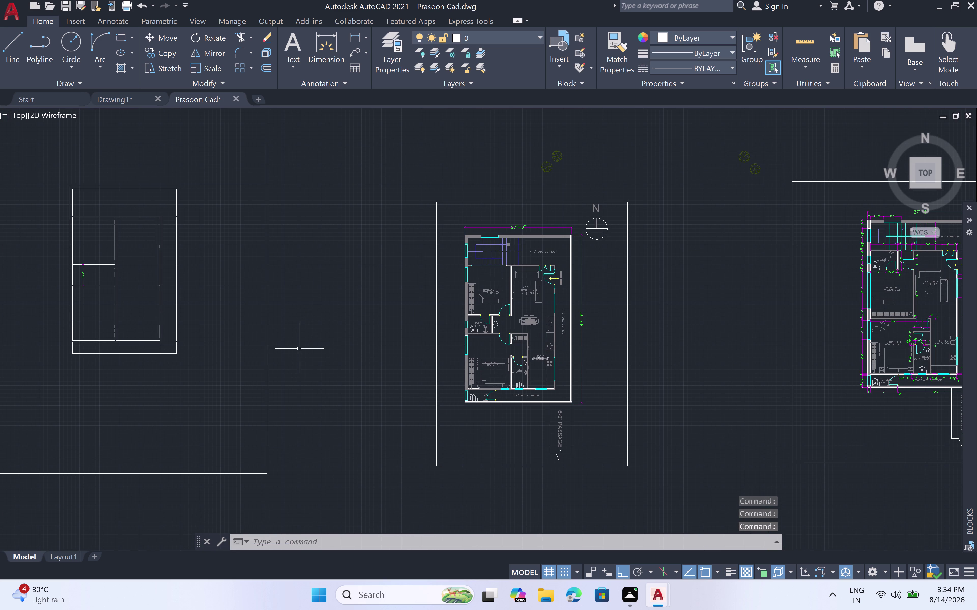
Select the BEDROOM-2 bed, the living-room round table and both sofas.
scroll(up, 3)
scroll(down, 3)
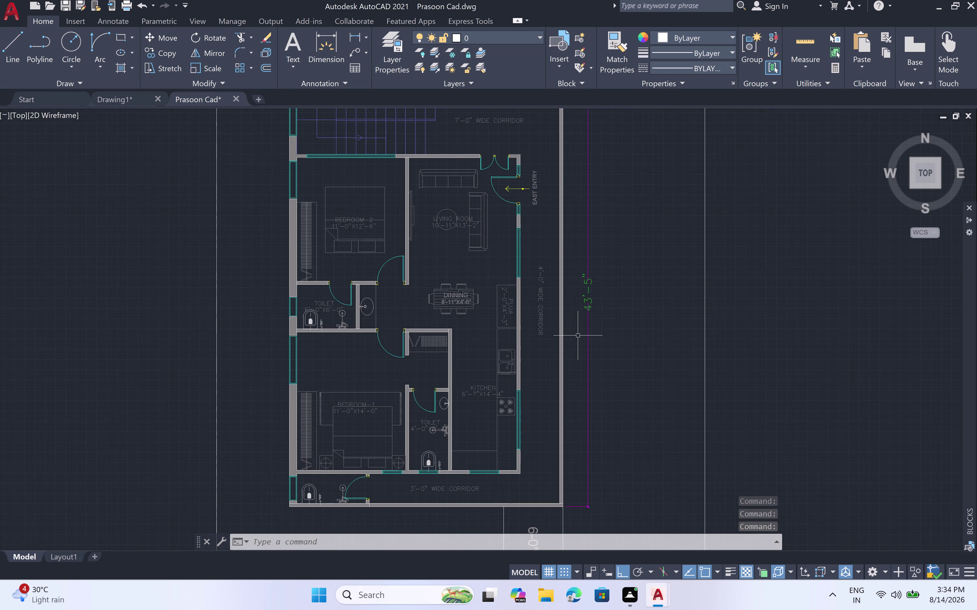
scroll(down, 3)
scroll(down, 3)
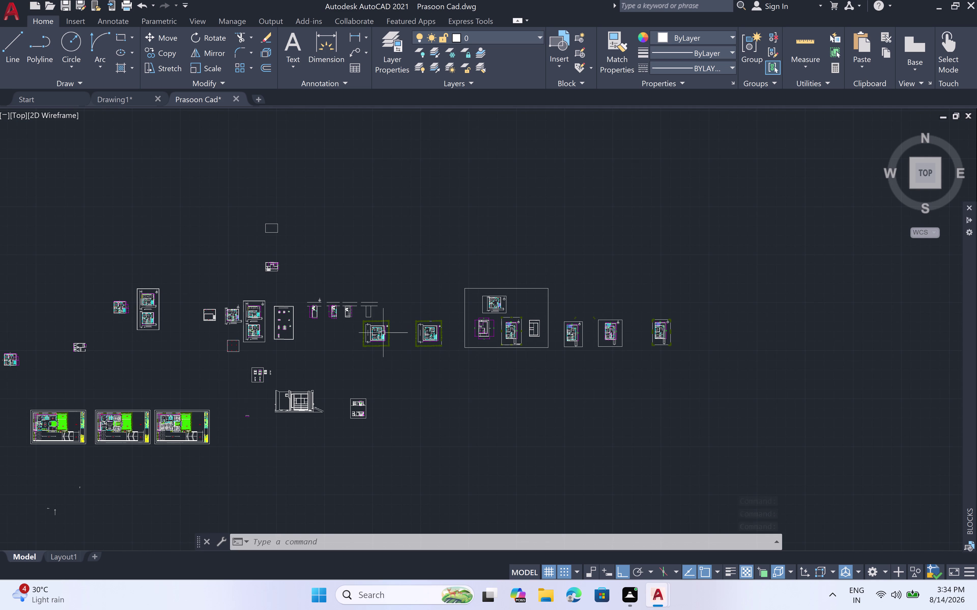
scroll(up, 3)
scroll(up, 3)
scroll(down, 3)
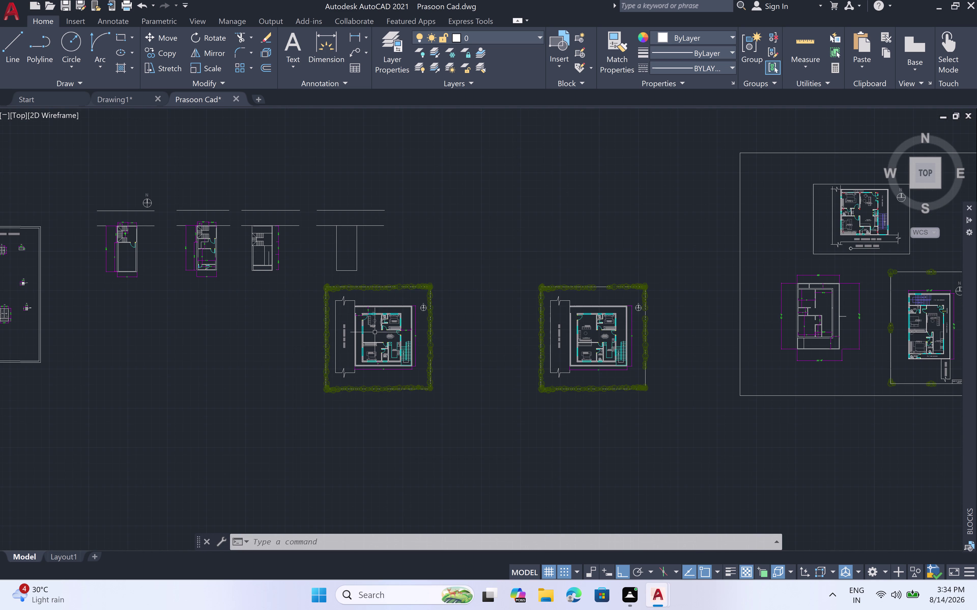
scroll(up, 3)
scroll(down, 3)
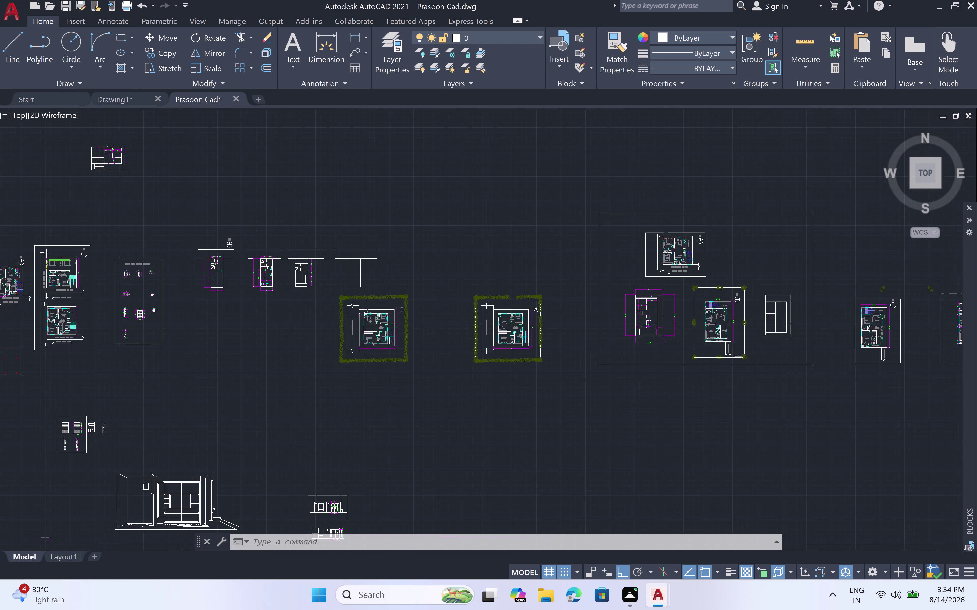
scroll(down, 3)
scroll(up, 3)
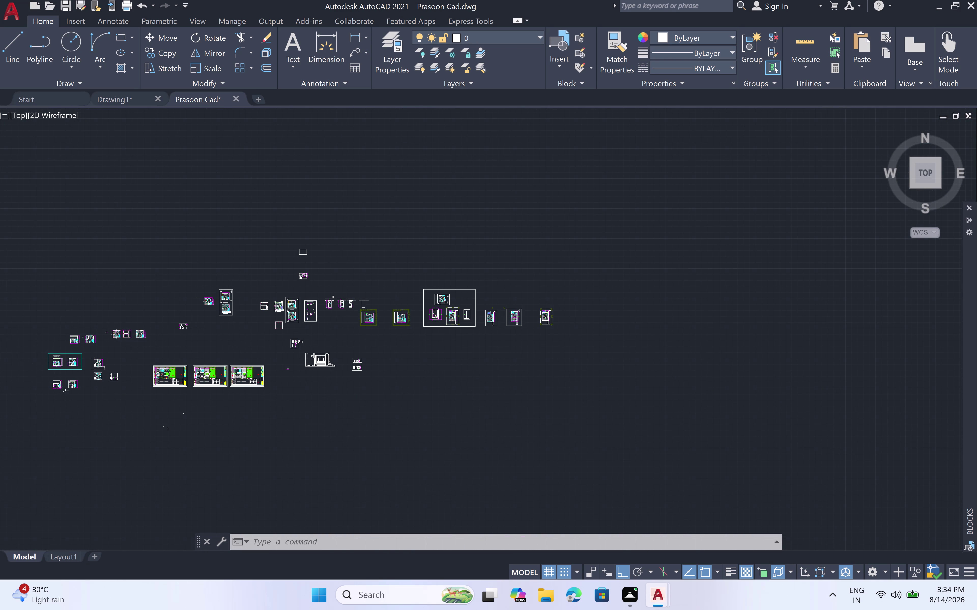
scroll(up, 3)
scroll(up, 3)
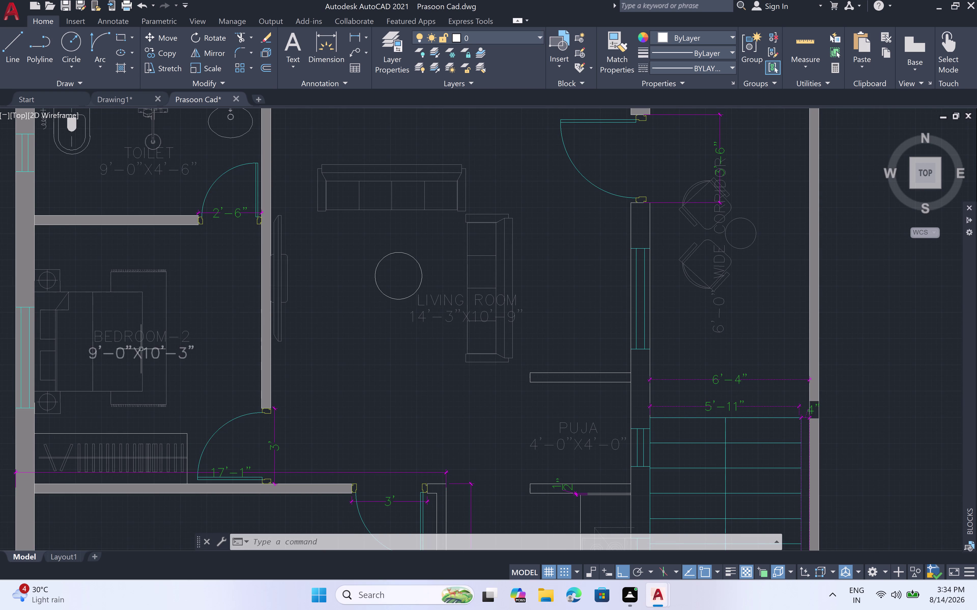
click(141, 349)
key(Escape)
click(141, 368)
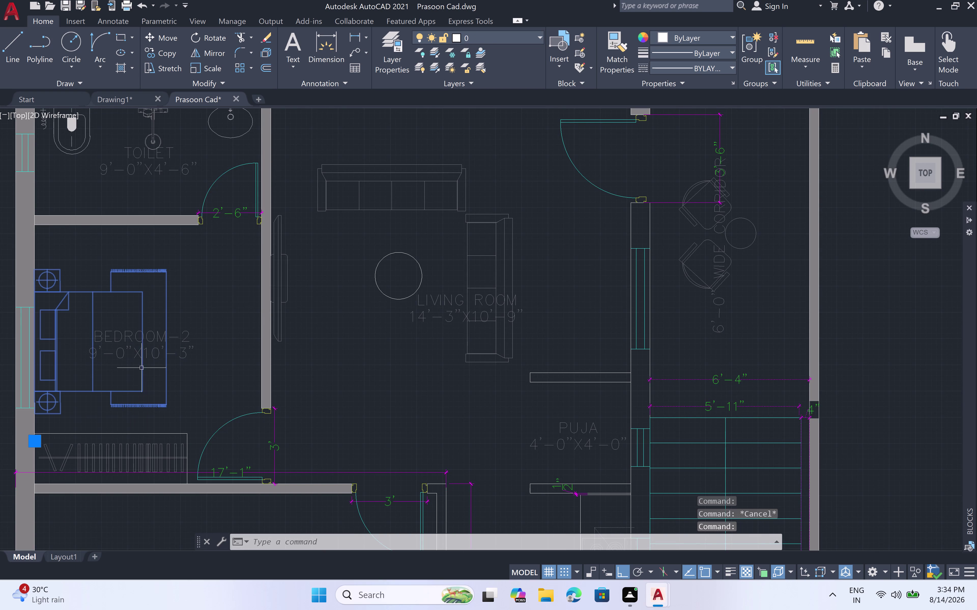
click(420, 269)
click(488, 257)
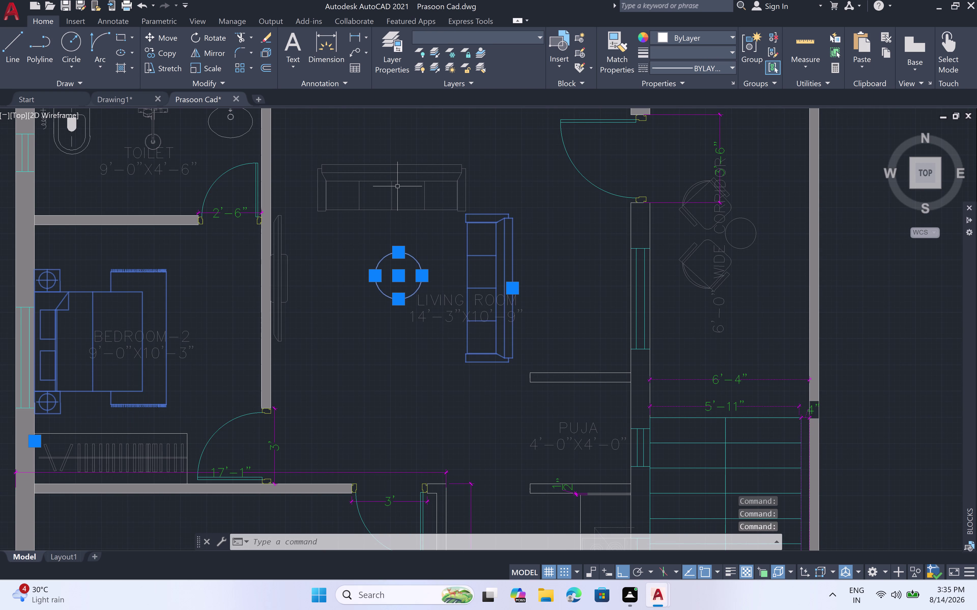
click(392, 186)
Add both corridor armchairs to the furniture selection.
scroll(down, 3)
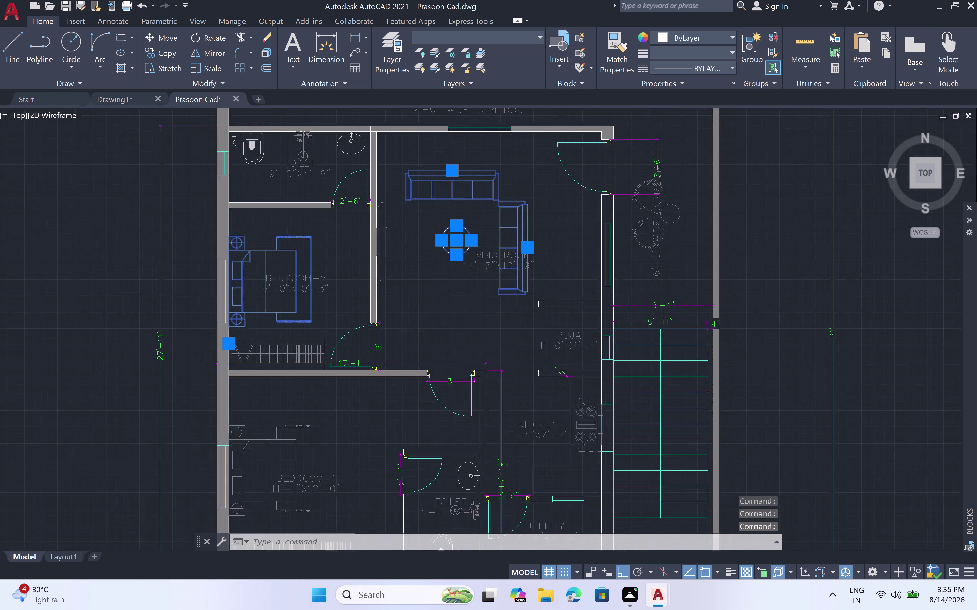
scroll(down, 3)
scroll(up, 3)
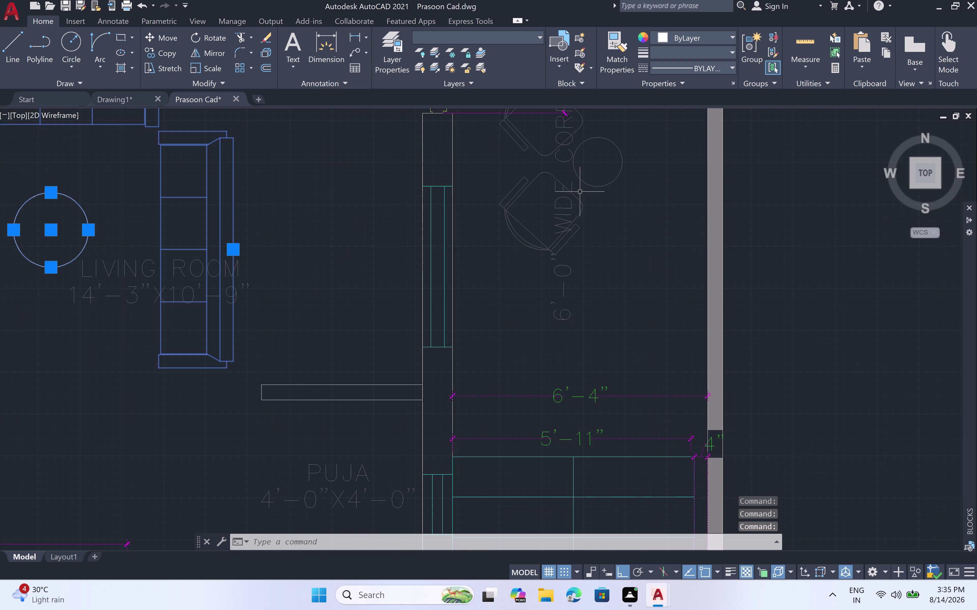
click(530, 181)
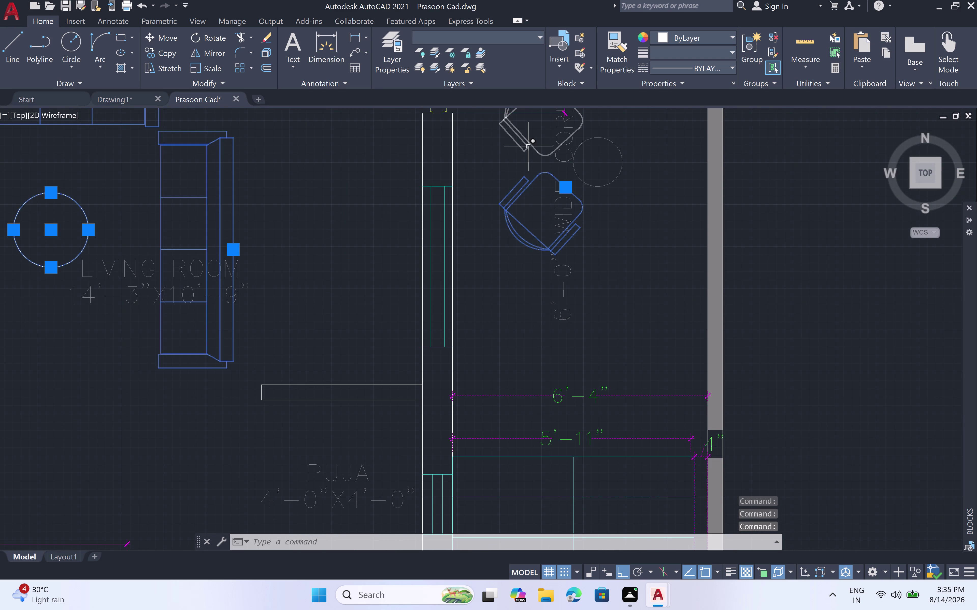
click(527, 142)
click(613, 142)
scroll(down, 3)
scroll(up, 3)
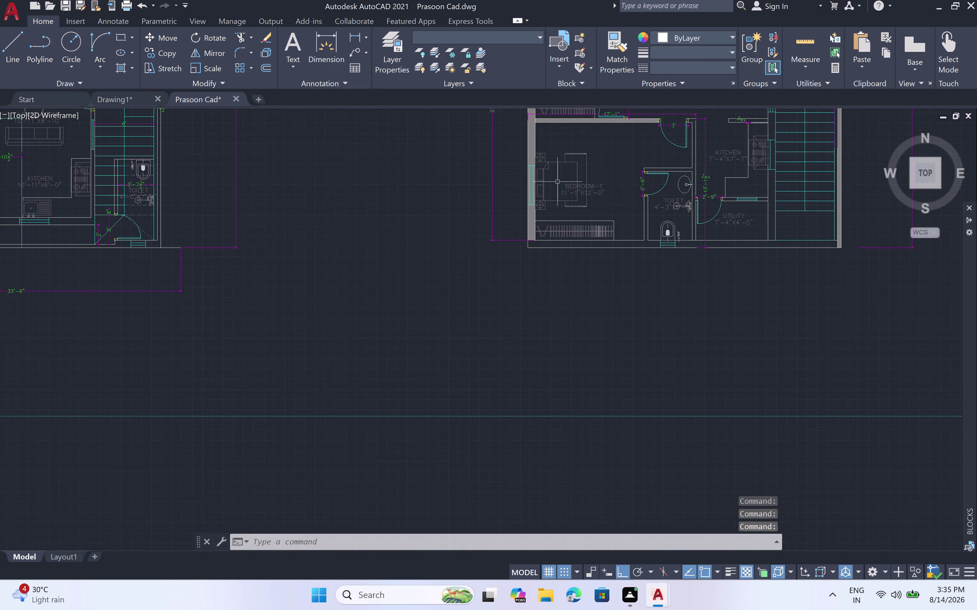
Add the BEDROOM-1 bed and window-select the wardrobe below it.
scroll(up, 3)
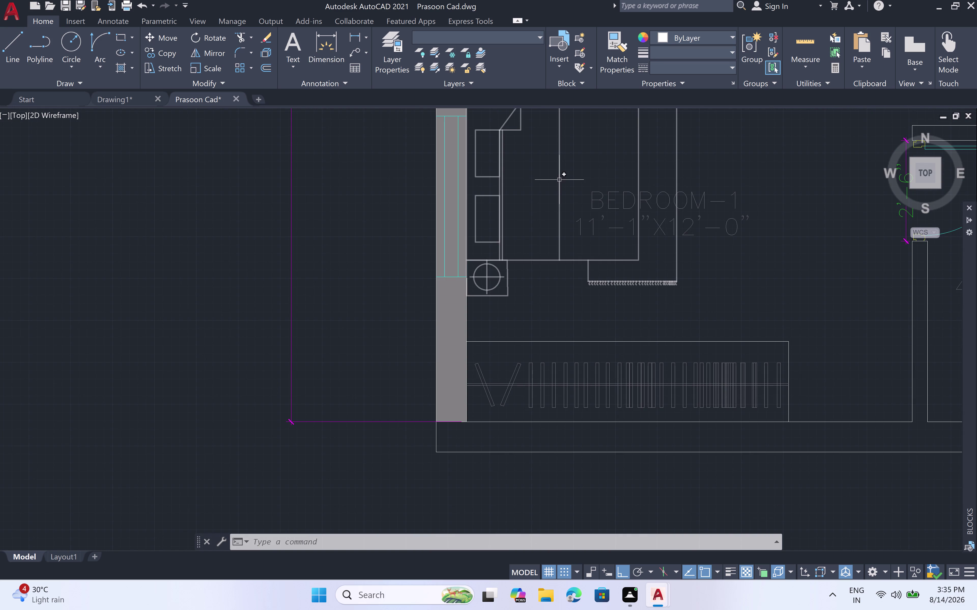
click(559, 180)
scroll(down, 3)
scroll(up, 3)
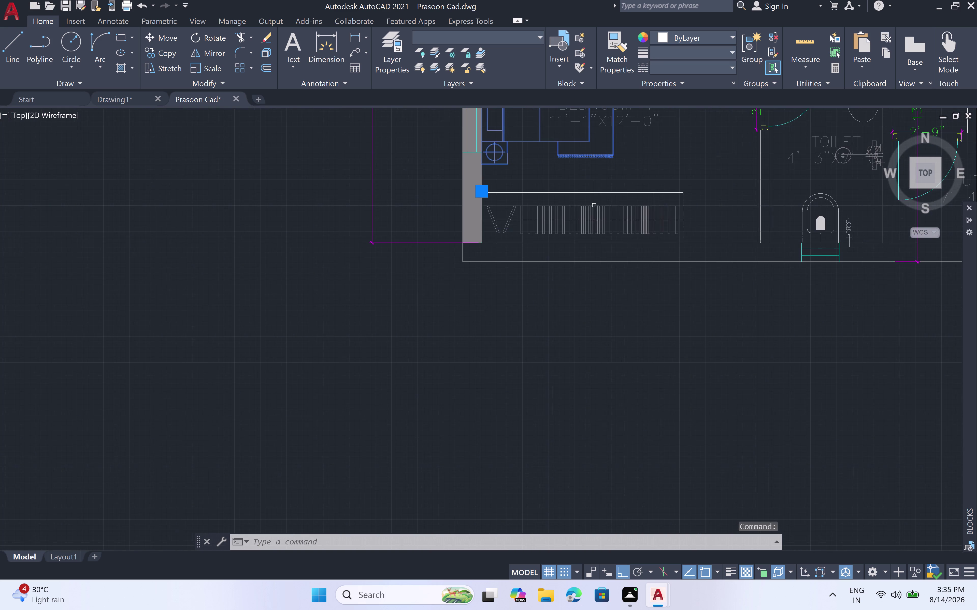
click(689, 189)
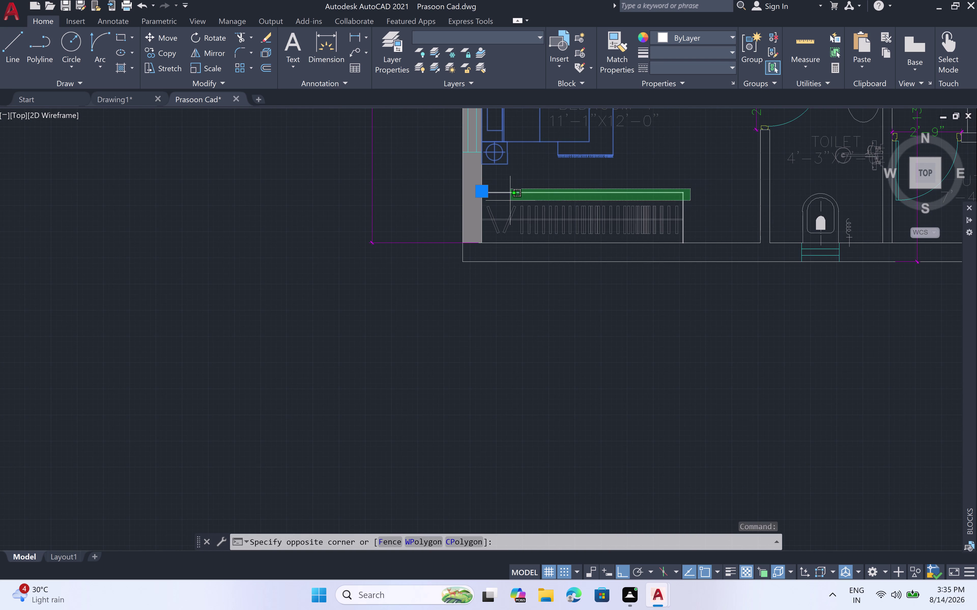
double_click(484, 237)
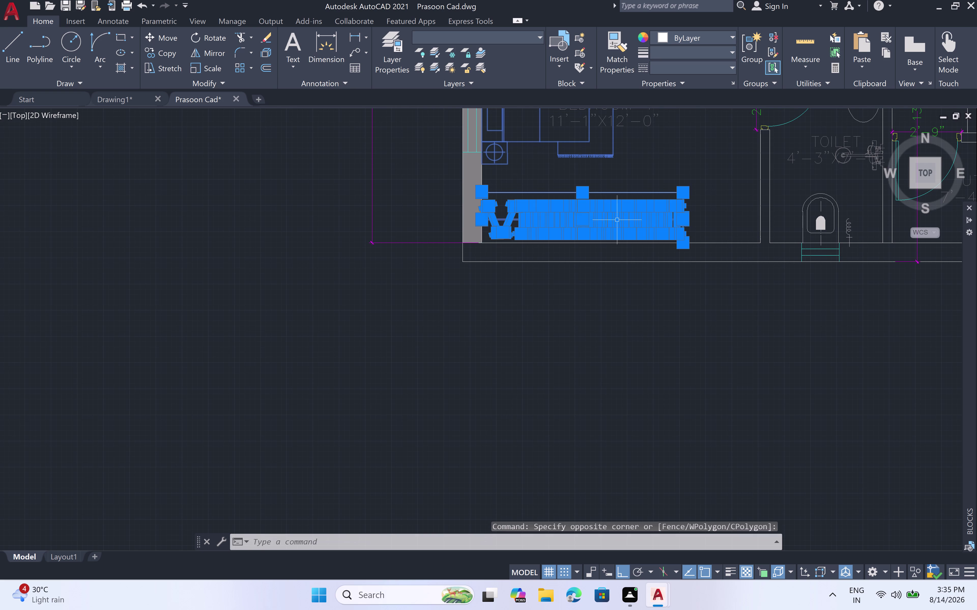
Add the toilet fixture and the fitting above it.
scroll(down, 3)
scroll(up, 3)
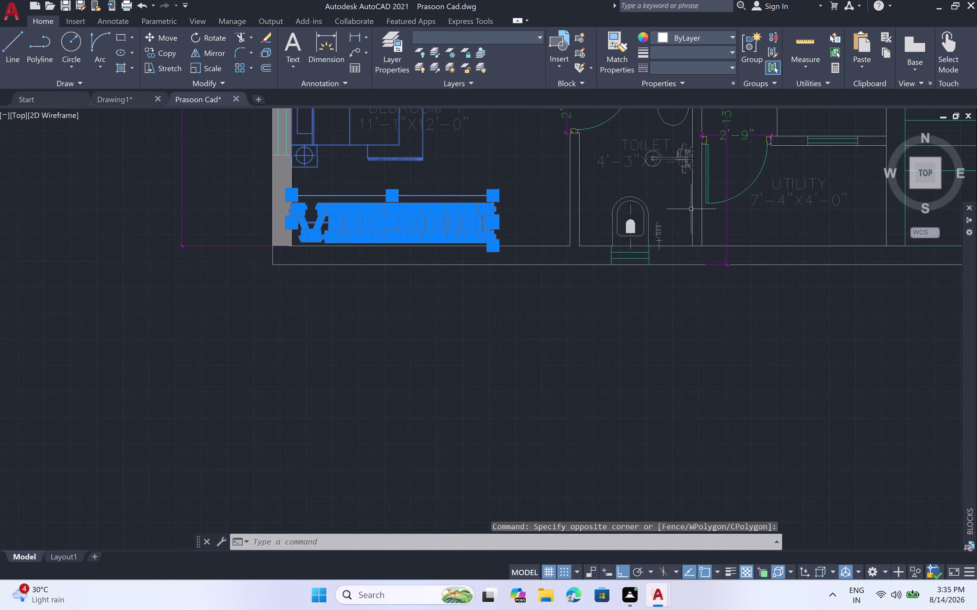
scroll(up, 3)
click(610, 203)
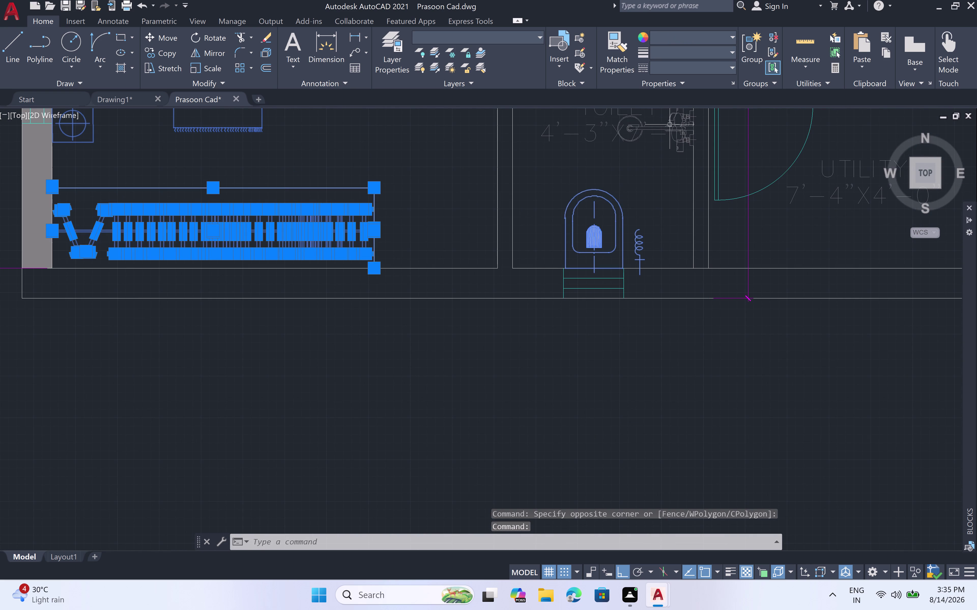
click(677, 123)
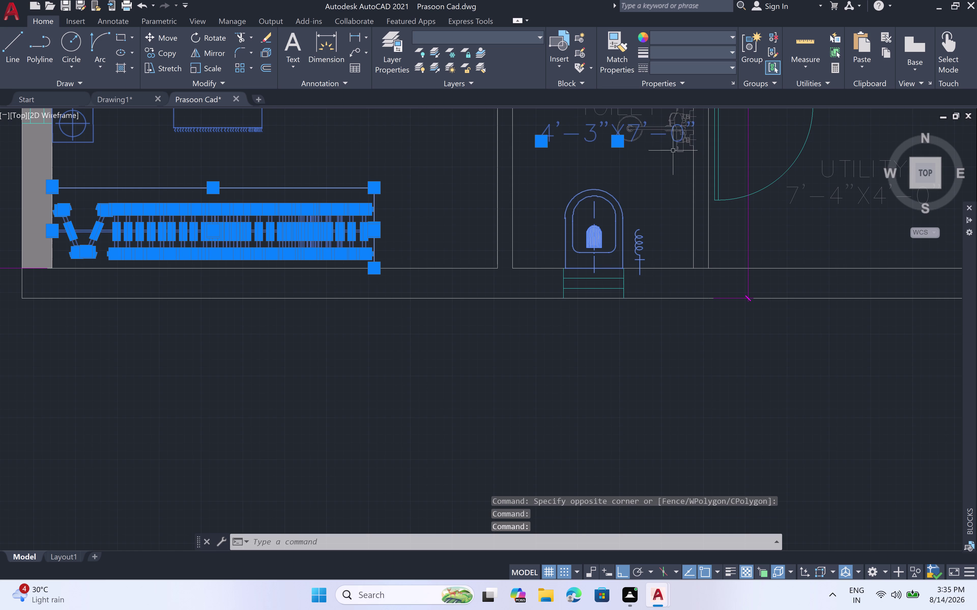
Window-select the basin and tap fitting, then pan out to show both plans.
scroll(down, 3)
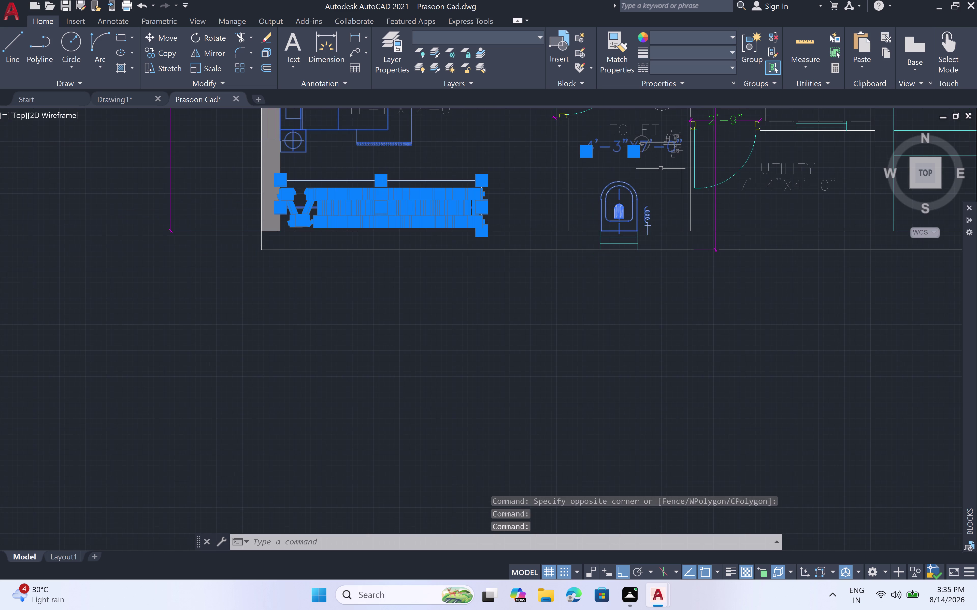
scroll(down, 3)
scroll(down, 3)
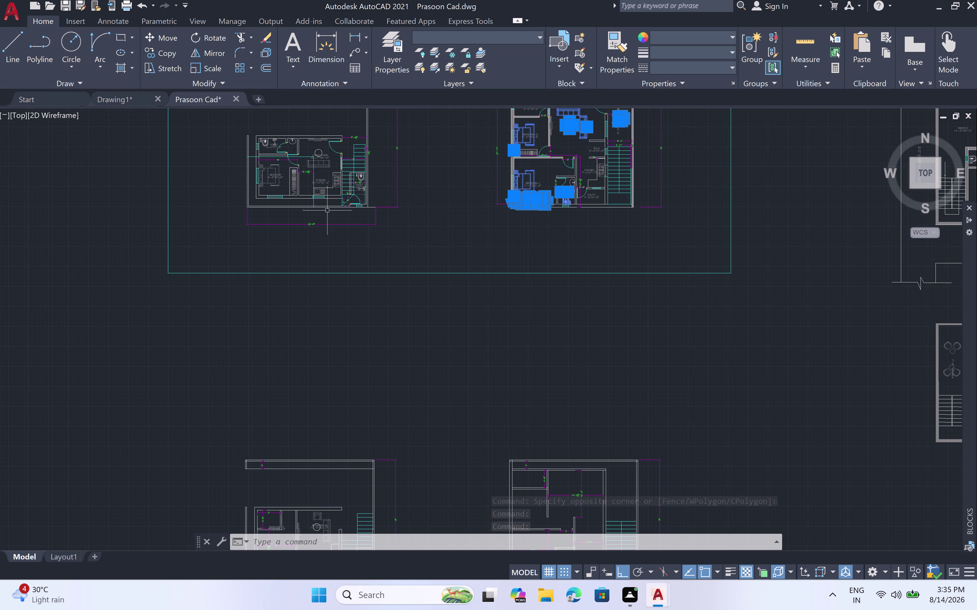
scroll(up, 3)
scroll(down, 3)
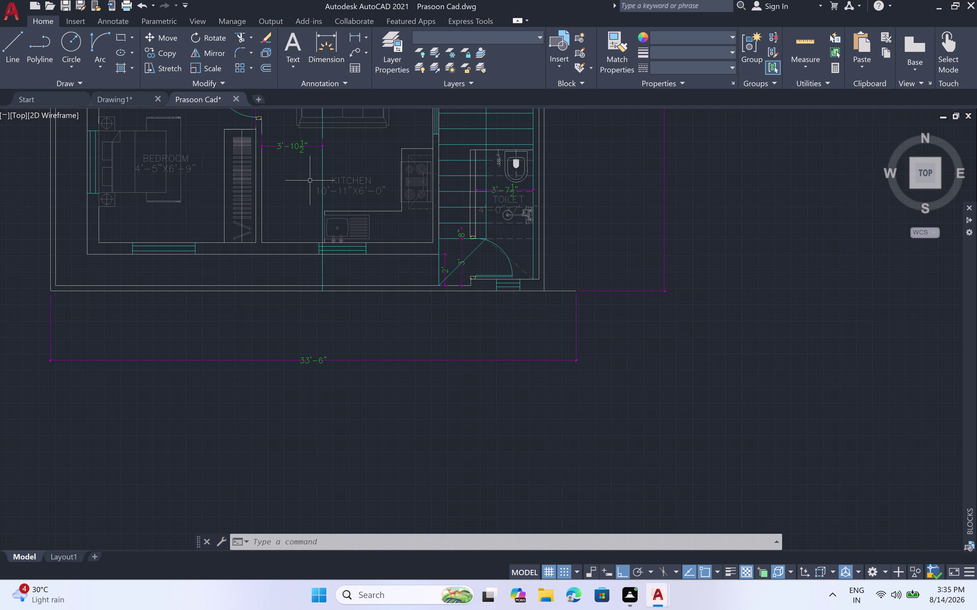
scroll(down, 3)
scroll(up, 3)
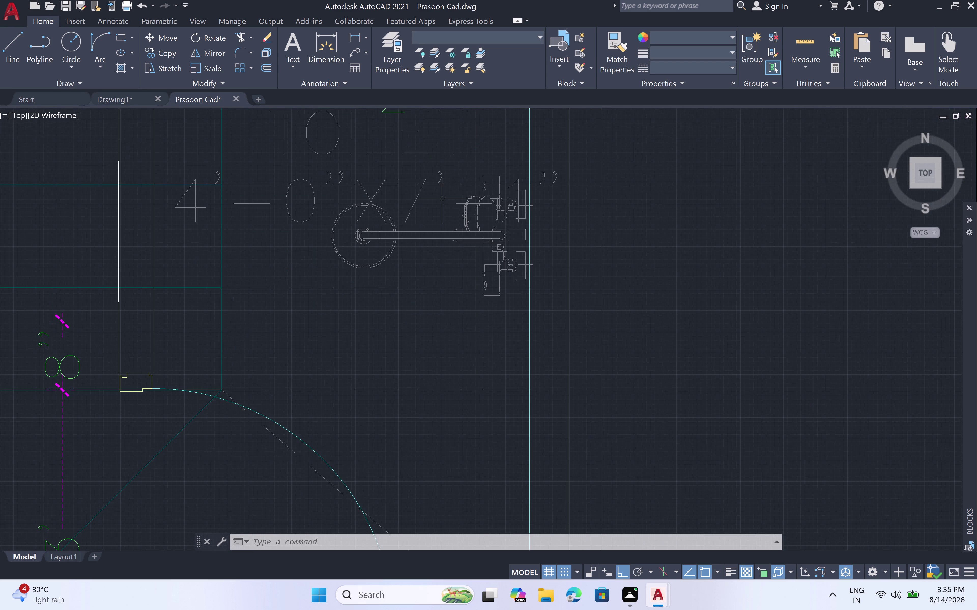
click(495, 235)
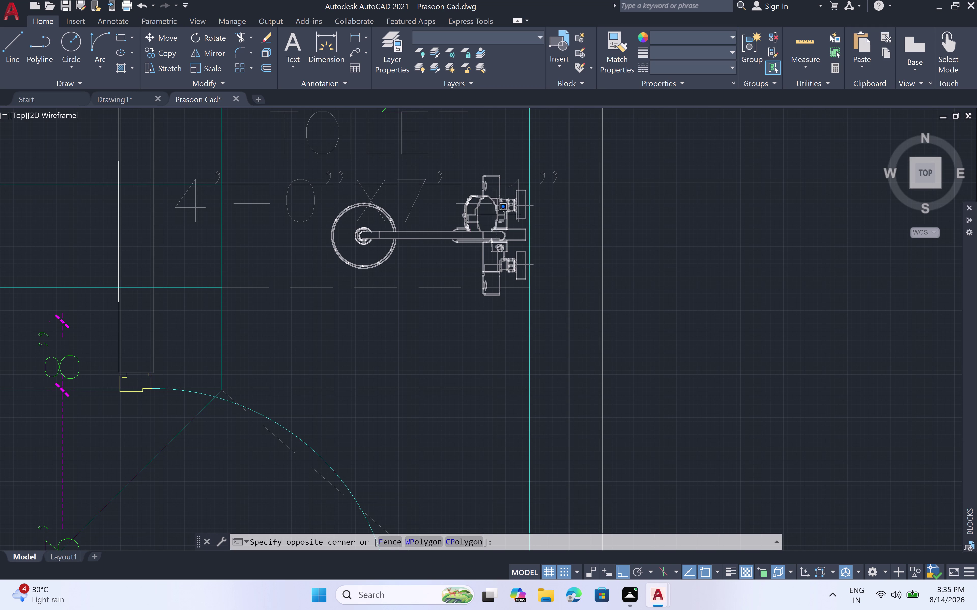
click(475, 234)
scroll(down, 3)
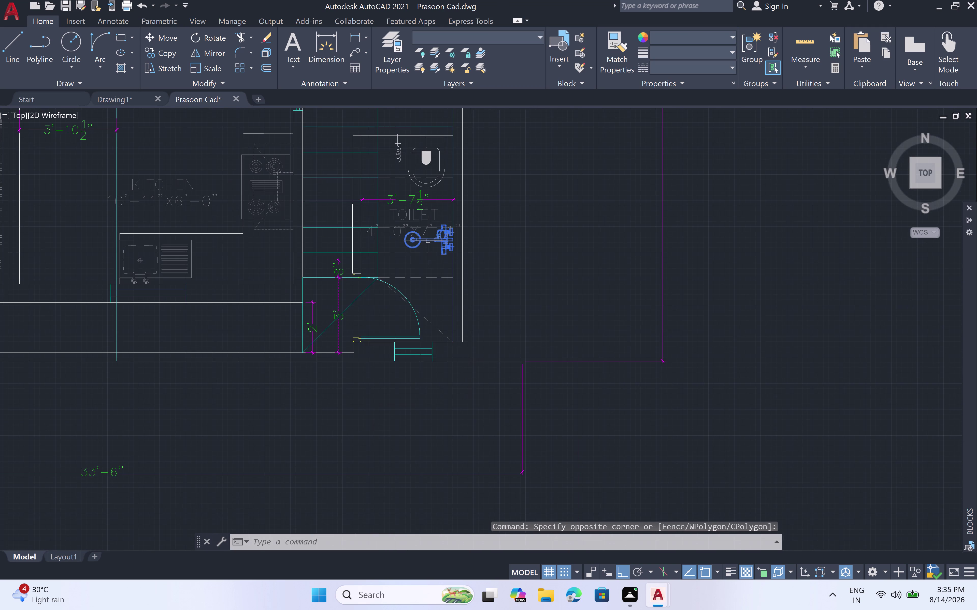
scroll(down, 3)
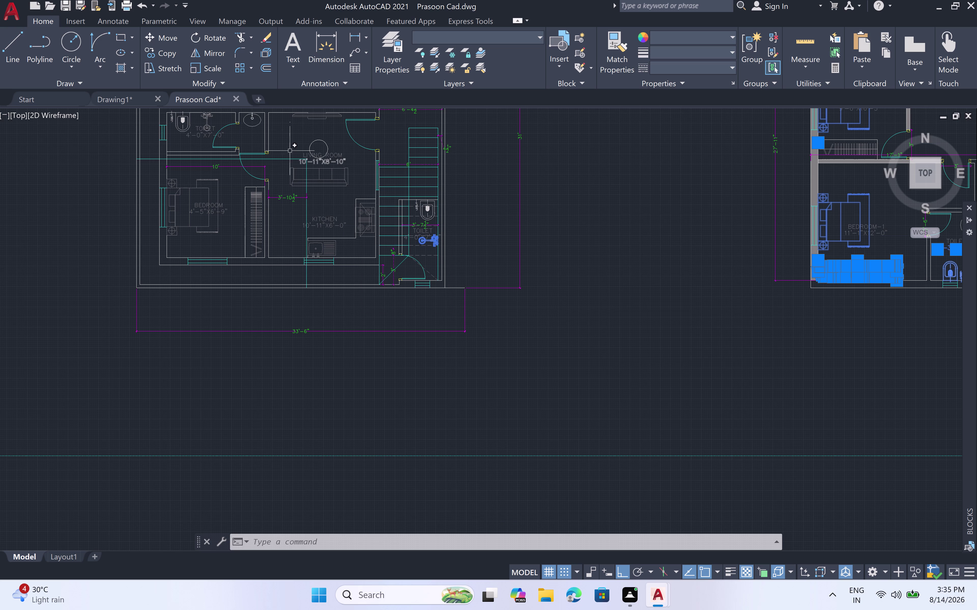
scroll(down, 3)
middle_drag(288, 149, 288, 280)
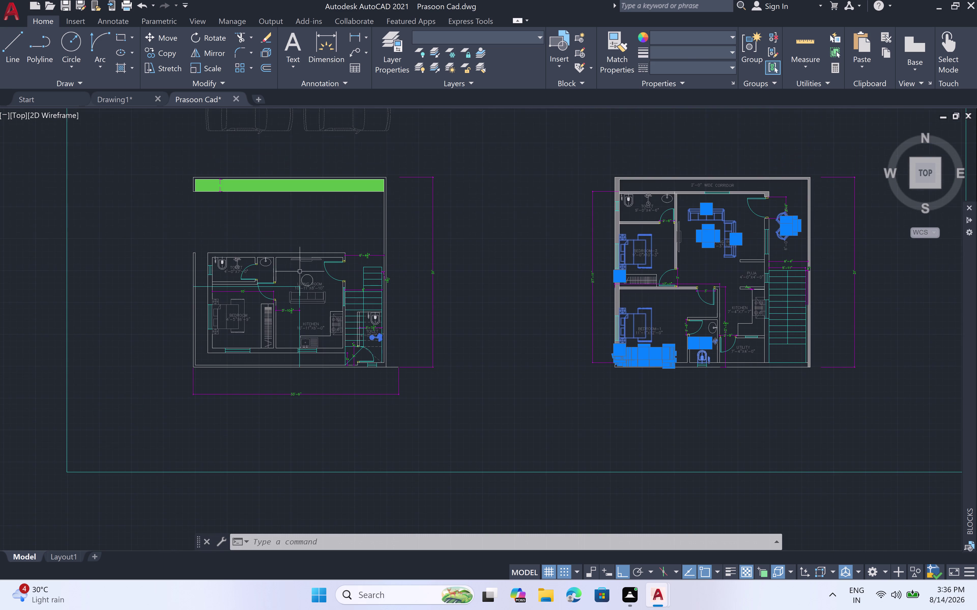
Zoom into the Prasoon Cad plan and select the wall unit, toilet fixture and dining table.
scroll(up, 3)
click(304, 232)
scroll(down, 3)
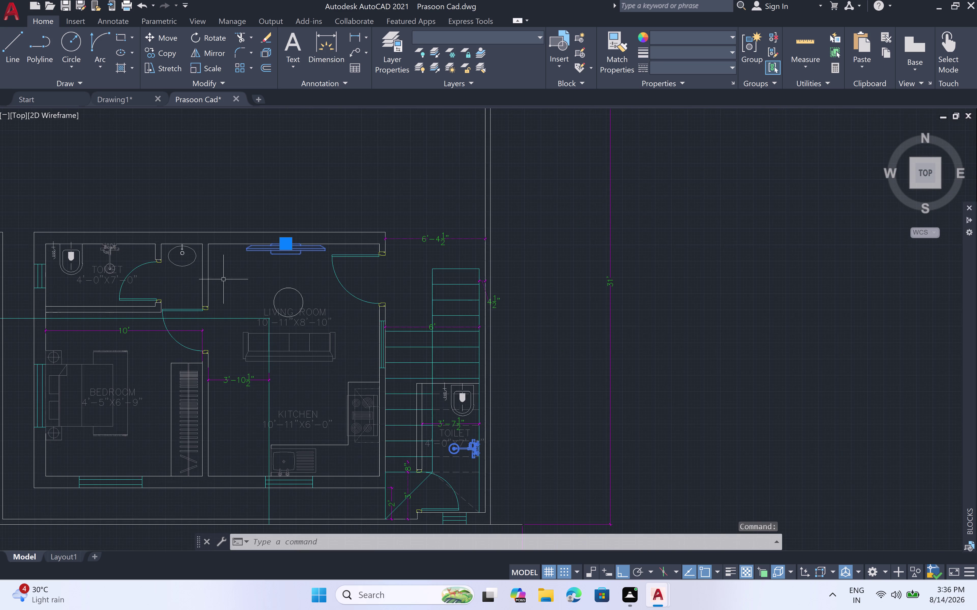
click(65, 274)
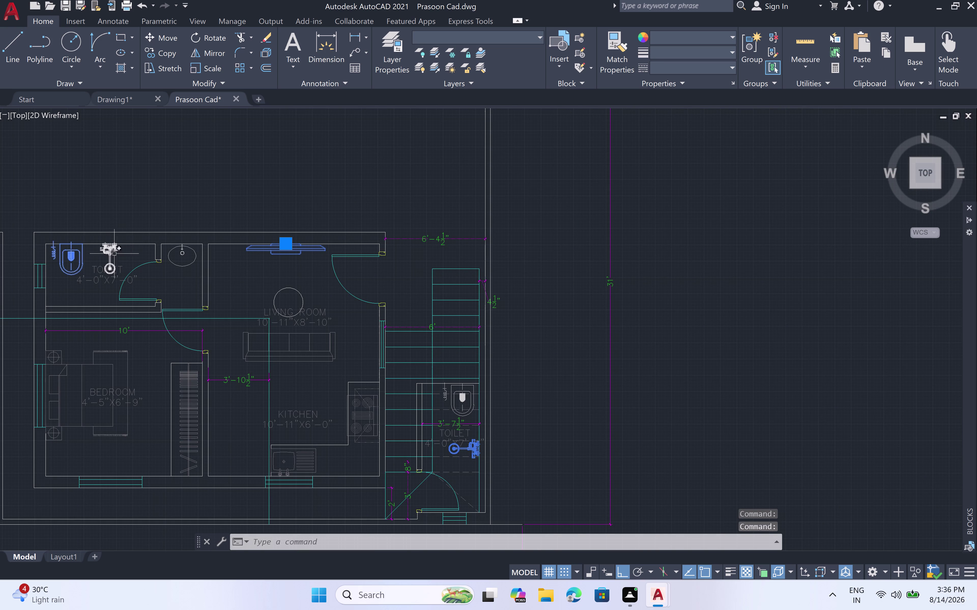
scroll(down, 3)
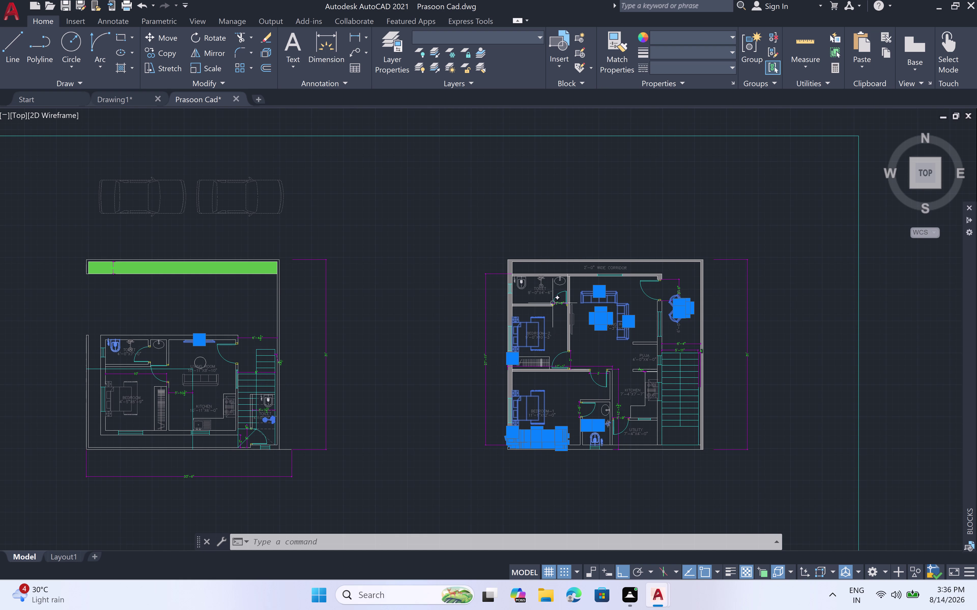
click(521, 278)
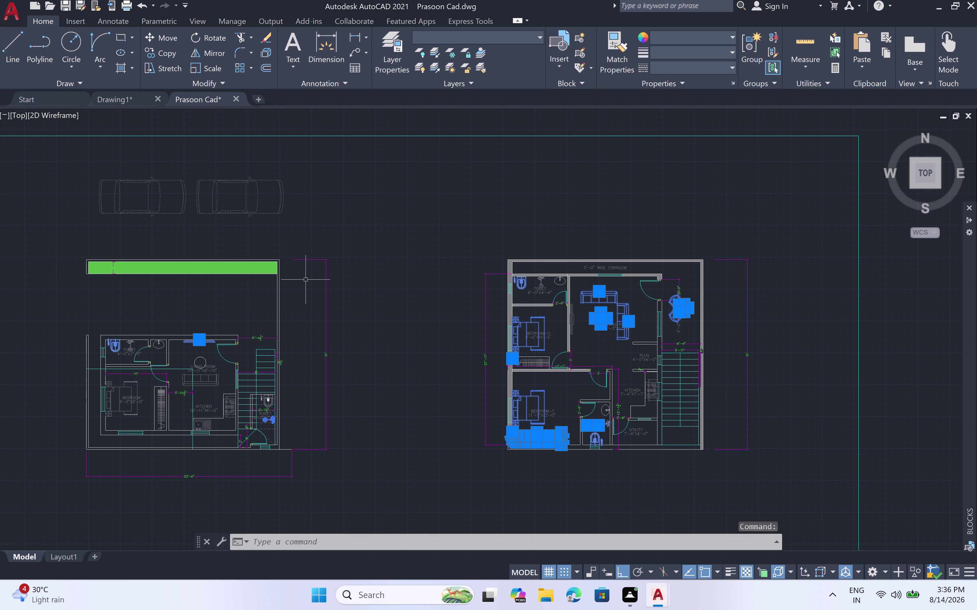
click(252, 214)
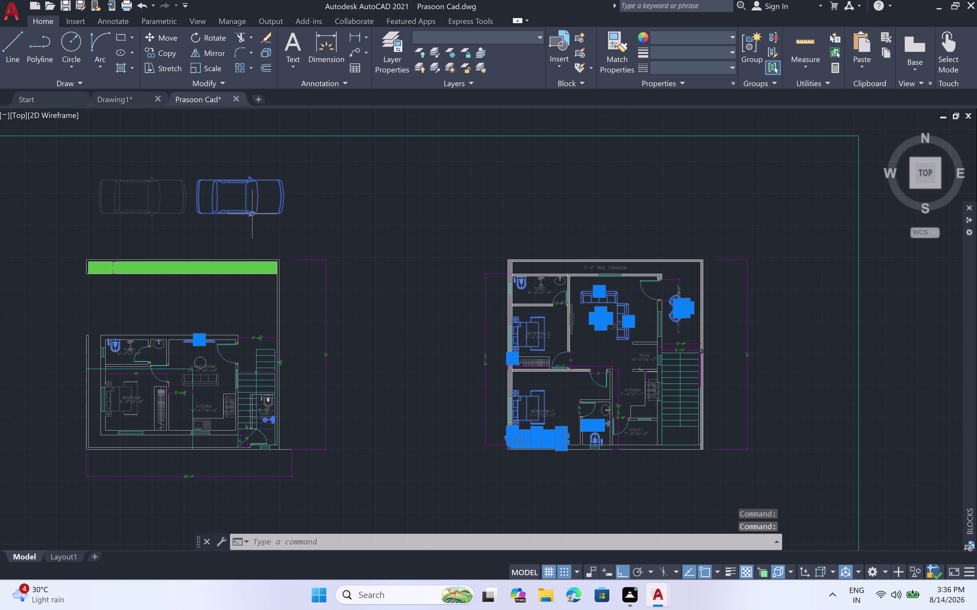
scroll(down, 3)
scroll(up, 3)
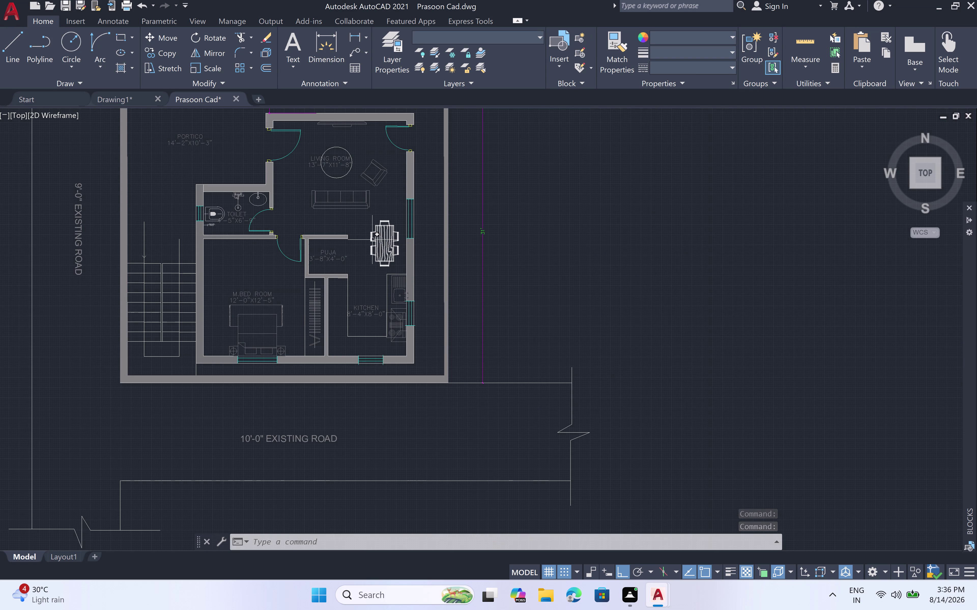
click(383, 239)
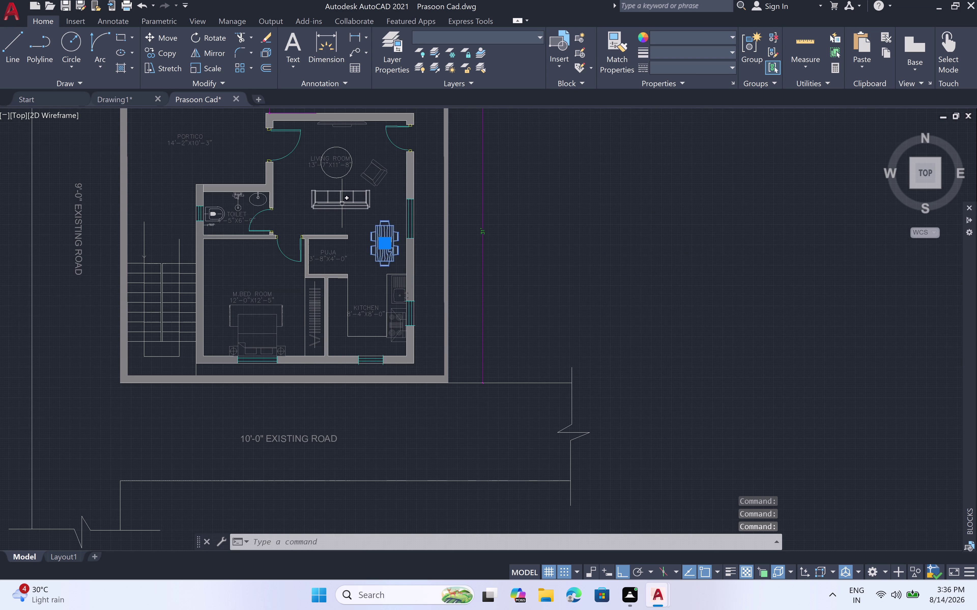
Add the living-room sofa, round table with chairs, lounge chairs and kitchen stove.
double_click(342, 203)
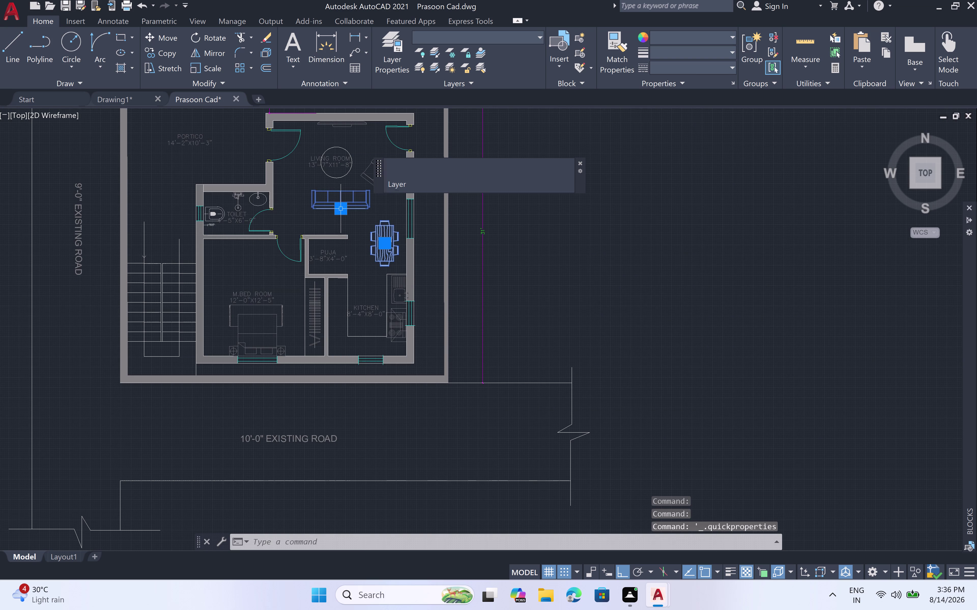
click(320, 165)
click(362, 177)
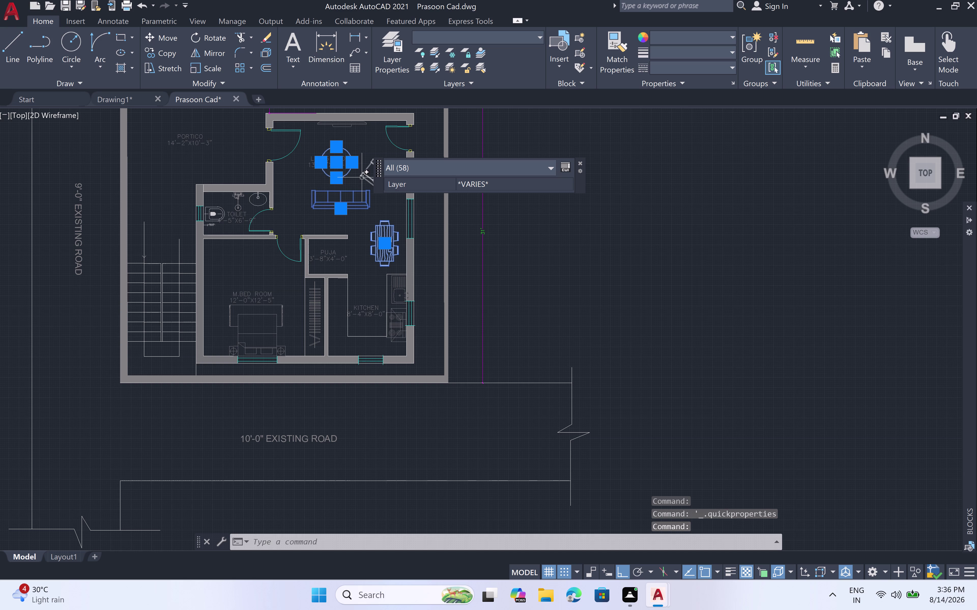
scroll(down, 3)
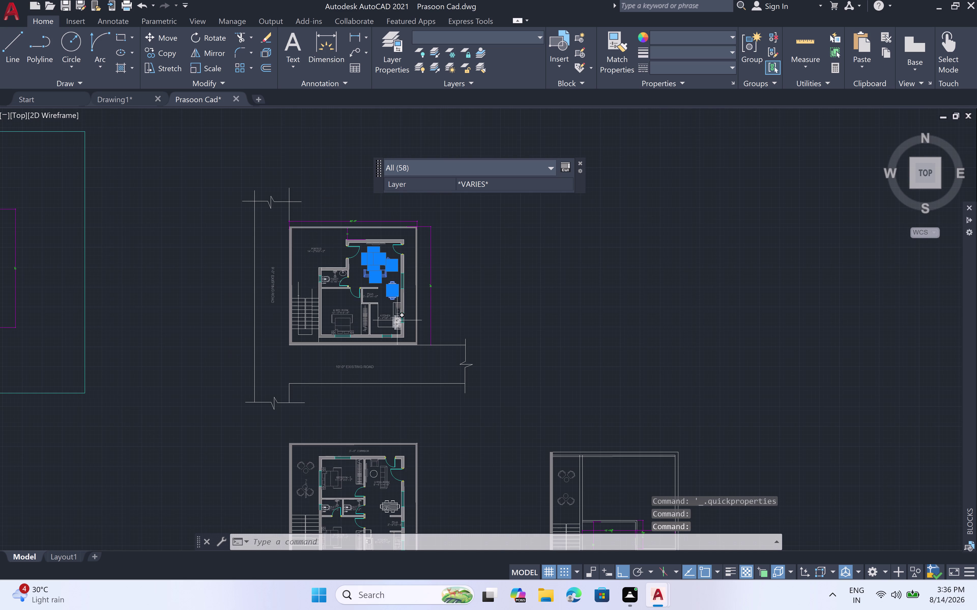
scroll(up, 3)
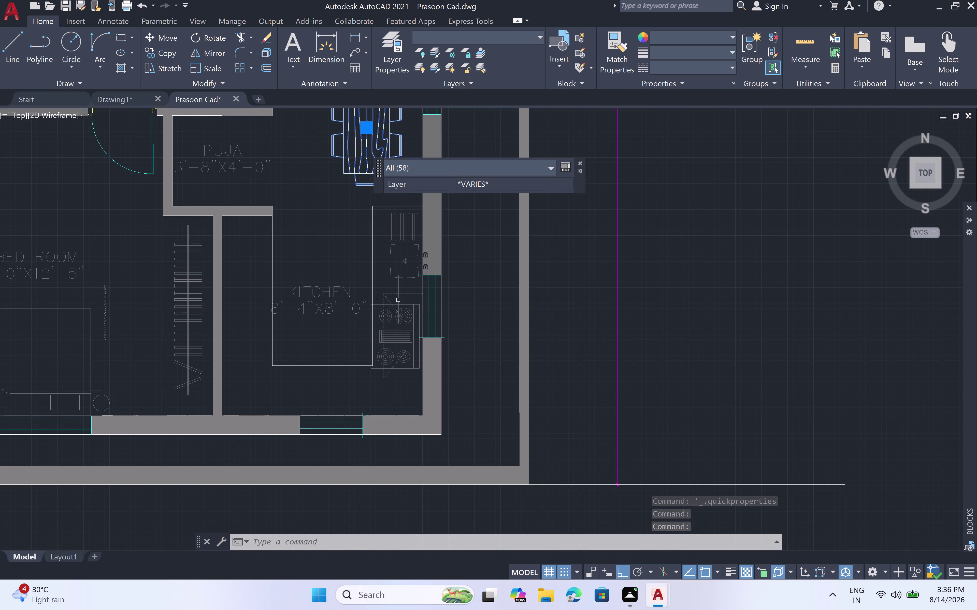
click(399, 303)
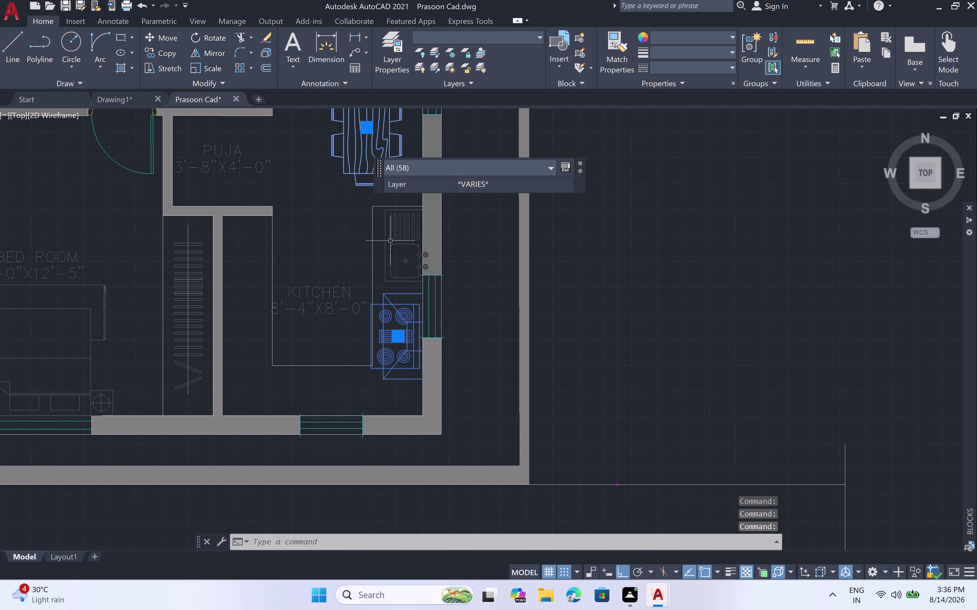
click(390, 240)
Add the two verandah chairs and the verandah table to the selection.
scroll(down, 3)
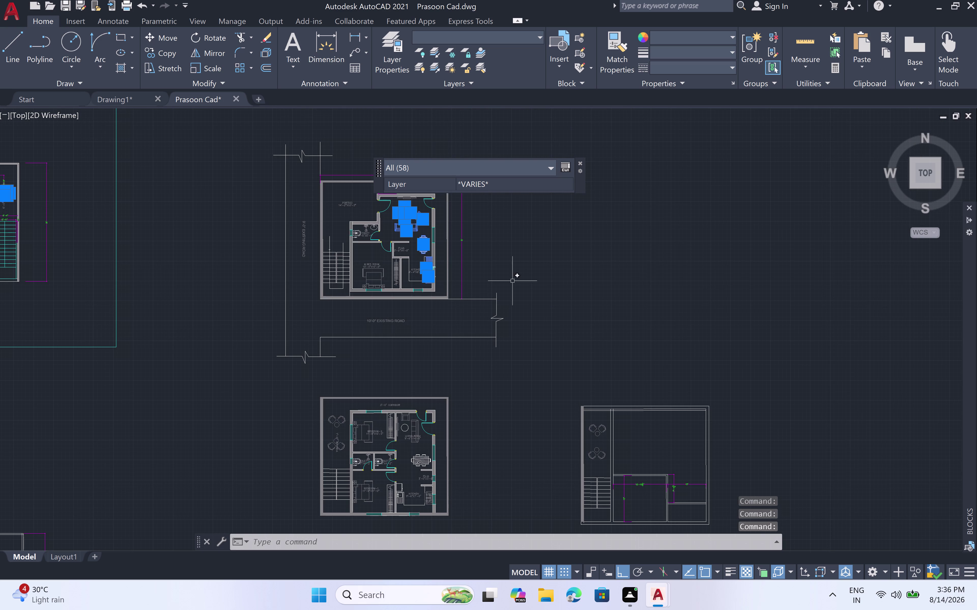
scroll(down, 3)
scroll(up, 3)
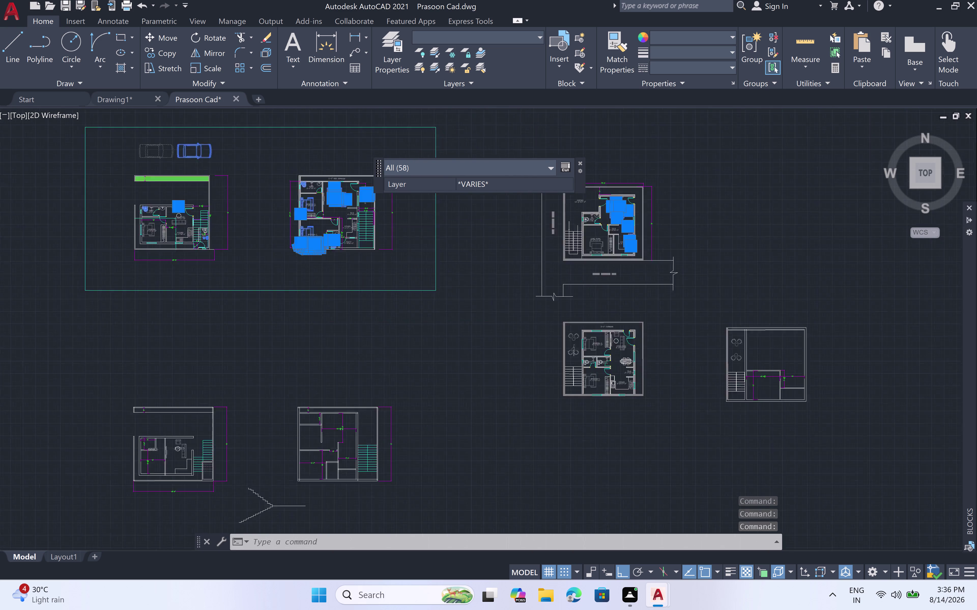
scroll(up, 3)
scroll(up, 3)
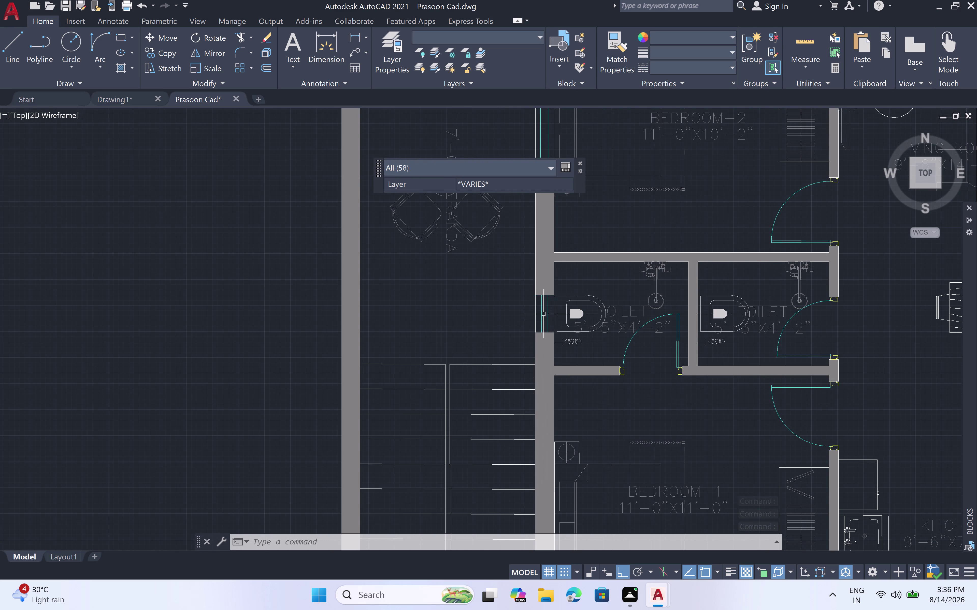
scroll(down, 3)
scroll(up, 3)
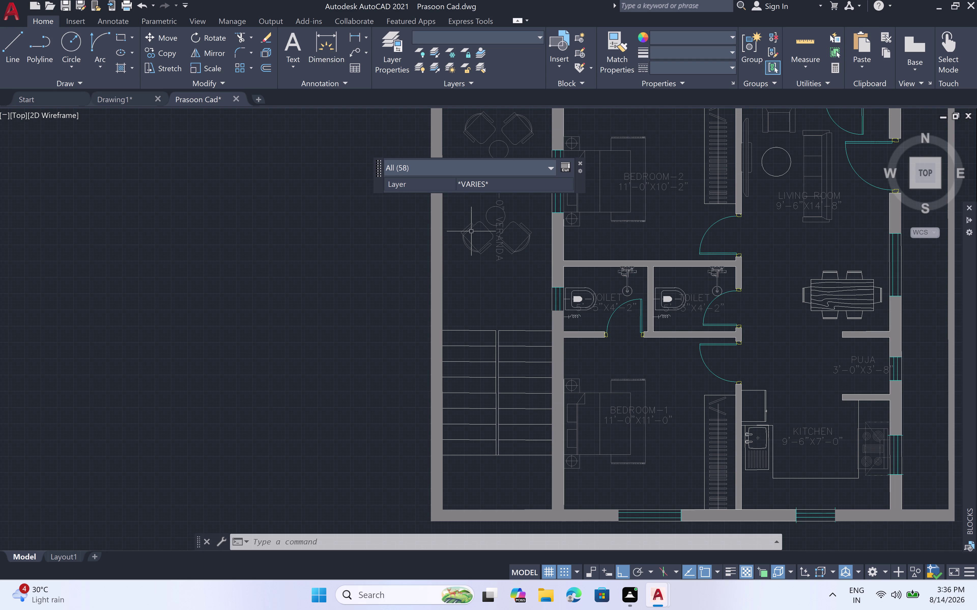
click(468, 229)
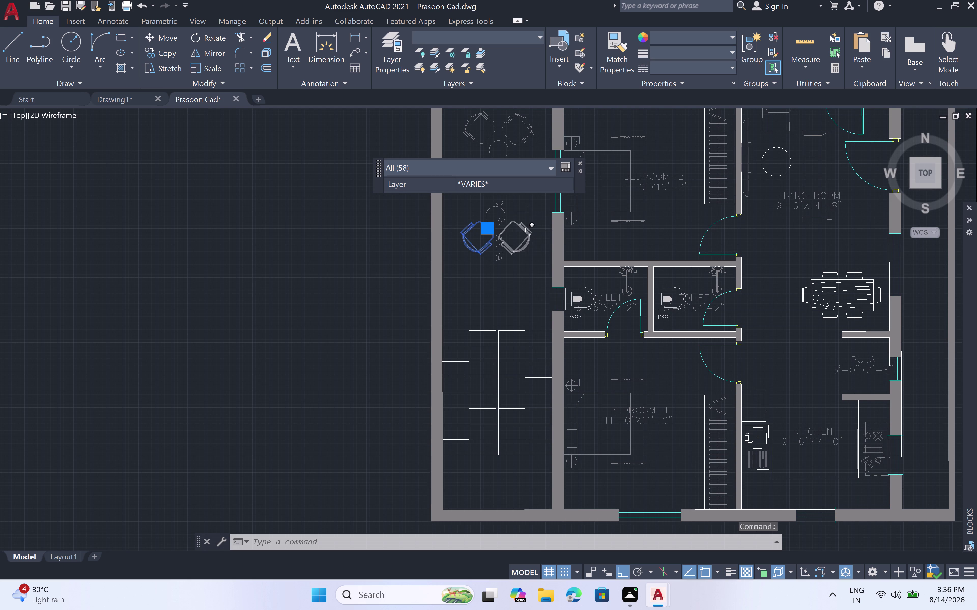
click(527, 230)
click(491, 207)
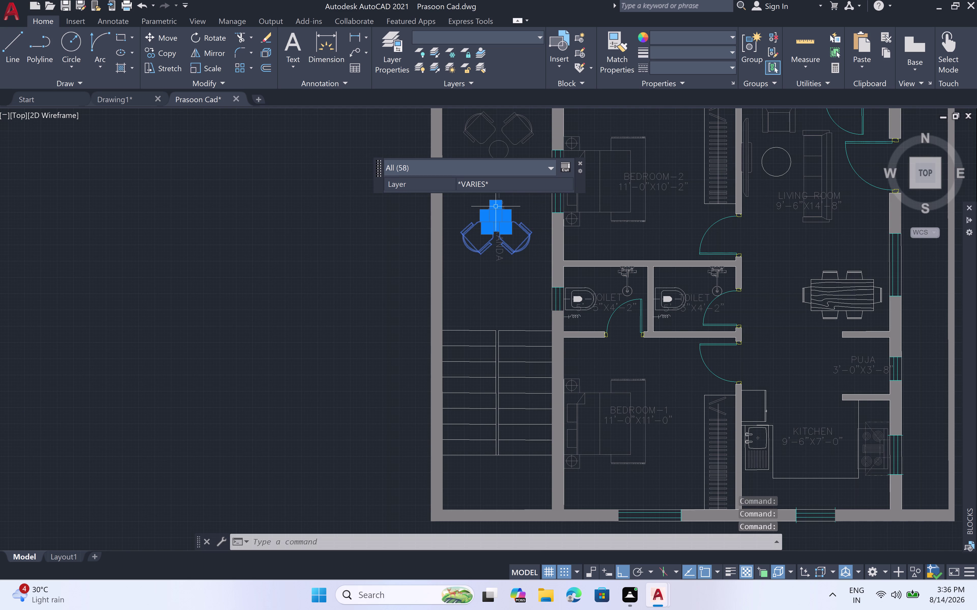
Copy the 65 selected furniture pieces to the clipboard and switch to Drawing1.
scroll(down, 3)
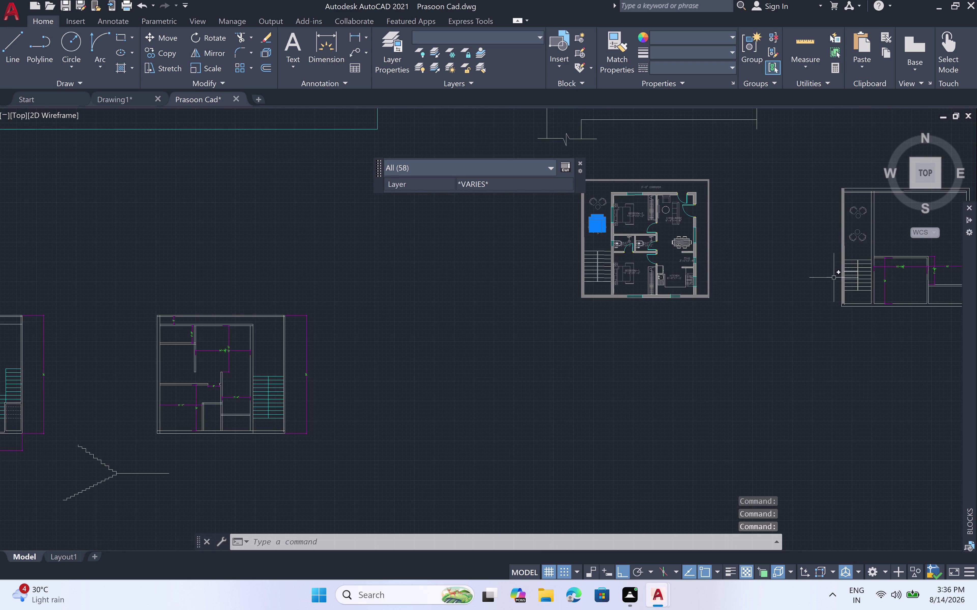
middle_drag(817, 285, 274, 391)
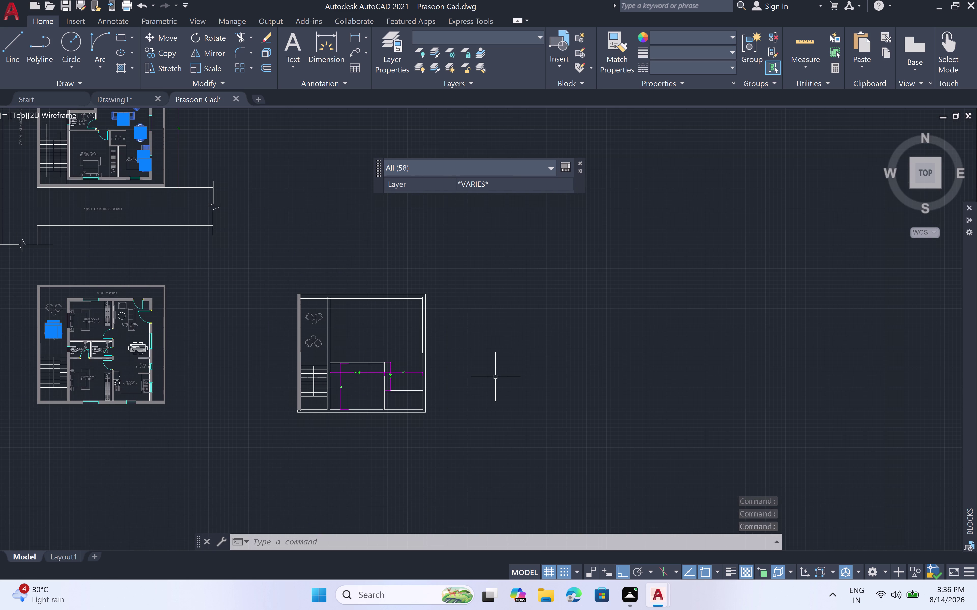
key(ctrl+c)
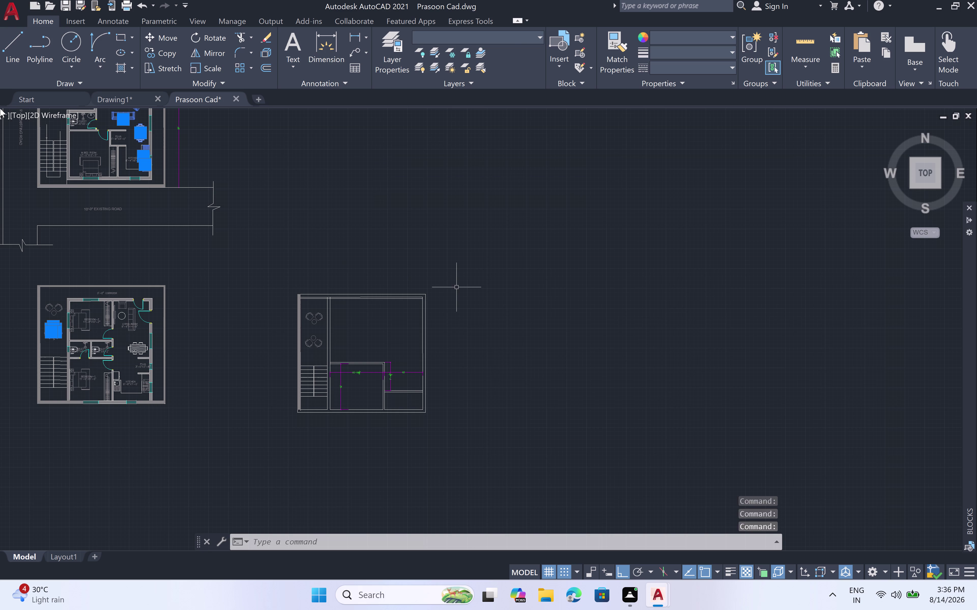
key(ctrl+c)
key(ctrl+c)
key(ctrl+c)
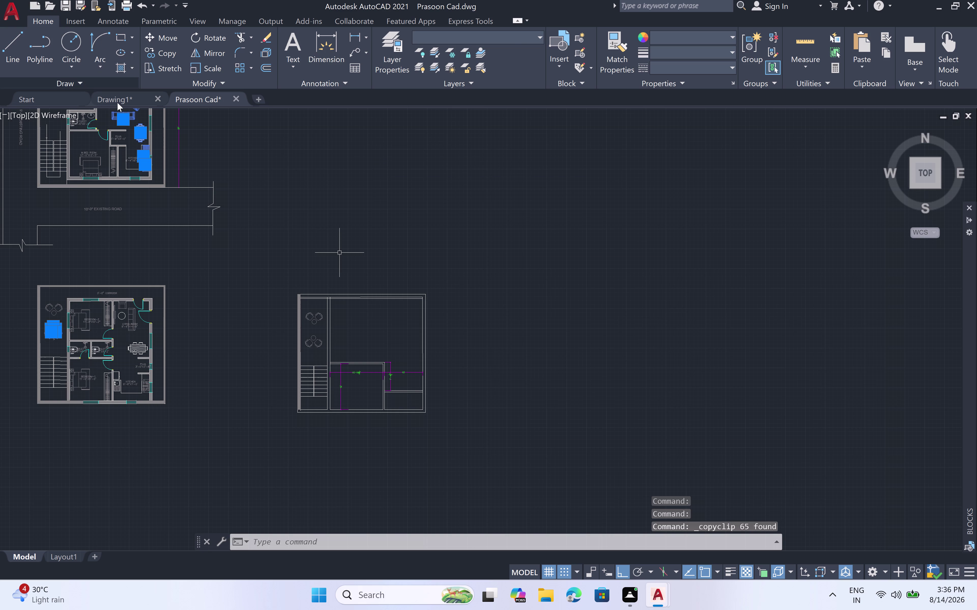
click(118, 100)
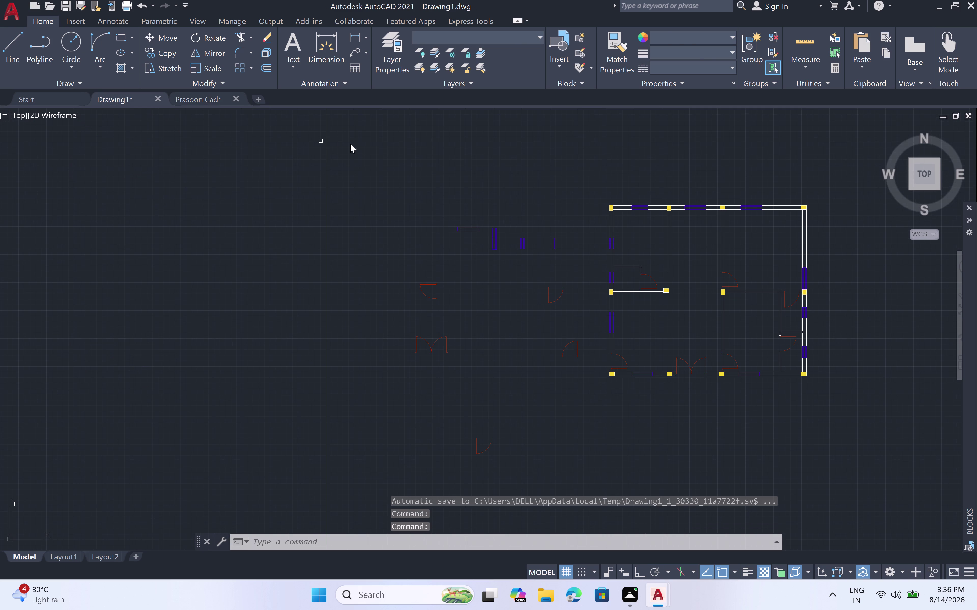
Paste the copied furniture into Drawing1 beside the floor plan.
key(ctrl+v)
key(ctrl+v)
key(ctrl+v)
scroll(down, 3)
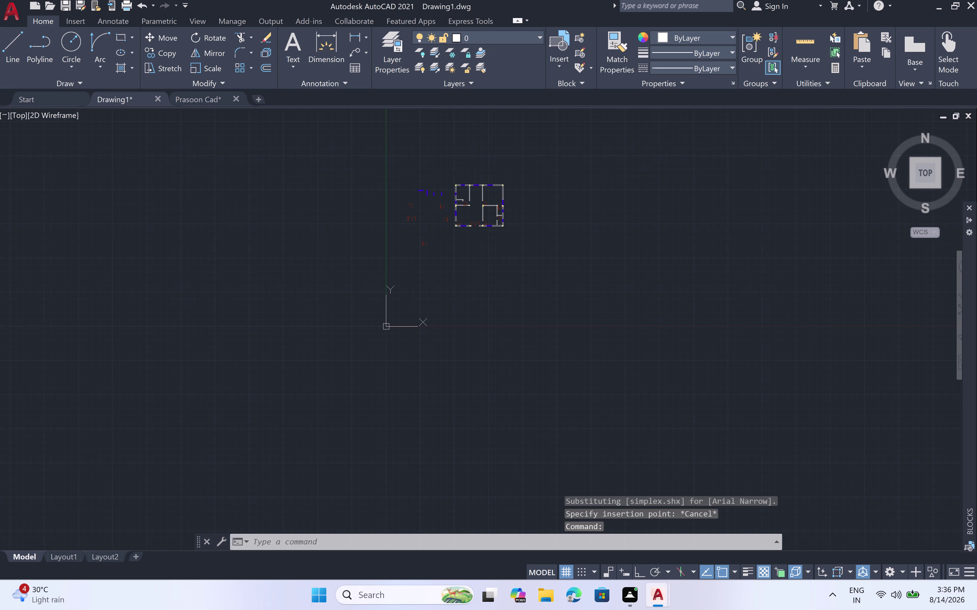
click(572, 265)
key(Escape)
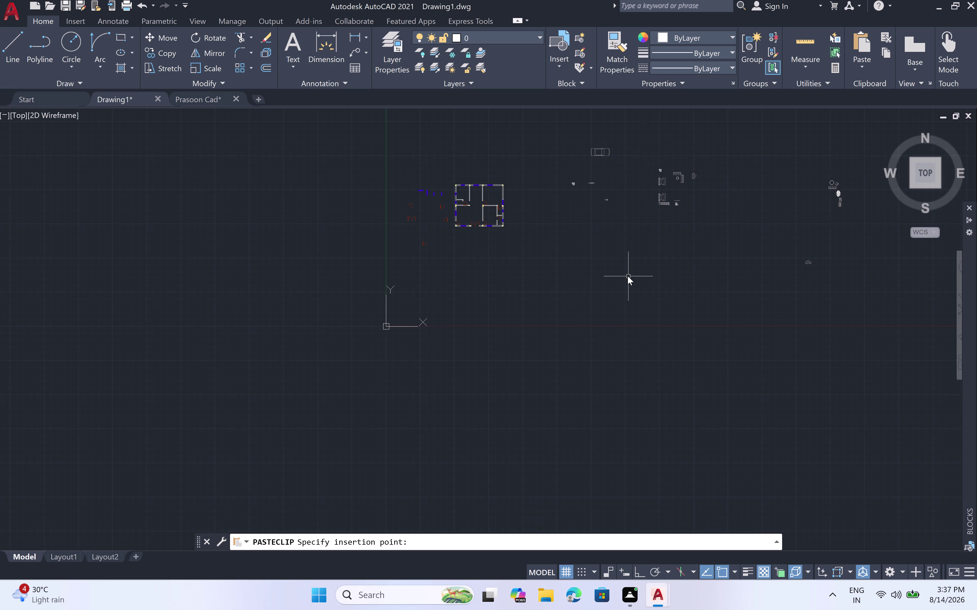
scroll(down, 3)
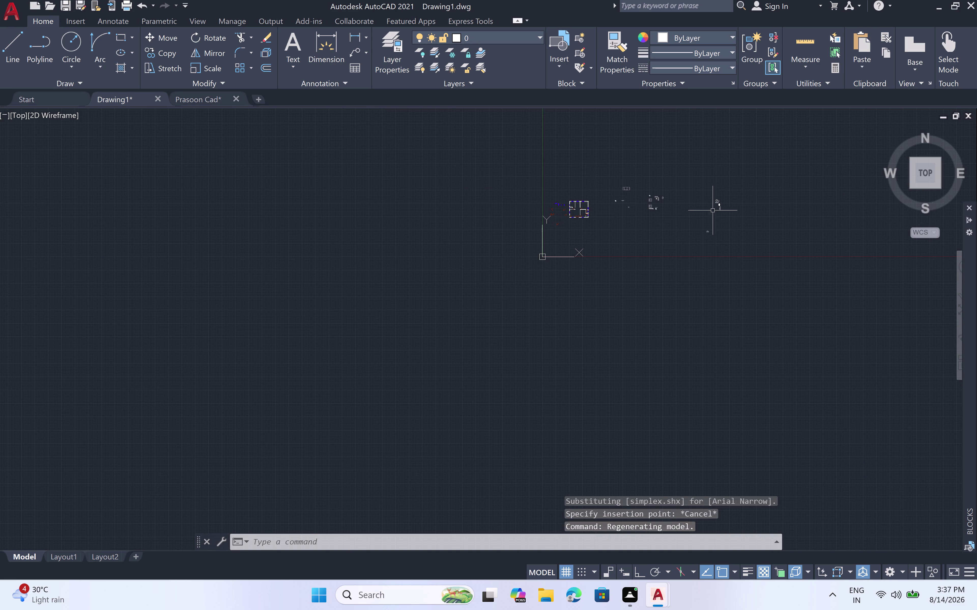
scroll(up, 3)
Window-select the pasted pieces and the chairs-and-table block.
click(762, 204)
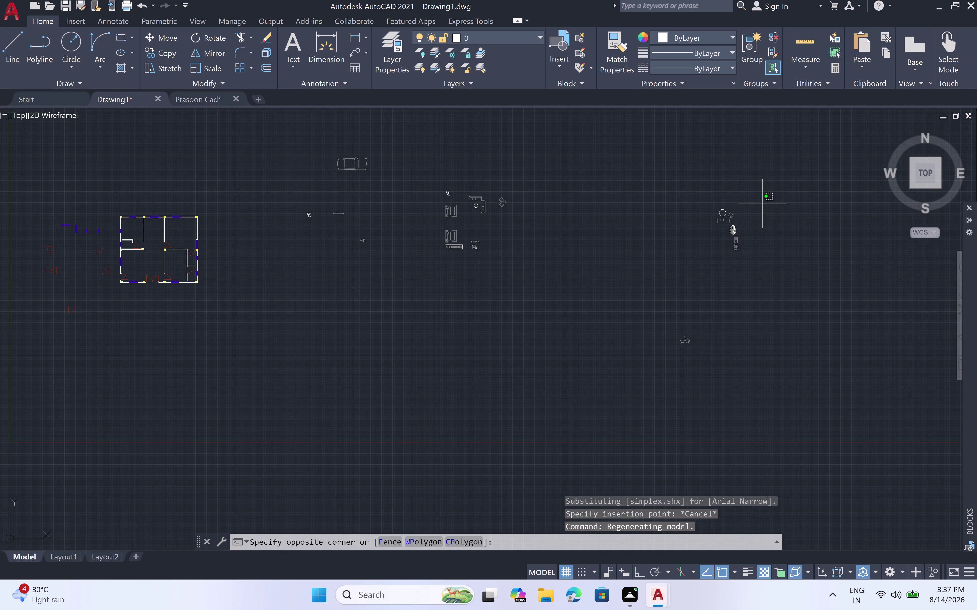
click(693, 256)
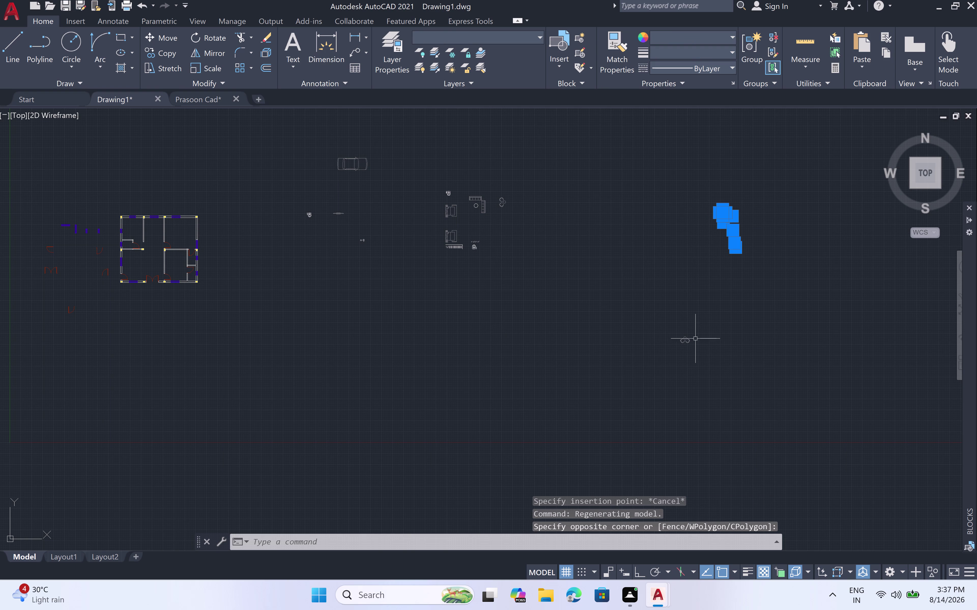
click(694, 333)
click(670, 353)
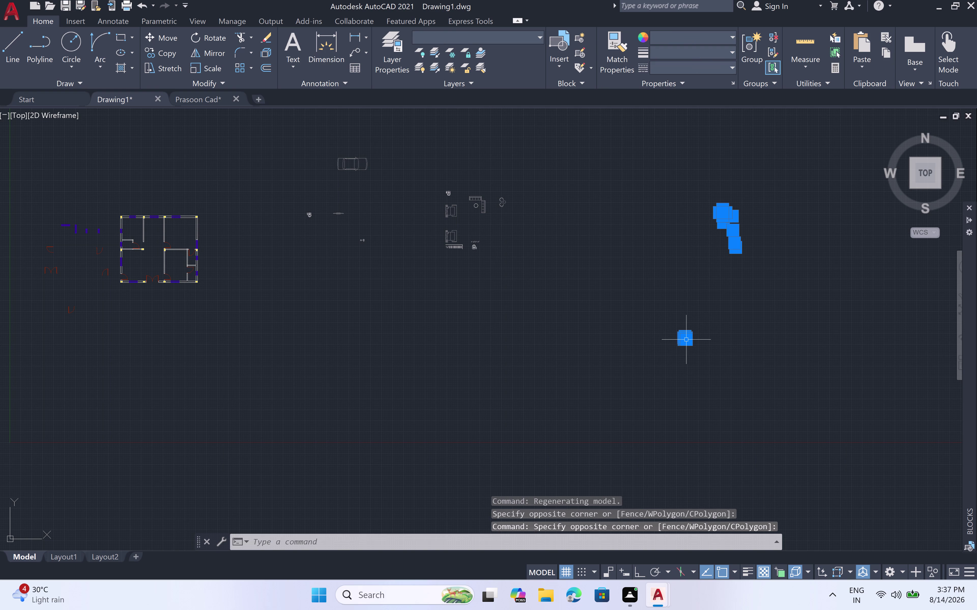
scroll(up, 3)
Undo and cancel the accidental block insertion triggered by typing C0.
scroll(up, 3)
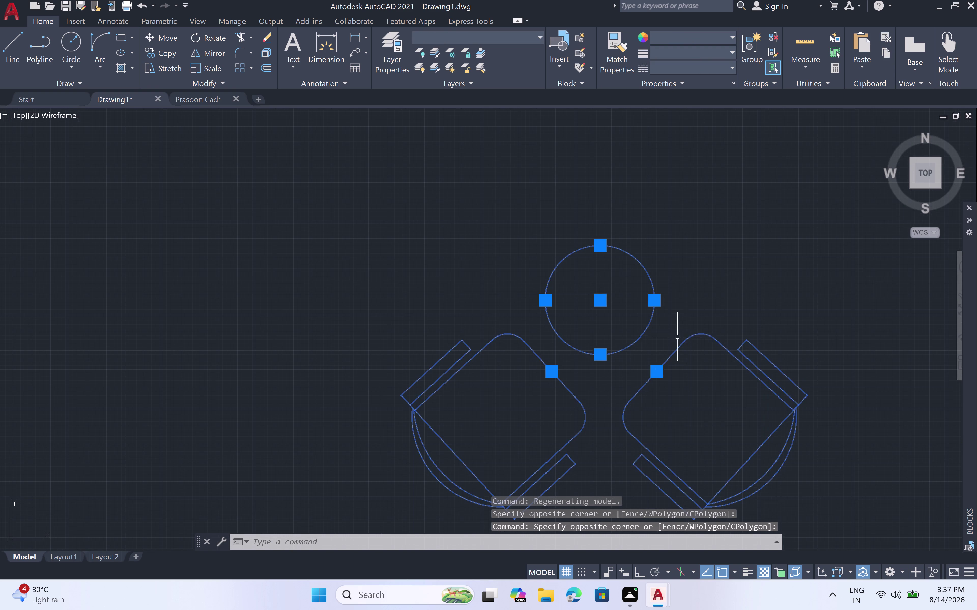
key(c)
key(0)
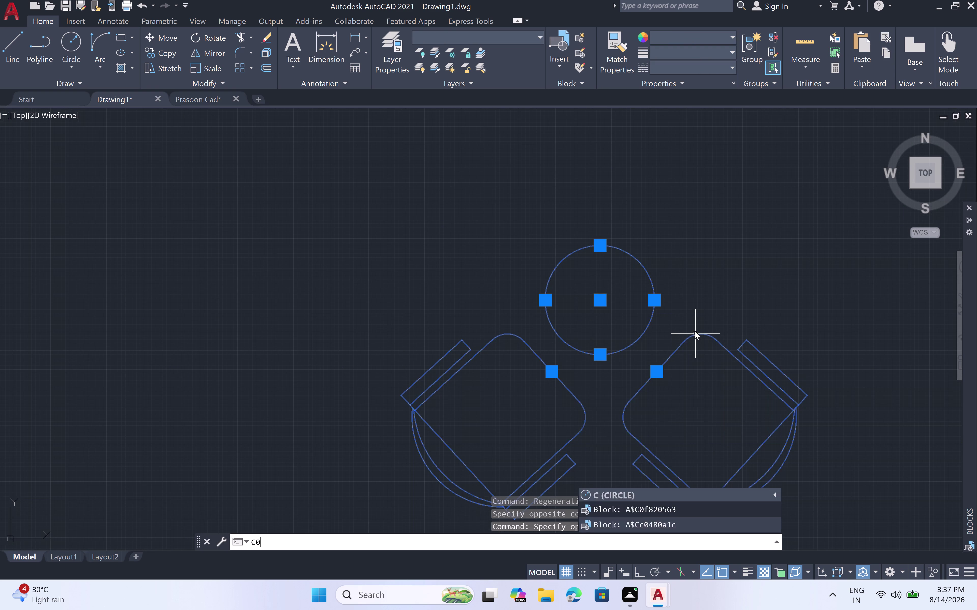
key(space)
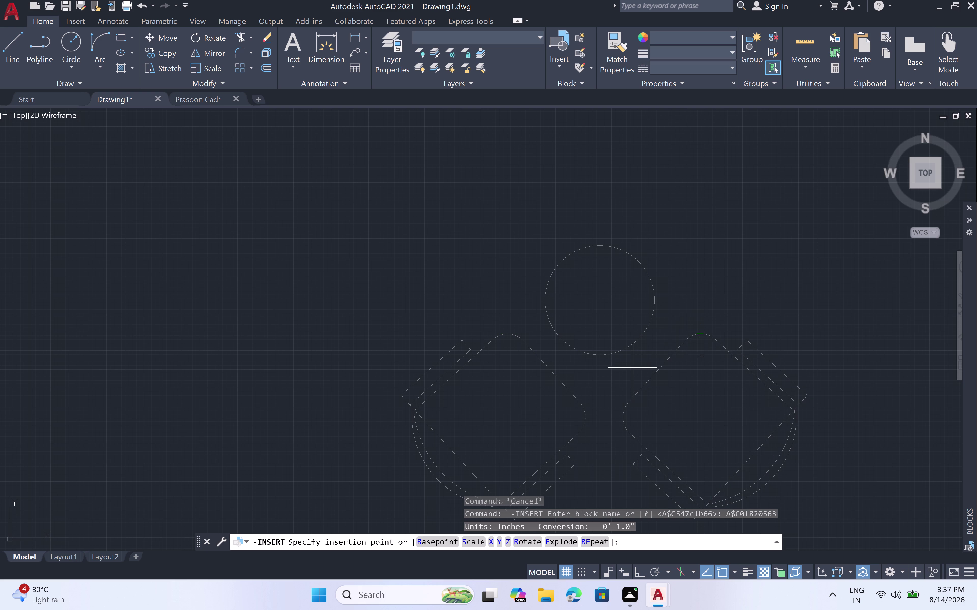
key(ctrl+z)
key(ctrl+z)
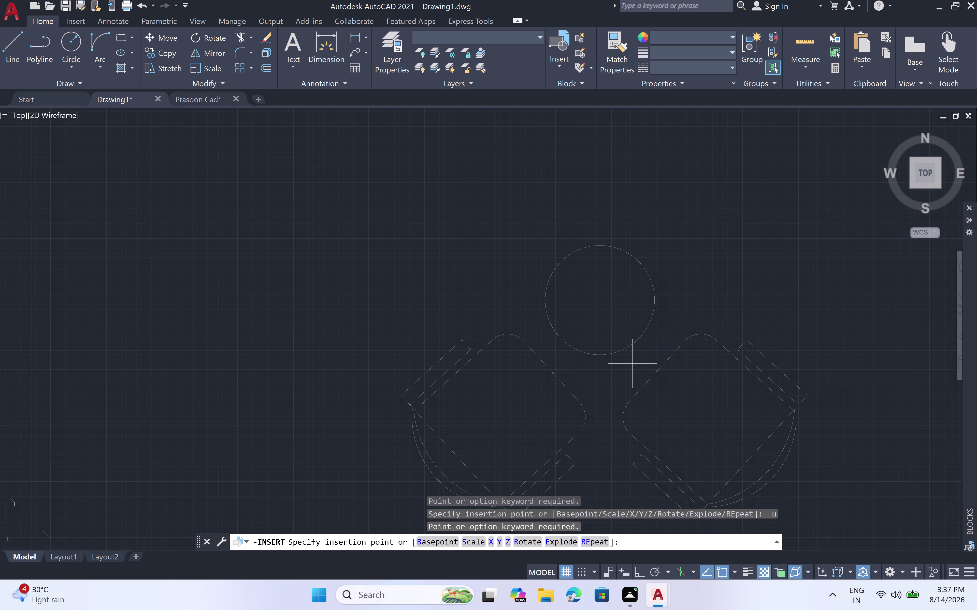
key(Escape)
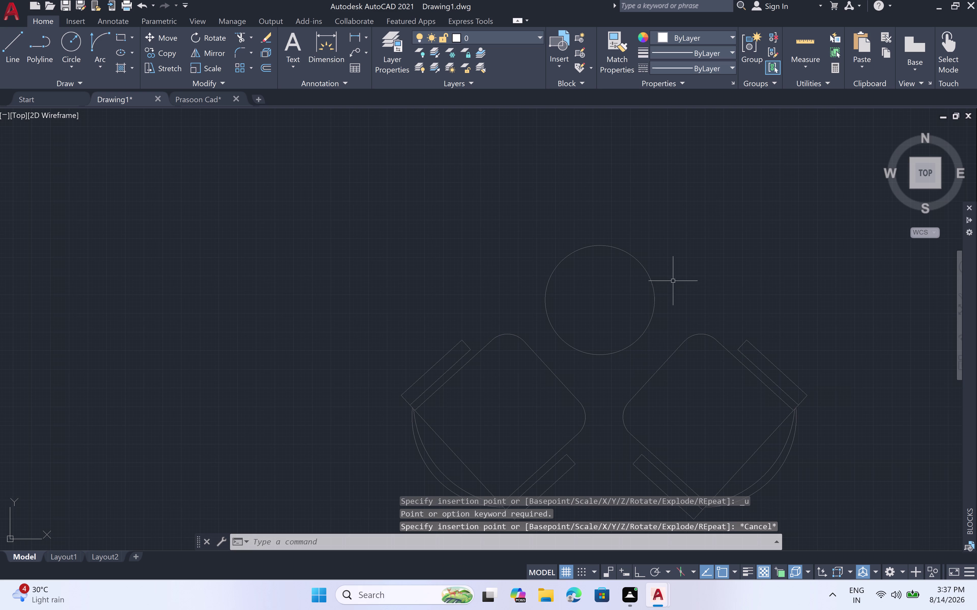
Window-select the small chair-and-table furniture block.
scroll(down, 3)
scroll(down, 3)
scroll(down, 3)
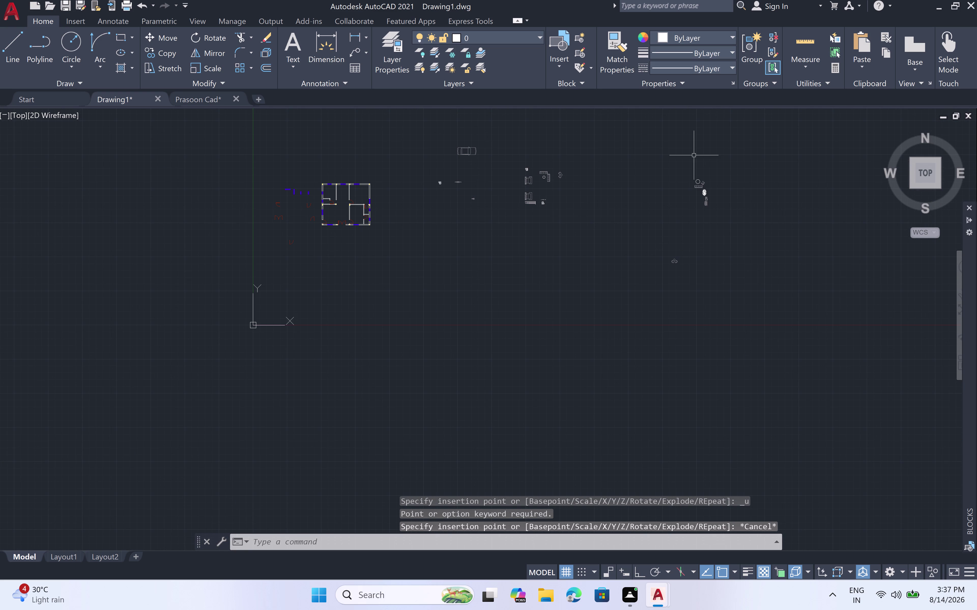
click(730, 162)
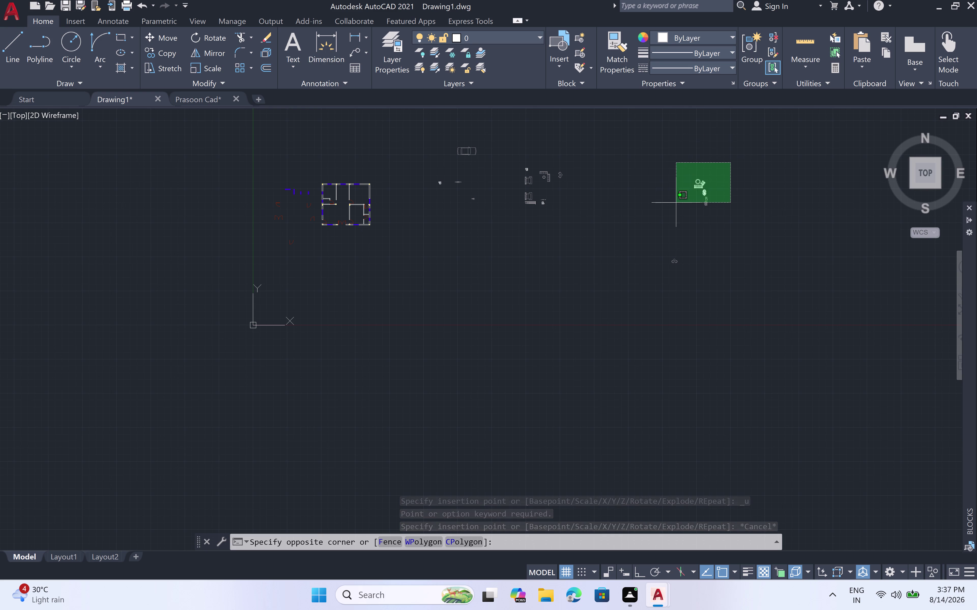
click(679, 223)
click(685, 251)
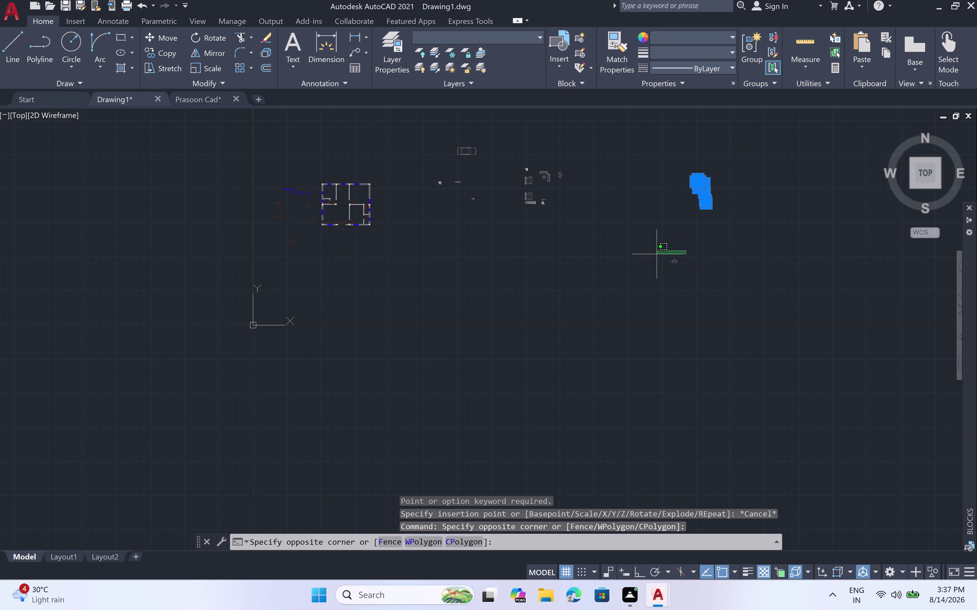
click(659, 283)
Copy the nine-object chair set to a new spot with CO, then open Layer Properties.
key(c)
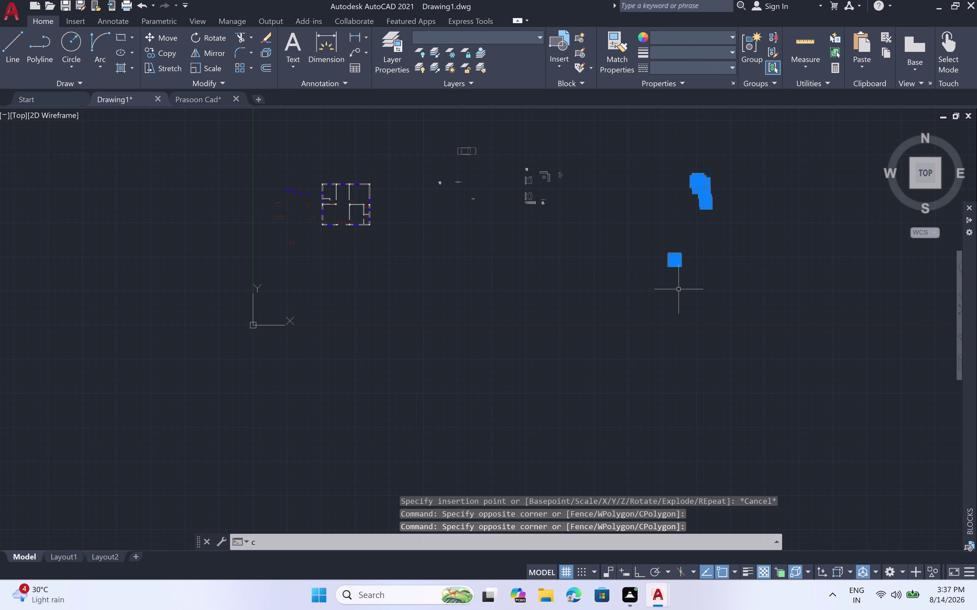
key(o)
key(space)
scroll(up, 3)
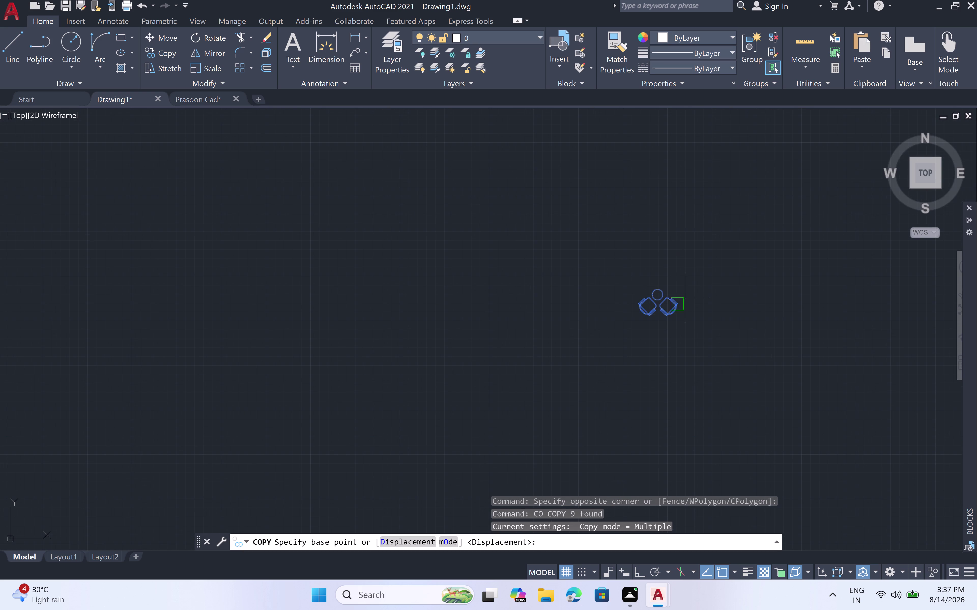
click(681, 302)
scroll(down, 3)
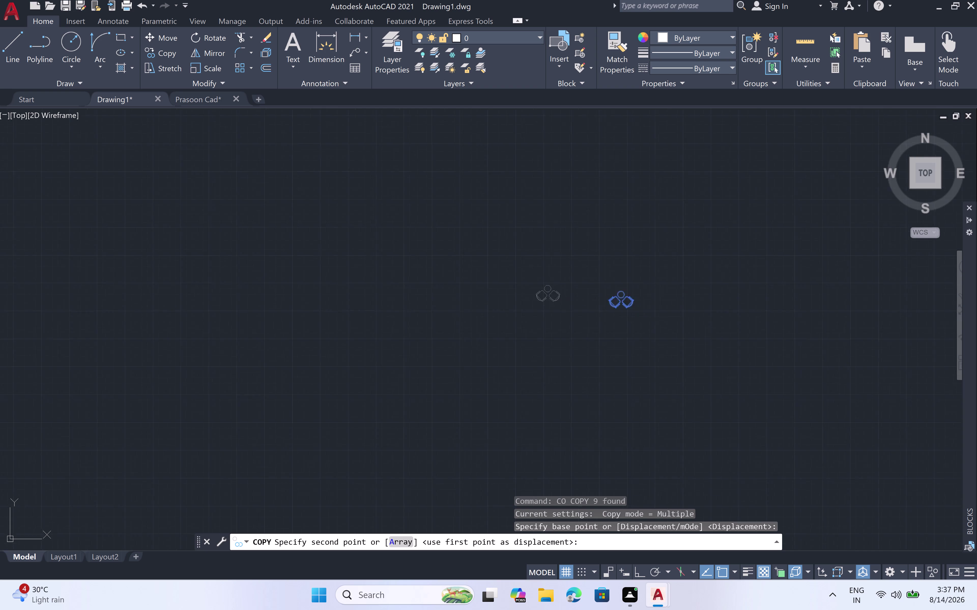
scroll(down, 3)
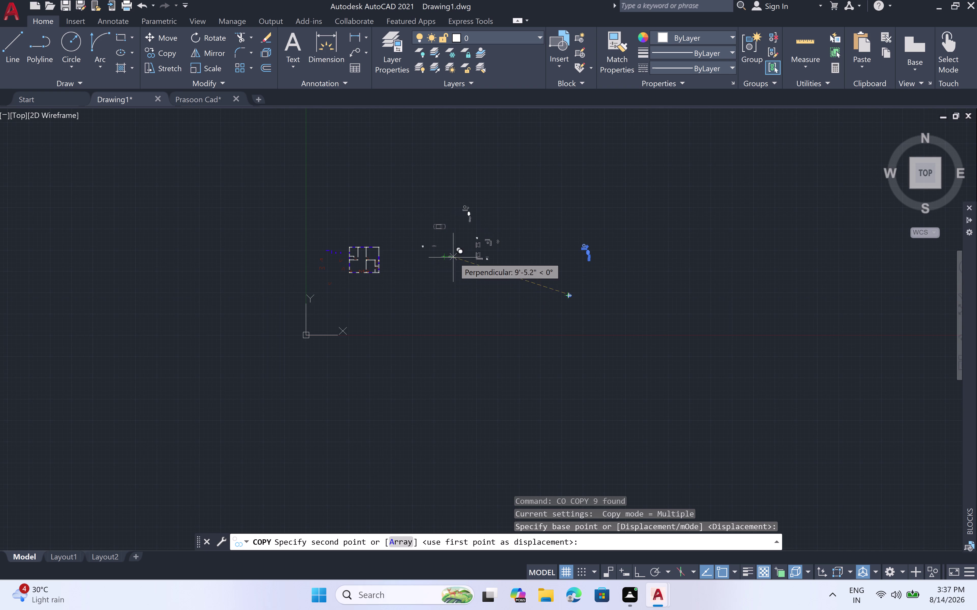
click(449, 273)
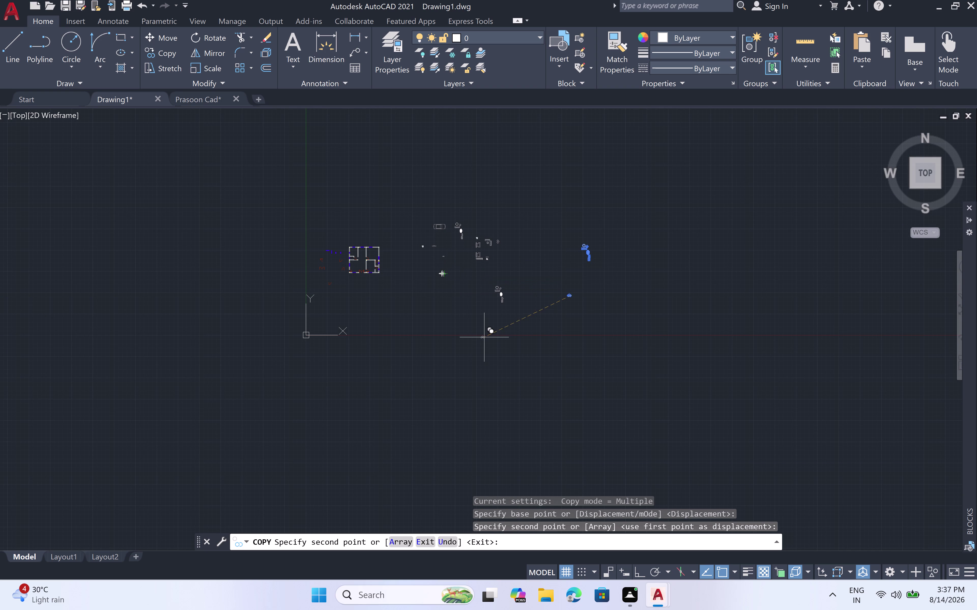
key(Escape)
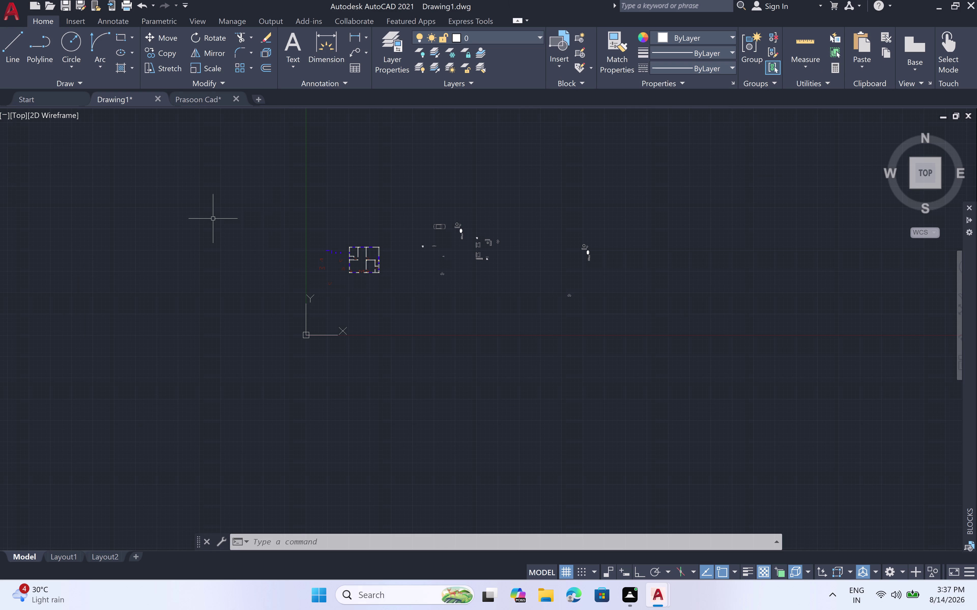
click(395, 49)
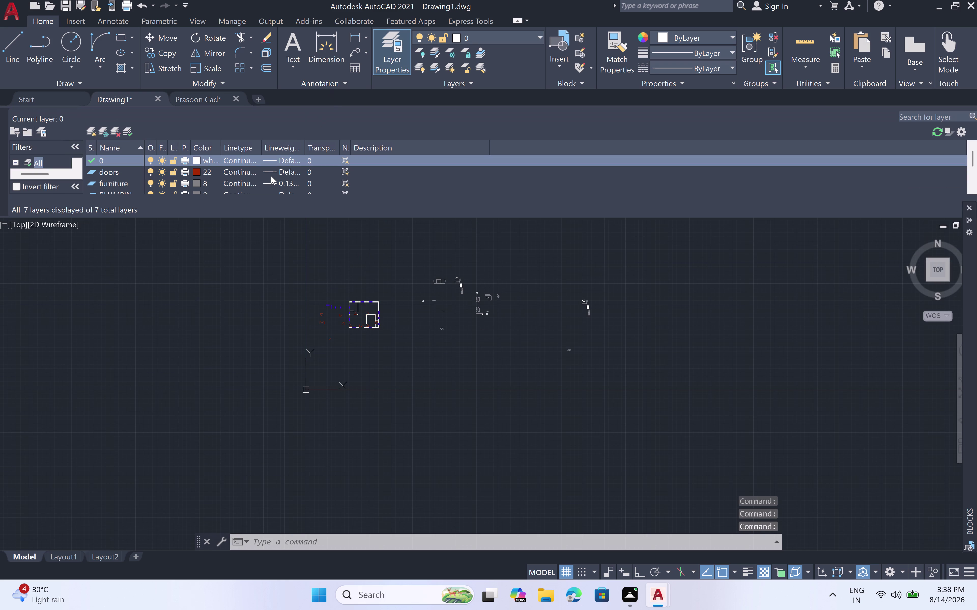
Change the furniture layer colour from grey 8 to index colour 40.
right_click(228, 216)
scroll(down, 3)
scroll(down, 3)
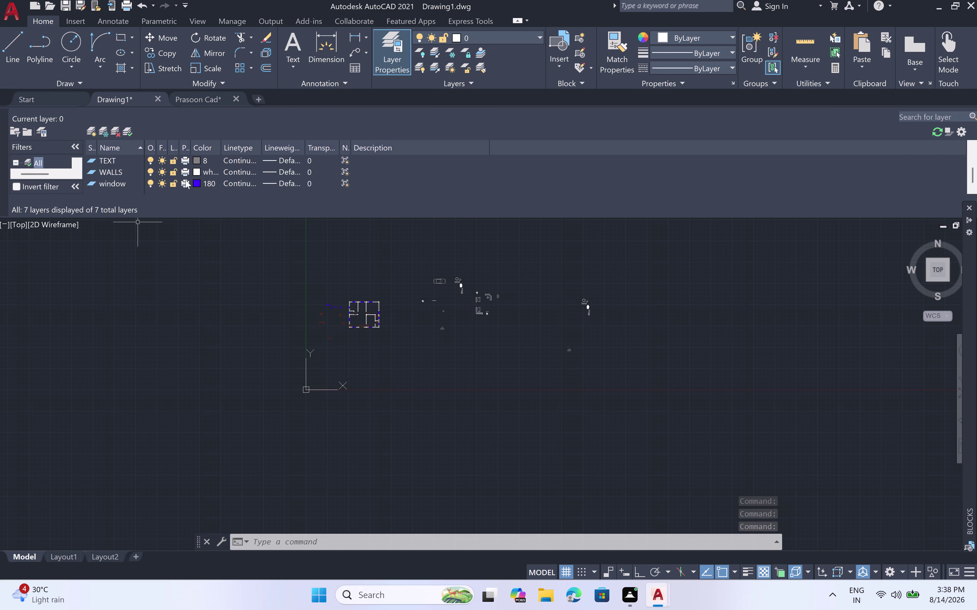
scroll(up, 3)
scroll(up, 3)
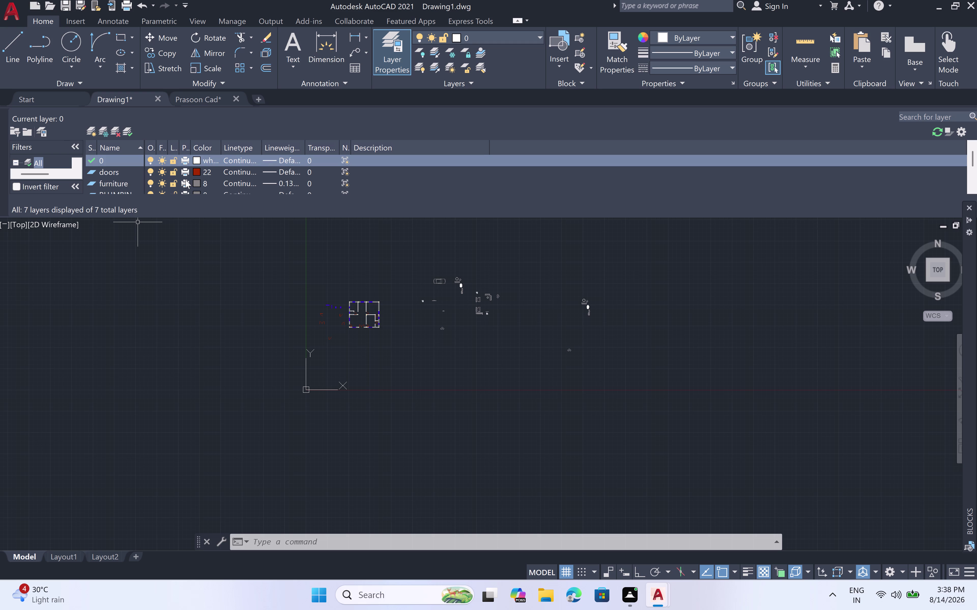
scroll(down, 3)
scroll(up, 3)
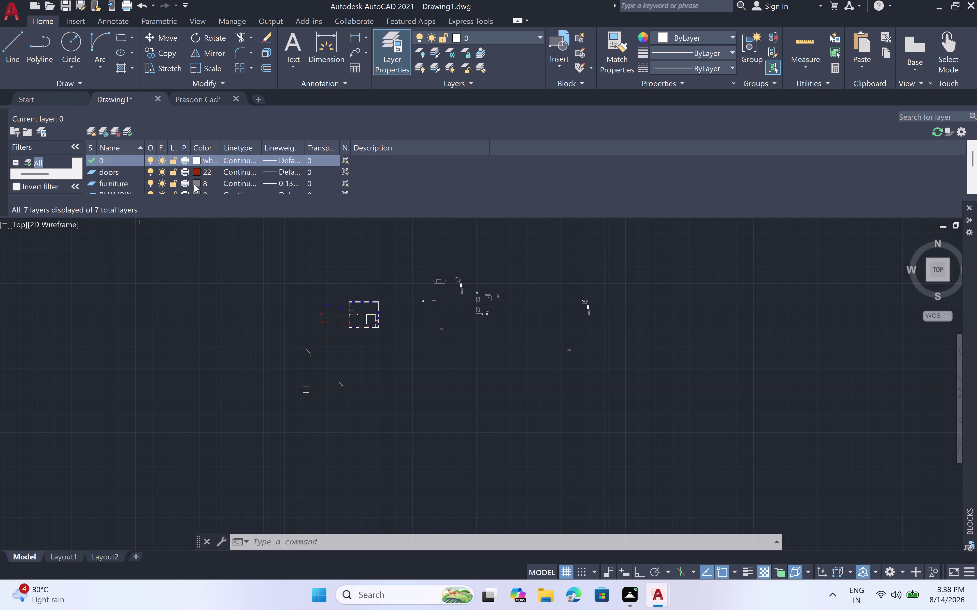
click(196, 184)
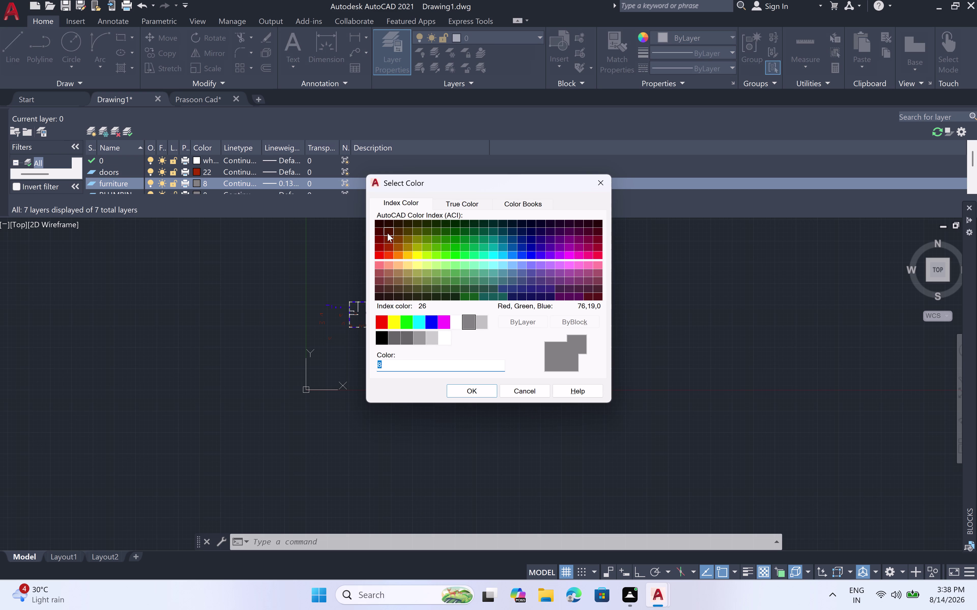
click(405, 255)
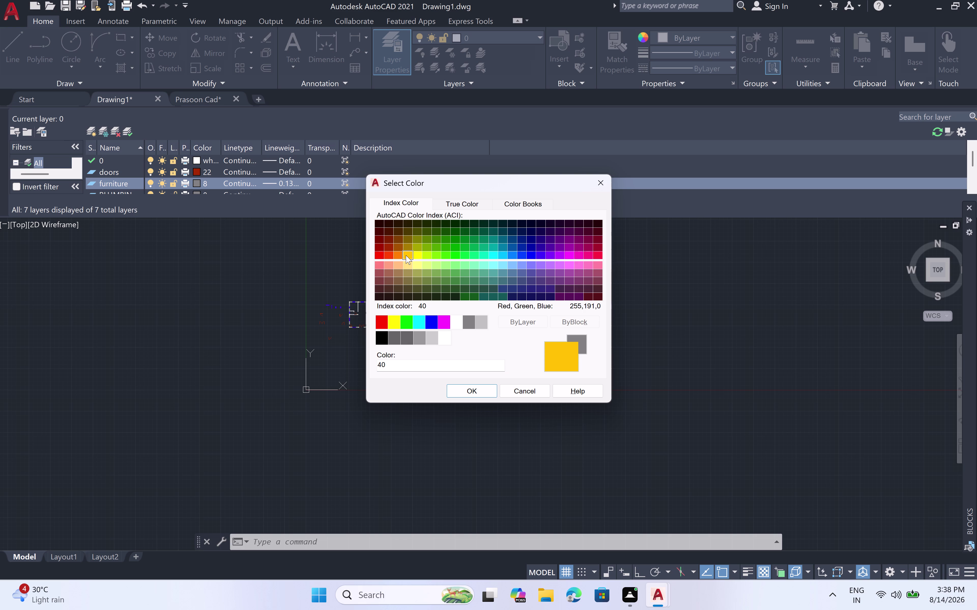
click(397, 252)
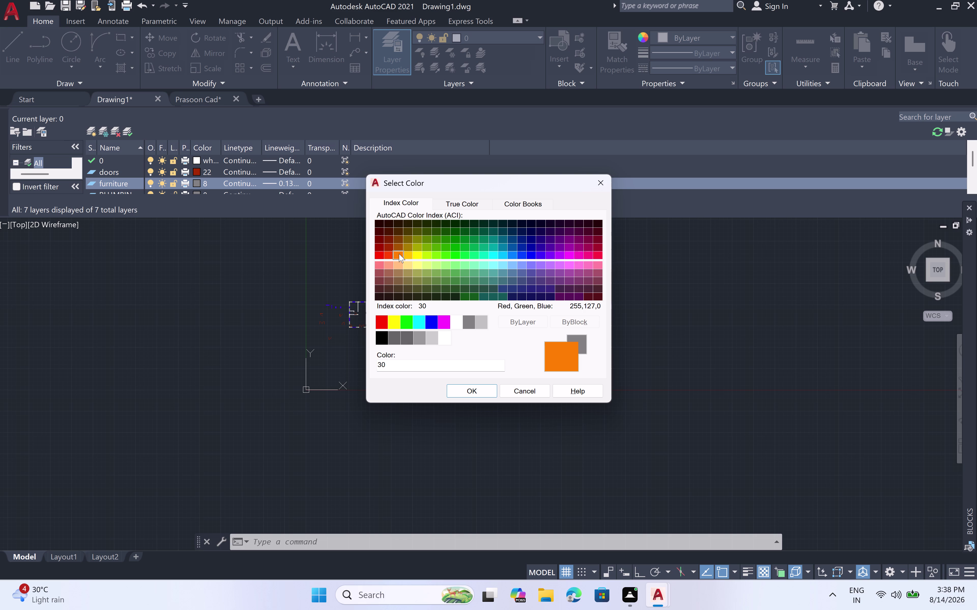
click(405, 253)
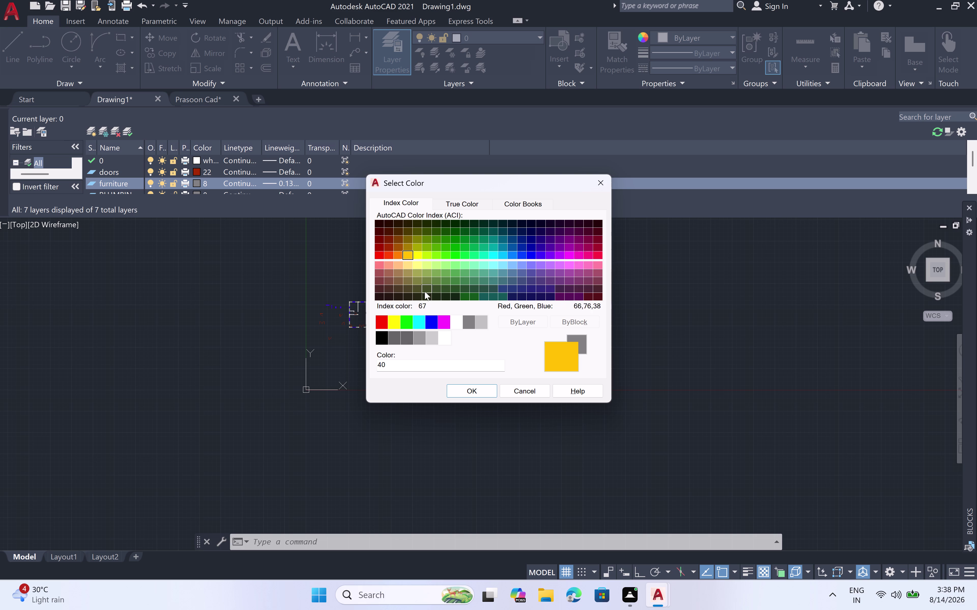
click(463, 389)
scroll(up, 3)
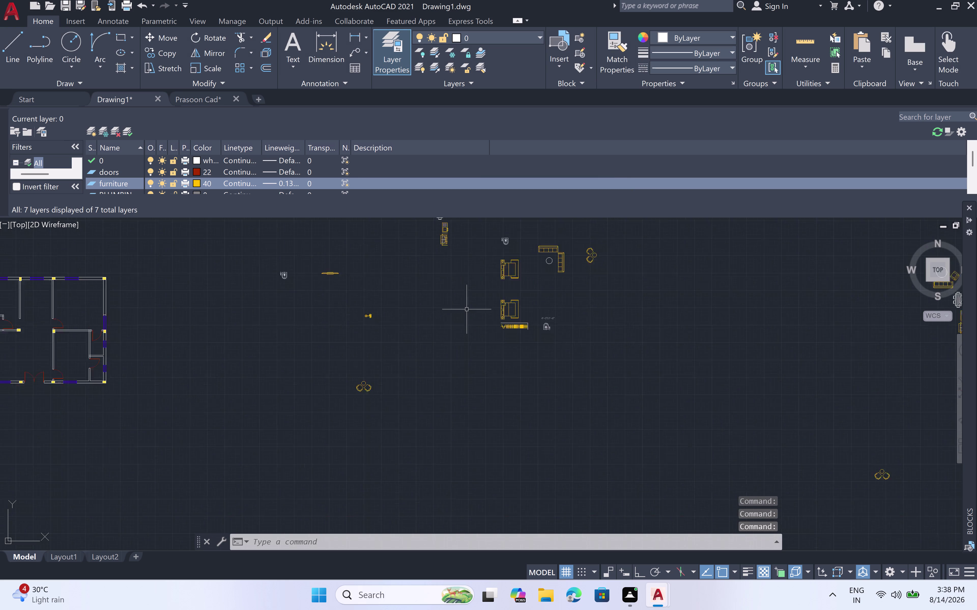
scroll(down, 3)
scroll(down, 3)
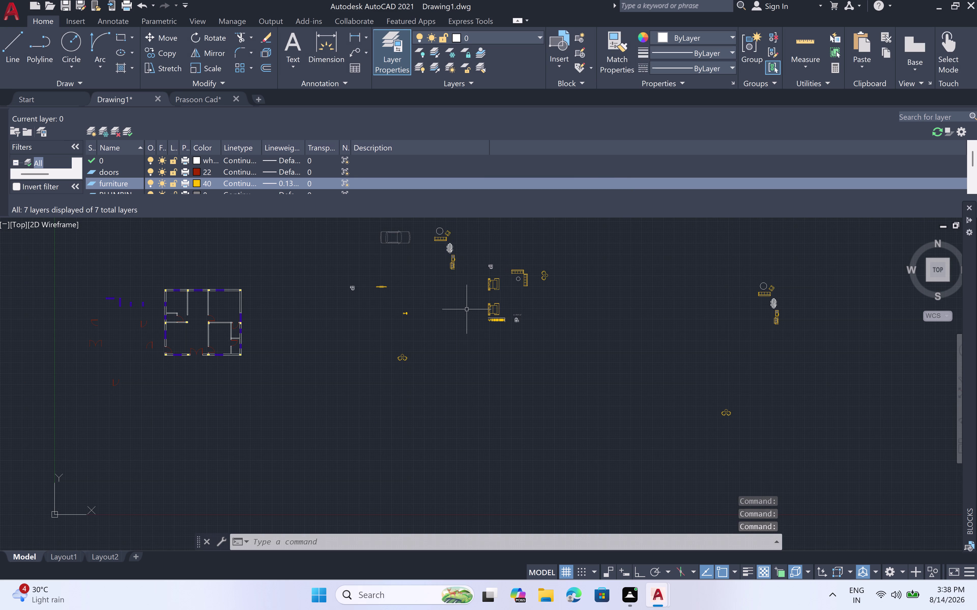
scroll(up, 3)
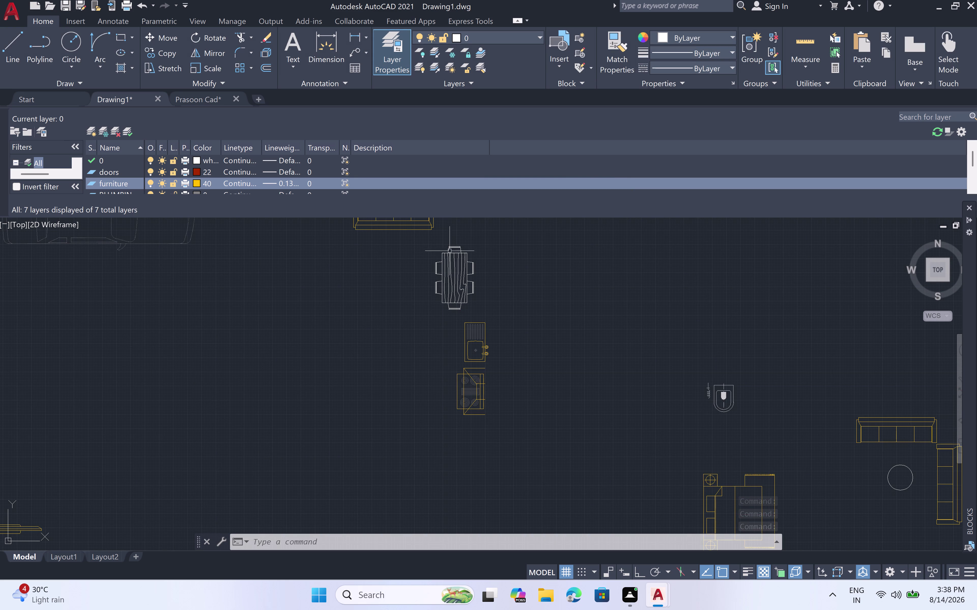
Move the dining table-and-chairs block onto the furniture layer, then clear the selection.
click(451, 252)
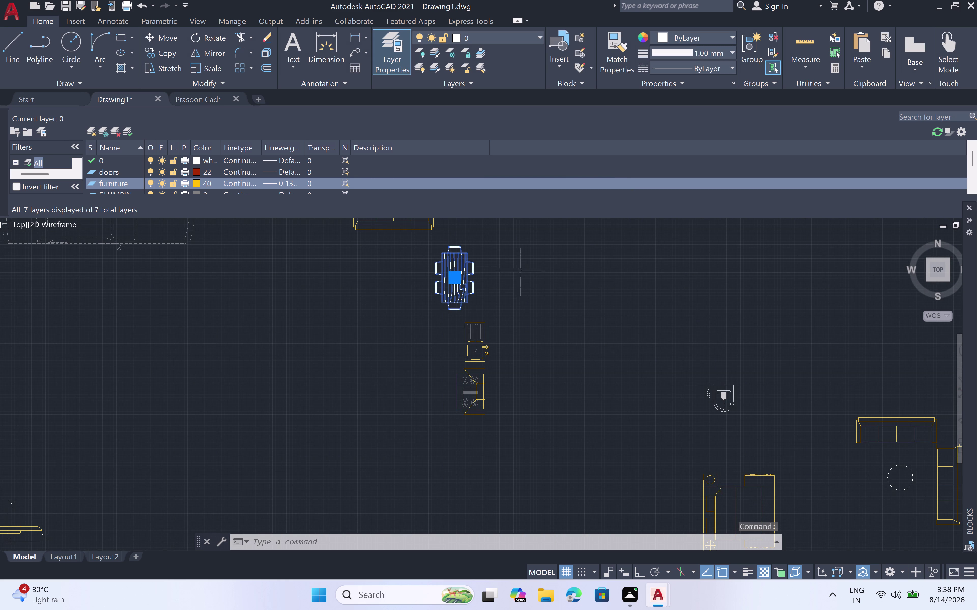
double_click(537, 33)
click(540, 34)
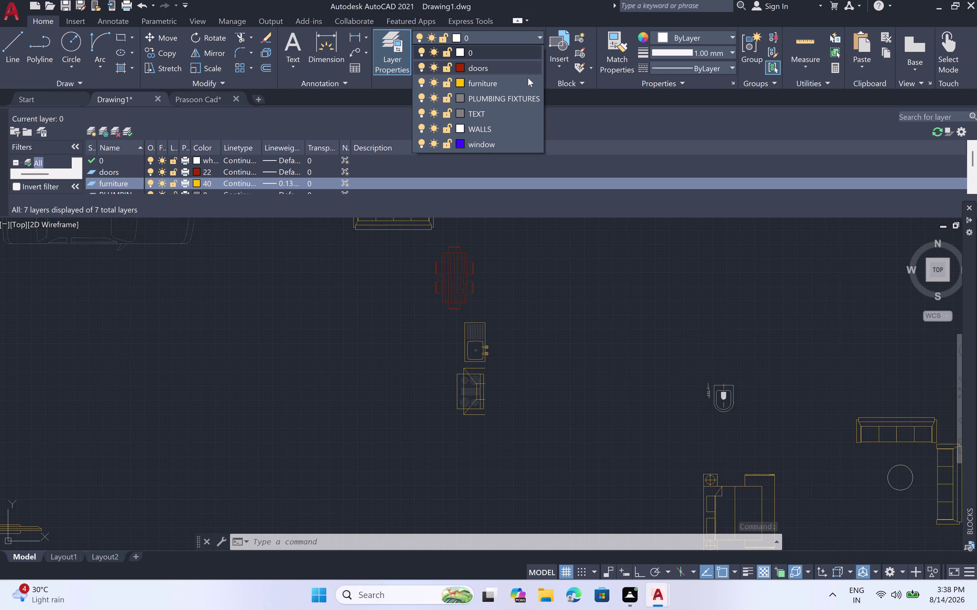
click(526, 88)
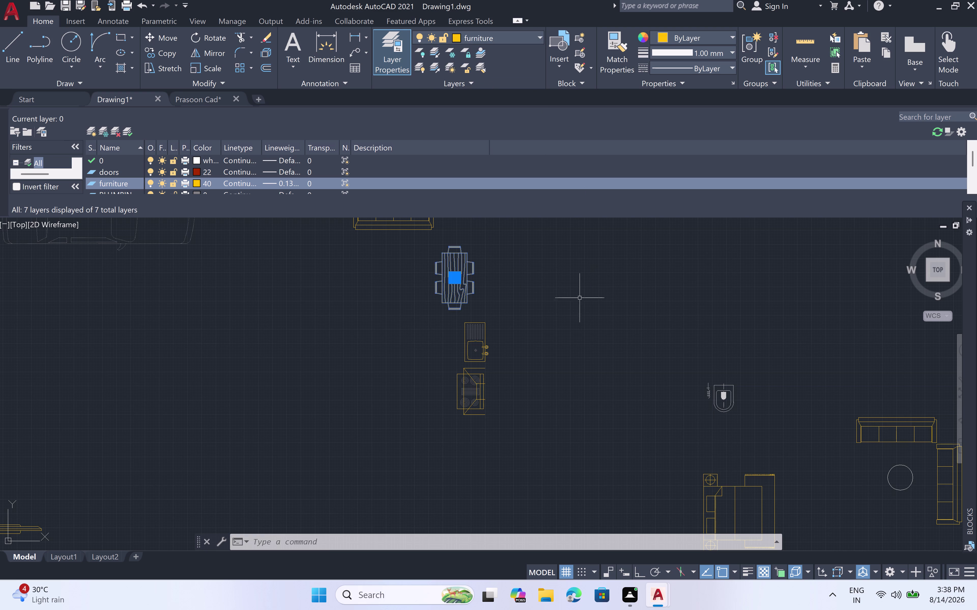
key(Escape)
scroll(down, 3)
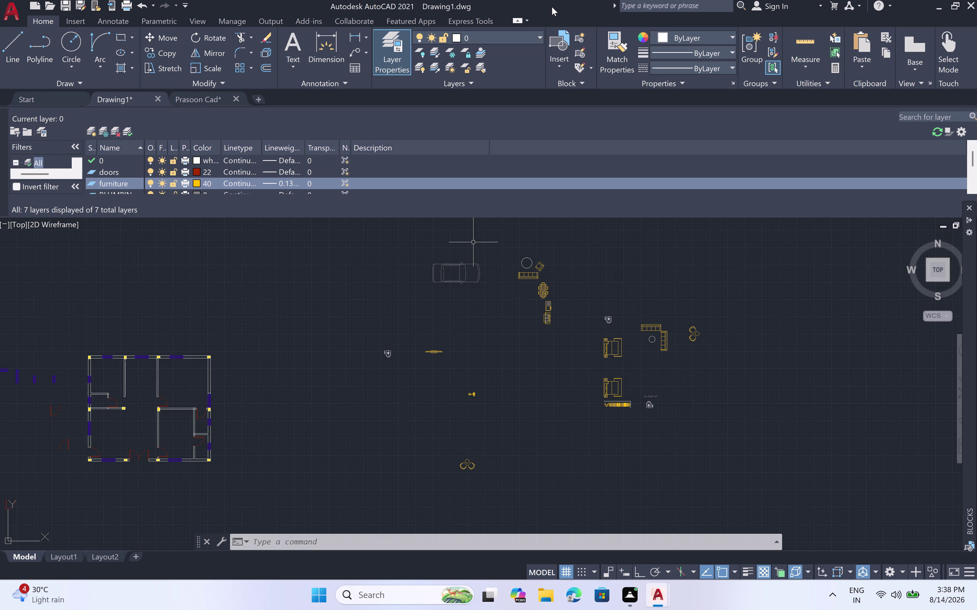
Give the furniture layer a new orange colour from its Layer dropdown swatch.
click(539, 37)
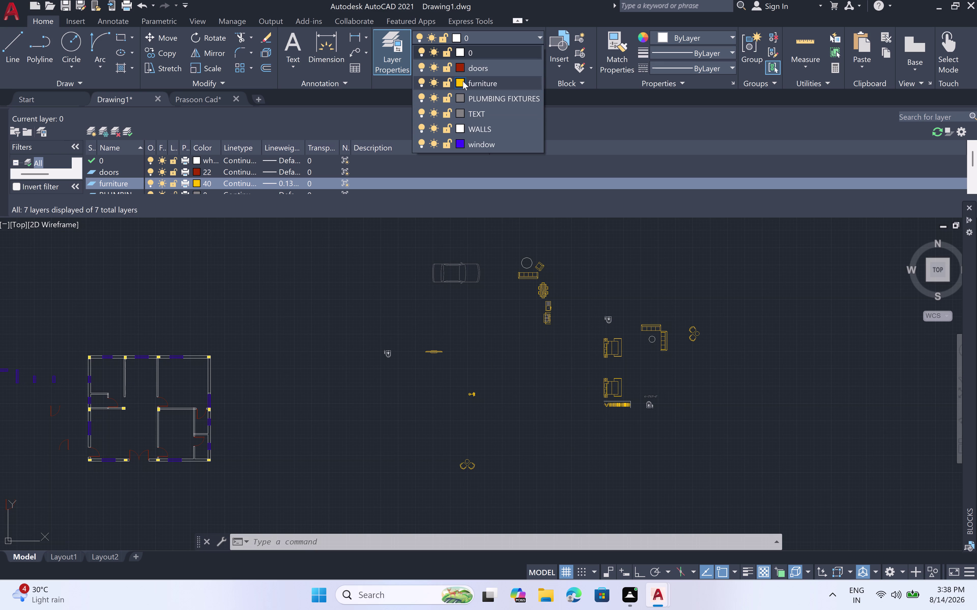
click(461, 81)
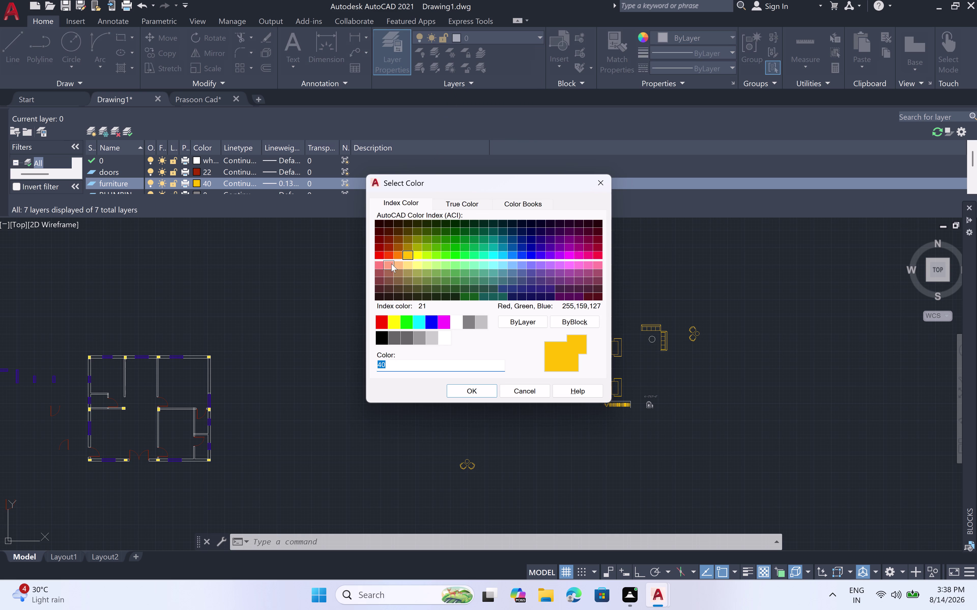
click(395, 256)
click(457, 394)
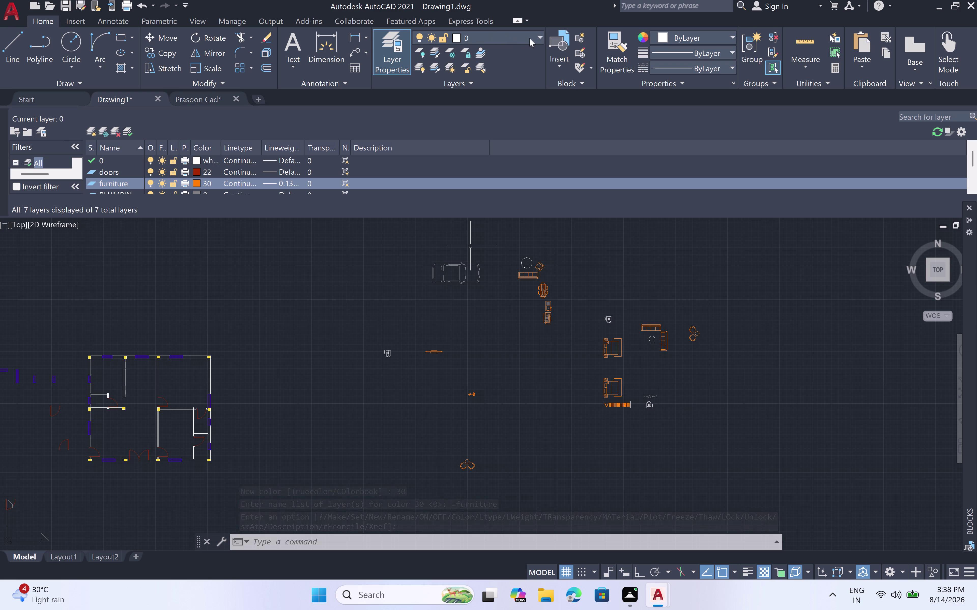
Try shade 31 for the furniture layer, then apply yellow colour 40 instead.
click(538, 35)
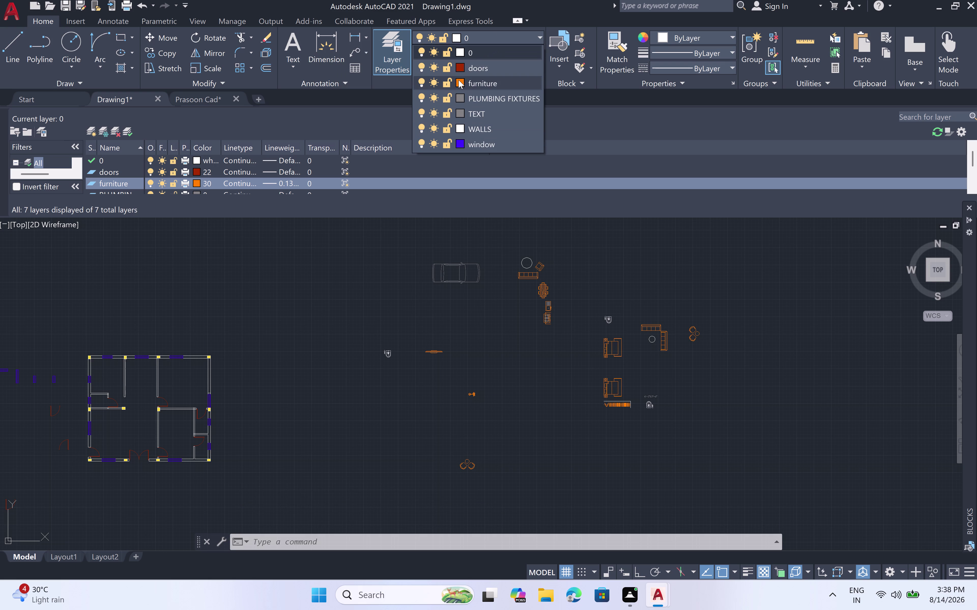
click(459, 80)
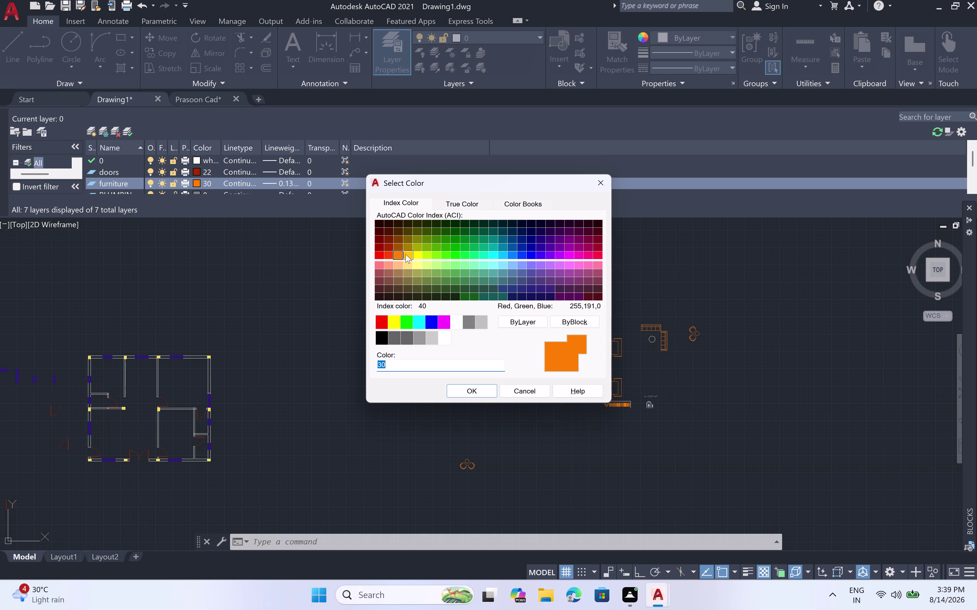
click(400, 262)
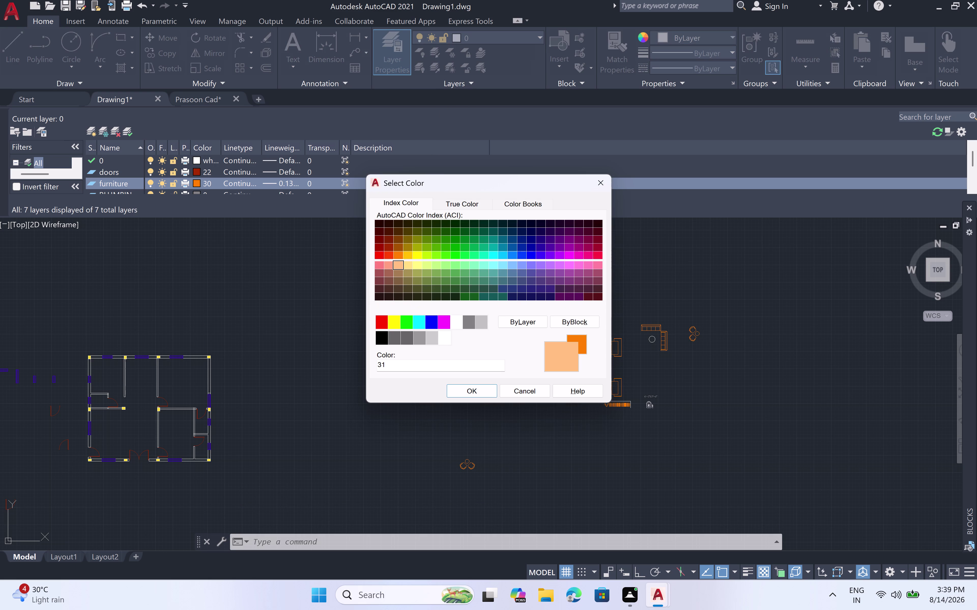
click(405, 254)
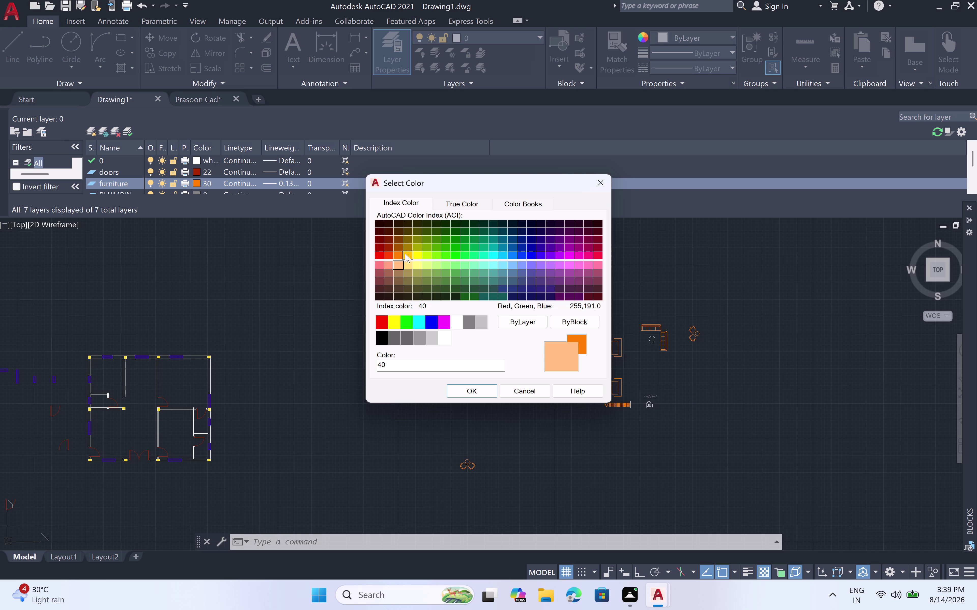
click(471, 393)
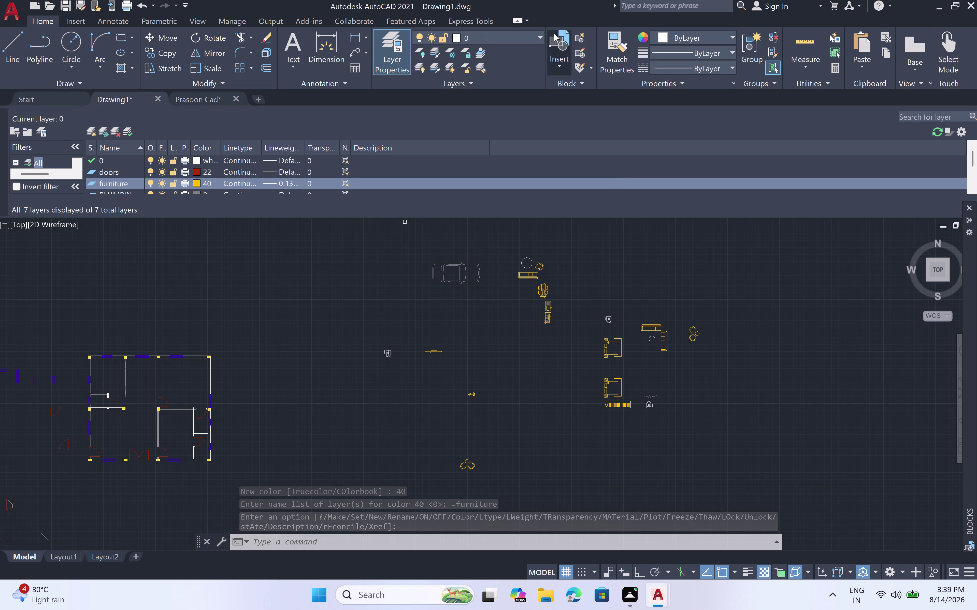
Apply another colour choice to the furniture layer and cancel a stray selection window.
click(540, 36)
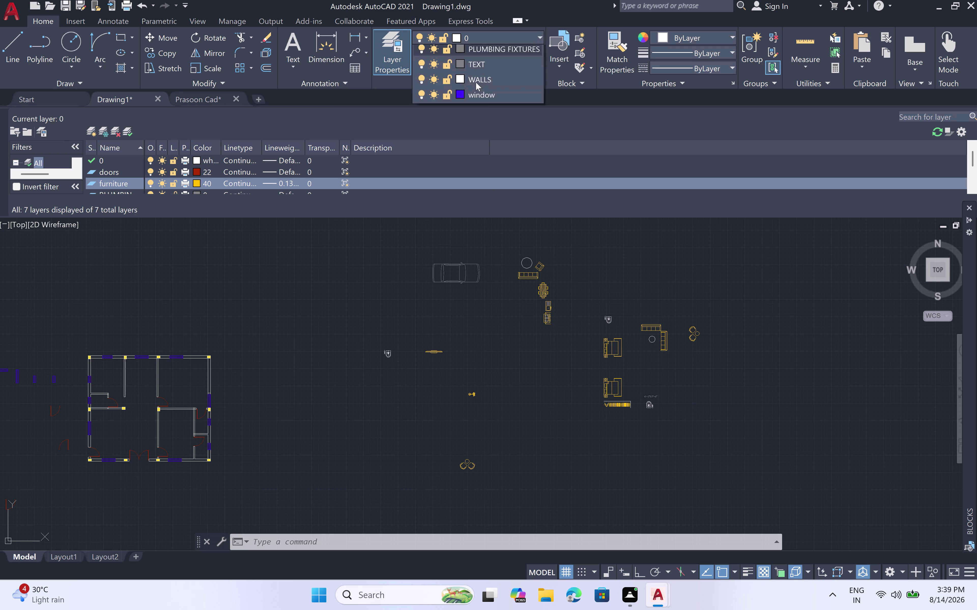
click(460, 83)
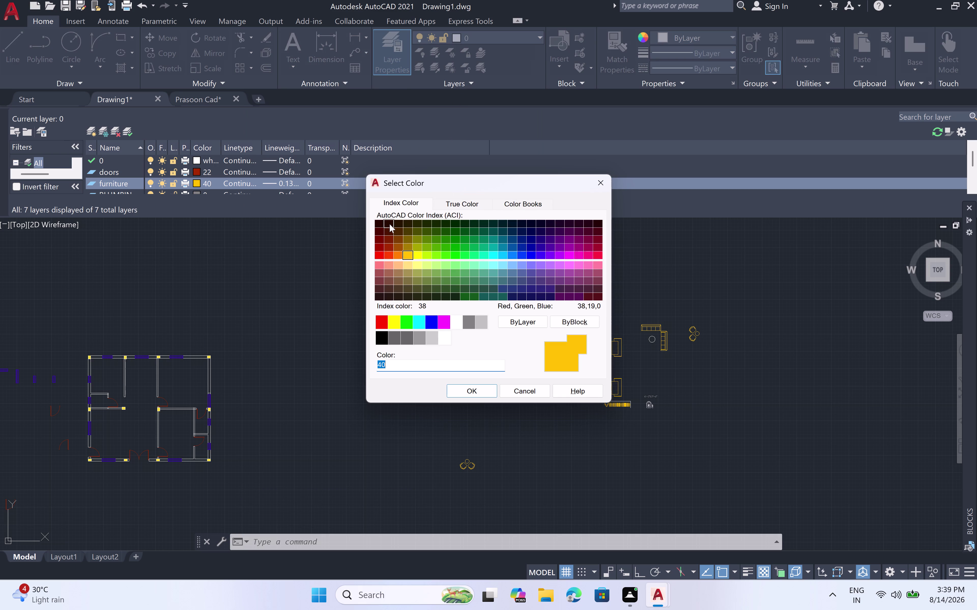
click(398, 263)
double_click(465, 393)
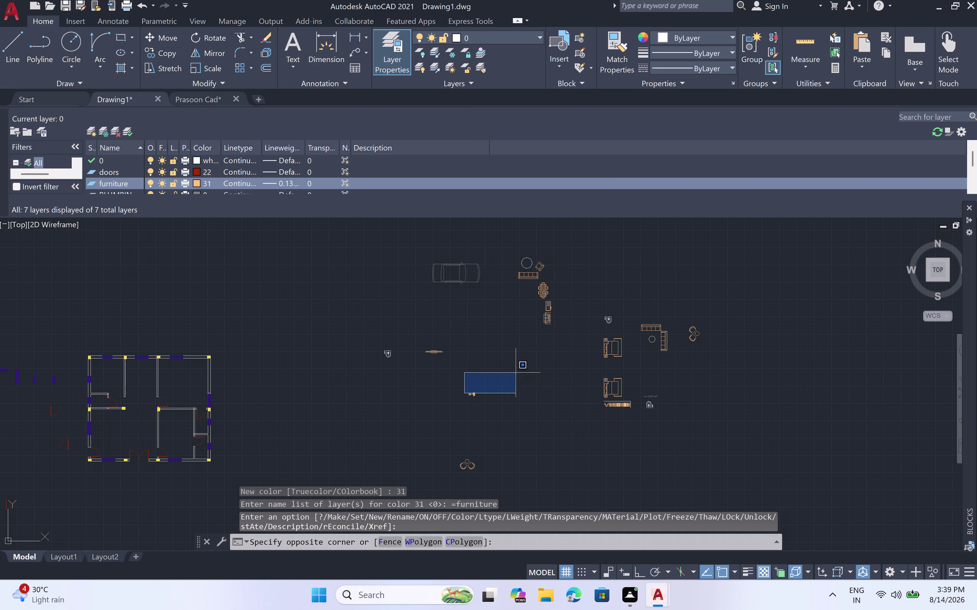
scroll(up, 3)
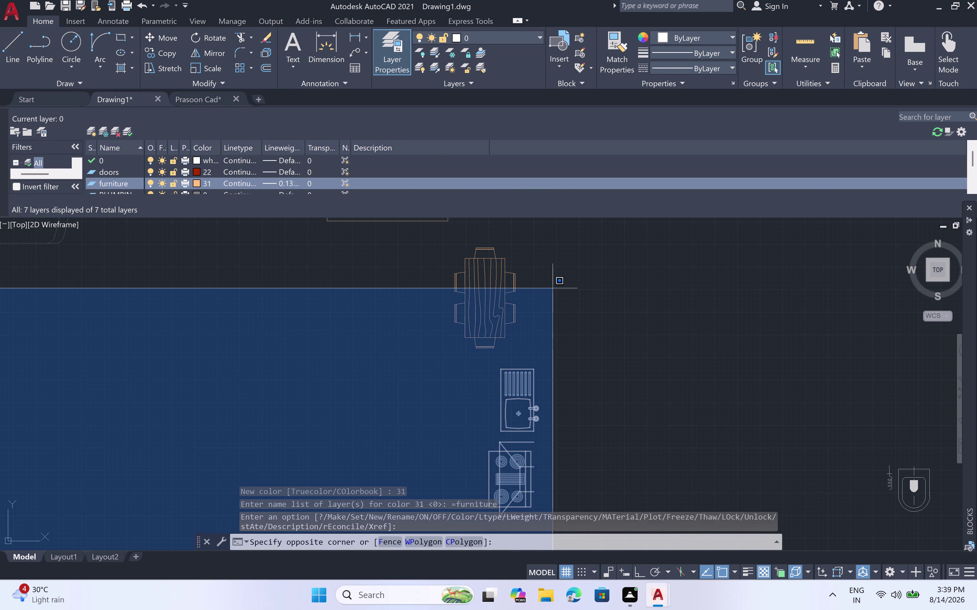
scroll(down, 3)
scroll(down, 3)
key(Escape)
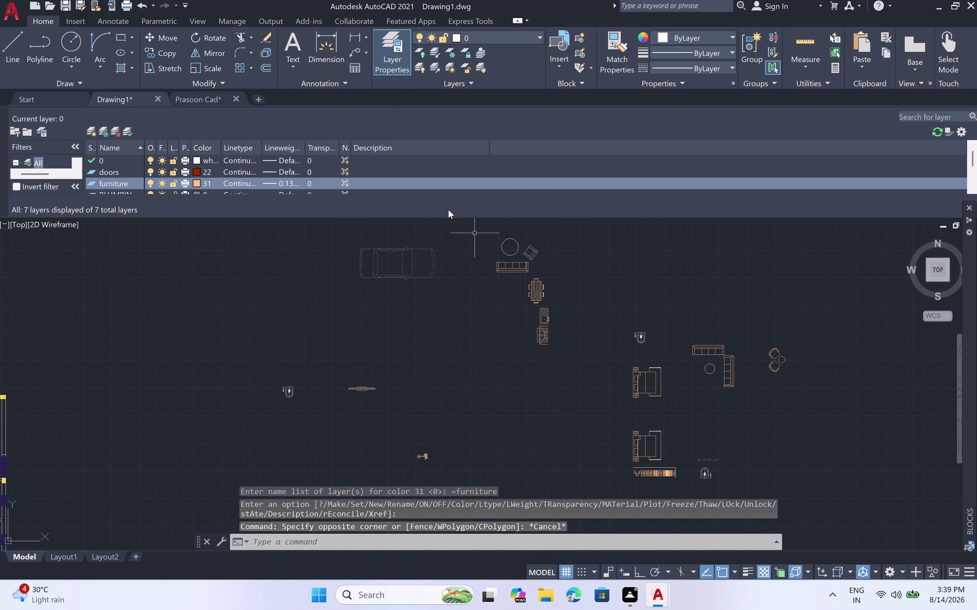
Reapply colour 40 to the furniture layer.
click(537, 37)
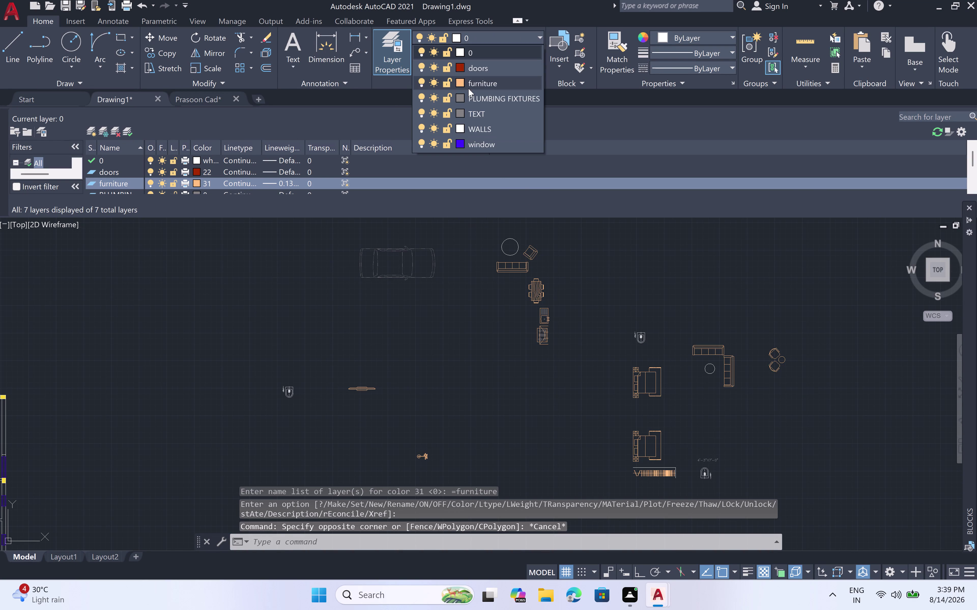
click(458, 79)
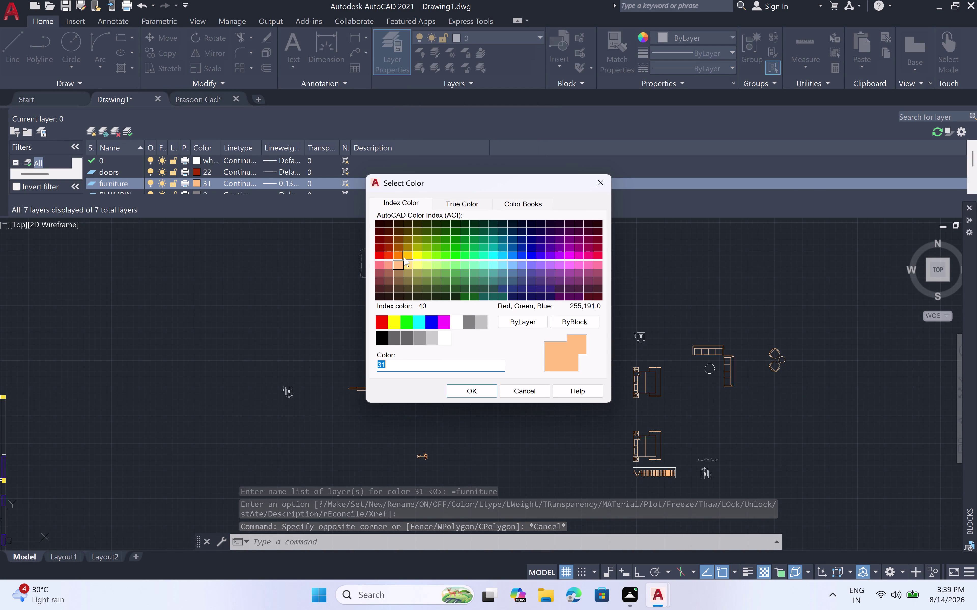
double_click(406, 254)
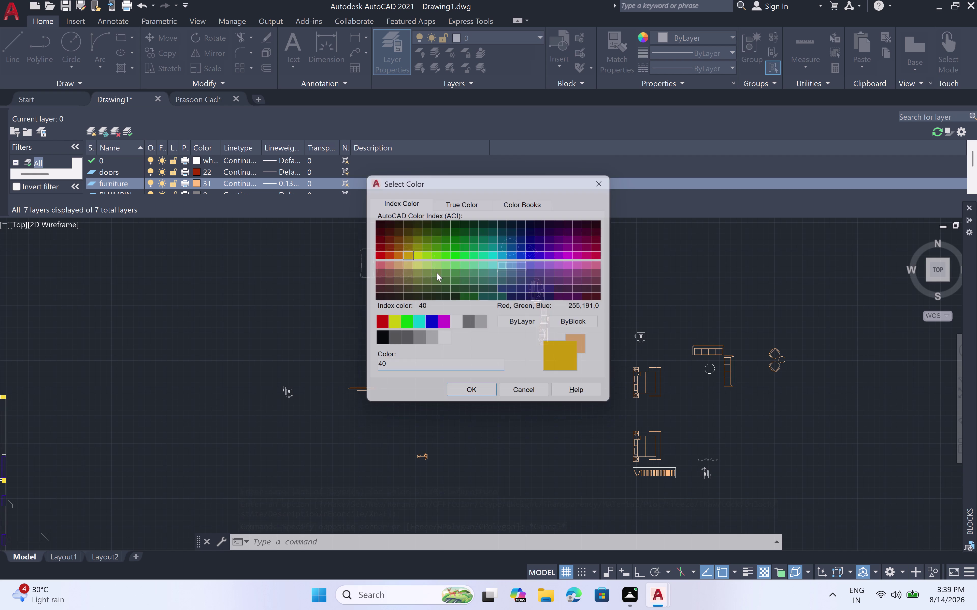
scroll(down, 3)
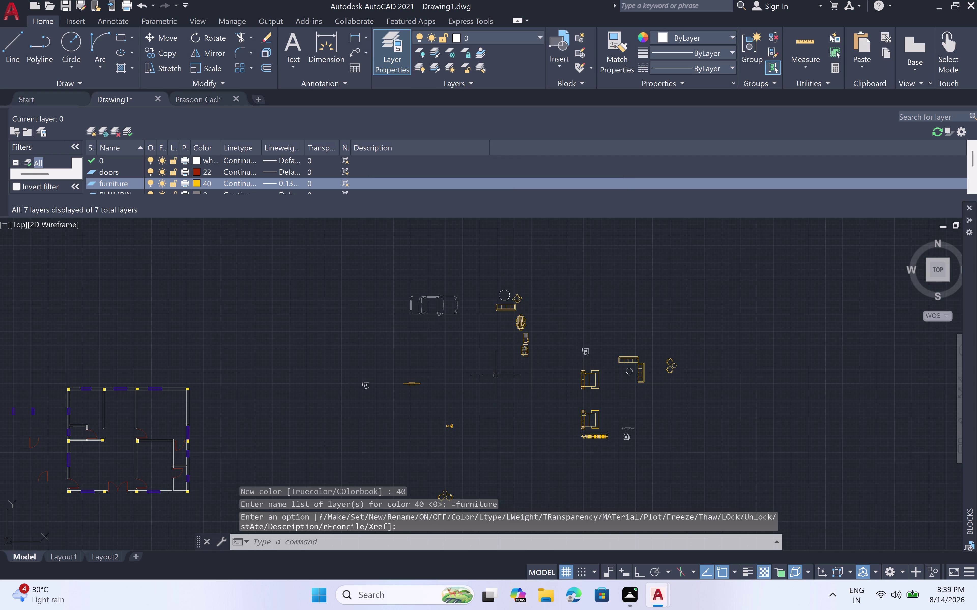
scroll(up, 3)
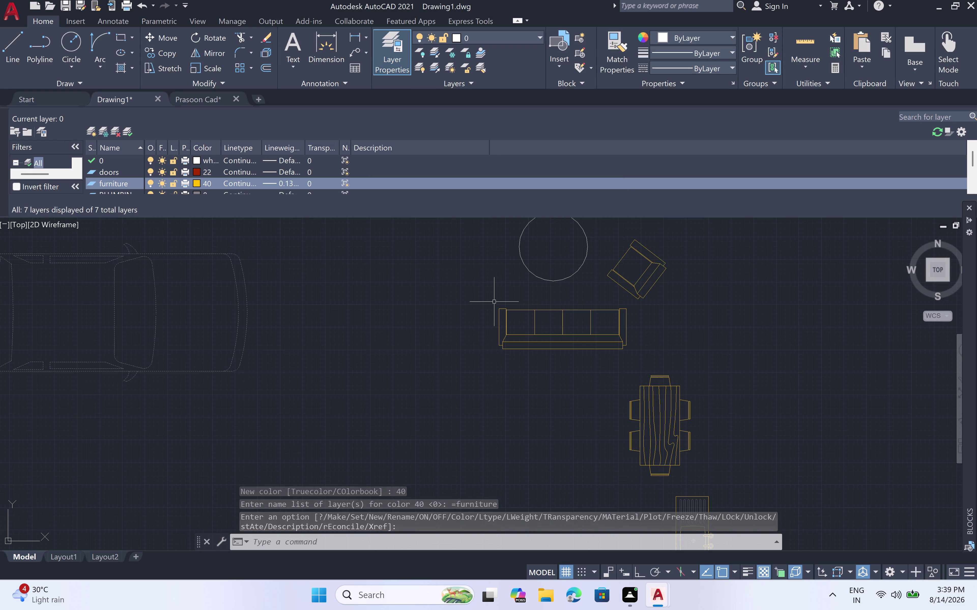
scroll(down, 3)
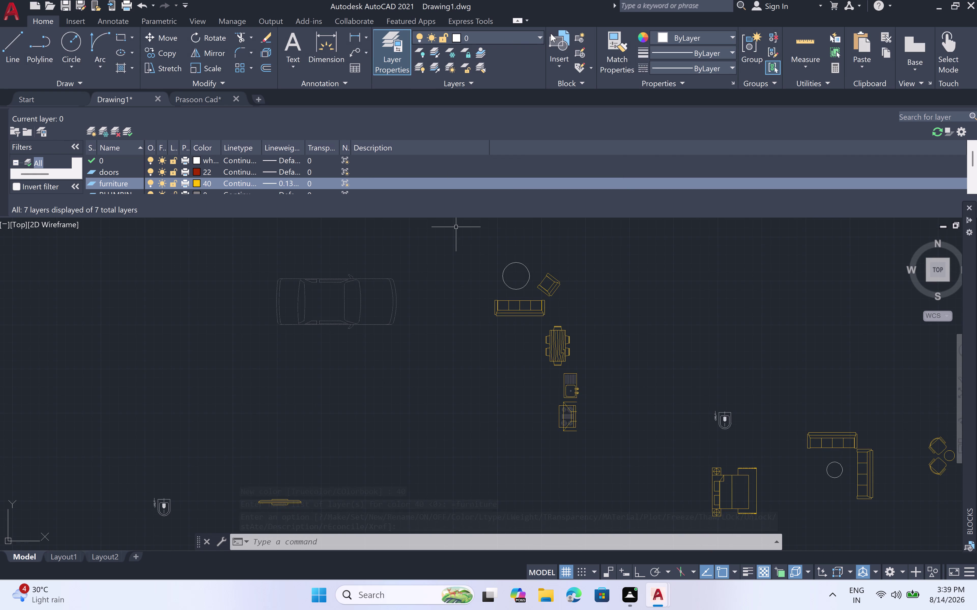
Set the furniture layer to orange colour 30.
click(540, 34)
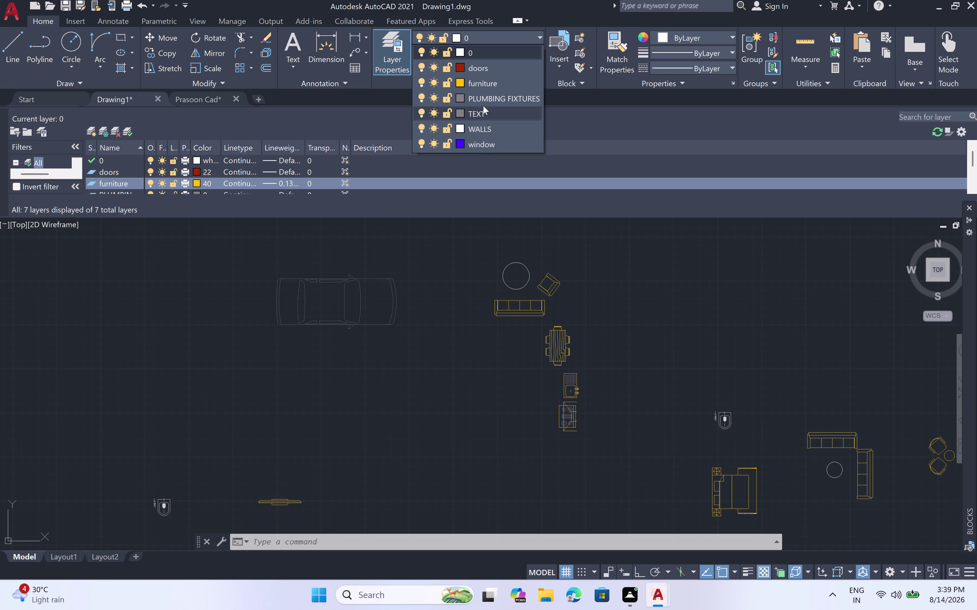
click(461, 78)
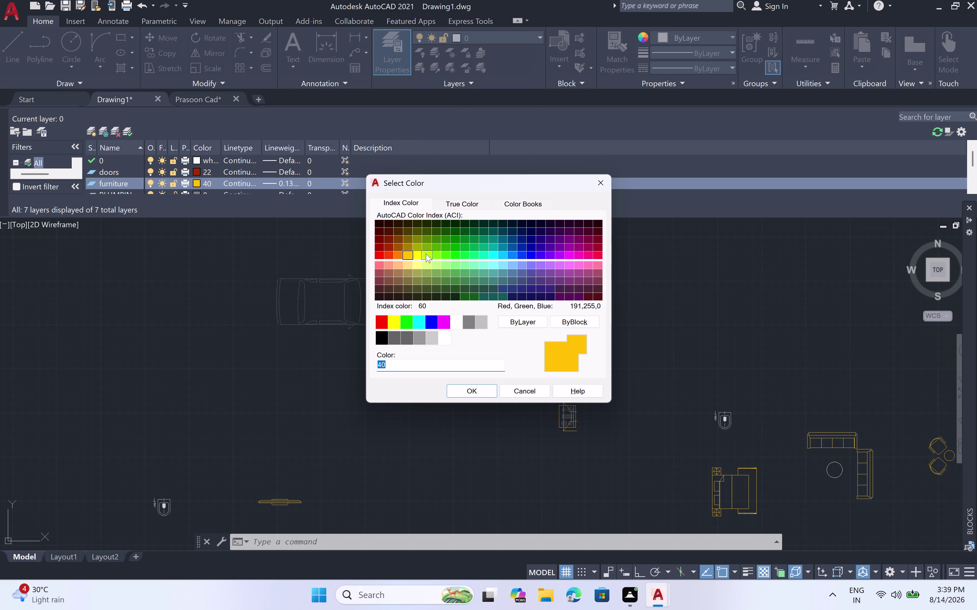
click(399, 254)
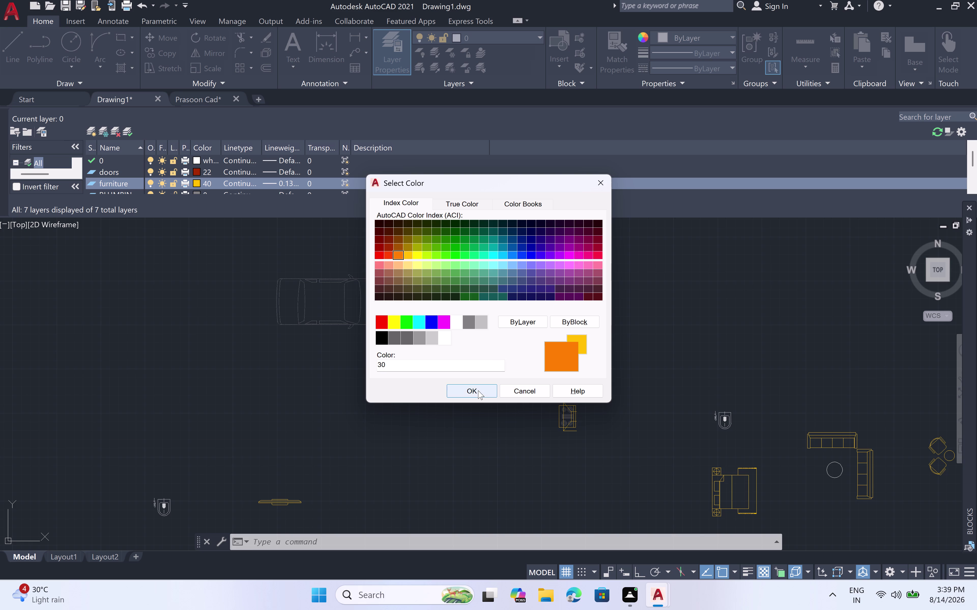
click(478, 390)
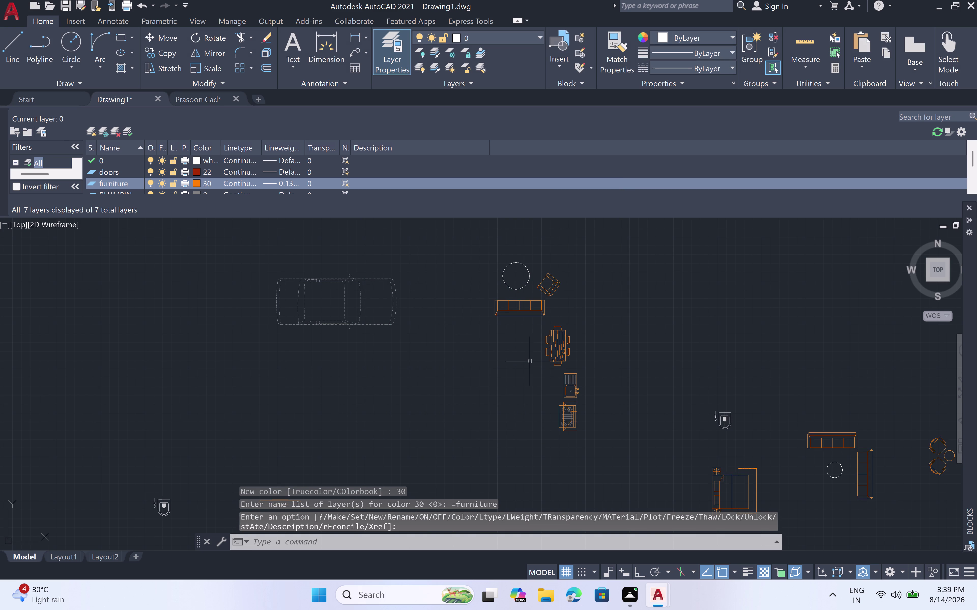
scroll(up, 3)
scroll(down, 3)
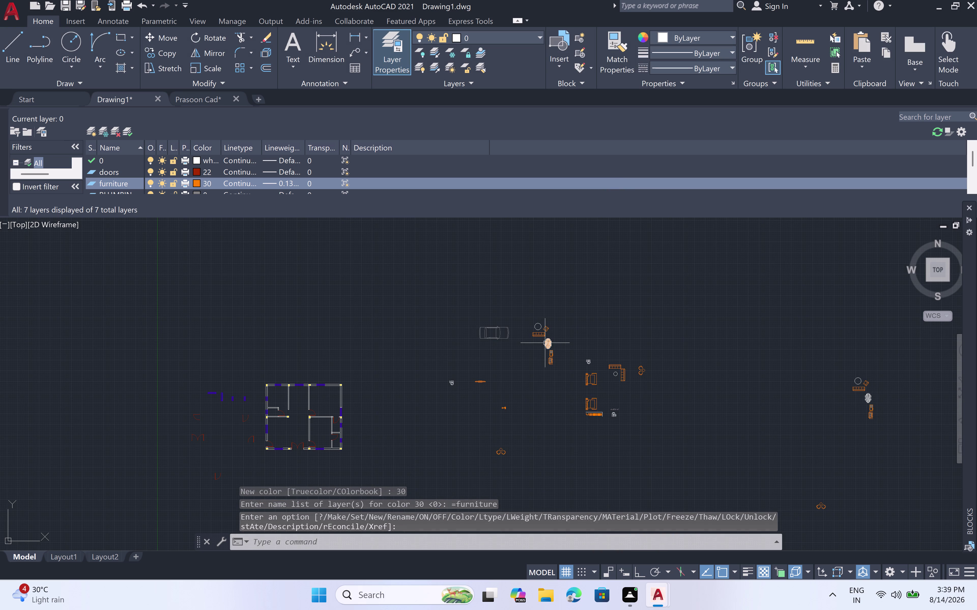
scroll(up, 3)
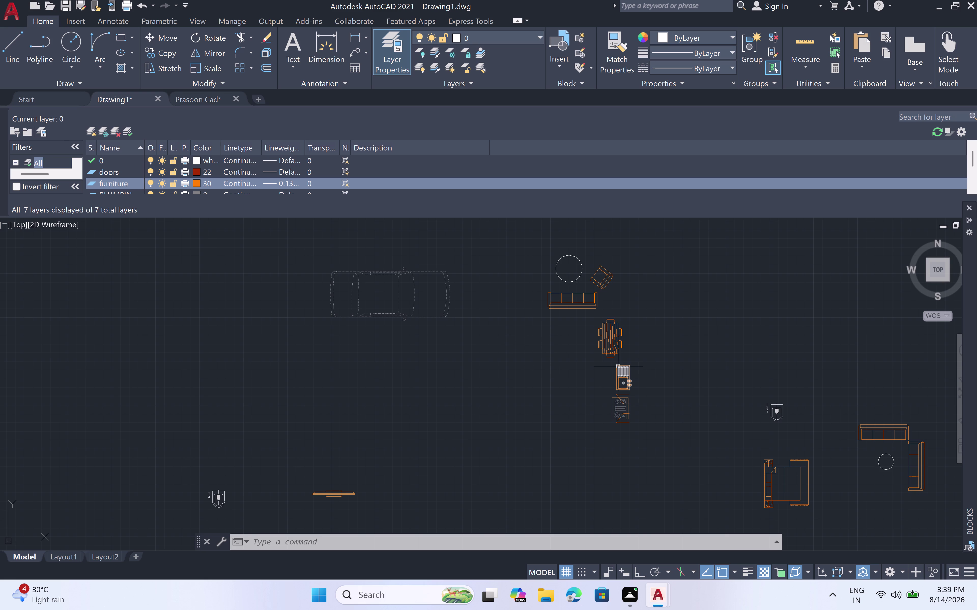
scroll(down, 3)
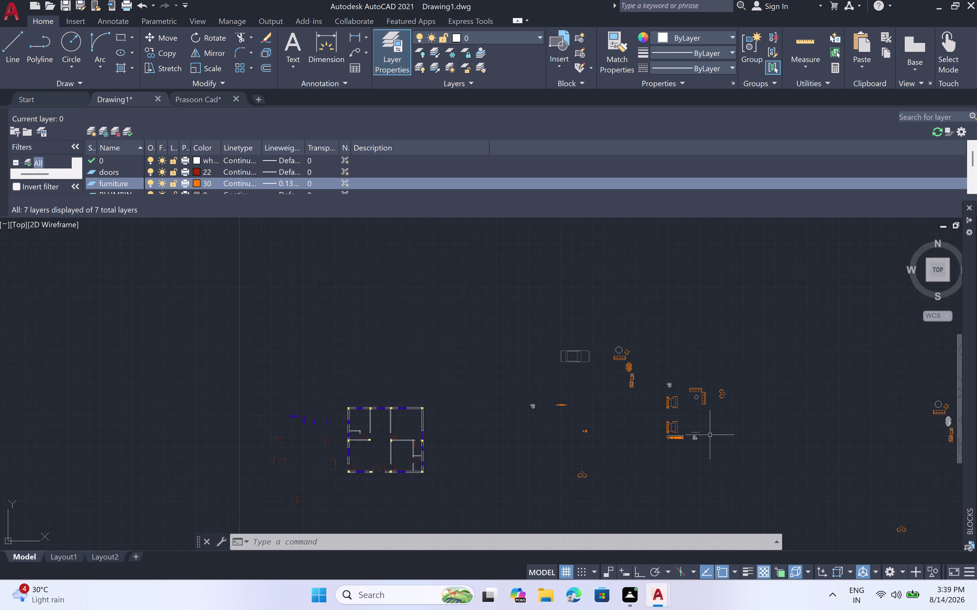
middle_drag(767, 444, 515, 395)
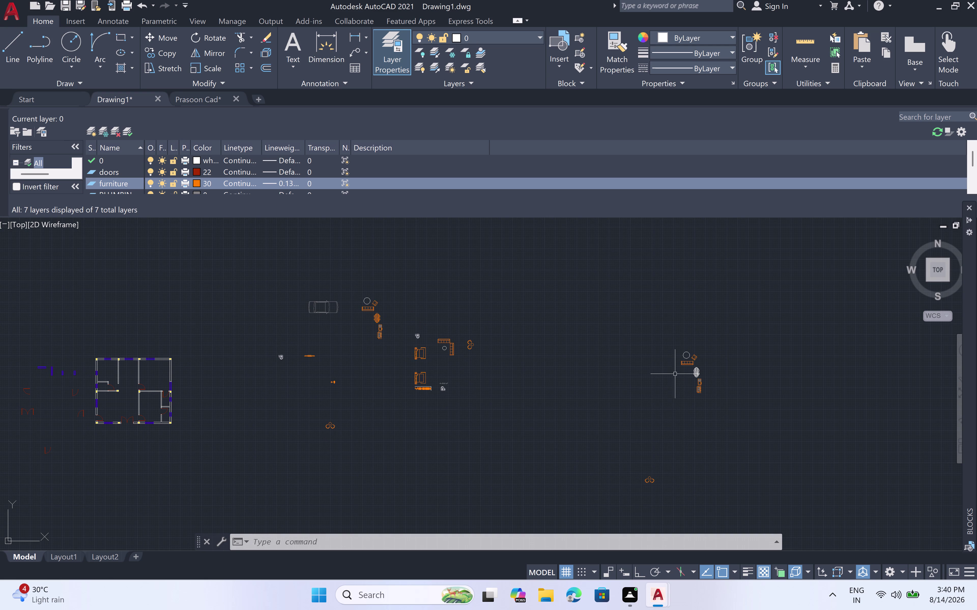
scroll(up, 3)
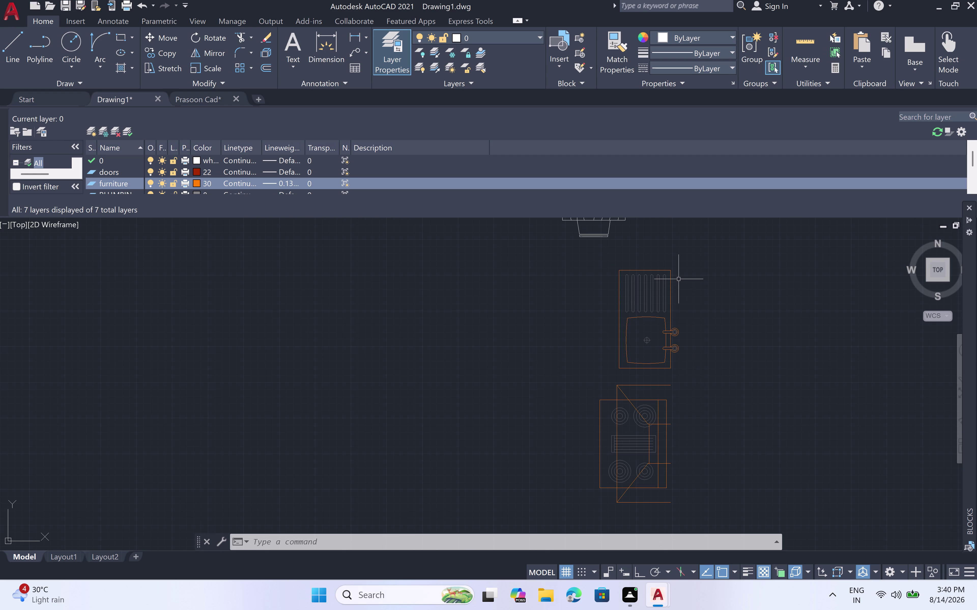
click(690, 262)
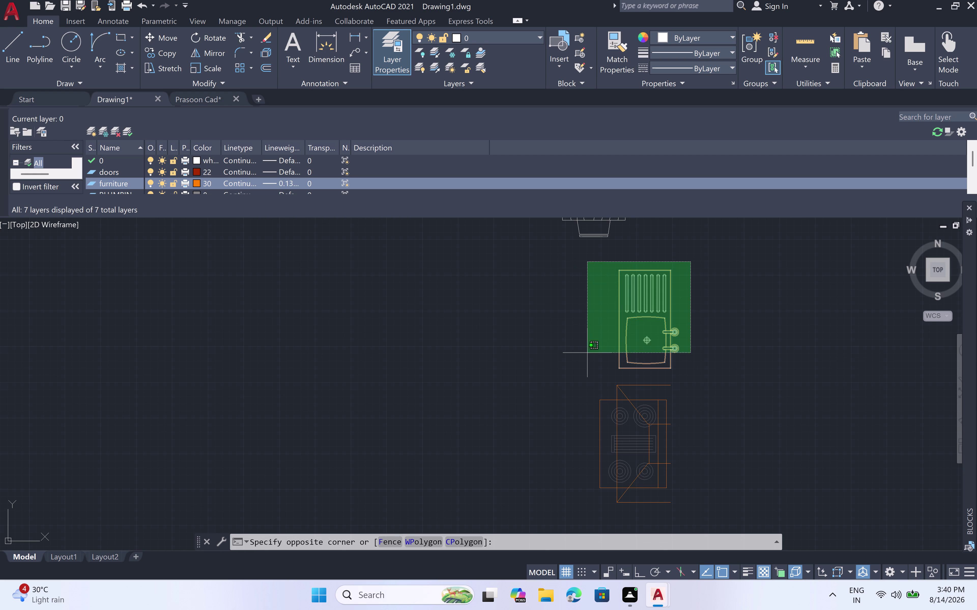
Select the sink fixture and begin rotating it, then cancel the rotation.
click(594, 379)
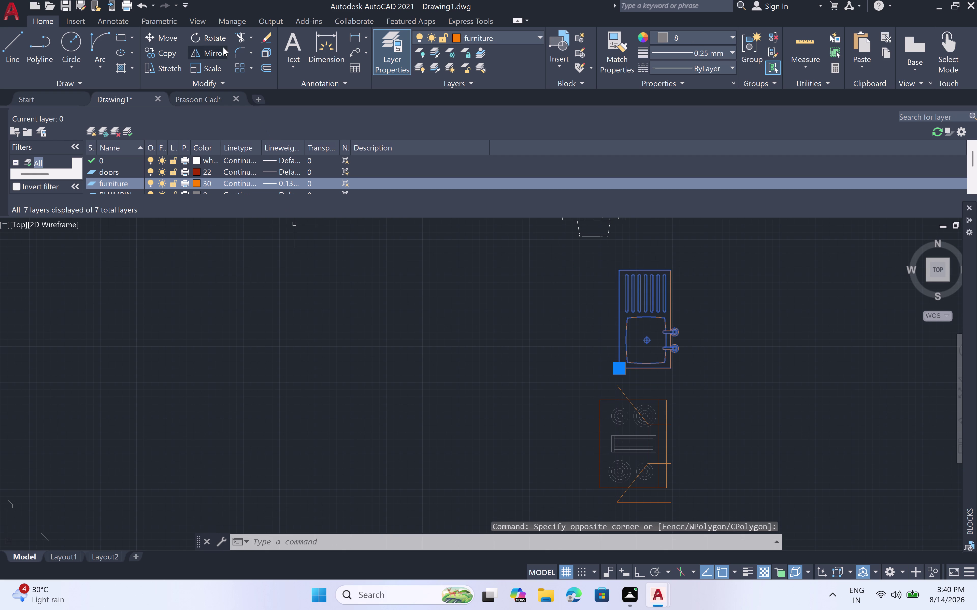
click(221, 42)
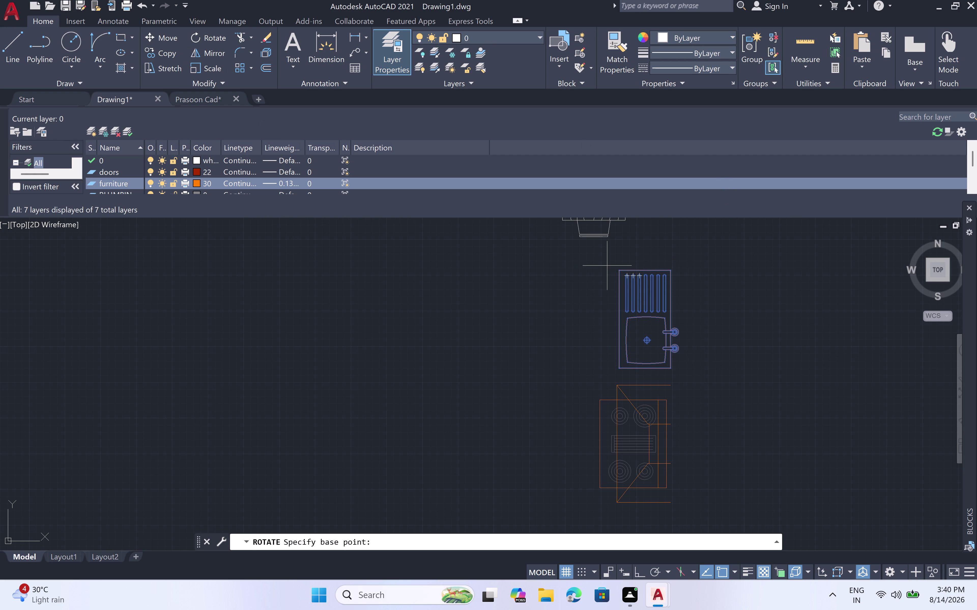
click(616, 270)
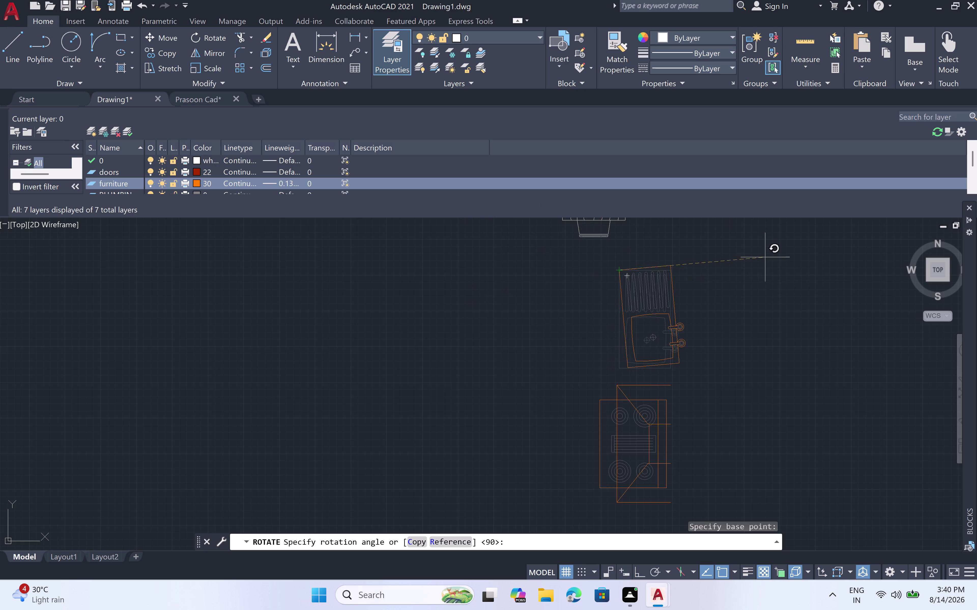
key(Escape)
Reselect the sink and launch the COPY command with CO.
click(725, 252)
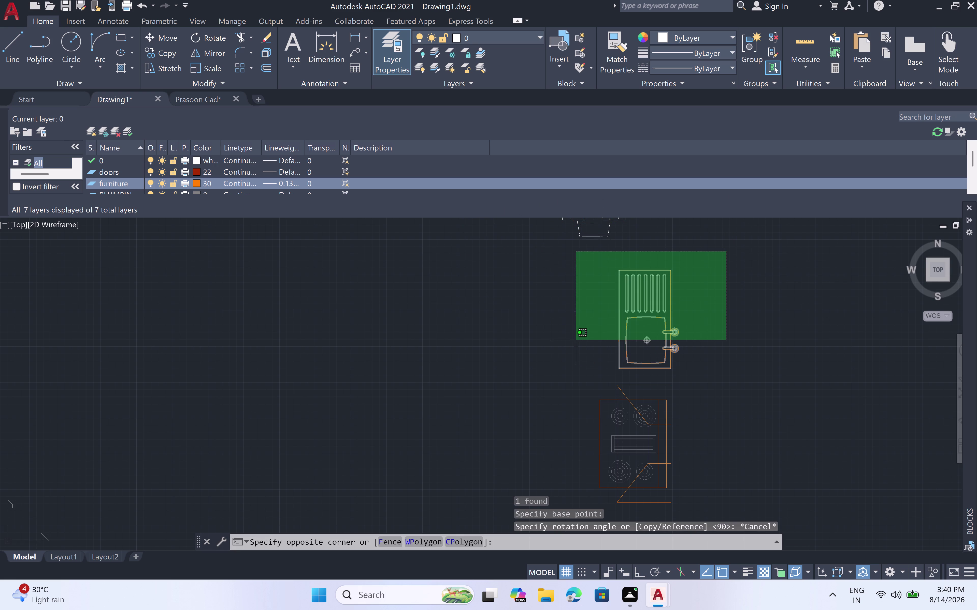
click(579, 374)
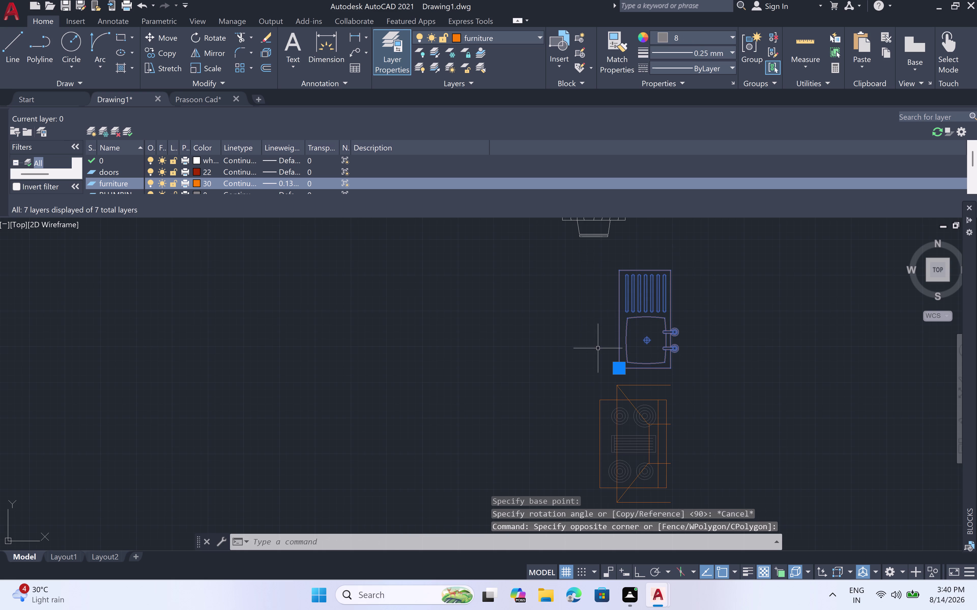
key(v)
key(BackSpace)
key(c)
key(o)
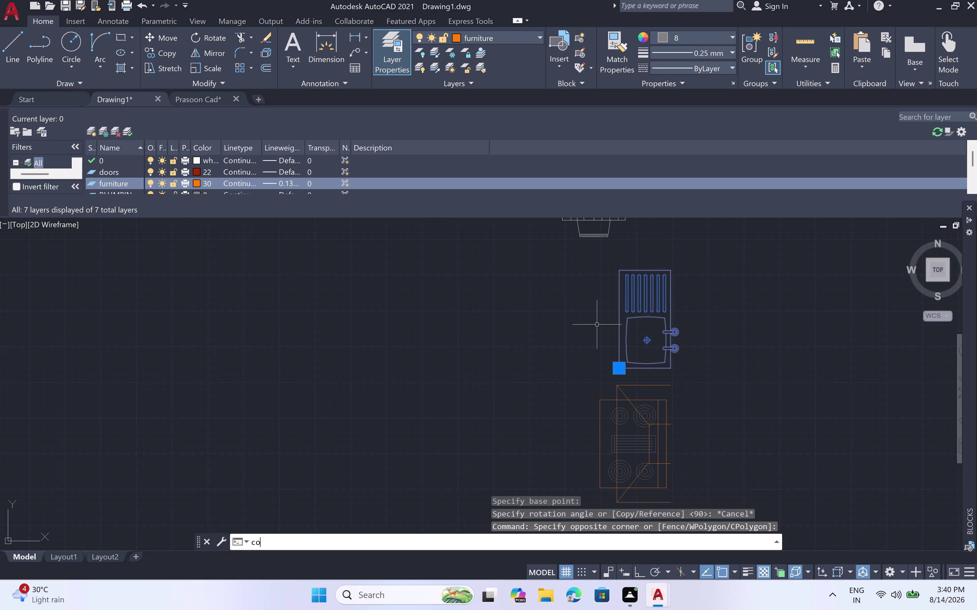
key(space)
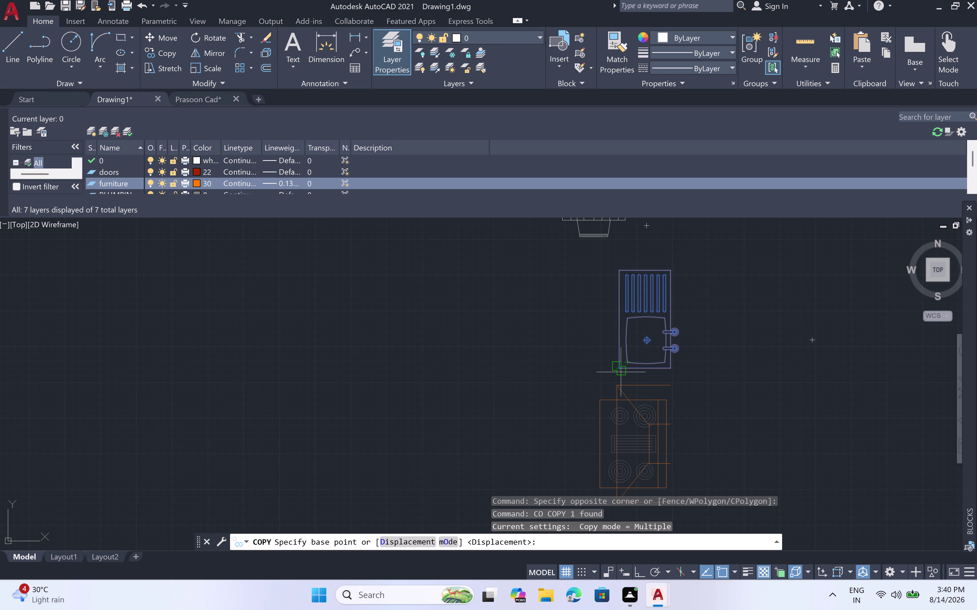
Place a copy of the sink to the left, then end the copy.
click(619, 372)
scroll(down, 3)
scroll(down, 3)
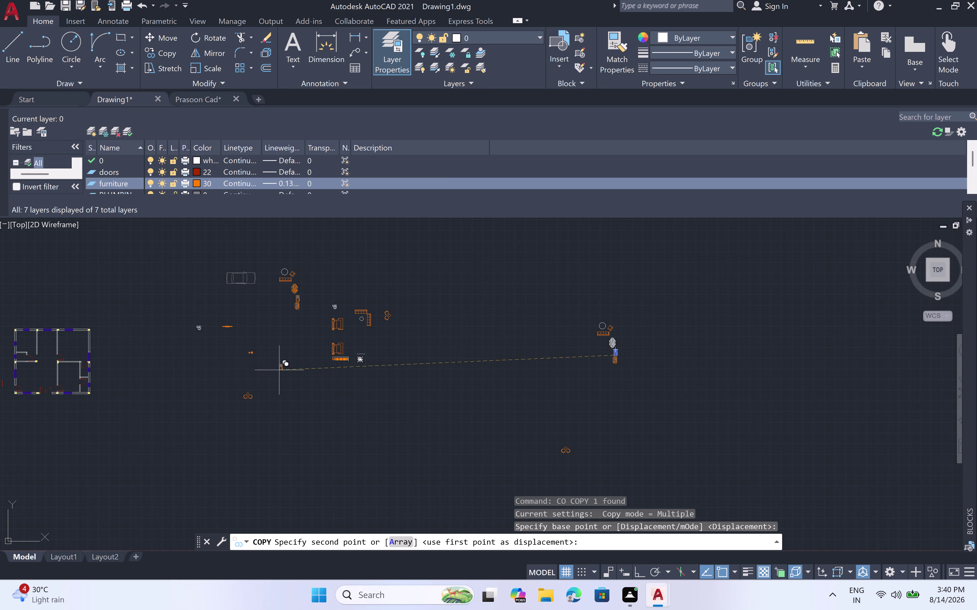
click(128, 371)
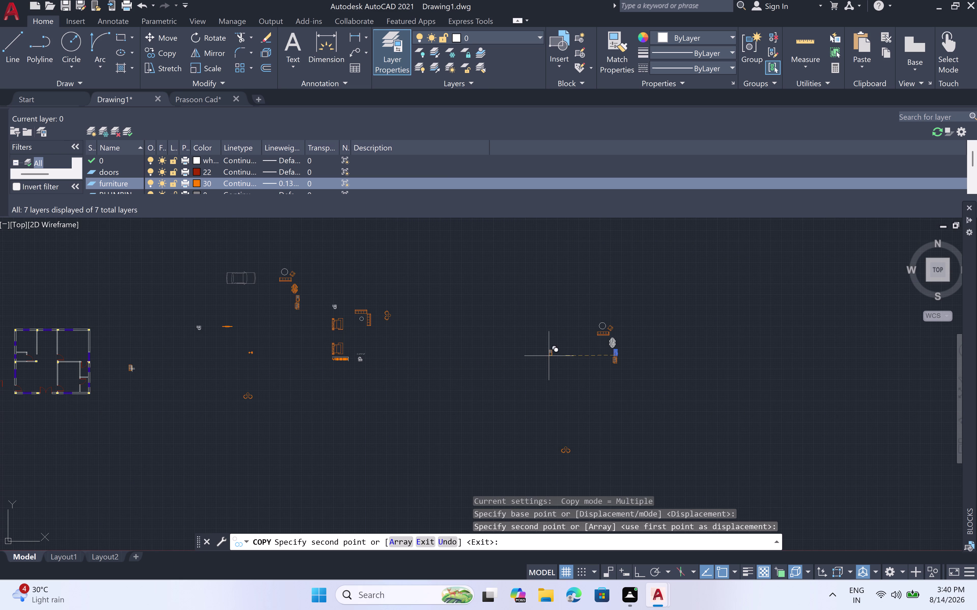
key(Escape)
Copy the group of fixtures on the right to near the floor plan.
click(632, 317)
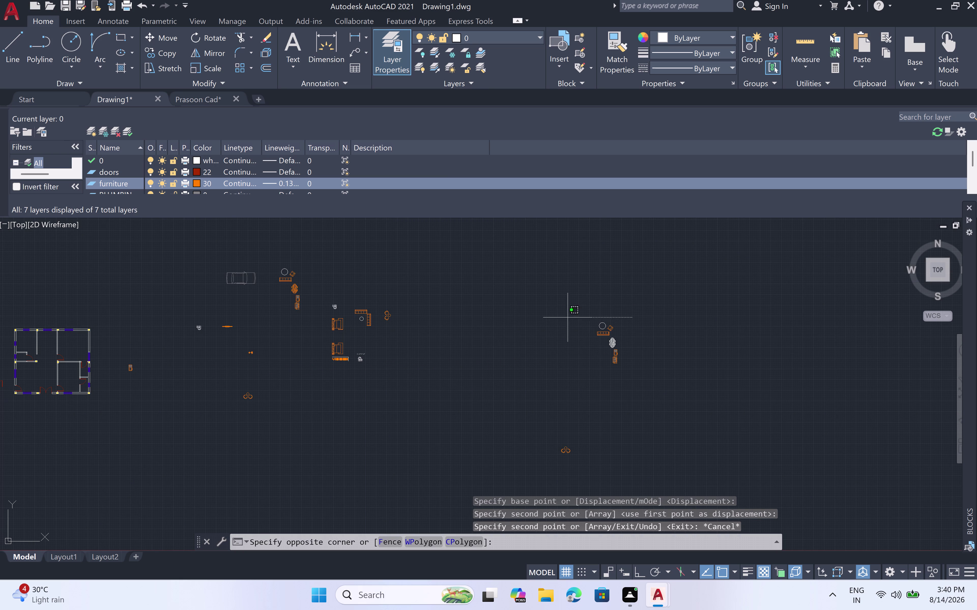
click(575, 433)
key(c)
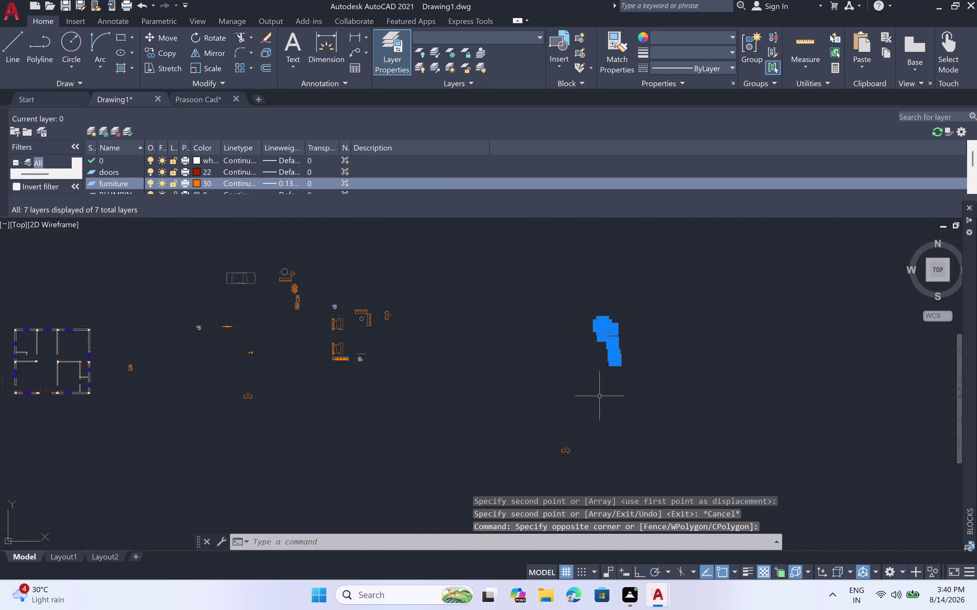
key(o)
key(space)
click(618, 359)
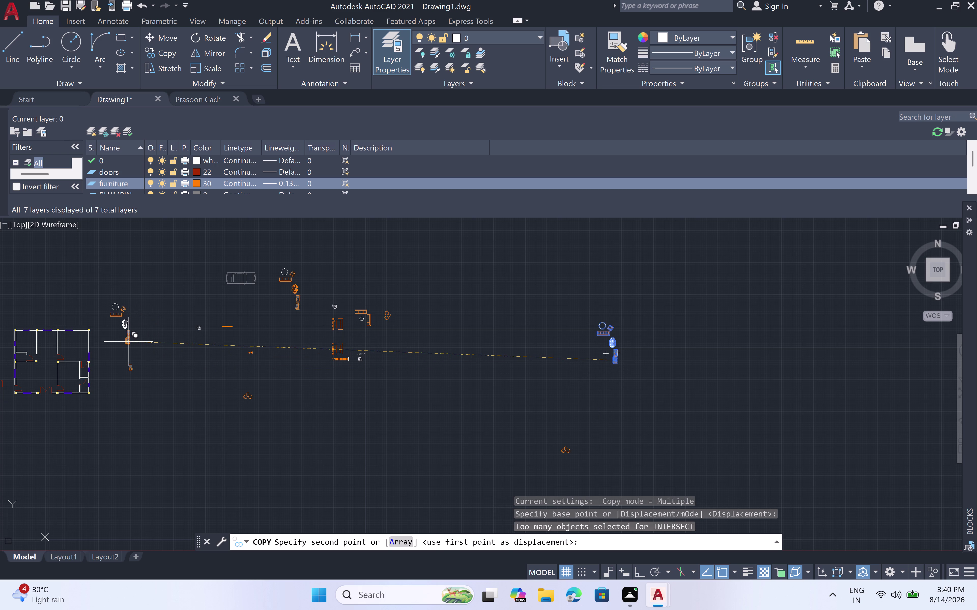
click(128, 342)
key(Escape)
Pan to the small sink fixture and window-select it.
scroll(up, 3)
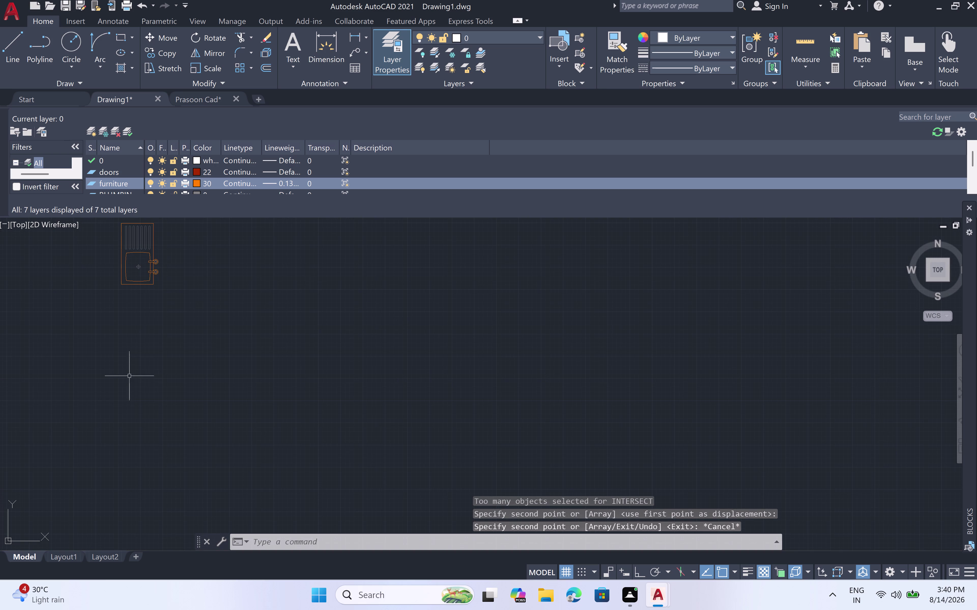
scroll(down, 3)
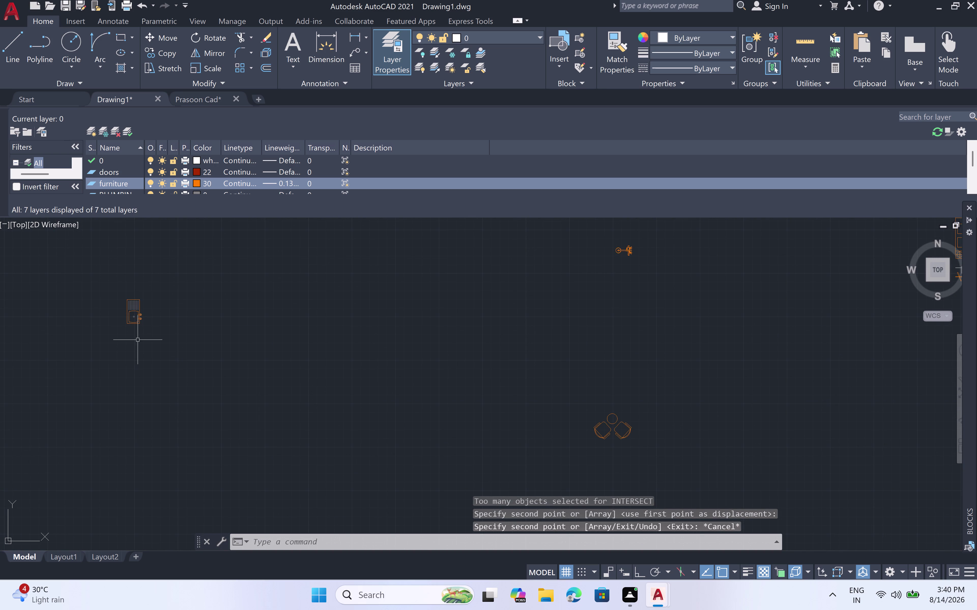
middle_drag(137, 339, 267, 369)
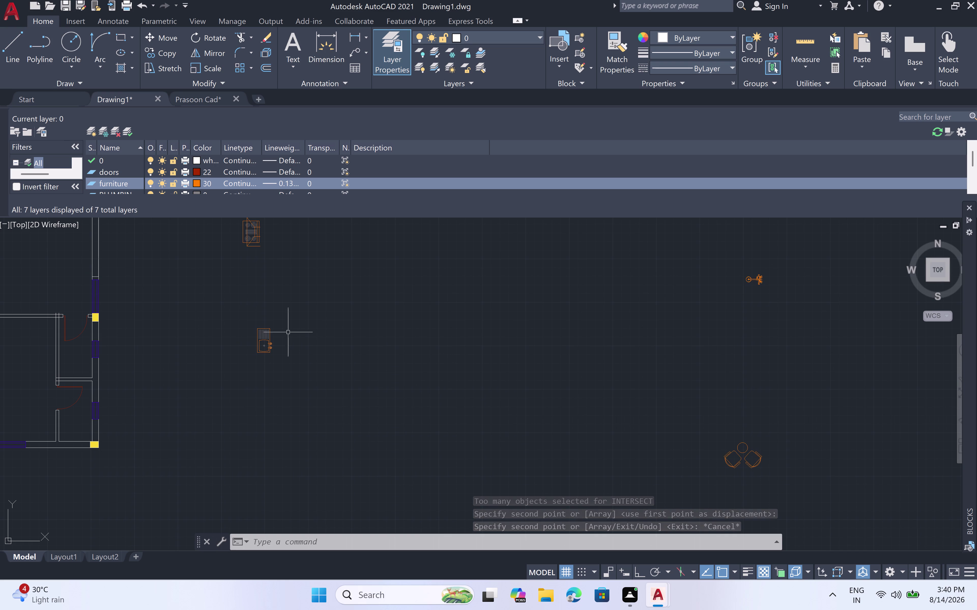
click(292, 325)
drag(235, 394, 236, 391)
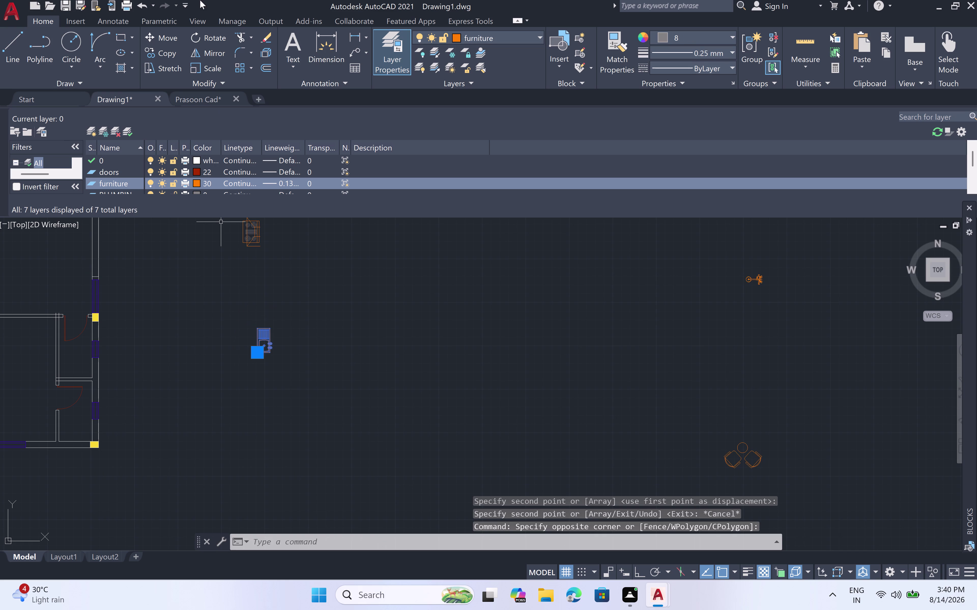
Rotate the sink 180° around its bottom-left corner with Ortho on.
click(209, 34)
scroll(up, 3)
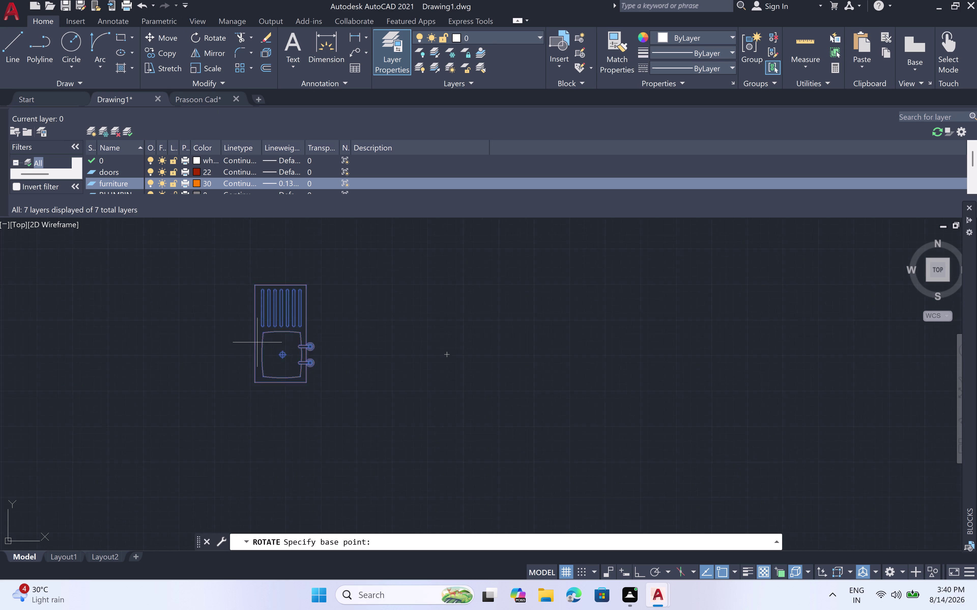
scroll(up, 3)
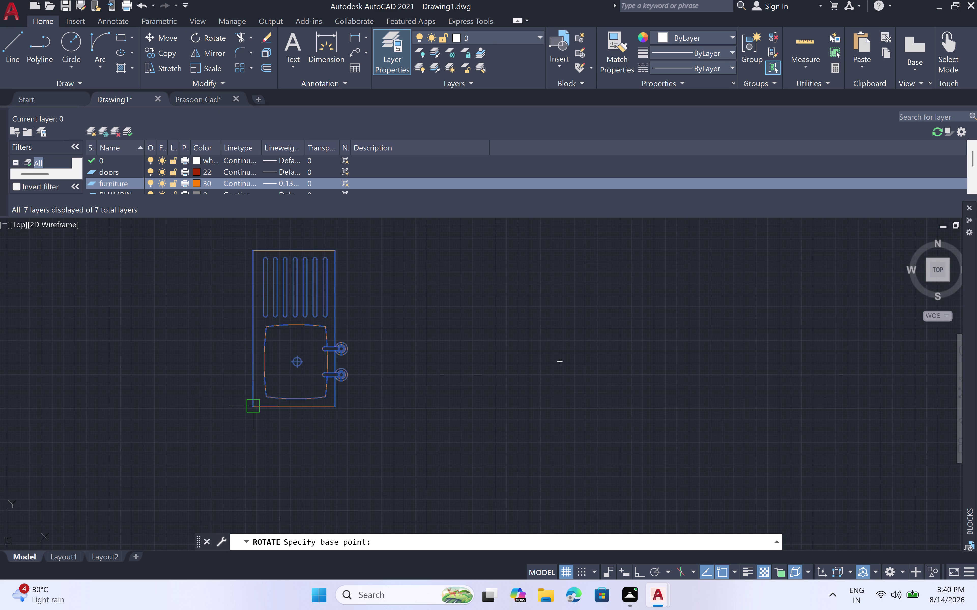
click(250, 405)
scroll(down, 3)
scroll(down, 3)
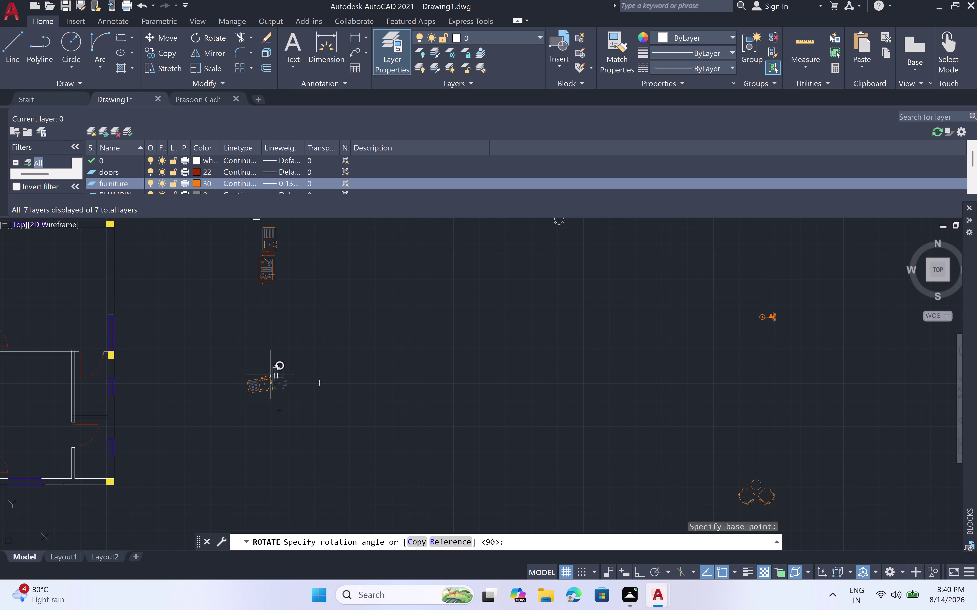
key(F8)
click(229, 383)
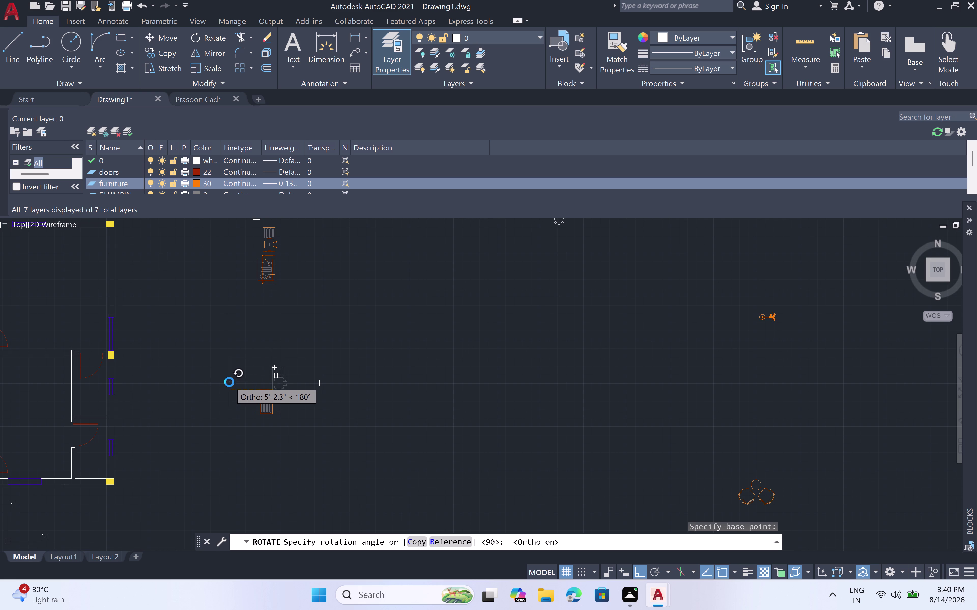
click(291, 384)
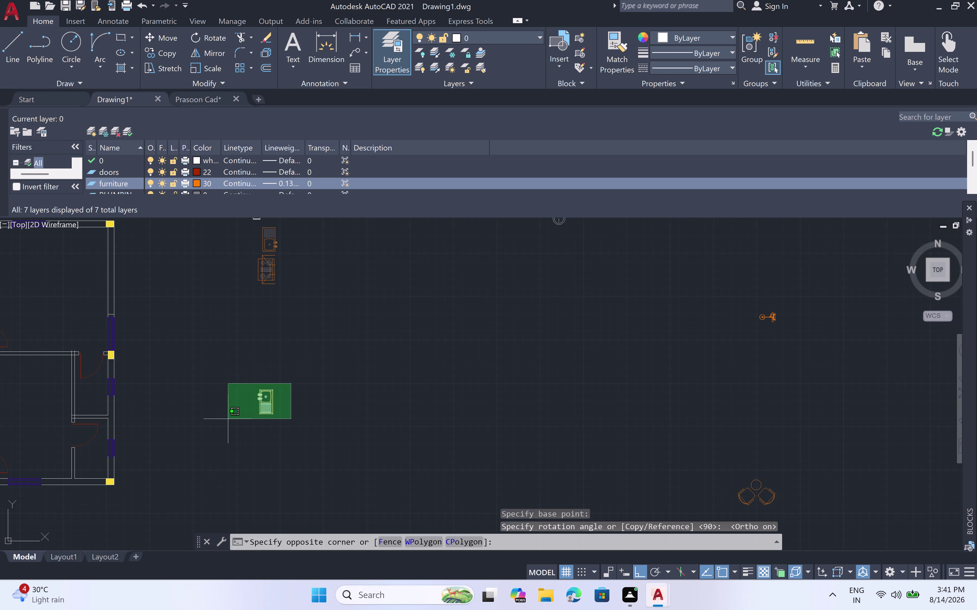
Select the rotated sink and start COPY from its bottom-left corner.
click(230, 435)
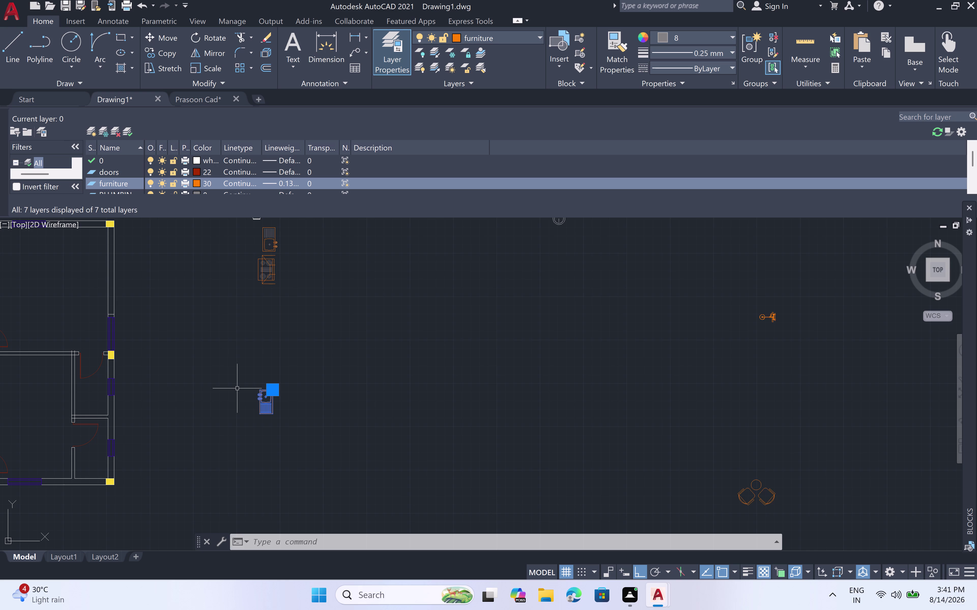
text(c)
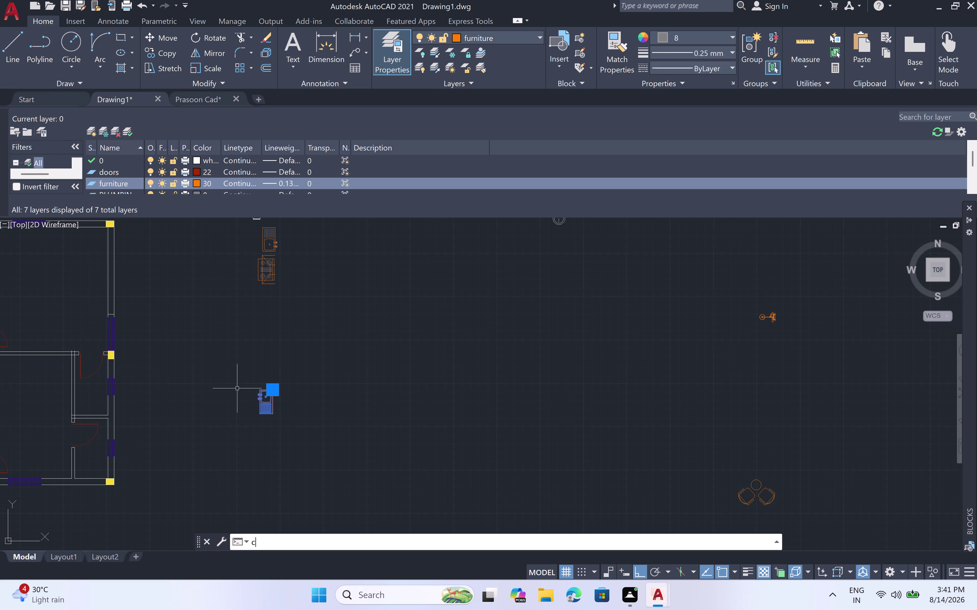
text(o)
key(space)
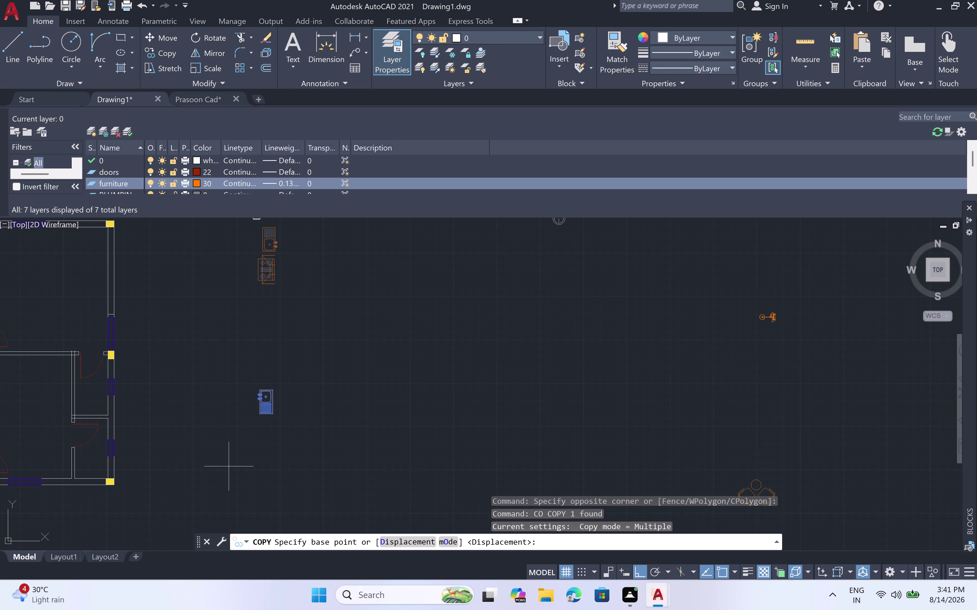
scroll(up, 3)
click(244, 415)
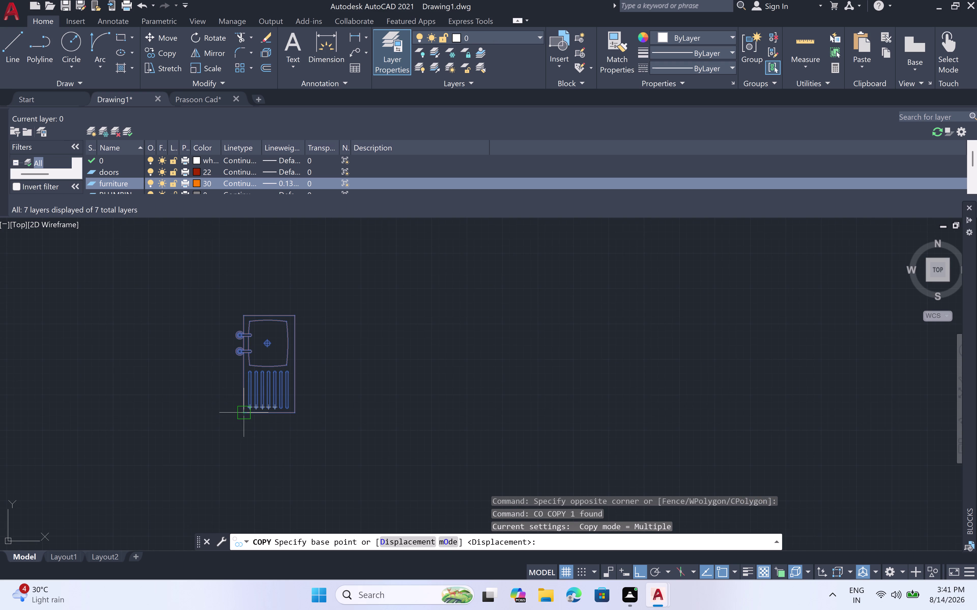
Turn Ortho off and place the sink copy against the left wall.
scroll(down, 3)
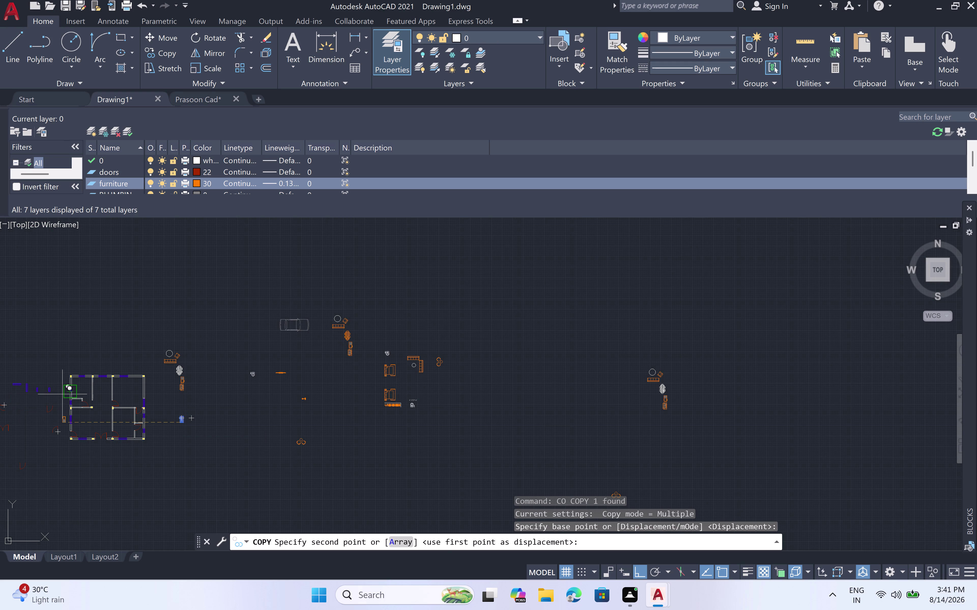
scroll(up, 3)
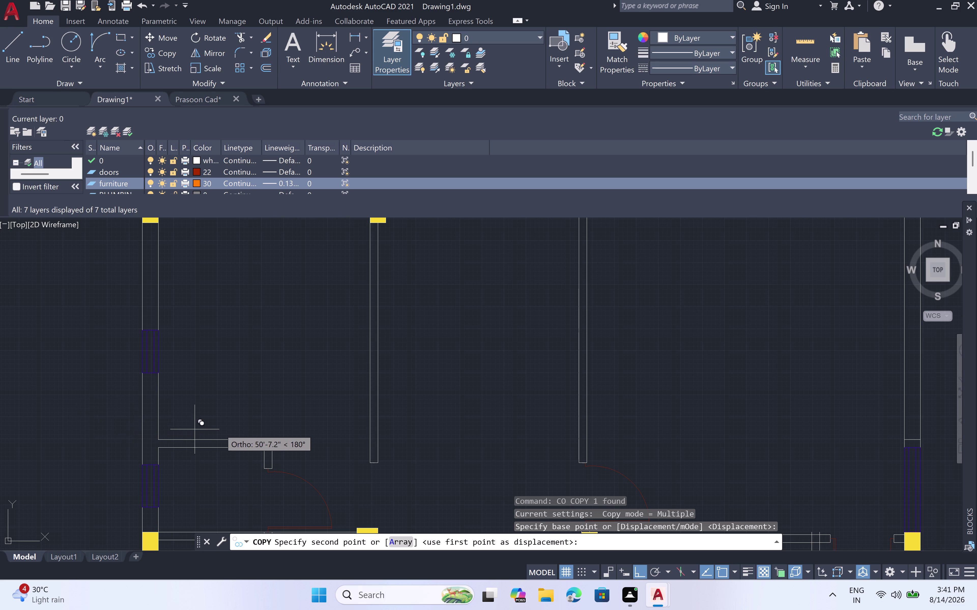
scroll(down, 3)
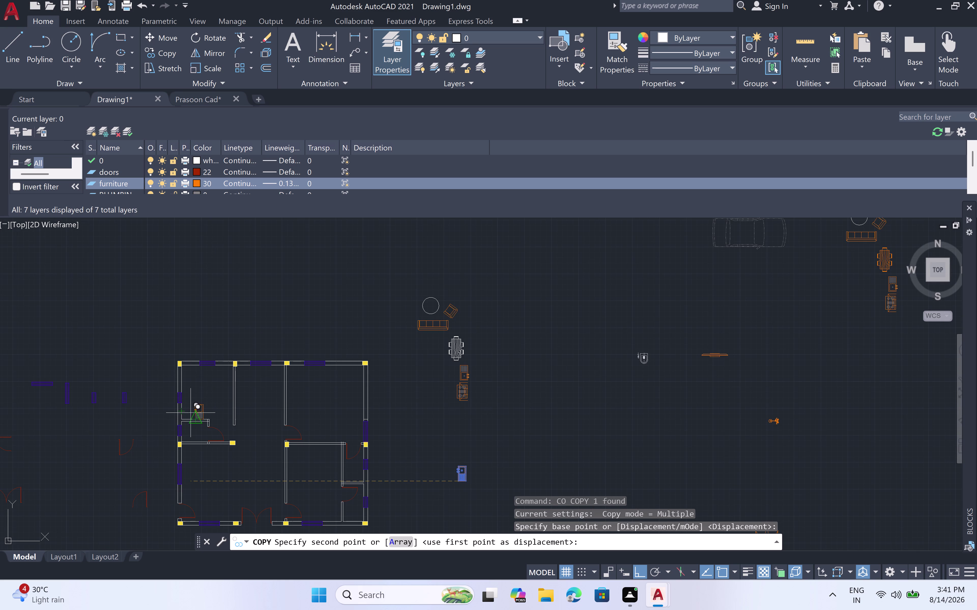
key(F8)
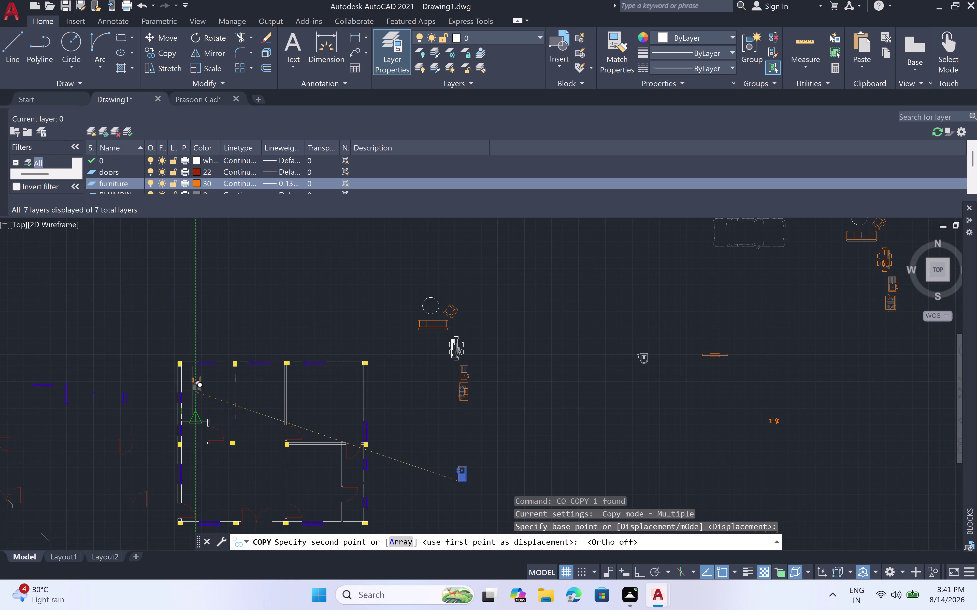
scroll(up, 3)
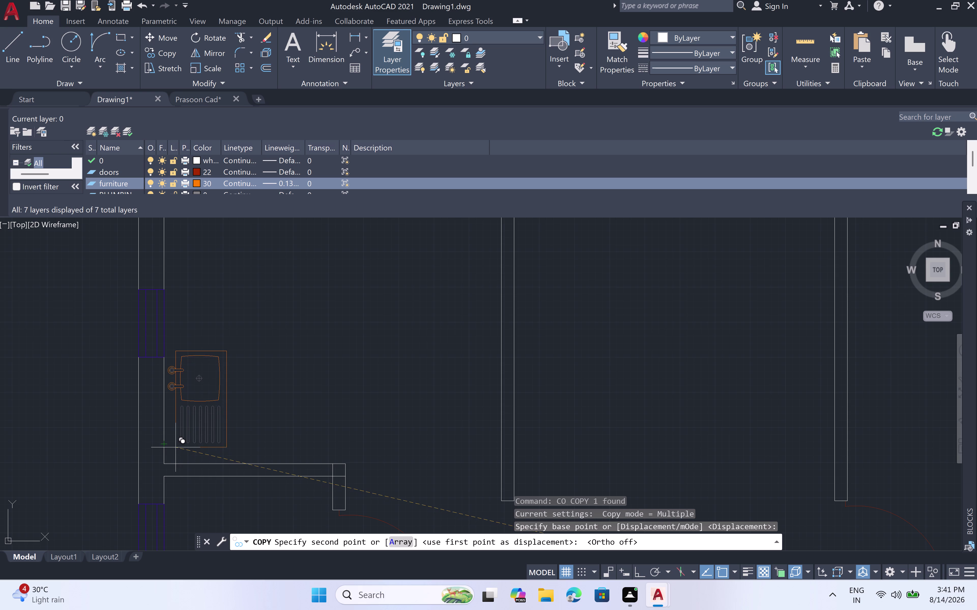
click(175, 448)
scroll(down, 3)
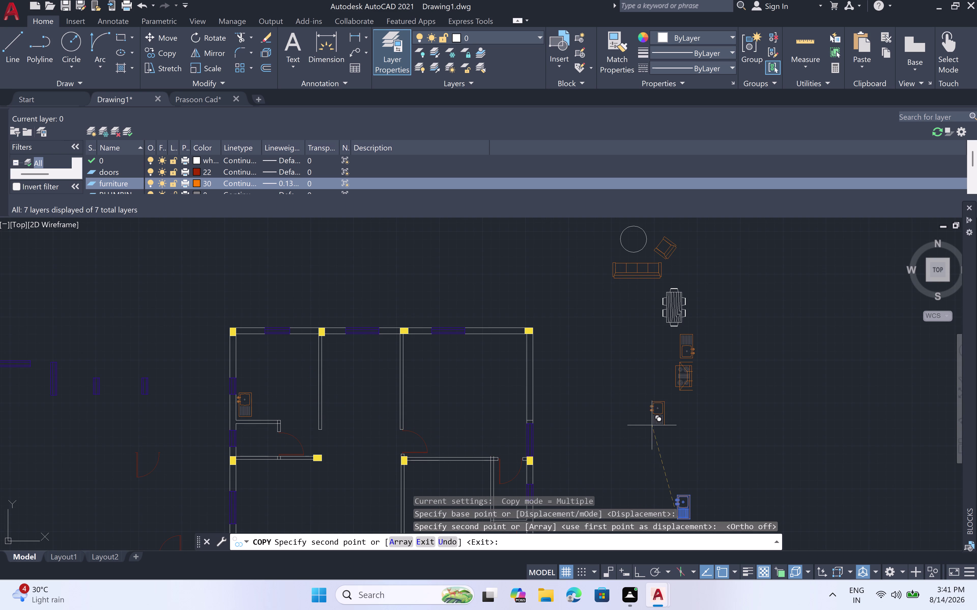
key(Escape)
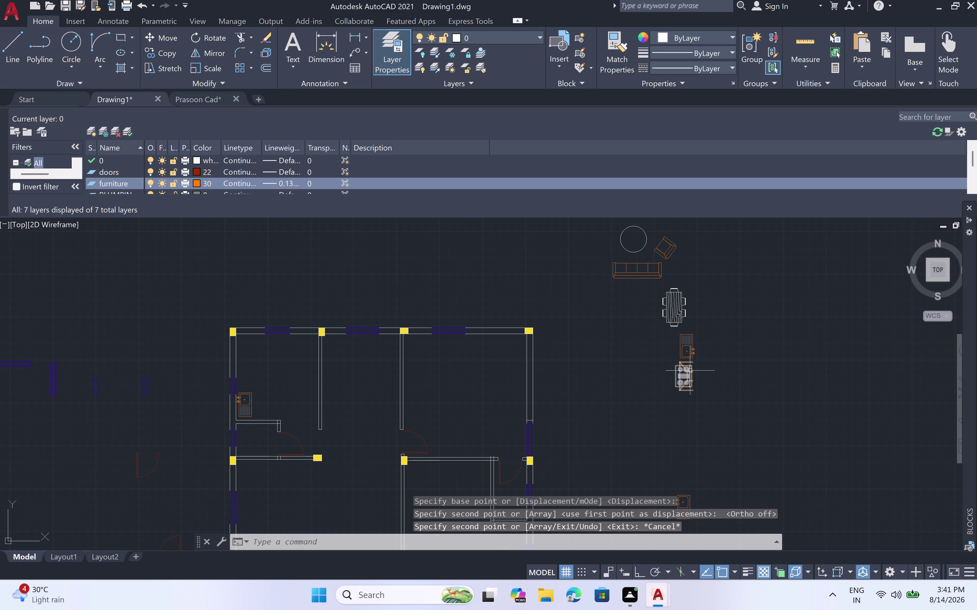
scroll(up, 3)
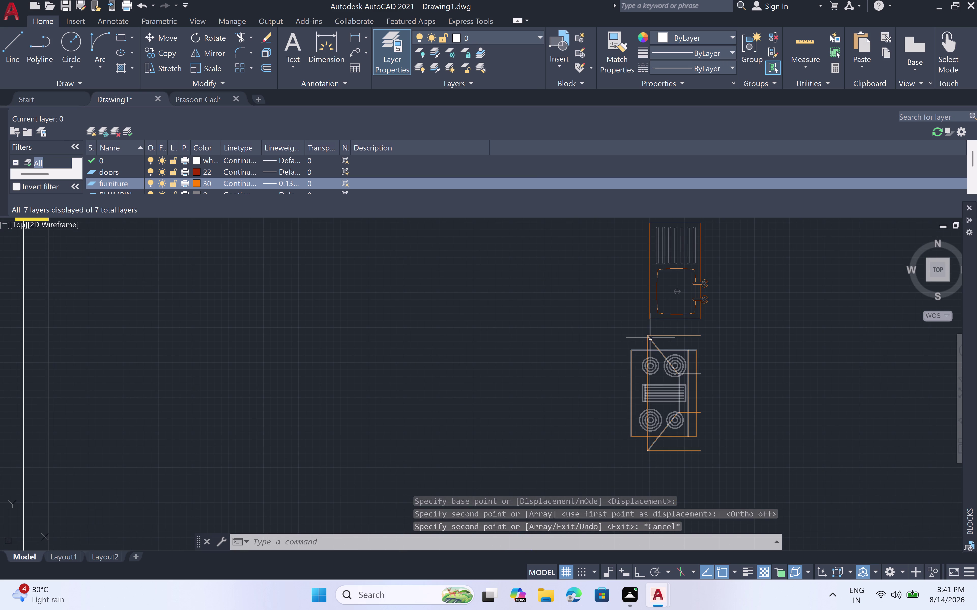
click(648, 335)
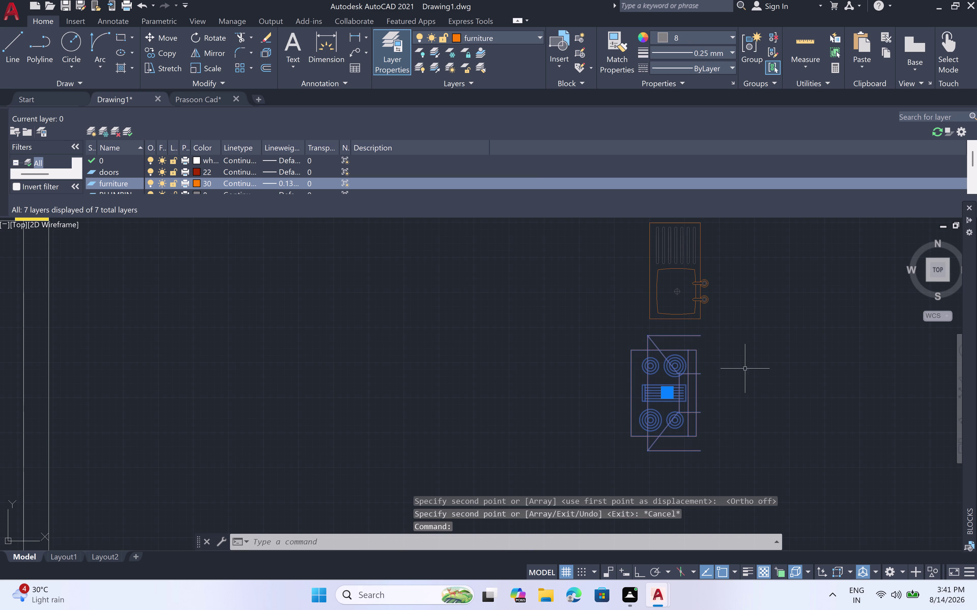
Copy the four-burner cooktop from its corner to the left wall above the sink.
key(c)
key(o)
key(space)
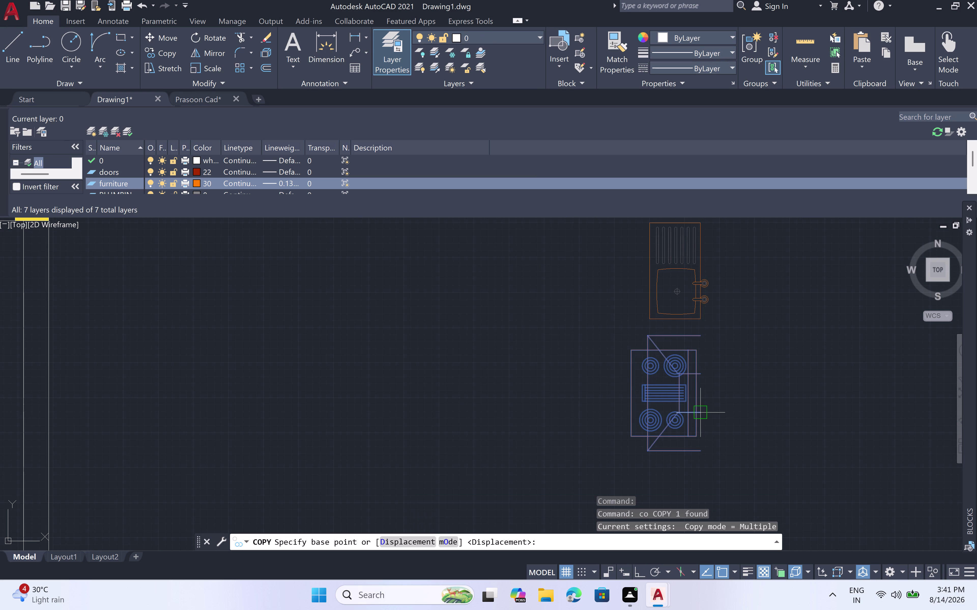
click(693, 438)
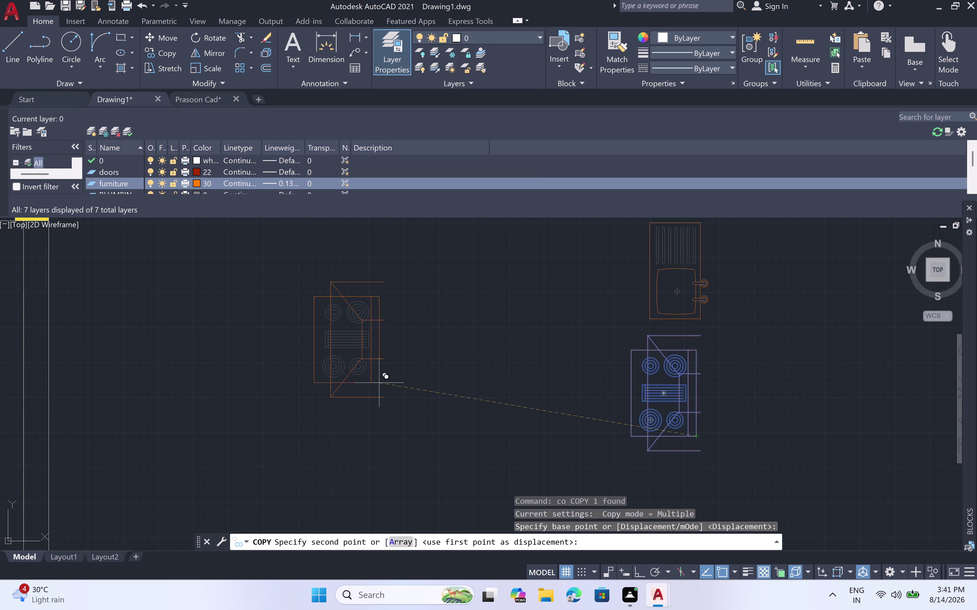
scroll(down, 3)
scroll(up, 3)
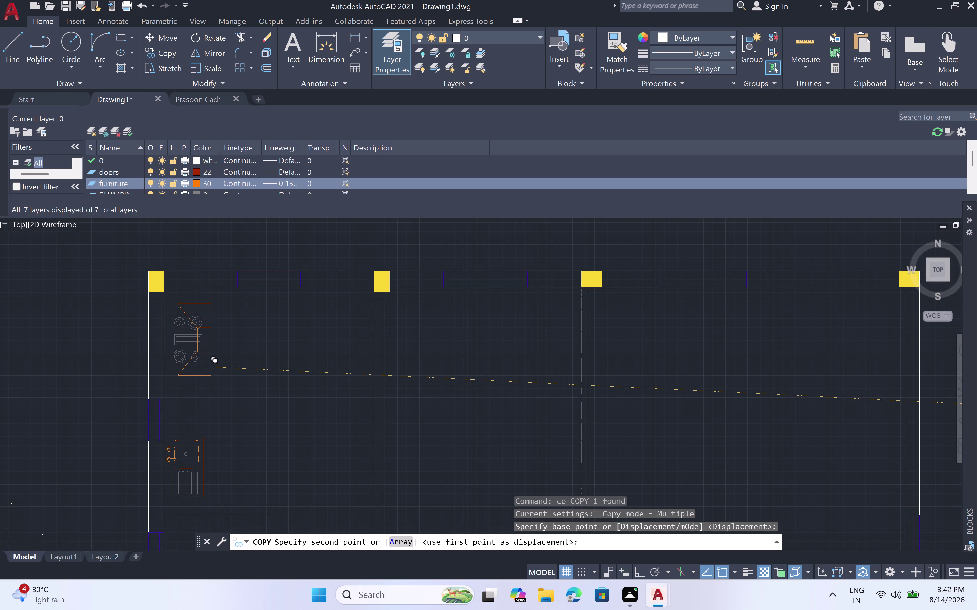
click(207, 367)
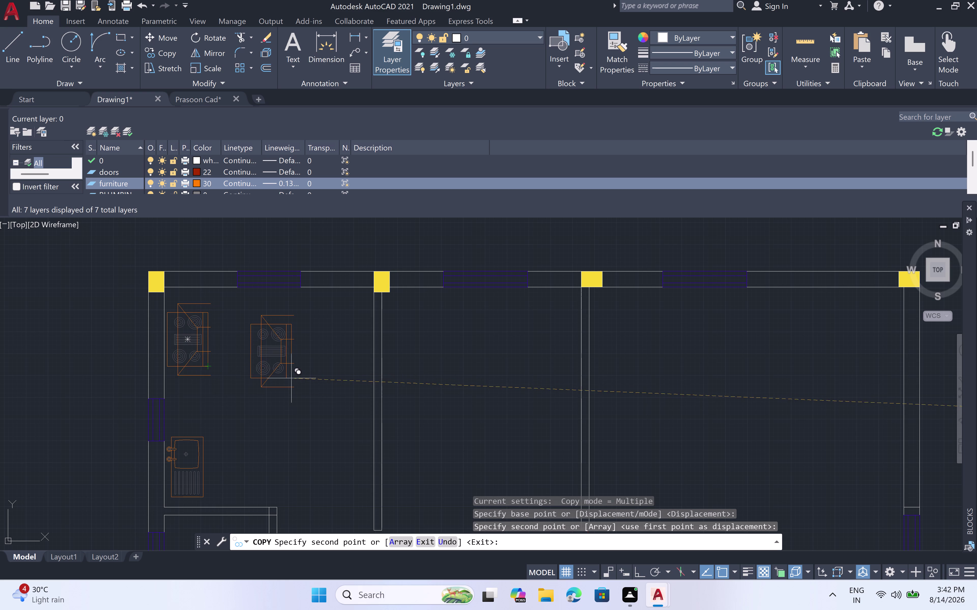
key(Escape)
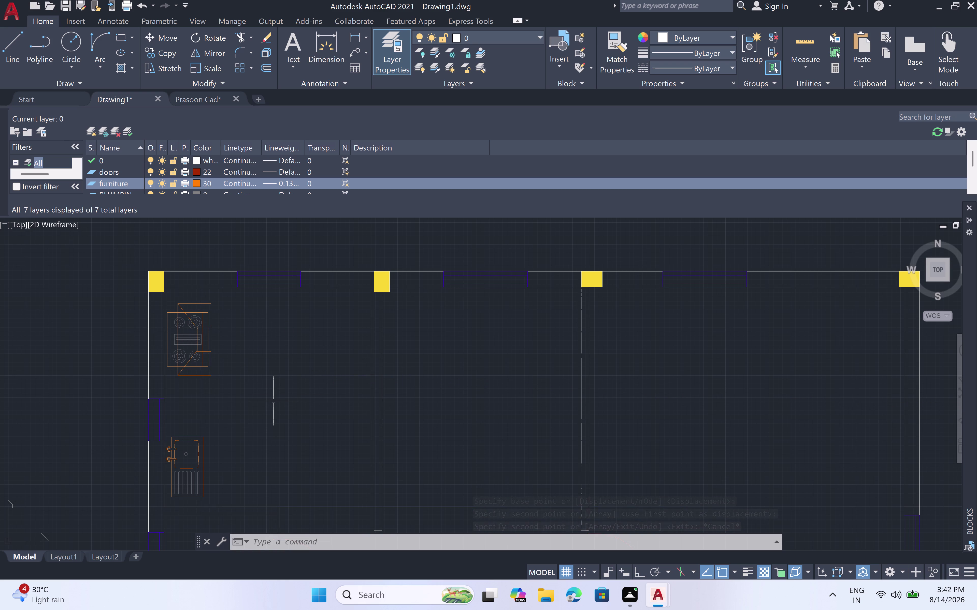
scroll(down, 3)
scroll(down, 3)
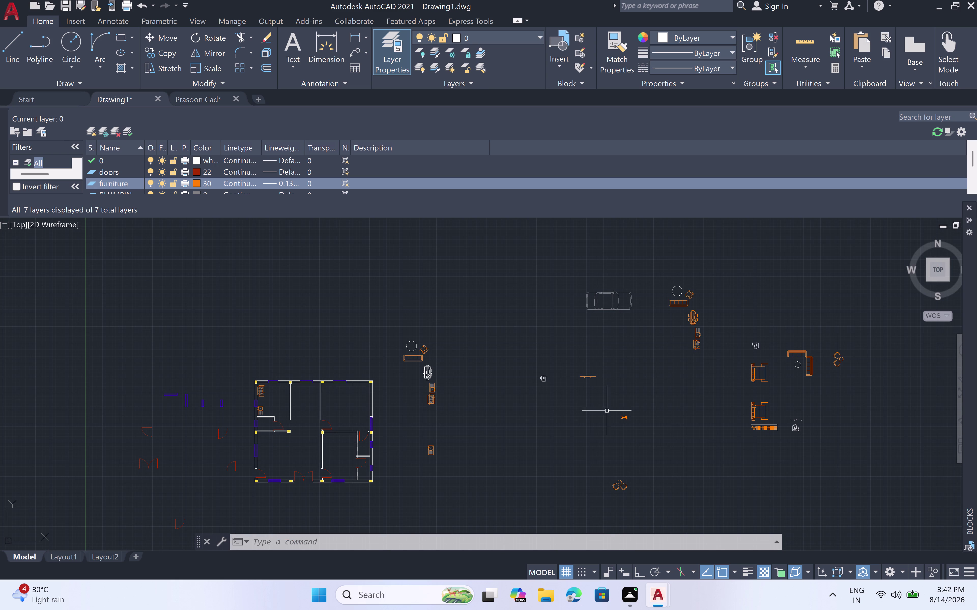
scroll(up, 3)
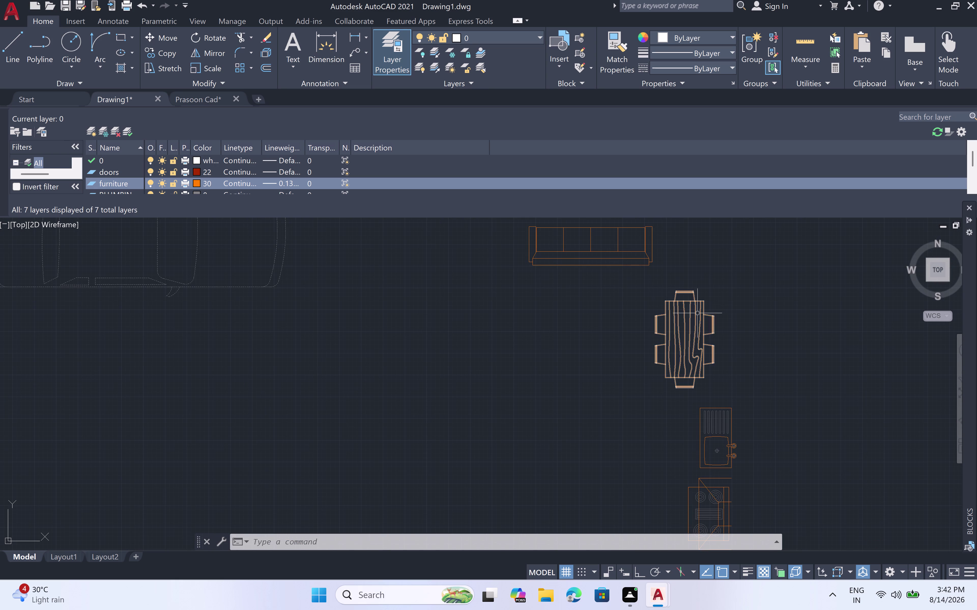
Select the dining table with chairs and start copying it from its foot.
drag(729, 286, 725, 286)
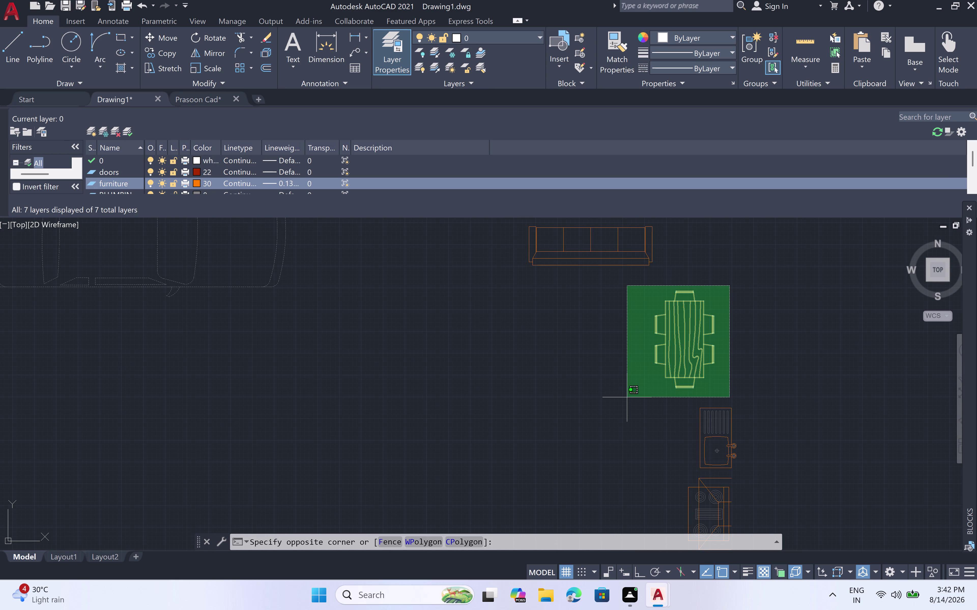
click(626, 397)
text(c)
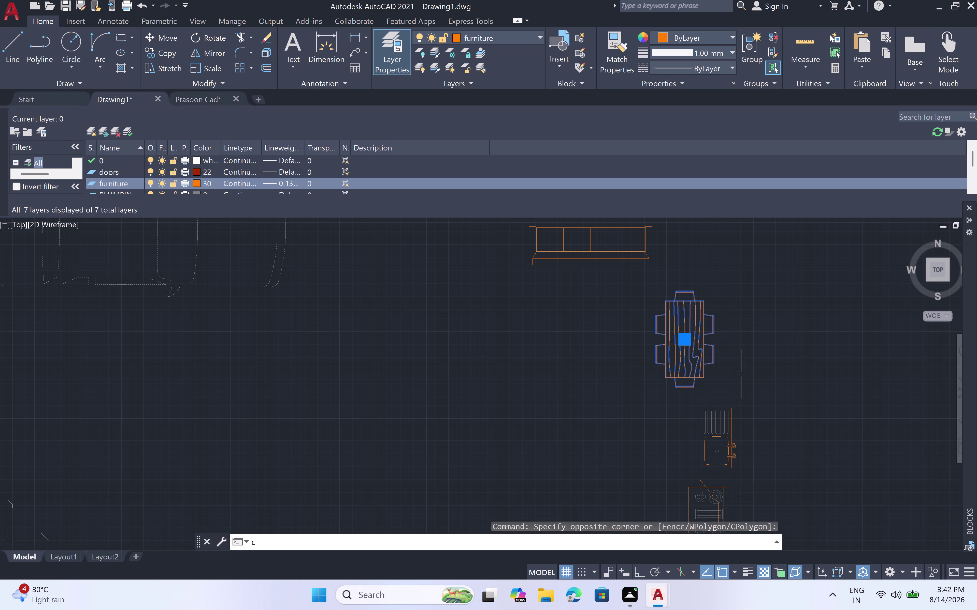
text(o)
key(space)
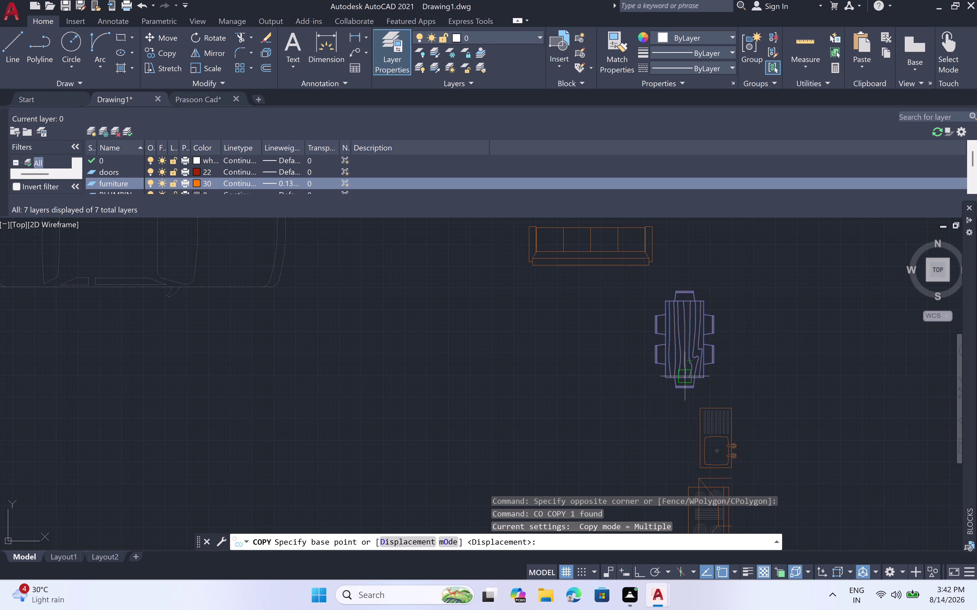
click(684, 378)
Place the dining table copy inside a room and pan toward the beds.
scroll(down, 3)
scroll(down, 3)
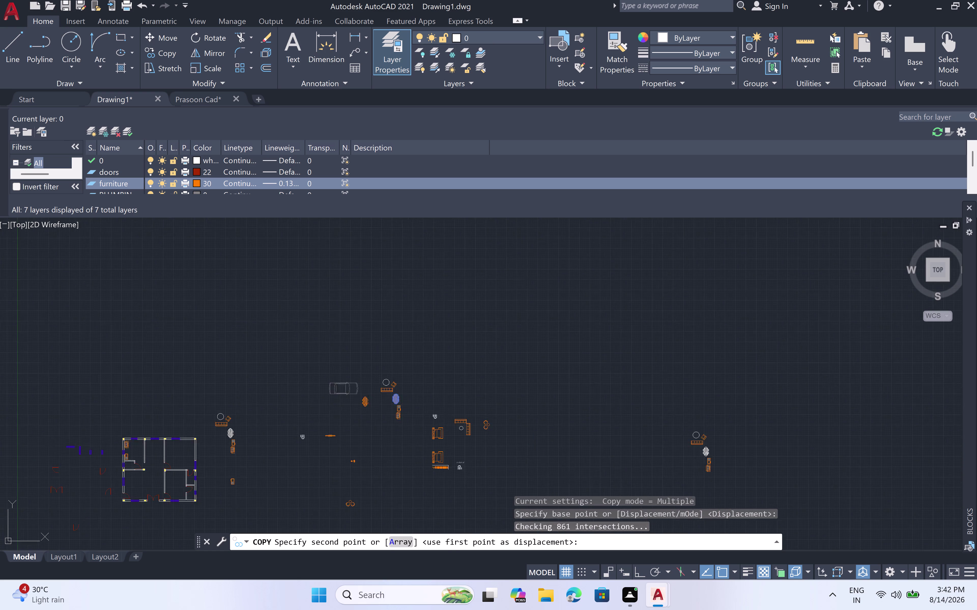
scroll(down, 3)
scroll(up, 3)
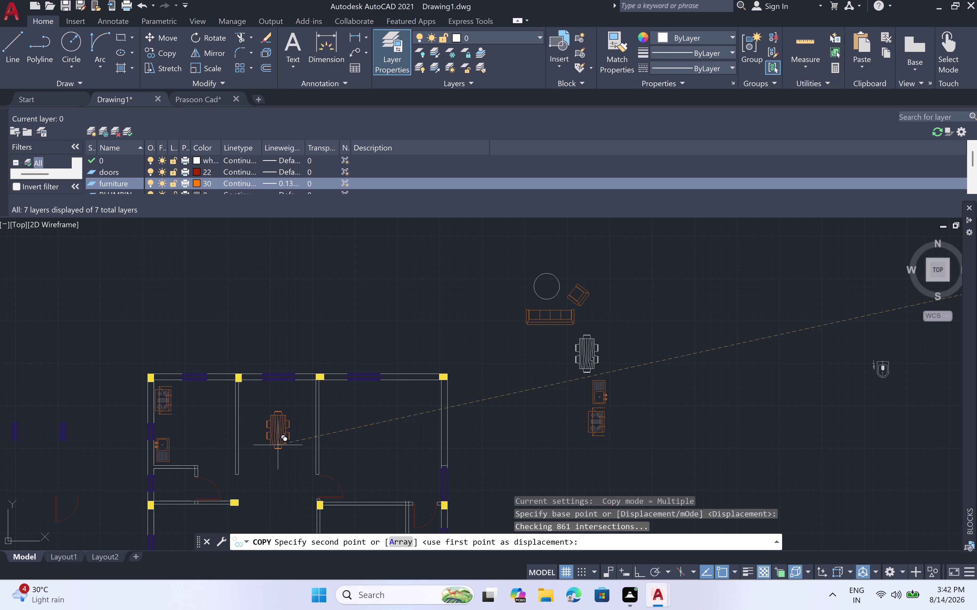
scroll(up, 3)
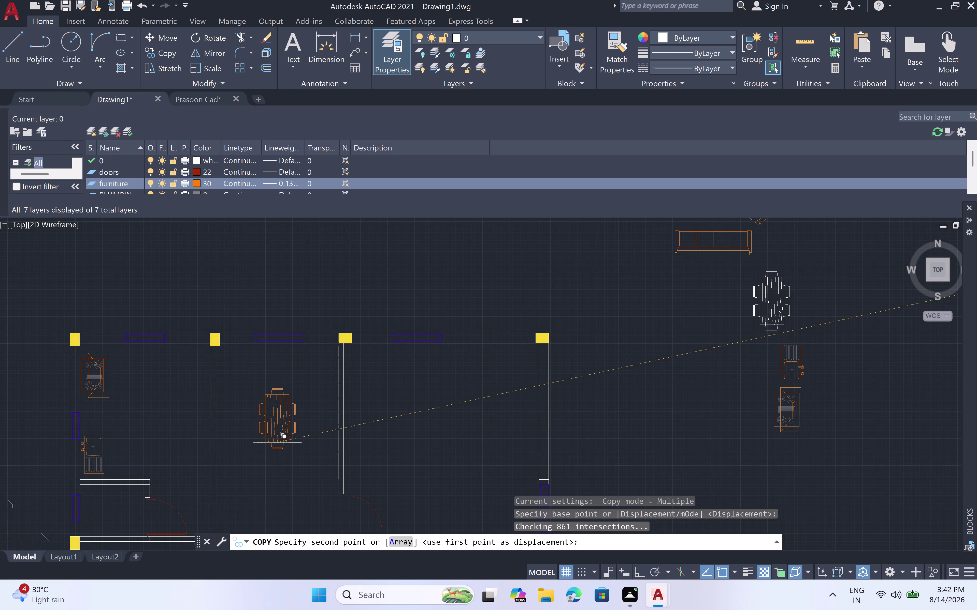
scroll(up, 3)
click(273, 441)
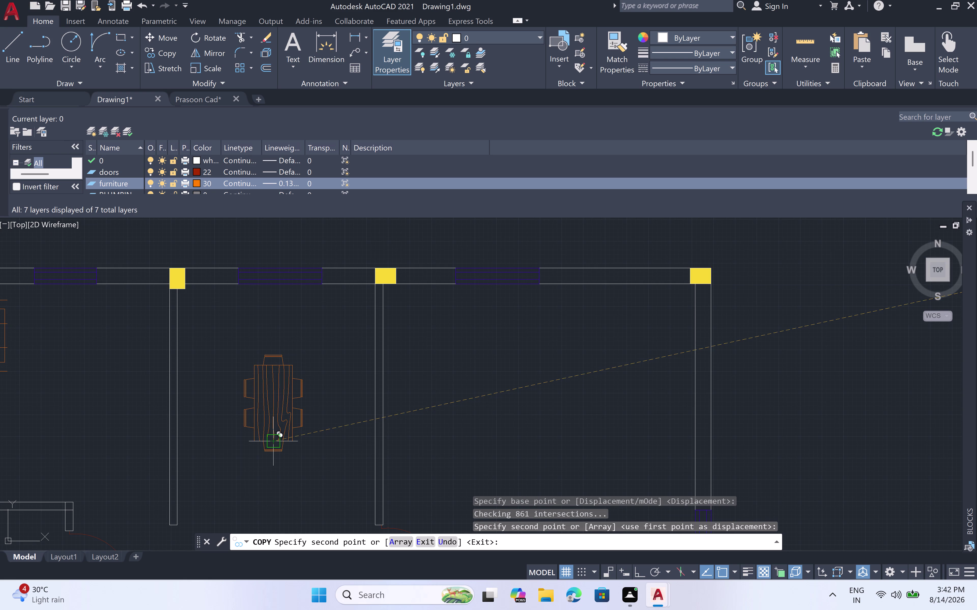
scroll(down, 3)
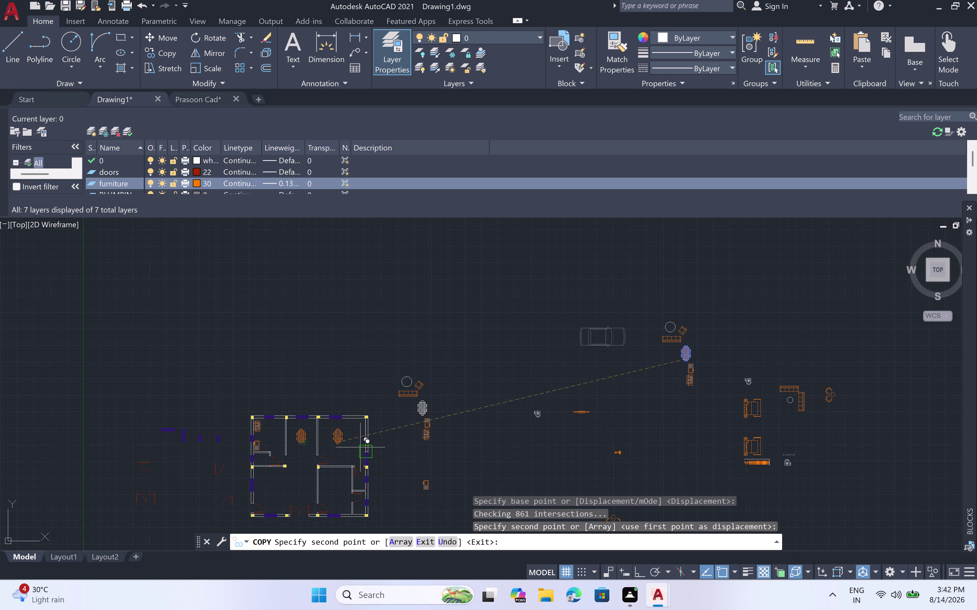
key(Escape)
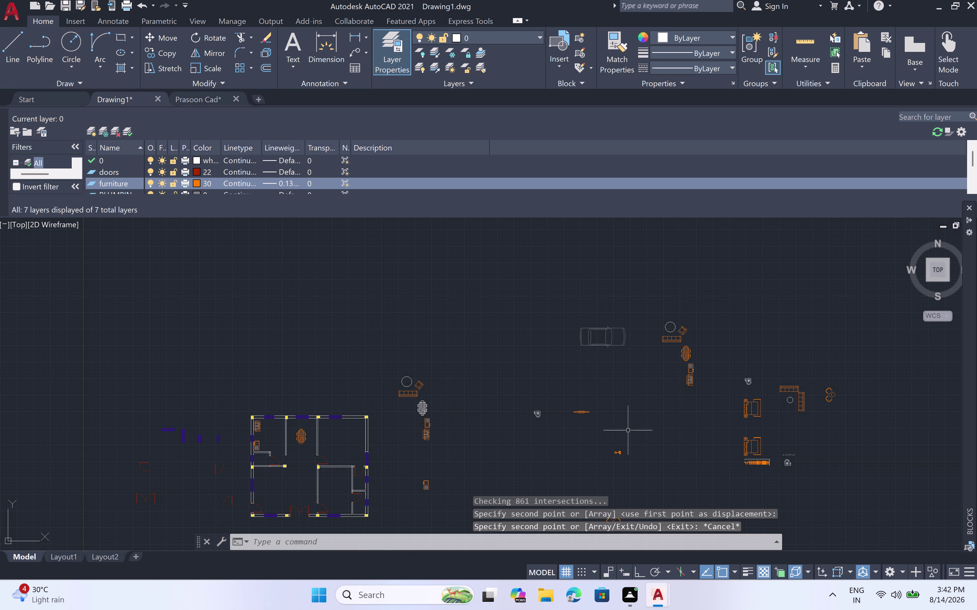
scroll(up, 3)
scroll(down, 3)
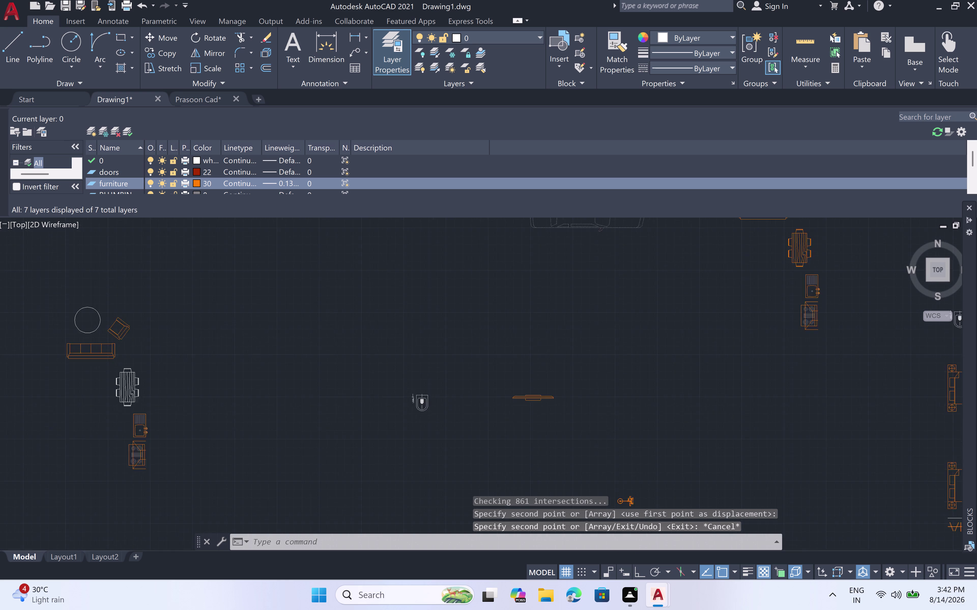
scroll(down, 3)
middle_drag(625, 429, 479, 399)
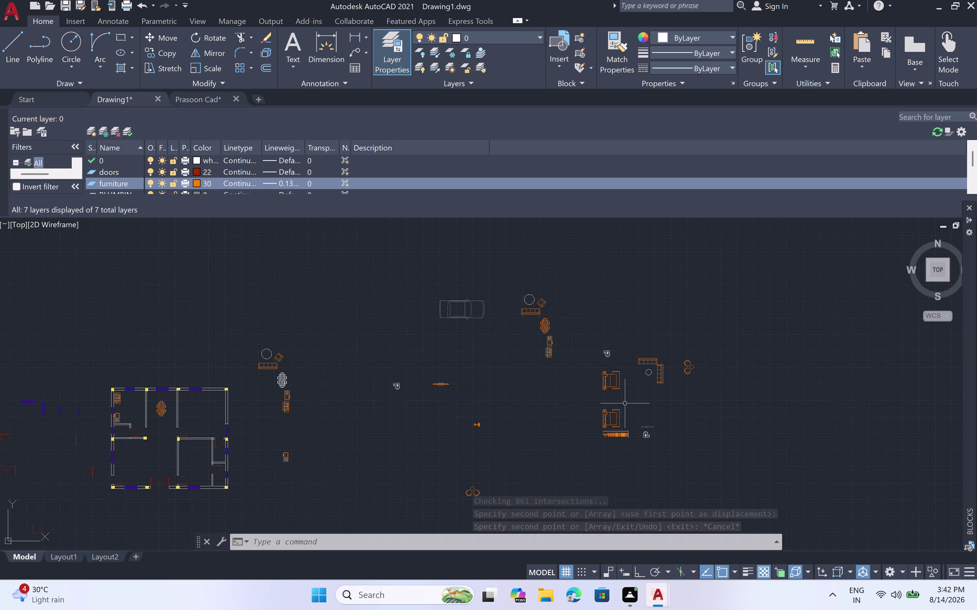
scroll(up, 3)
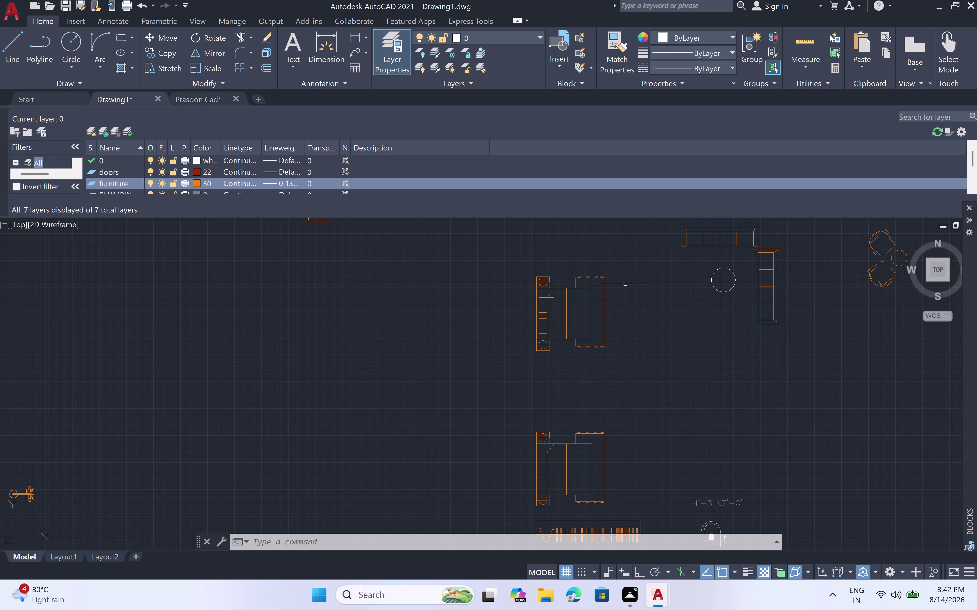
Window-select the upper bed and rotate it 90° with Ortho so the headboard points up.
click(633, 262)
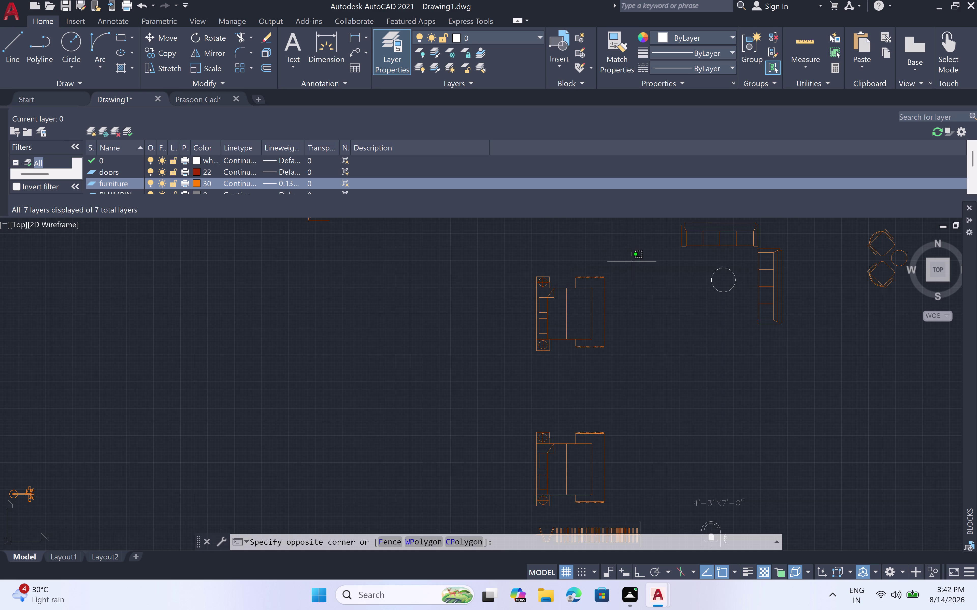
click(482, 382)
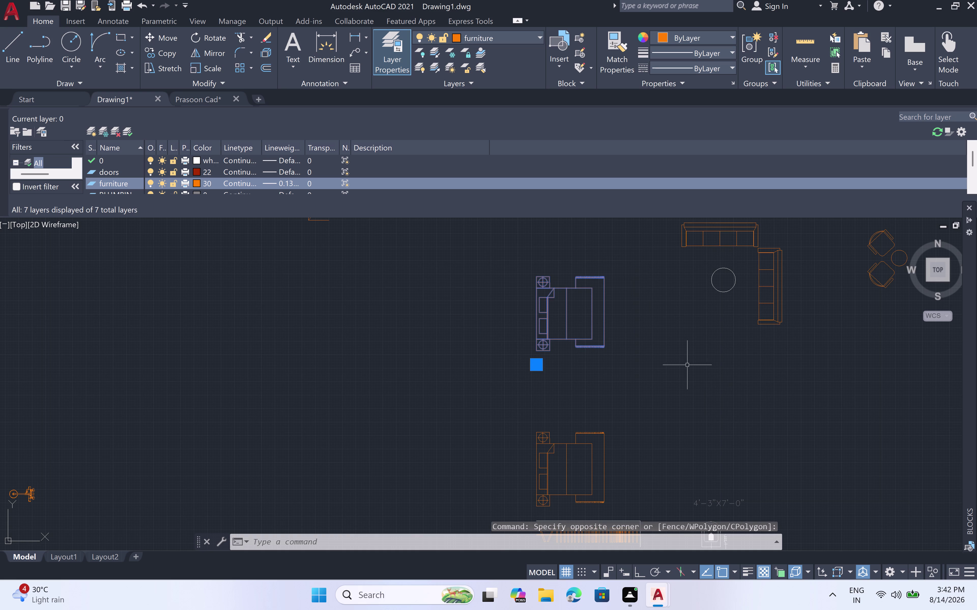
click(212, 41)
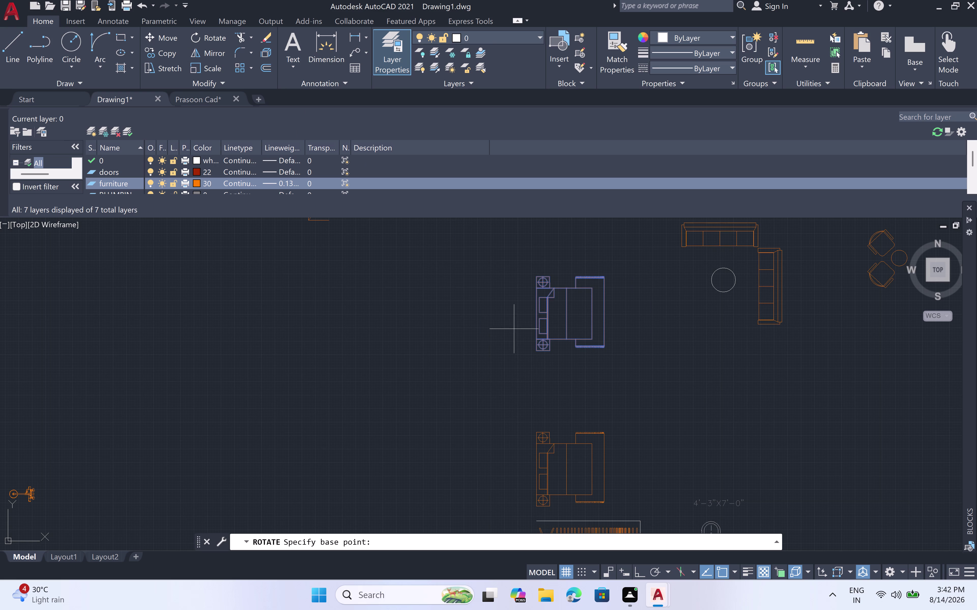
click(531, 352)
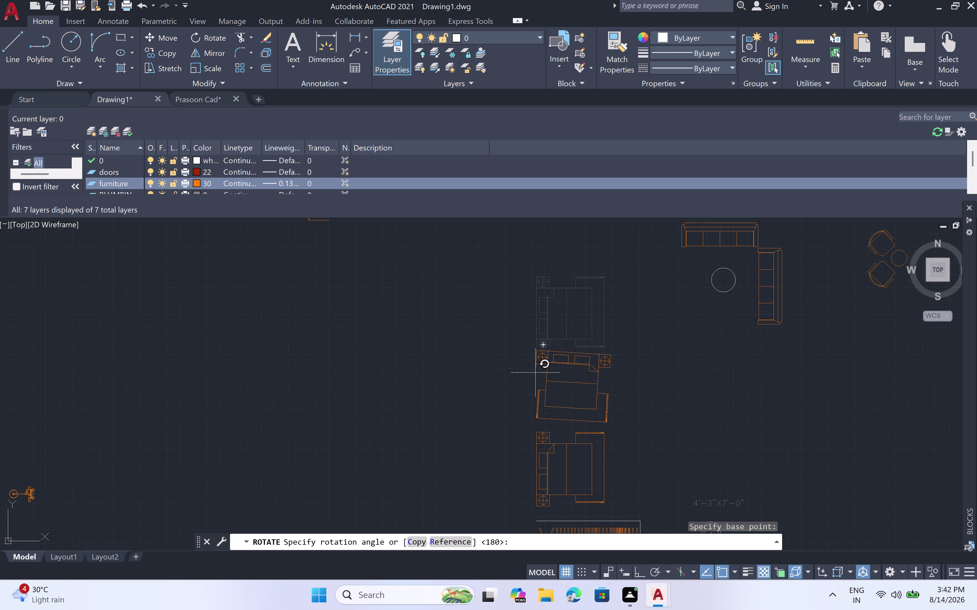
key(F8)
click(536, 366)
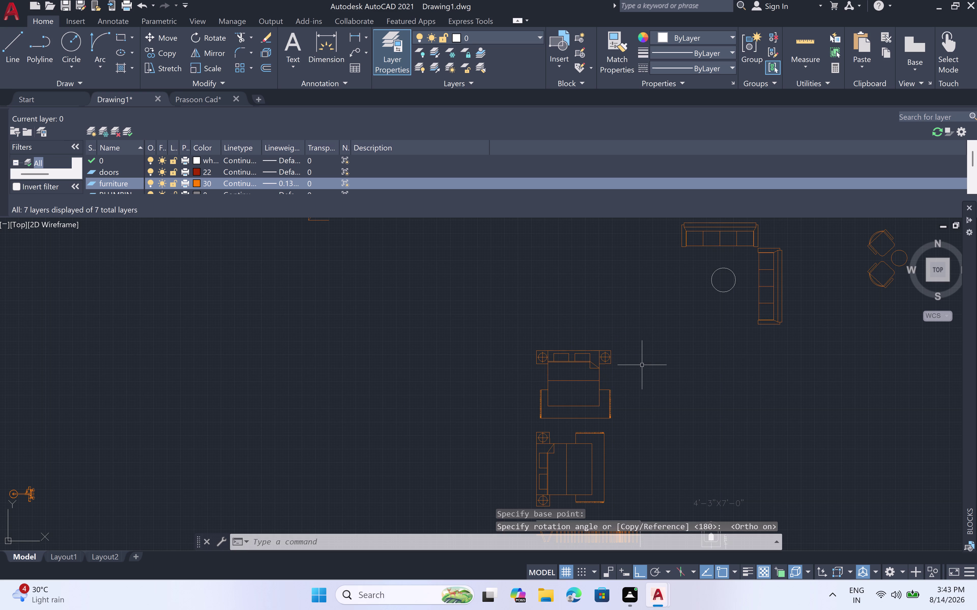
click(635, 340)
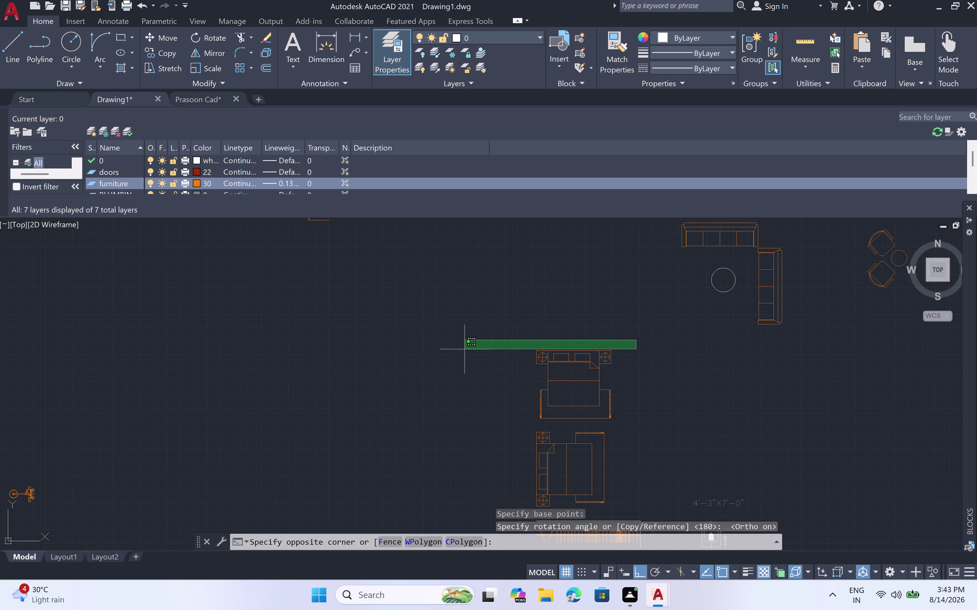
Select the rotated bed and start copying it, then abandon that attempt.
click(469, 395)
key(c)
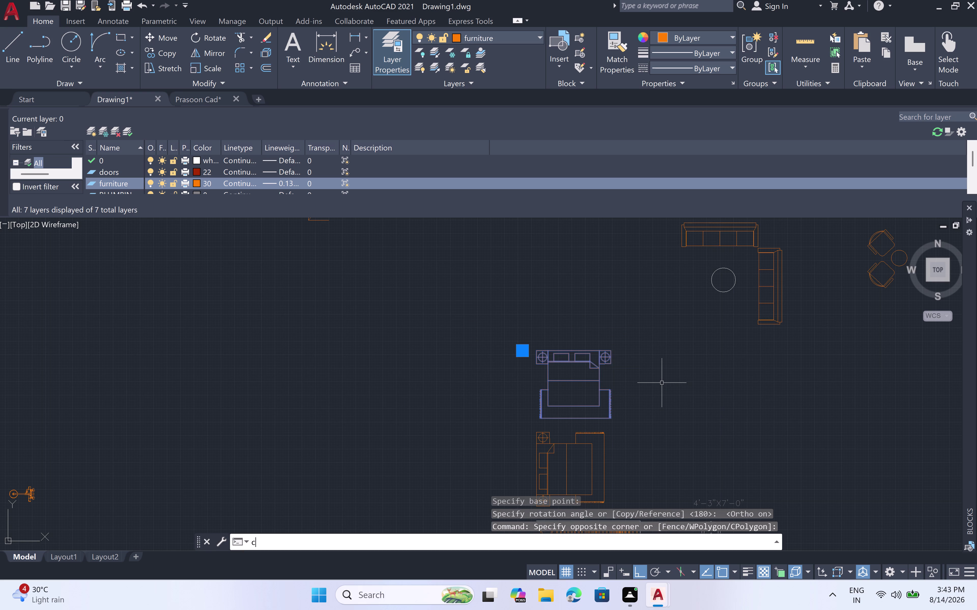
key(o)
key(space)
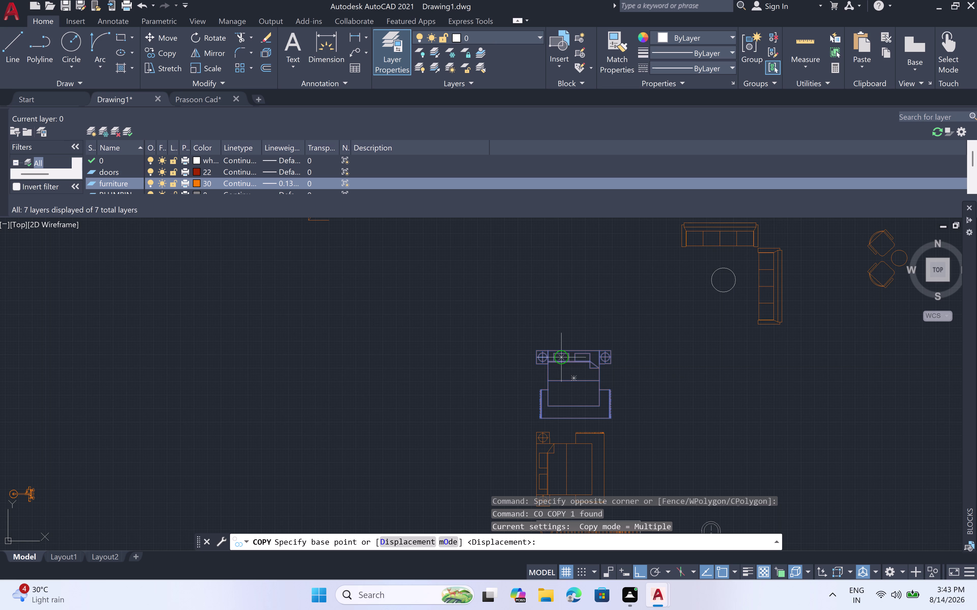
click(569, 350)
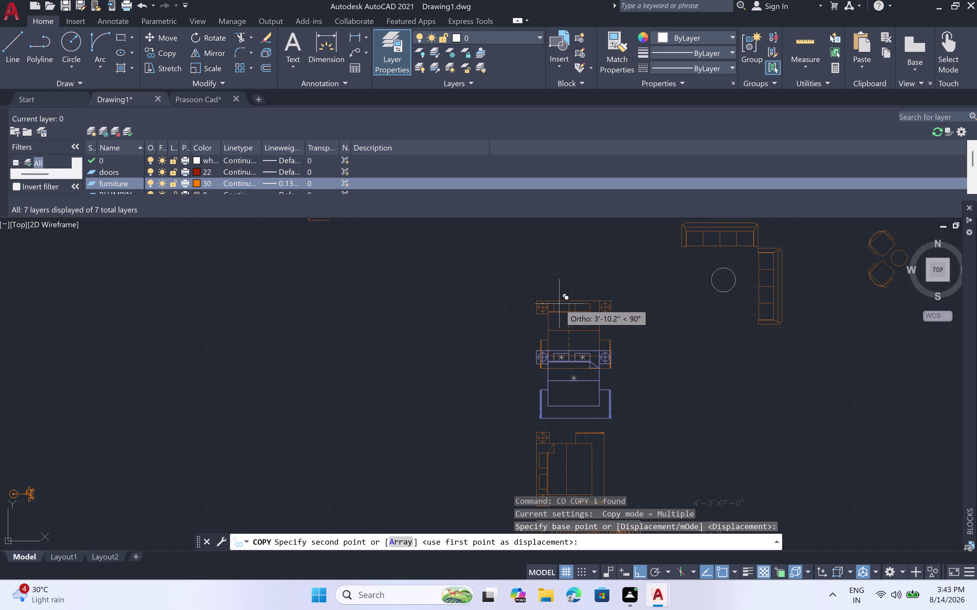
key(ctrl+z)
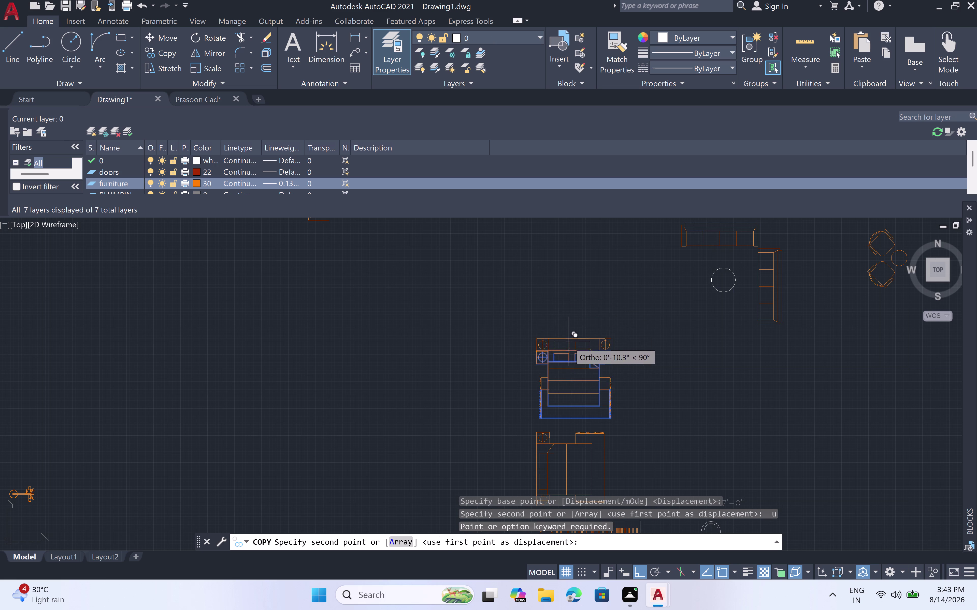
key(Escape)
Reselect the rotated bed and start a copy from the headboard top.
click(625, 337)
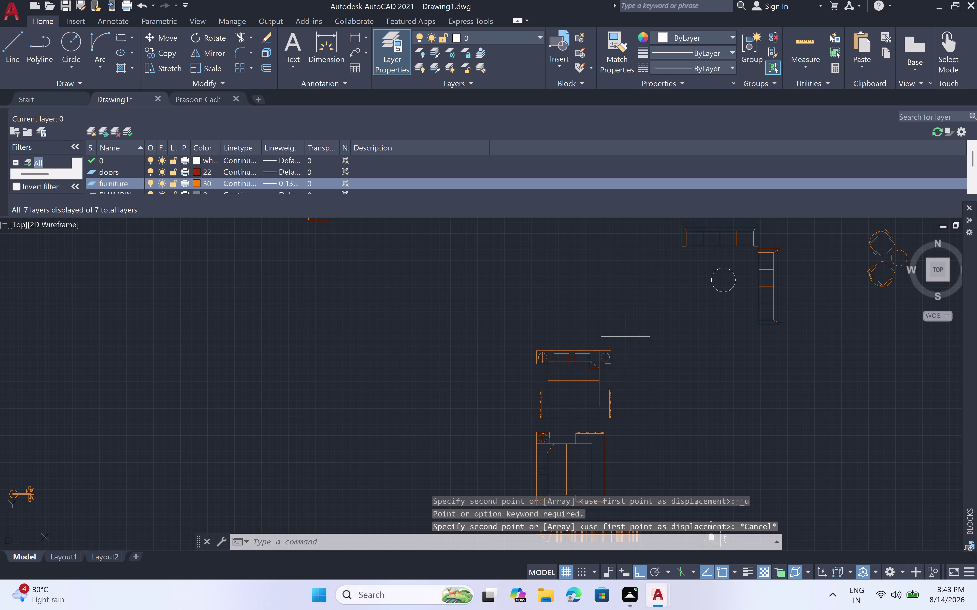
click(622, 336)
drag(632, 344, 628, 340)
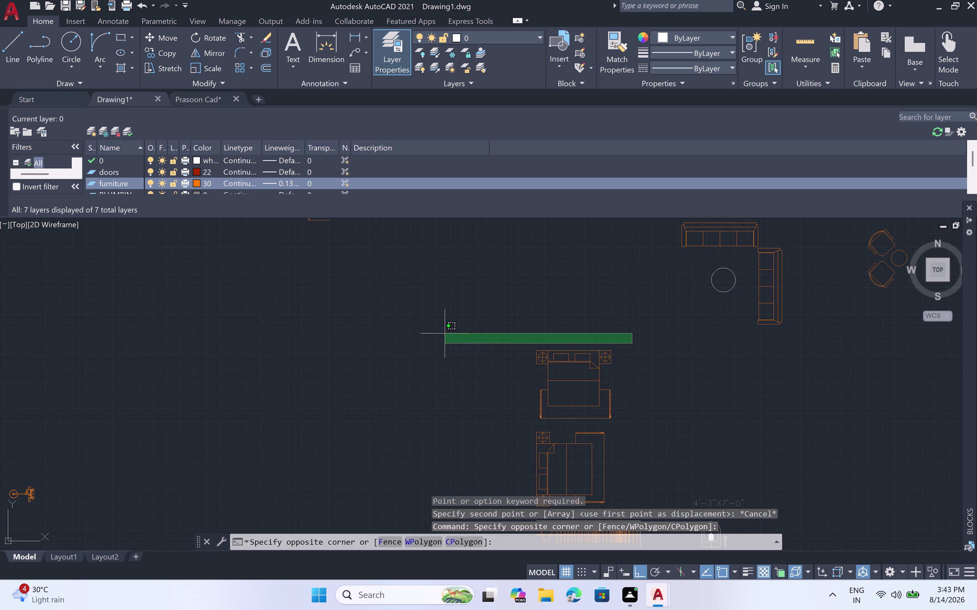
click(461, 377)
key(c)
key(o)
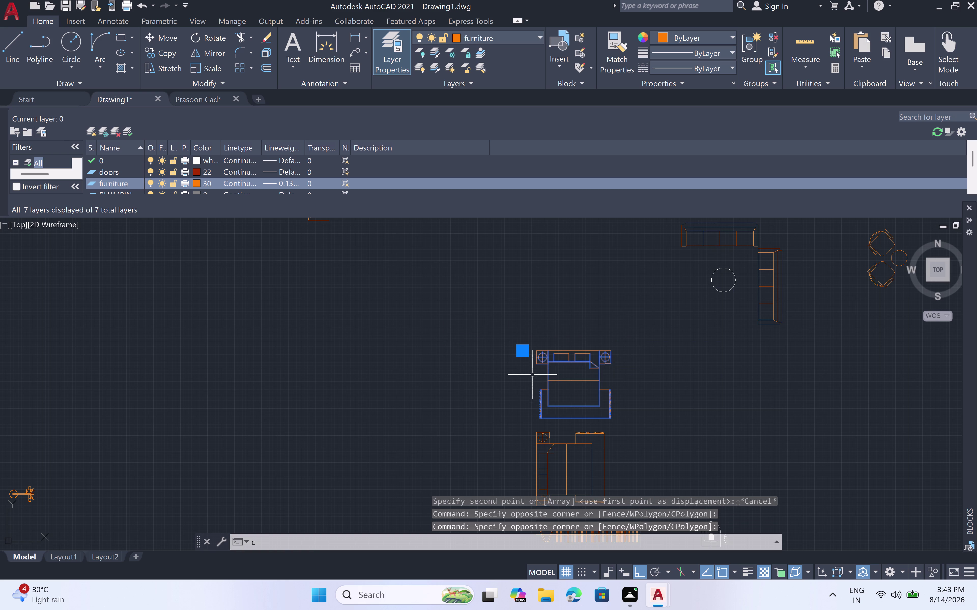
key(space)
scroll(up, 3)
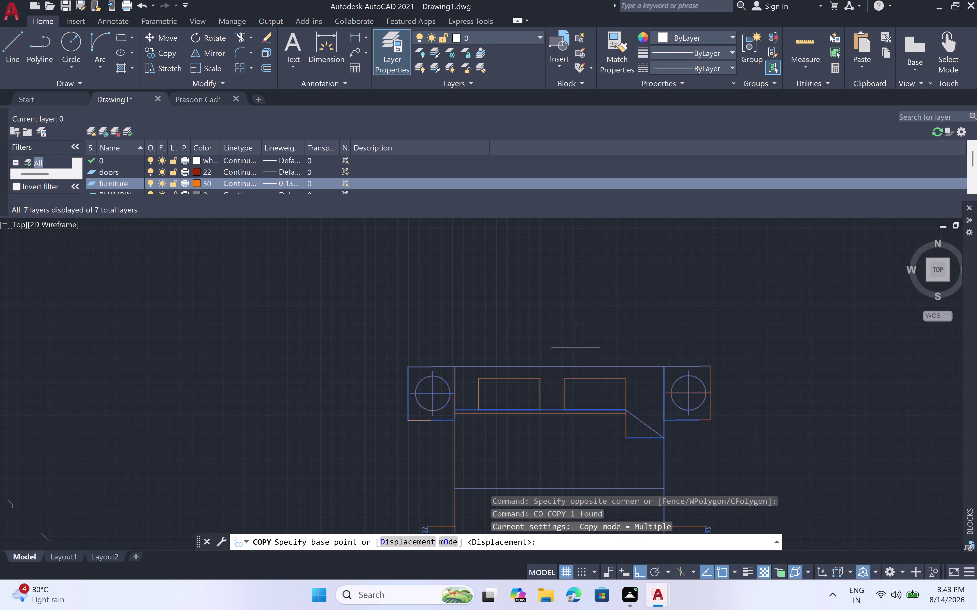
click(555, 363)
With Ortho off, place the bed copy below the top room's upper wall.
scroll(down, 3)
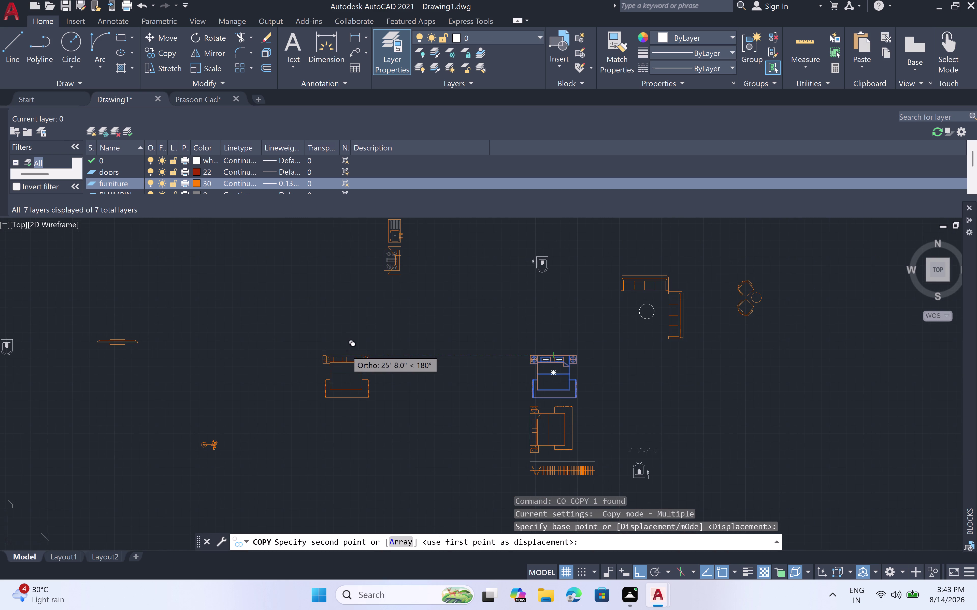
middle_drag(345, 351, 712, 299)
scroll(down, 3)
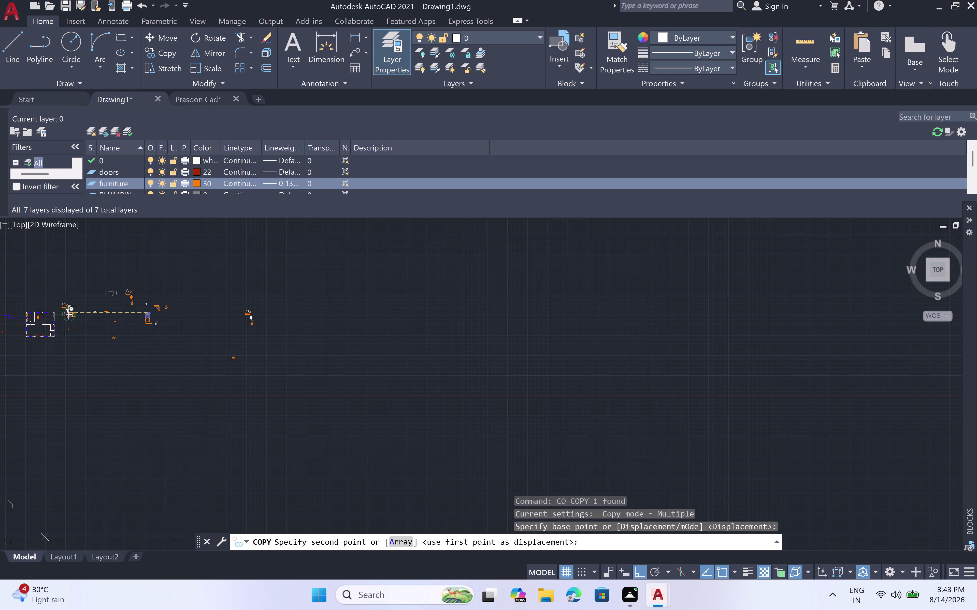
middle_drag(36, 292, 256, 265)
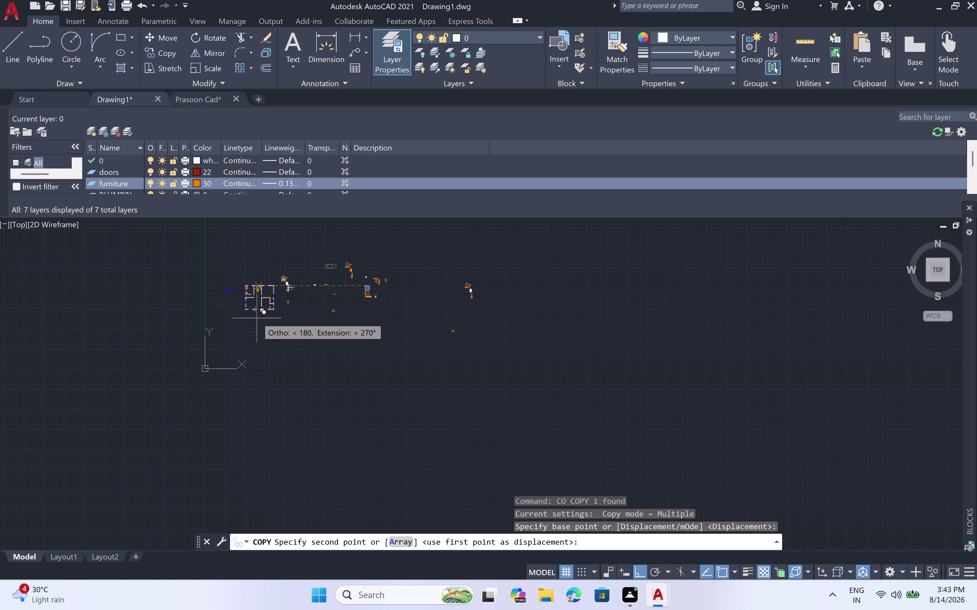
scroll(up, 3)
scroll(down, 3)
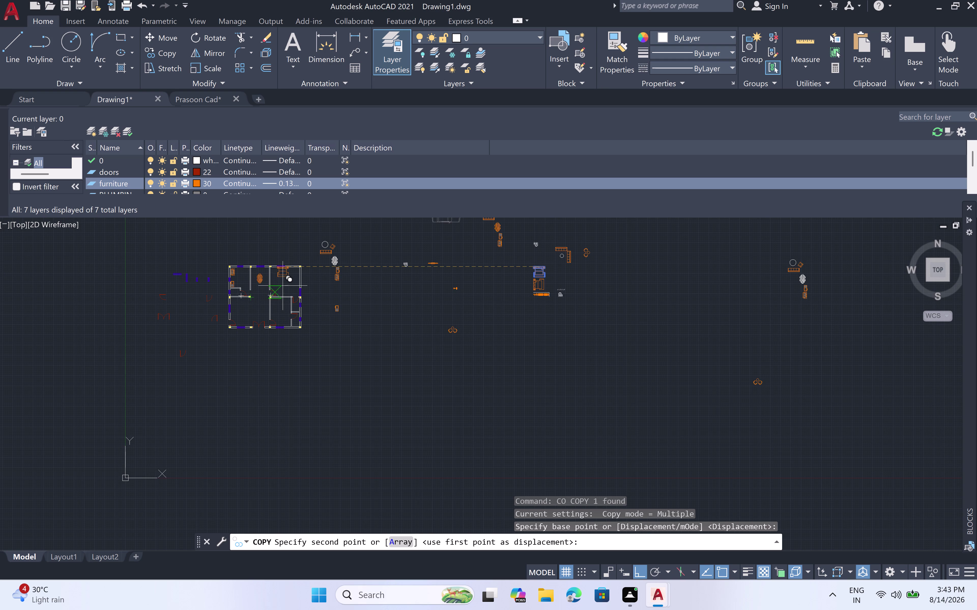
scroll(up, 3)
scroll(down, 3)
middle_drag(283, 286, 287, 332)
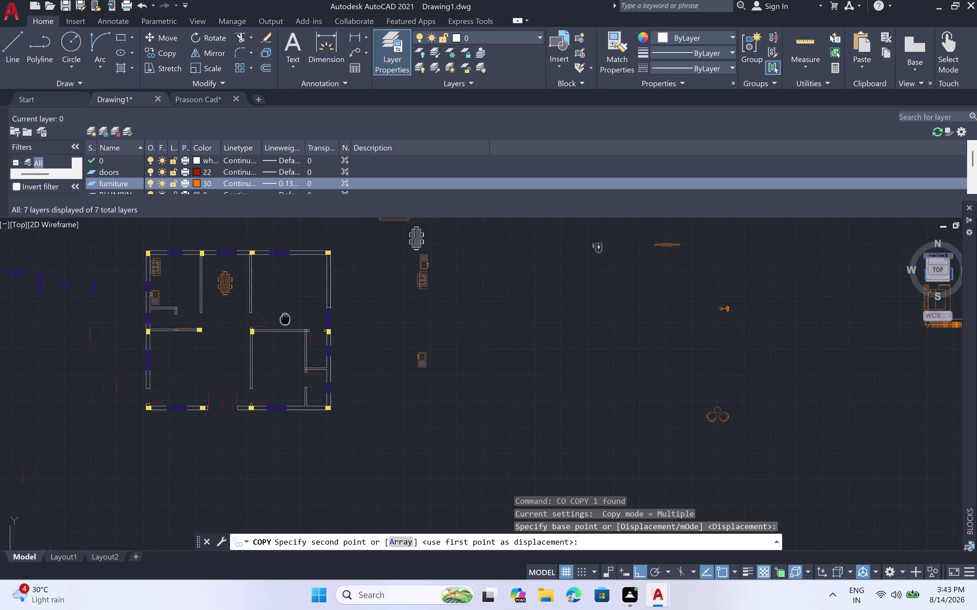
middle_drag(286, 331, 289, 387)
scroll(up, 3)
scroll(down, 3)
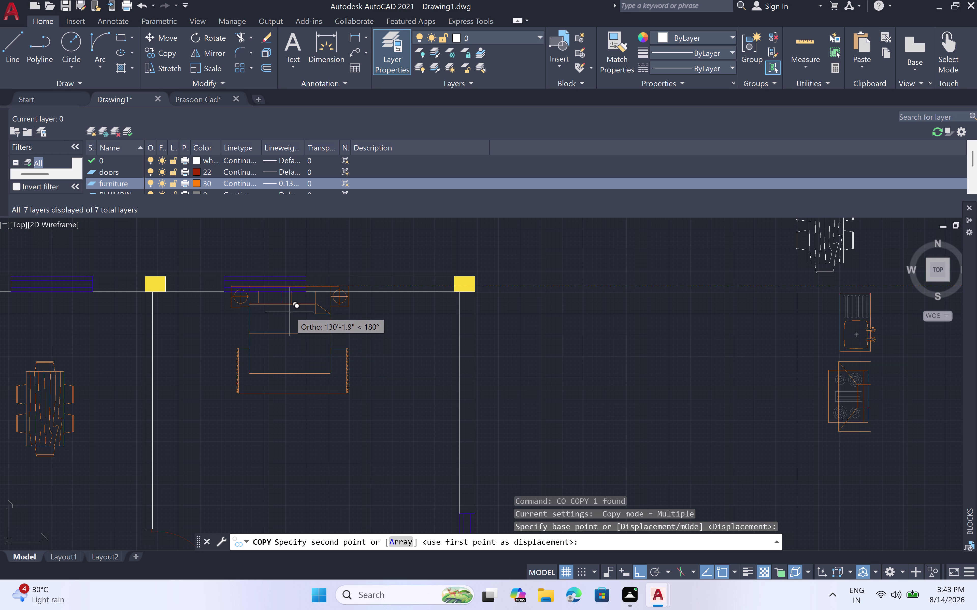
key(F8)
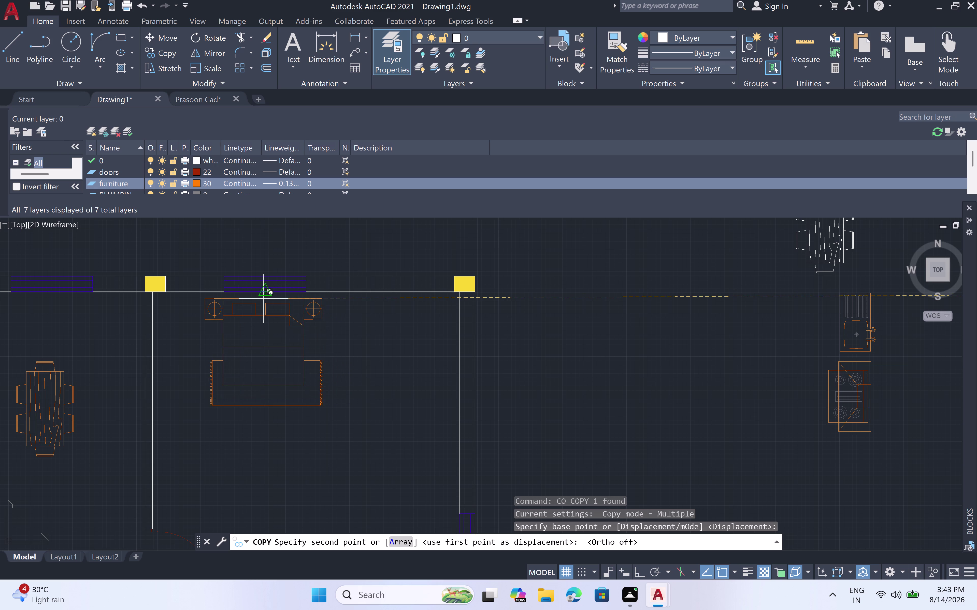
scroll(up, 3)
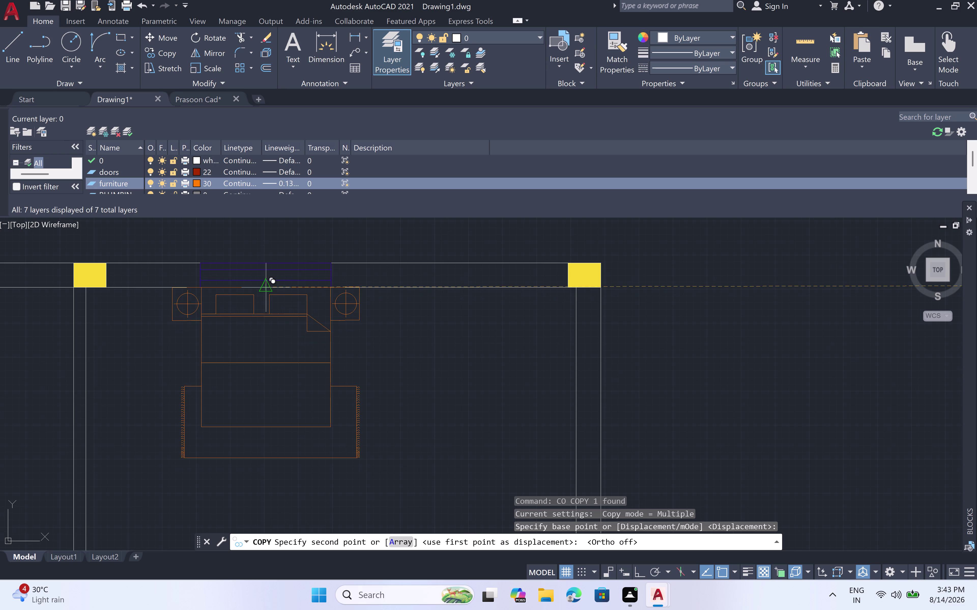
click(262, 290)
key(Escape)
scroll(down, 3)
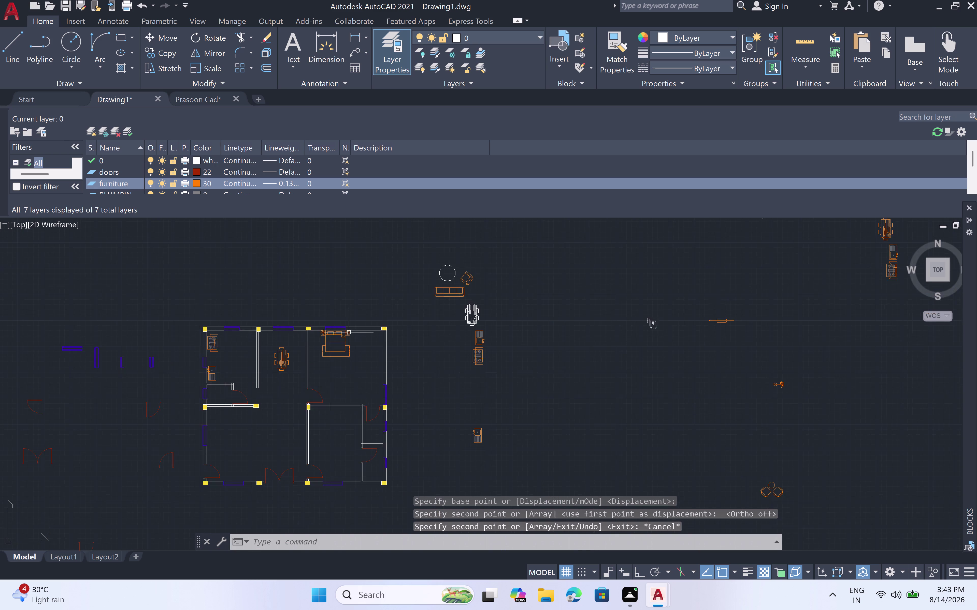
Window-select the bed block and copy it from its left-edge midpoint.
scroll(down, 3)
scroll(down, 3)
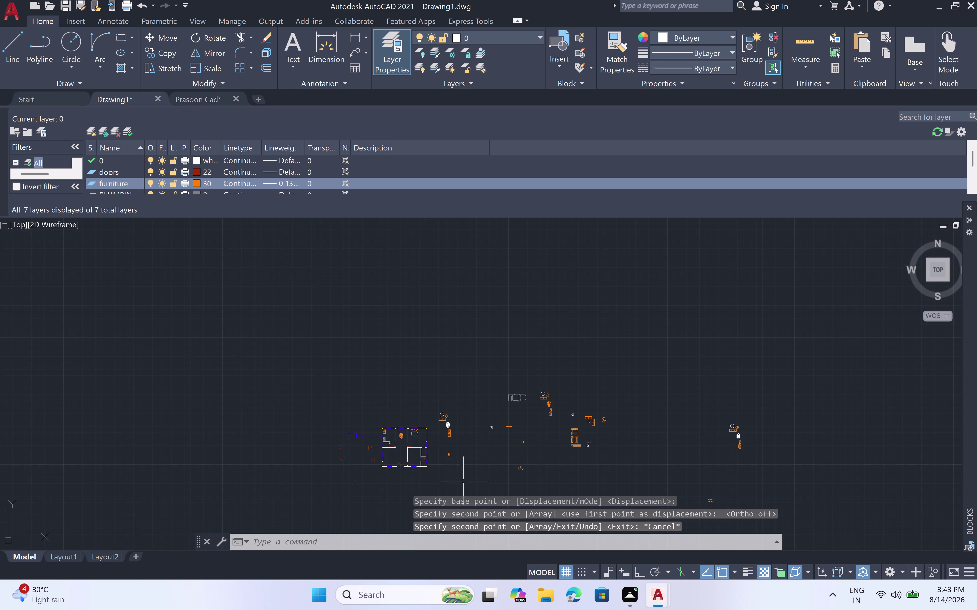
scroll(up, 3)
scroll(up, 3)
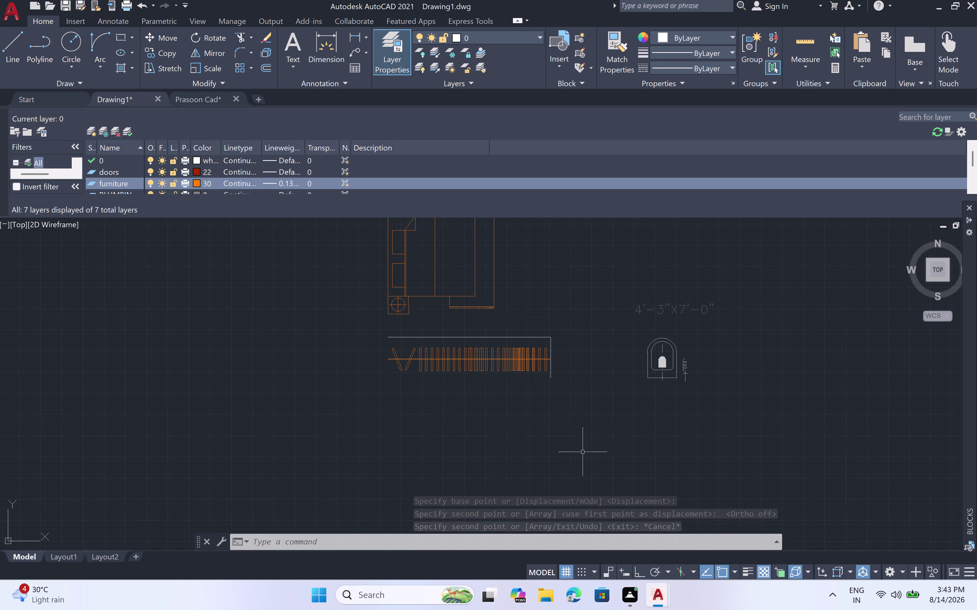
scroll(down, 3)
middle_drag(412, 263, 442, 439)
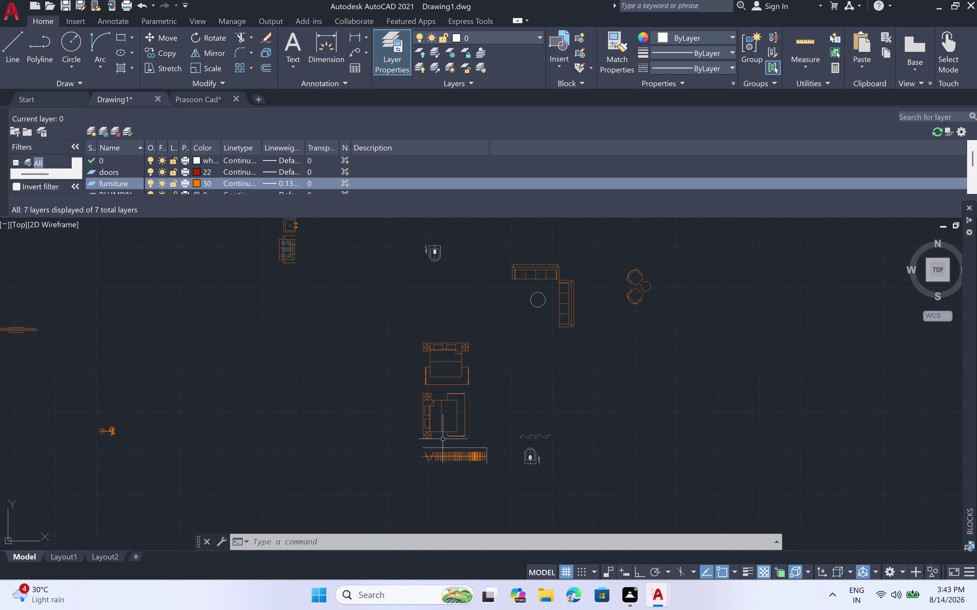
scroll(up, 3)
click(517, 375)
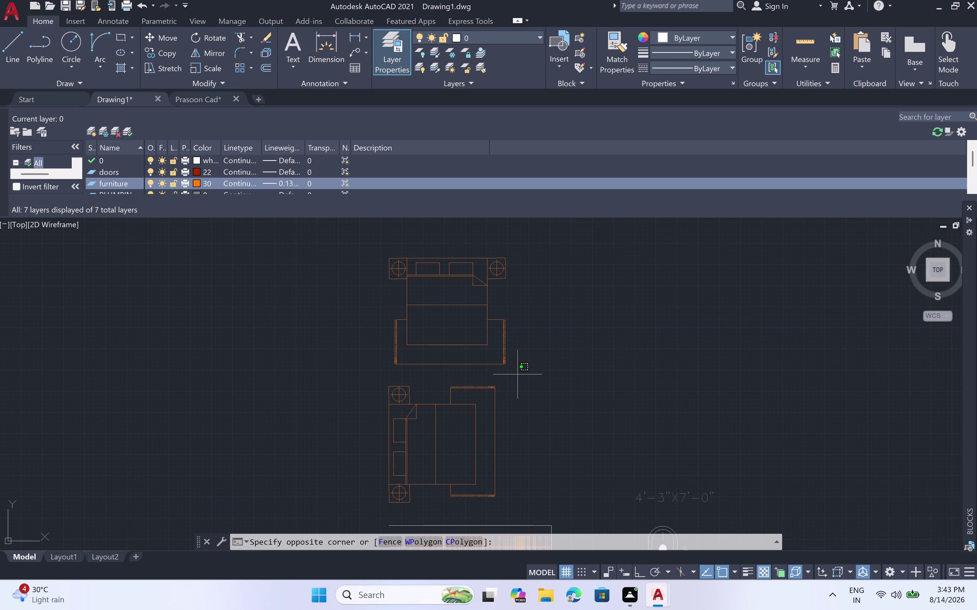
click(334, 469)
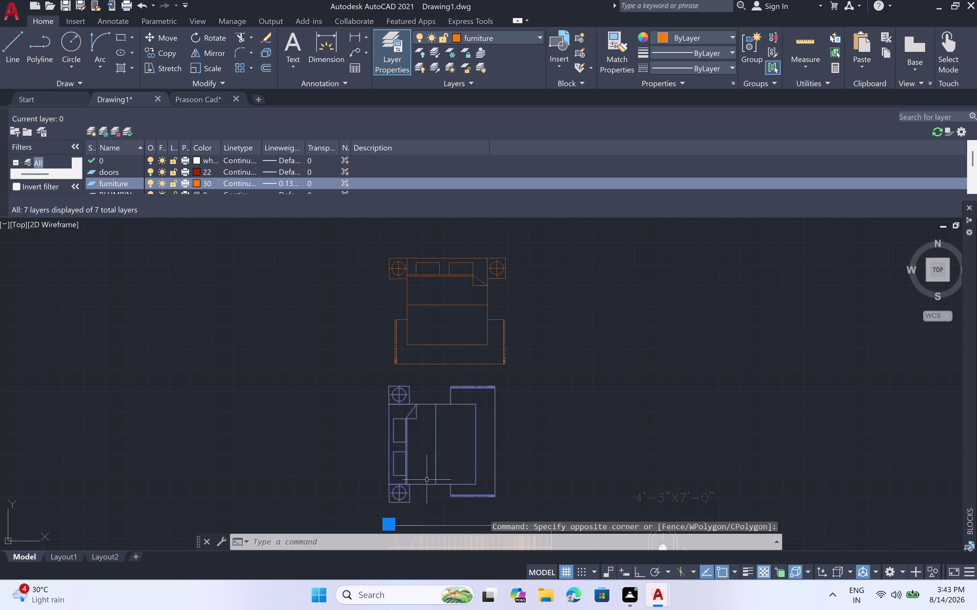
key(c)
key(o)
key(space)
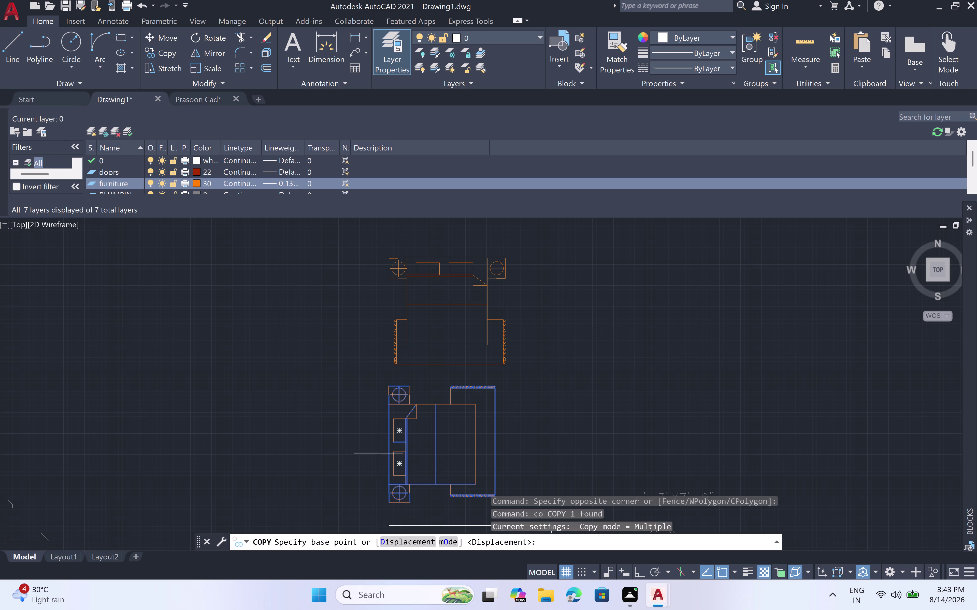
click(387, 446)
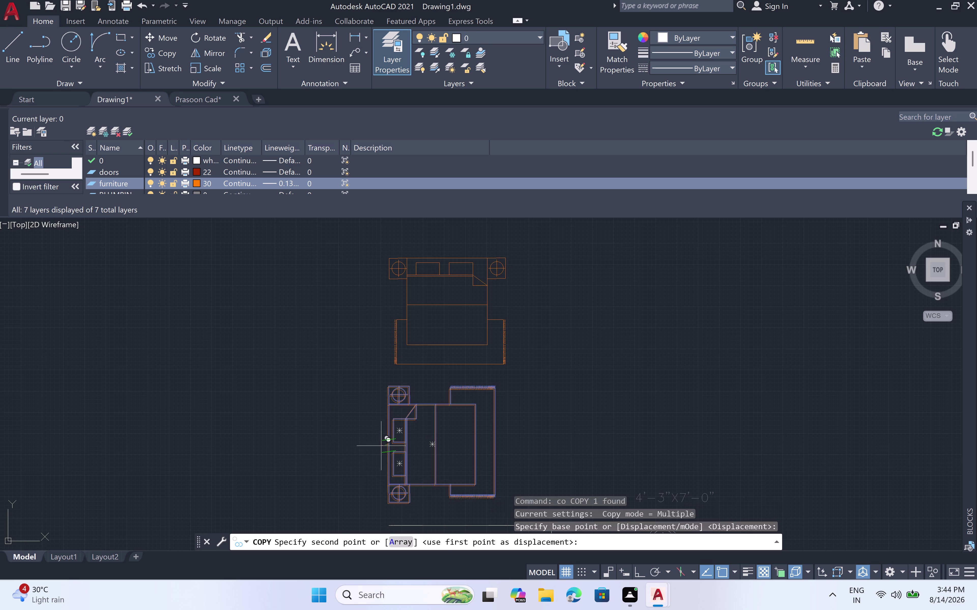
Place the bed copy against the lower-right room's left wall.
scroll(down, 3)
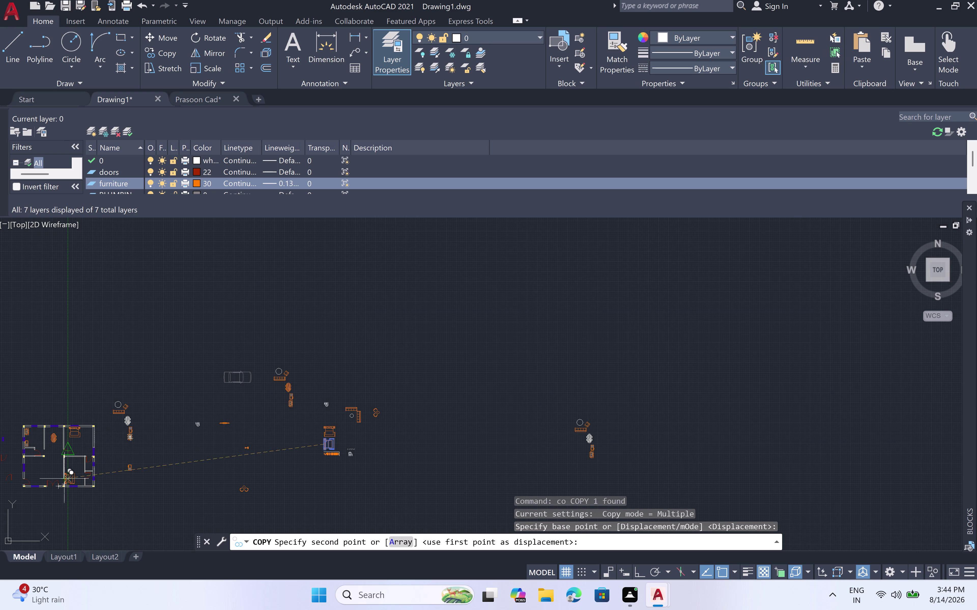
middle_drag(69, 475, 328, 393)
scroll(up, 3)
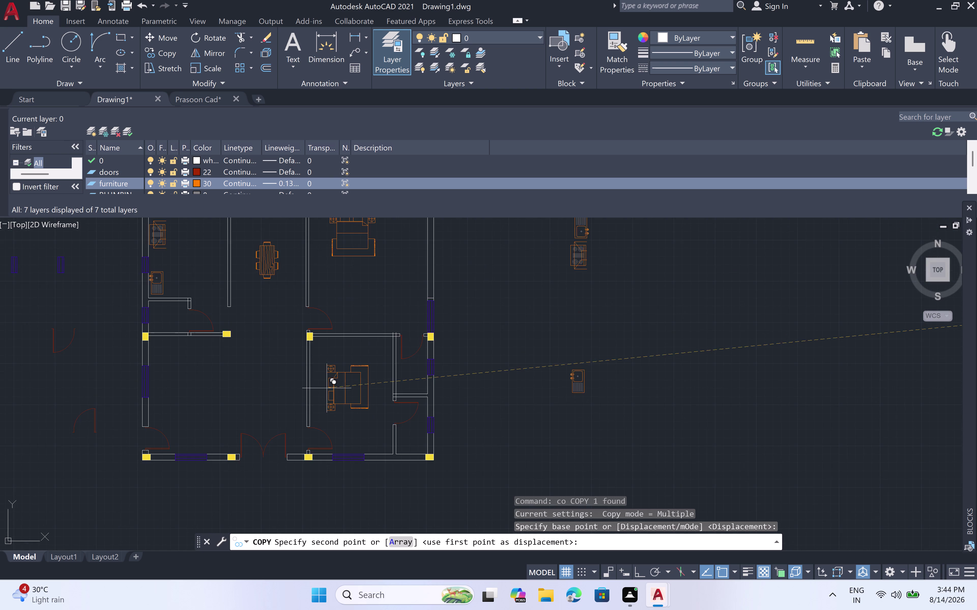
scroll(up, 3)
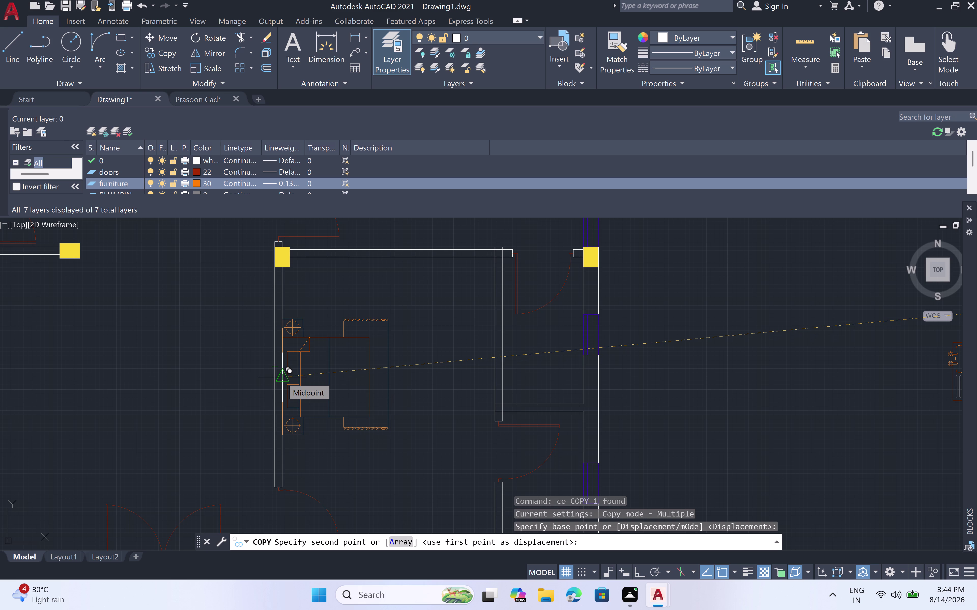
click(281, 378)
key(Escape)
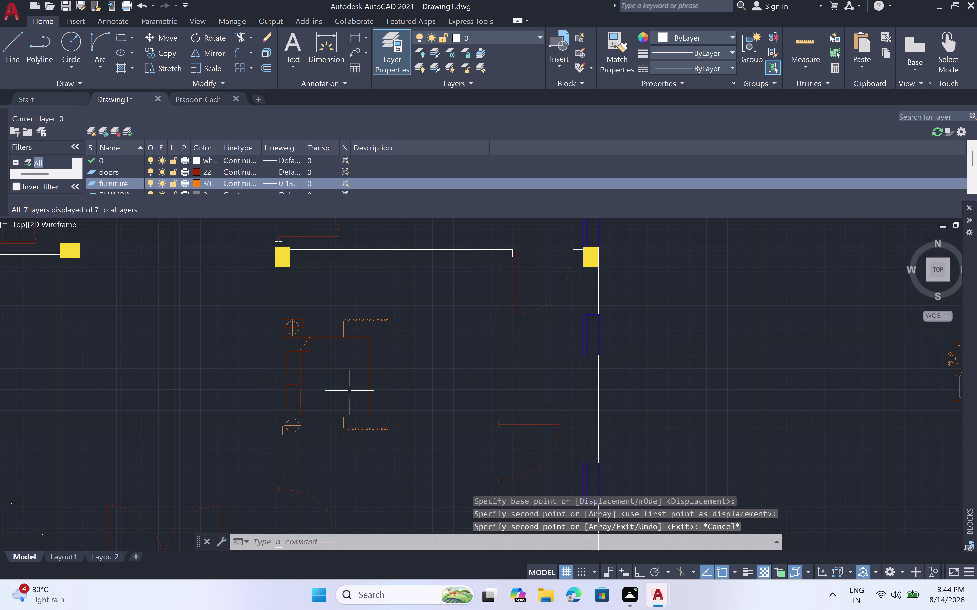
scroll(down, 3)
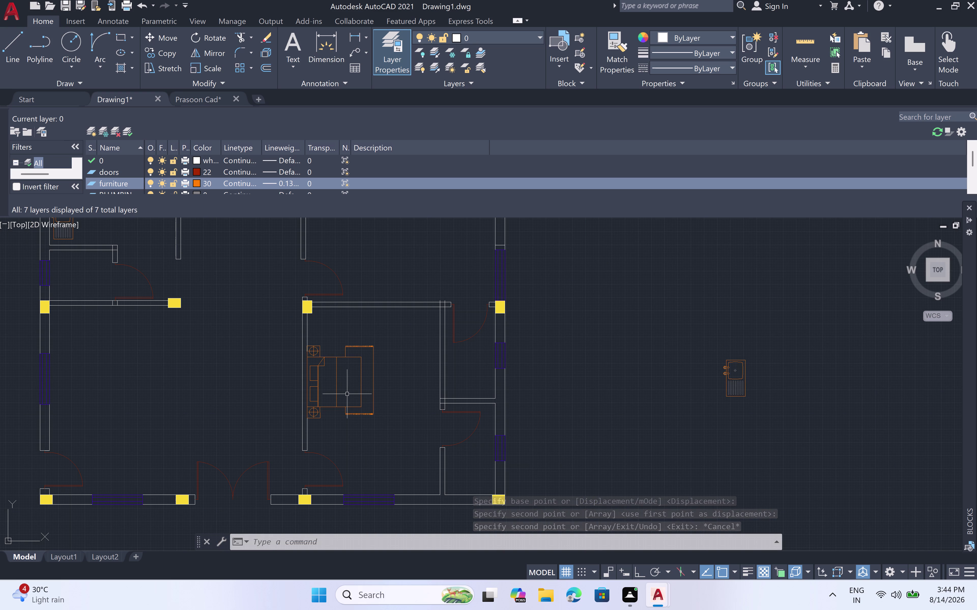
scroll(down, 3)
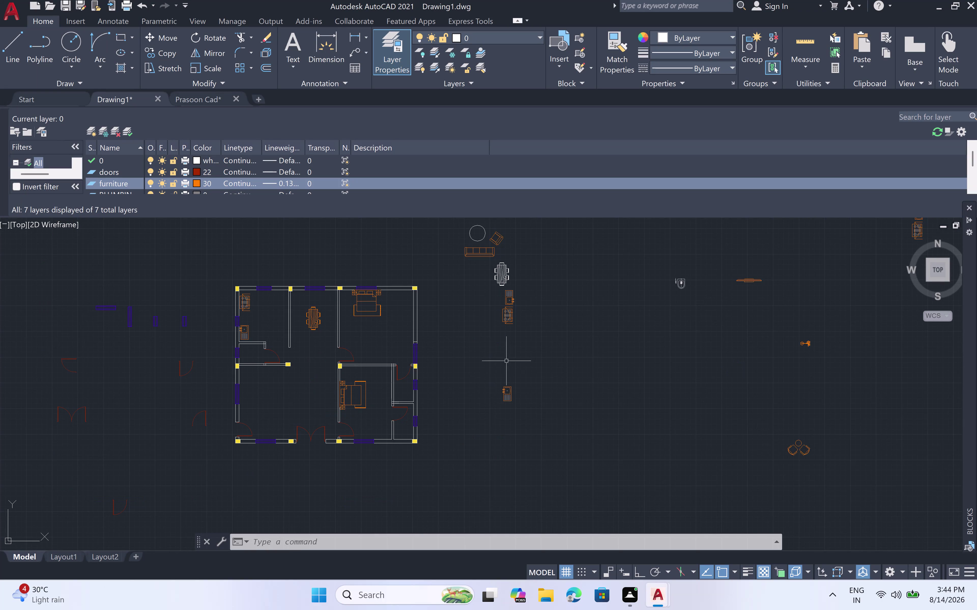
Rotate the L-shaped sofa and round table a quarter turn with Ortho on.
scroll(down, 3)
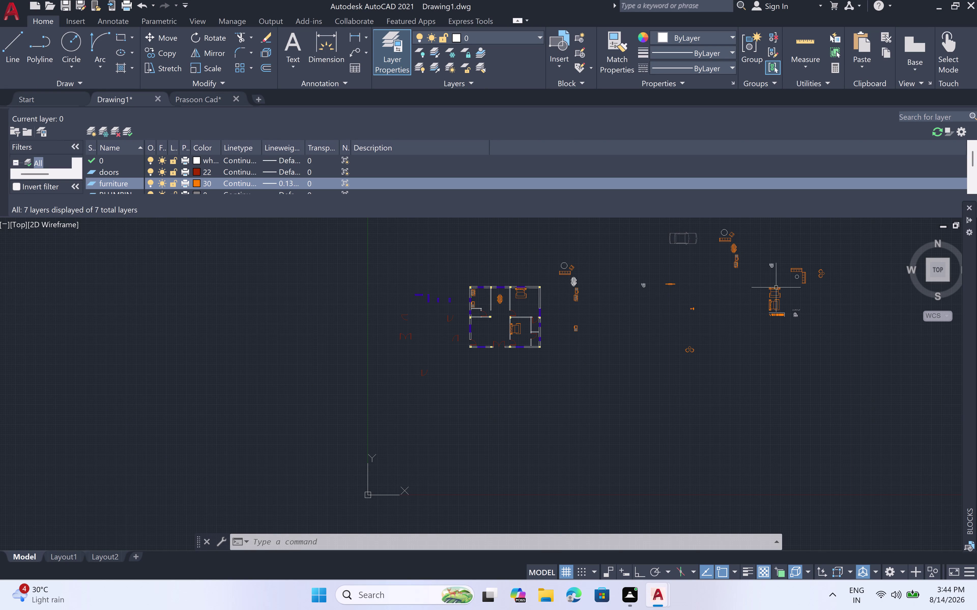
scroll(up, 3)
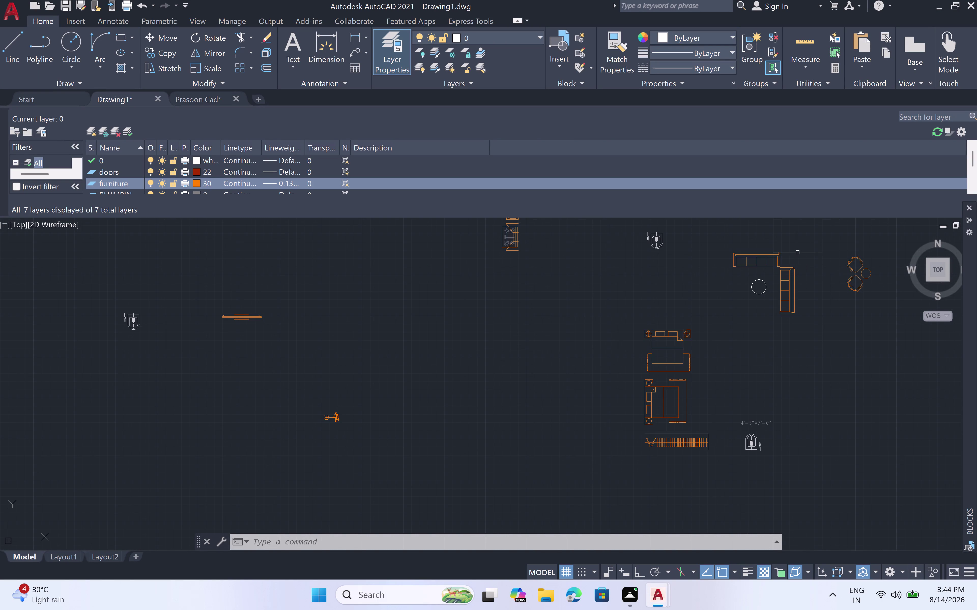
double_click(809, 241)
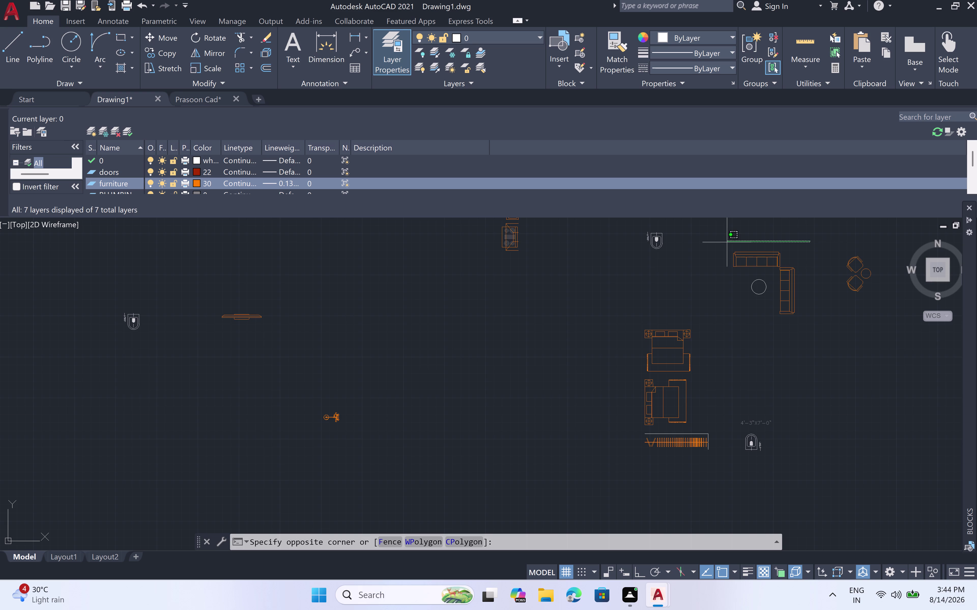
click(732, 327)
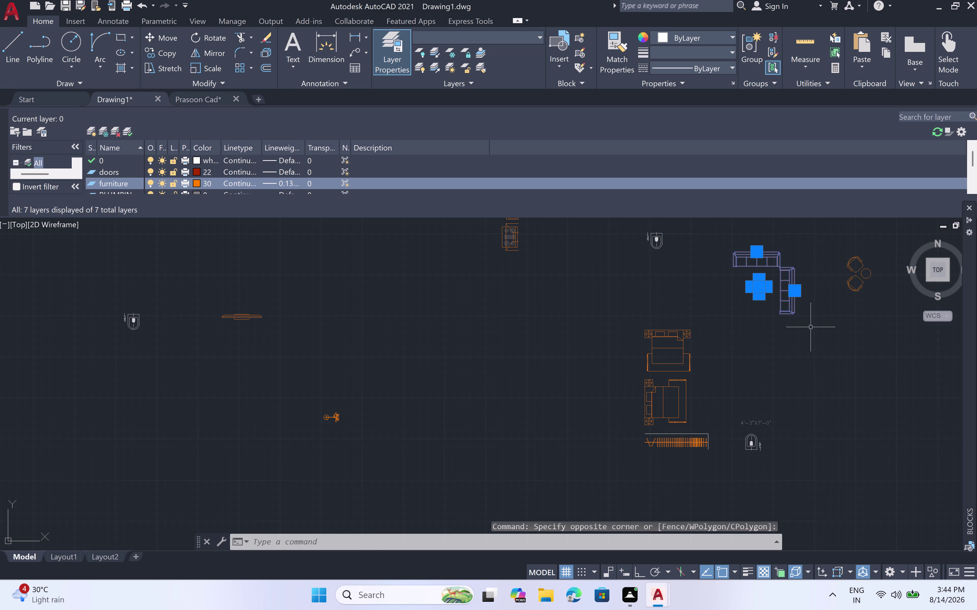
text(ro)
key(space)
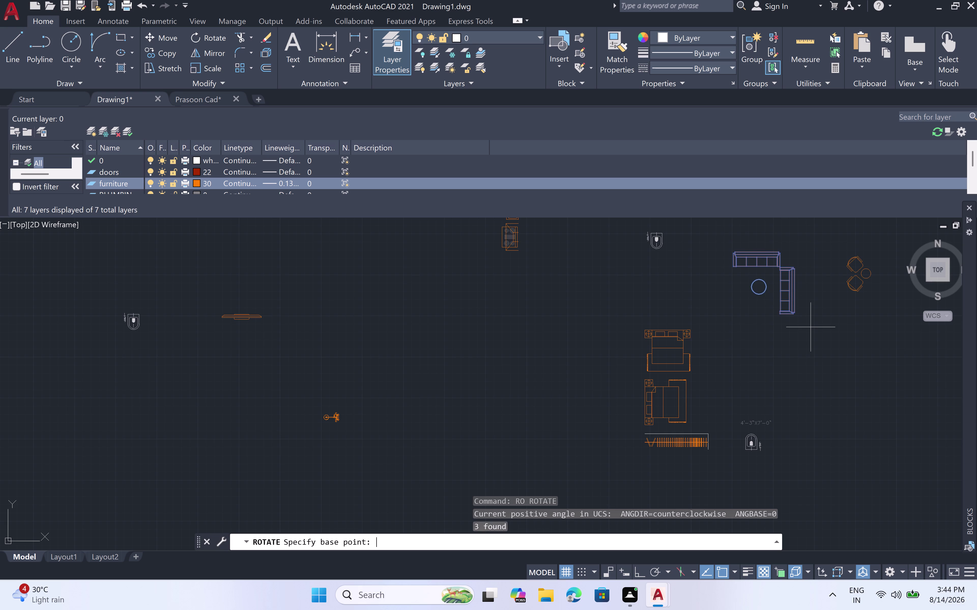
double_click(785, 310)
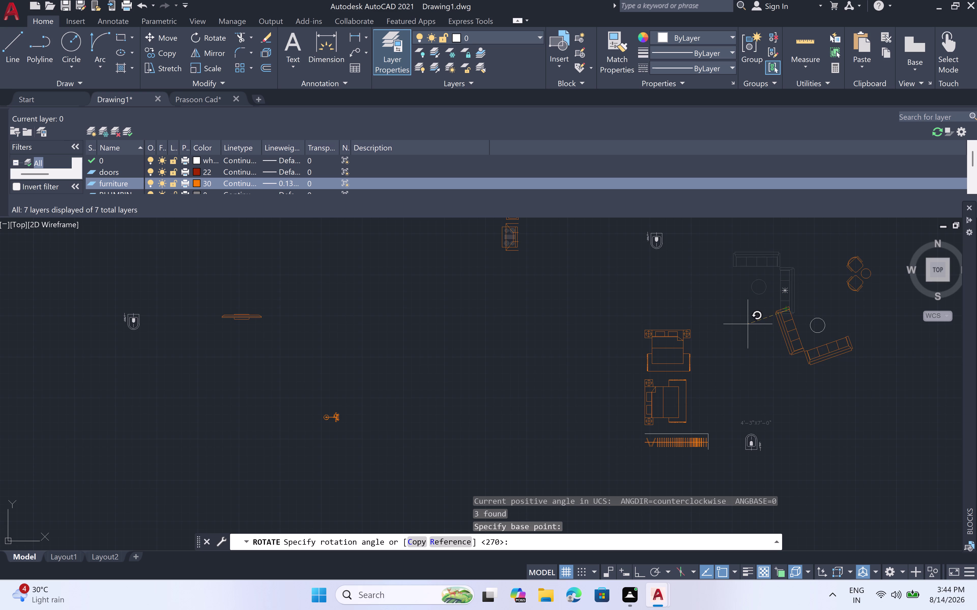
key(F8)
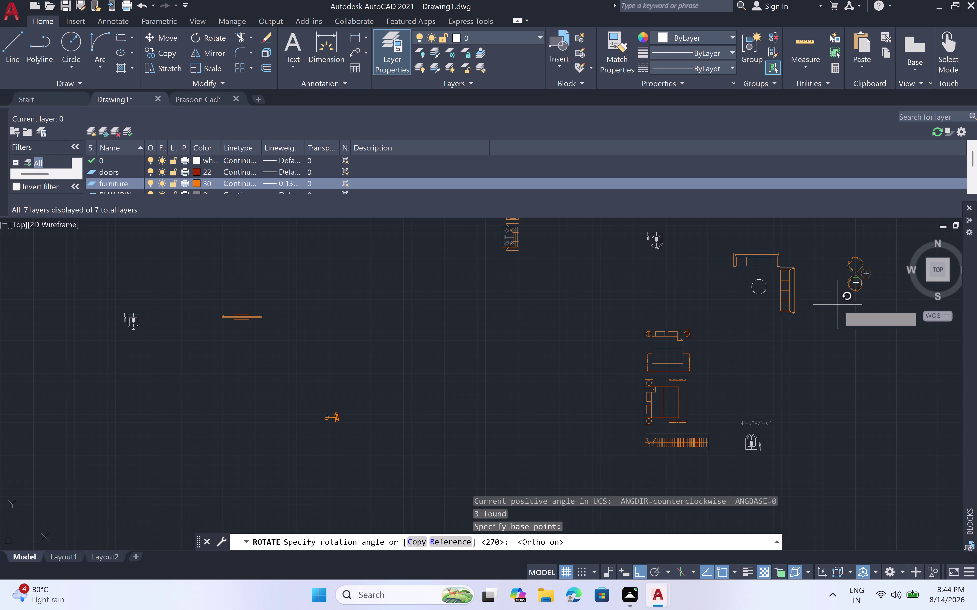
click(803, 266)
click(796, 291)
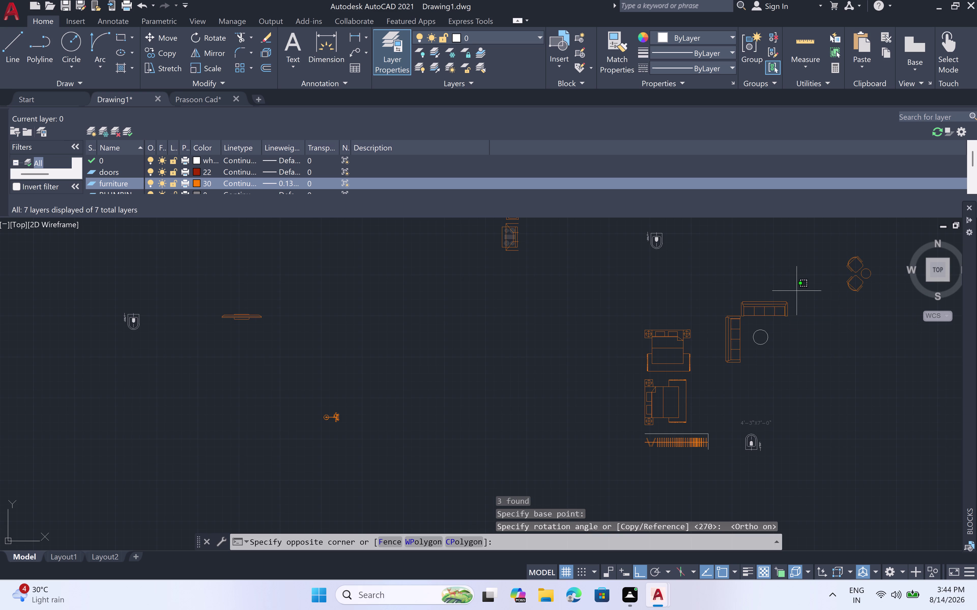
double_click(717, 379)
key(c)
key(o)
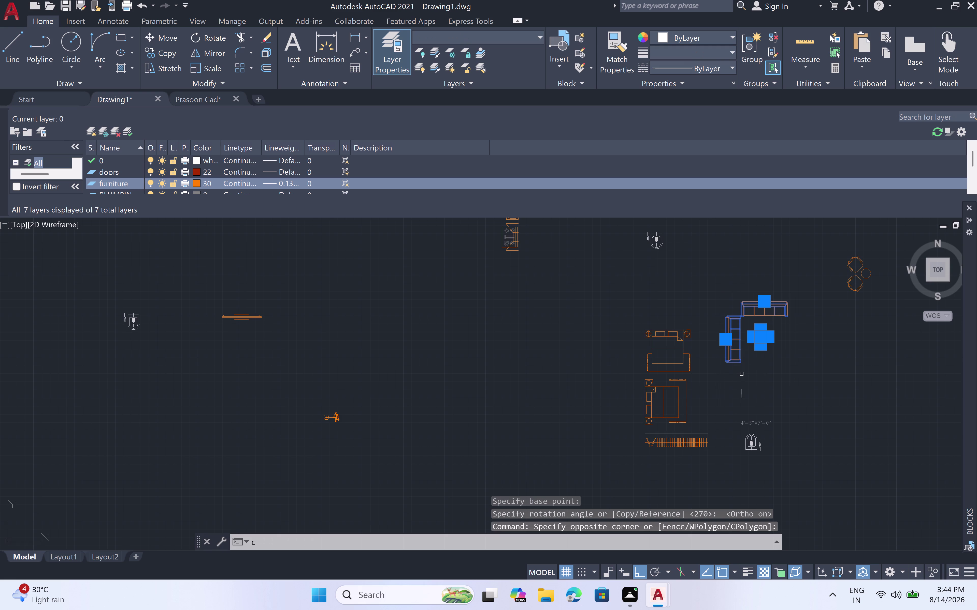
key(space)
scroll(up, 3)
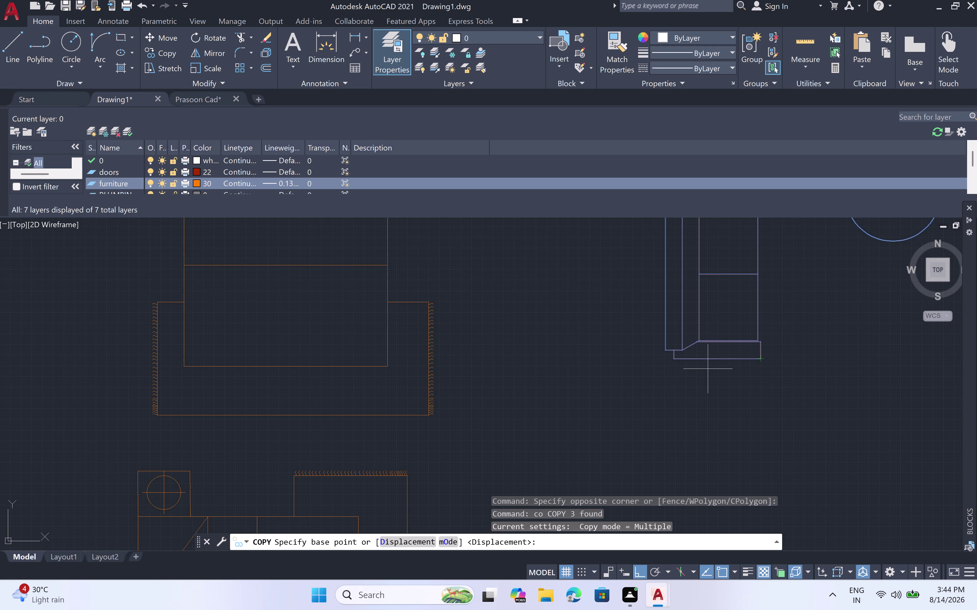
click(666, 352)
scroll(down, 3)
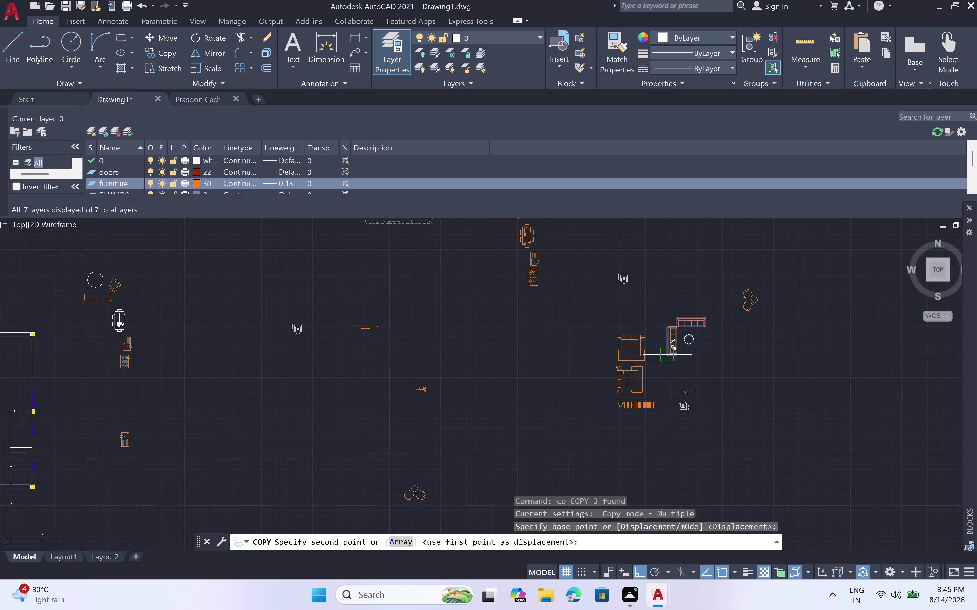
middle_drag(210, 454, 584, 384)
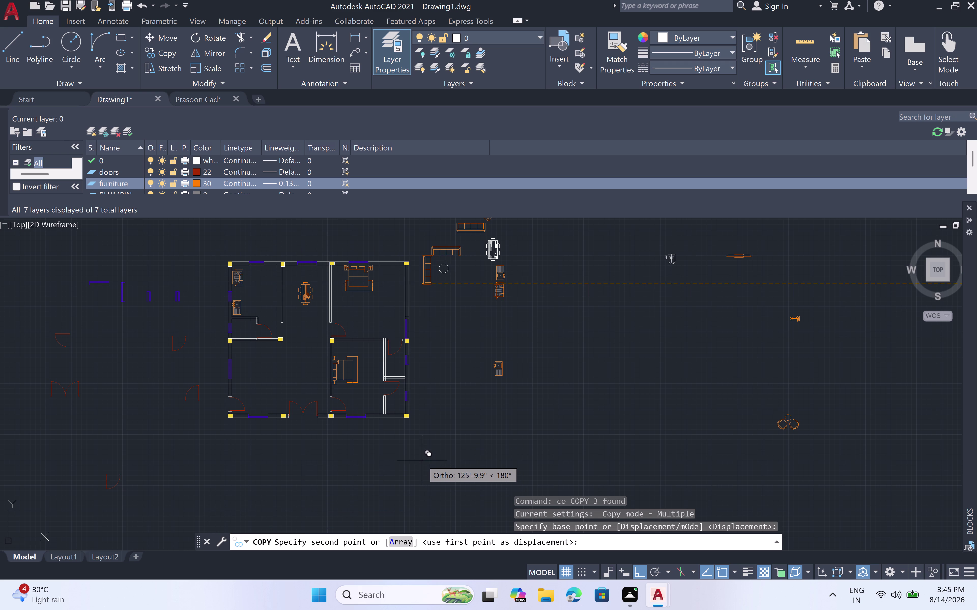
key(F8)
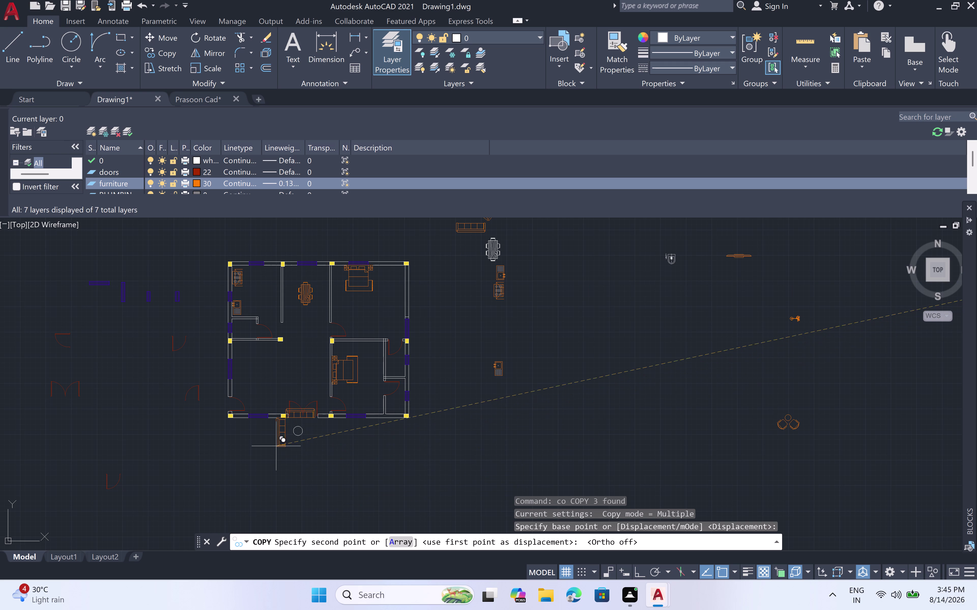
scroll(up, 3)
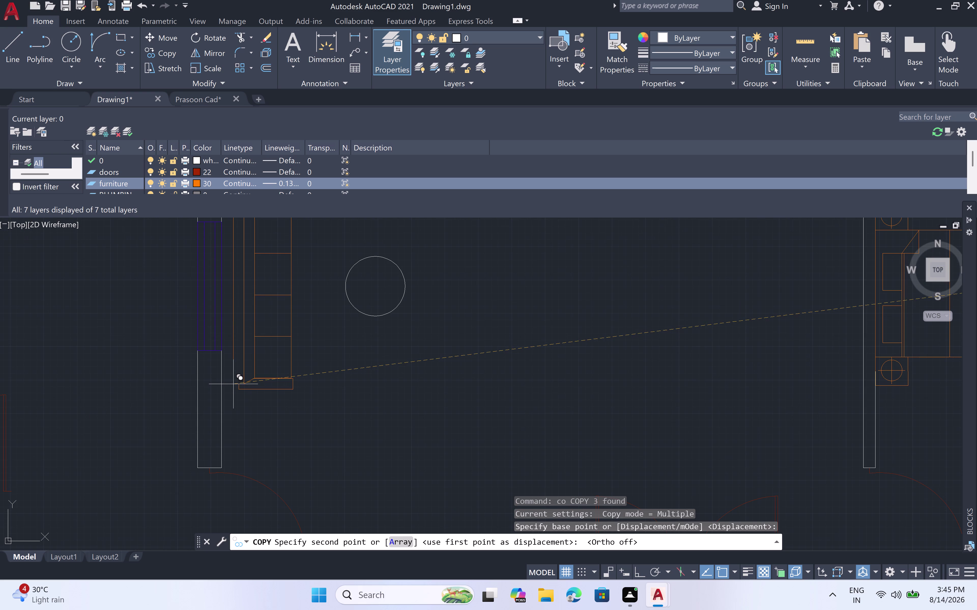
scroll(down, 3)
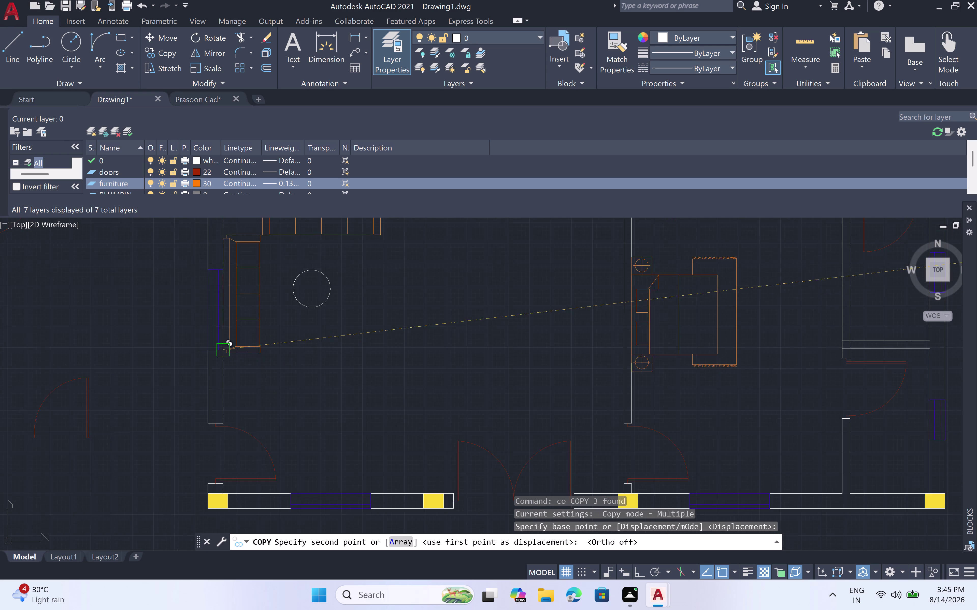
scroll(down, 3)
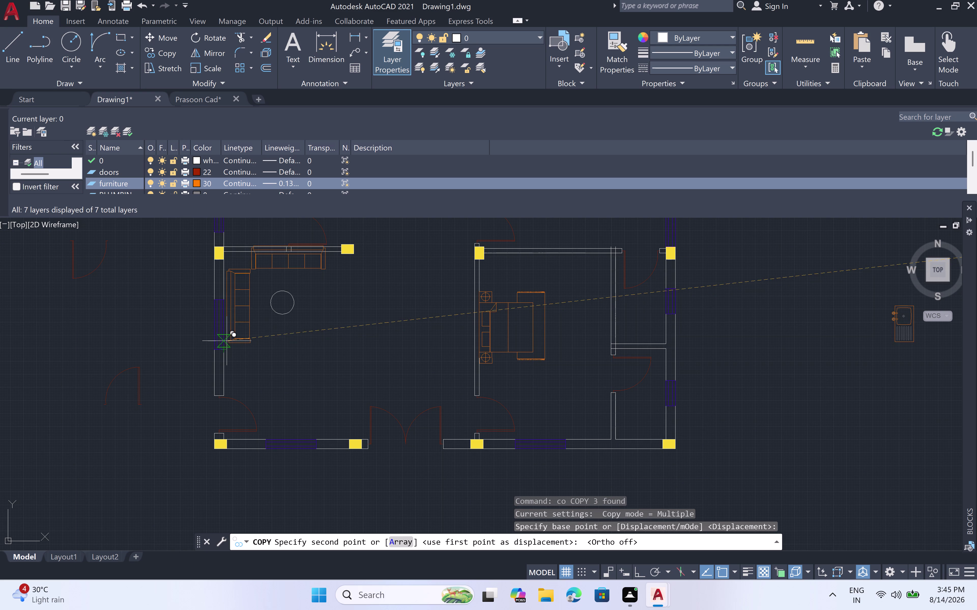
scroll(up, 3)
scroll(down, 3)
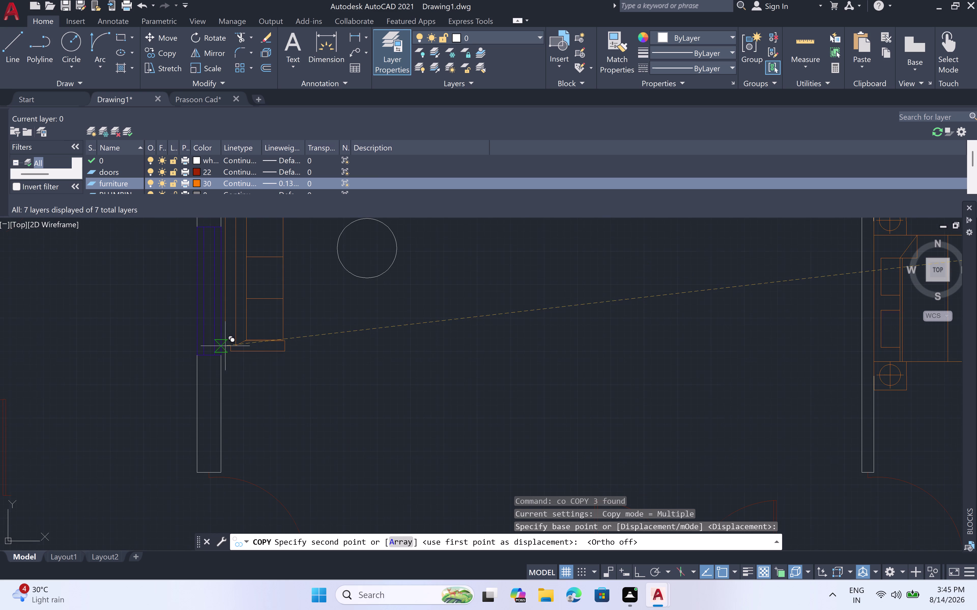
scroll(down, 3)
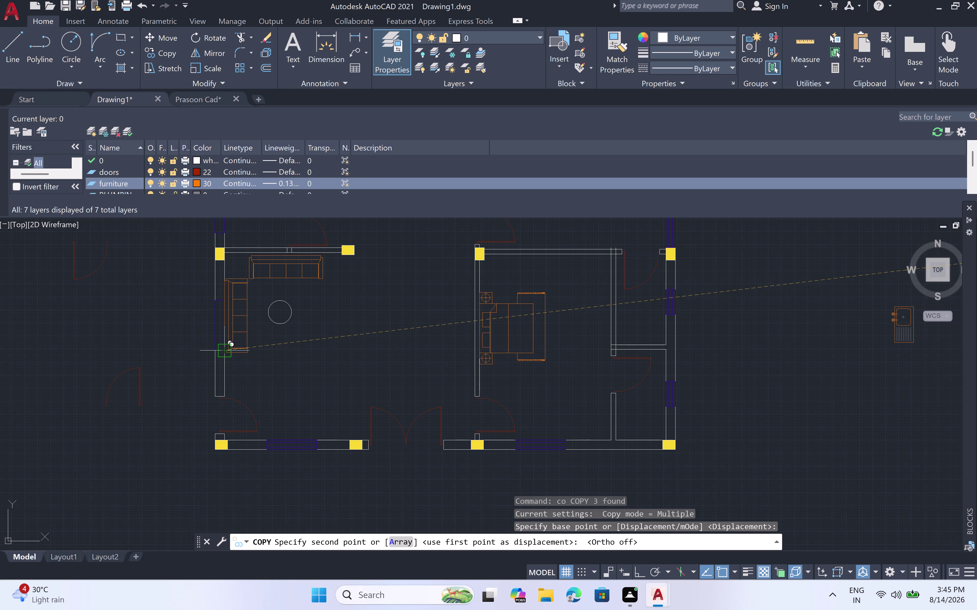
click(231, 347)
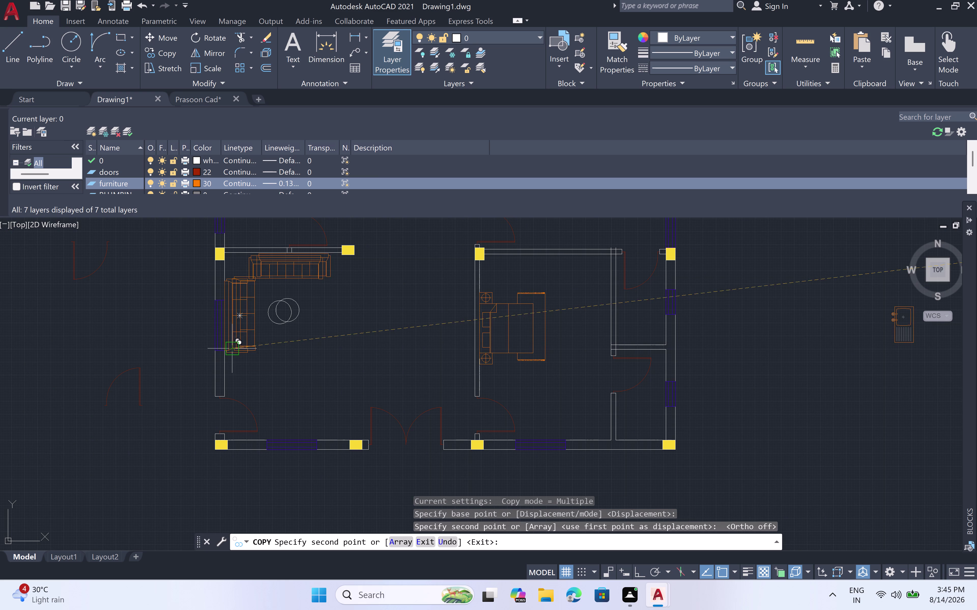
key(Escape)
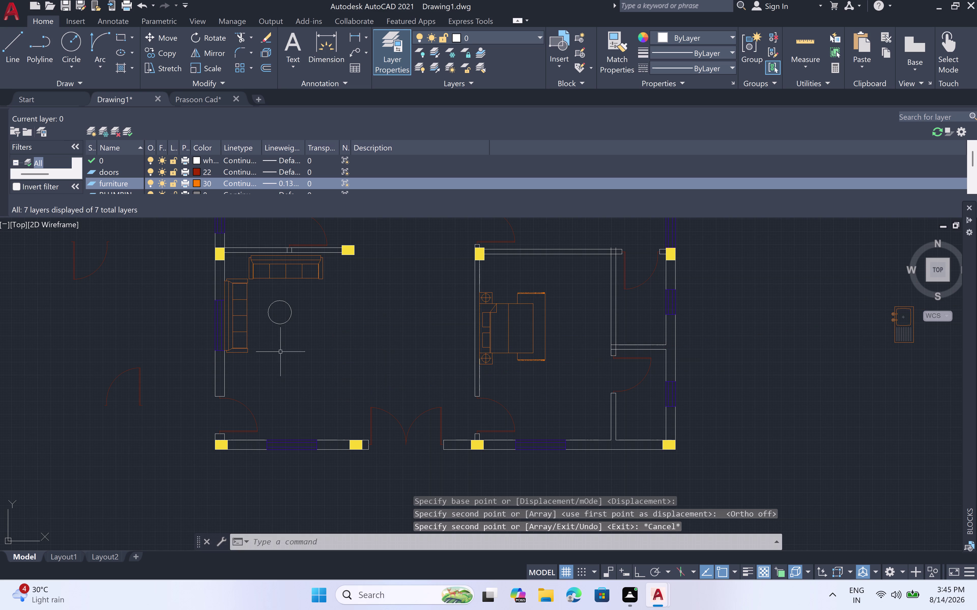
click(307, 301)
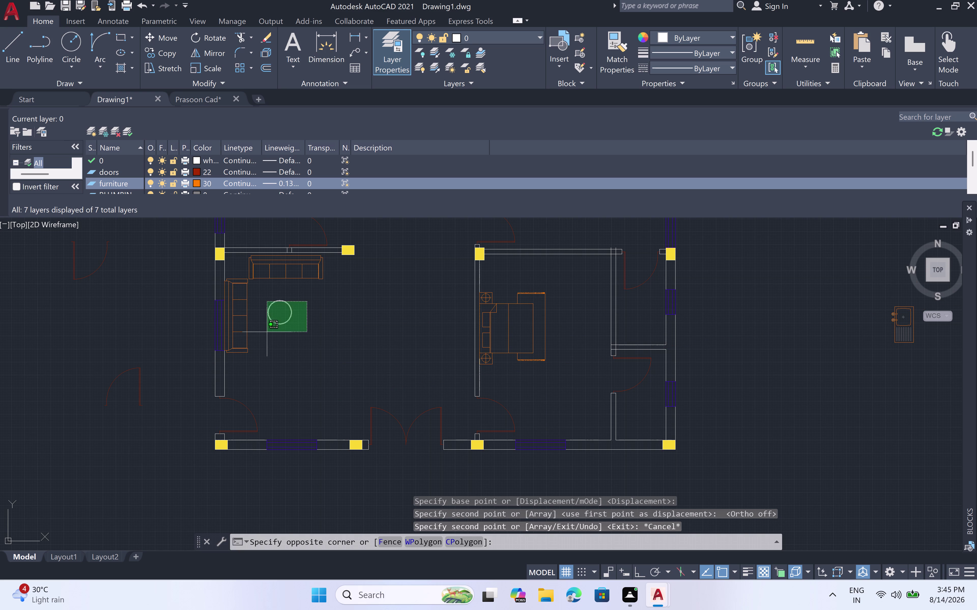
Delete the round table beside the sofa and zoom in on the sofa.
click(267, 332)
key(Delete)
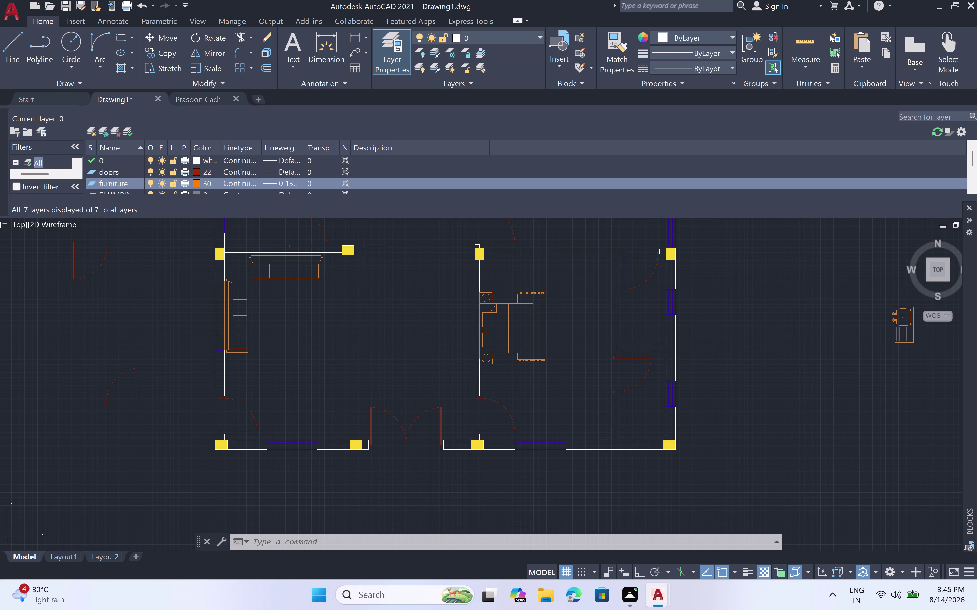
scroll(up, 3)
scroll(down, 3)
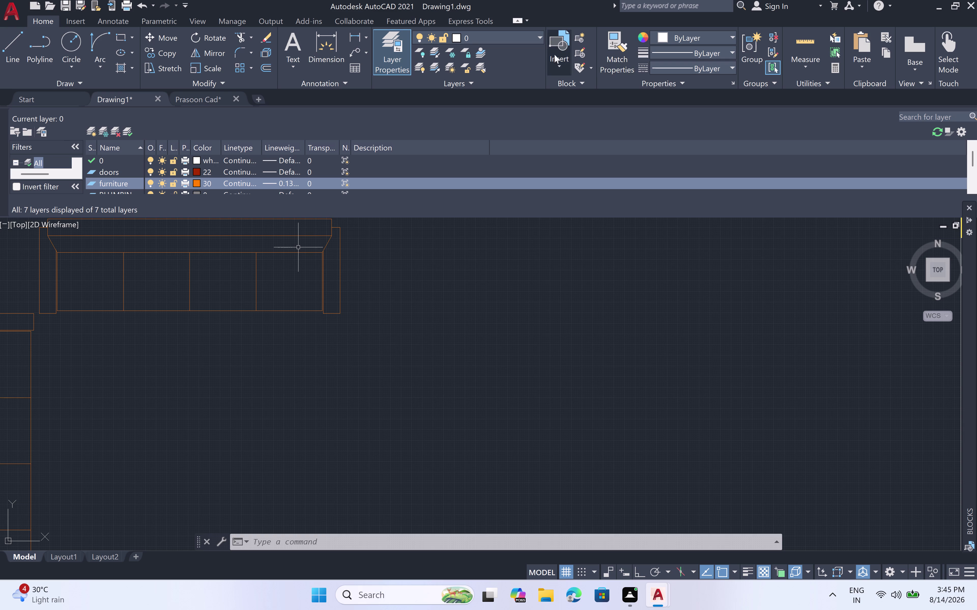
Make furniture the current layer.
double_click(541, 41)
click(537, 38)
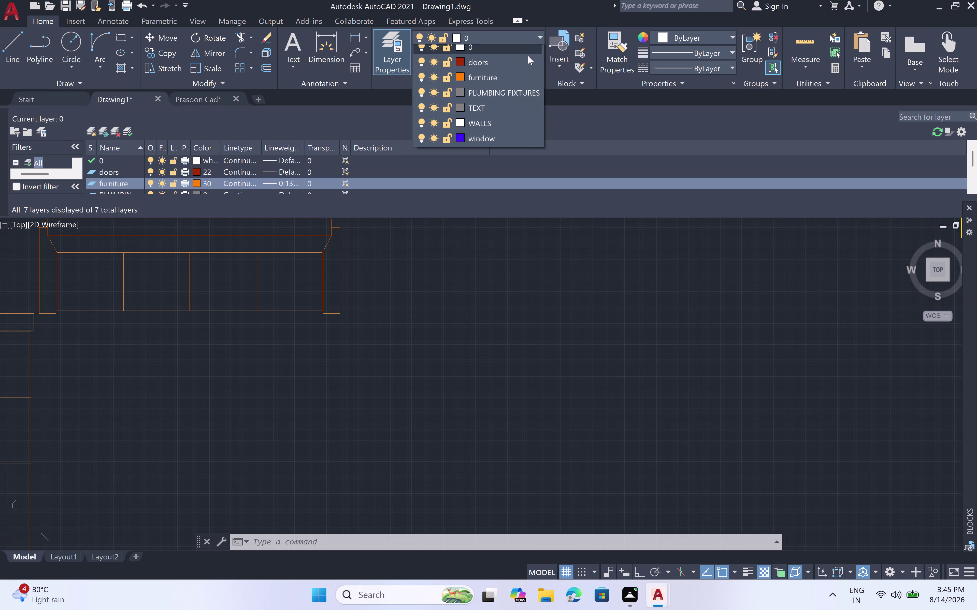
click(518, 81)
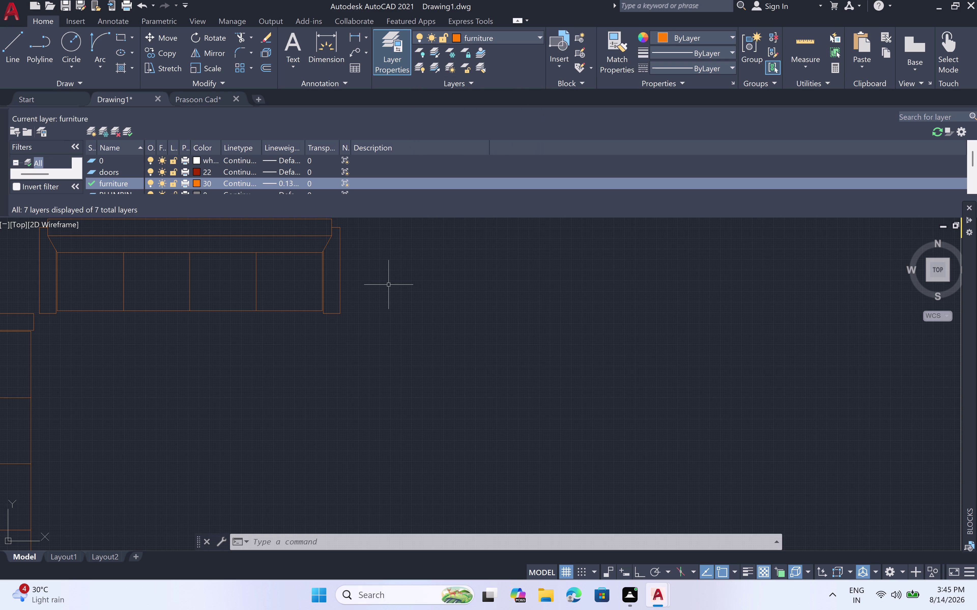
Draw a small square outline of four lines to the right of the sofa.
key(l)
key(space)
click(388, 261)
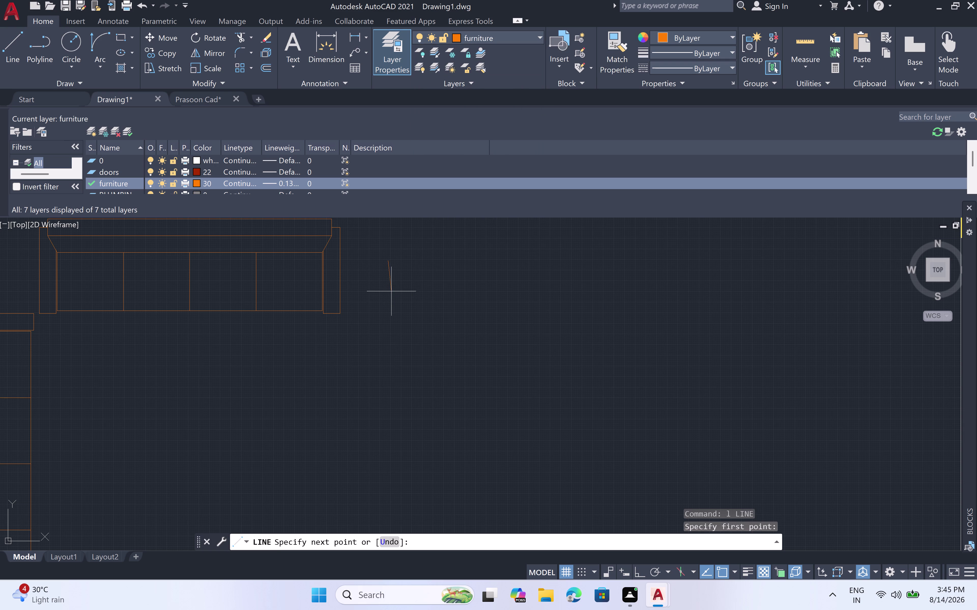
key(F8)
double_click(387, 320)
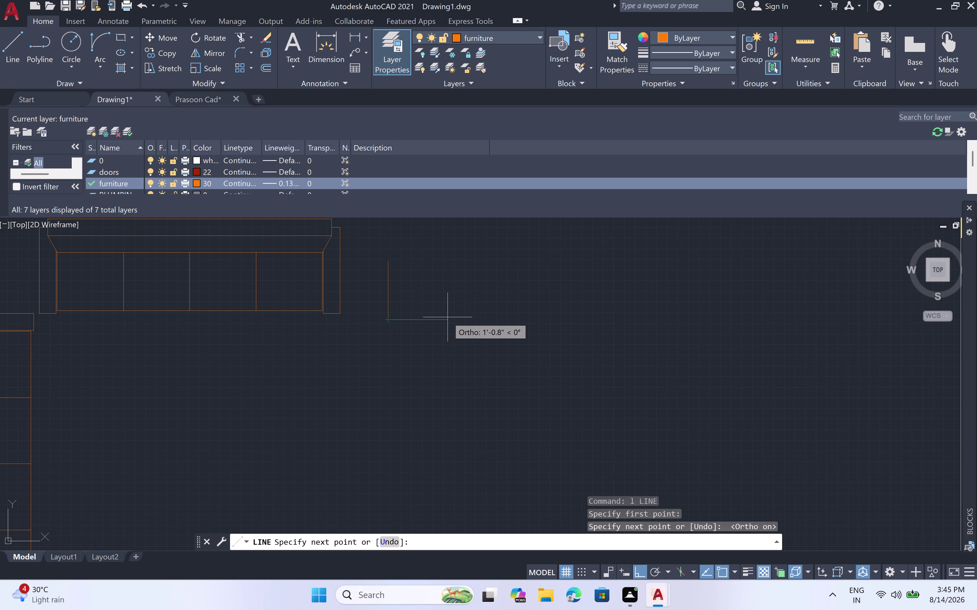
click(446, 315)
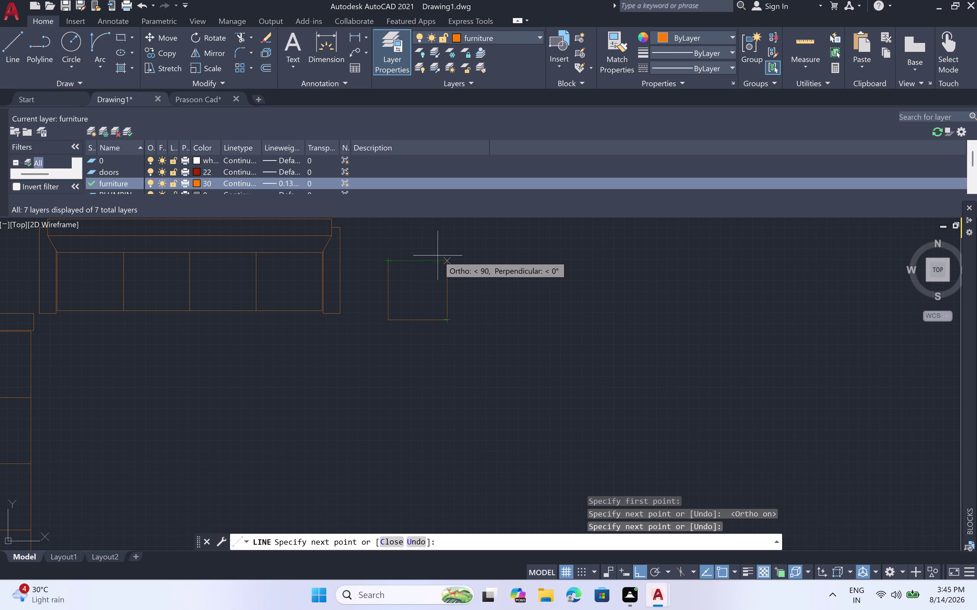
click(447, 262)
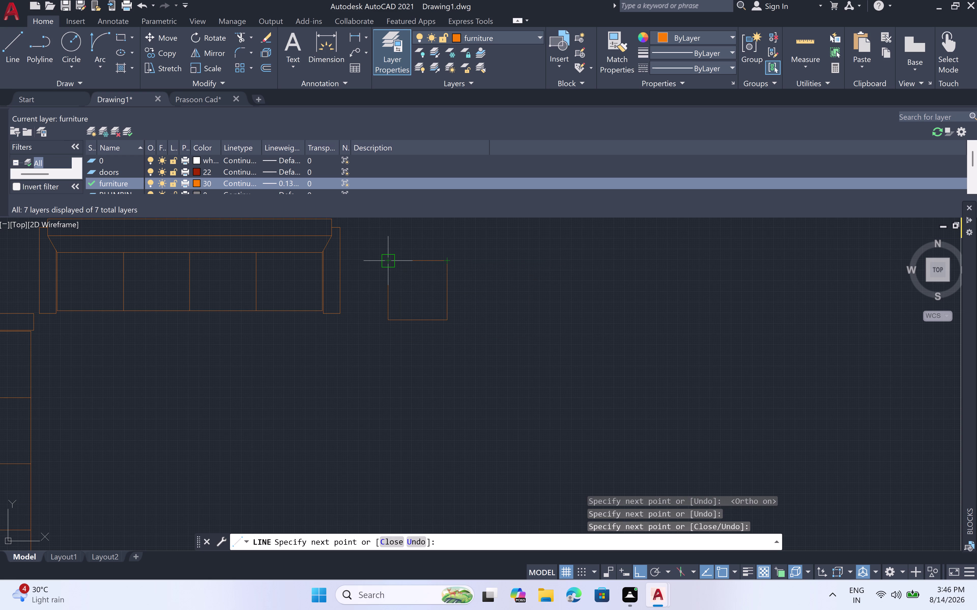
click(387, 262)
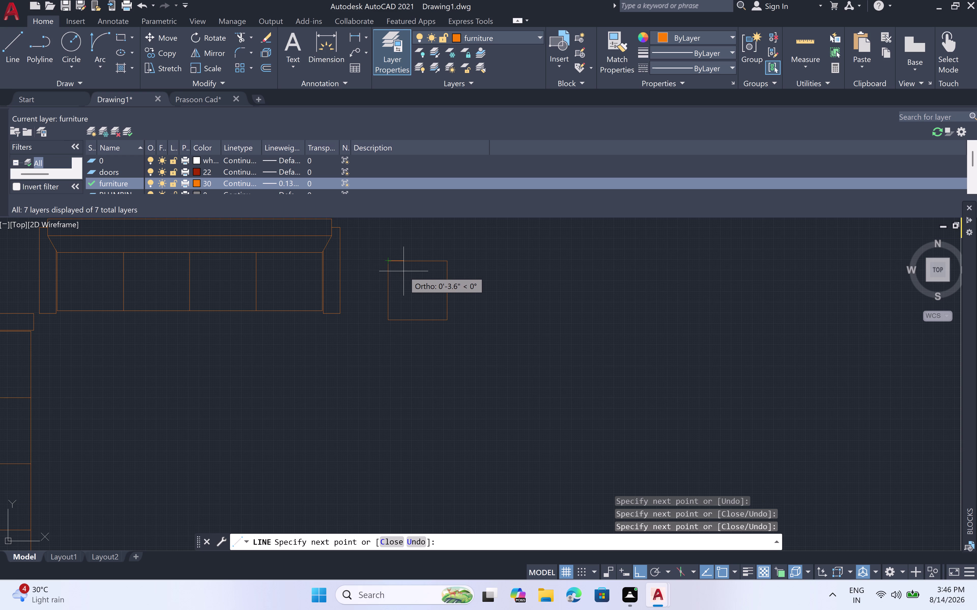
key(Escape)
text(c)
key(space)
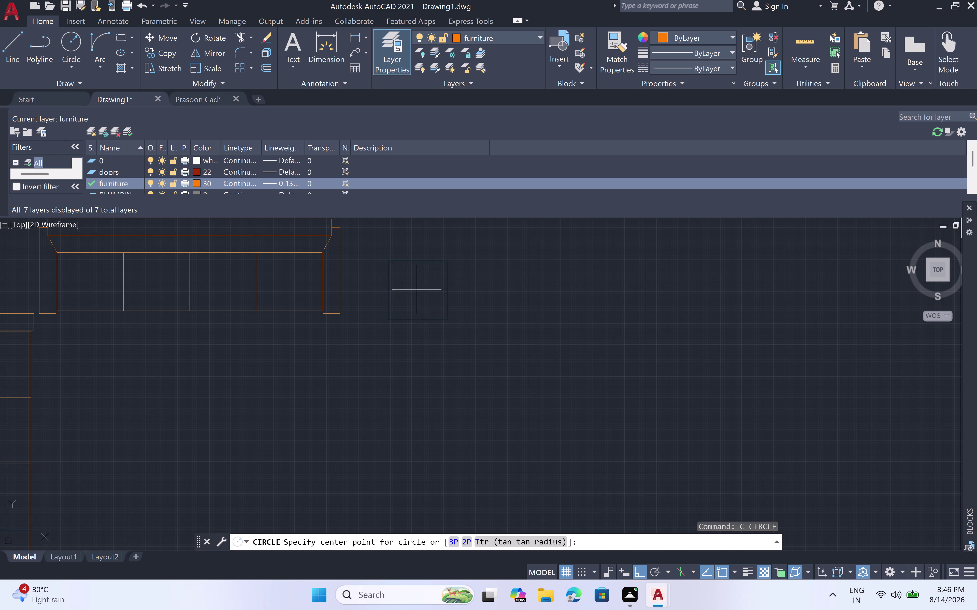
Draw a circle centred on the middle of the small square.
scroll(up, 3)
scroll(down, 3)
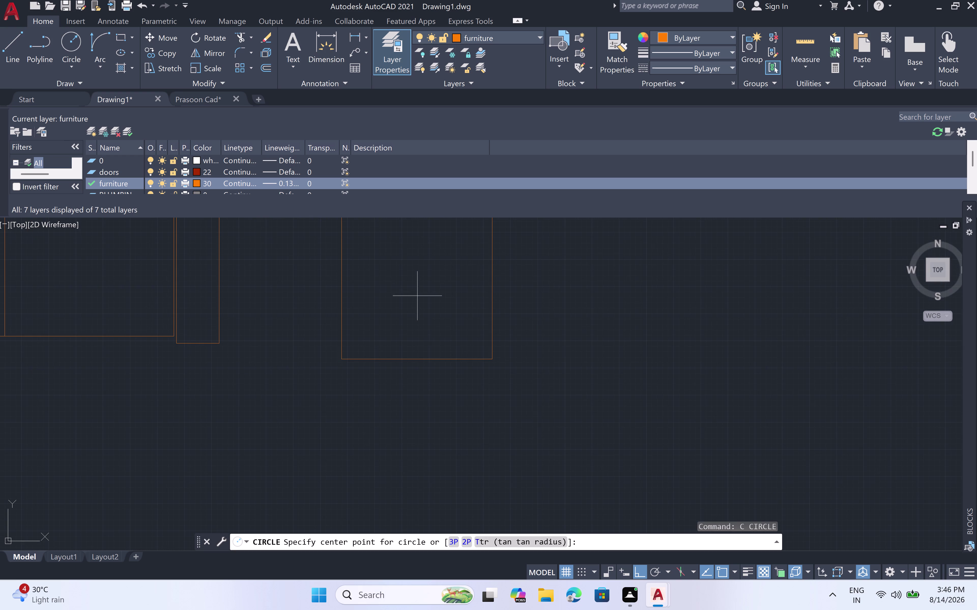
scroll(down, 3)
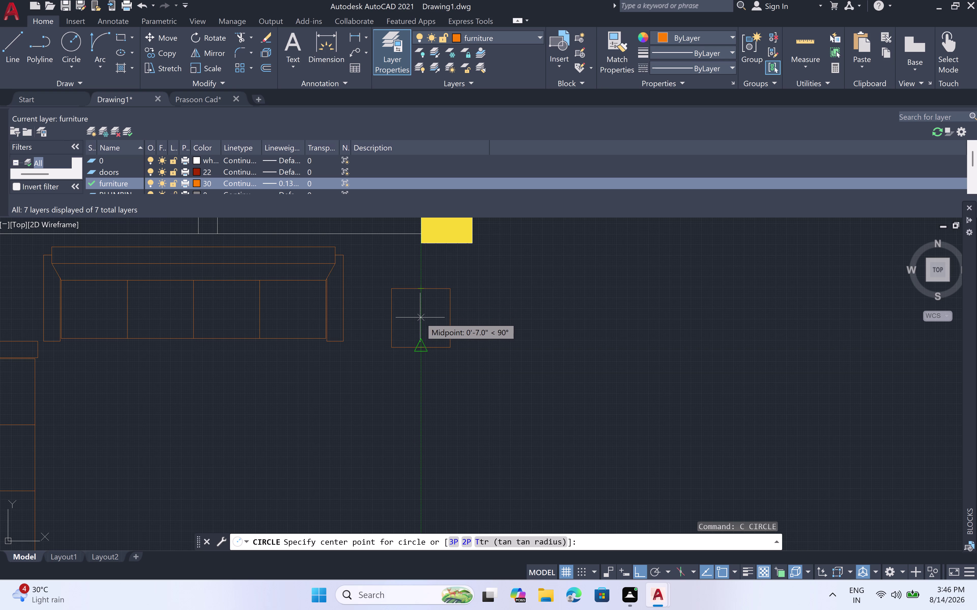
click(420, 318)
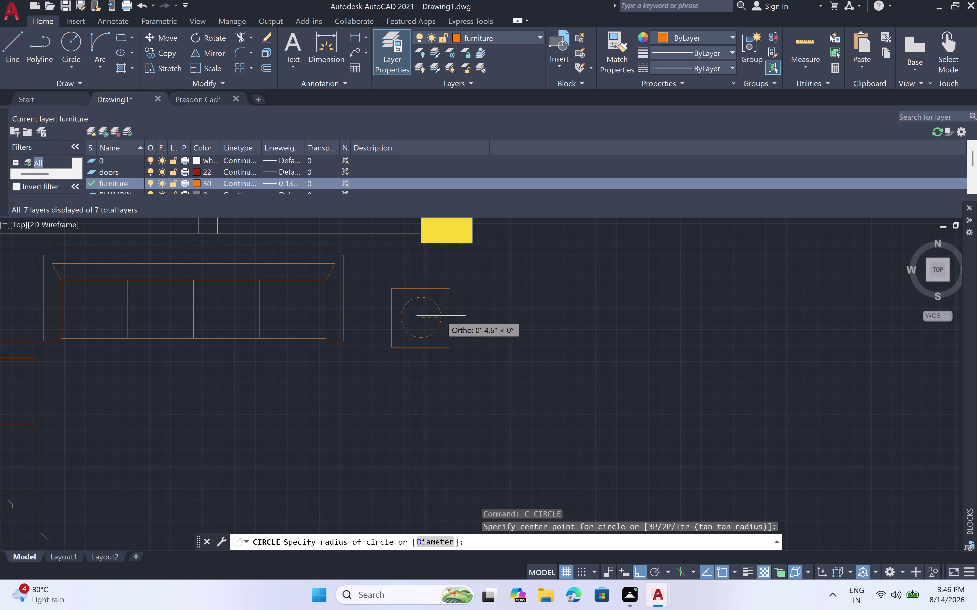
click(442, 318)
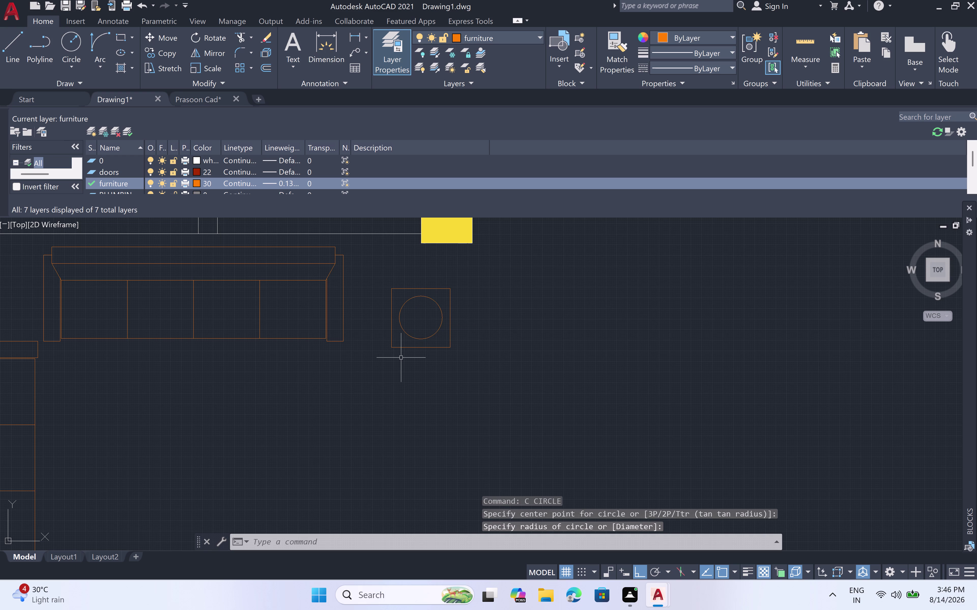
key(Escape)
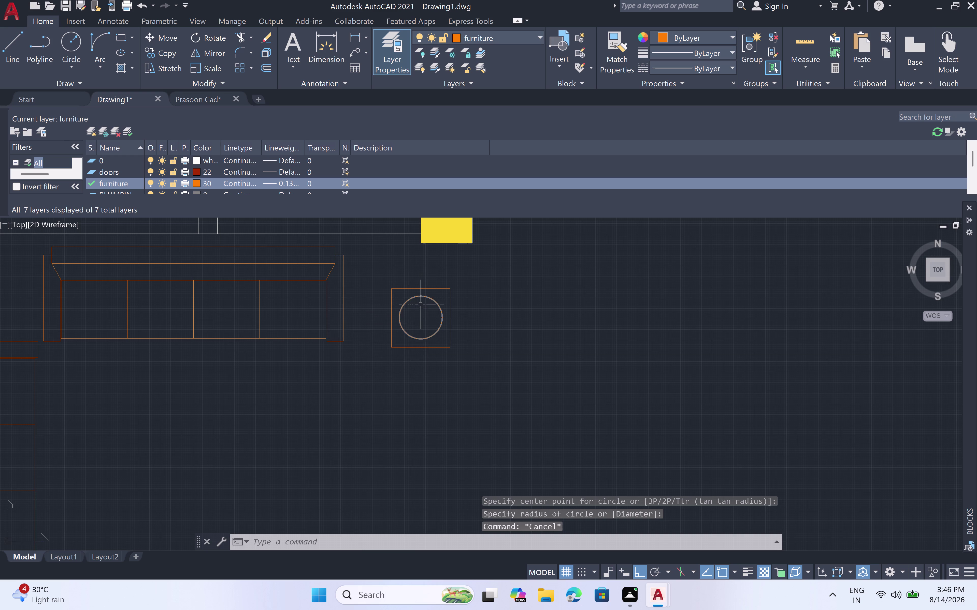
Draw top-to-bottom and right-to-left quadrant lines across the circle.
text(l)
key(space)
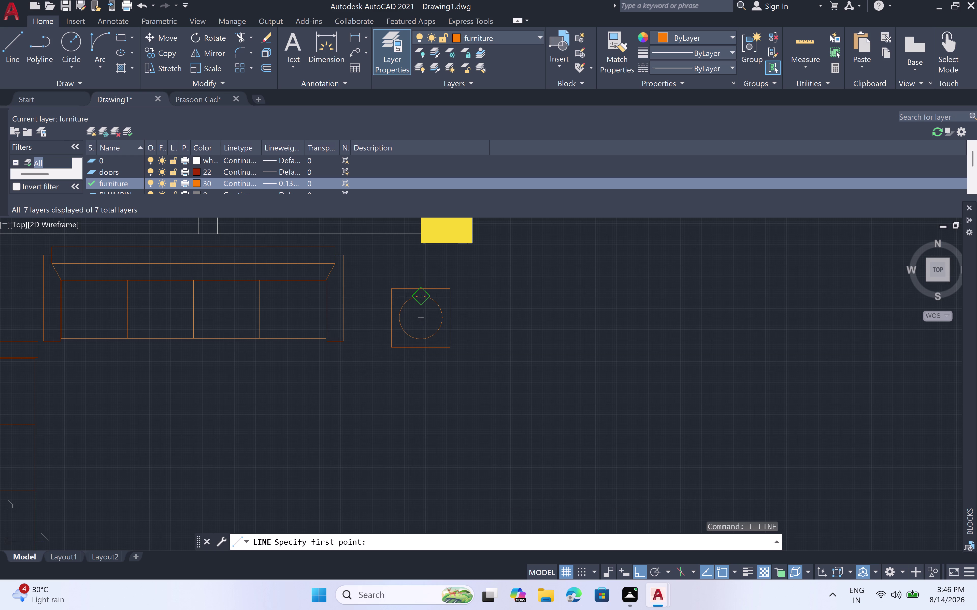
double_click(419, 298)
double_click(418, 343)
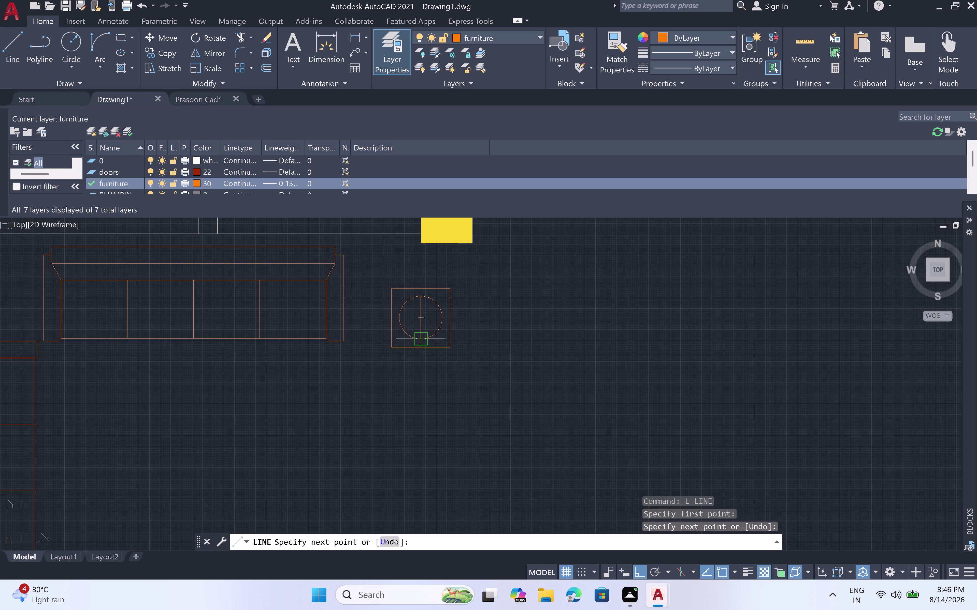
key(Escape)
key(space)
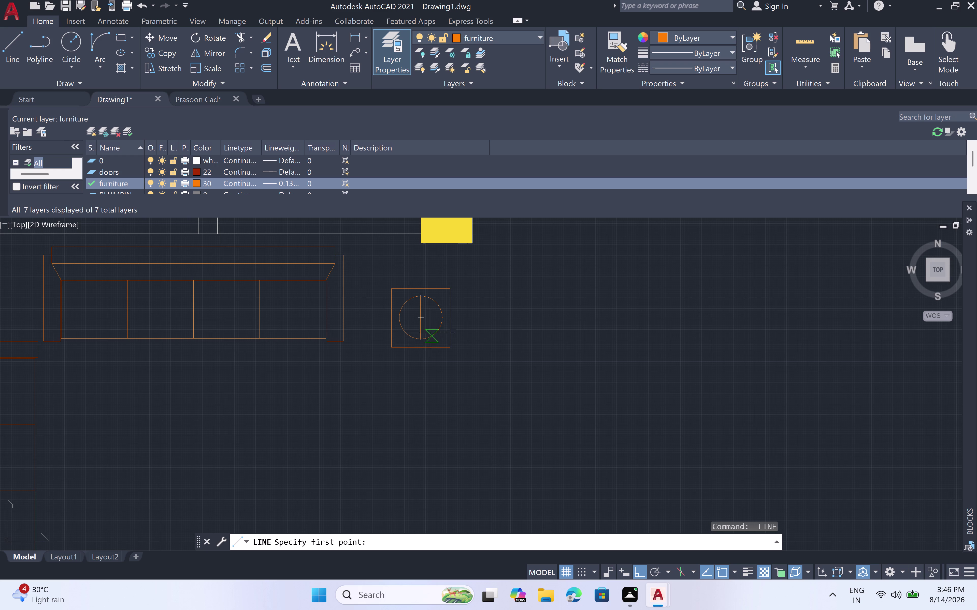
click(443, 323)
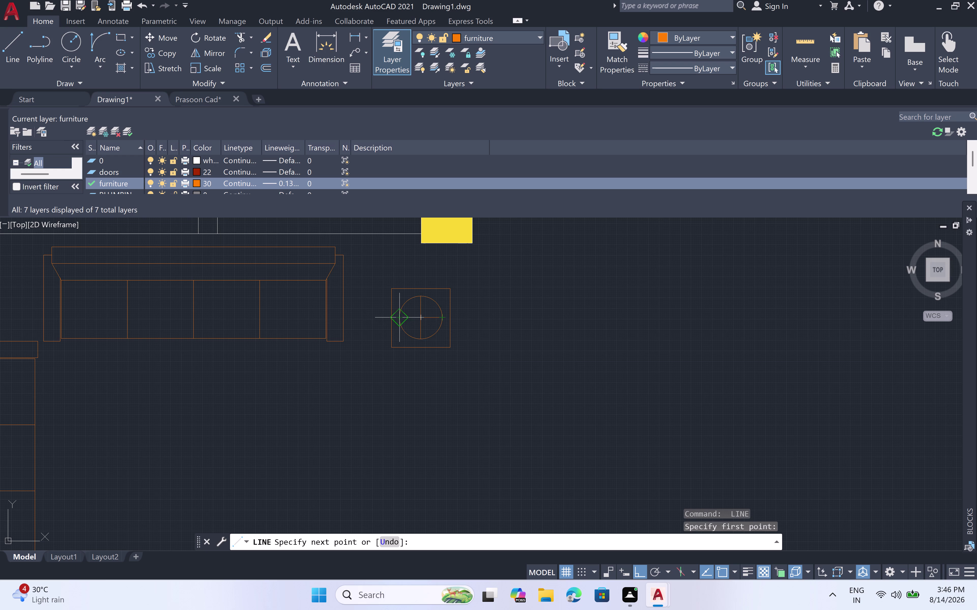
click(403, 323)
key(Escape)
scroll(up, 3)
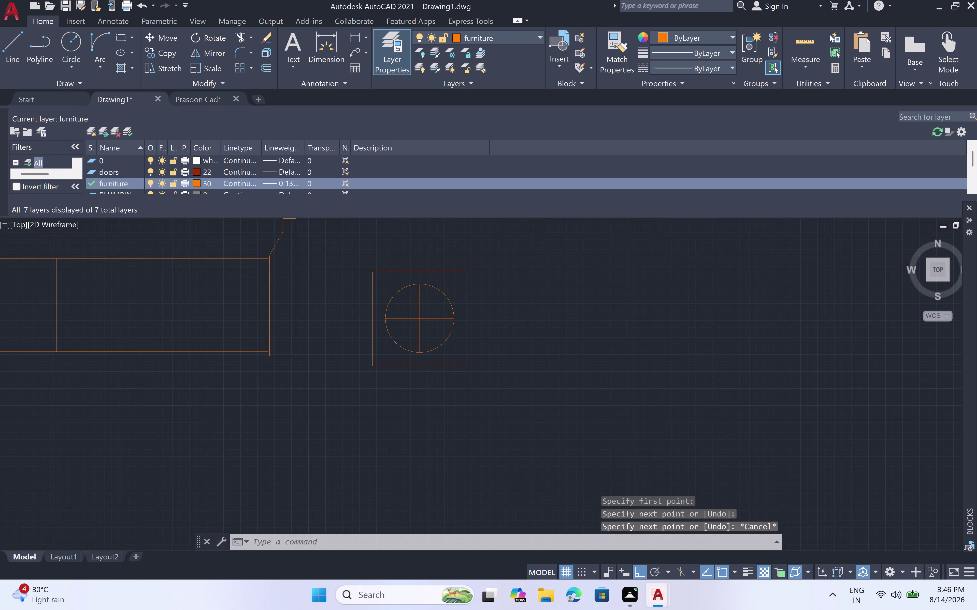
scroll(up, 3)
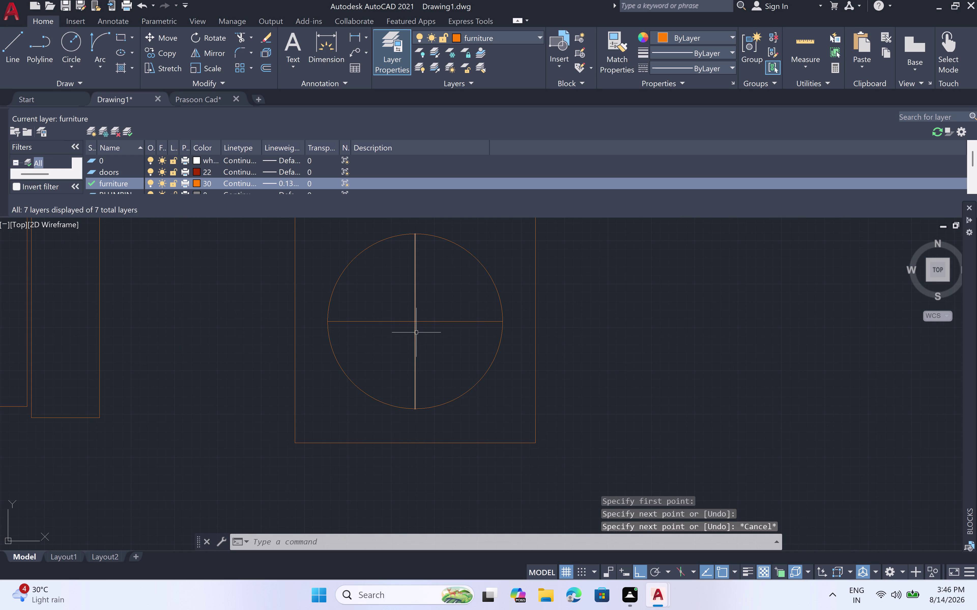
key(o)
text(ff)
key(space)
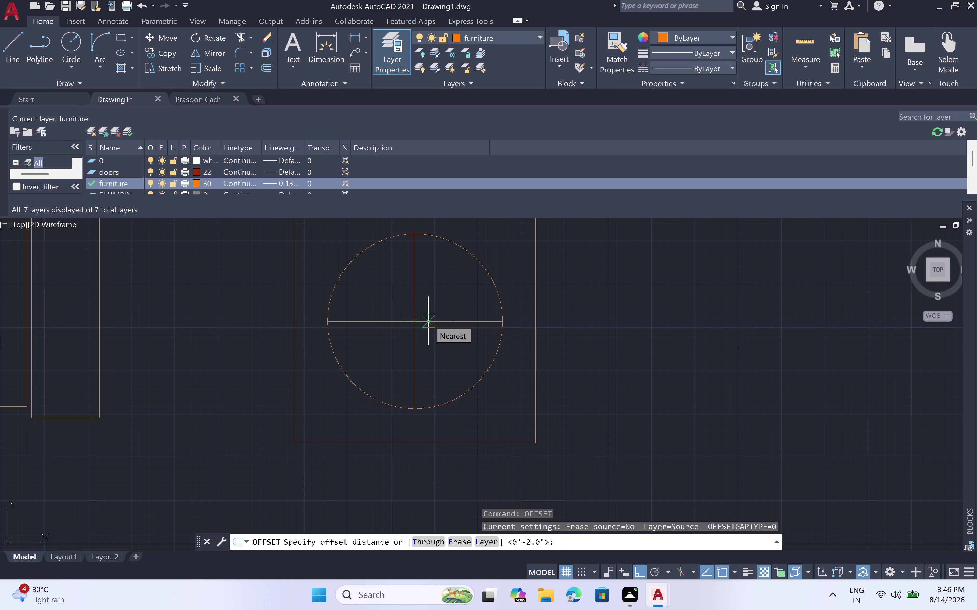
Offset the circle's vertical and horizontal centre lines by 1 inch.
text(1")
key(space)
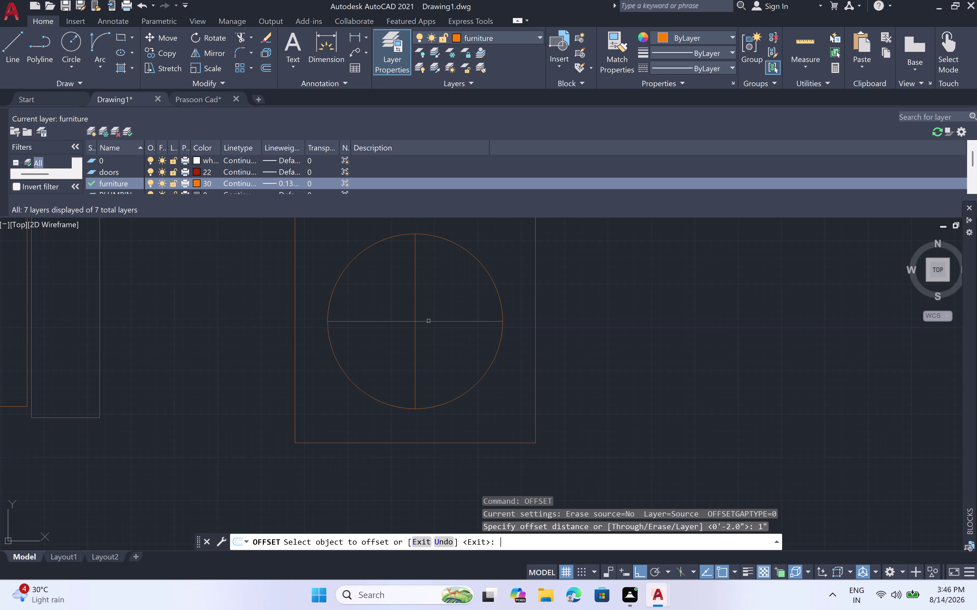
click(414, 311)
click(439, 310)
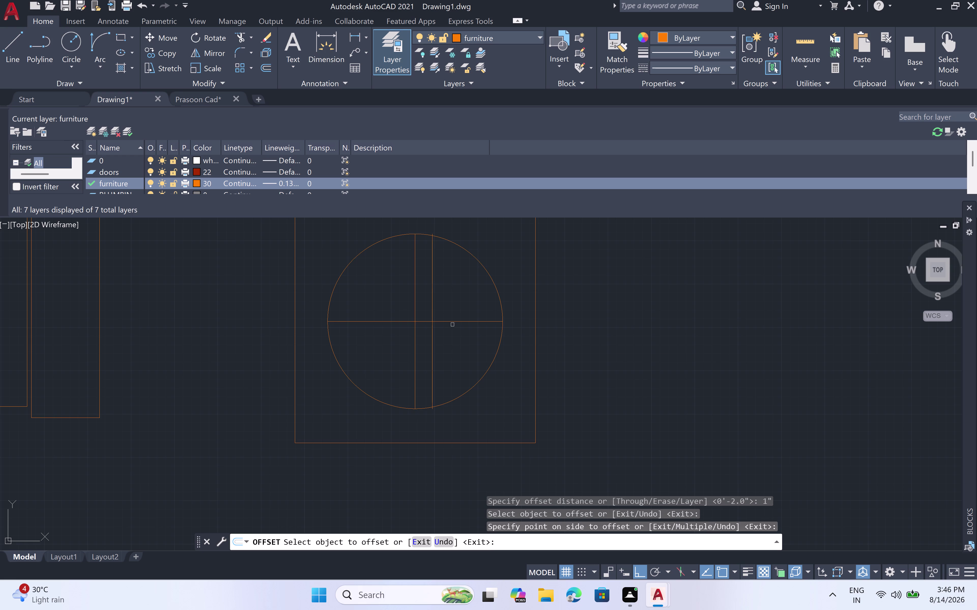
click(451, 323)
click(452, 355)
scroll(down, 3)
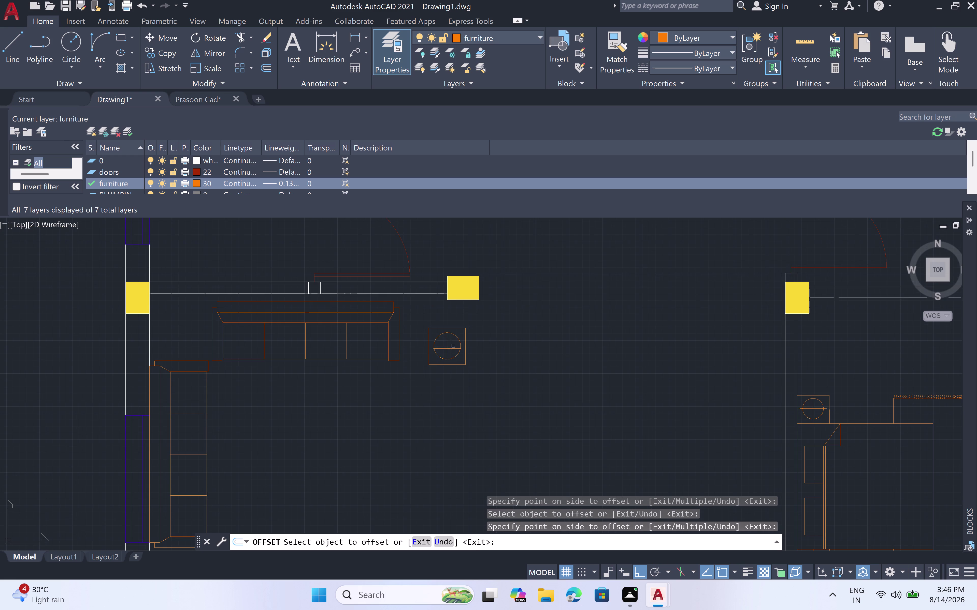
scroll(up, 3)
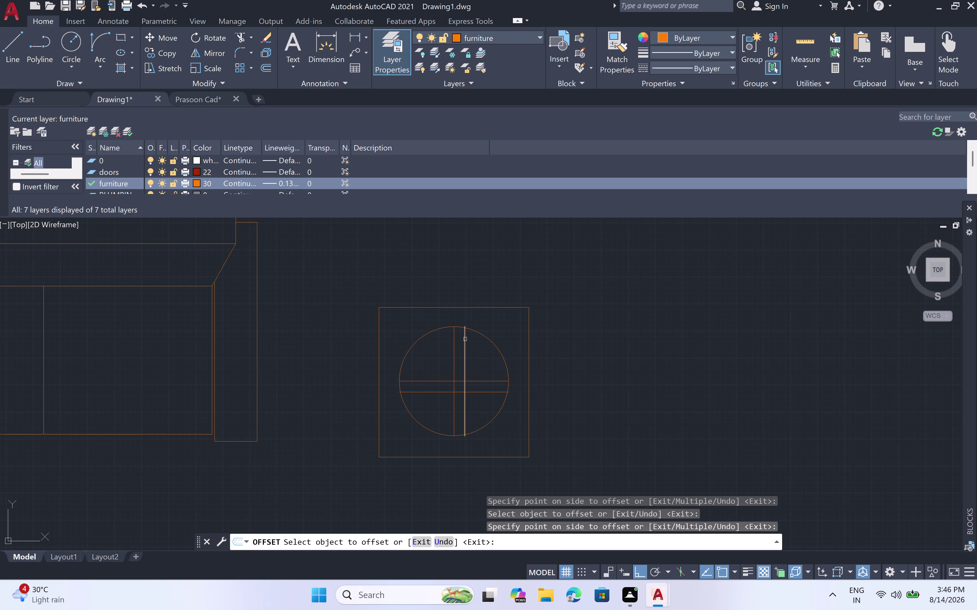
click(465, 339)
click(454, 337)
key(Escape)
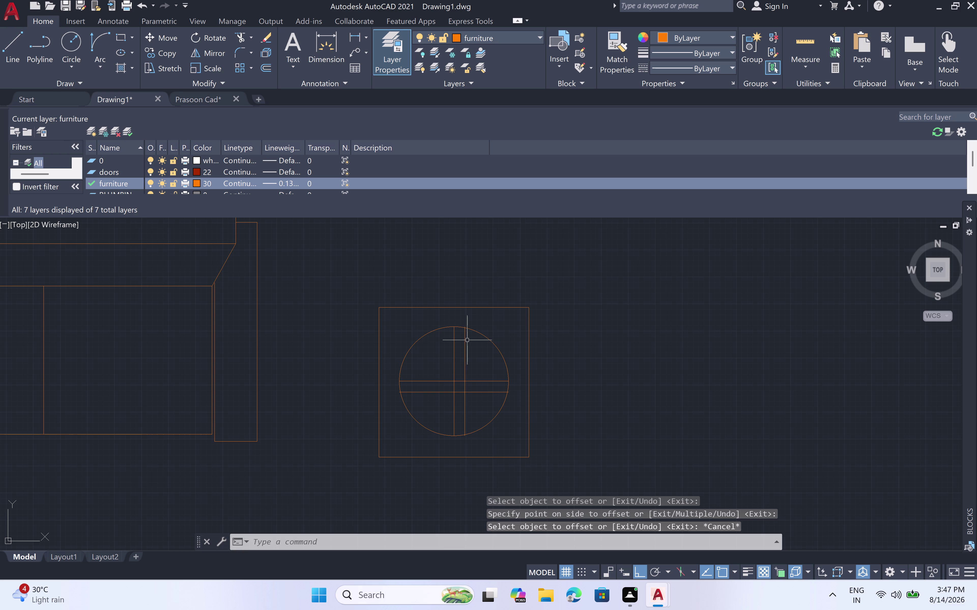
click(464, 341)
click(453, 345)
Move the two selected vertical lines leftward to straddle the circle's centre.
text(m)
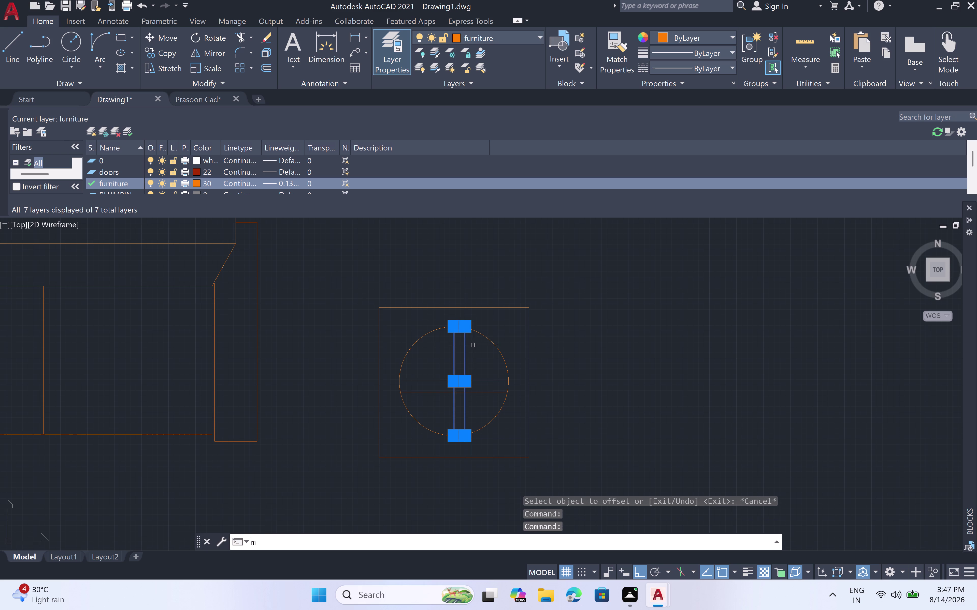
key(space)
scroll(up, 3)
click(459, 335)
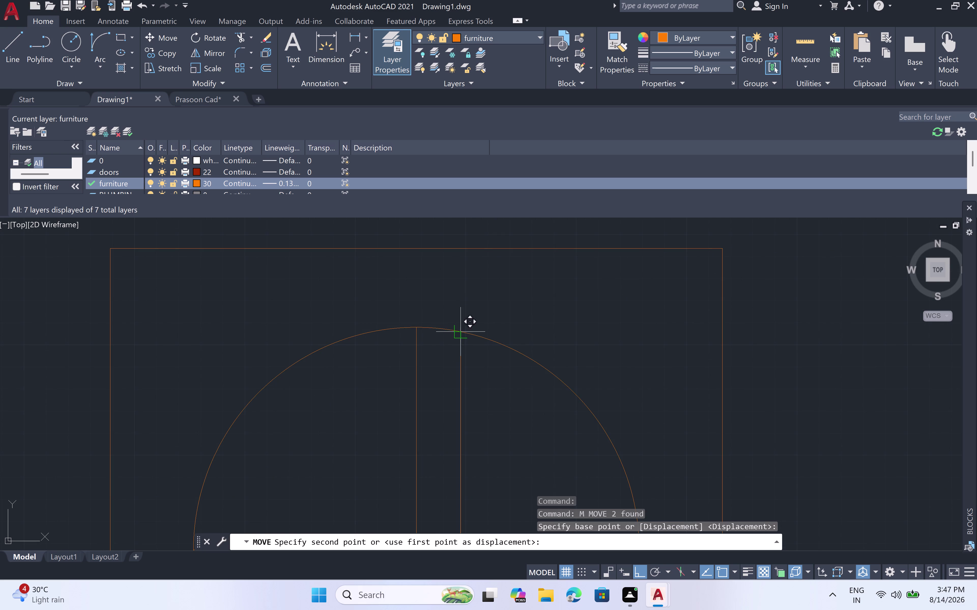
click(436, 339)
Select both horizontal lines and move them slightly upward.
scroll(down, 3)
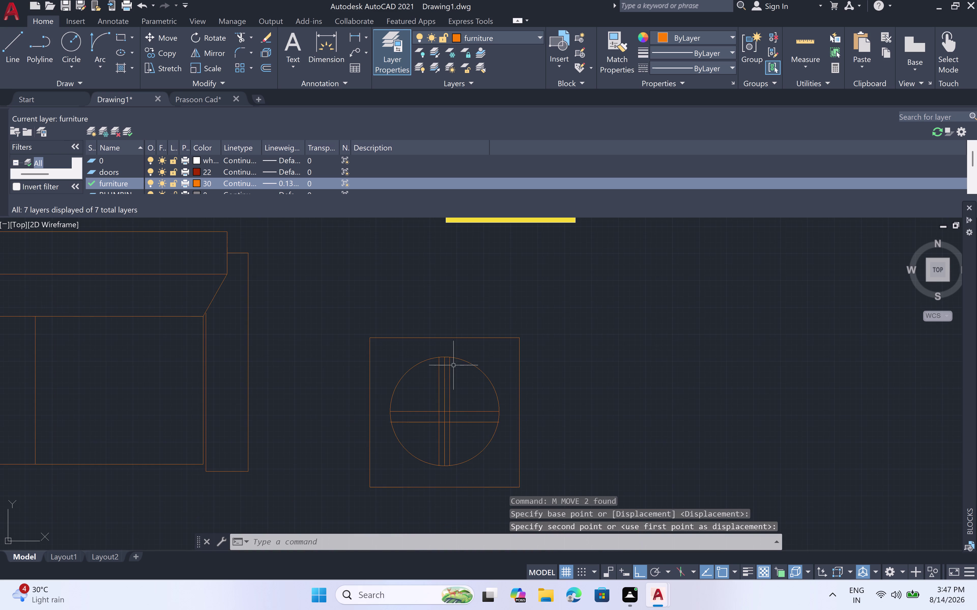
scroll(up, 3)
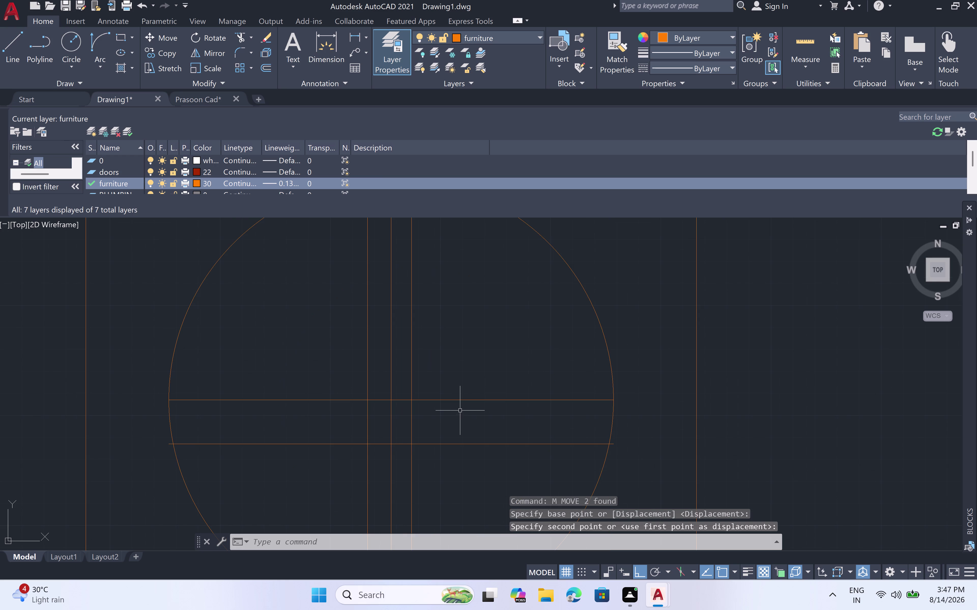
scroll(down, 3)
scroll(down, 3)
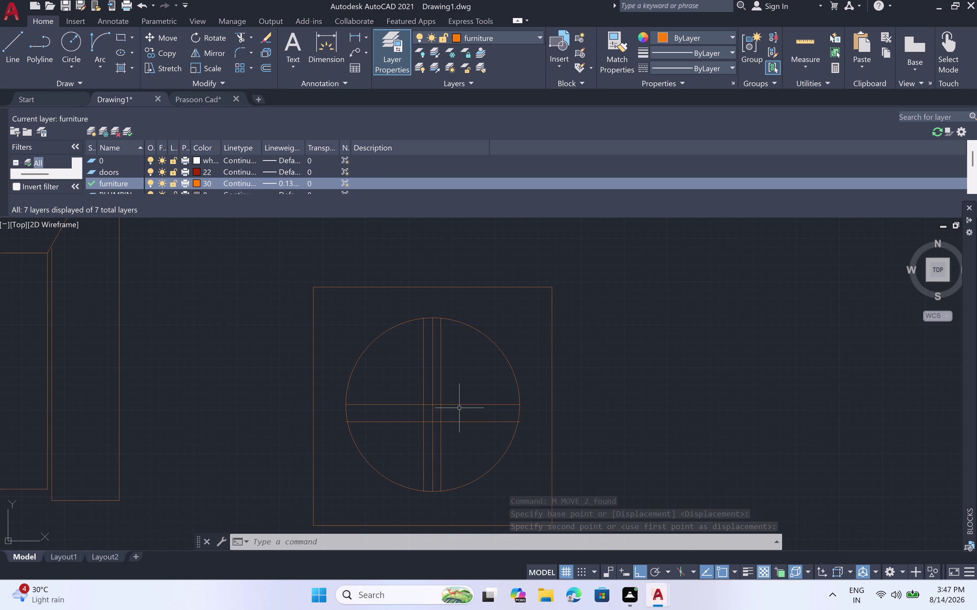
click(462, 404)
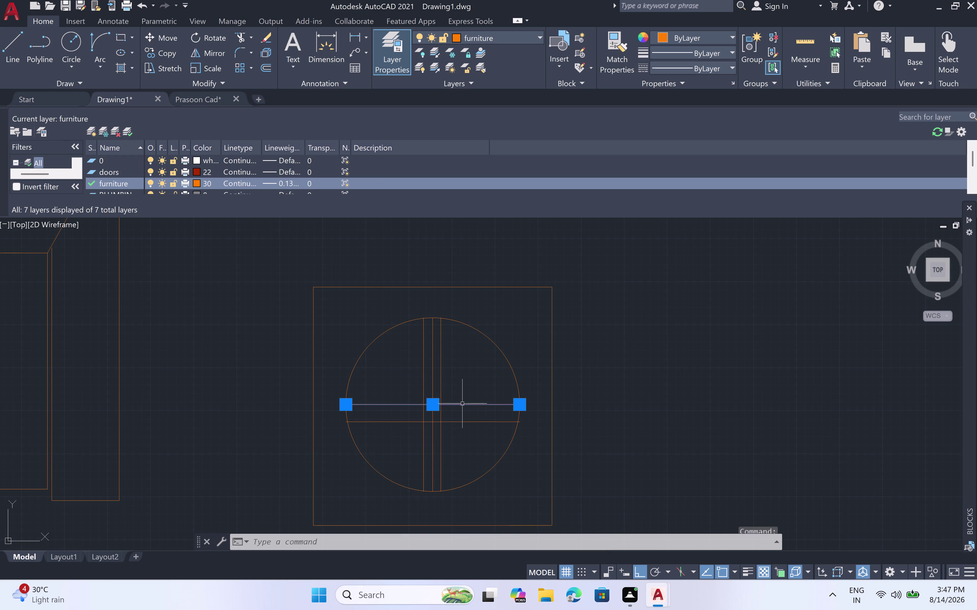
click(465, 422)
key(m)
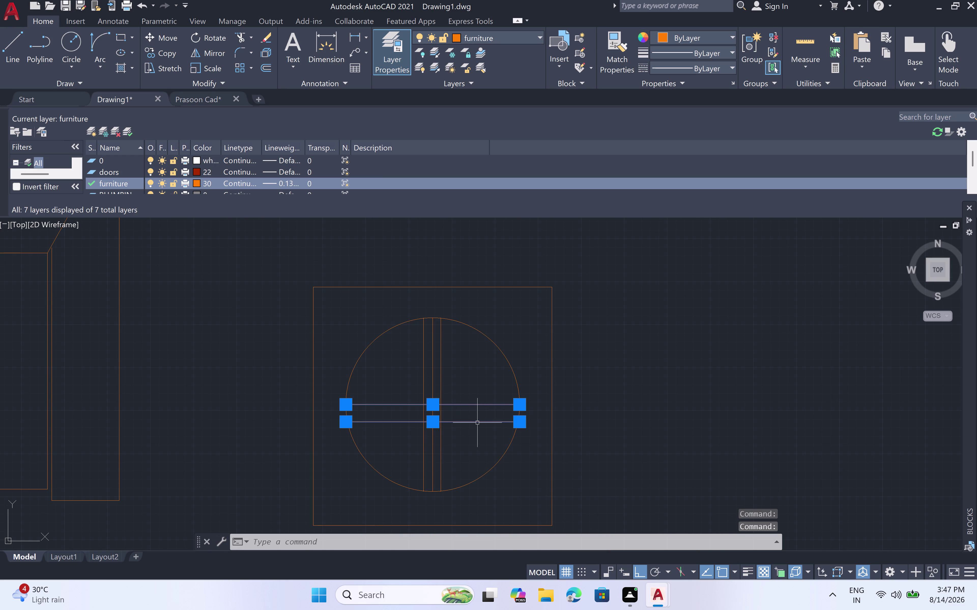
key(space)
click(520, 406)
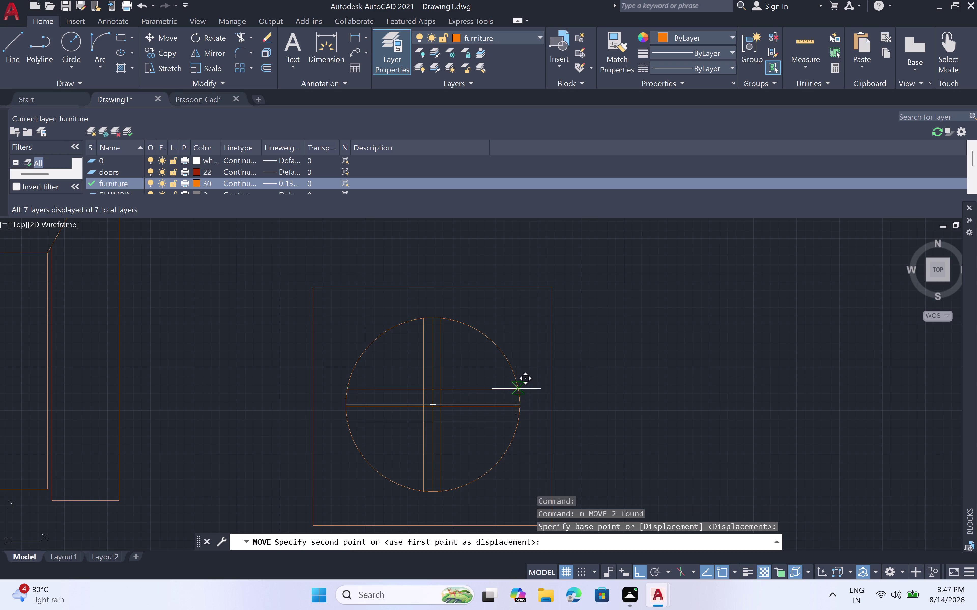
click(516, 393)
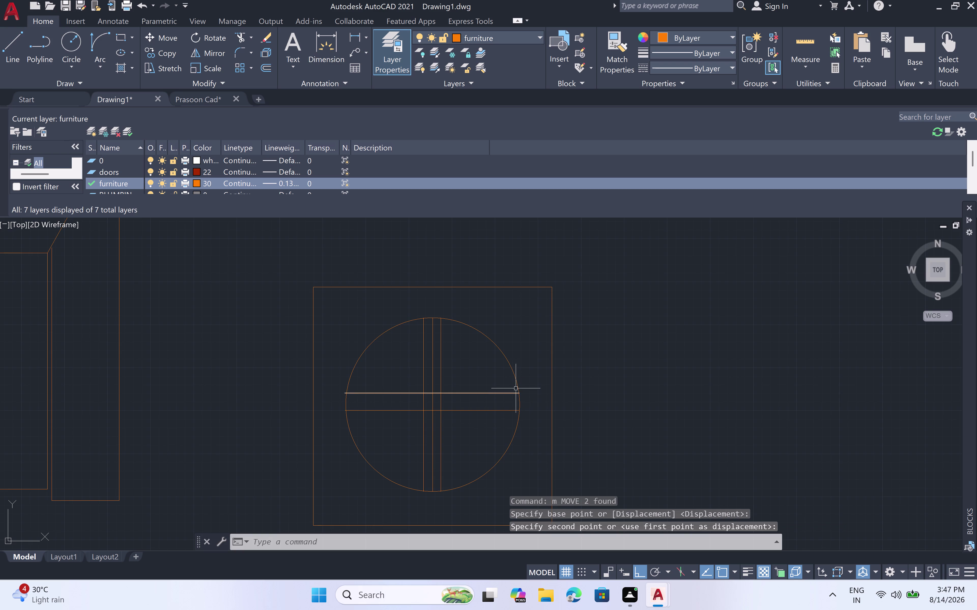
text(tr)
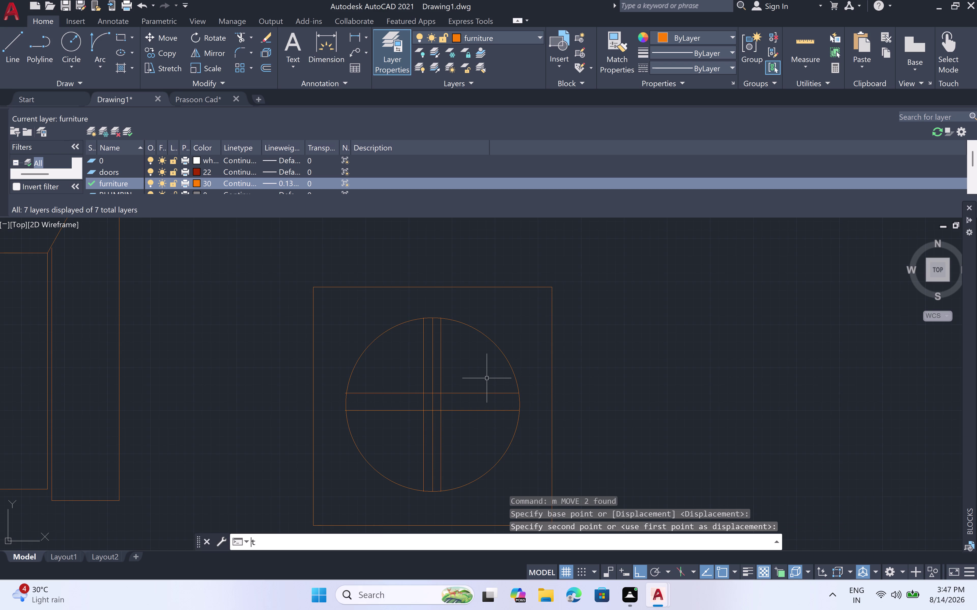
key(space)
Trim away three line pieces inside the circle, removing the middle vertical.
click(431, 370)
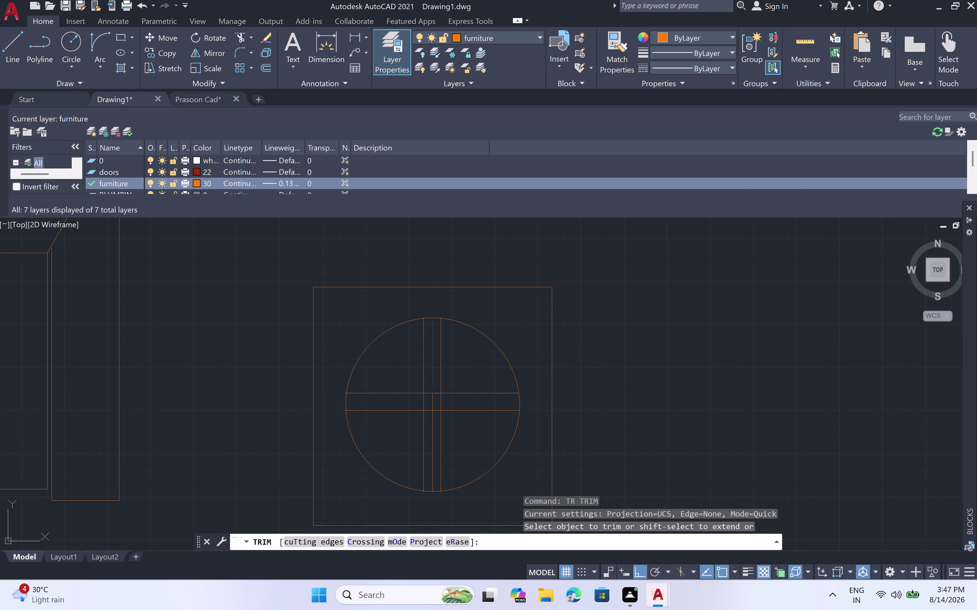
click(431, 401)
click(431, 433)
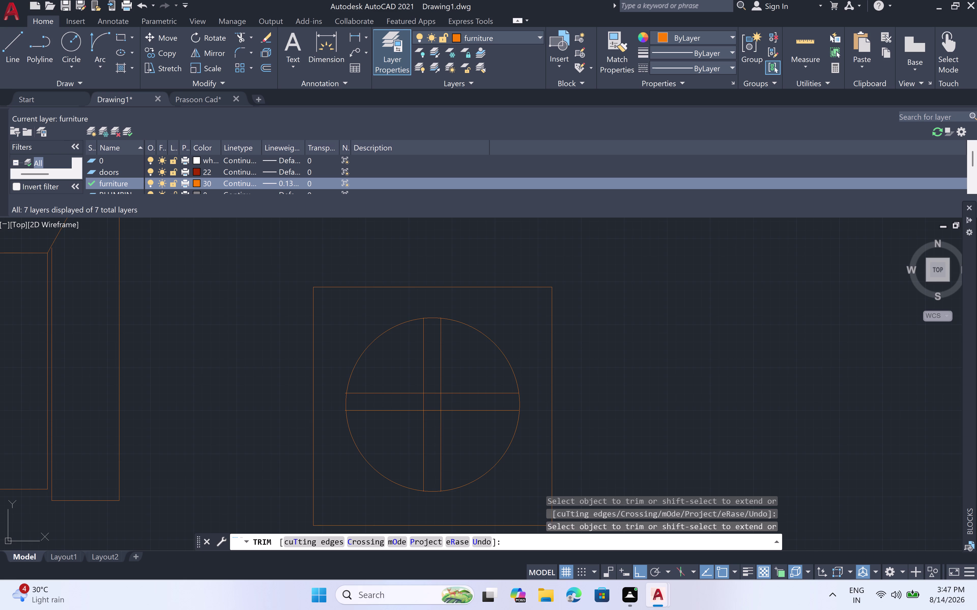
scroll(down, 3)
scroll(up, 3)
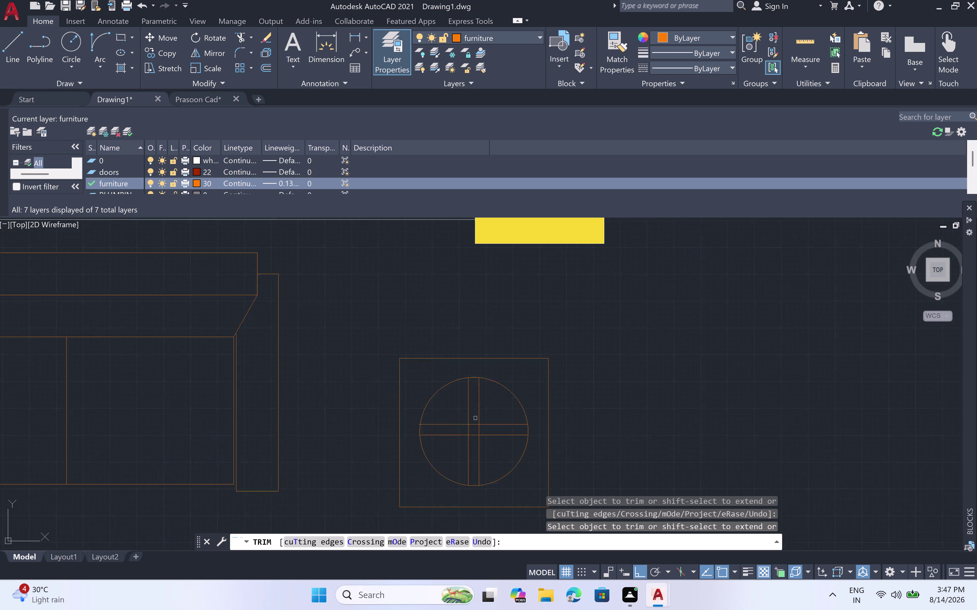
key(Escape)
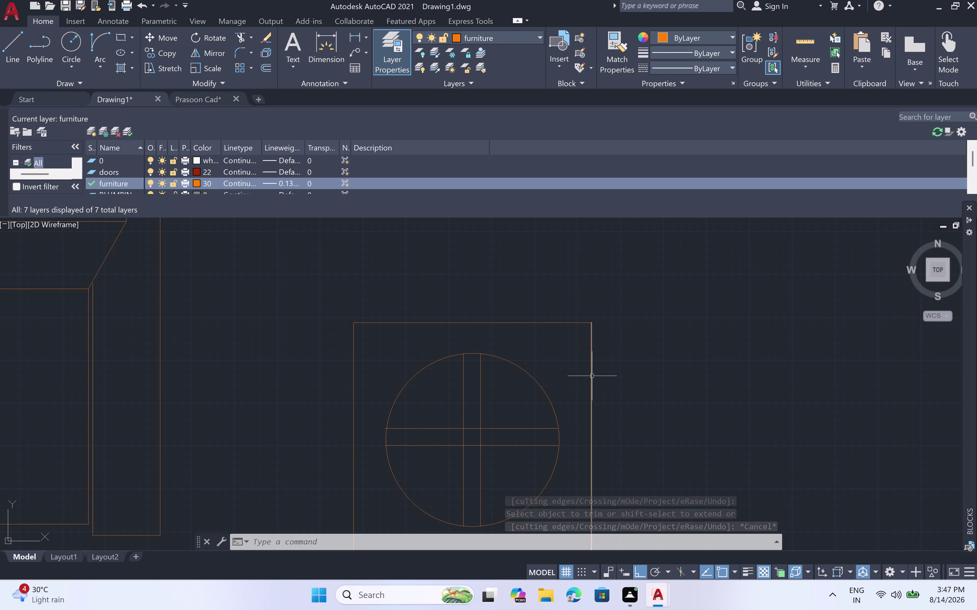
text(a)
key(space)
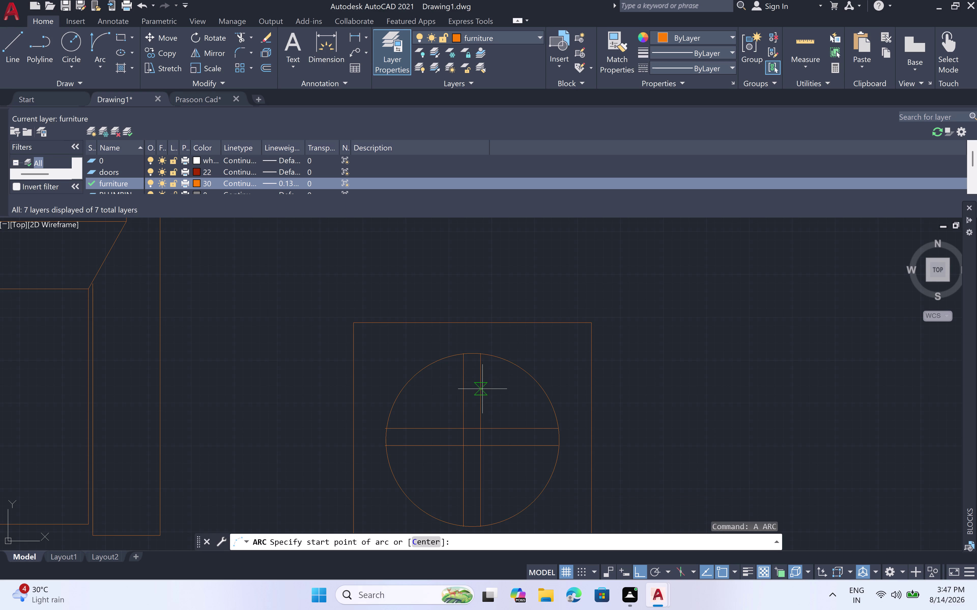
Cancel the arc attempt and start a line on the circle's horizontal line.
click(482, 430)
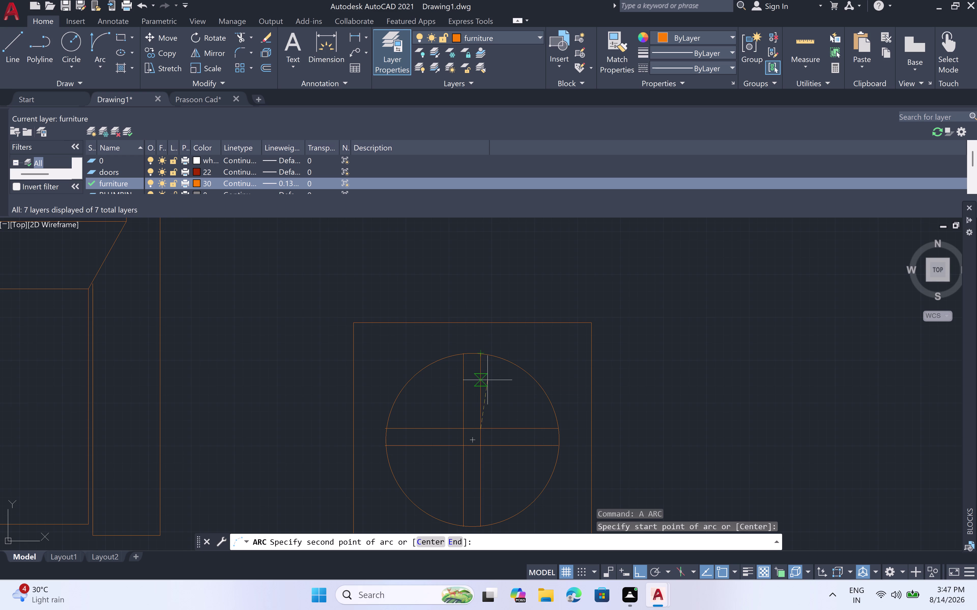
key(Escape)
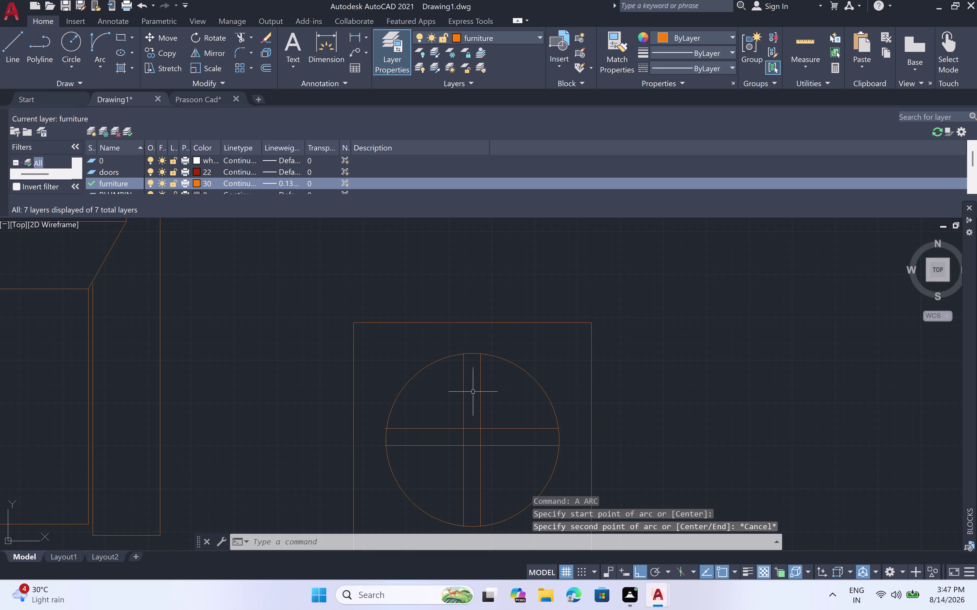
text(l)
key(space)
click(479, 393)
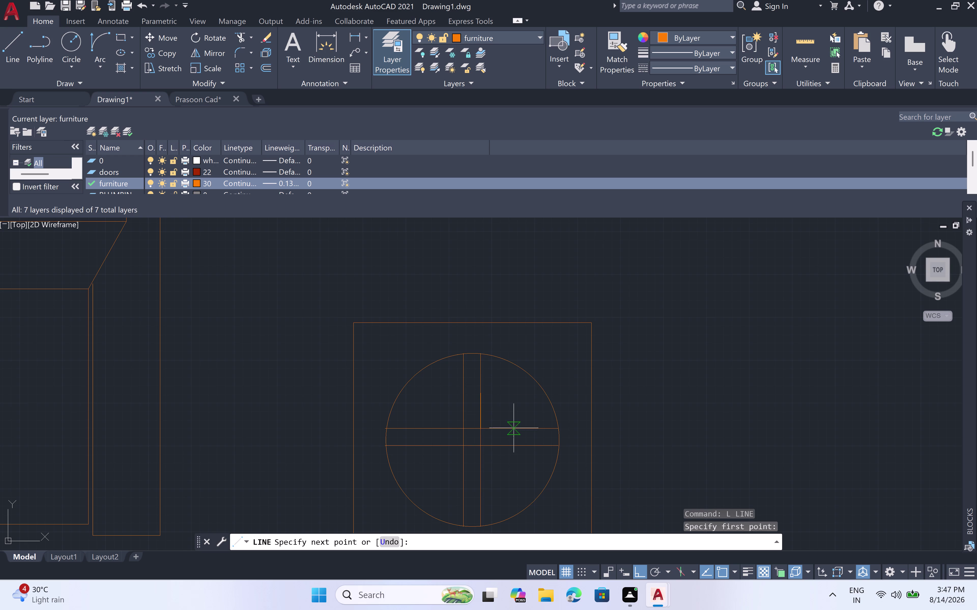
Undo the first segment, turn Ortho off, and draw four diamond edges around the circle's centre.
click(520, 437)
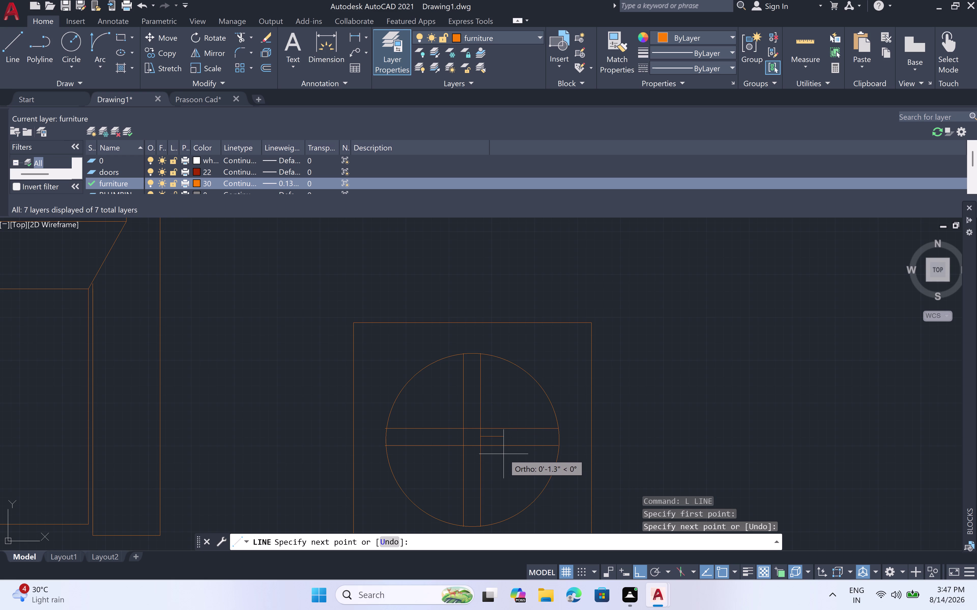
key(ctrl+z)
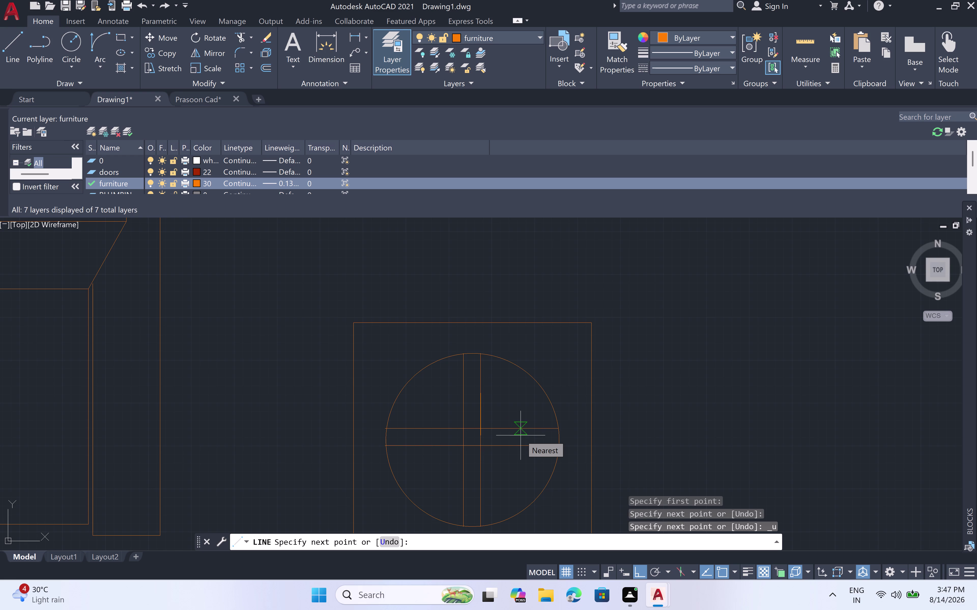
key(F8)
click(520, 436)
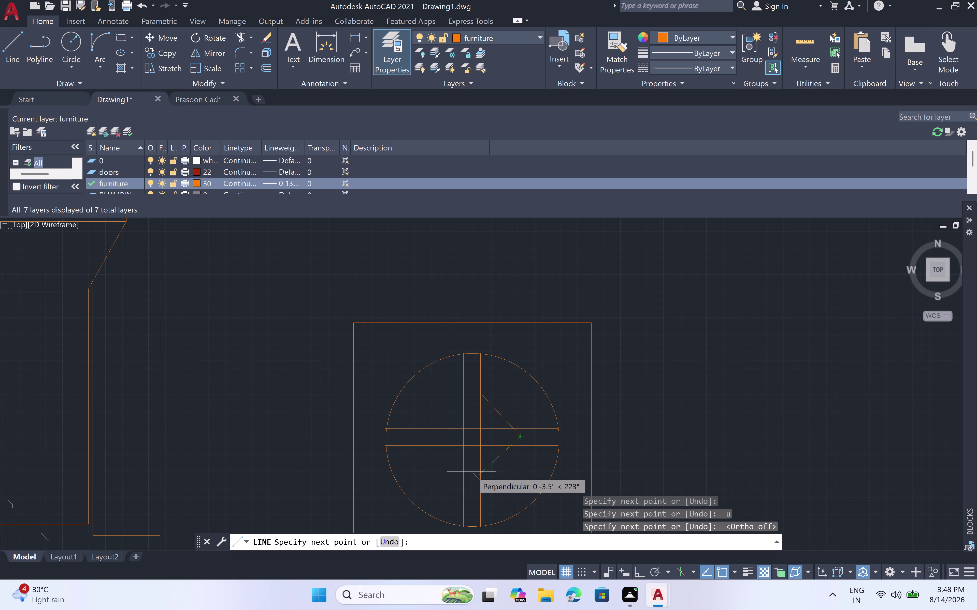
click(471, 470)
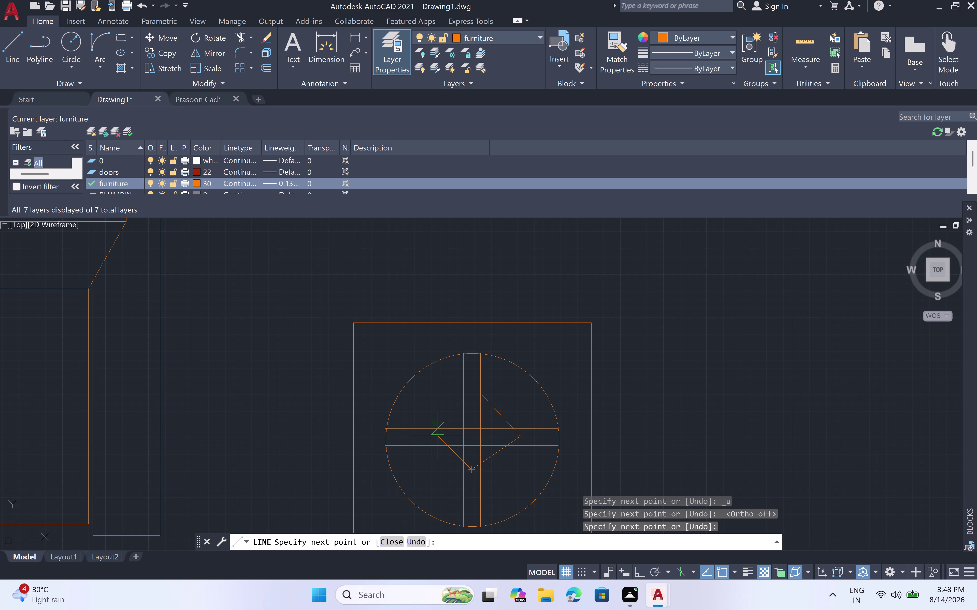
click(437, 436)
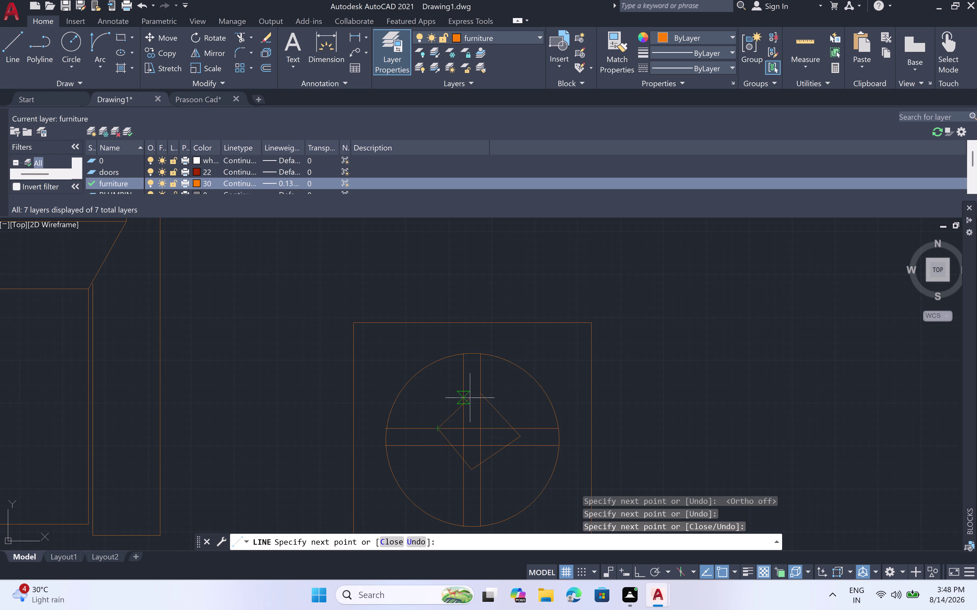
click(471, 395)
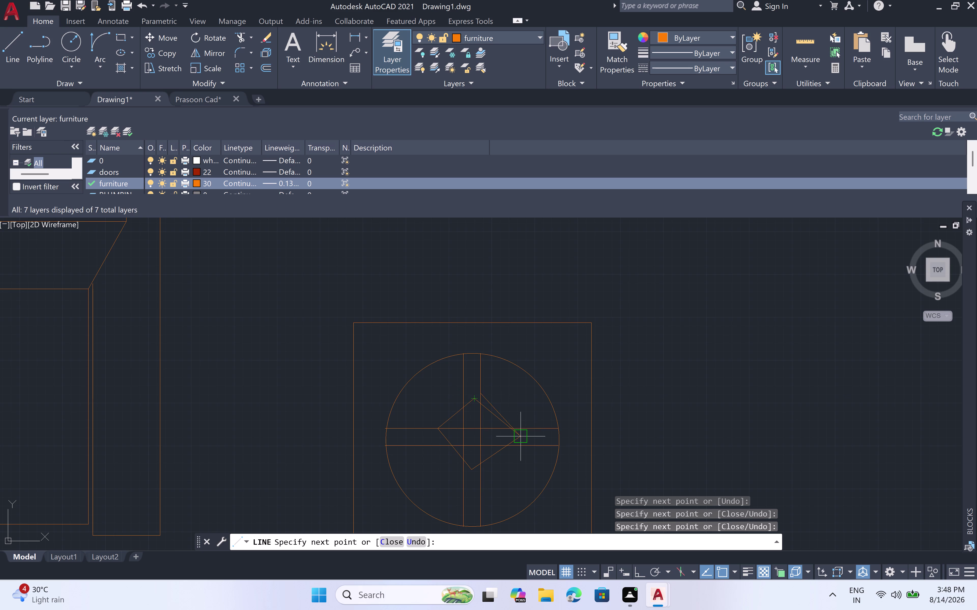
click(522, 438)
End the line command and undo the diamond lines and earlier arc step.
key(Escape)
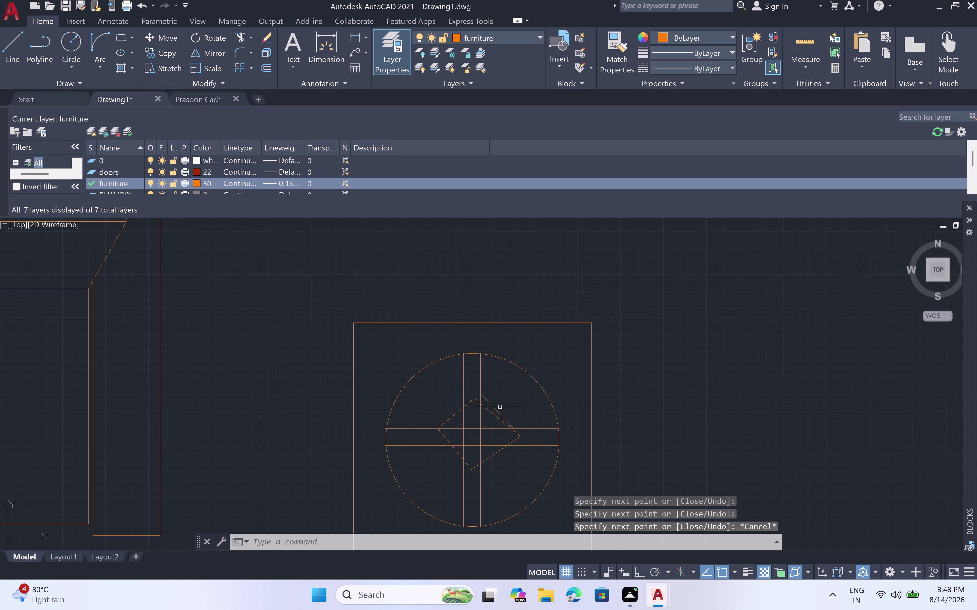
key(ctrl+z)
key(ctrl+z)
scroll(down, 3)
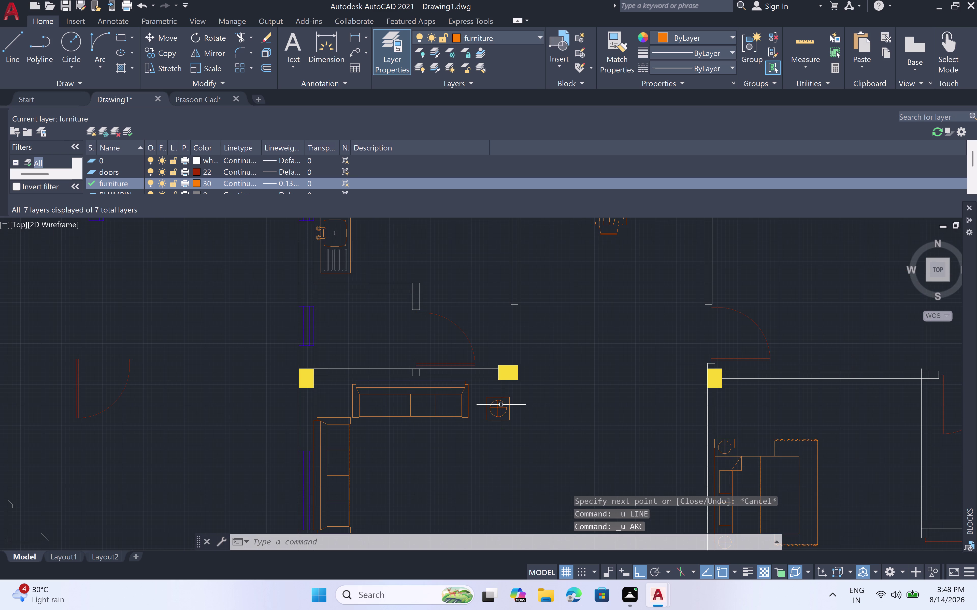
scroll(up, 3)
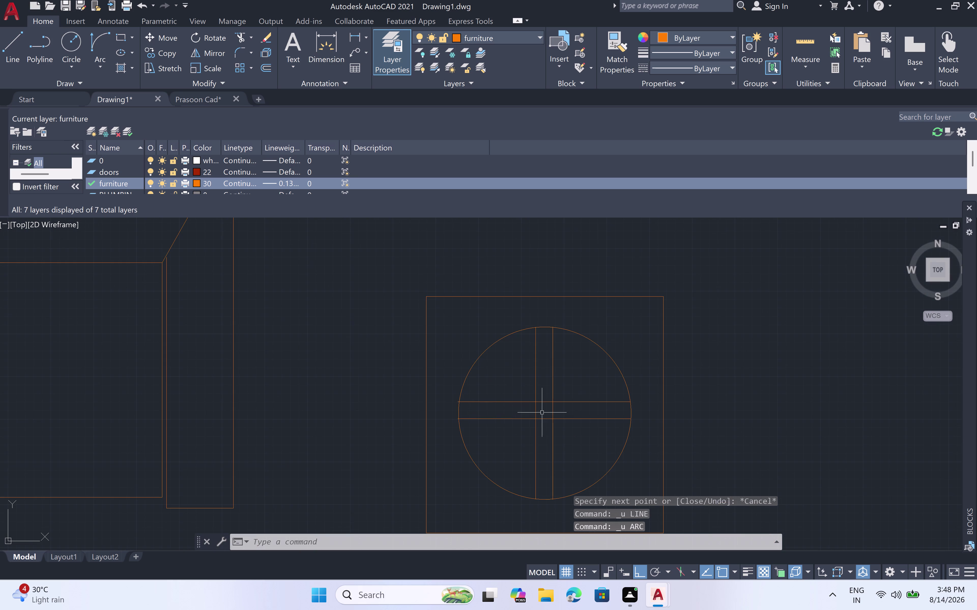
Try an orange hatch fill in the circle's centre and quarter, then undo it.
key(h)
key(space)
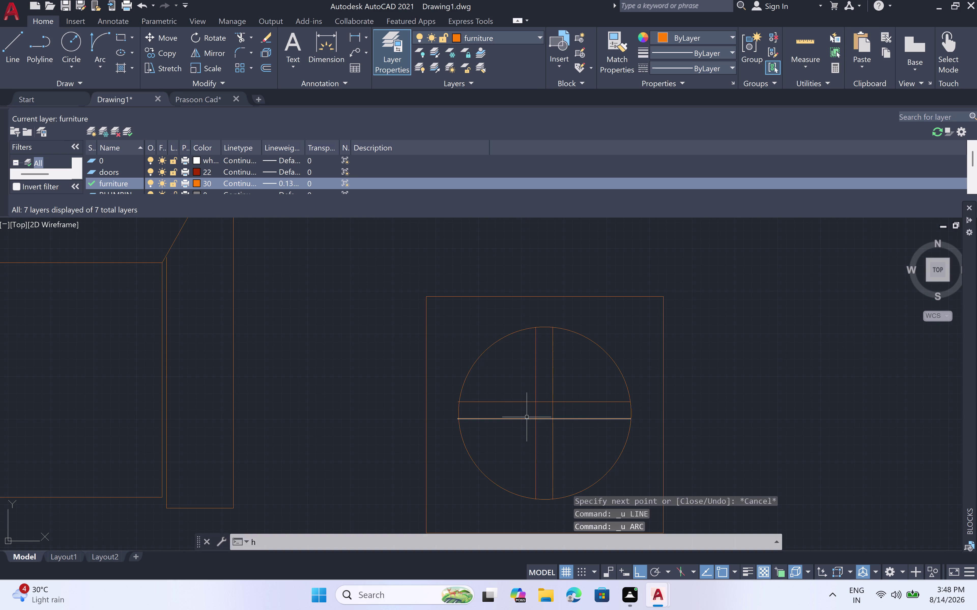
click(538, 405)
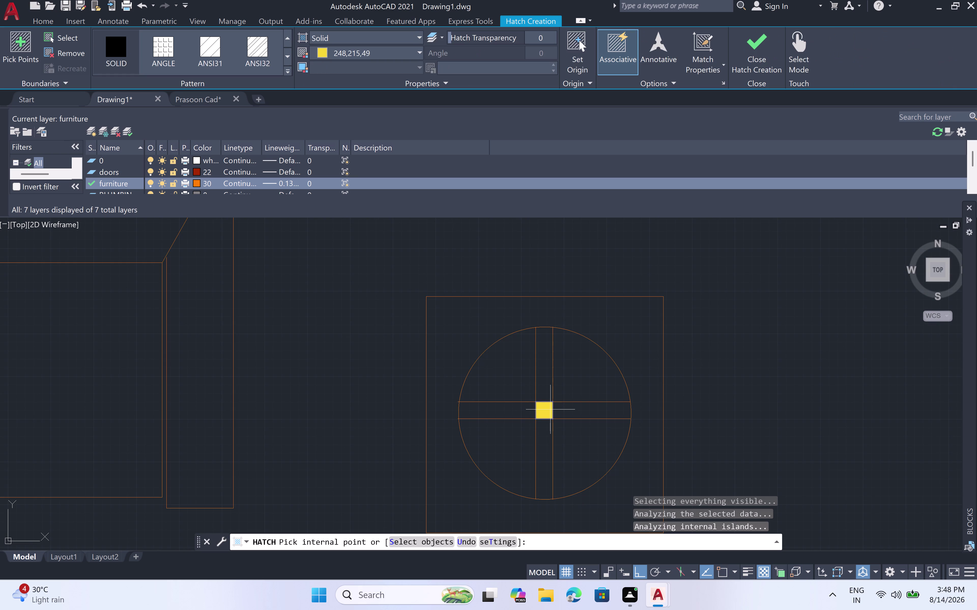
click(417, 49)
click(337, 102)
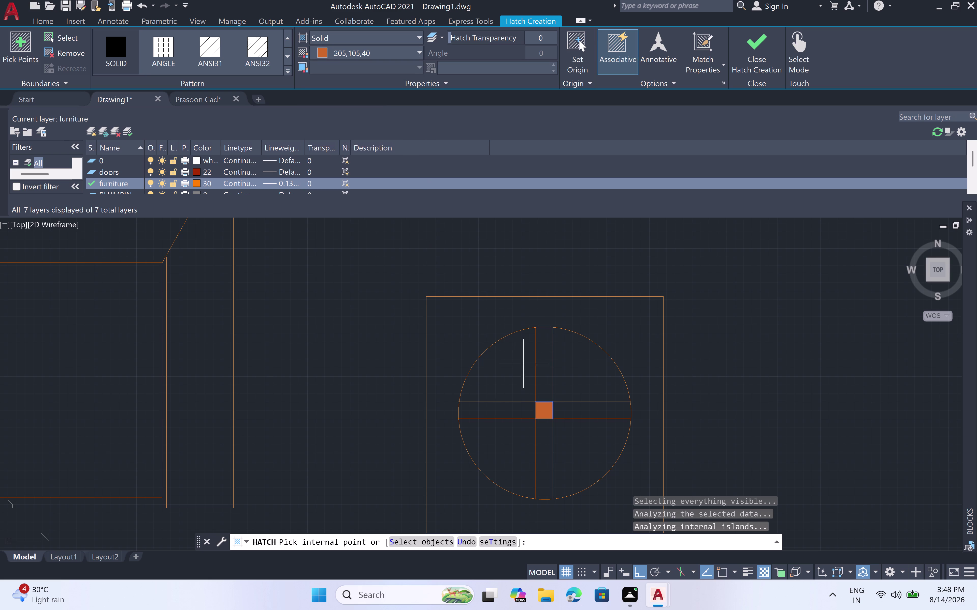
click(533, 384)
key(Escape)
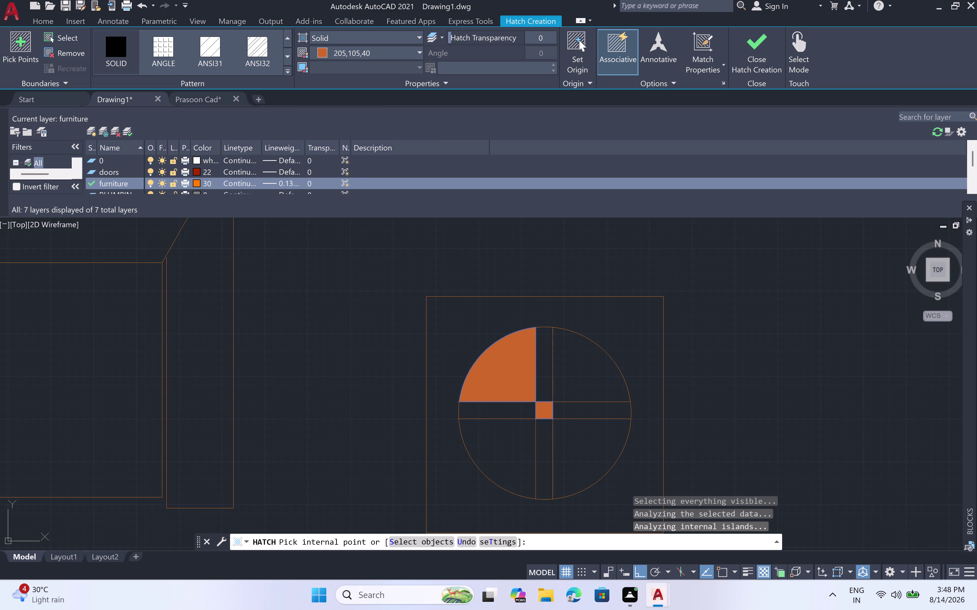
key(ctrl+z)
key(ctrl+z)
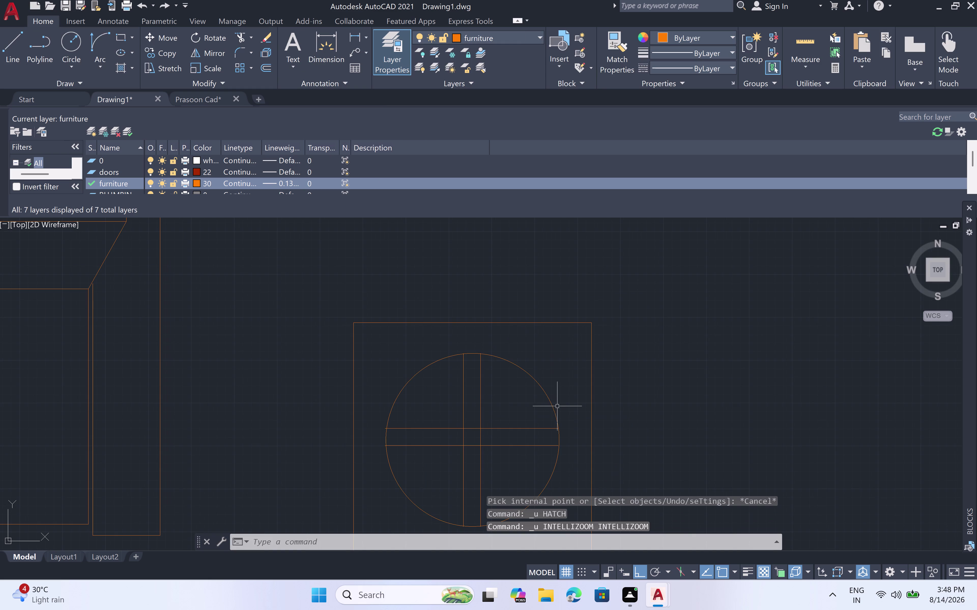
Window-select the circle-in-square side table beside the sofa.
click(471, 439)
click(470, 437)
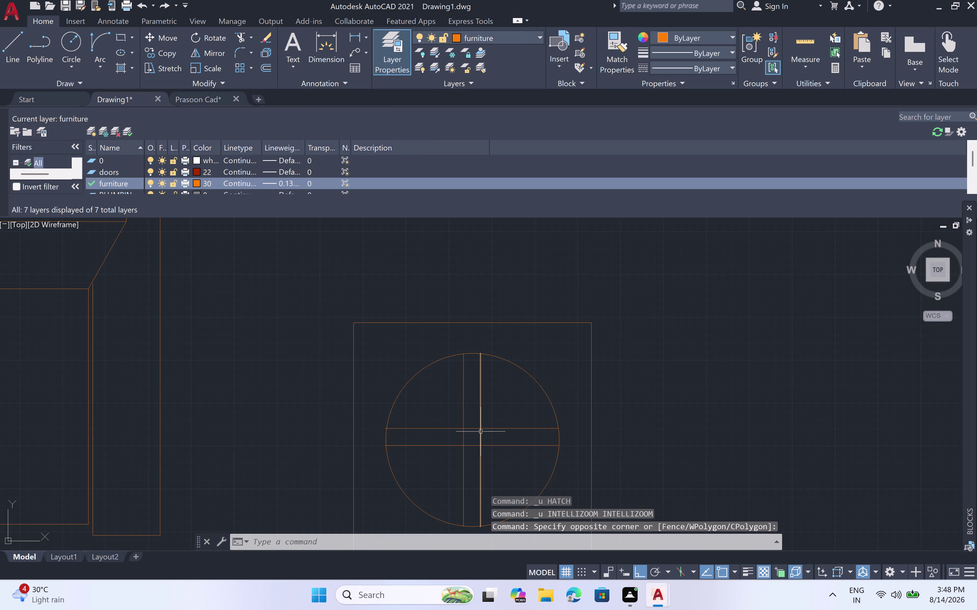
click(481, 432)
scroll(down, 3)
key(Escape)
scroll(down, 3)
scroll(up, 3)
click(491, 389)
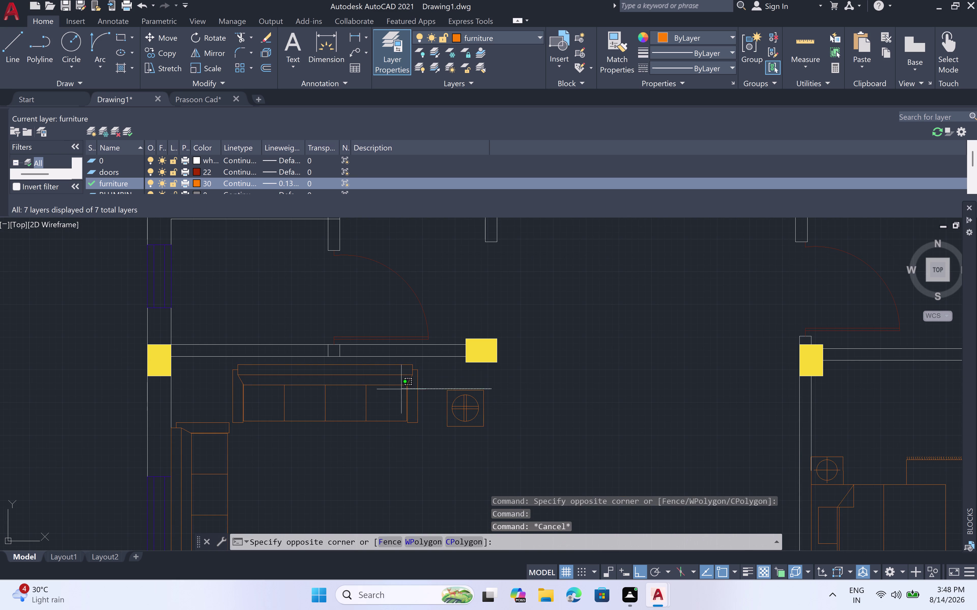
click(435, 437)
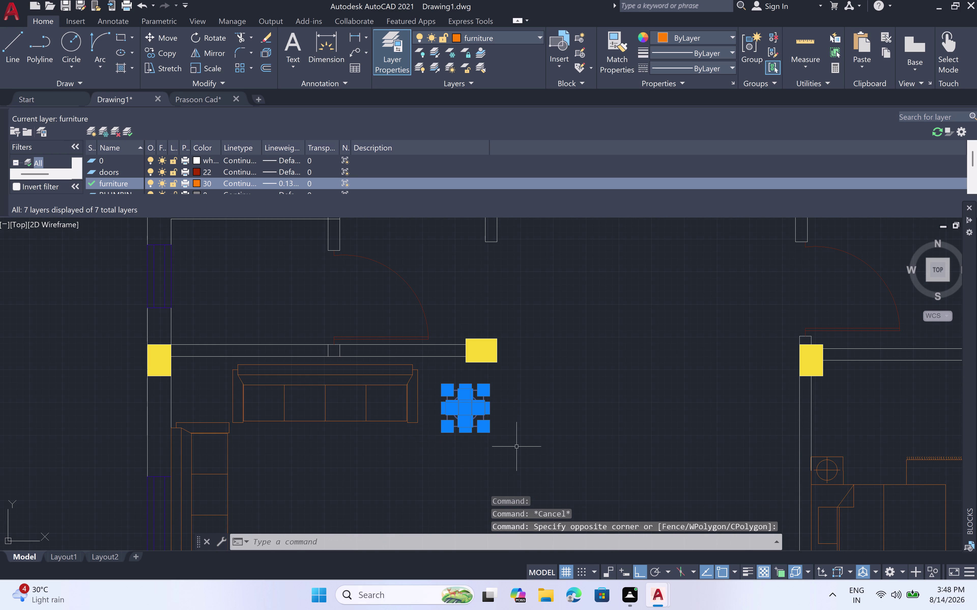
Copy the side table with CO, placing the first copy at the sofa's left end.
key(c)
key(o)
key(space)
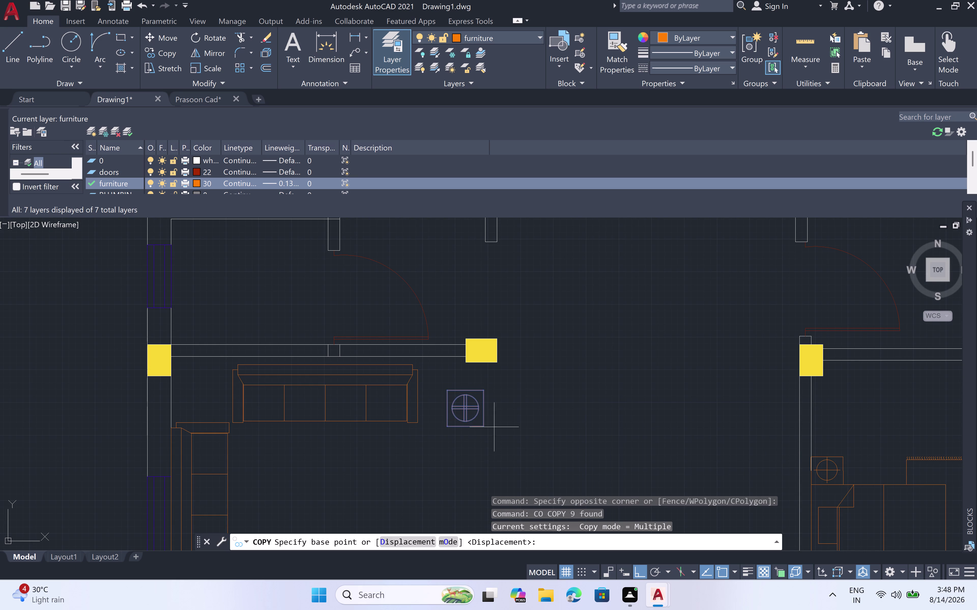
click(479, 423)
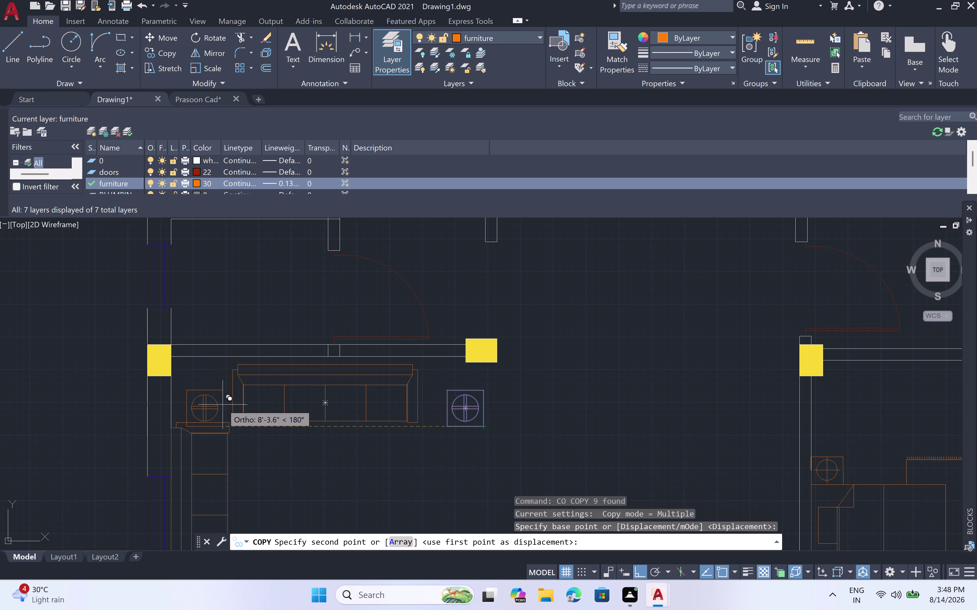
key(F10)
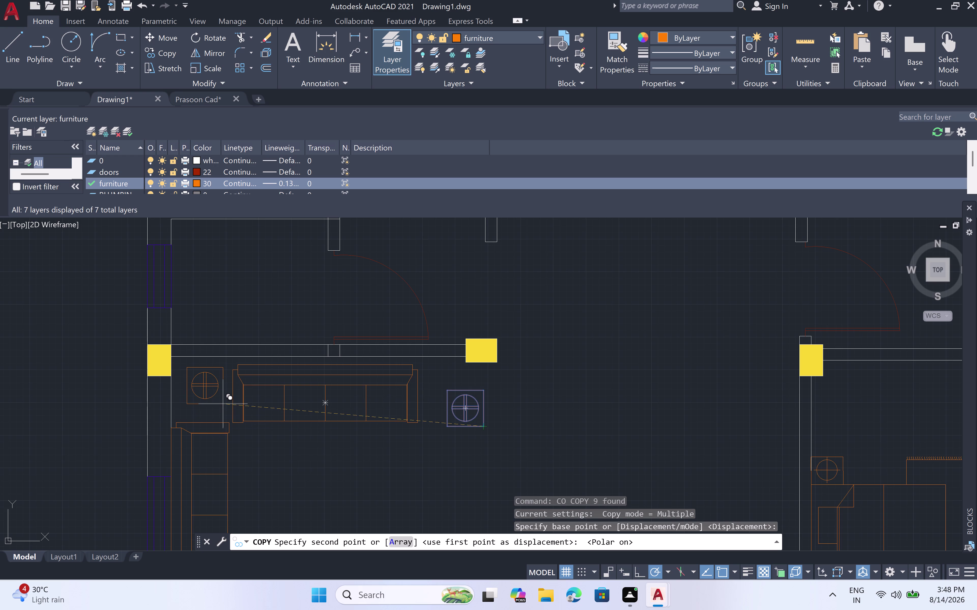
key(F10)
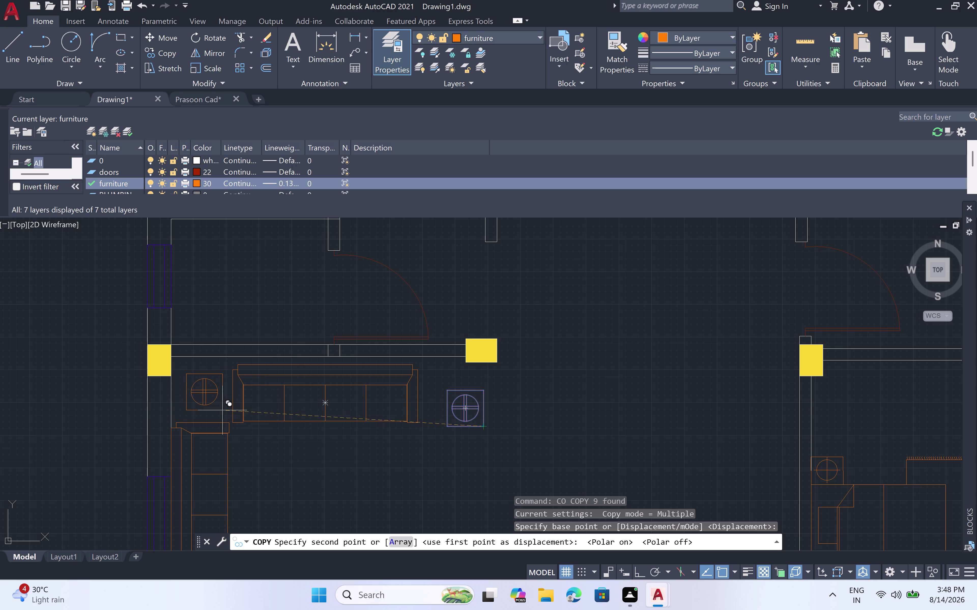
click(222, 413)
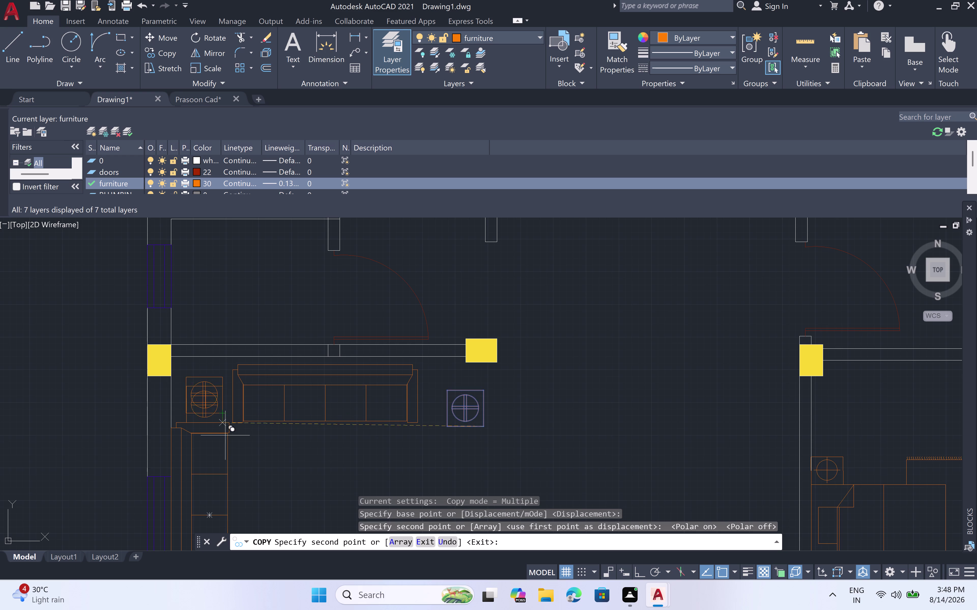
Place a second side table copy just below the side sofa.
scroll(down, 3)
middle_drag(236, 494, 287, 387)
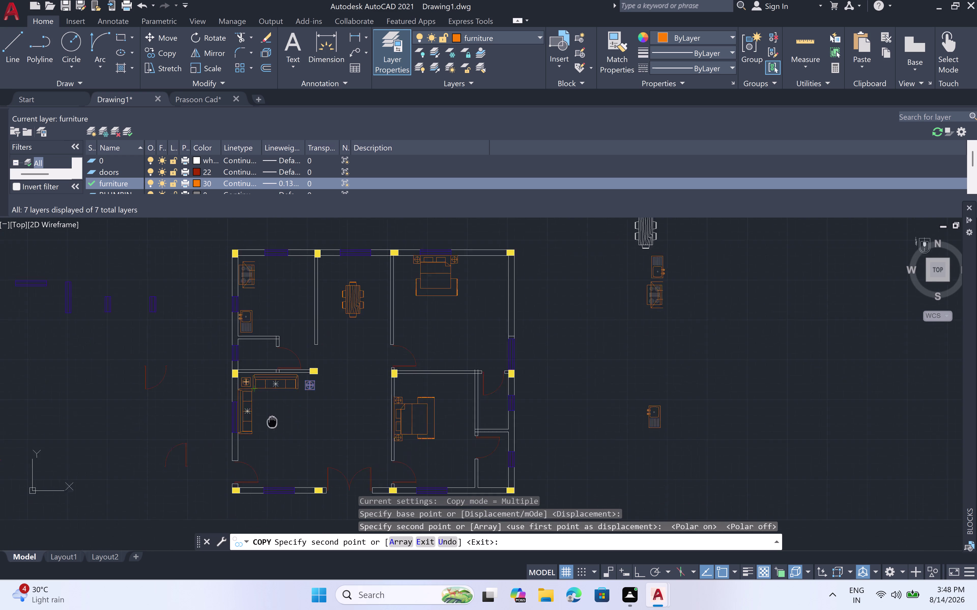
middle_drag(287, 388, 288, 384)
scroll(up, 3)
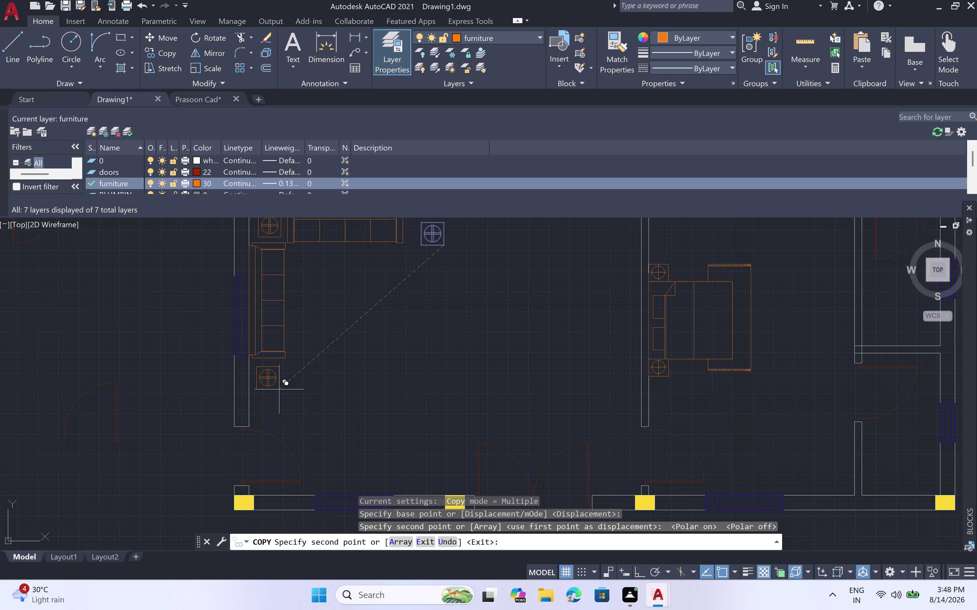
click(279, 390)
key(Escape)
scroll(down, 3)
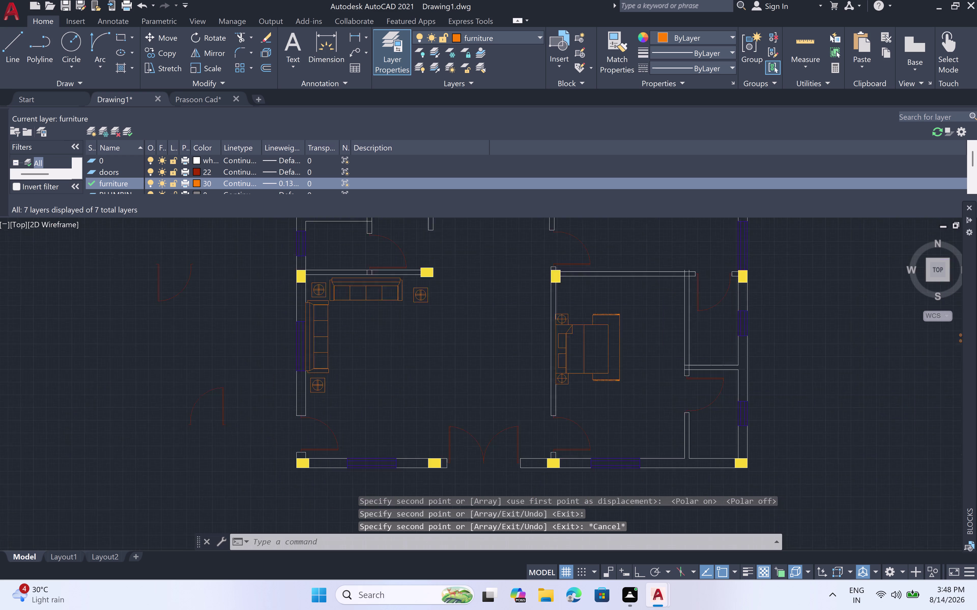
scroll(down, 3)
scroll(up, 3)
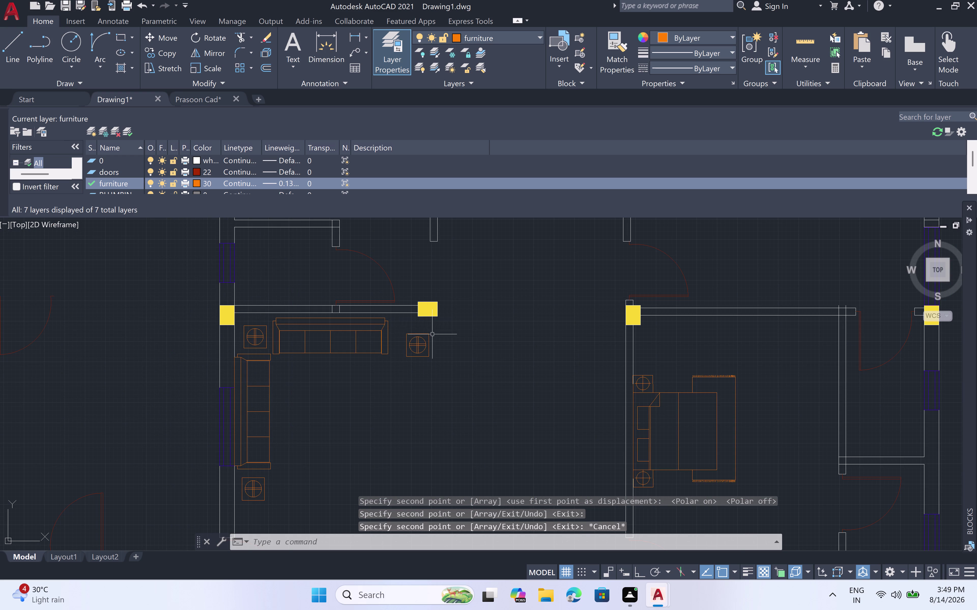
Select the right side table, make a stray overlapping copy, then undo it.
double_click(435, 330)
double_click(402, 357)
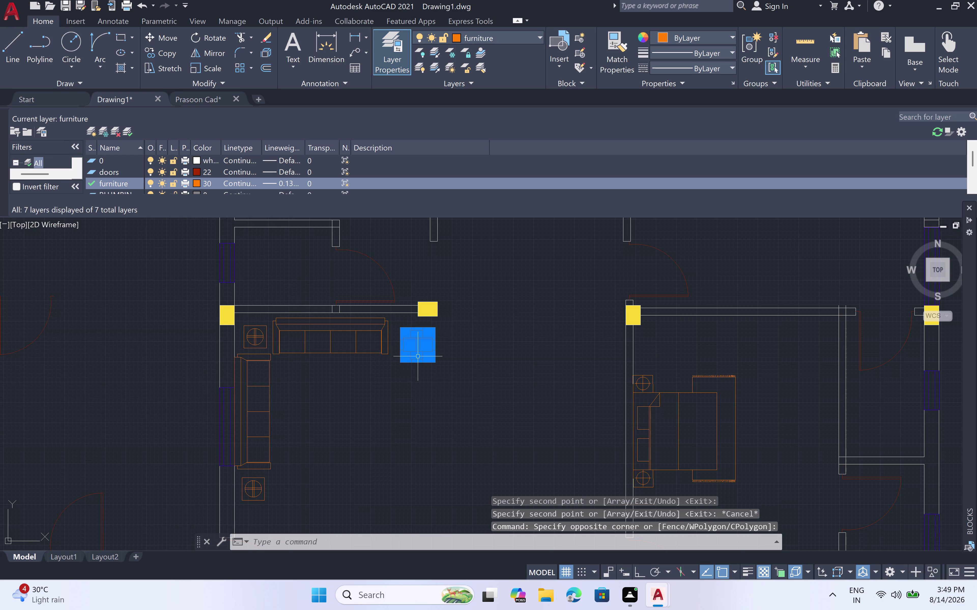
key(c)
key(o)
key(space)
scroll(up, 3)
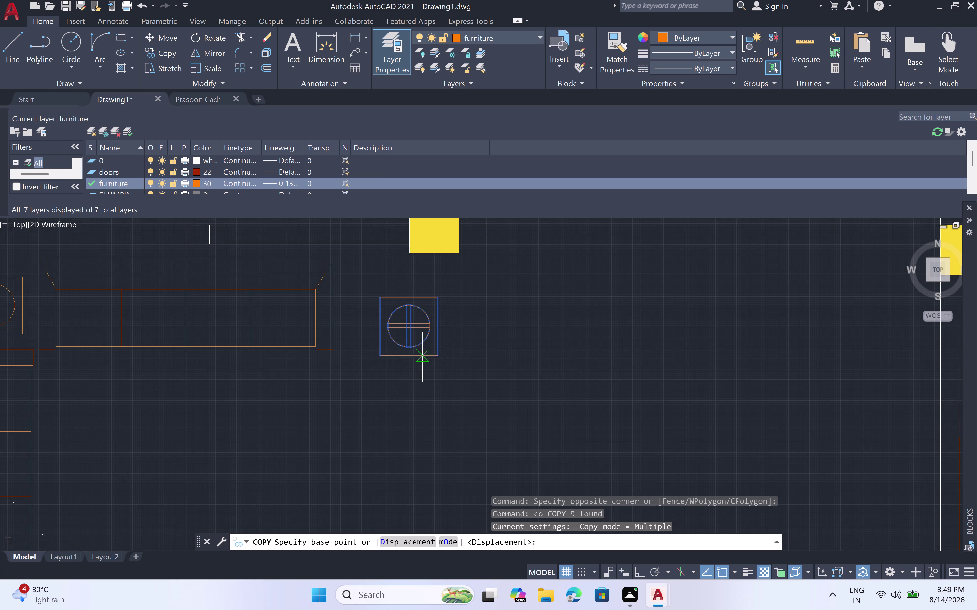
click(440, 354)
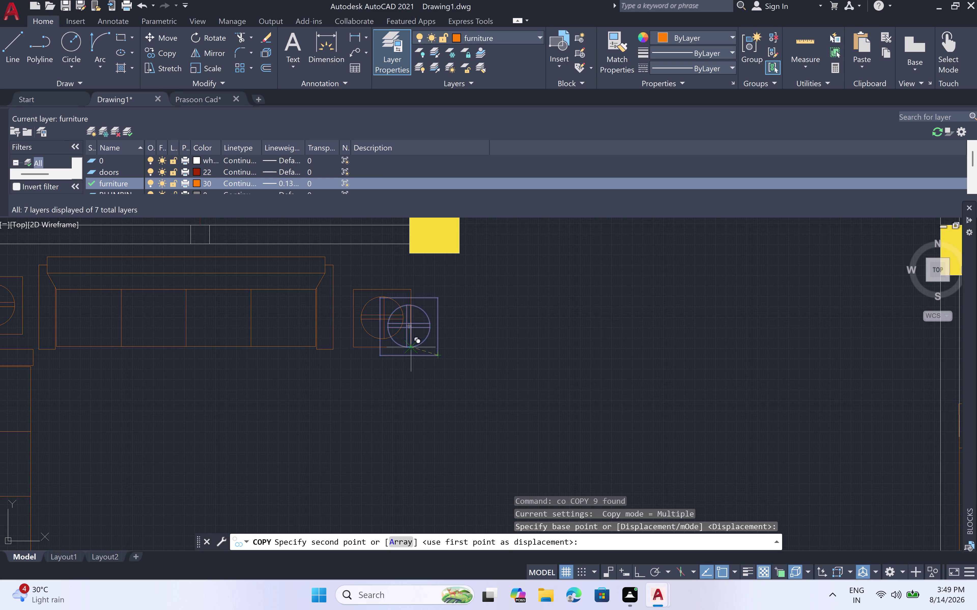
double_click(411, 336)
key(Escape)
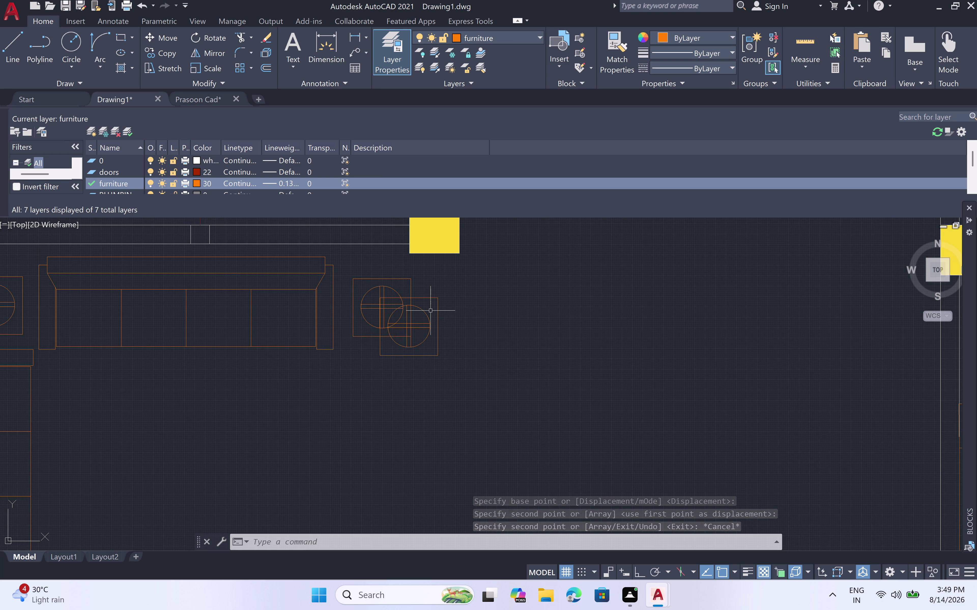
key(ctrl+z)
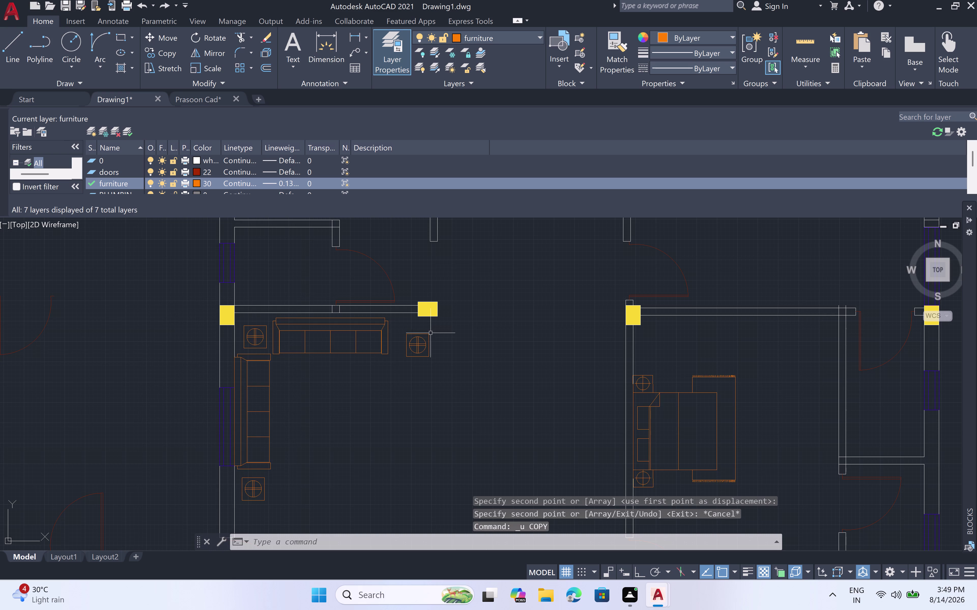
Move the right side table with M so it sits against the sofa's right end.
click(433, 331)
click(397, 363)
key(m)
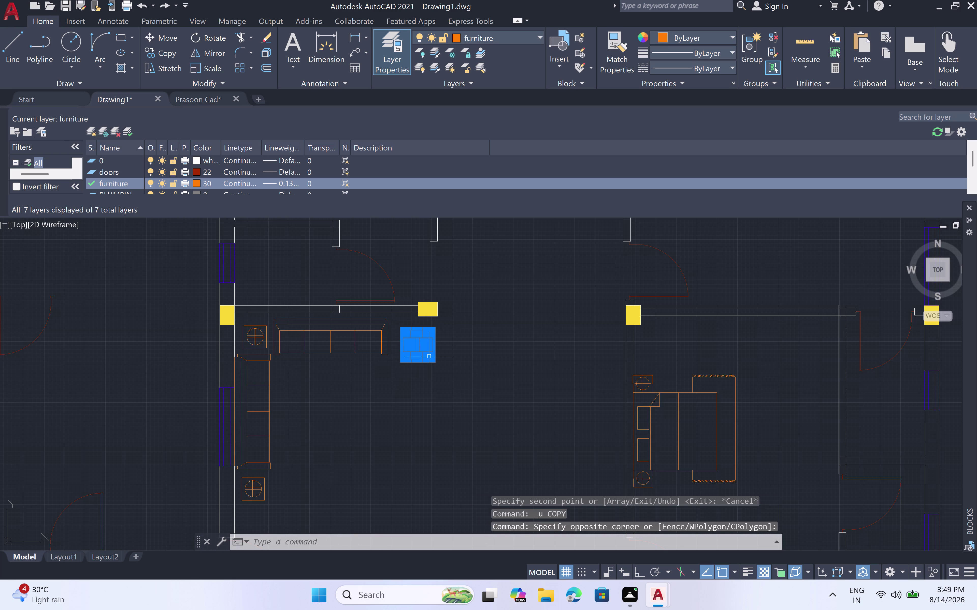
key(space)
click(427, 358)
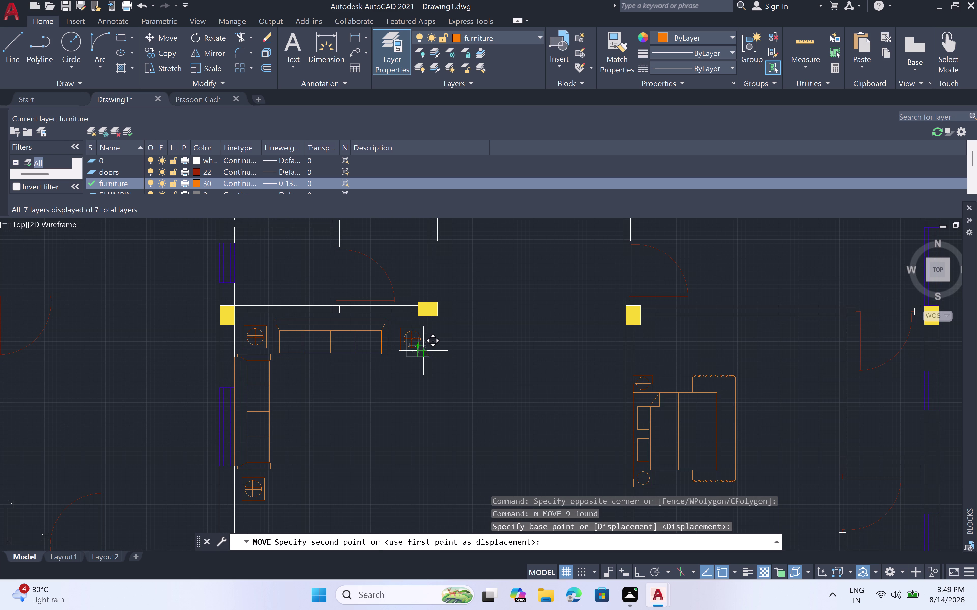
click(414, 345)
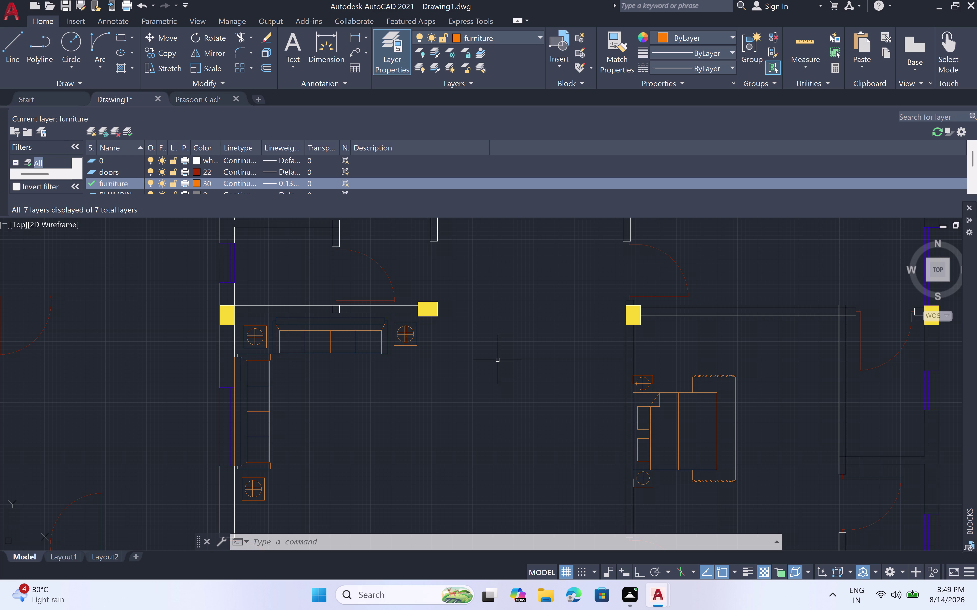
Window-select the side table below the side sofa and delete it.
scroll(down, 3)
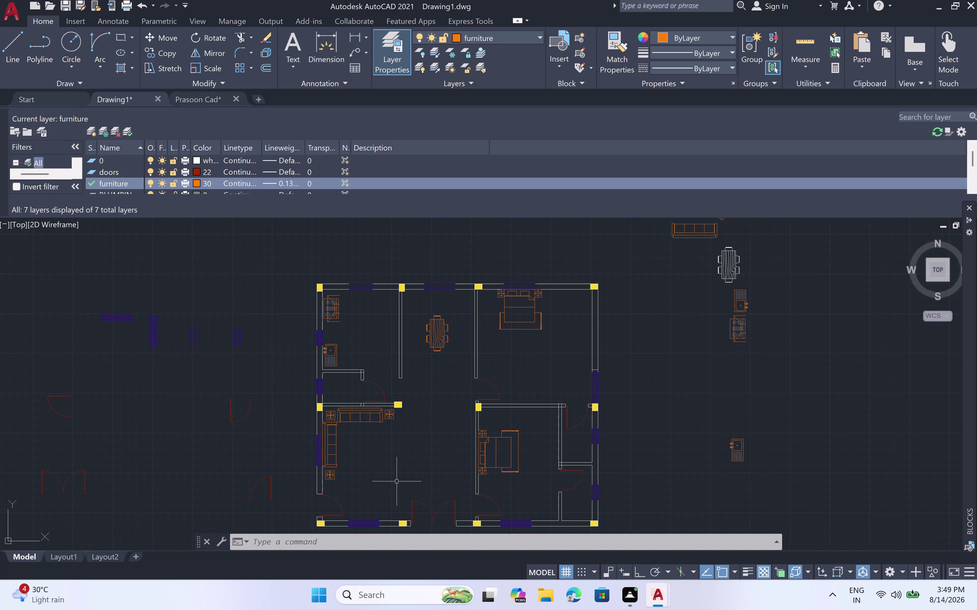
scroll(up, 3)
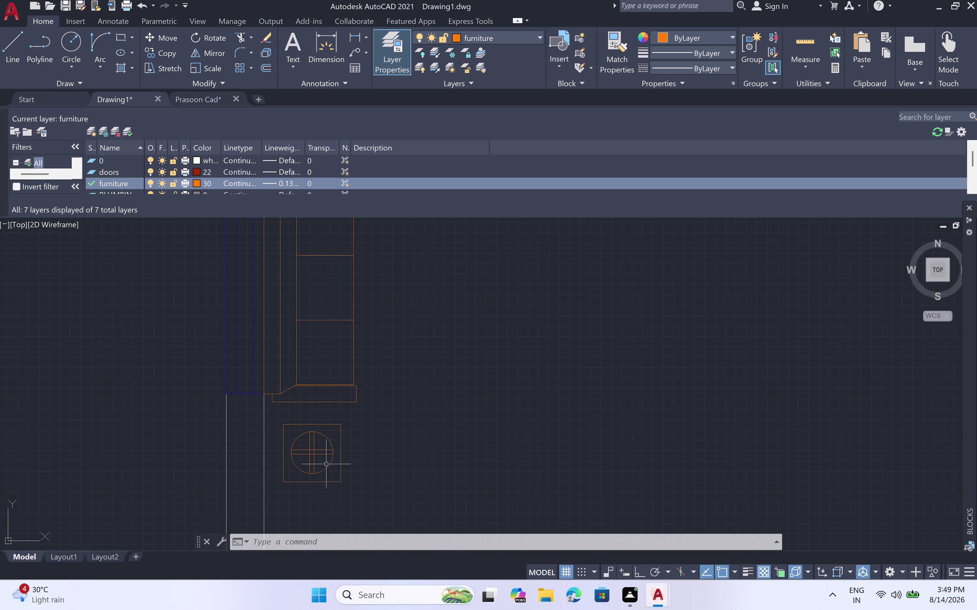
click(355, 422)
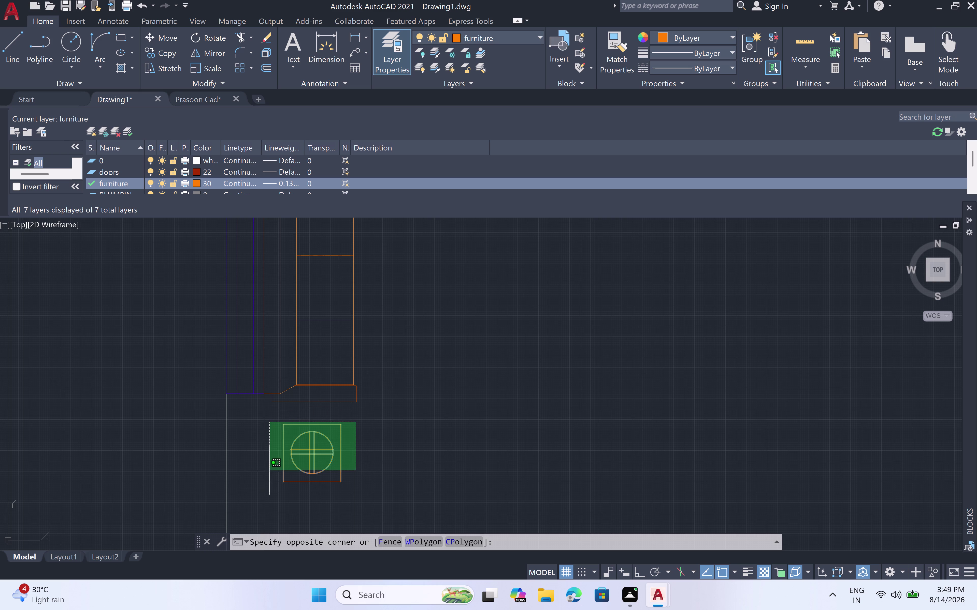
click(268, 497)
key(Insert)
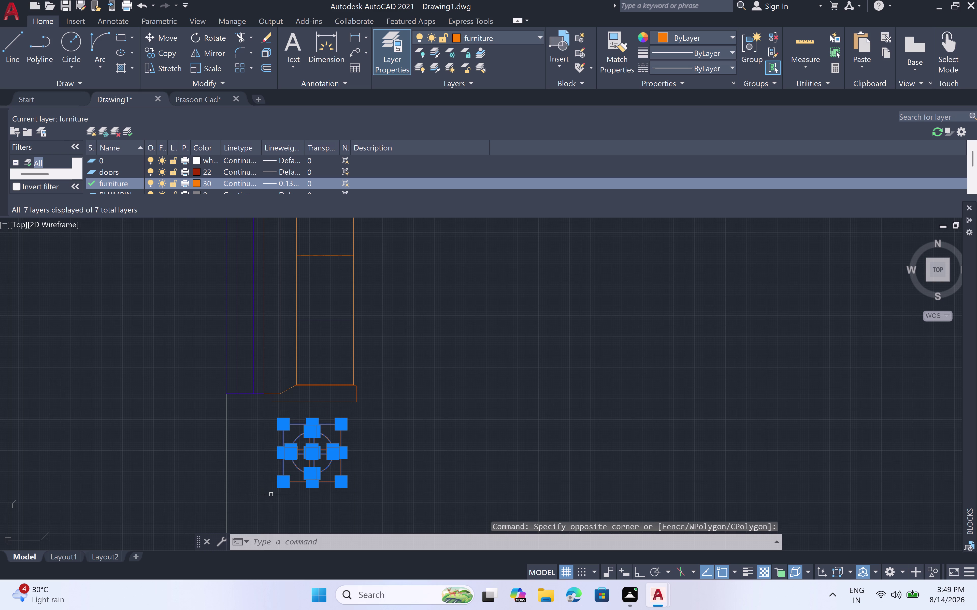
key(Delete)
scroll(down, 3)
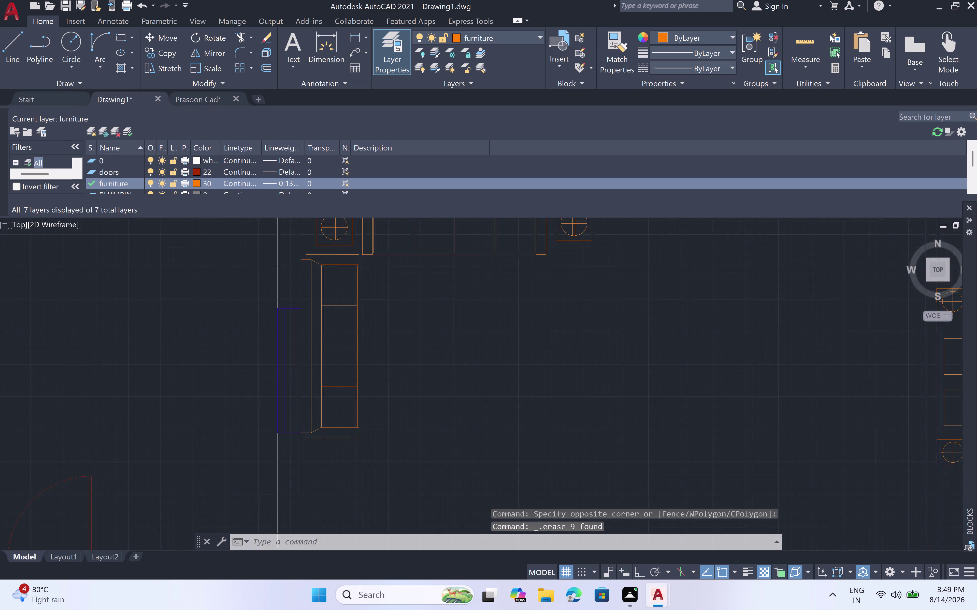
scroll(down, 3)
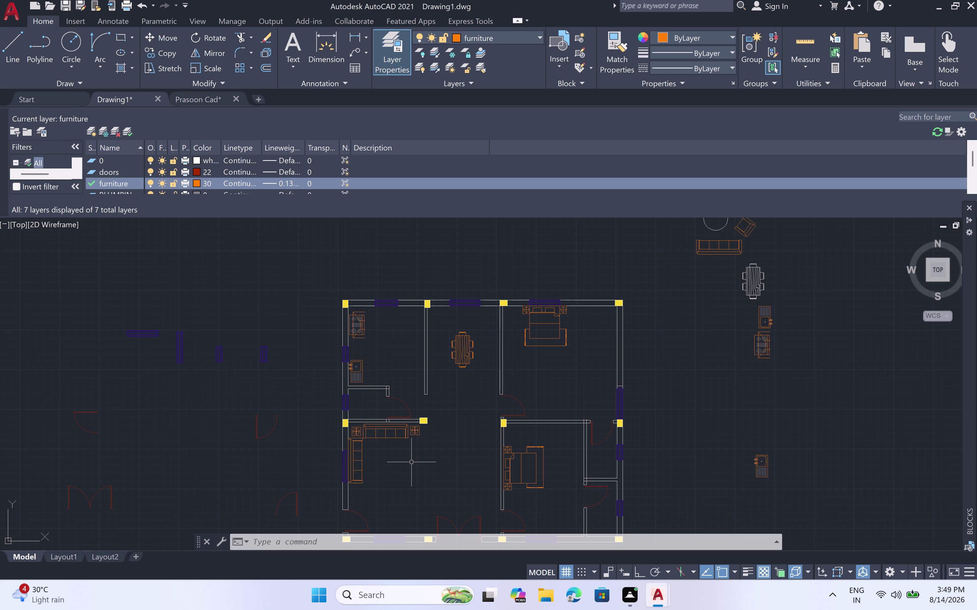
Rotate the long narrow furniture piece 90 degrees about its centre so it stands upright.
scroll(down, 3)
scroll(up, 3)
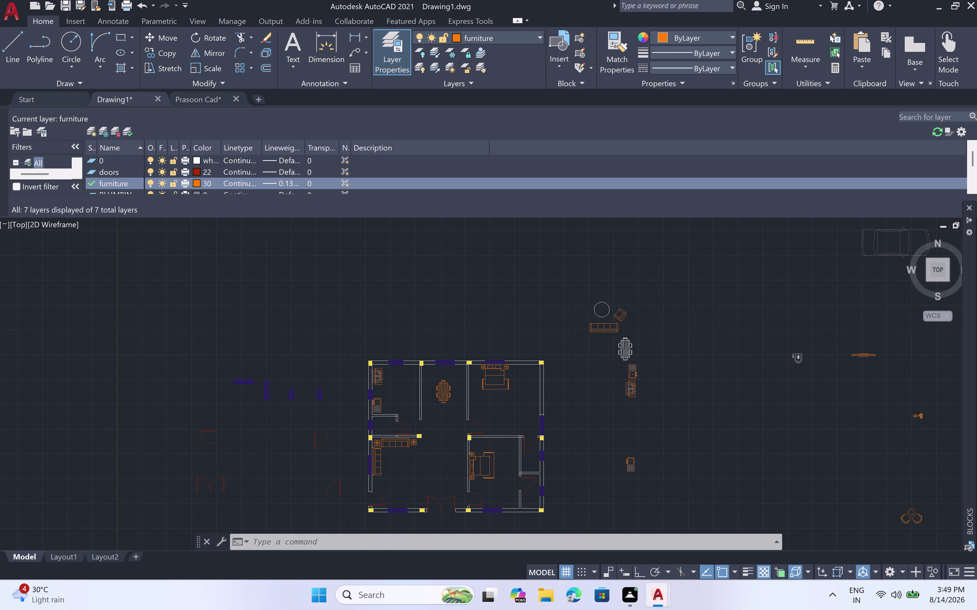
scroll(up, 3)
scroll(down, 3)
scroll(down, 3)
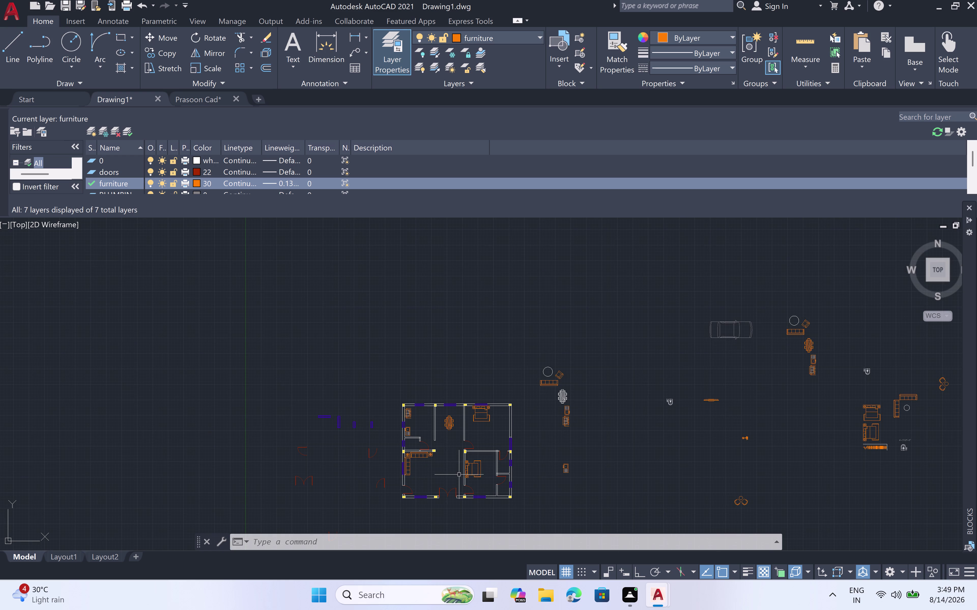
scroll(up, 3)
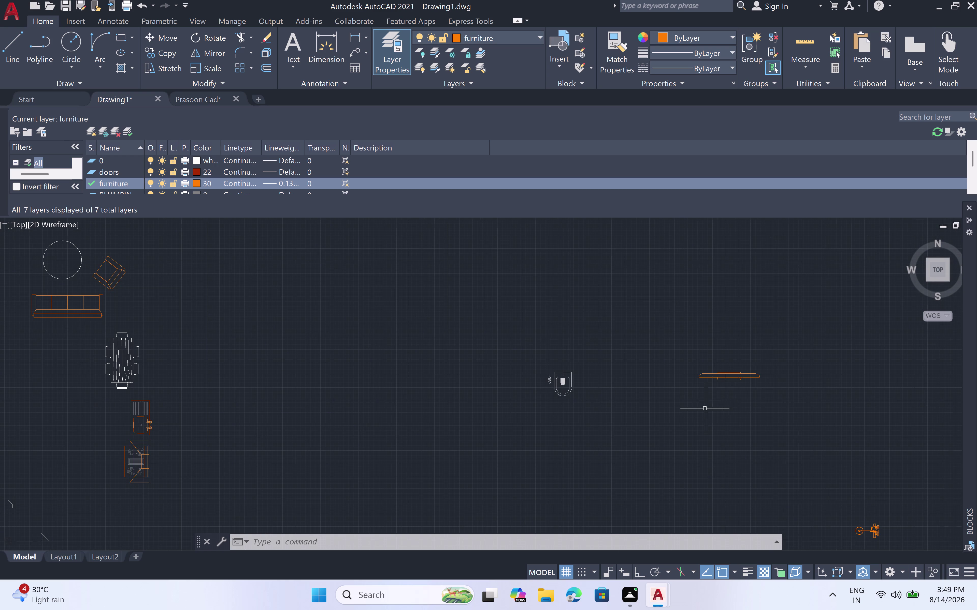
click(775, 358)
click(655, 408)
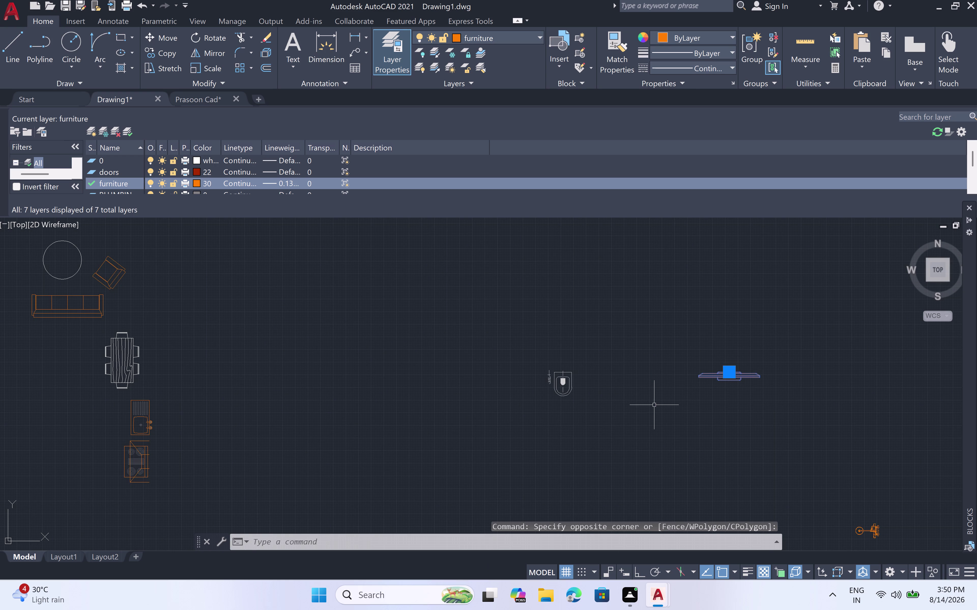
click(212, 34)
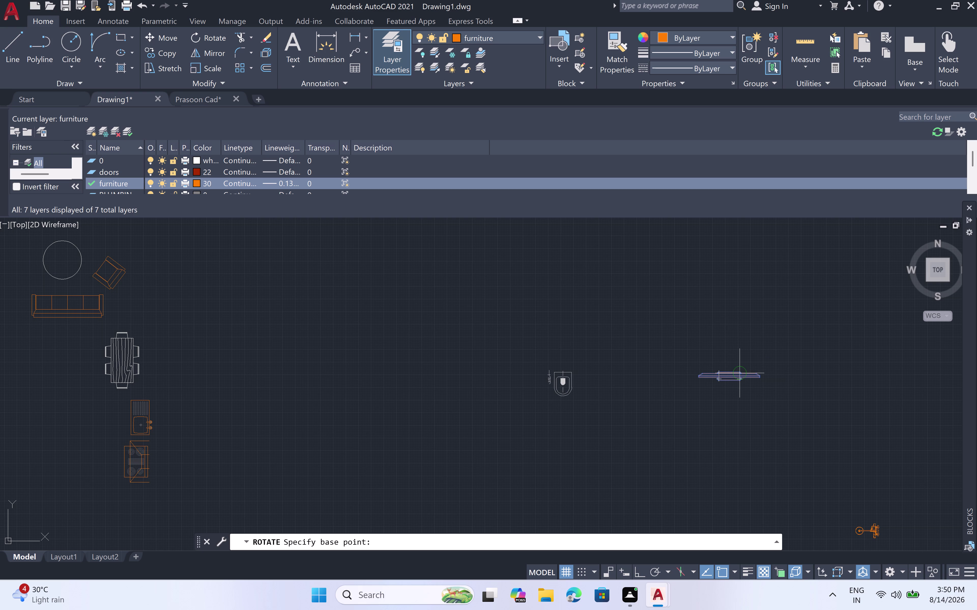
click(738, 372)
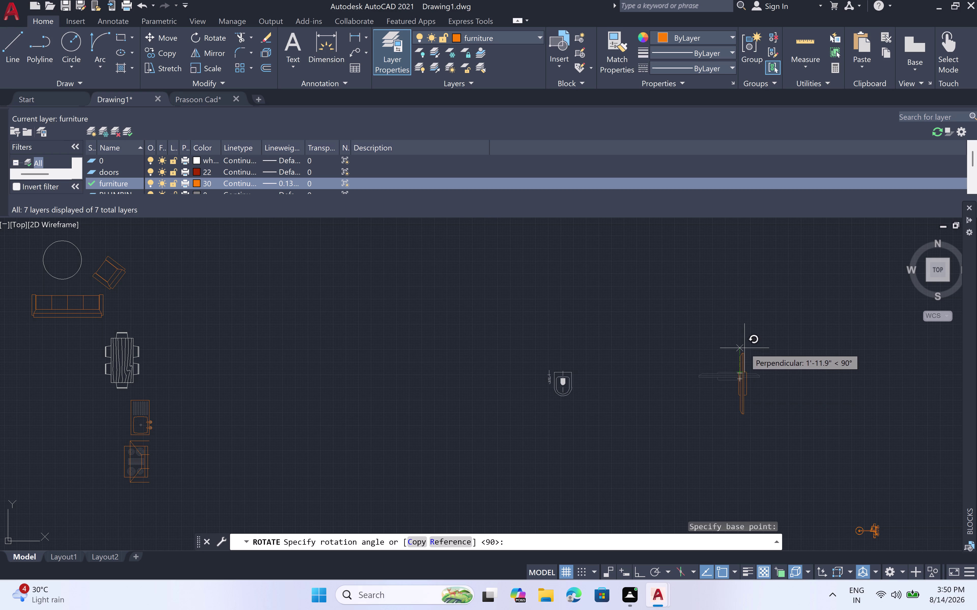
click(737, 420)
Reselect the now-upright narrow piece to prepare copying it.
click(753, 322)
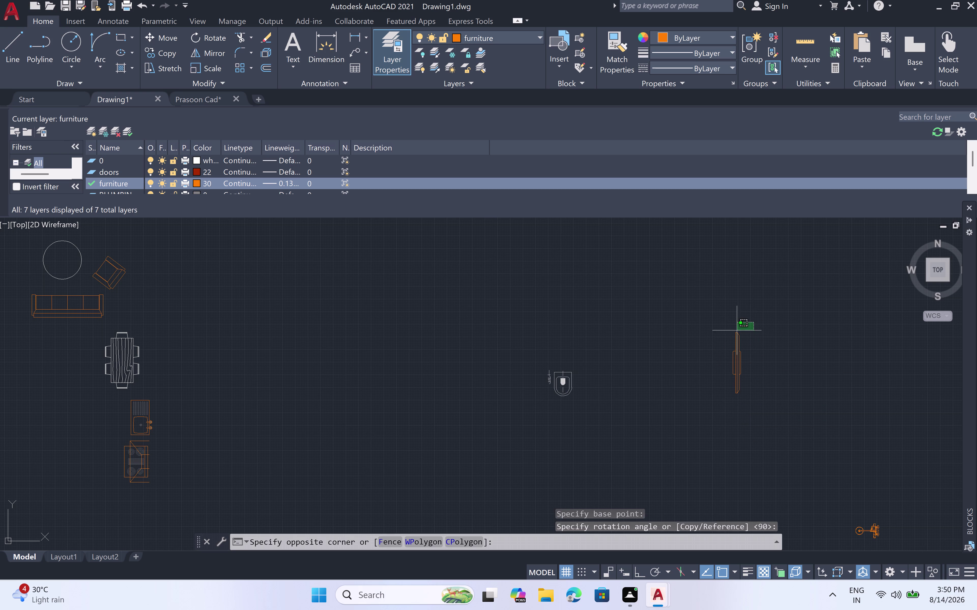
click(729, 406)
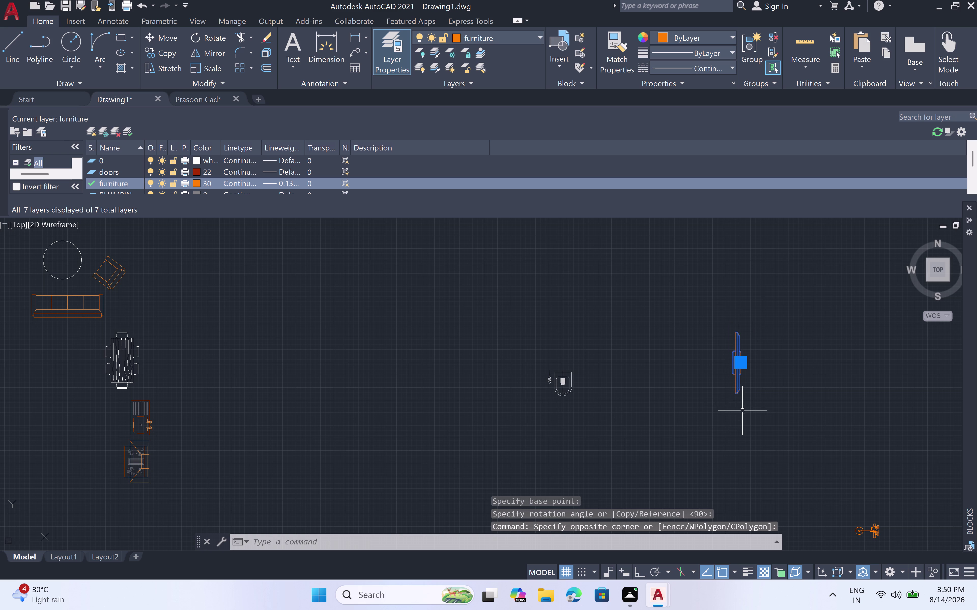
key(m)
key(BackSpace)
key(c)
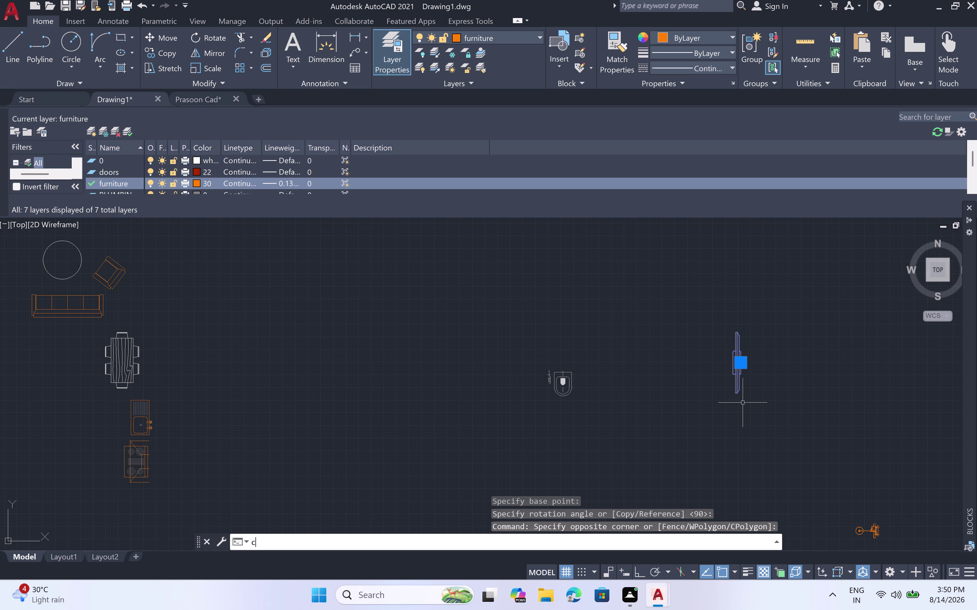
Copy the upright narrow piece to a spot against a wall inside the floor plan.
key(o)
key(space)
scroll(up, 3)
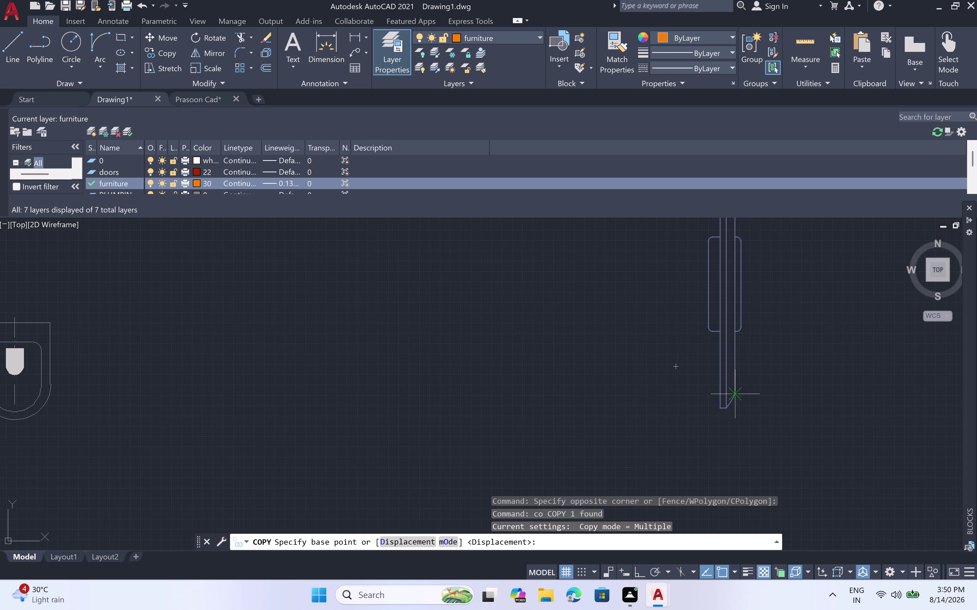
click(741, 283)
scroll(down, 3)
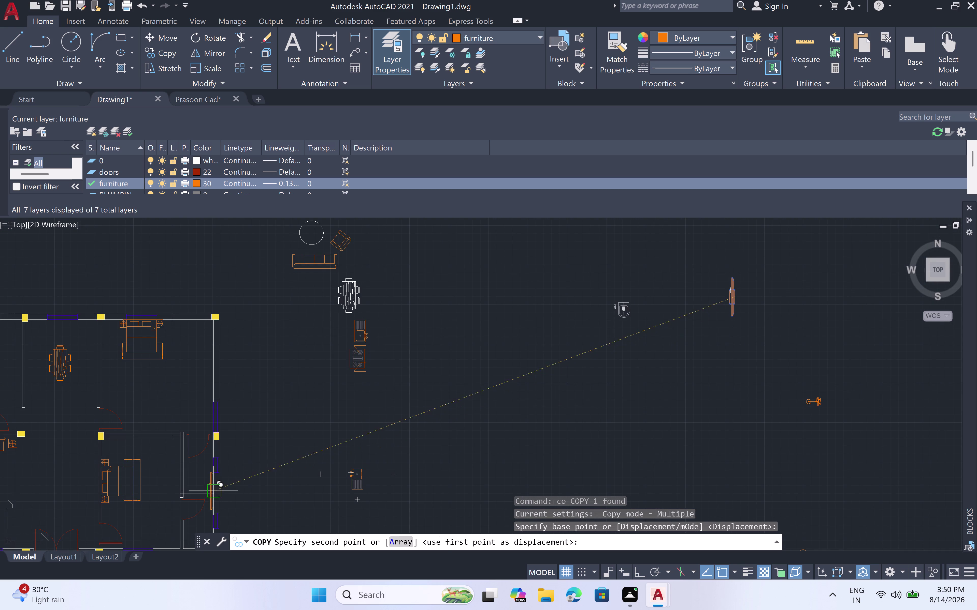
scroll(up, 3)
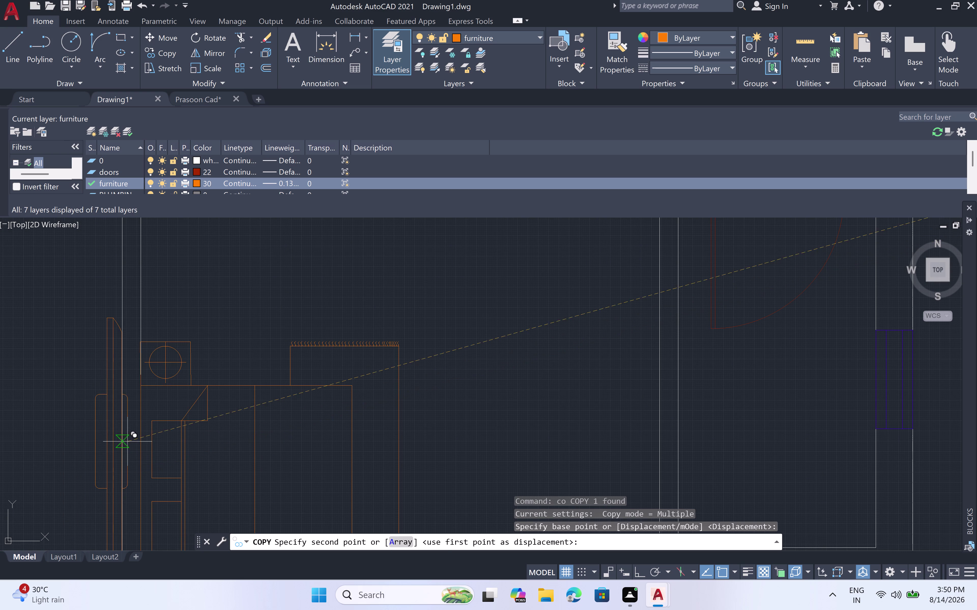
click(119, 455)
scroll(down, 3)
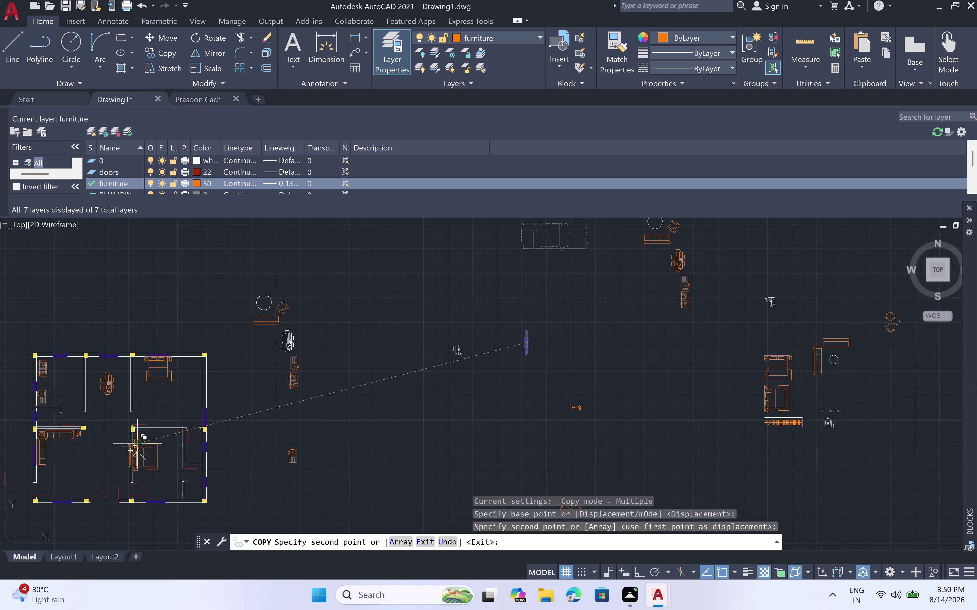
key(Escape)
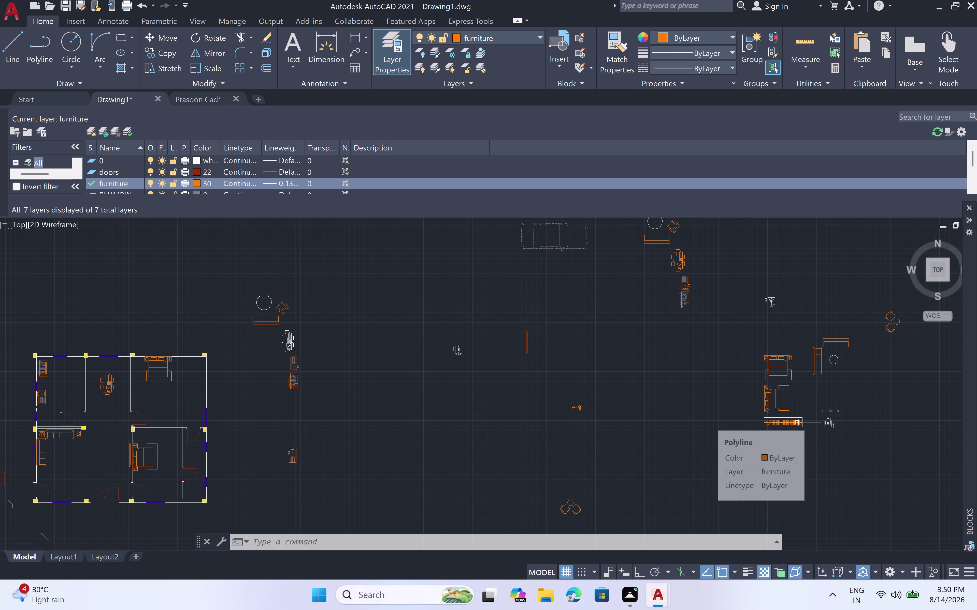
Window-select the vertical line row and copy it from its right end into the rectangle.
scroll(up, 3)
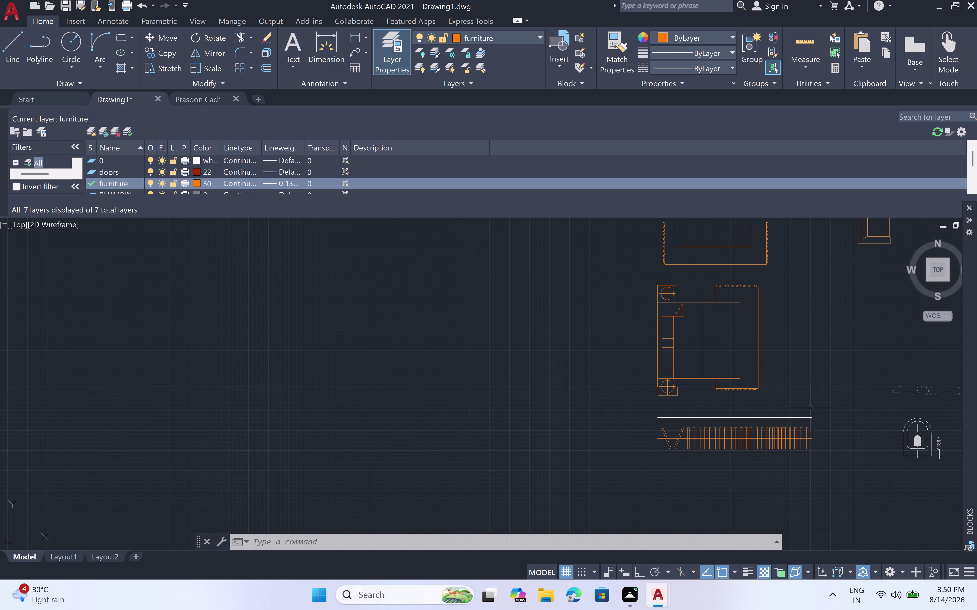
click(825, 410)
click(640, 473)
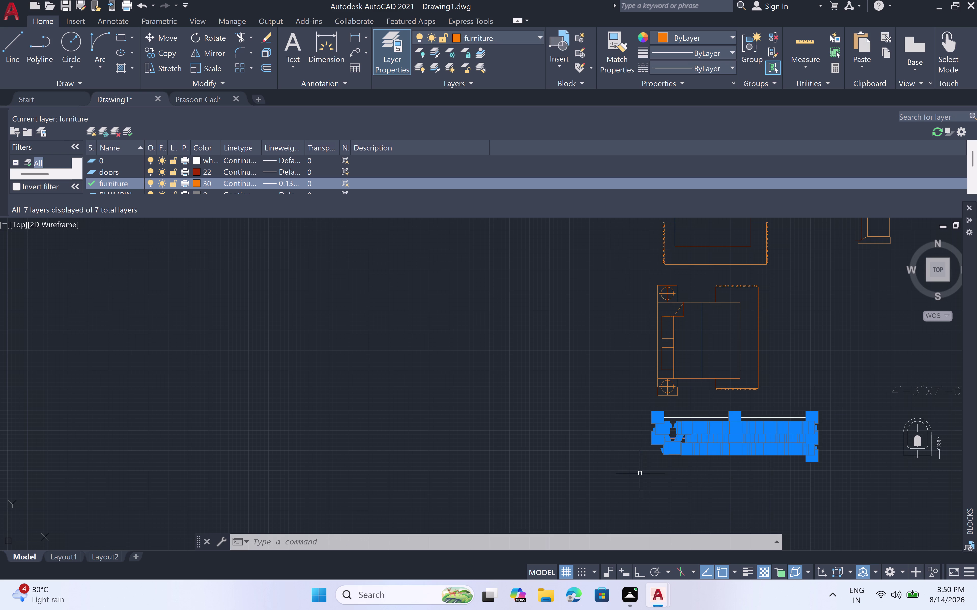
key(c)
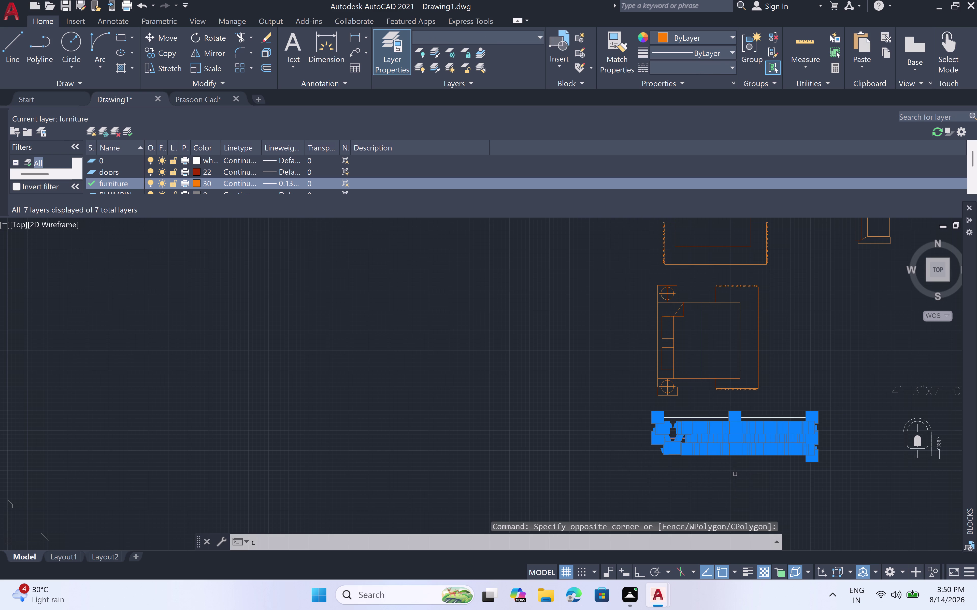
key(o)
key(space)
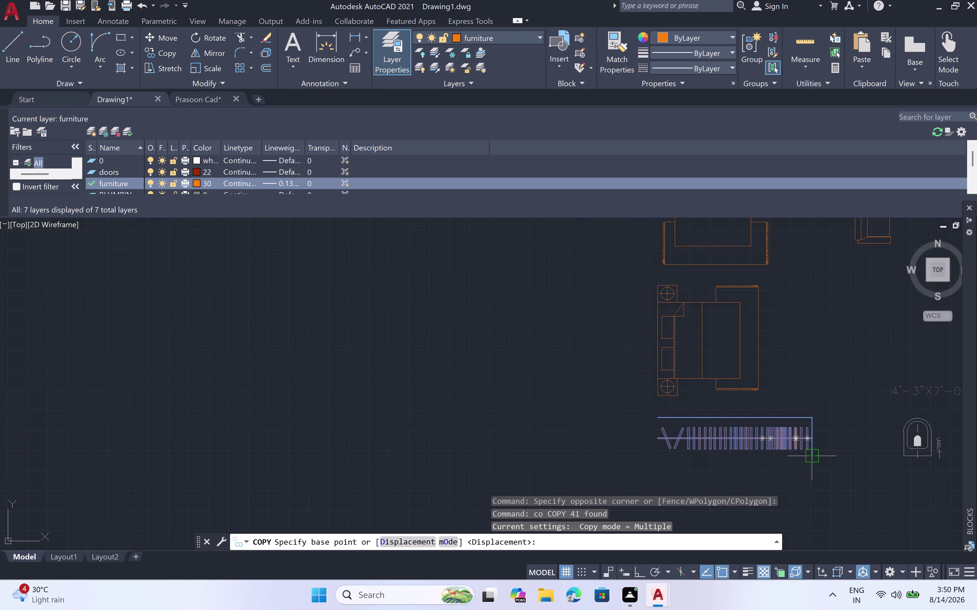
click(814, 451)
scroll(down, 3)
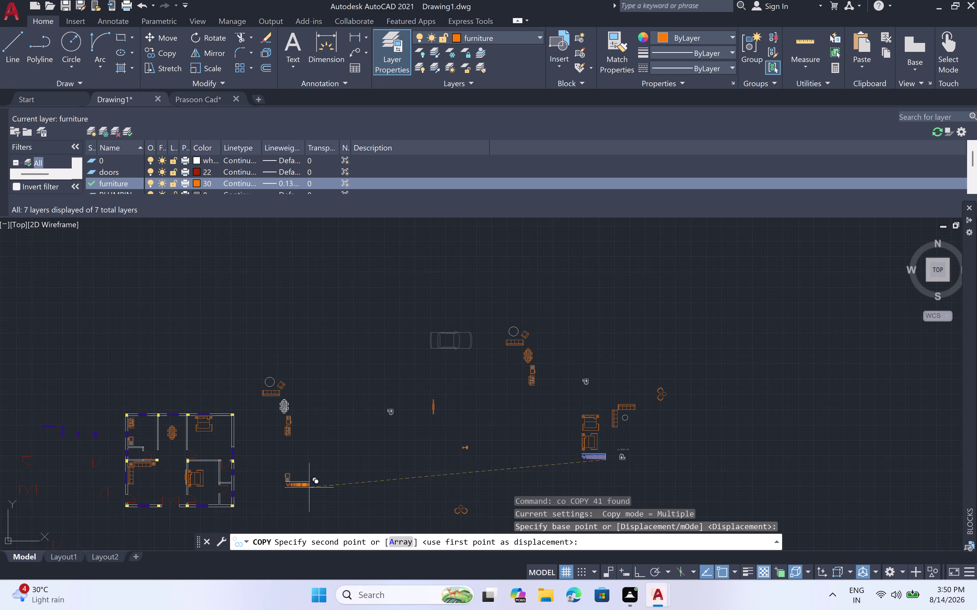
scroll(up, 3)
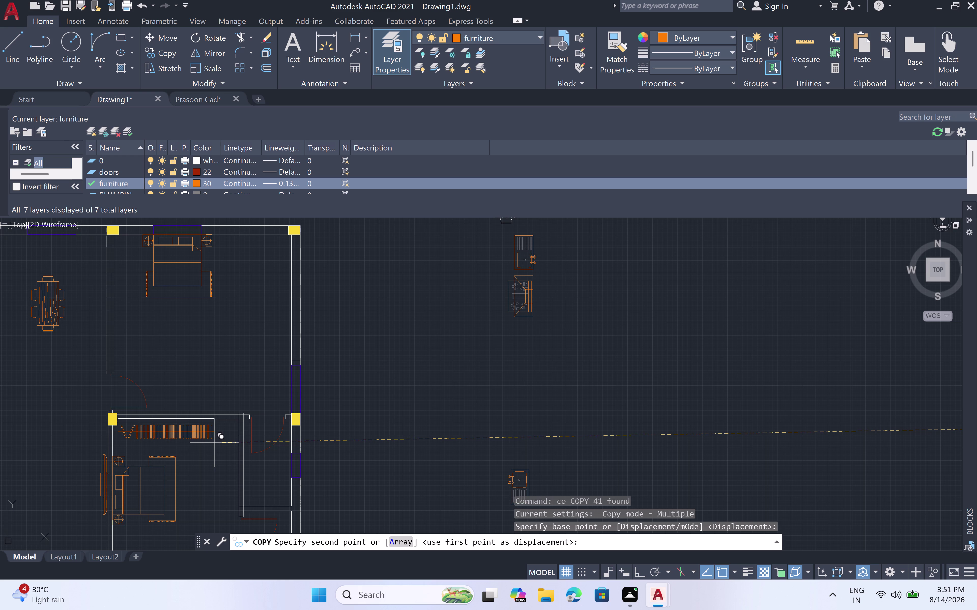
scroll(up, 3)
scroll(down, 3)
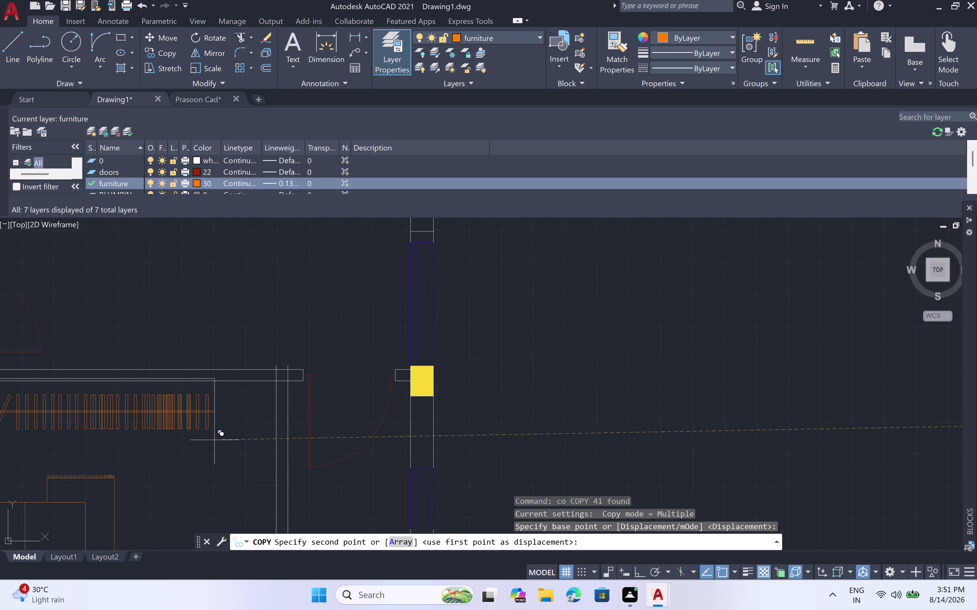
scroll(down, 3)
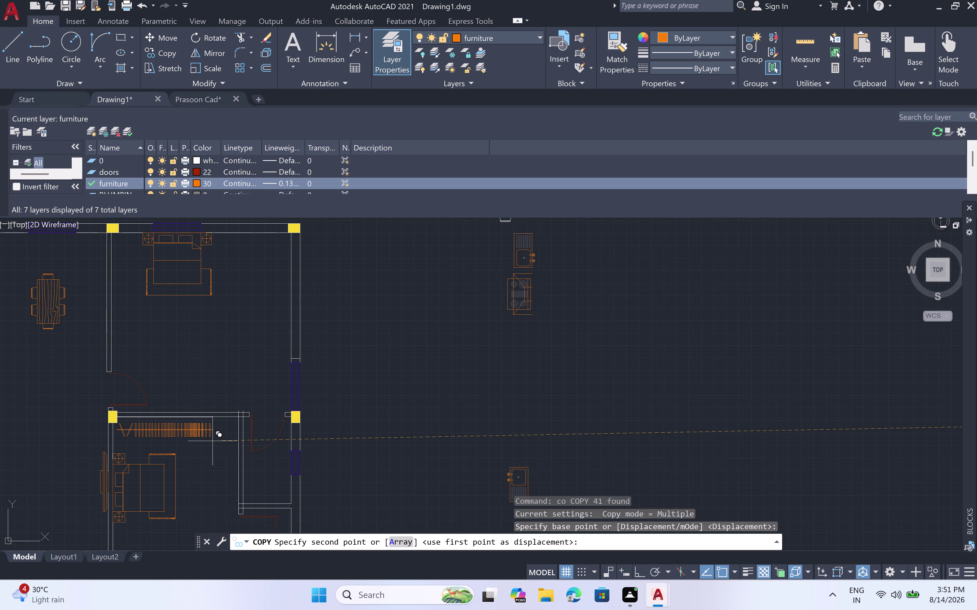
click(213, 442)
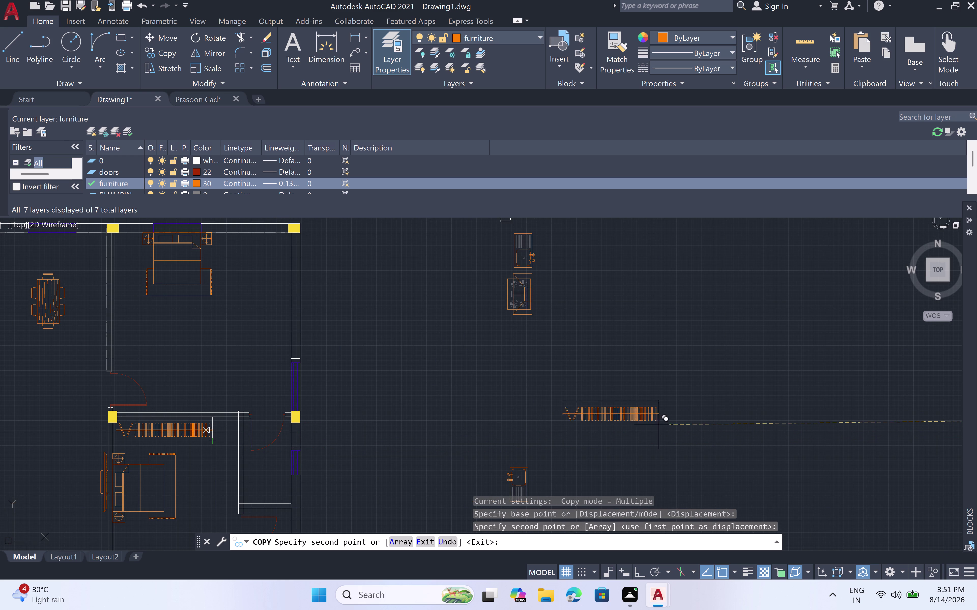
key(Escape)
Select the rectangle's right-end line.
scroll(up, 3)
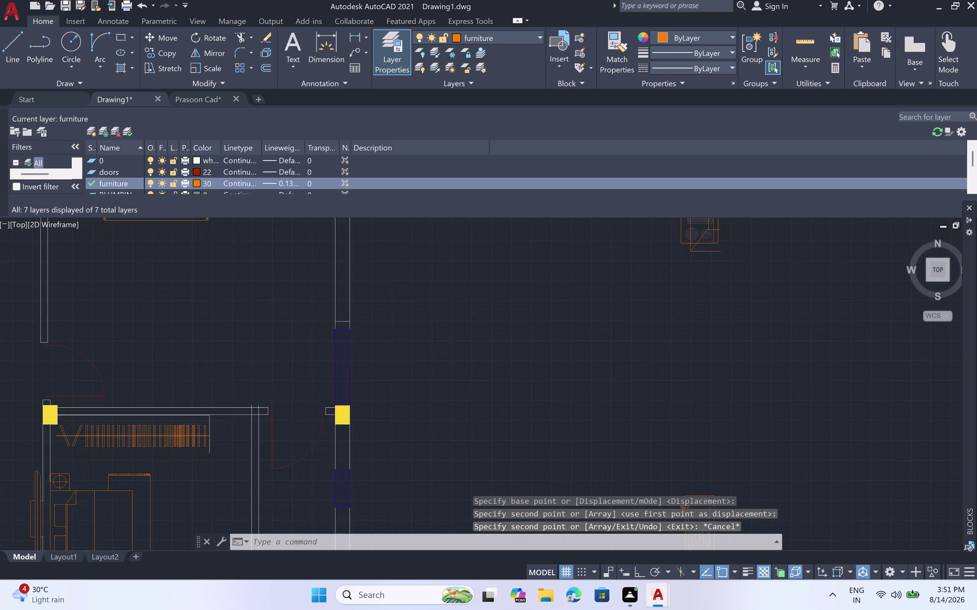
scroll(up, 3)
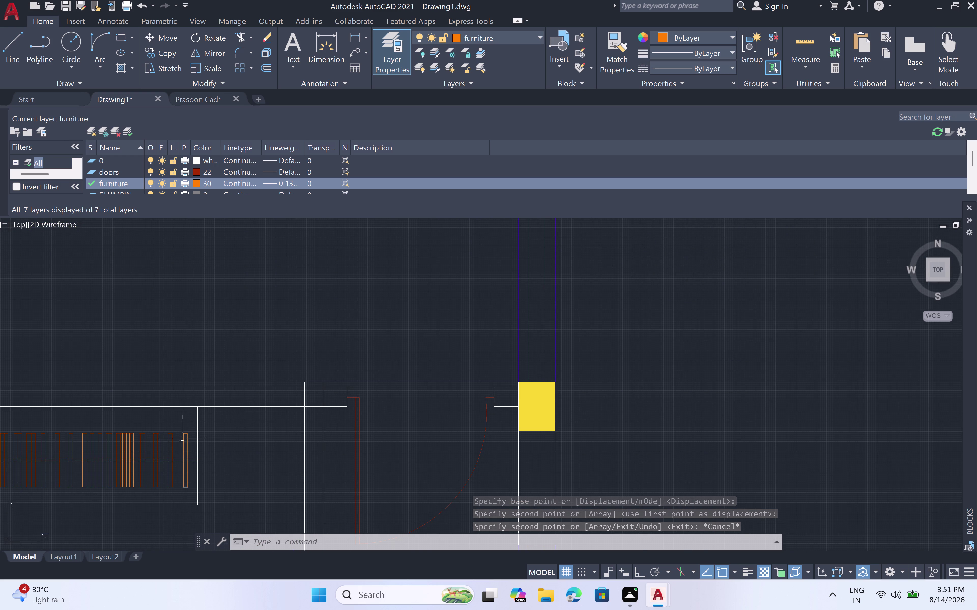
click(197, 434)
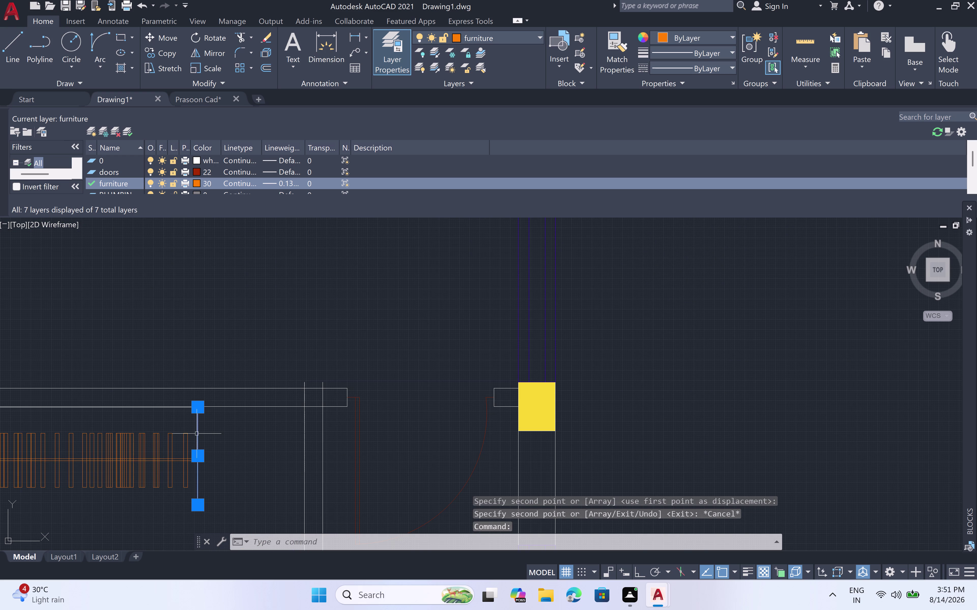
Grip-stretch the rectangle's end line over to the wall.
click(198, 454)
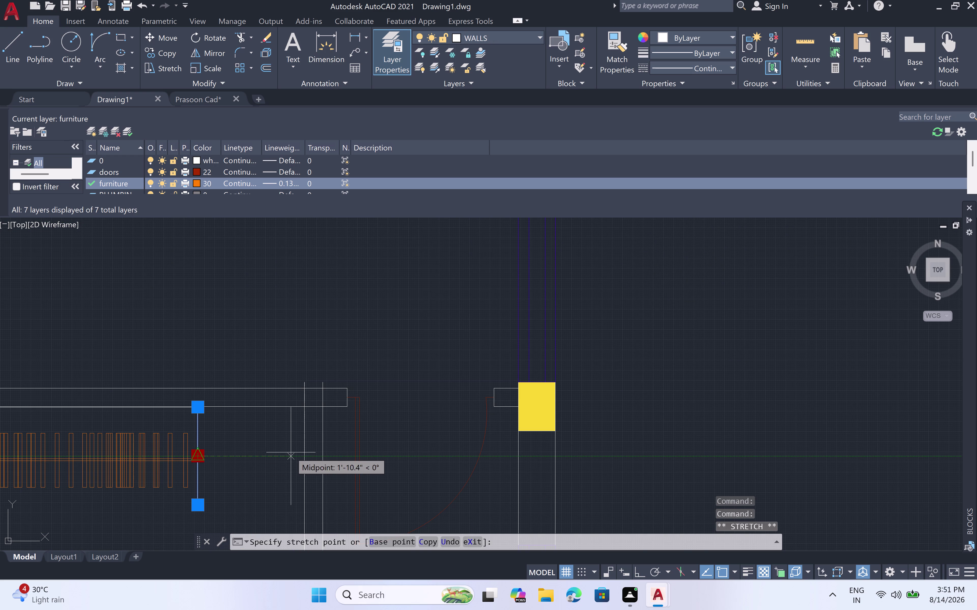
click(302, 453)
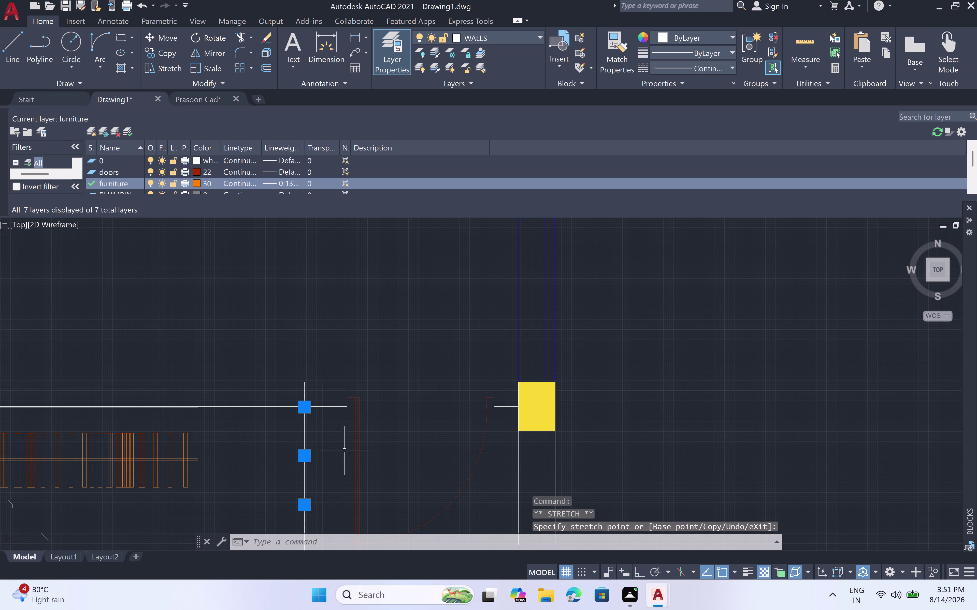
scroll(down, 3)
scroll(up, 3)
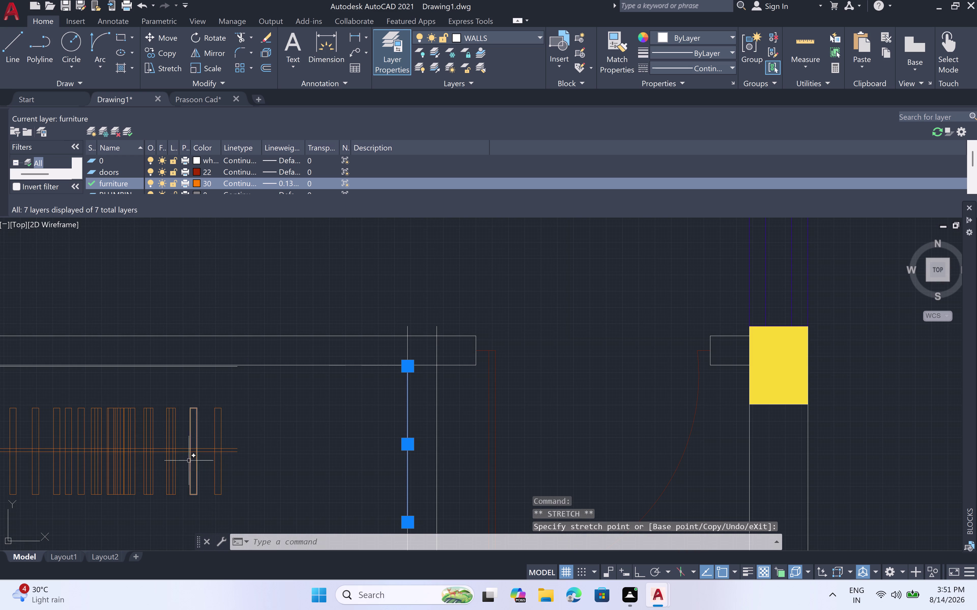
scroll(down, 3)
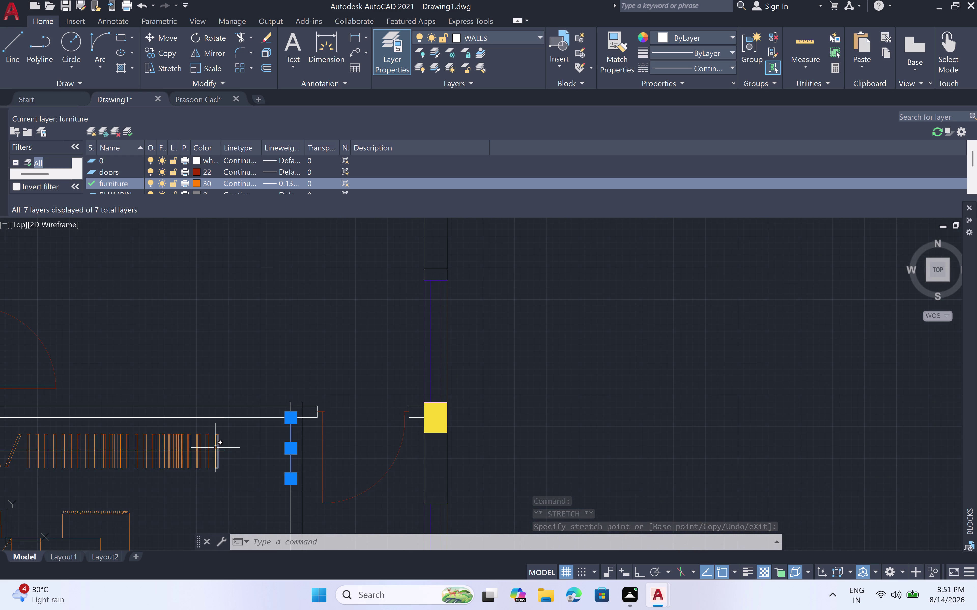
Window-select the last few vertical lines and place a copy further along the row.
click(222, 431)
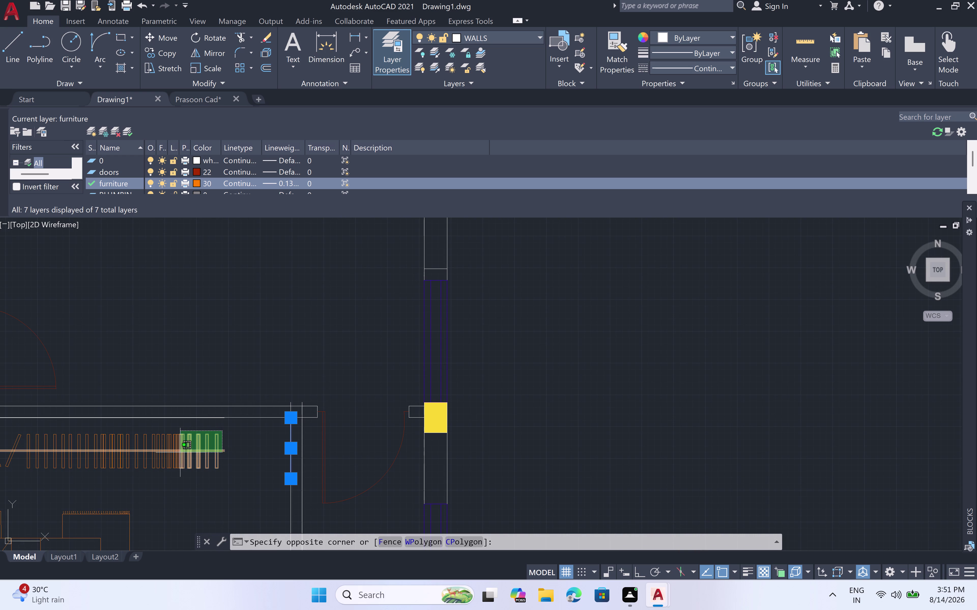
click(172, 474)
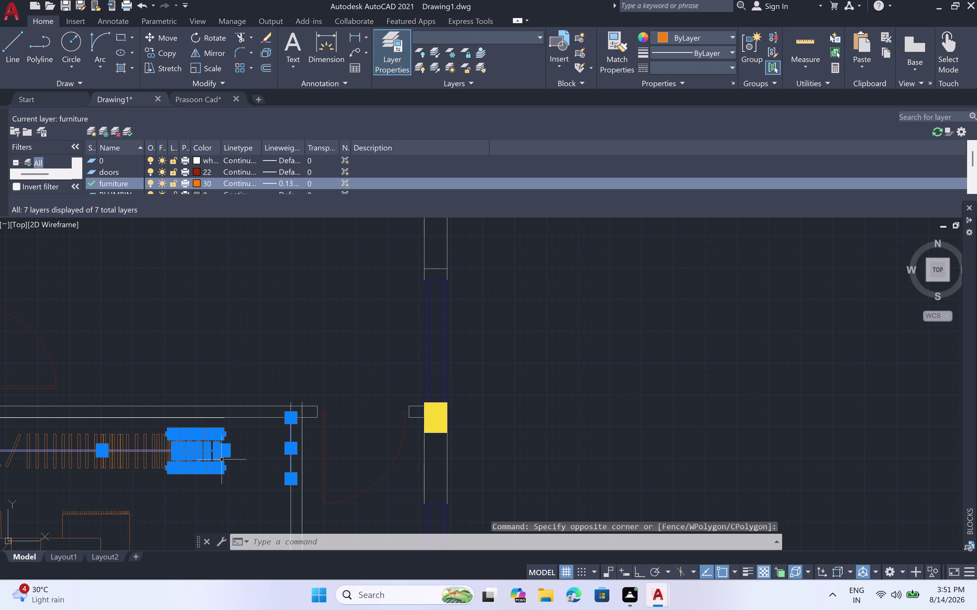
key(space)
scroll(up, 3)
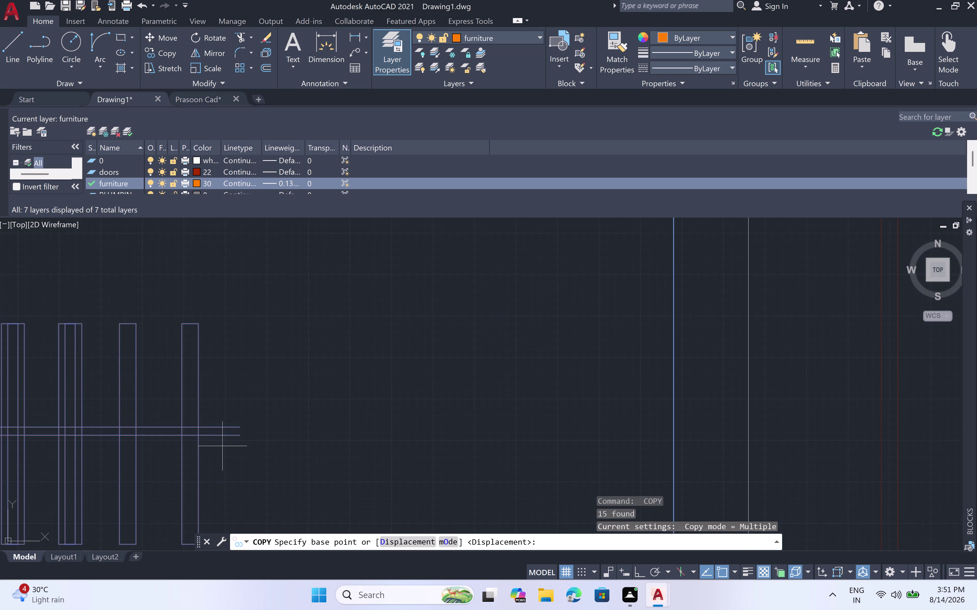
click(238, 438)
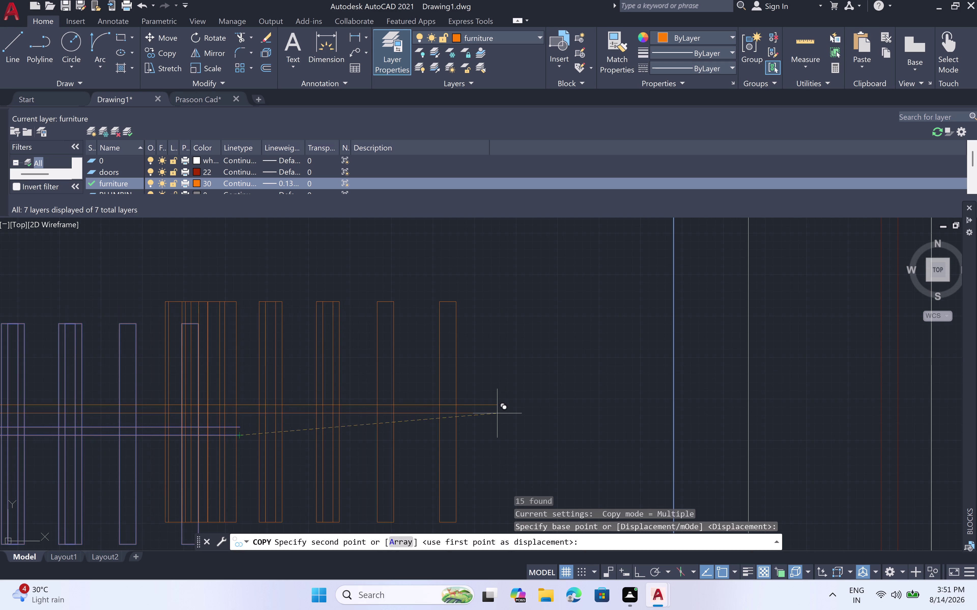
scroll(down, 3)
scroll(down, 3)
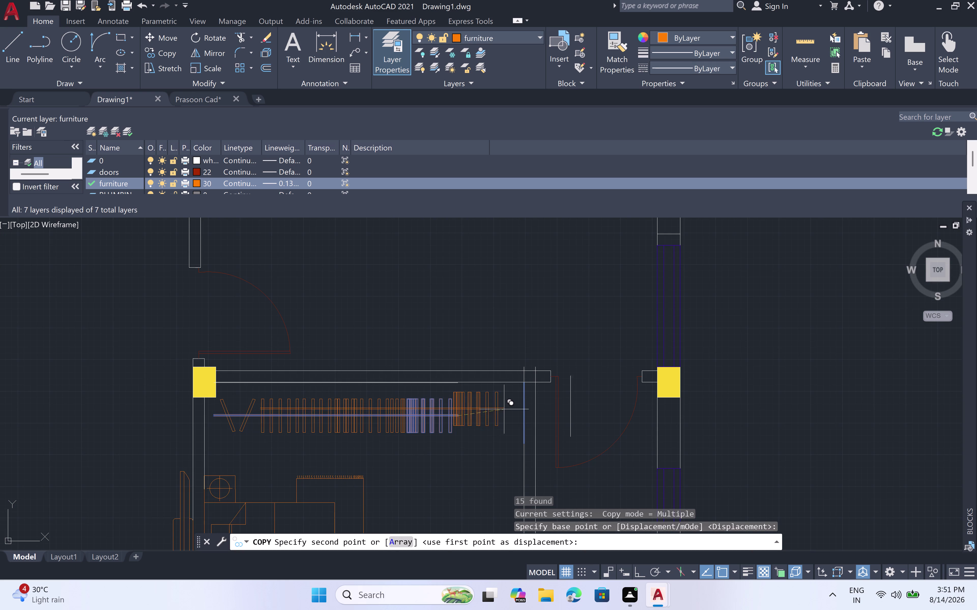
click(523, 415)
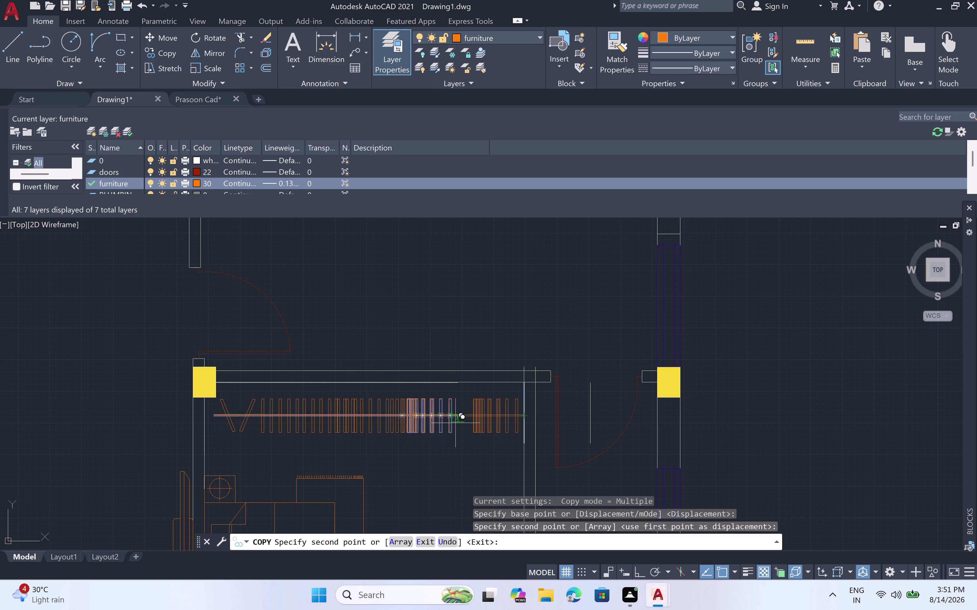
Place another set of copied lines to extend the row, then end the copy.
scroll(up, 3)
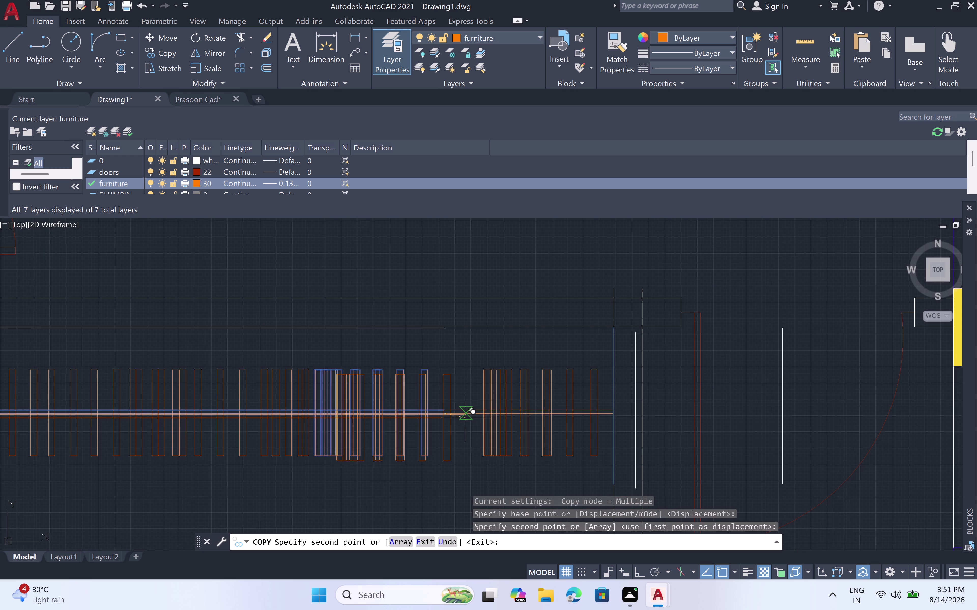
scroll(up, 3)
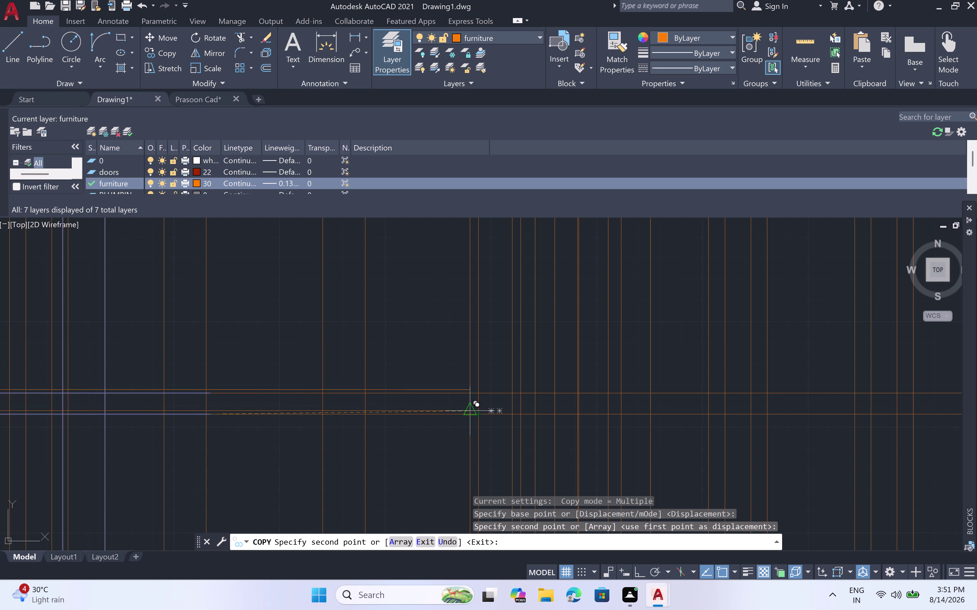
click(469, 410)
scroll(down, 3)
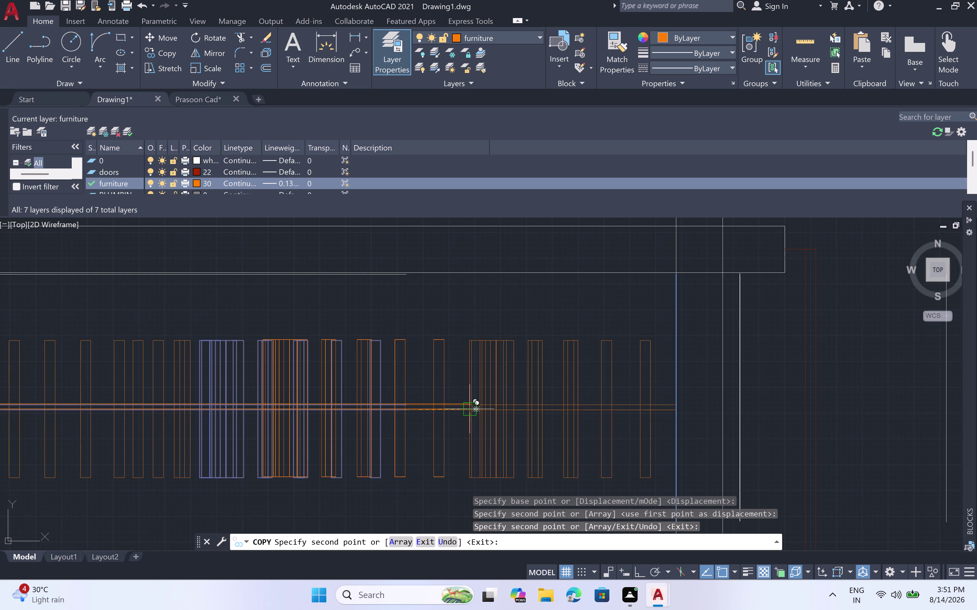
key(Escape)
scroll(down, 3)
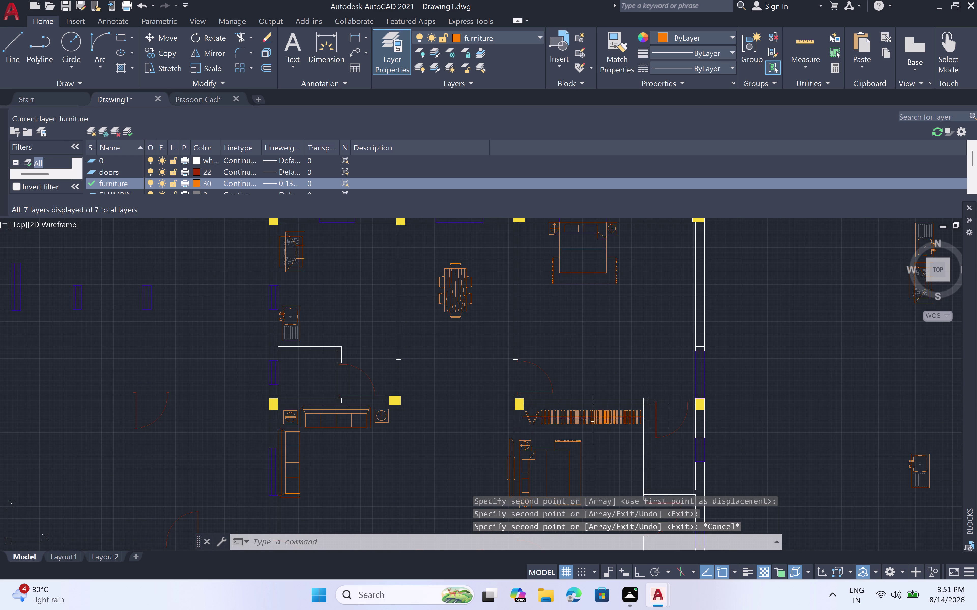
scroll(up, 3)
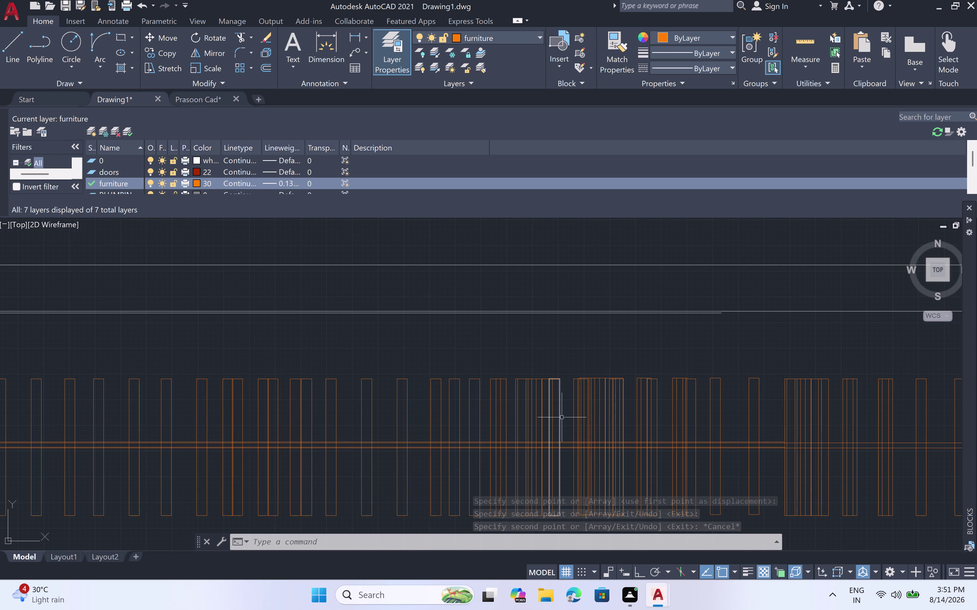
Window-select and erase the first two sets of stacked duplicate vertical lines.
click(586, 413)
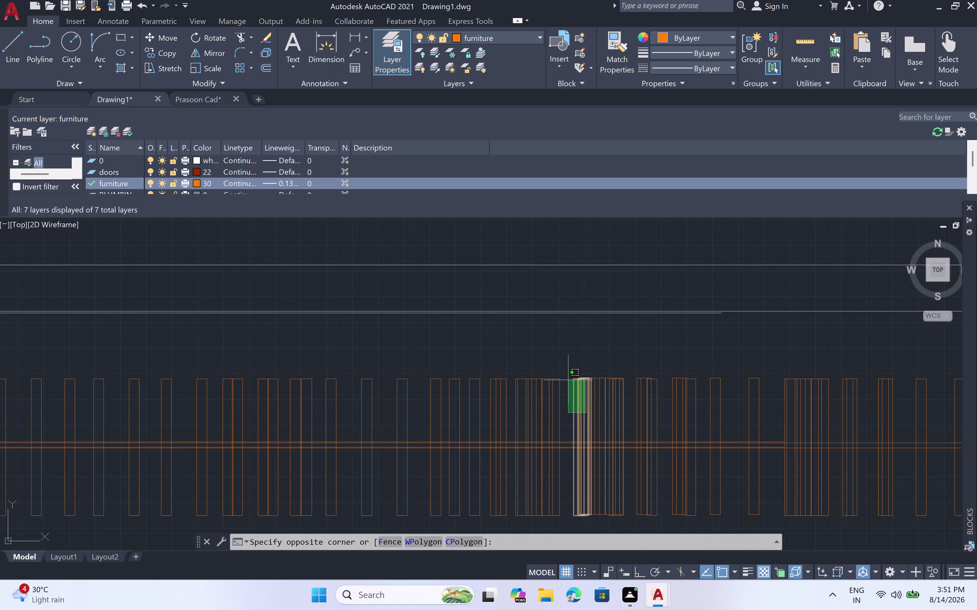
click(600, 385)
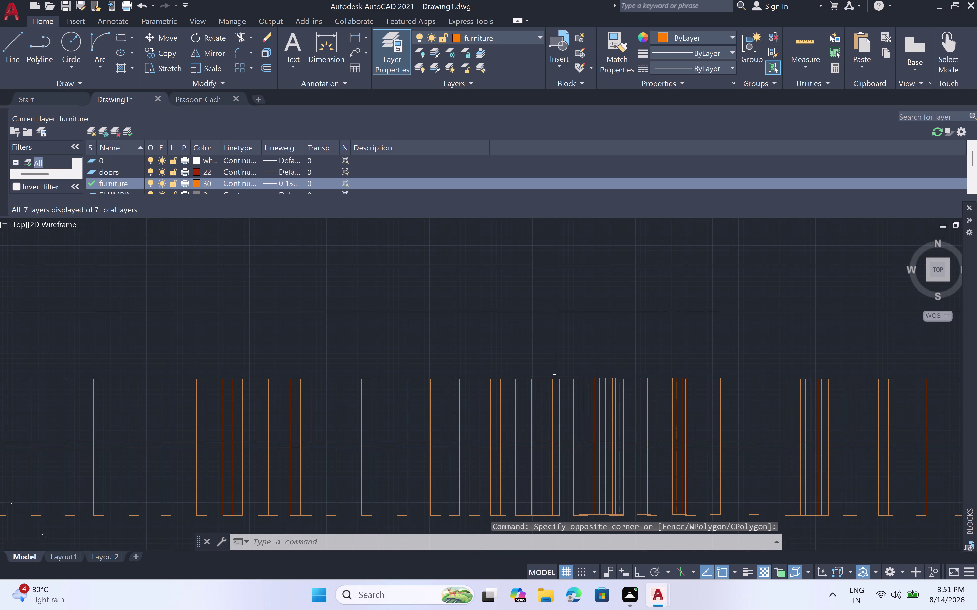
click(567, 376)
click(616, 420)
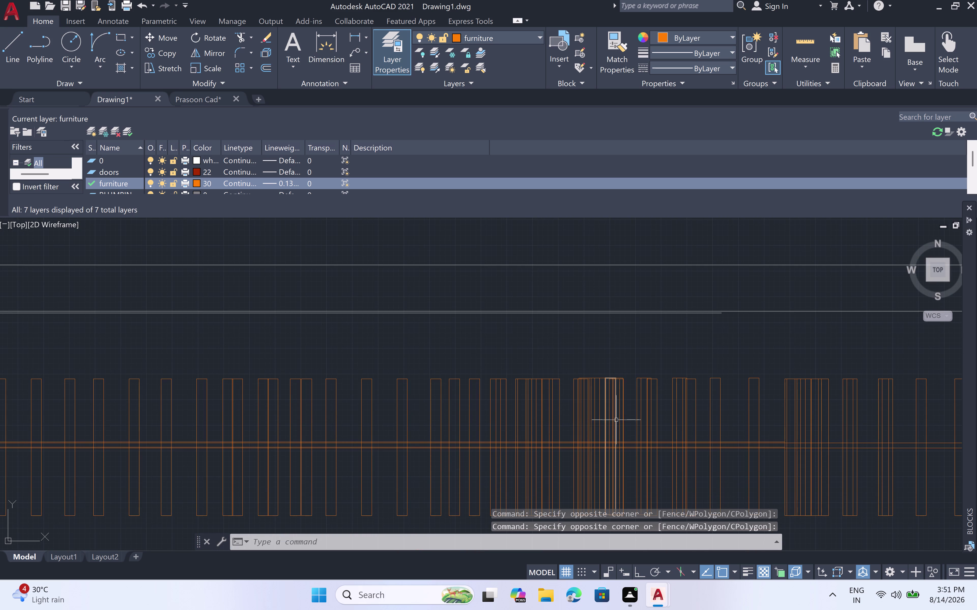
click(609, 390)
click(581, 393)
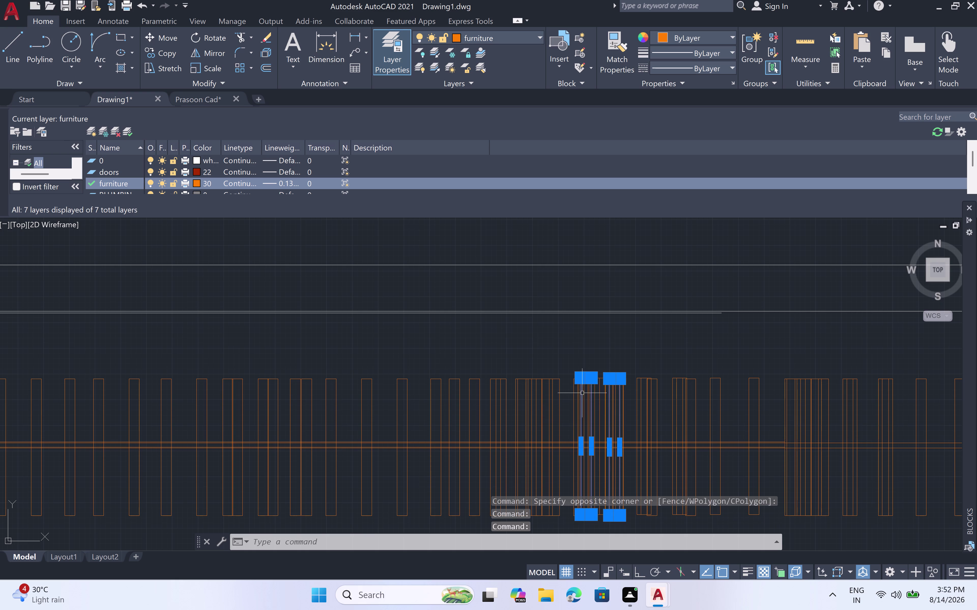
key(Delete)
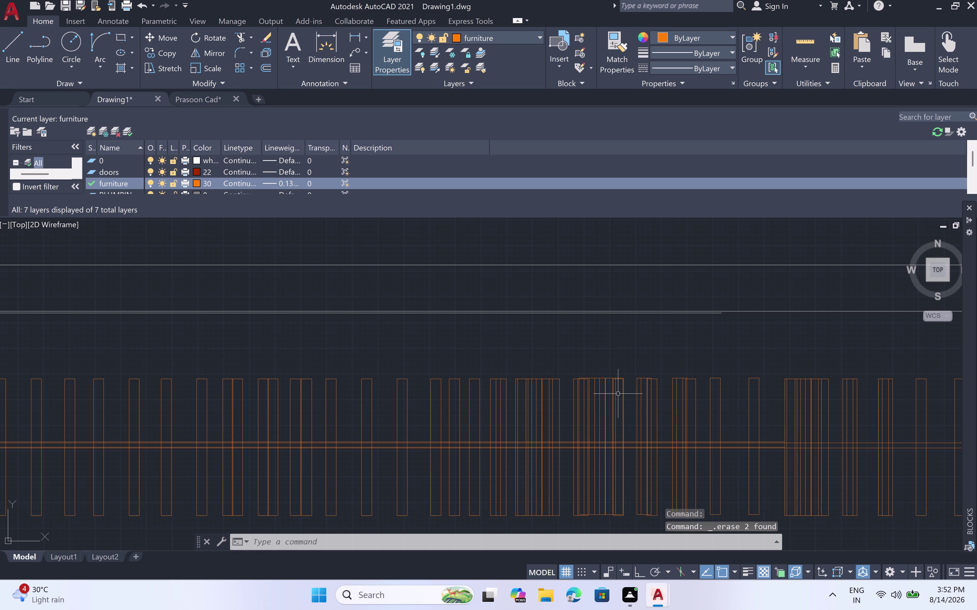
click(613, 395)
click(576, 397)
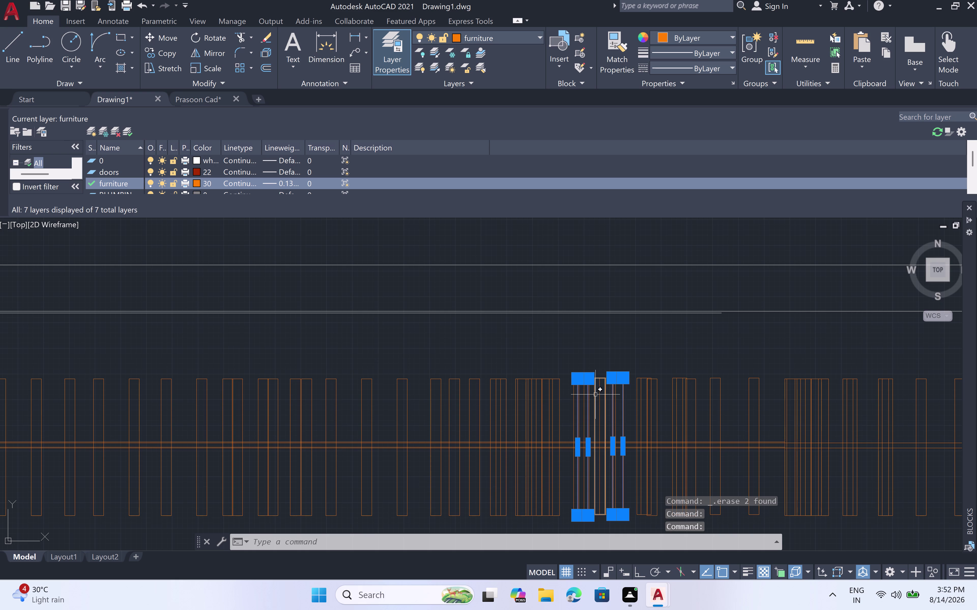
key(Delete)
Erase another overlapping pair and a single duplicate vertical line.
scroll(down, 3)
scroll(up, 3)
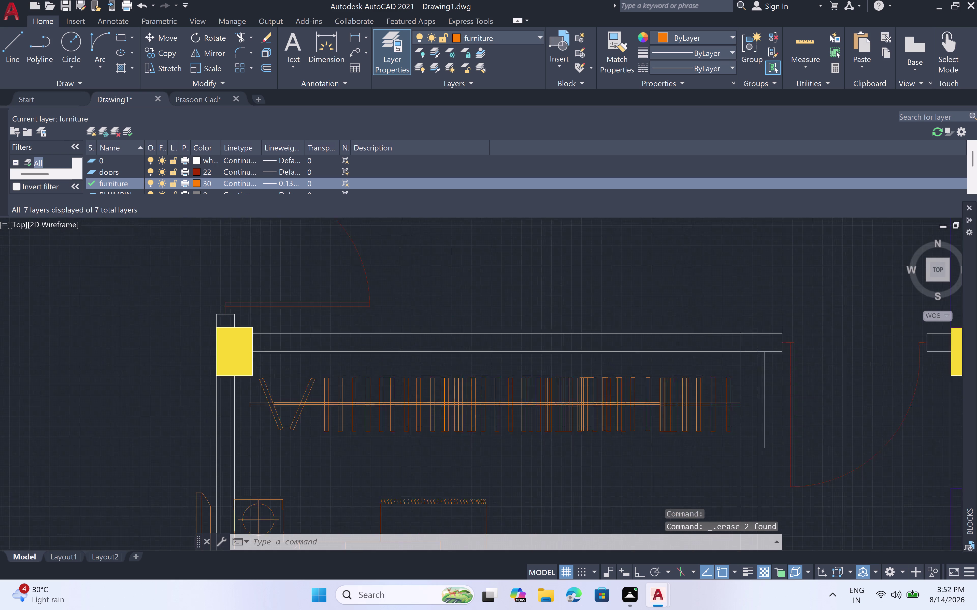
click(585, 394)
click(608, 395)
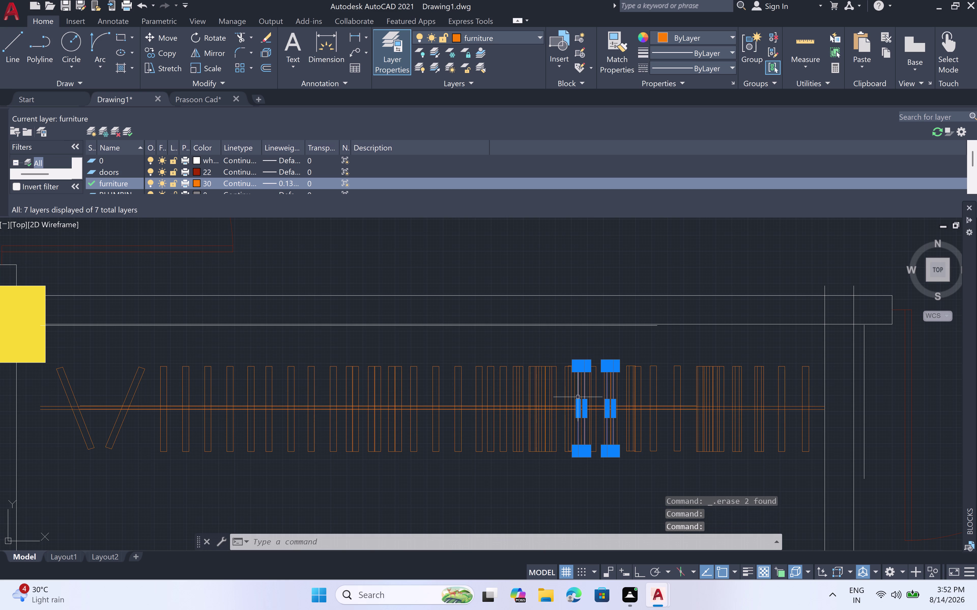
key(Delete)
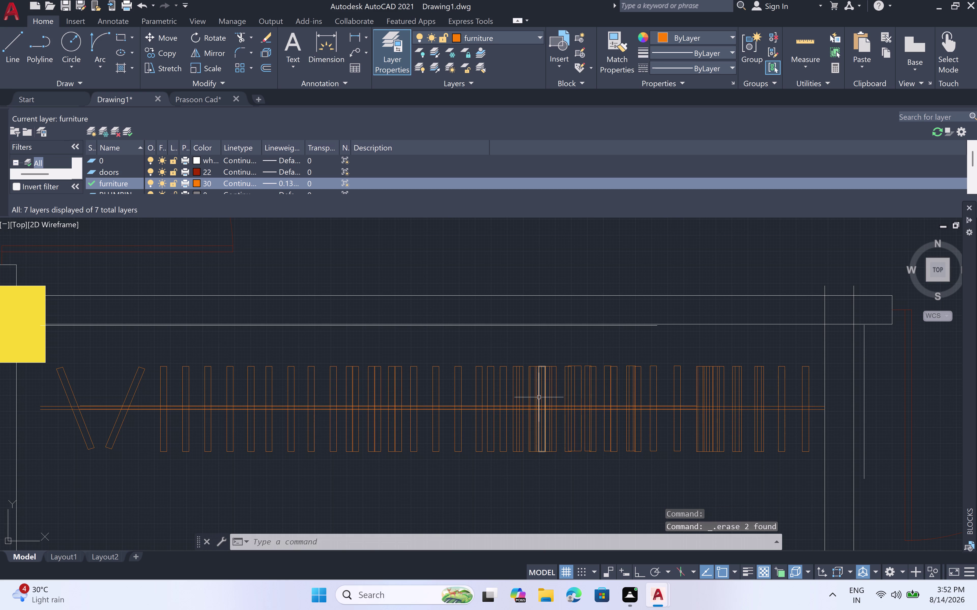
click(539, 397)
key(Delete)
Cancel a stray selection, then erase the next overlapping duplicate lines.
scroll(down, 3)
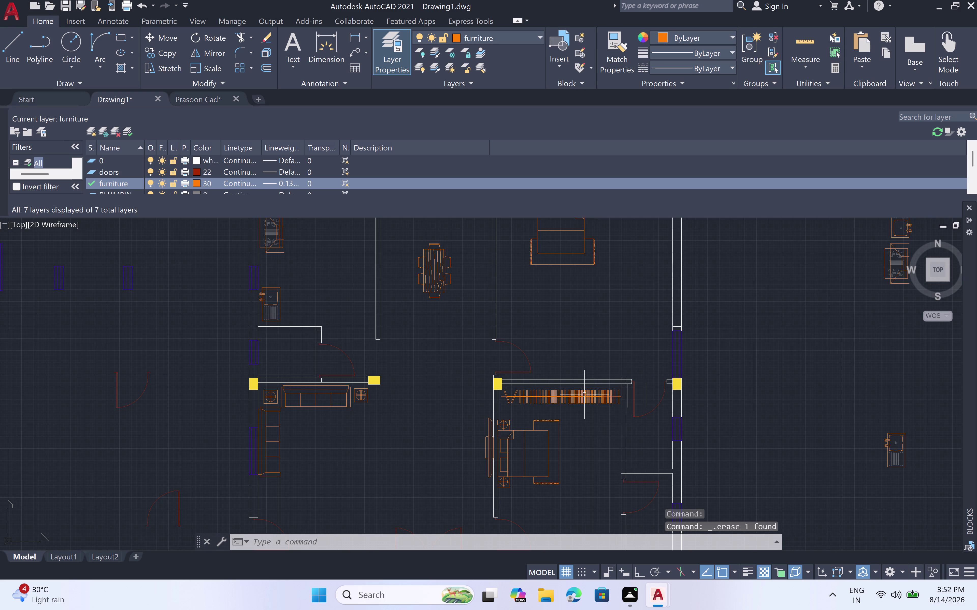
scroll(down, 3)
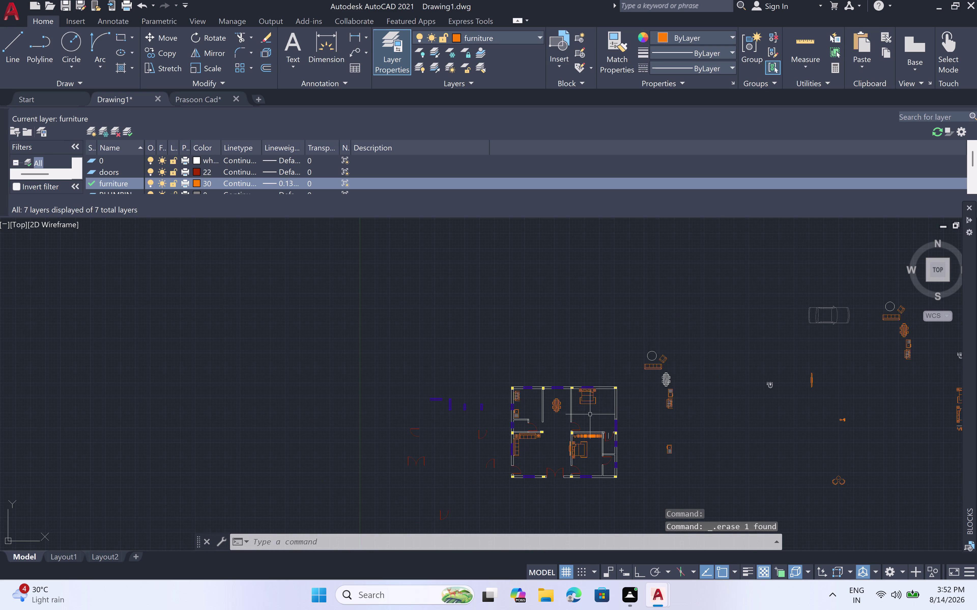
scroll(up, 3)
click(588, 442)
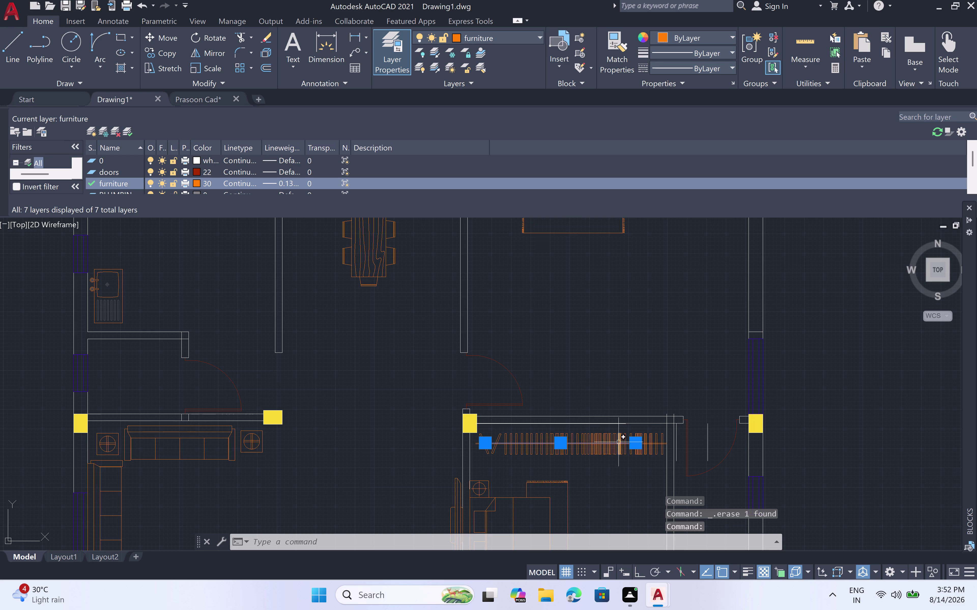
key(Escape)
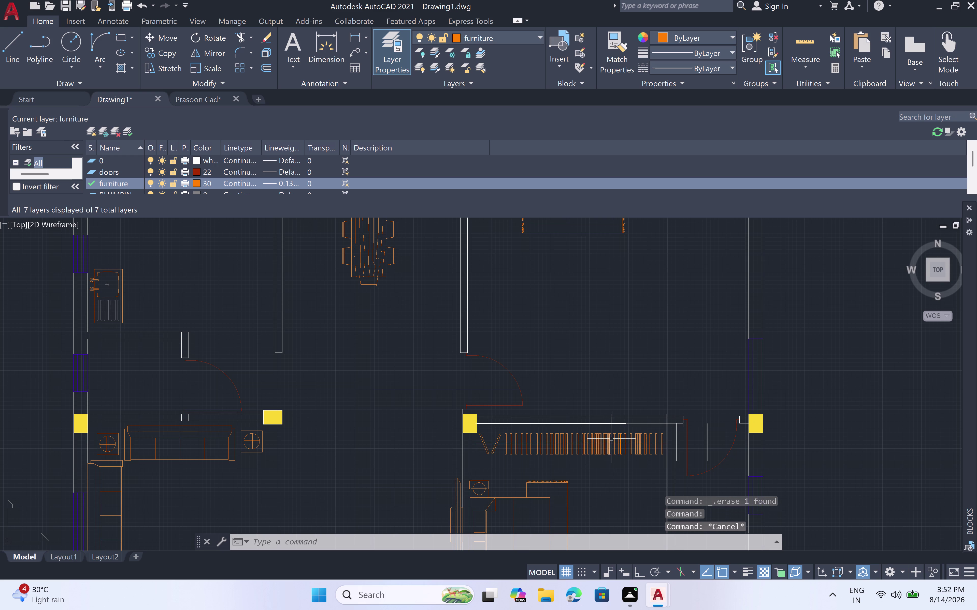
click(611, 439)
click(596, 439)
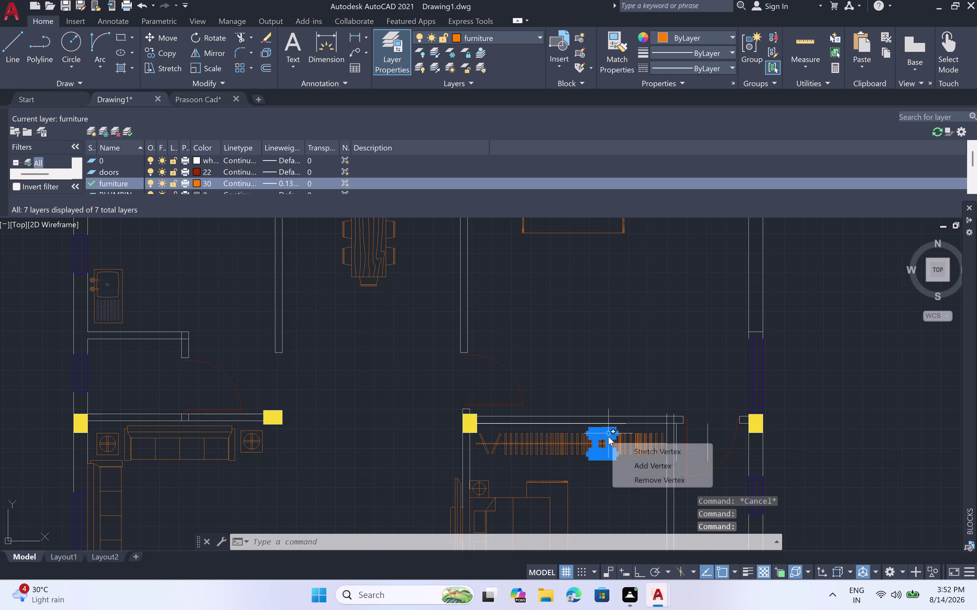
key(Delete)
scroll(up, 3)
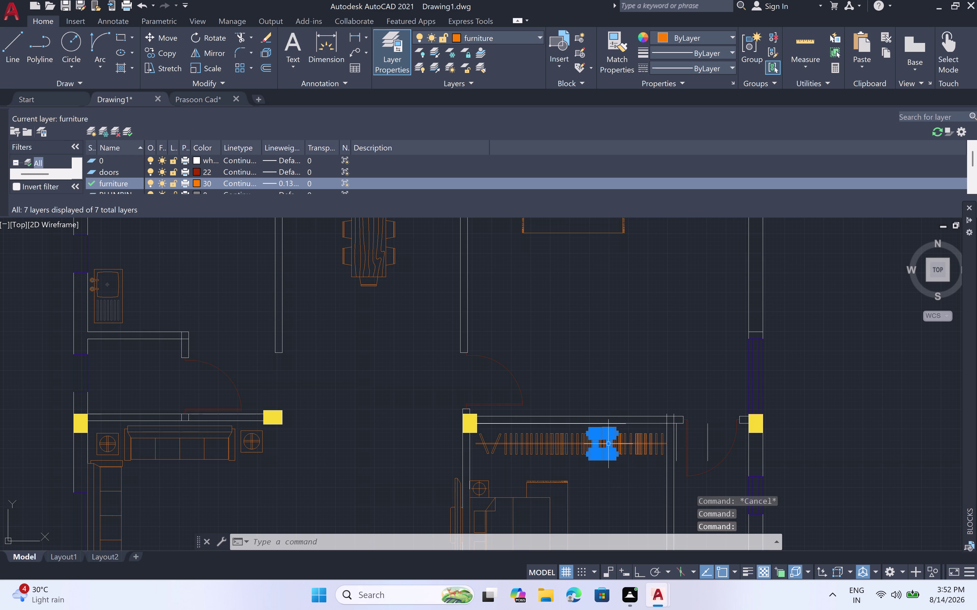
scroll(up, 3)
key(Delete)
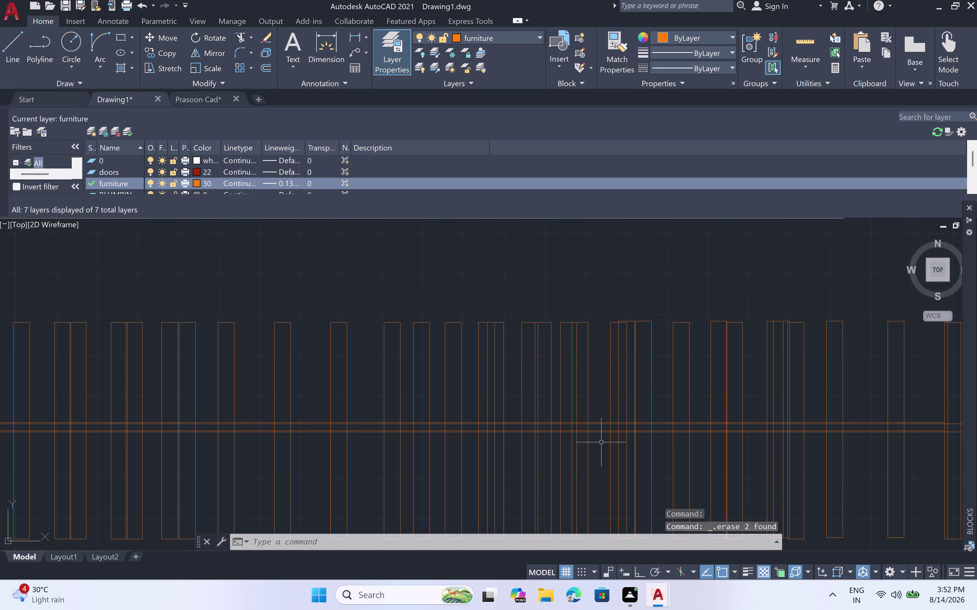
Erase two further sets of duplicate vertical lines along the row.
click(585, 410)
click(575, 403)
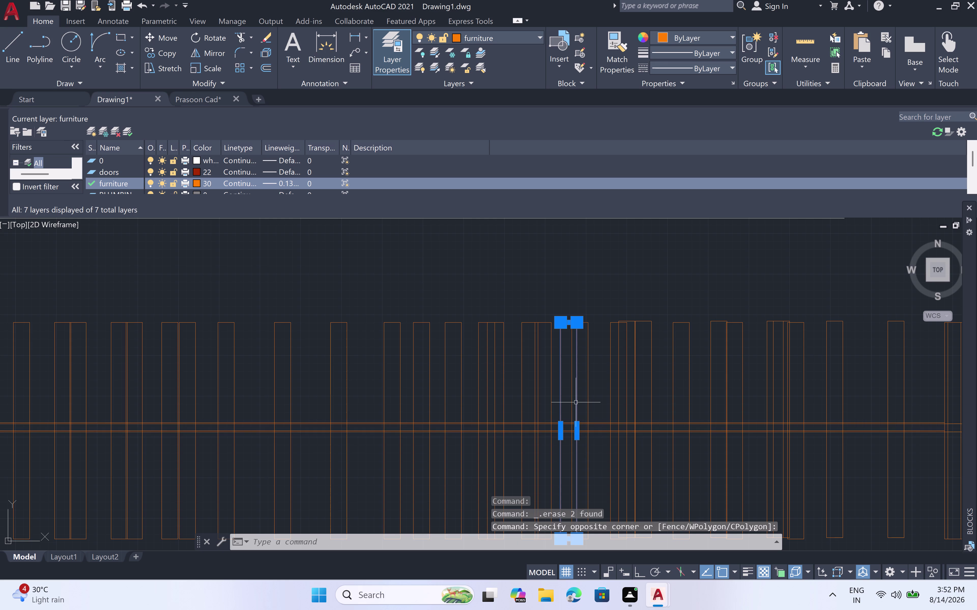
click(479, 390)
key(Delete)
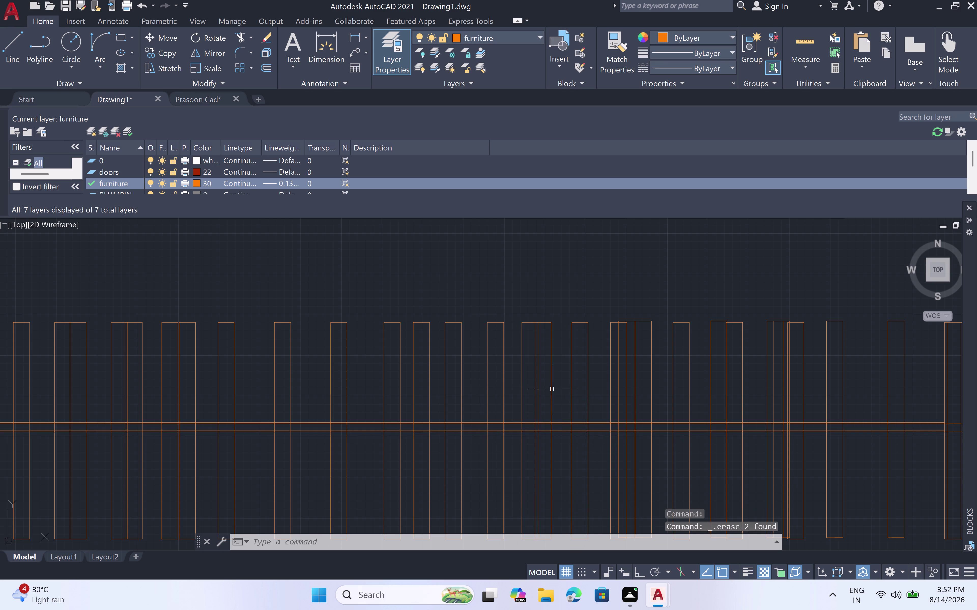
click(625, 384)
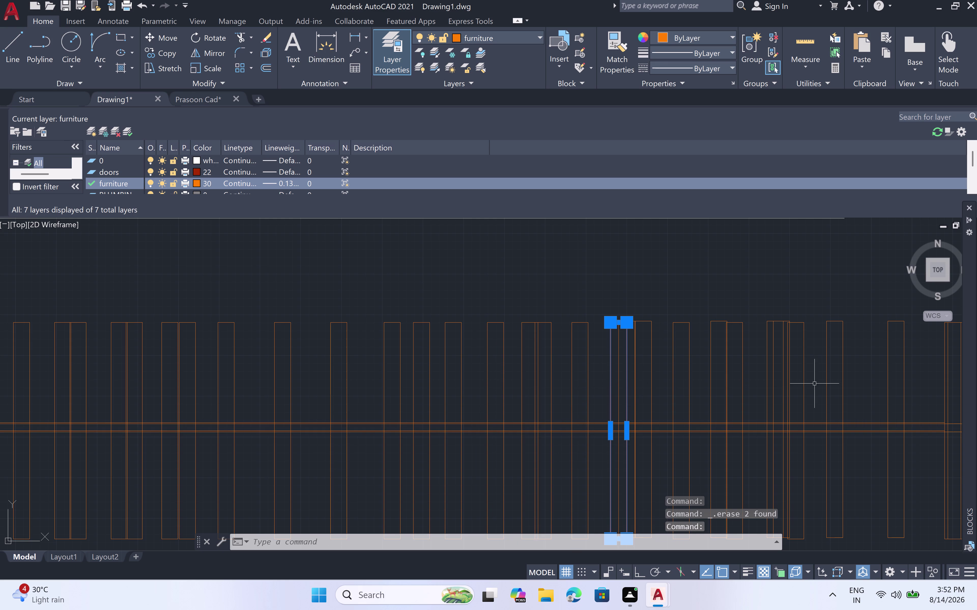
click(788, 379)
key(Delete)
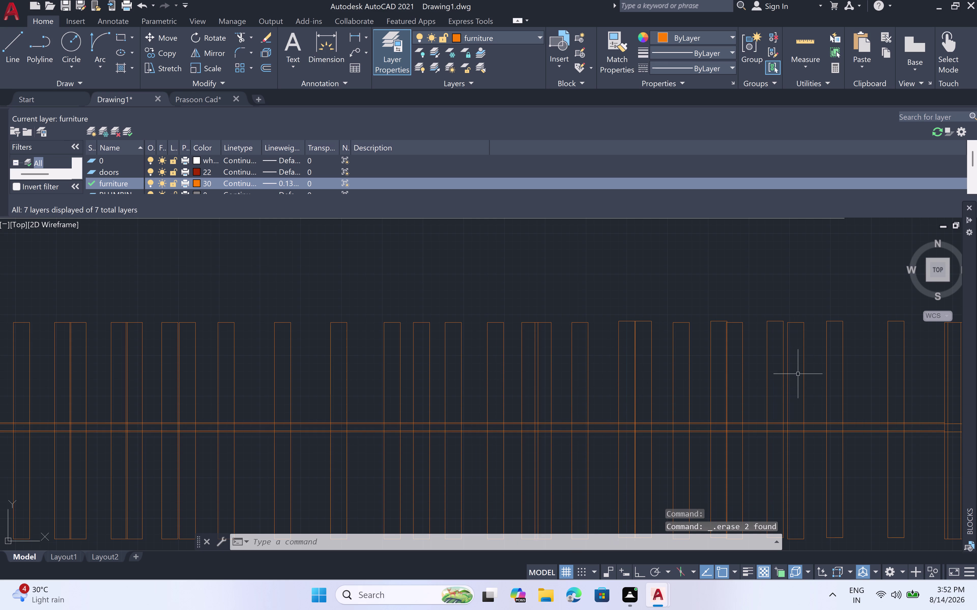
Erase the overlapping duplicate lines near the pattern's right end.
scroll(down, 3)
scroll(down, 3)
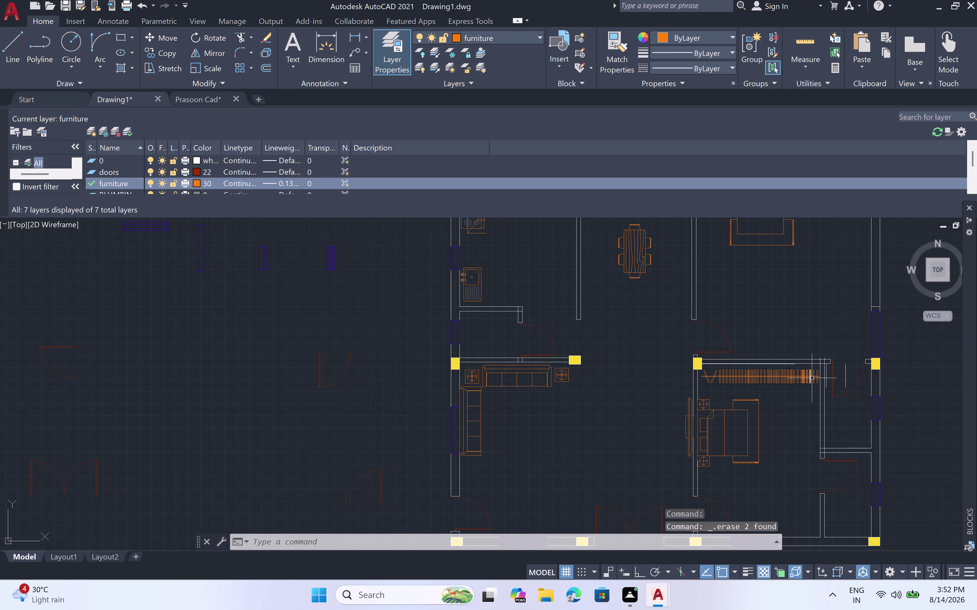
scroll(up, 3)
click(756, 355)
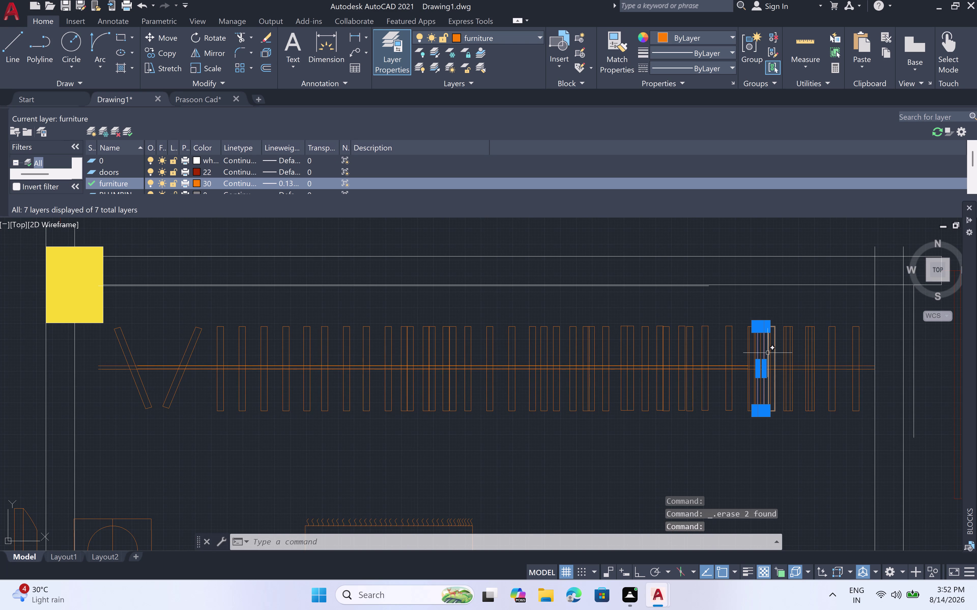
click(767, 353)
click(747, 351)
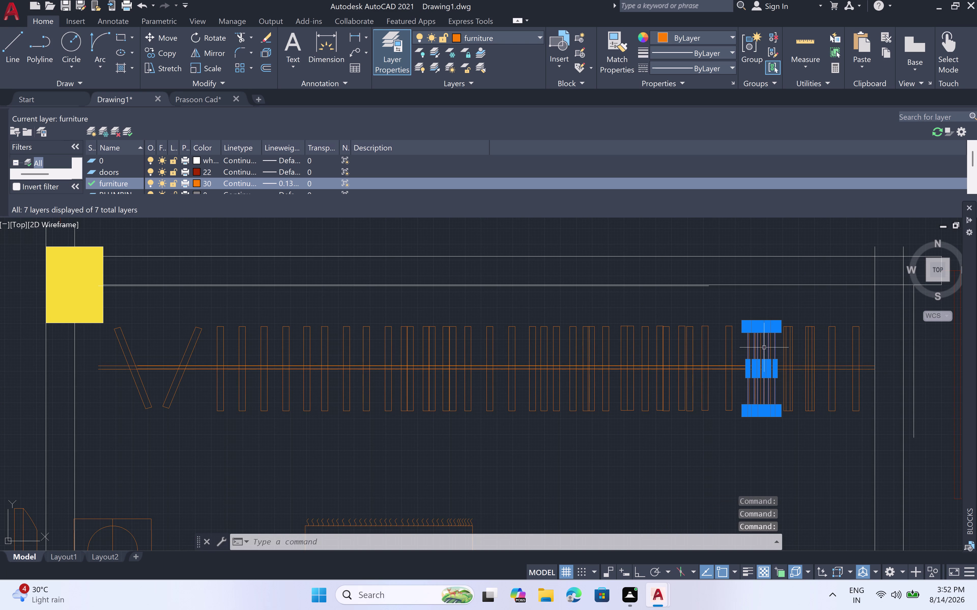
key(Delete)
scroll(down, 3)
scroll(down, 3)
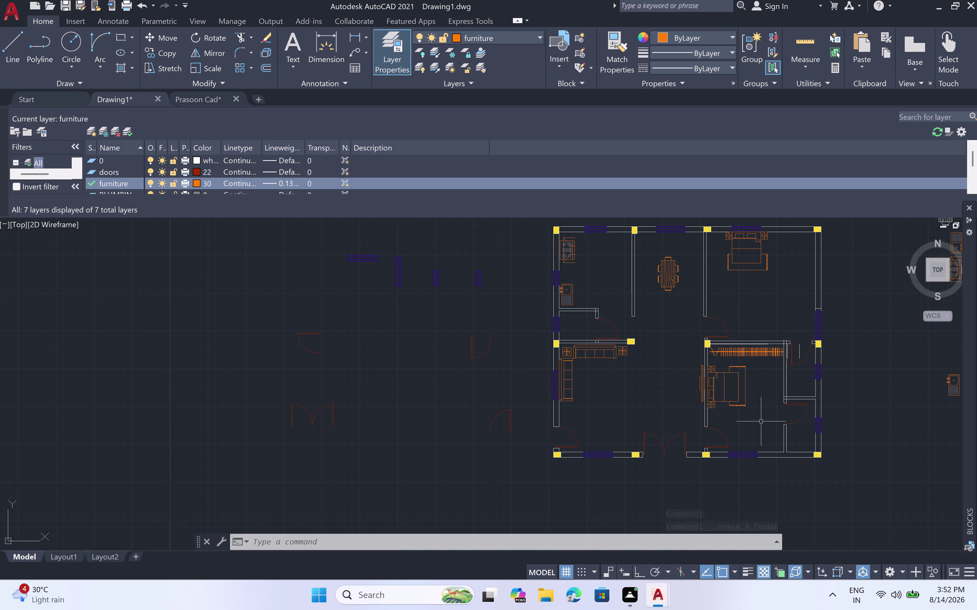
scroll(up, 3)
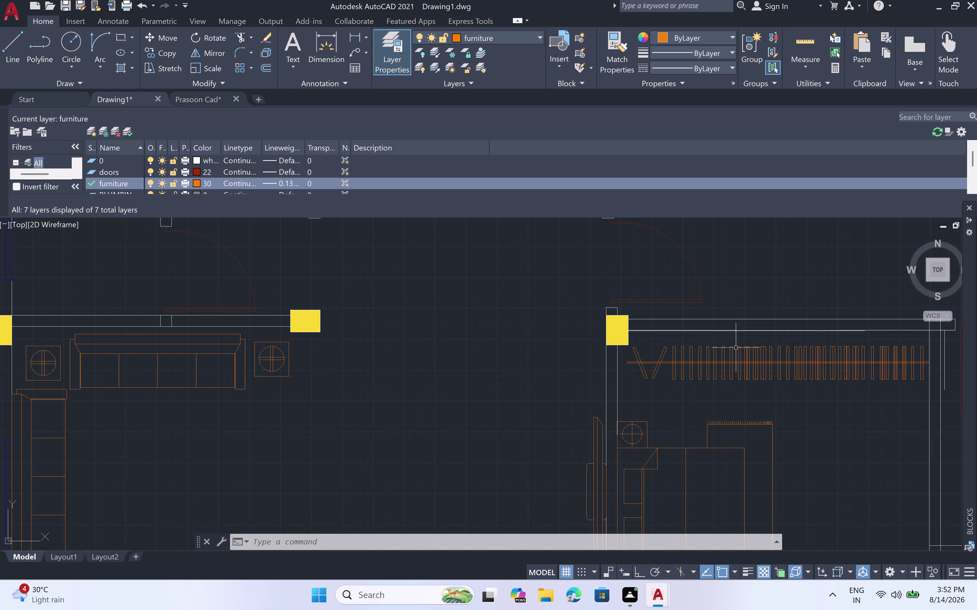
scroll(up, 3)
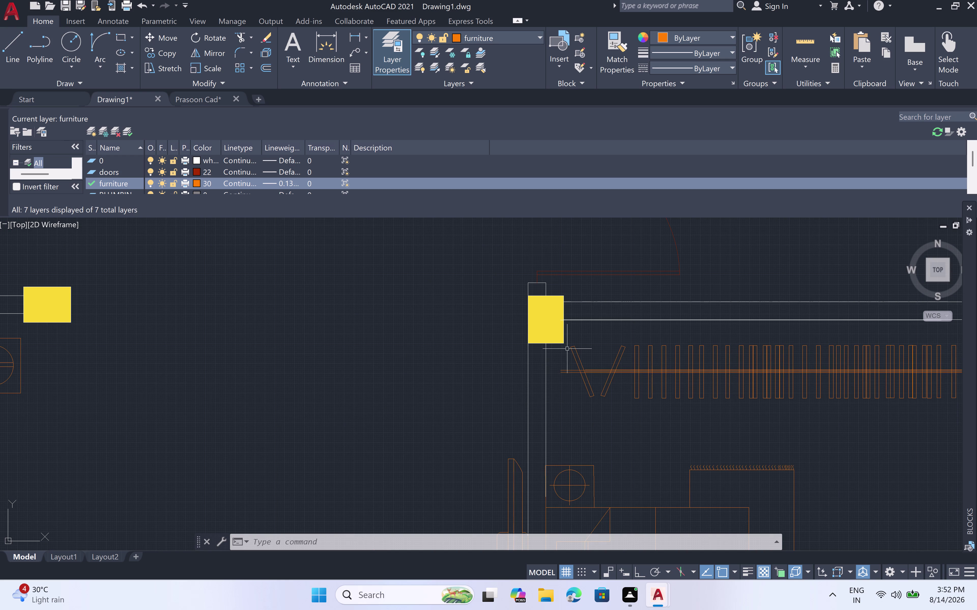
click(568, 334)
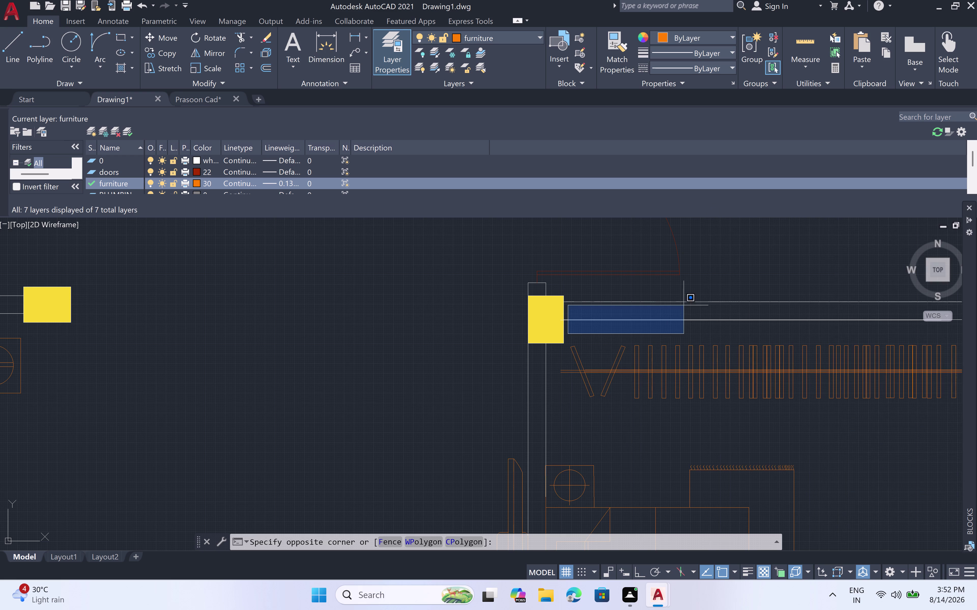
Copy the 47-object slatted line pattern to a spot right of the floor plan.
middle_drag(937, 432, 906, 430)
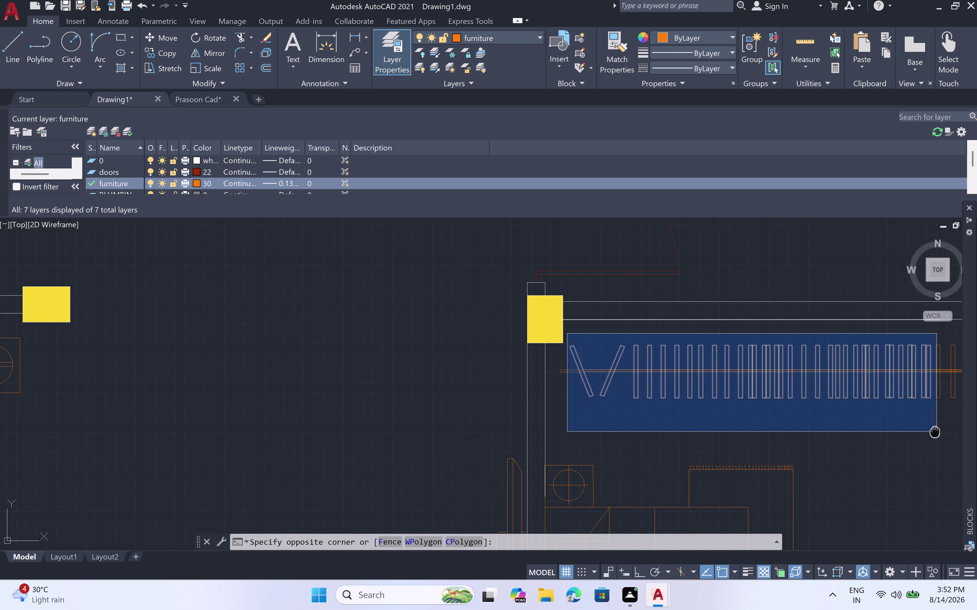
middle_drag(905, 431, 644, 448)
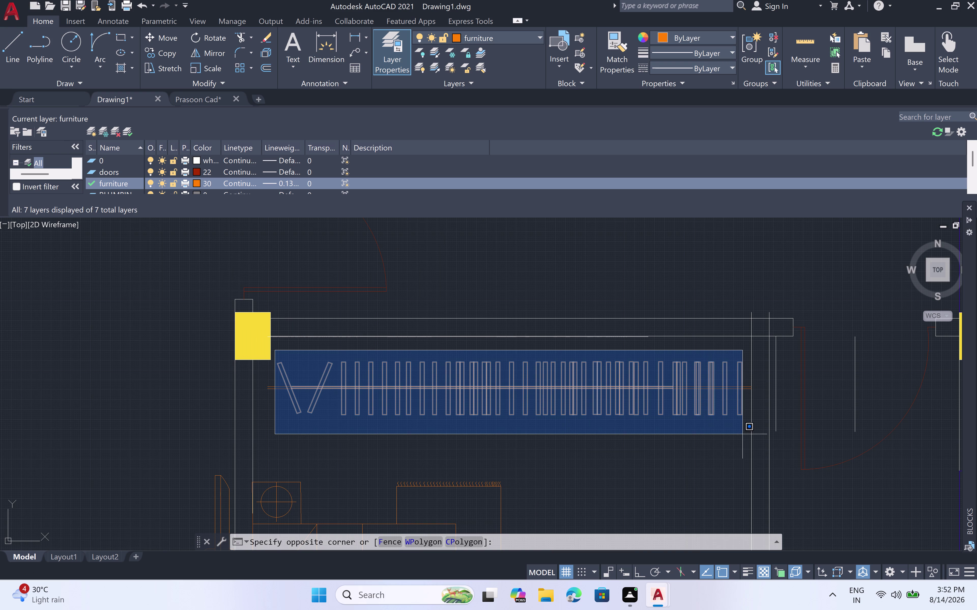
click(746, 434)
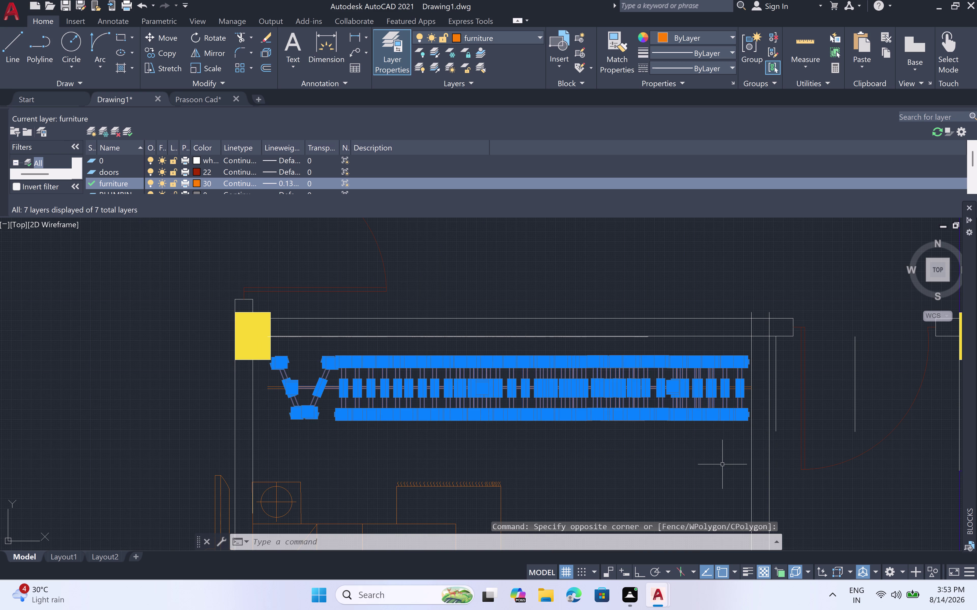
key(c)
key(o)
key(space)
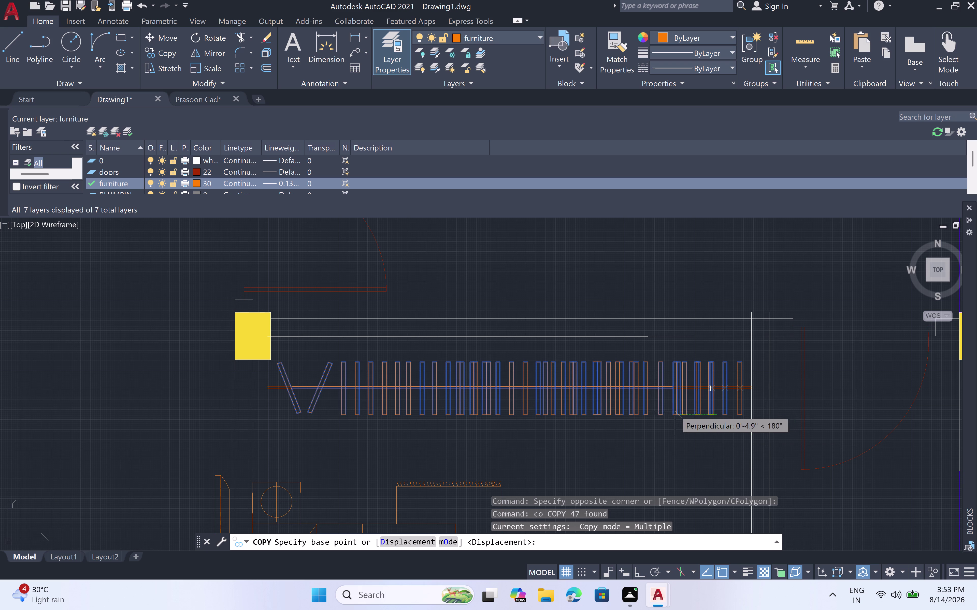
click(741, 412)
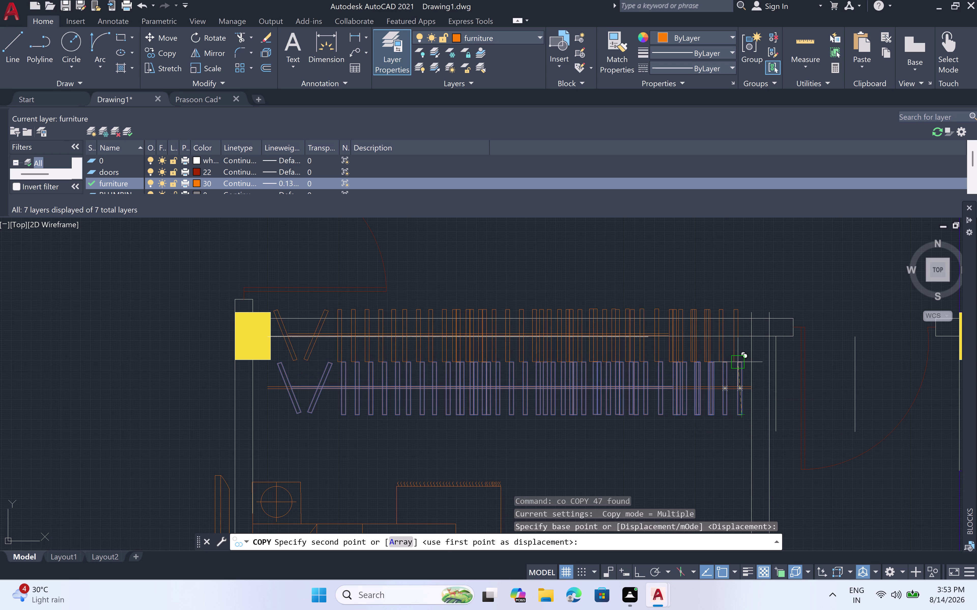
scroll(down, 3)
click(897, 339)
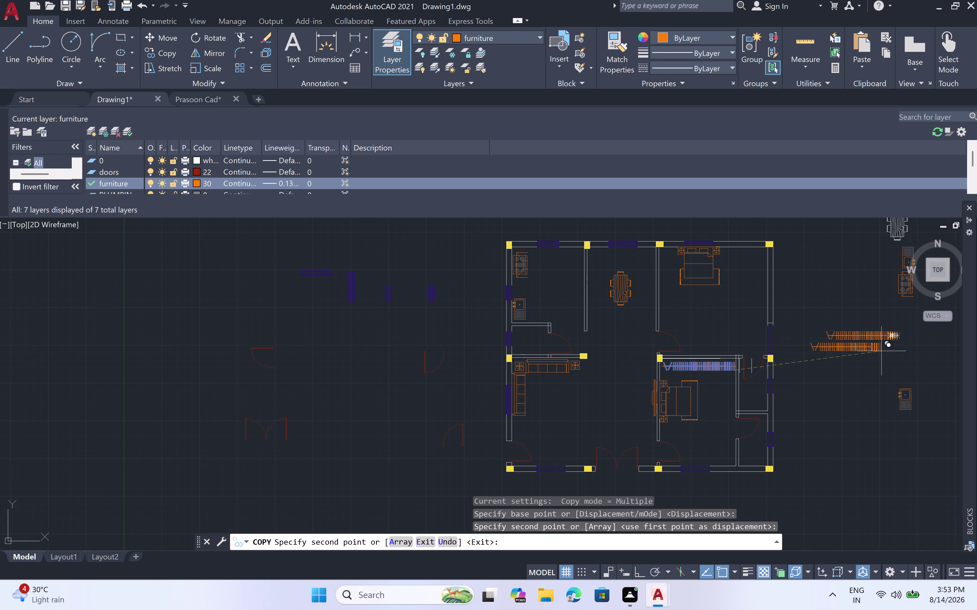
key(Escape)
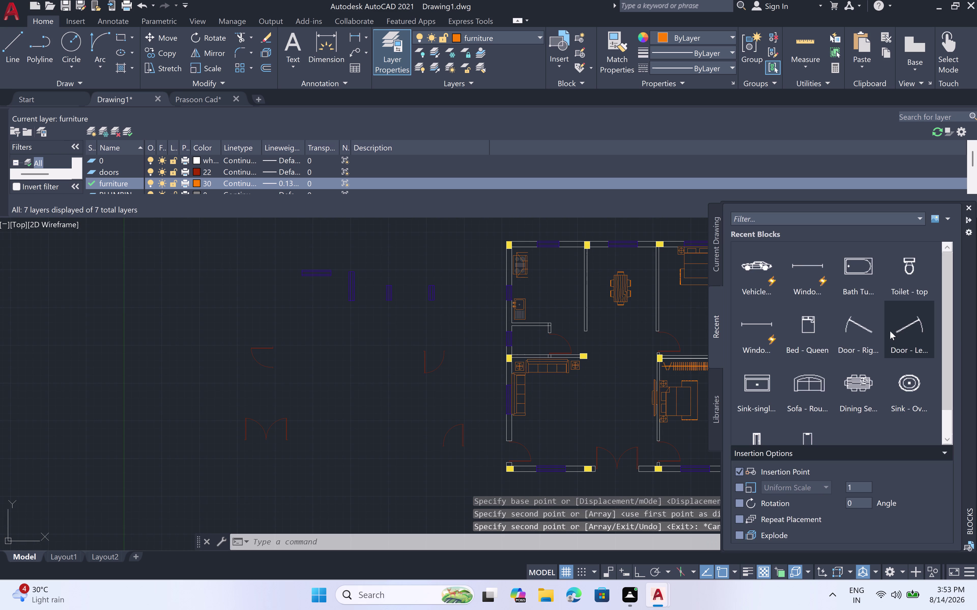
double_click(971, 208)
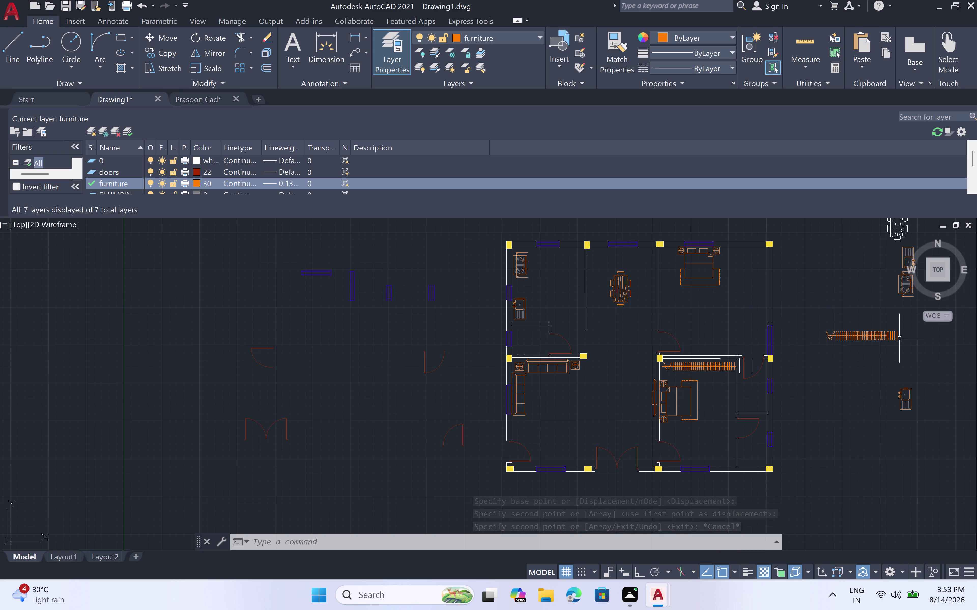
click(902, 329)
Rotate the slatted stair block a quarter turn with Ortho on so it stands upright.
click(800, 351)
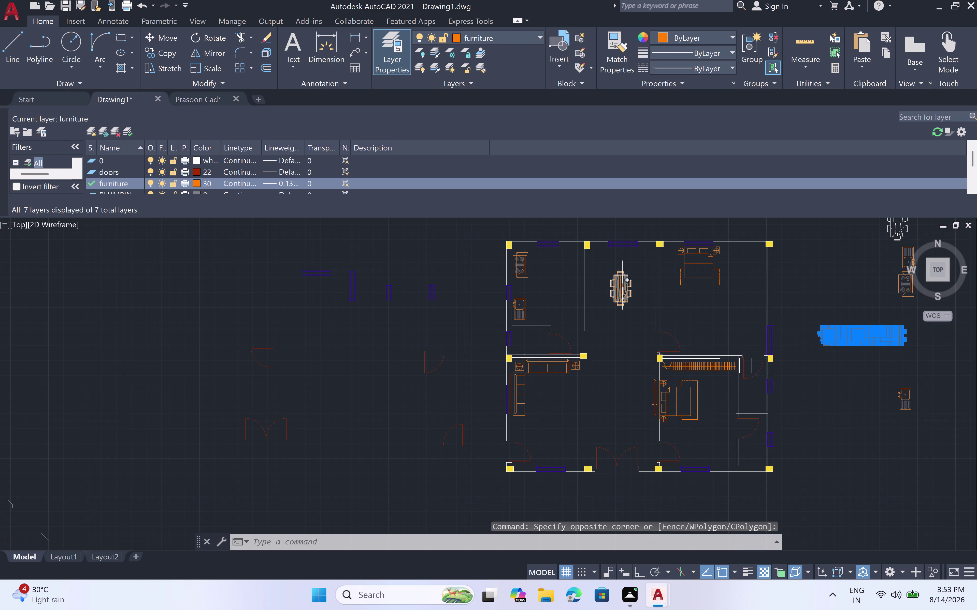
click(209, 34)
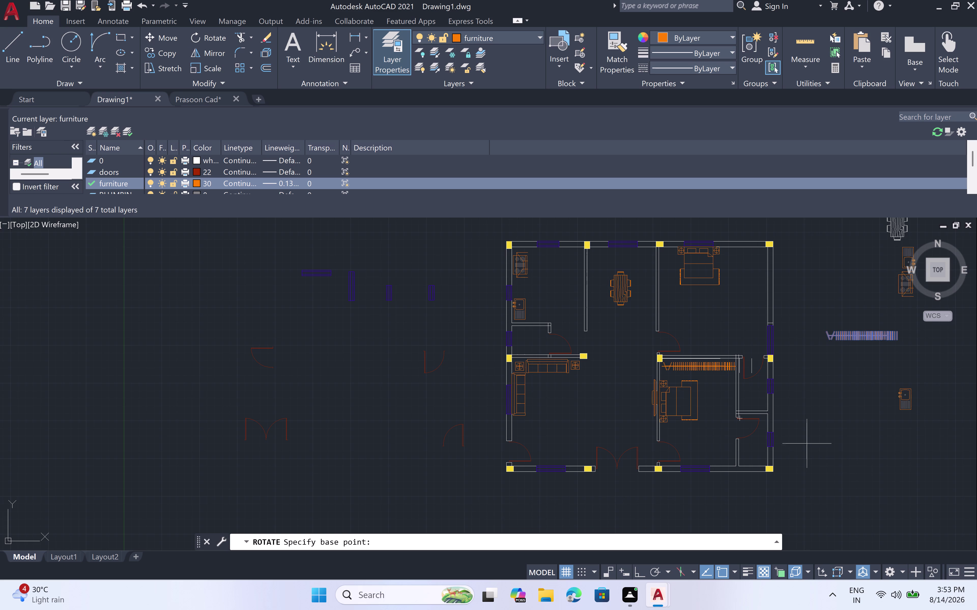
click(830, 334)
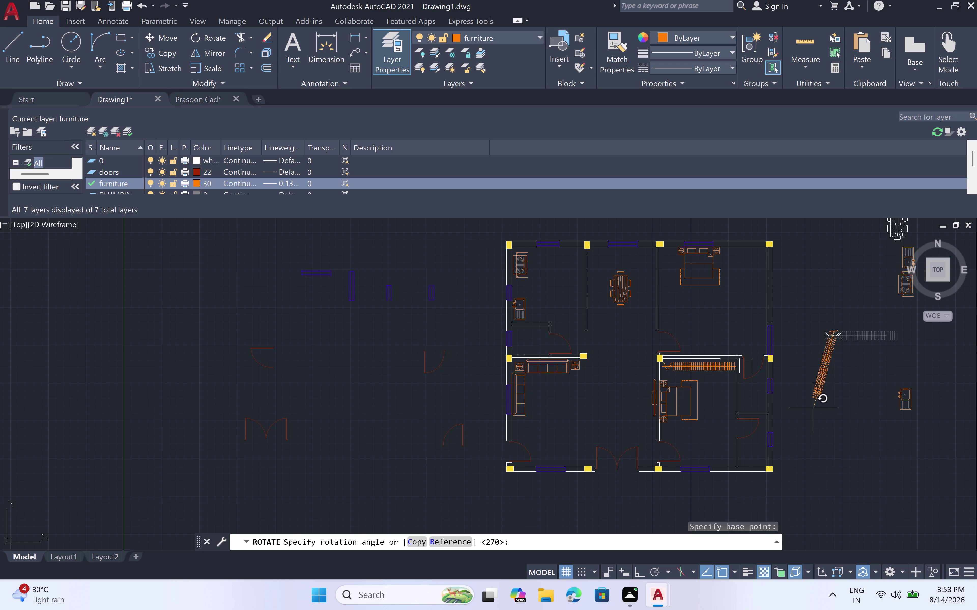
key(F8)
click(815, 405)
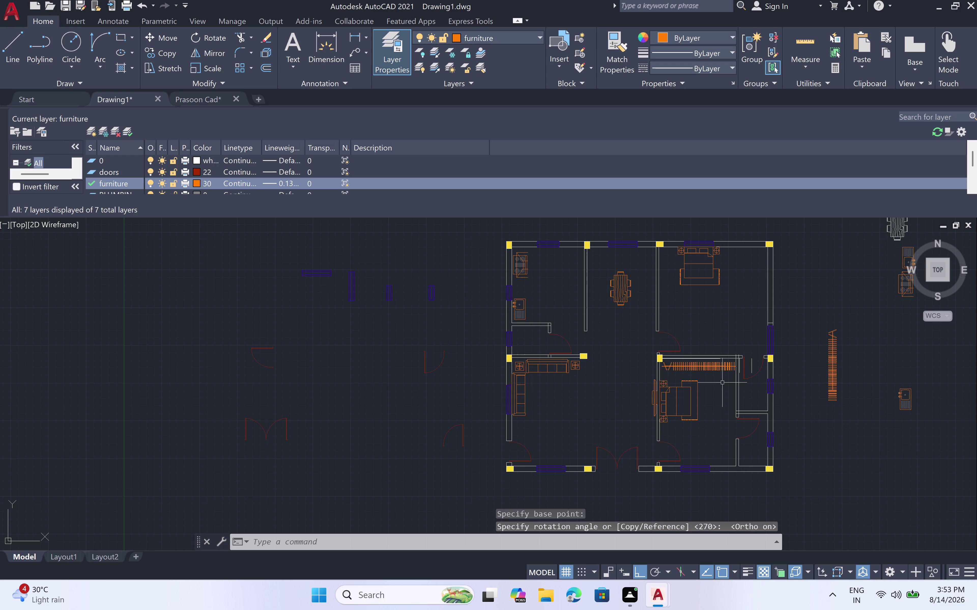
double_click(848, 319)
click(822, 430)
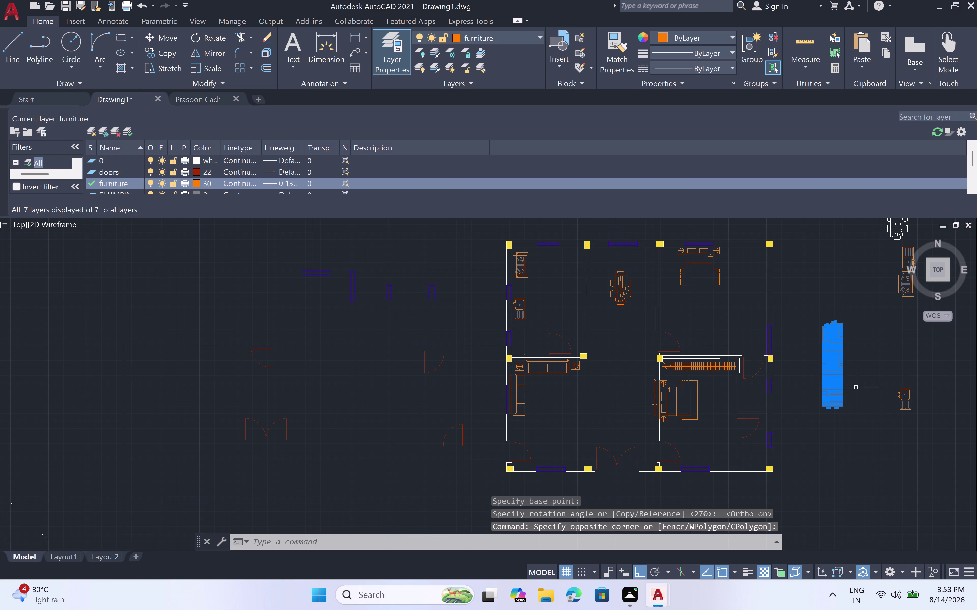
Copy the upright stair with CO and place it against the upper right room's right wall.
text(co)
key(space)
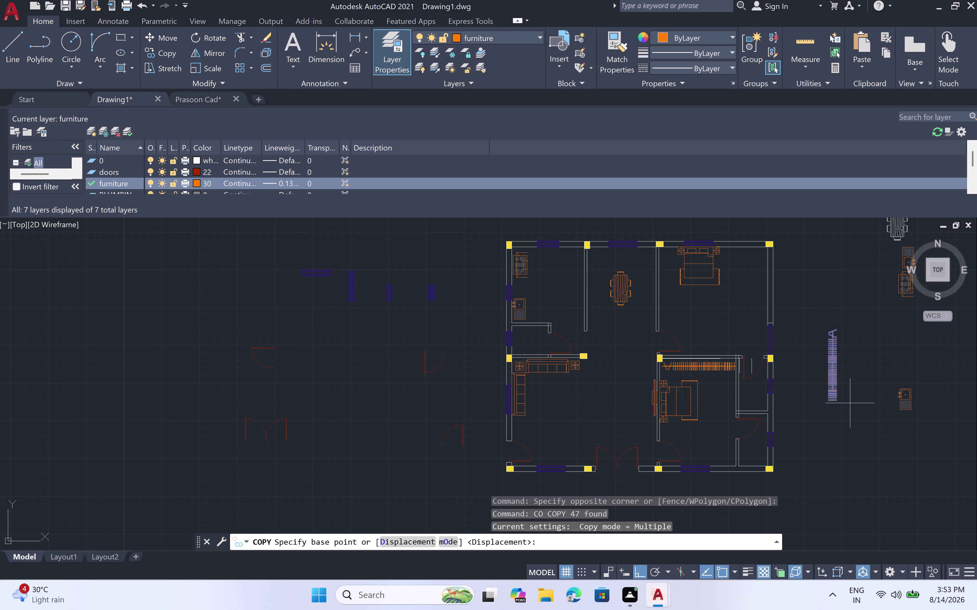
scroll(up, 3)
click(823, 401)
scroll(down, 3)
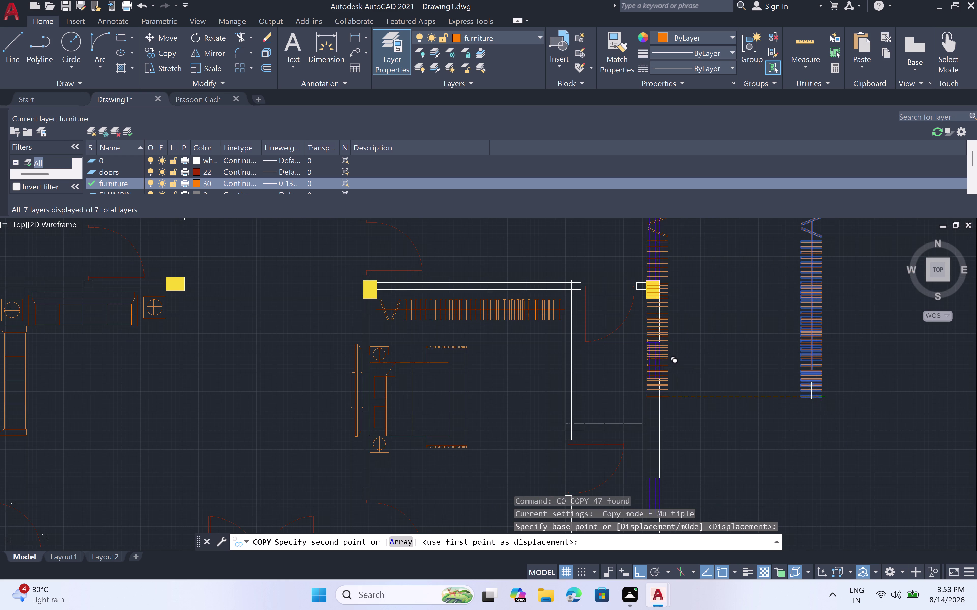
scroll(down, 3)
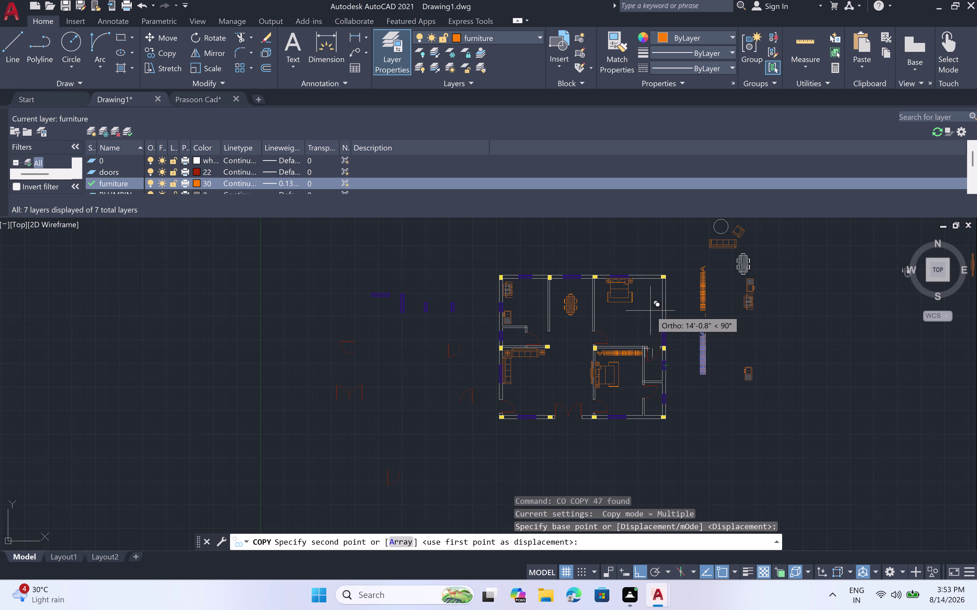
key(F8)
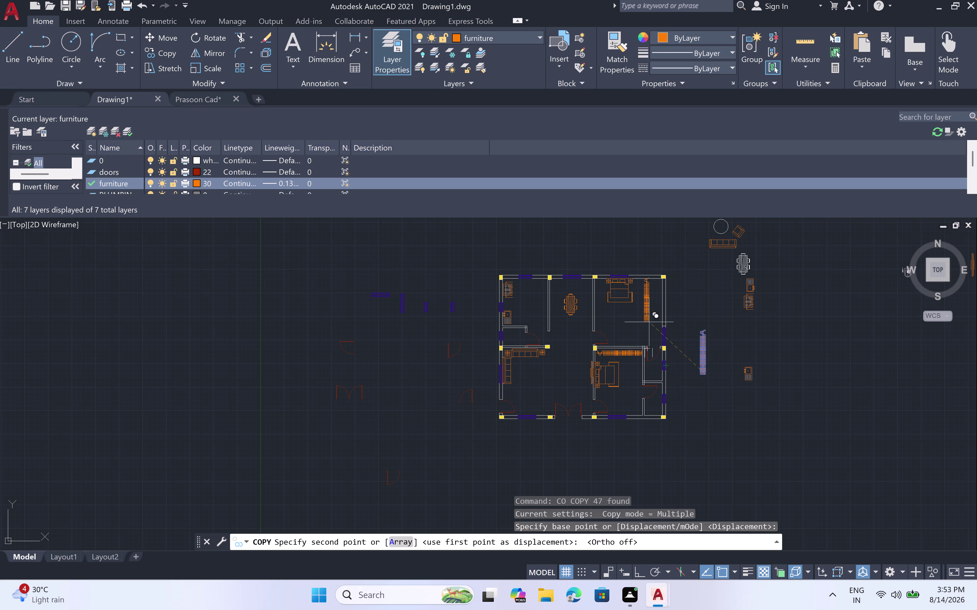
scroll(up, 3)
scroll(down, 3)
middle_drag(649, 322, 651, 350)
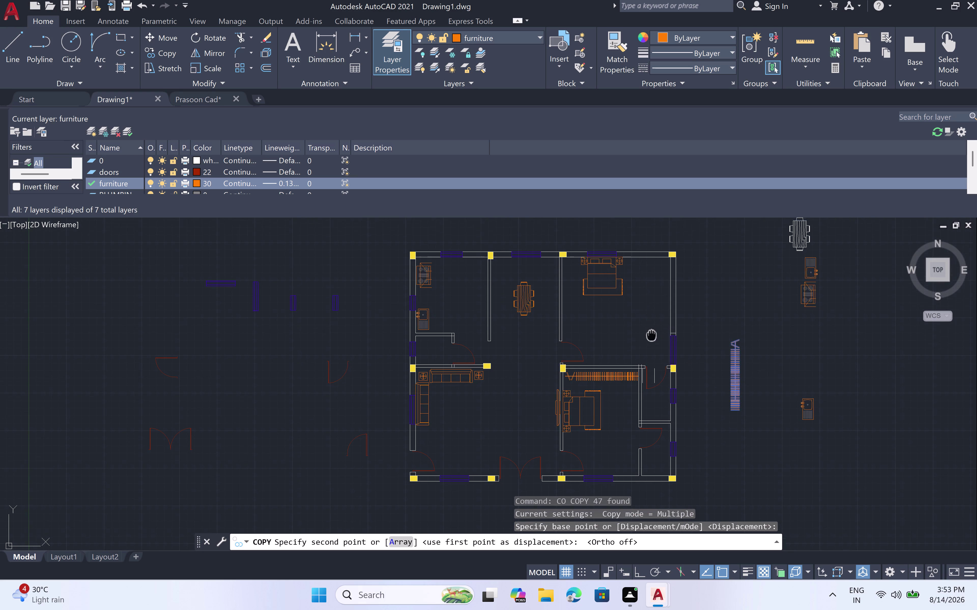
middle_drag(652, 350, 655, 379)
scroll(up, 3)
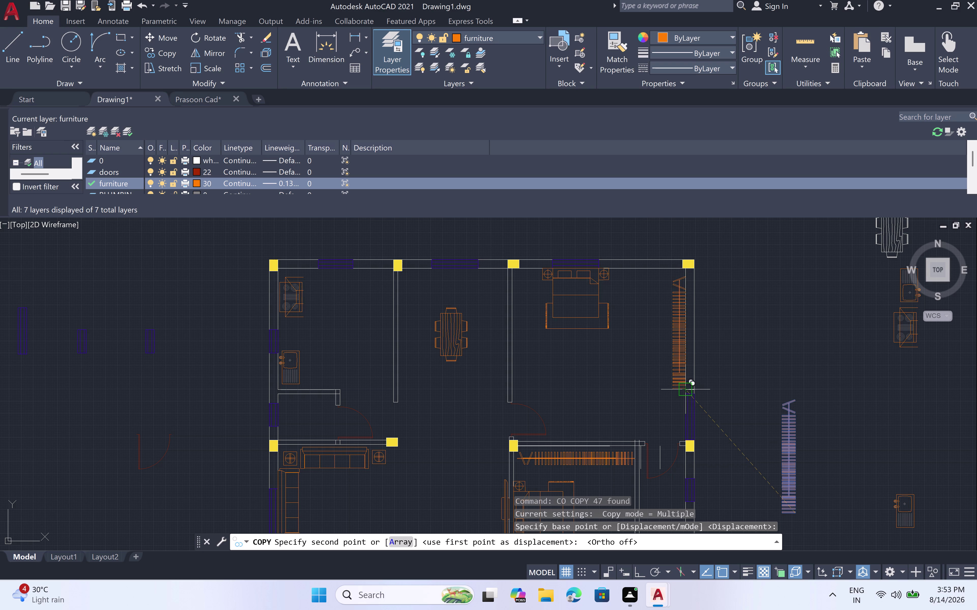
click(678, 384)
key(Escape)
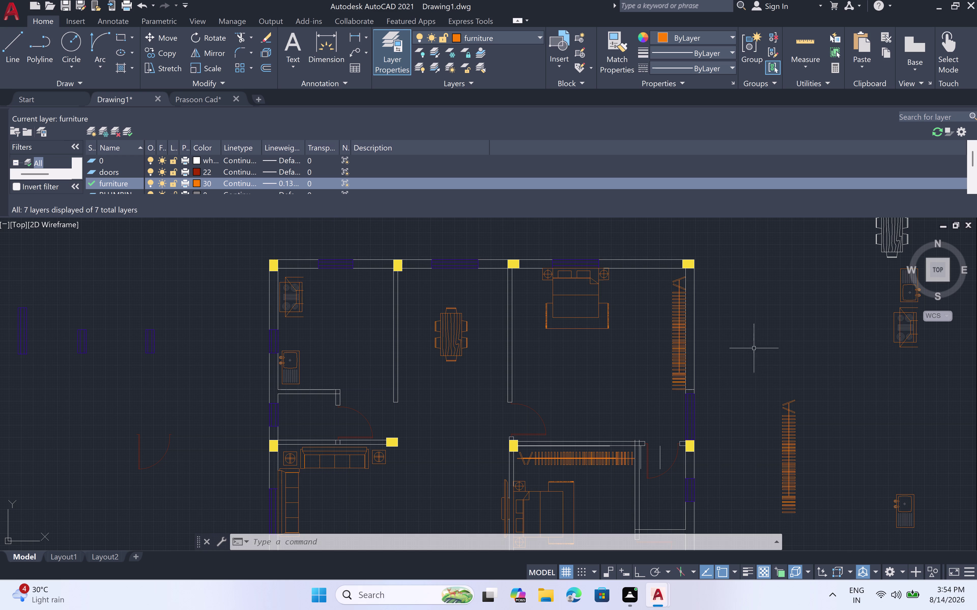
scroll(up, 3)
Attempt a short line at the stair's top end with Ortho toggled, then cancel it.
key(l)
key(space)
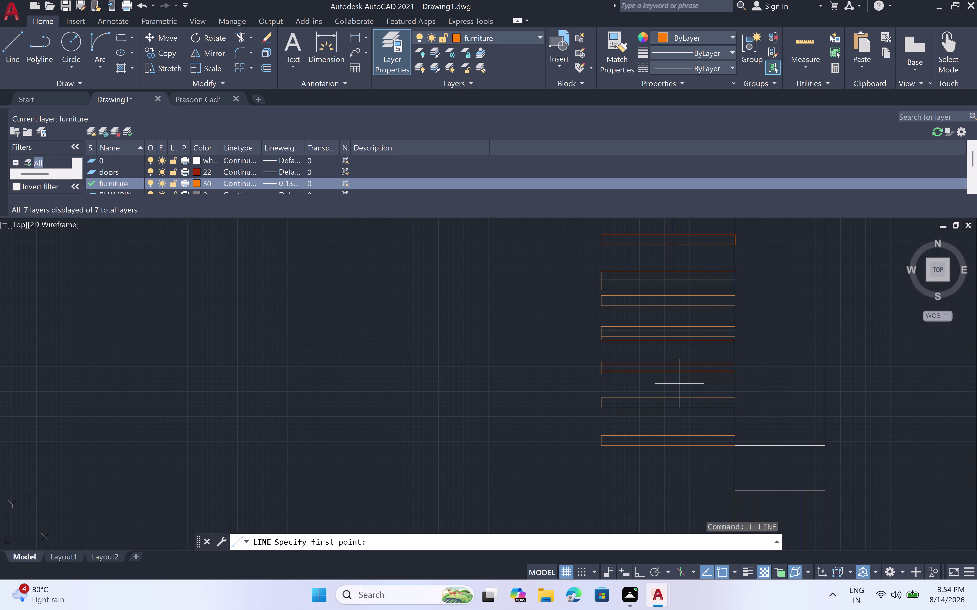
click(731, 447)
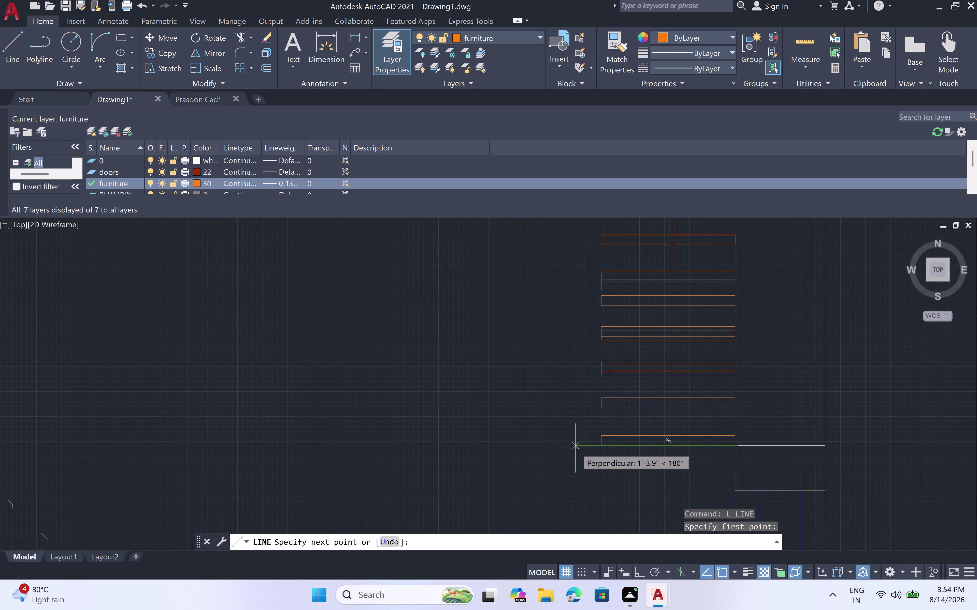
click(580, 447)
drag(580, 445, 580, 442)
scroll(down, 3)
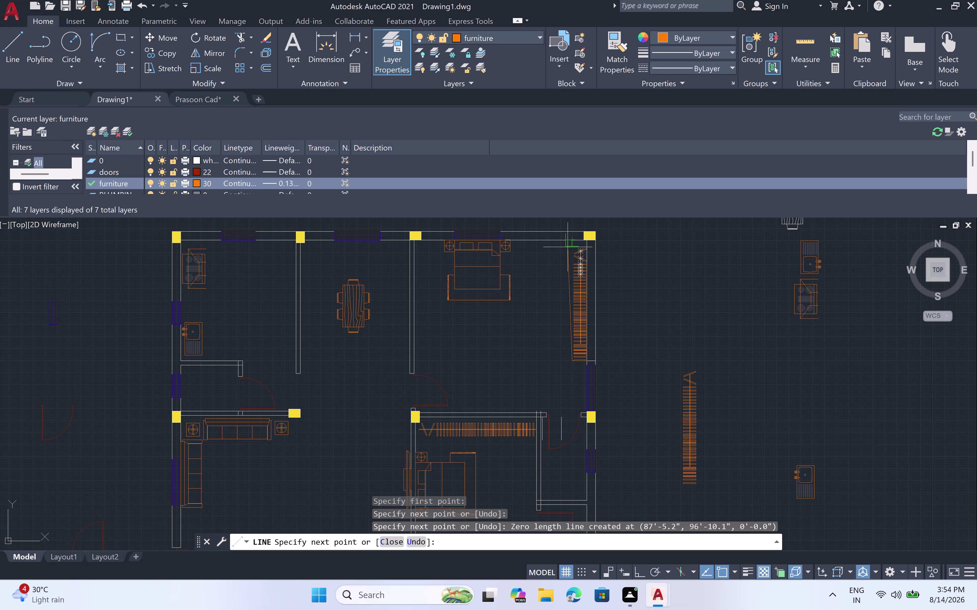
key(F8)
scroll(up, 3)
scroll(up, 3)
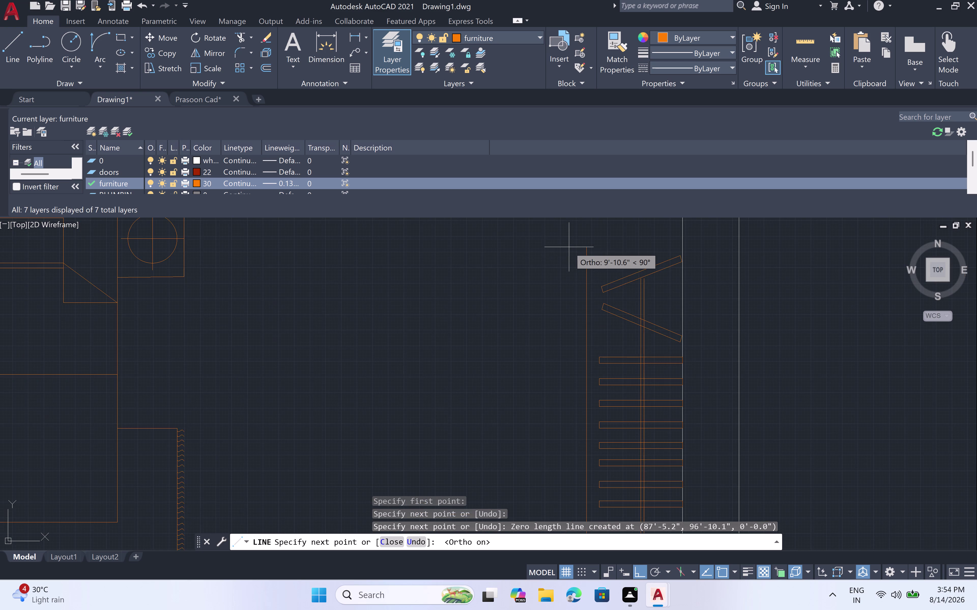
scroll(down, 3)
click(572, 231)
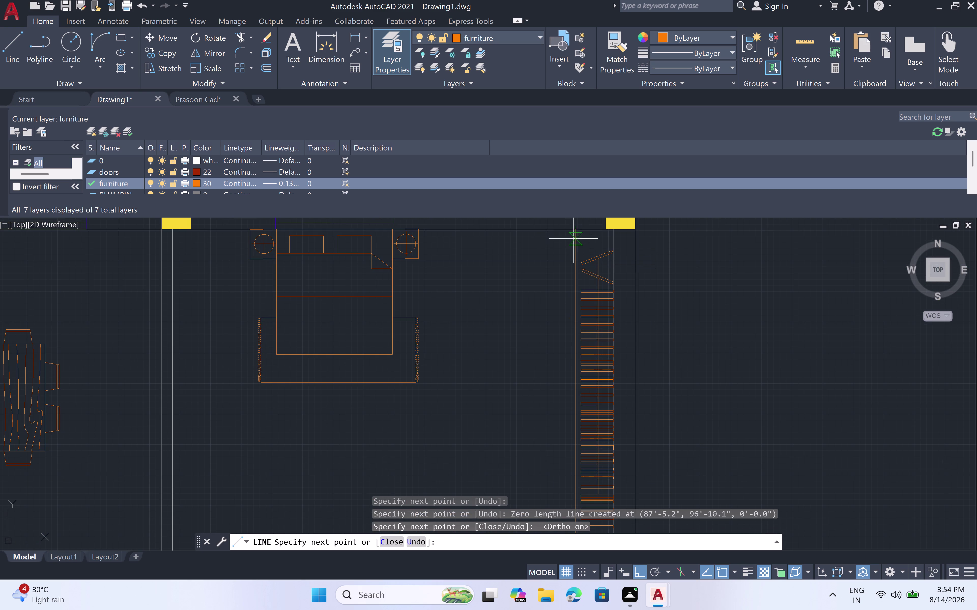
scroll(down, 3)
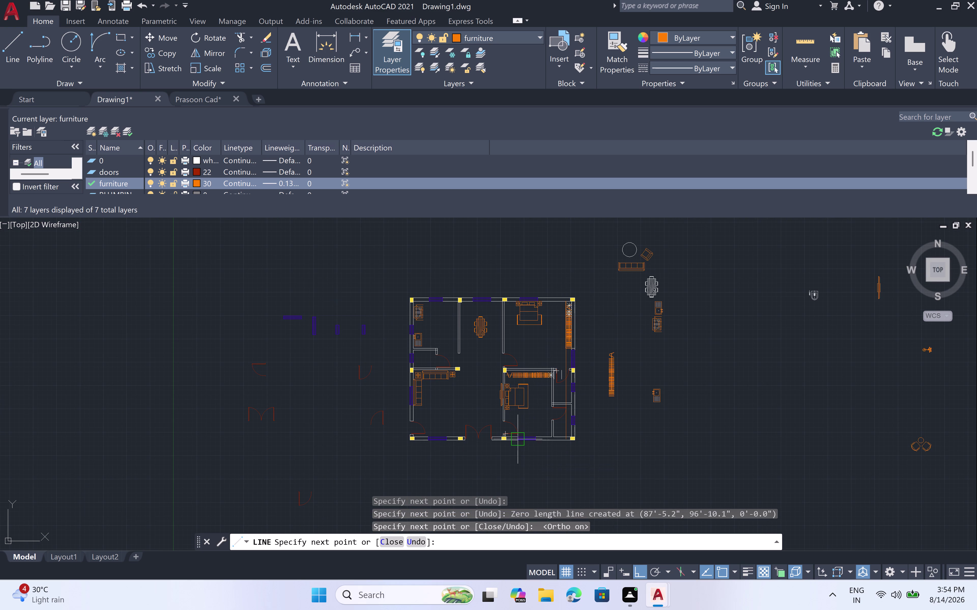
key(Escape)
scroll(up, 3)
scroll(down, 3)
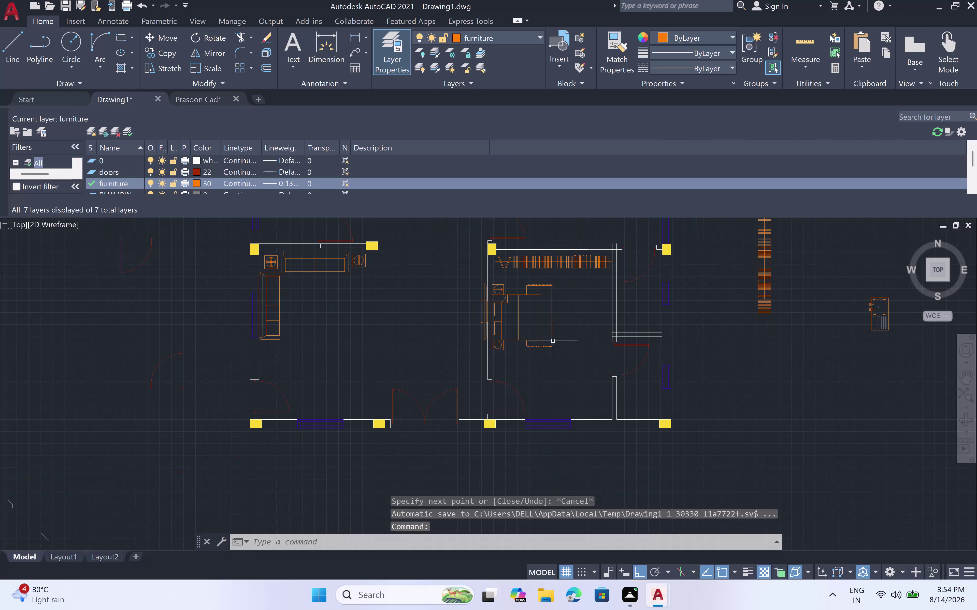
Draw connected line segments starting at the stair's right end, then end the command.
key(l)
key(space)
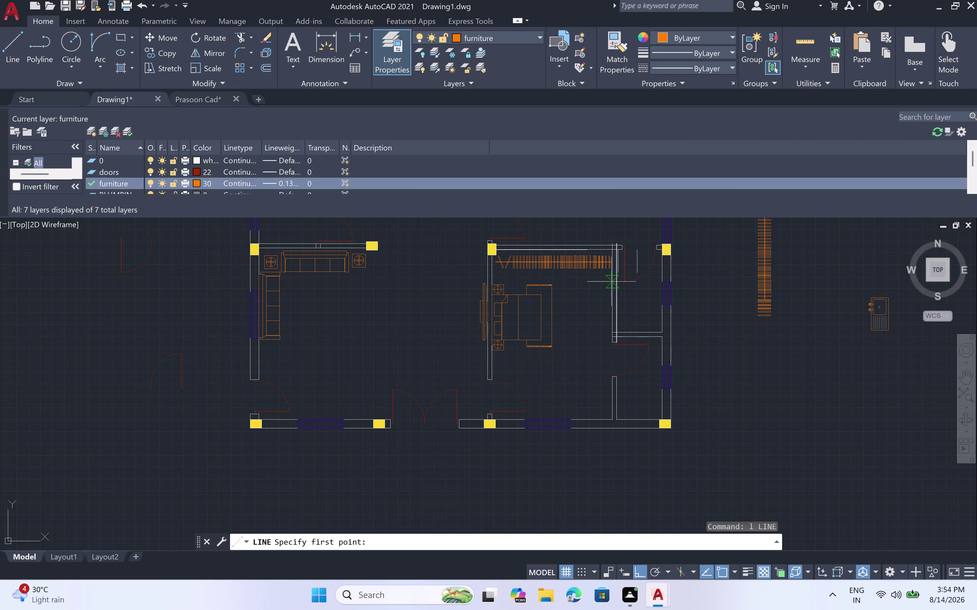
scroll(up, 3)
scroll(down, 3)
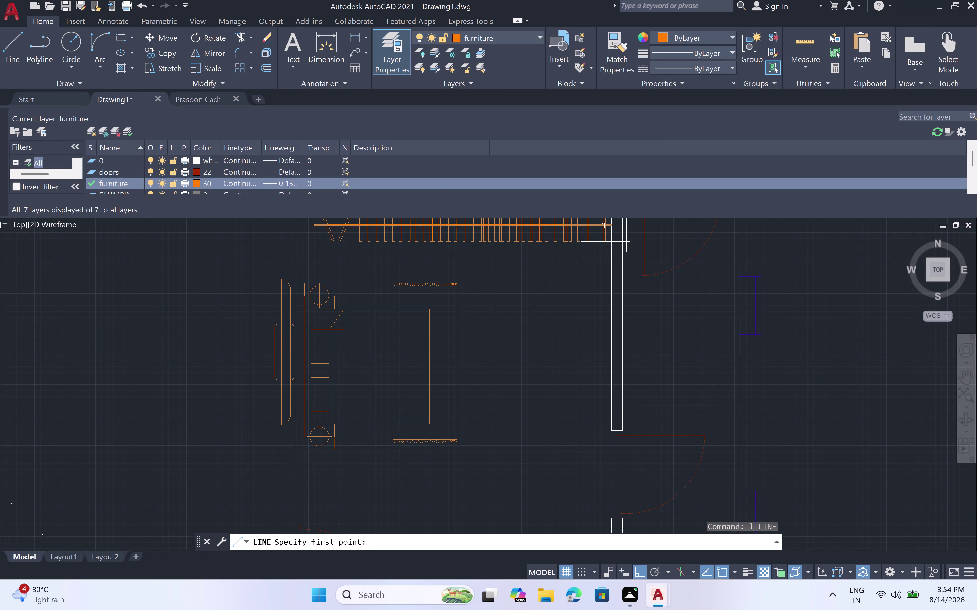
click(608, 240)
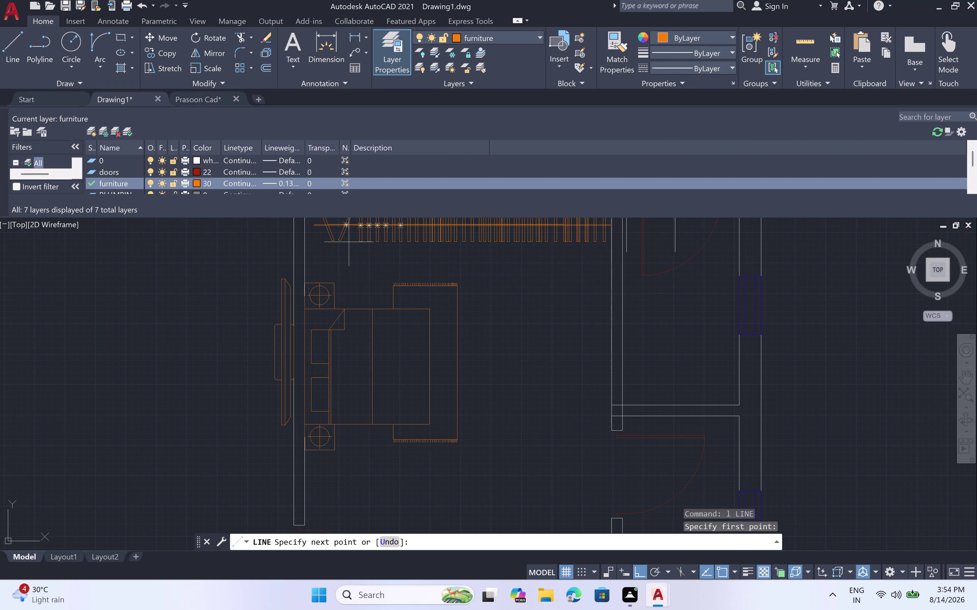
click(304, 241)
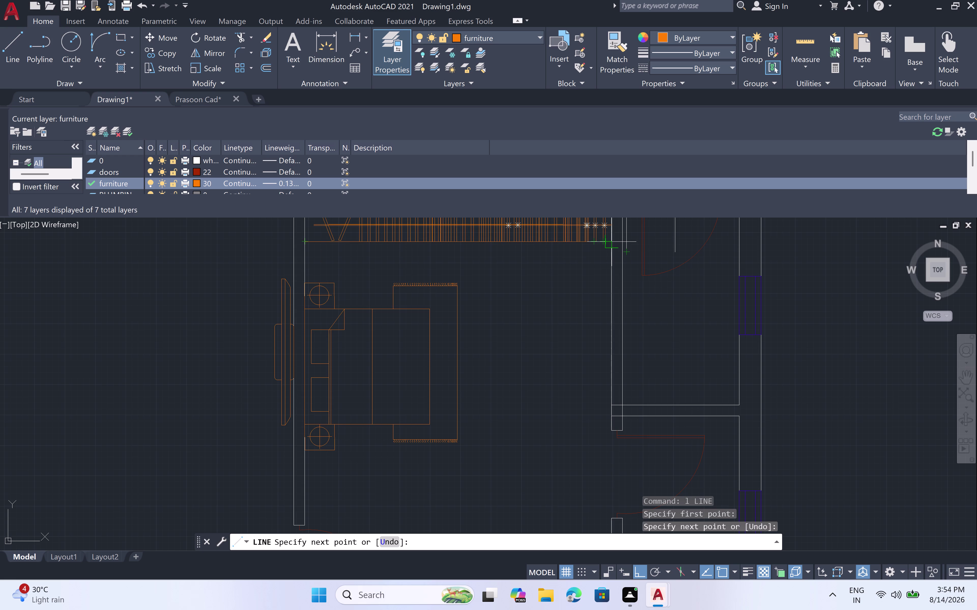
scroll(up, 3)
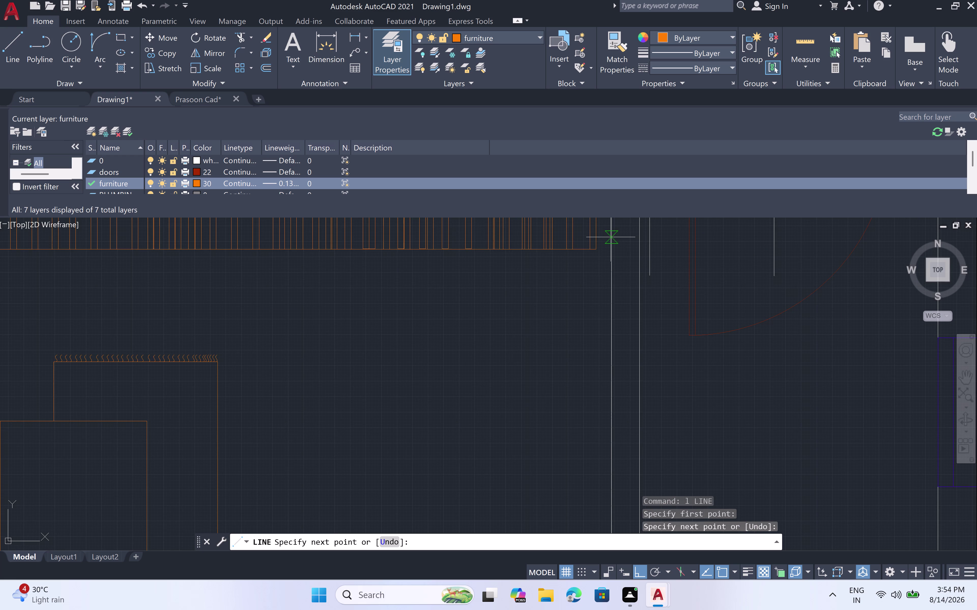
click(610, 254)
scroll(down, 3)
middle_drag(611, 252, 612, 358)
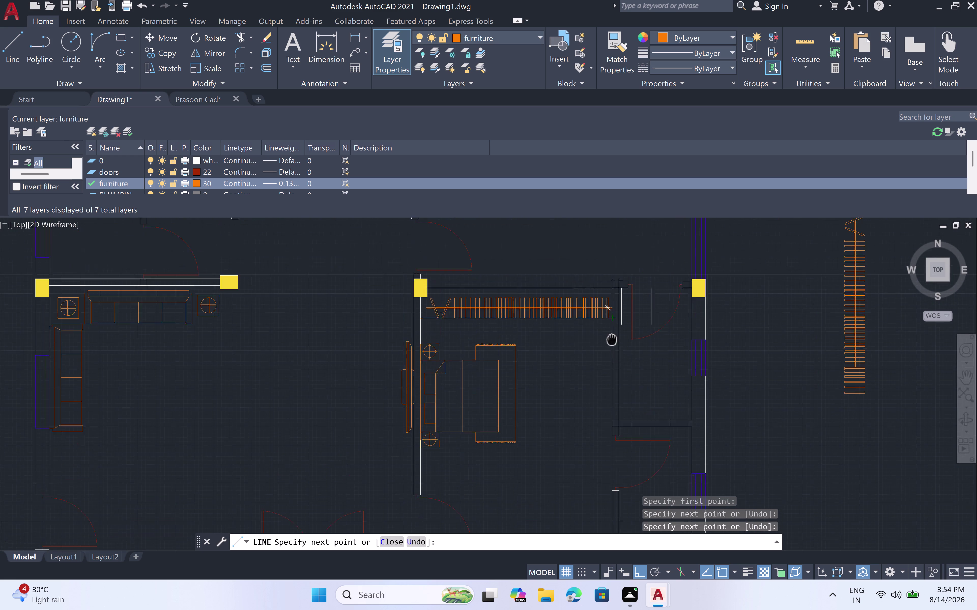
middle_drag(611, 358, 612, 360)
scroll(up, 3)
click(615, 315)
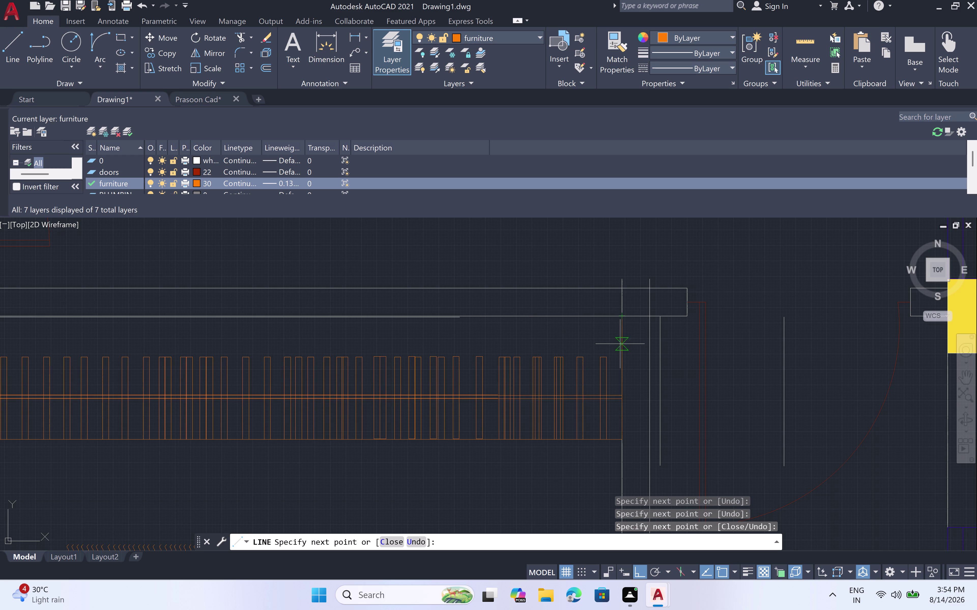
key(Escape)
scroll(down, 3)
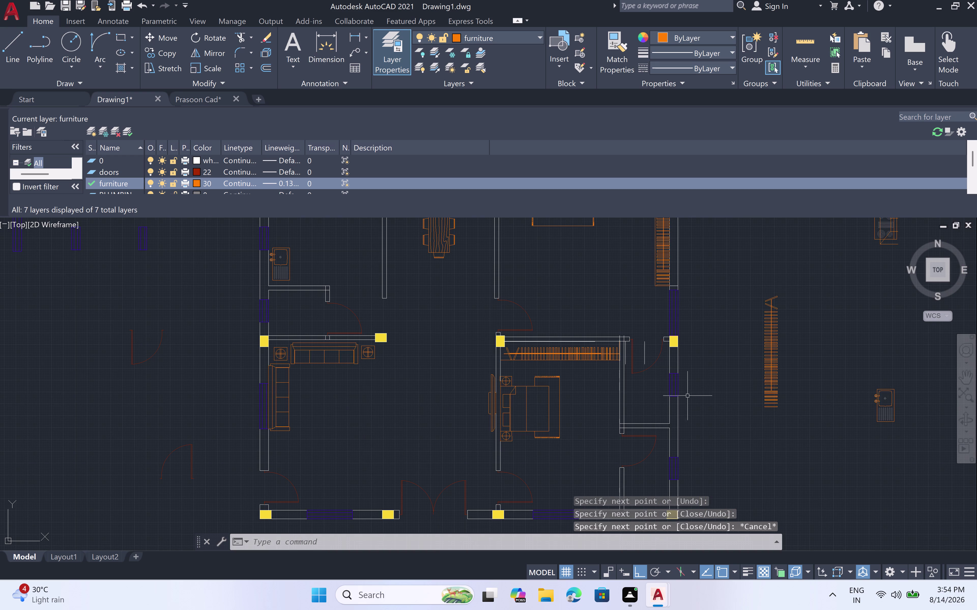
scroll(up, 3)
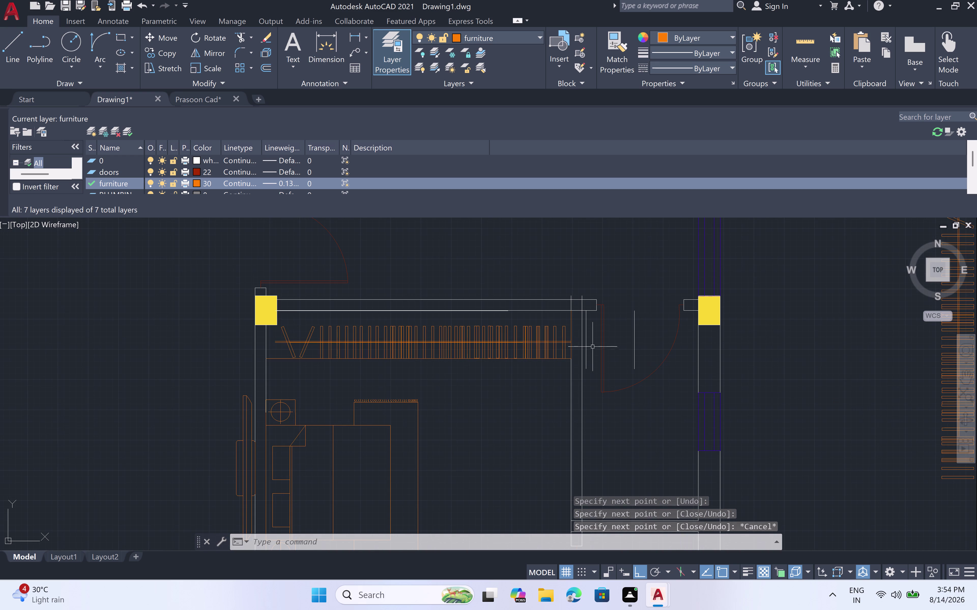
key(Escape)
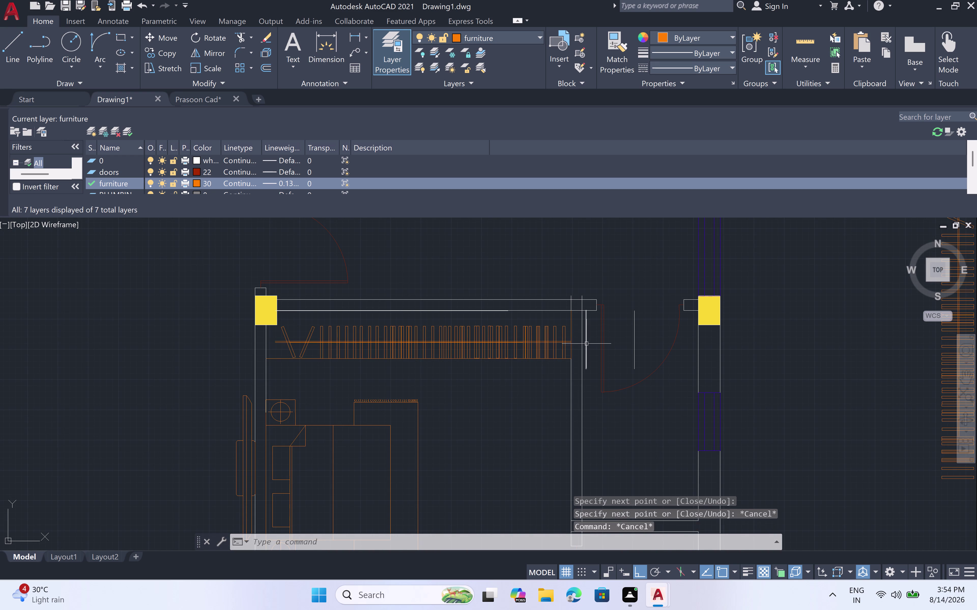
Trim five overshooting line ends where the offset lines meet the wall.
text(tr)
key(space)
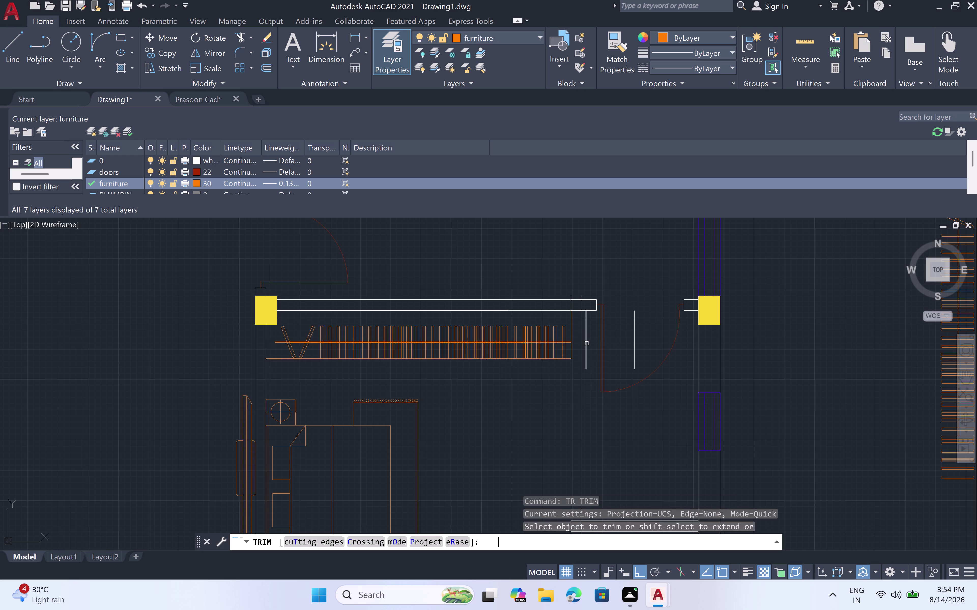
scroll(up, 3)
click(583, 343)
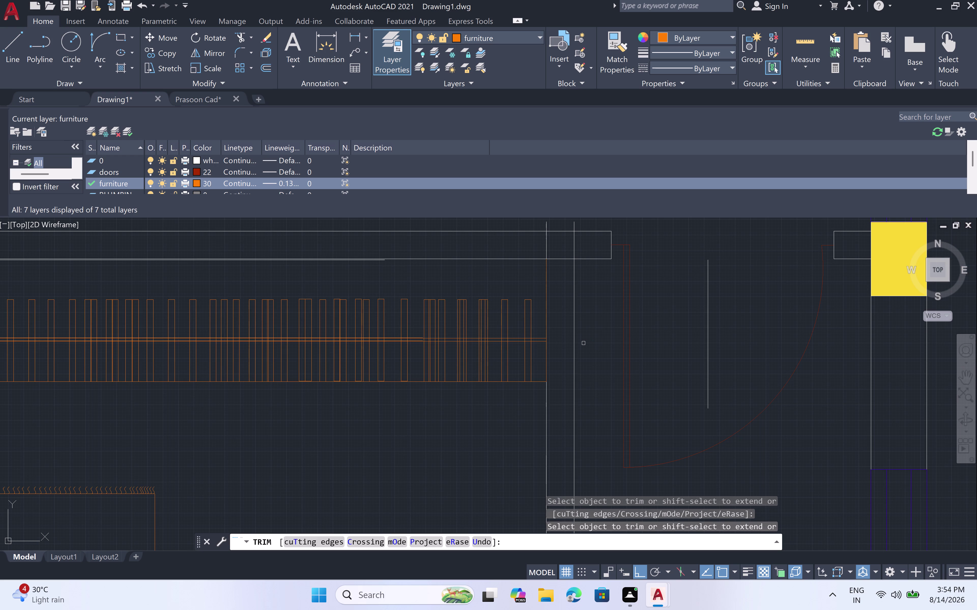
click(707, 341)
scroll(down, 3)
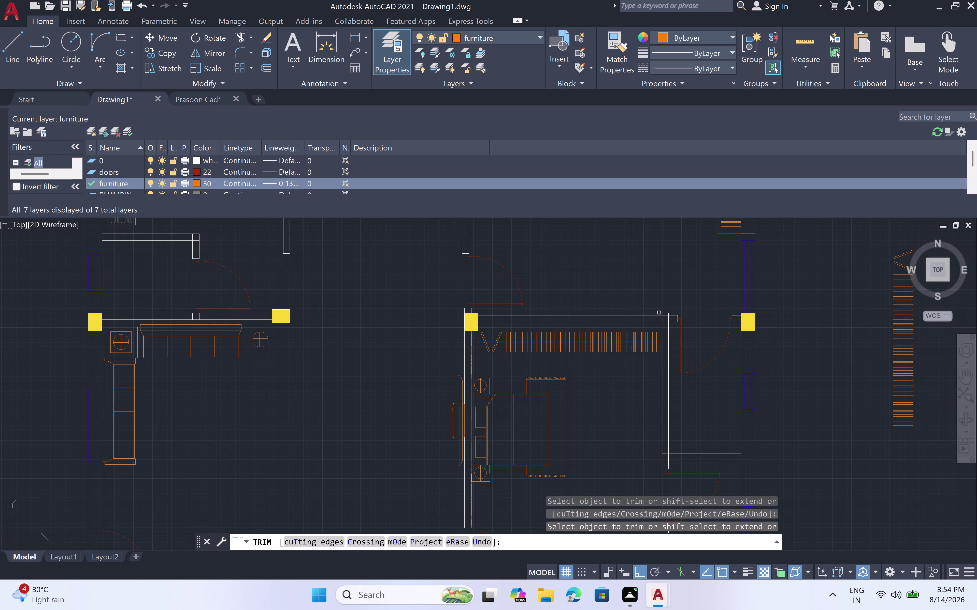
scroll(up, 3)
click(667, 316)
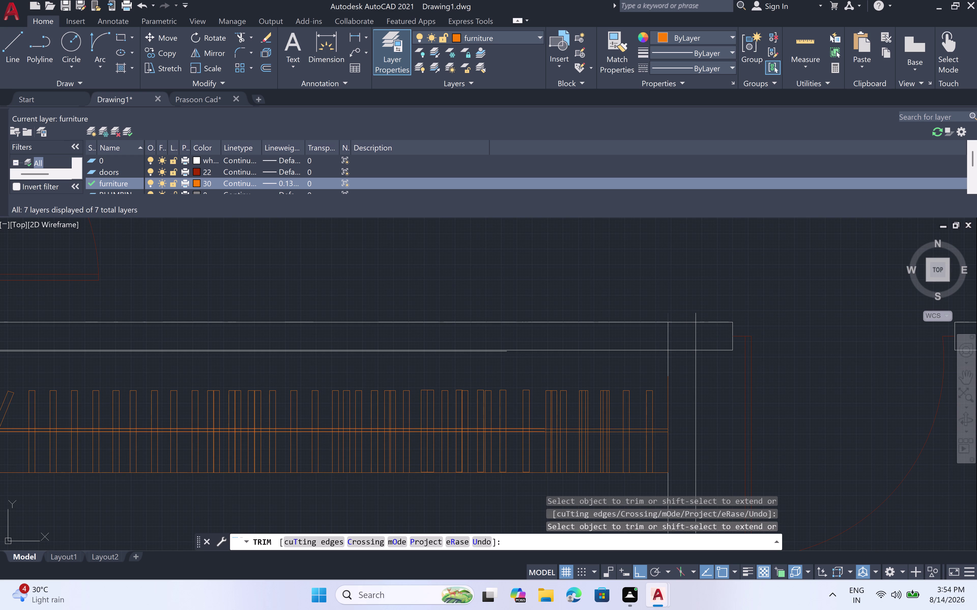
click(696, 319)
click(501, 352)
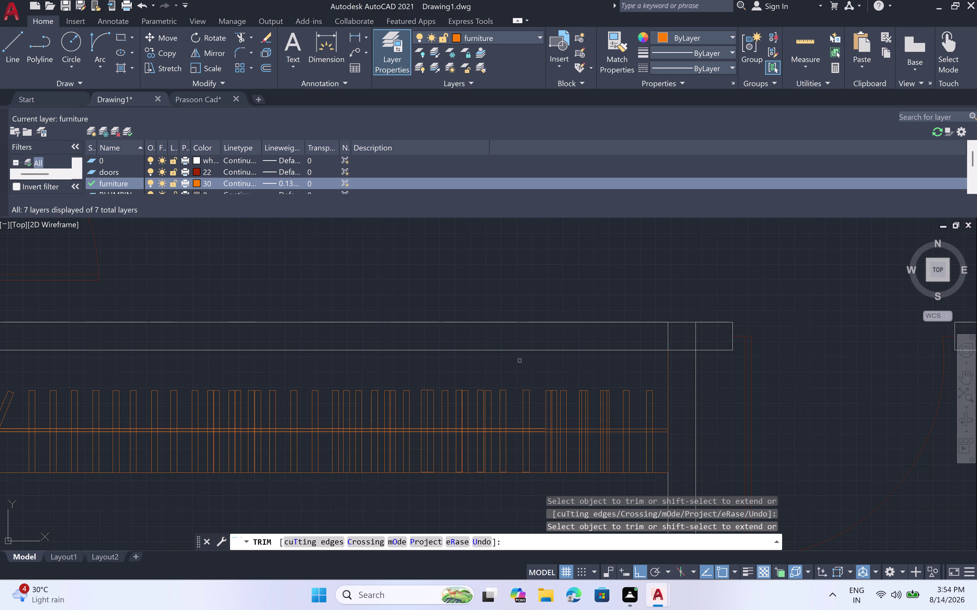
scroll(down, 3)
key(Escape)
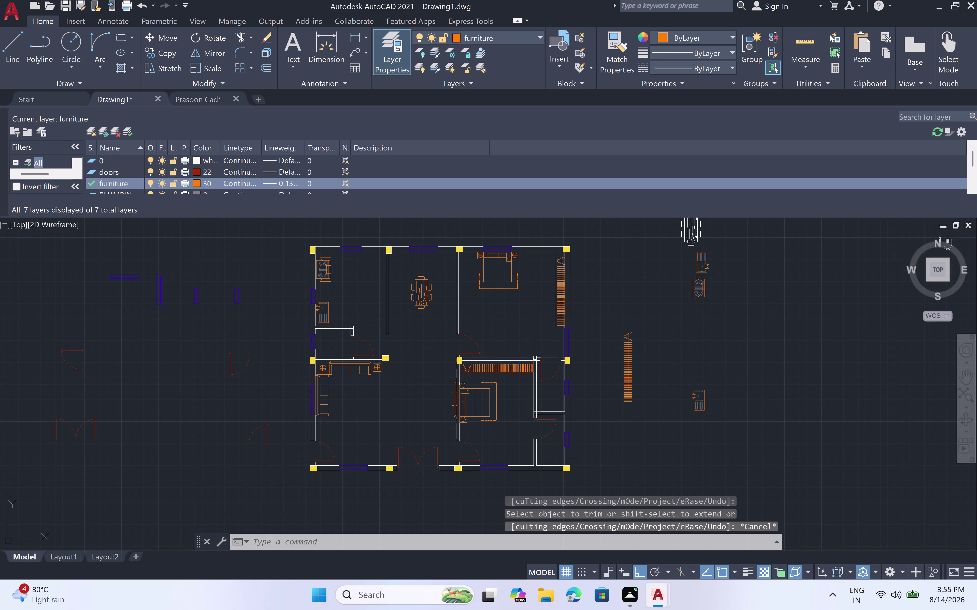
Trim the vertical line pieces inside the wall band by clicking and fencing across them.
scroll(up, 3)
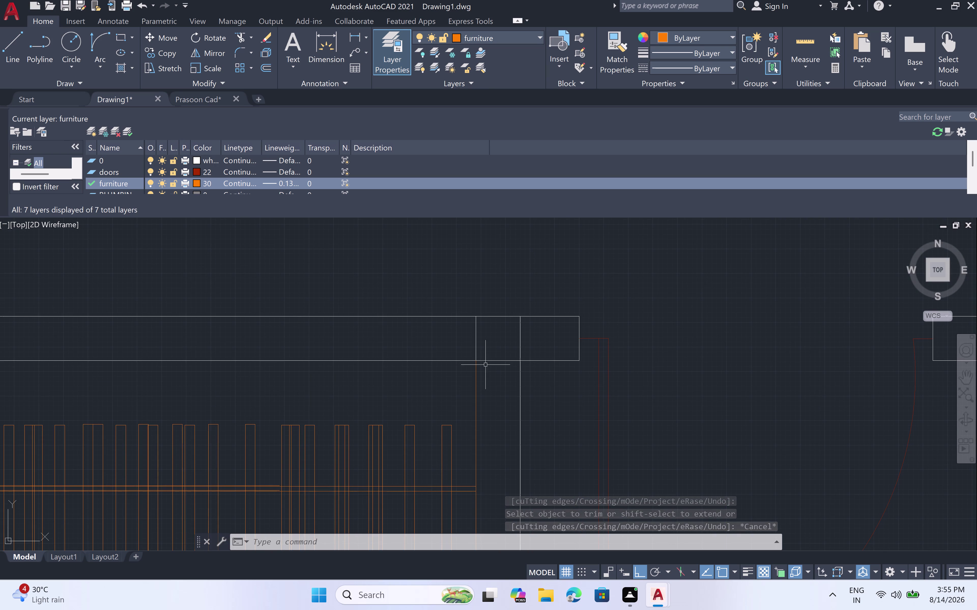
text(tr)
key(space)
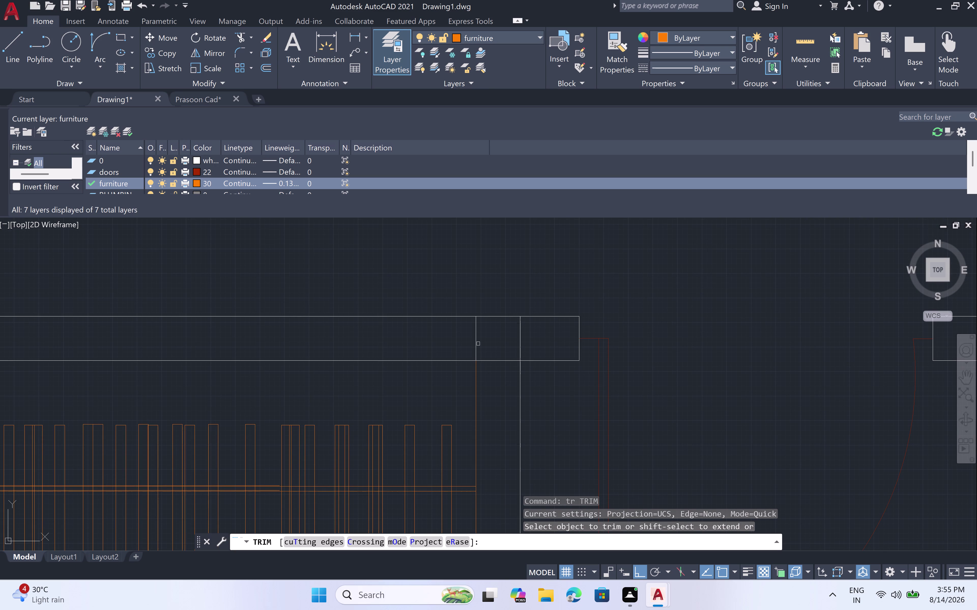
click(476, 342)
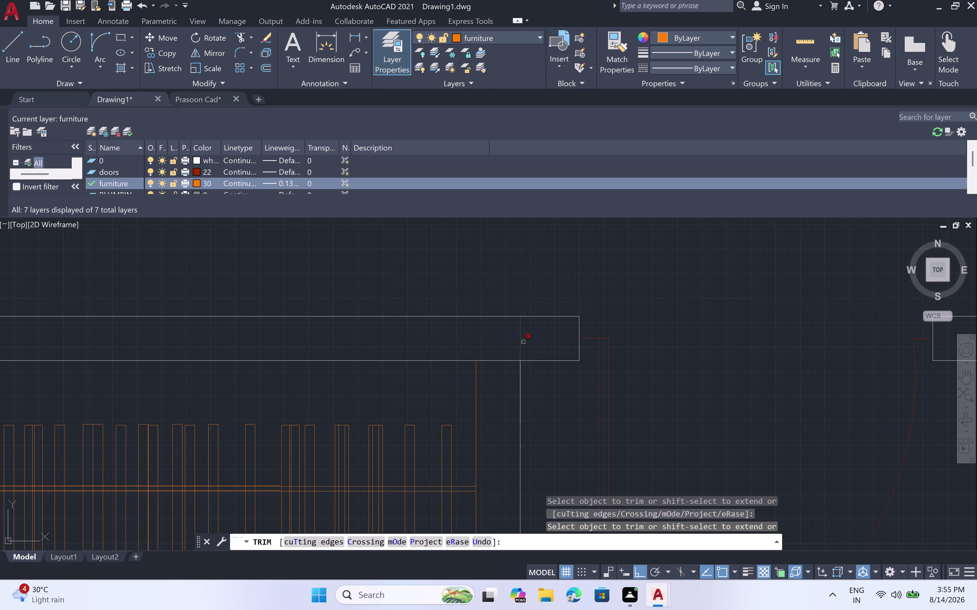
click(523, 342)
double_click(514, 340)
click(491, 354)
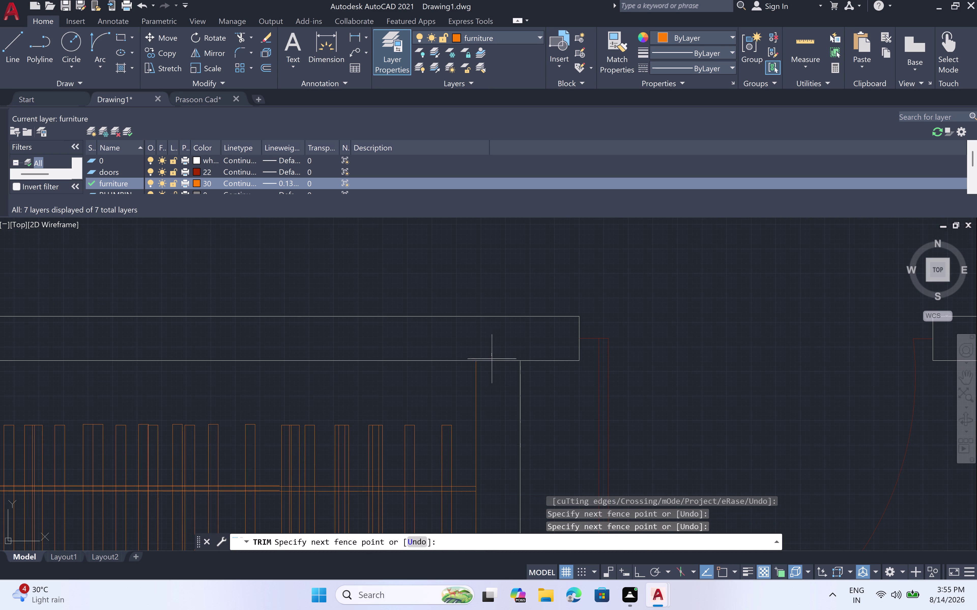
click(491, 378)
scroll(down, 3)
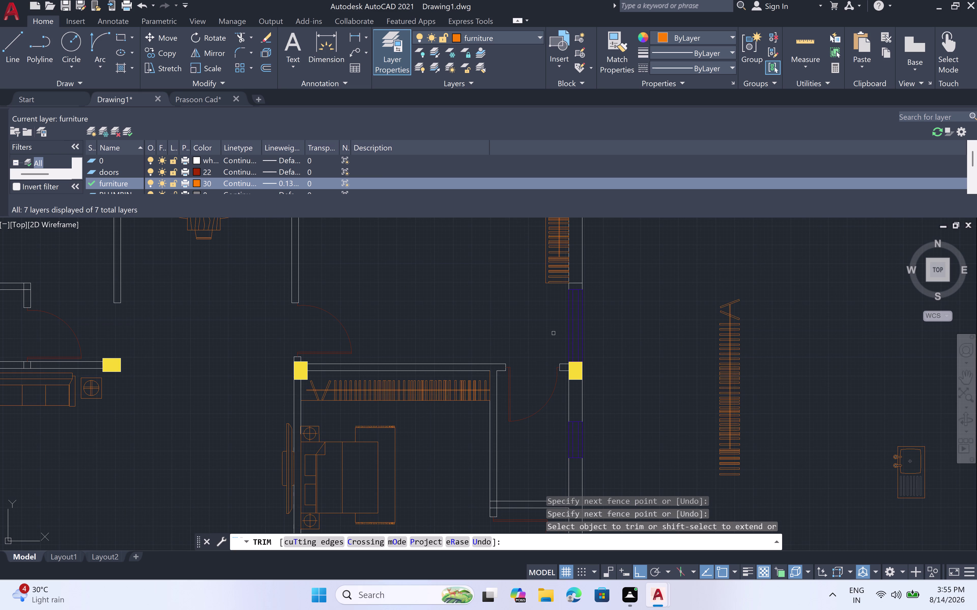
key(Escape)
scroll(down, 3)
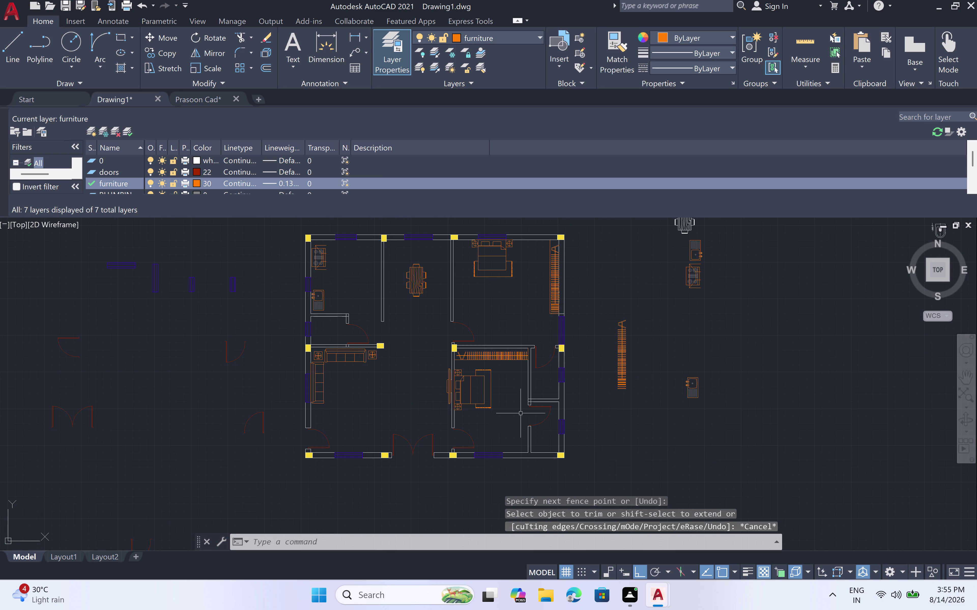
scroll(up, 3)
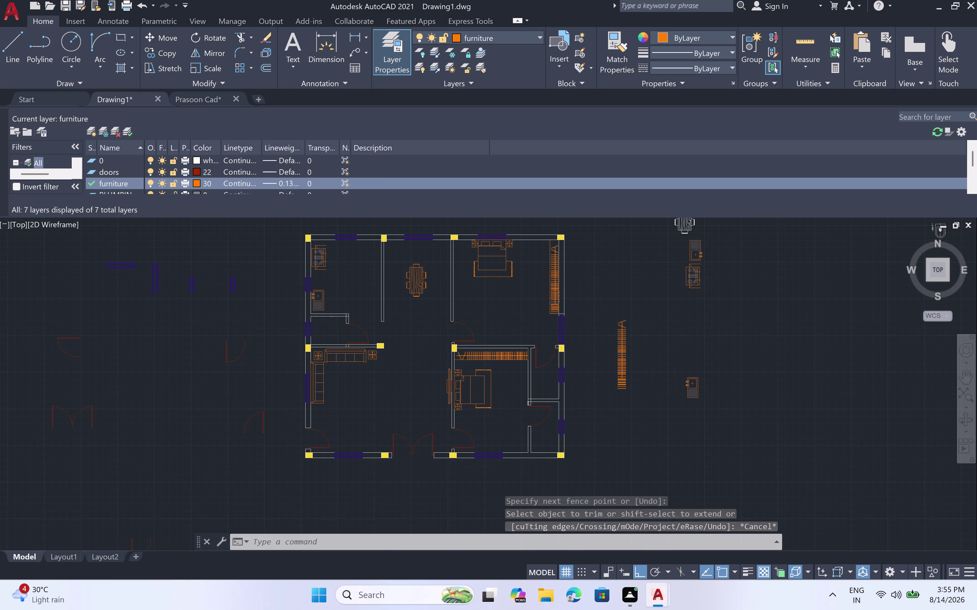
scroll(up, 3)
Restart TRIM and remove three short line pieces inside the wall band.
key(space)
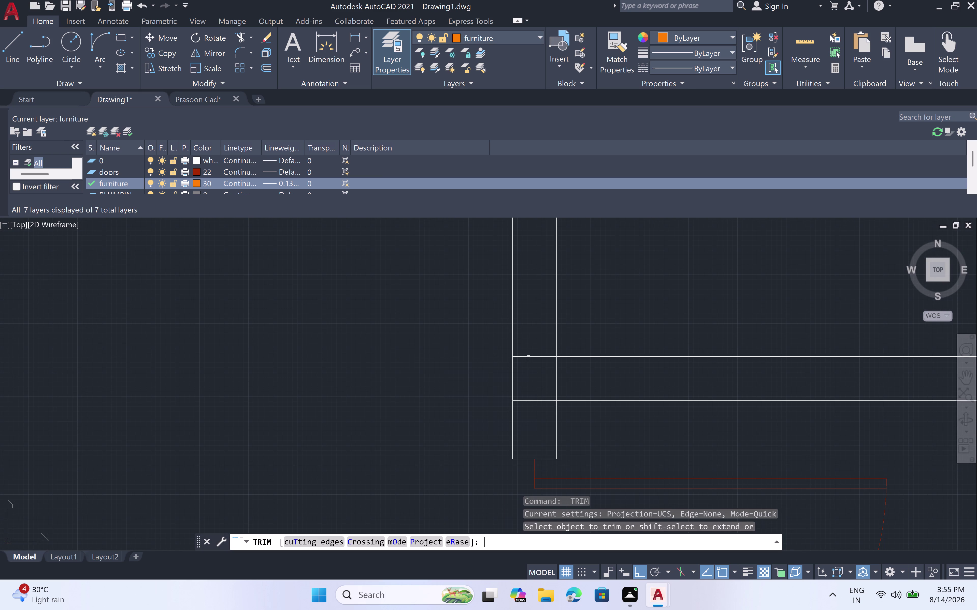
click(531, 355)
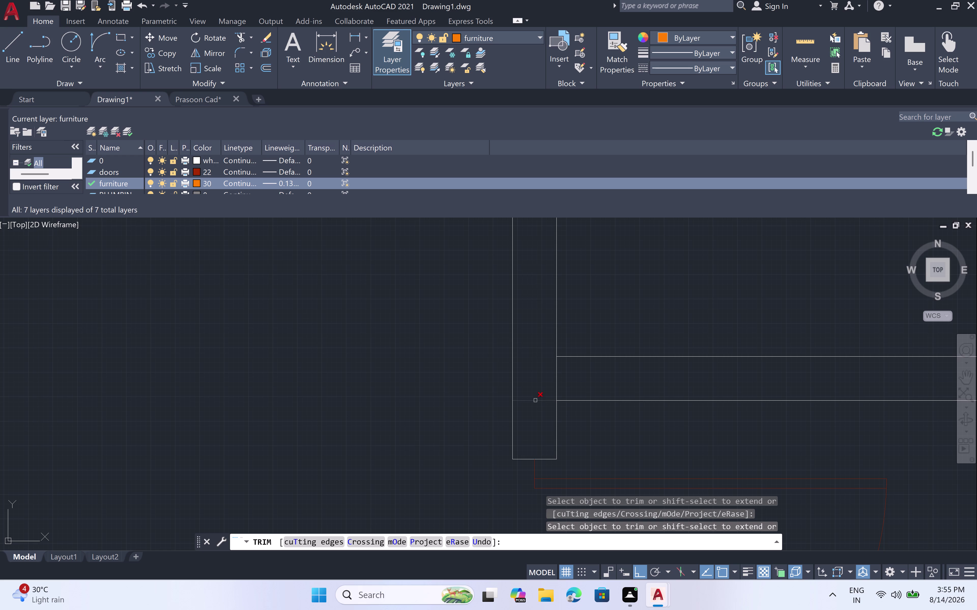
click(536, 402)
click(558, 381)
scroll(down, 3)
scroll(down, 3)
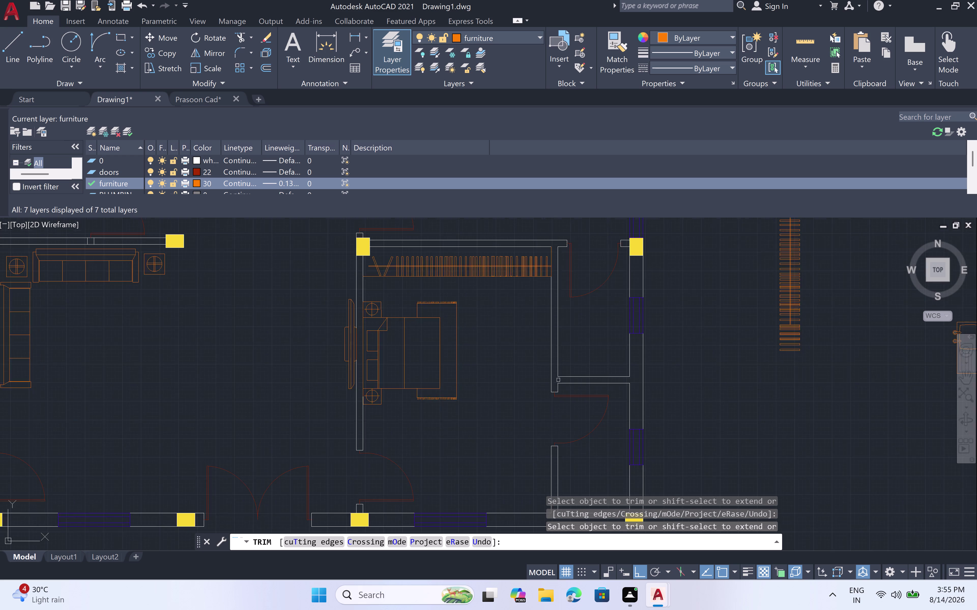
scroll(down, 3)
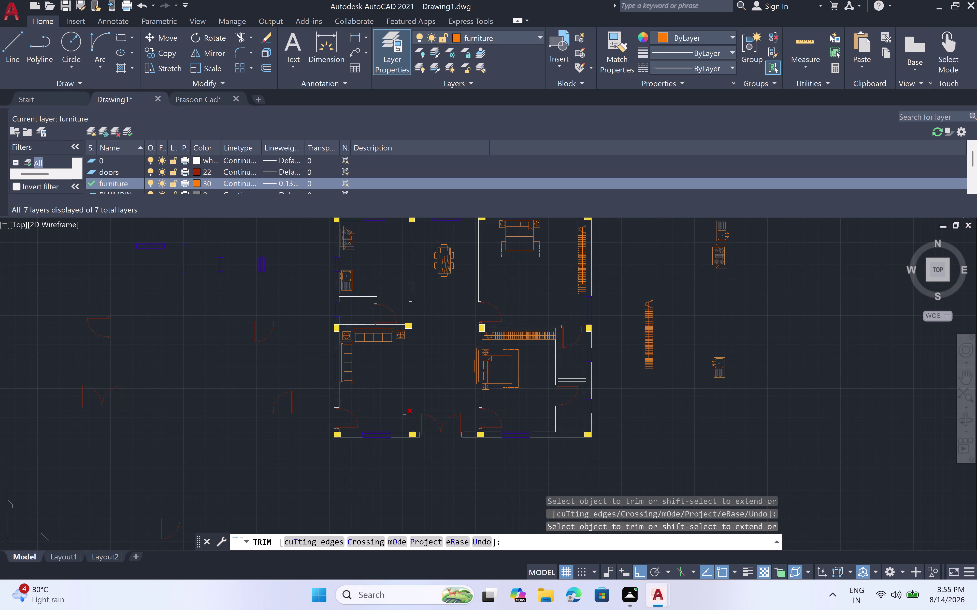
scroll(up, 3)
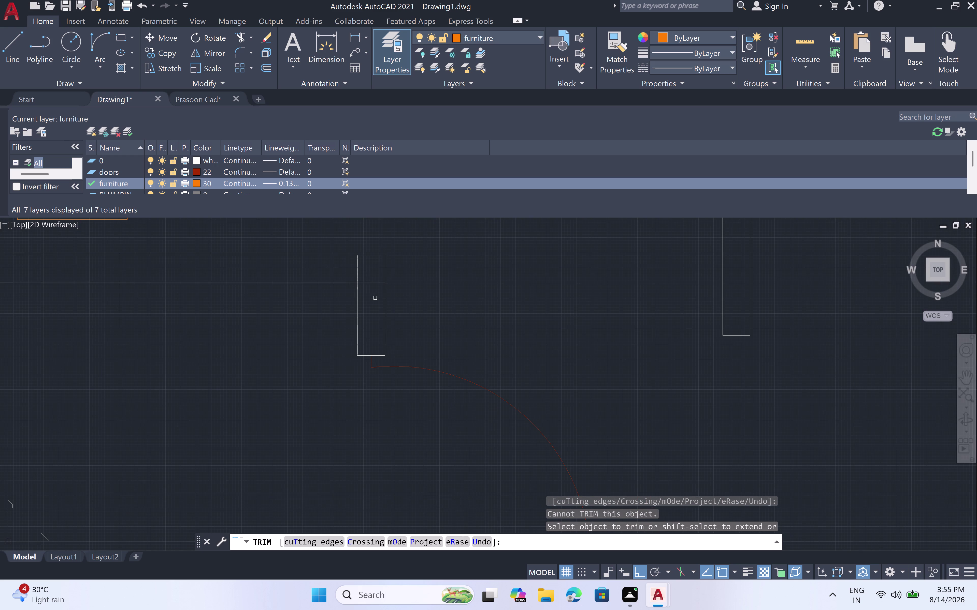
Trim the line ends and short segments between the wall lines at the corner.
click(372, 283)
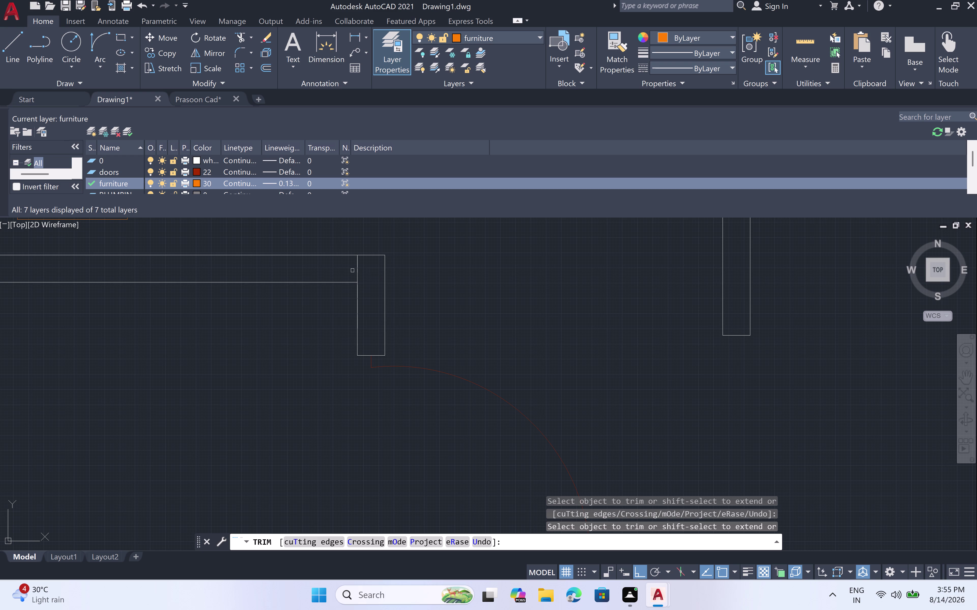
click(358, 270)
scroll(down, 3)
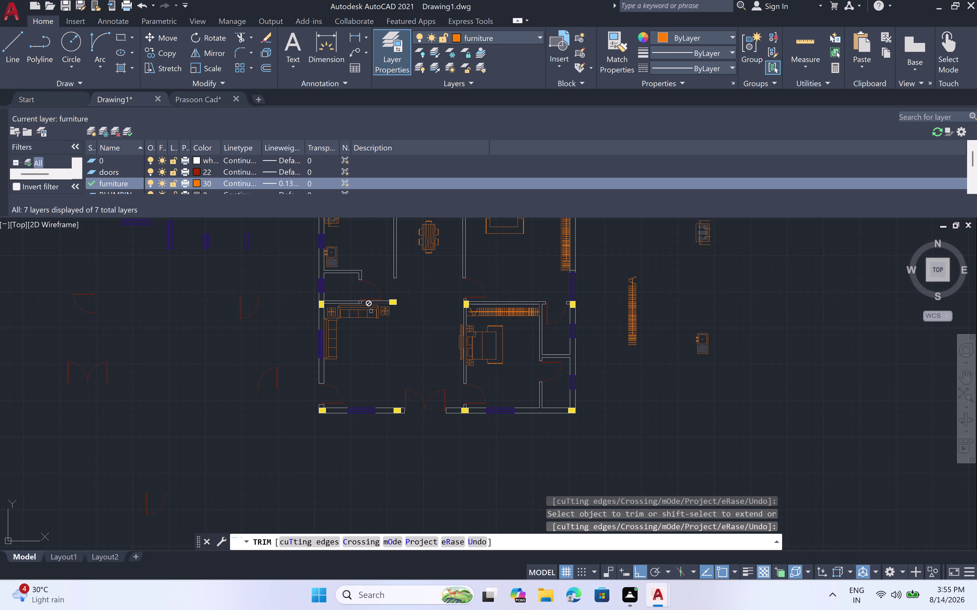
scroll(up, 3)
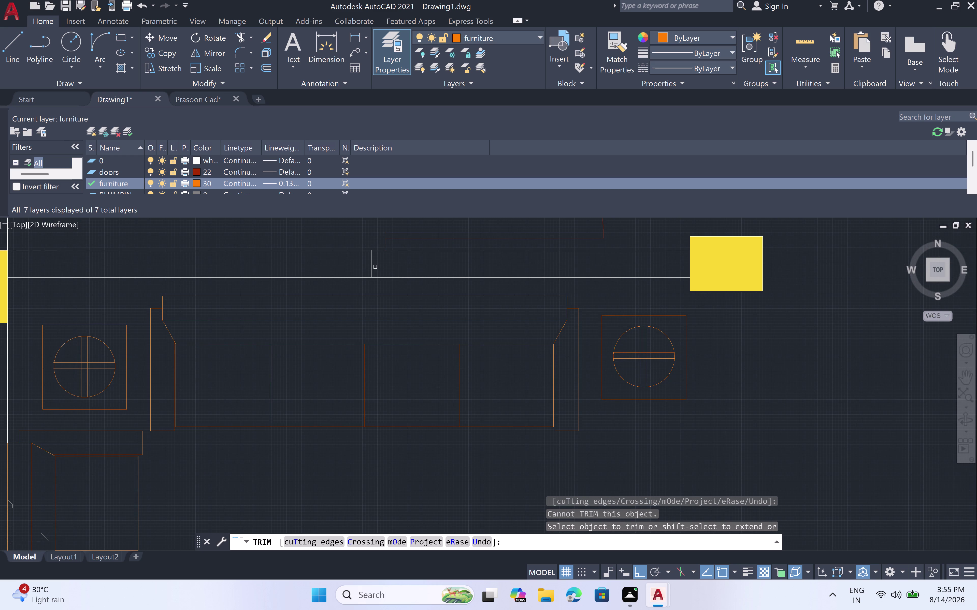
click(372, 266)
click(398, 268)
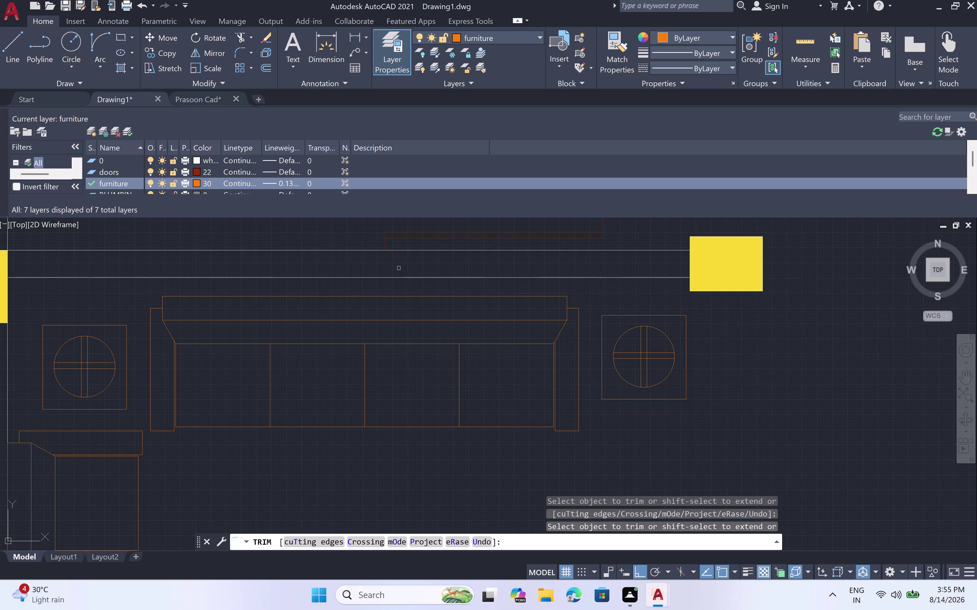
scroll(down, 3)
Pan and zoom around the floor plan to check the cleaned walls.
middle_drag(461, 261, 449, 317)
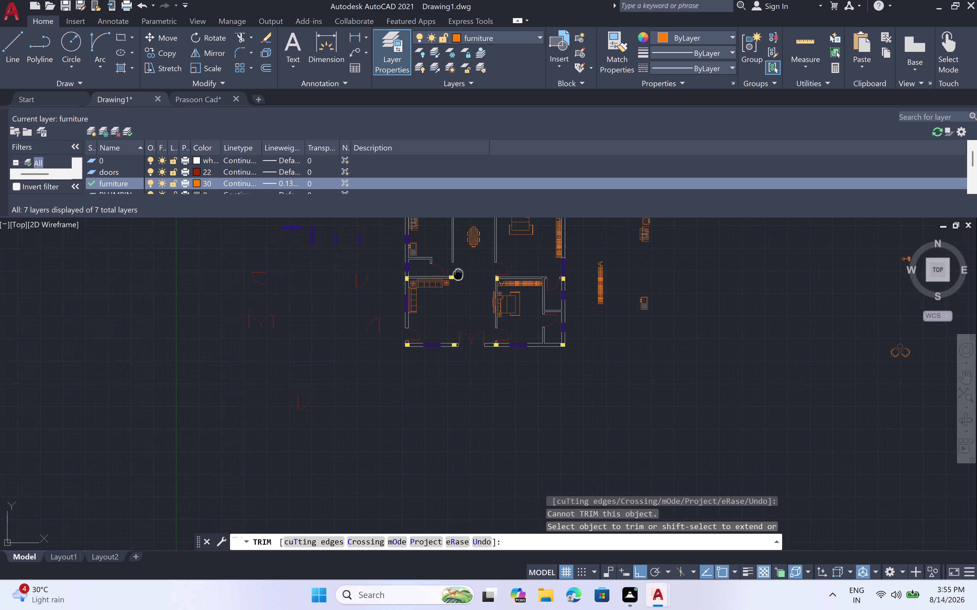
middle_drag(450, 317, 428, 419)
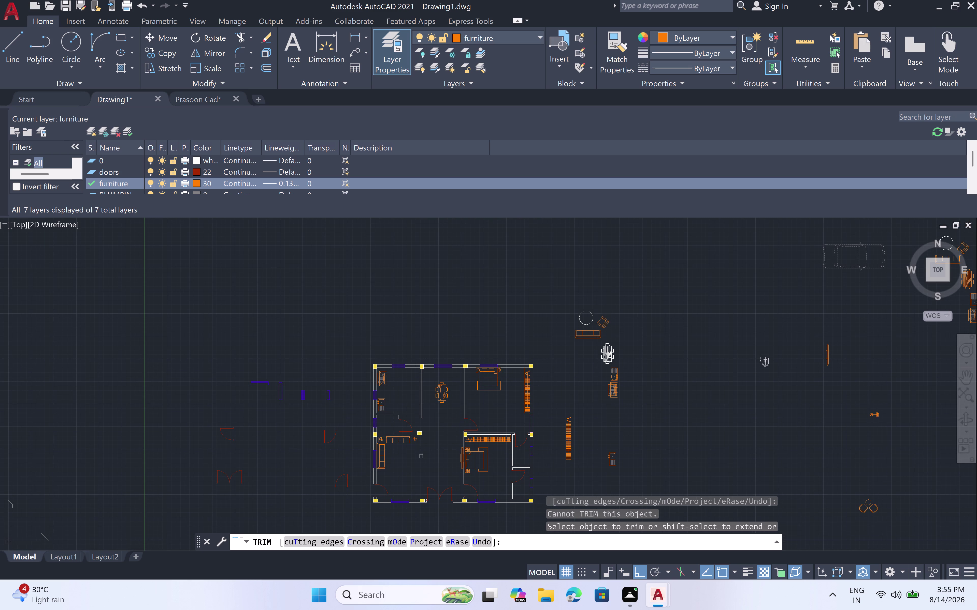
middle_drag(420, 457, 432, 386)
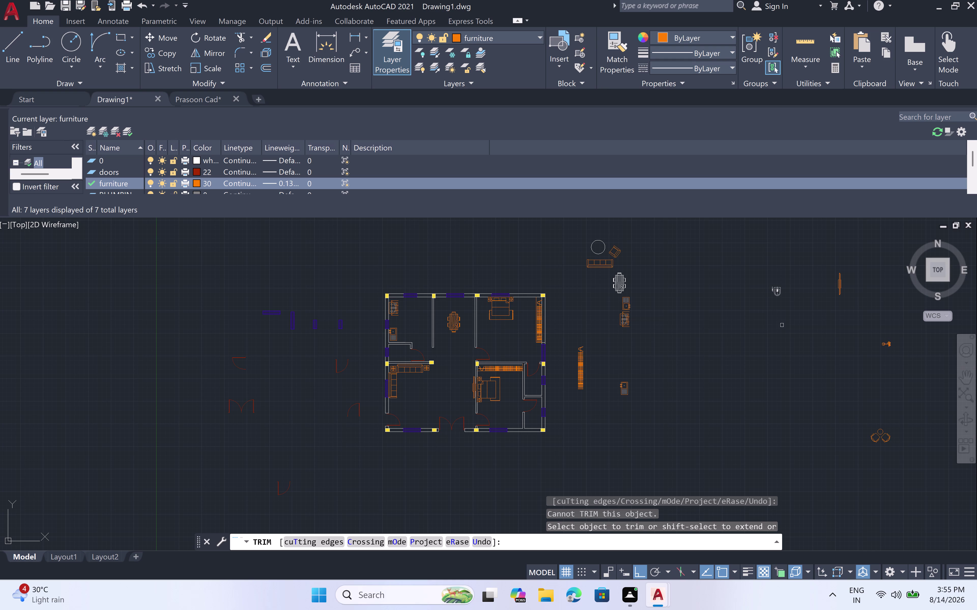
scroll(down, 3)
middle_drag(921, 378, 820, 386)
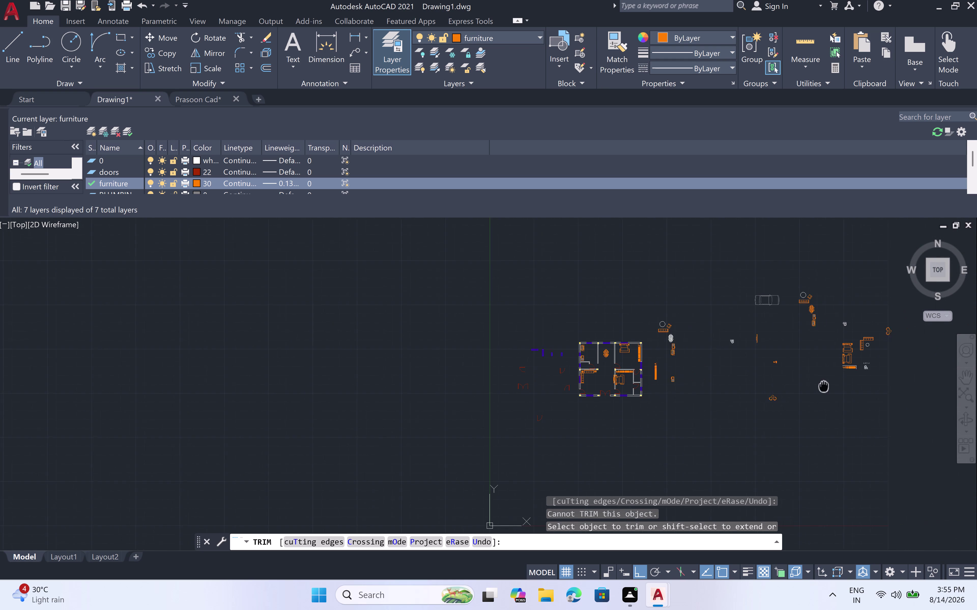
middle_drag(820, 386, 813, 386)
scroll(up, 3)
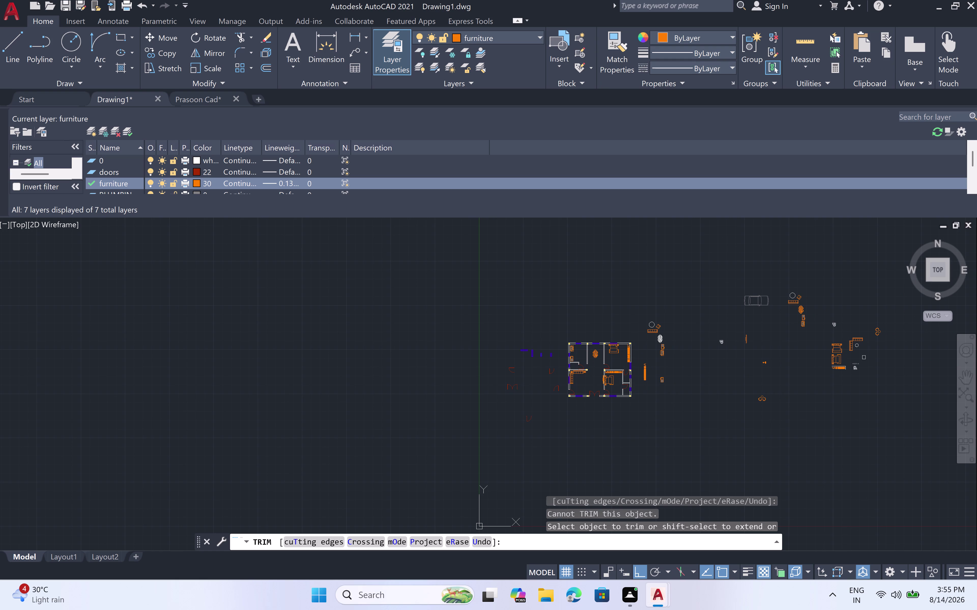
scroll(up, 3)
End trimming, select the right-hand fixture, and open the layer list.
key(Escape)
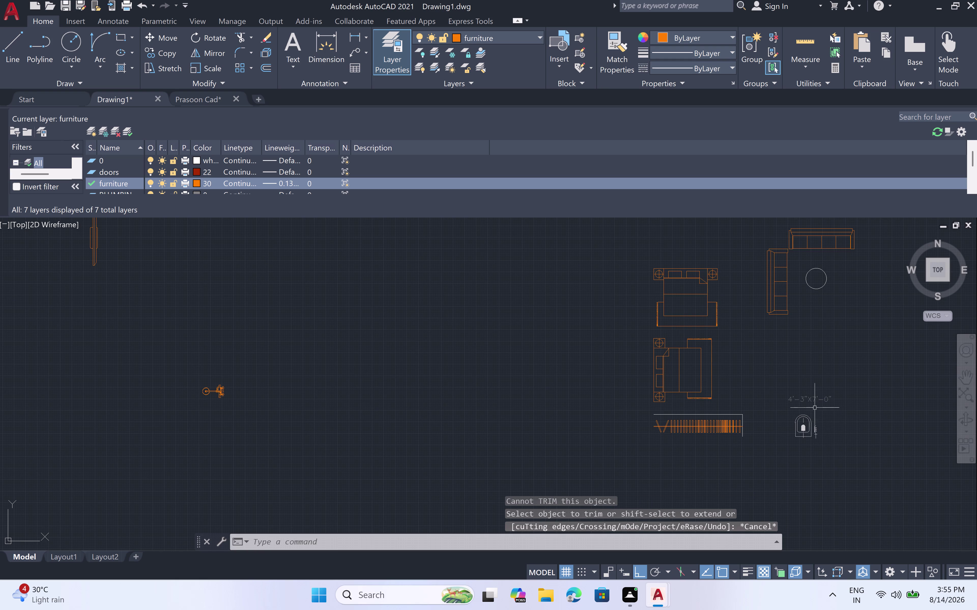
click(831, 412)
click(783, 452)
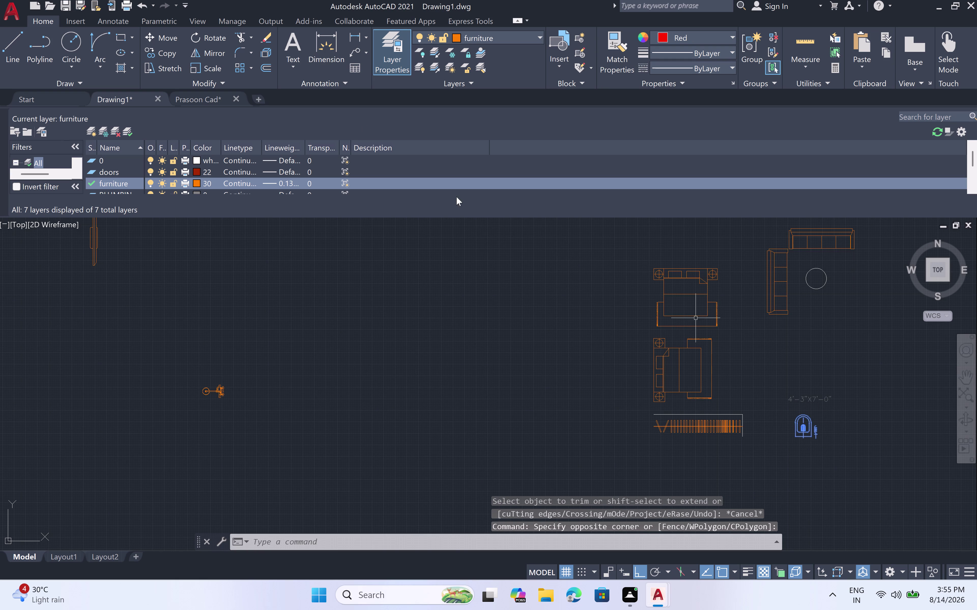
click(478, 38)
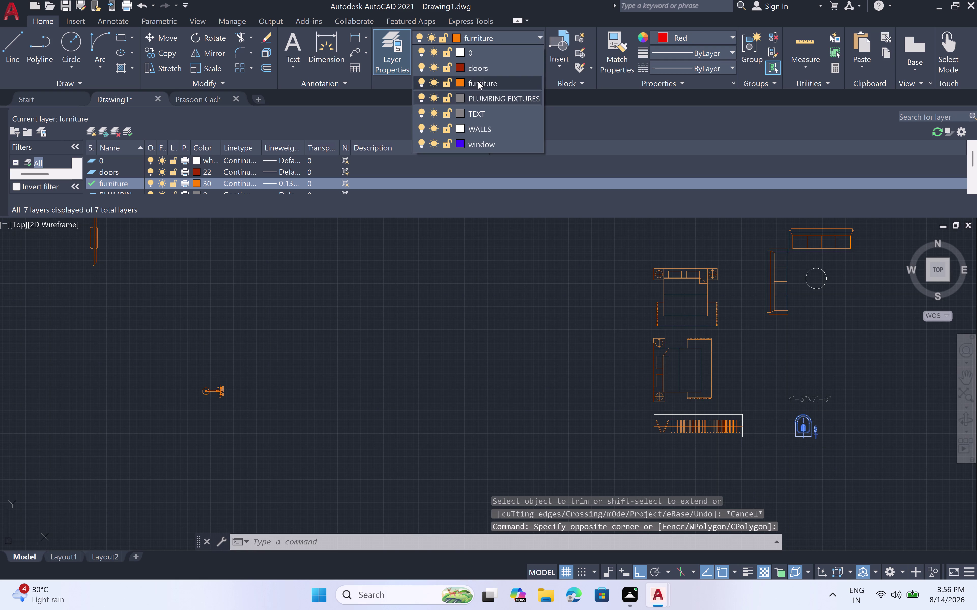
click(478, 81)
click(808, 429)
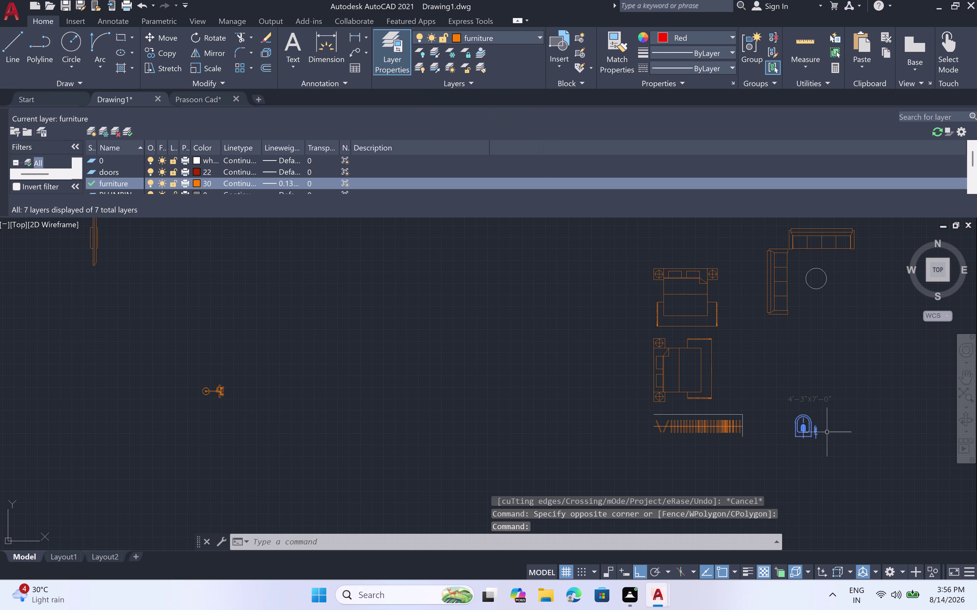
Window-select near the fixture, then close the Select Color dialog without changes.
click(822, 418)
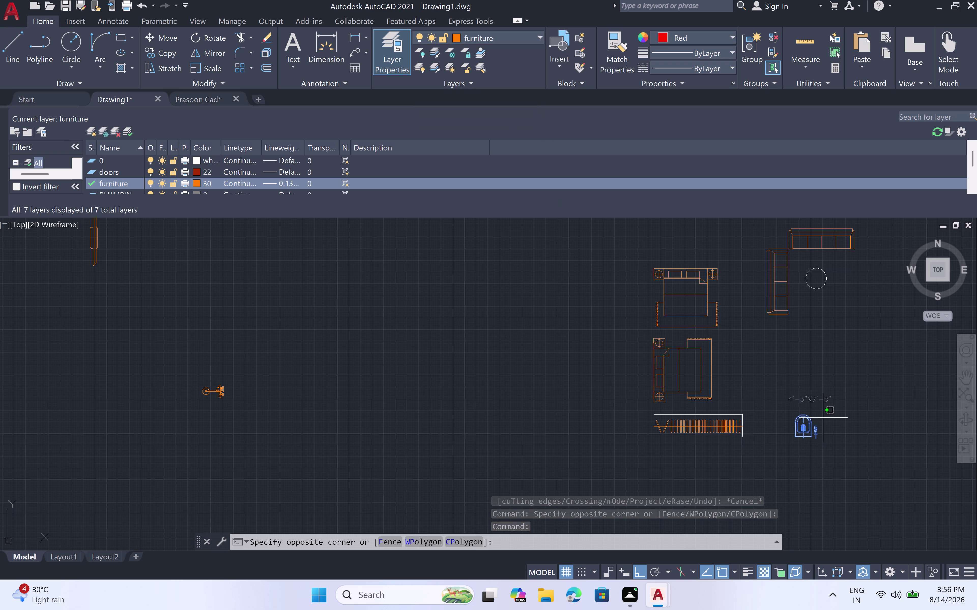
click(823, 417)
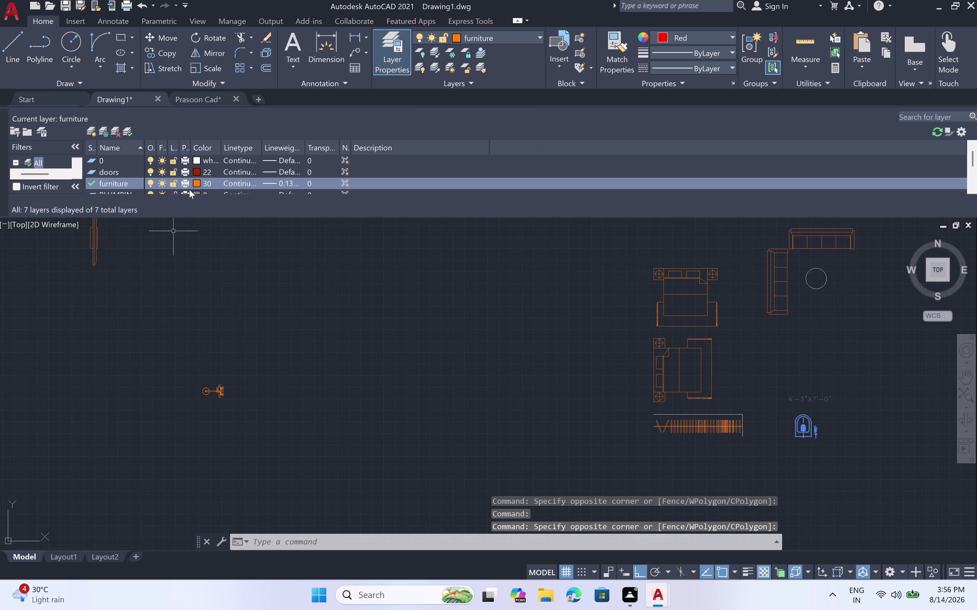
click(196, 178)
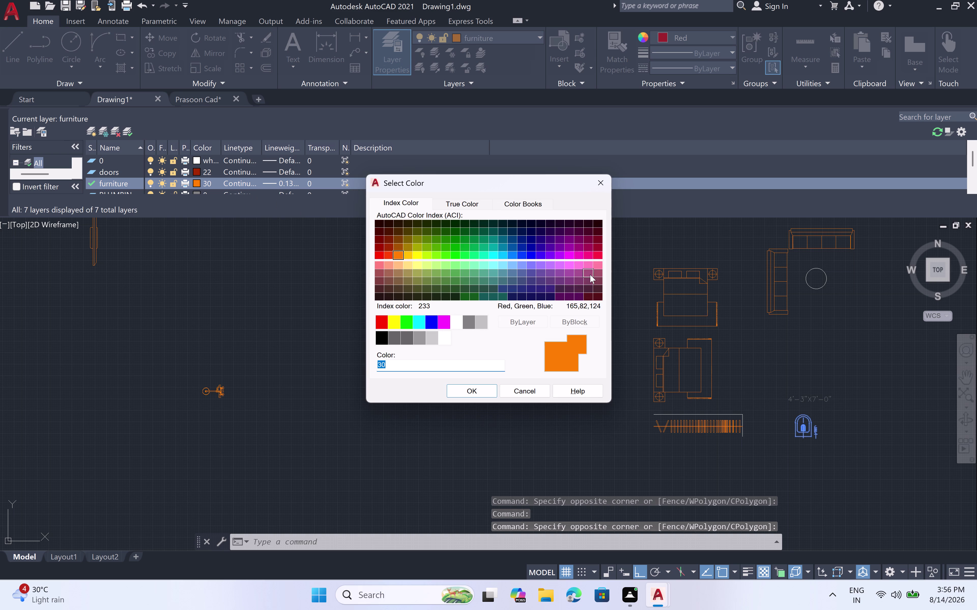
click(472, 402)
click(469, 392)
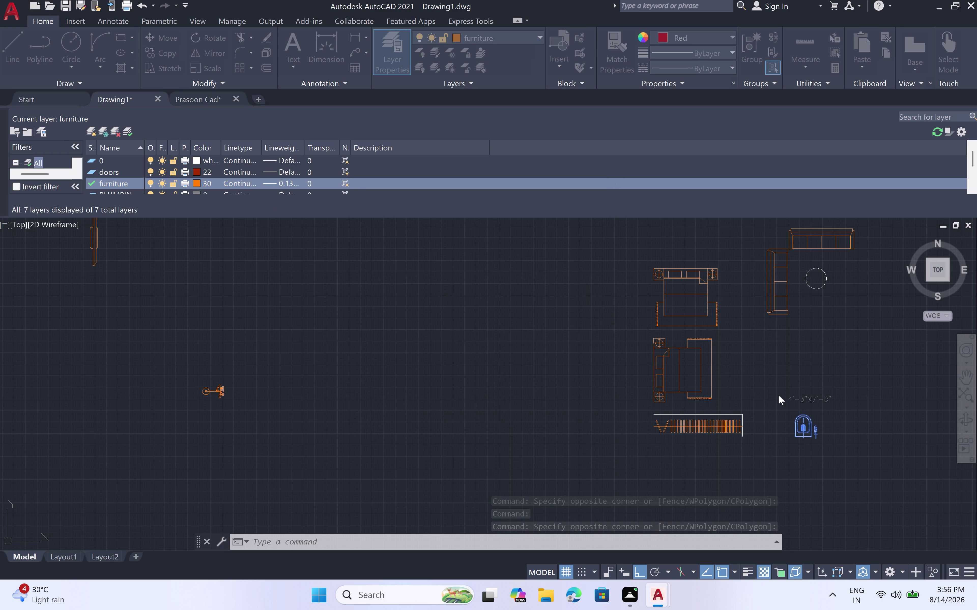
Select the blue fixture and toggle off the furniture layer's light bulb.
click(813, 421)
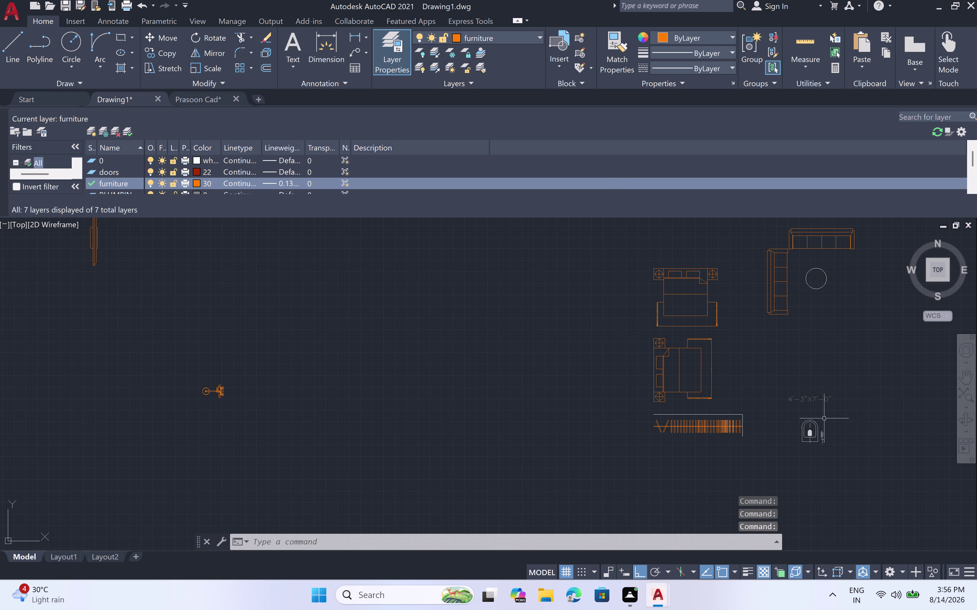
click(828, 416)
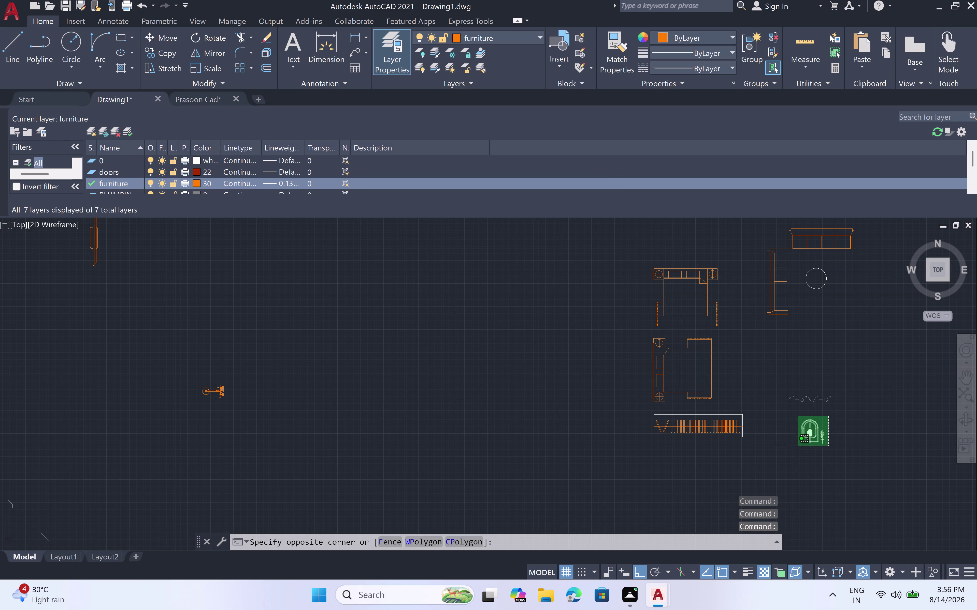
click(797, 448)
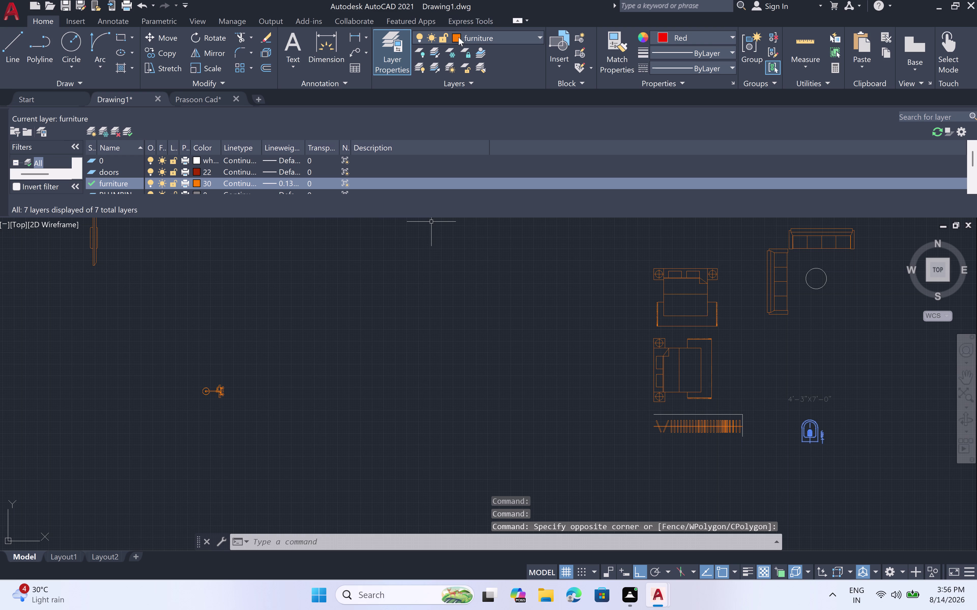
double_click(420, 35)
click(420, 34)
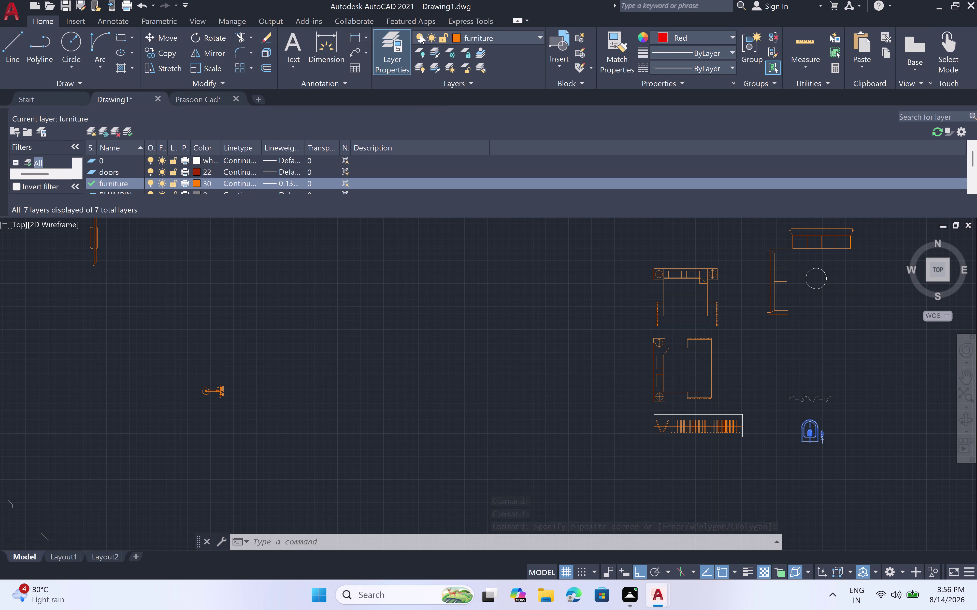
click(417, 81)
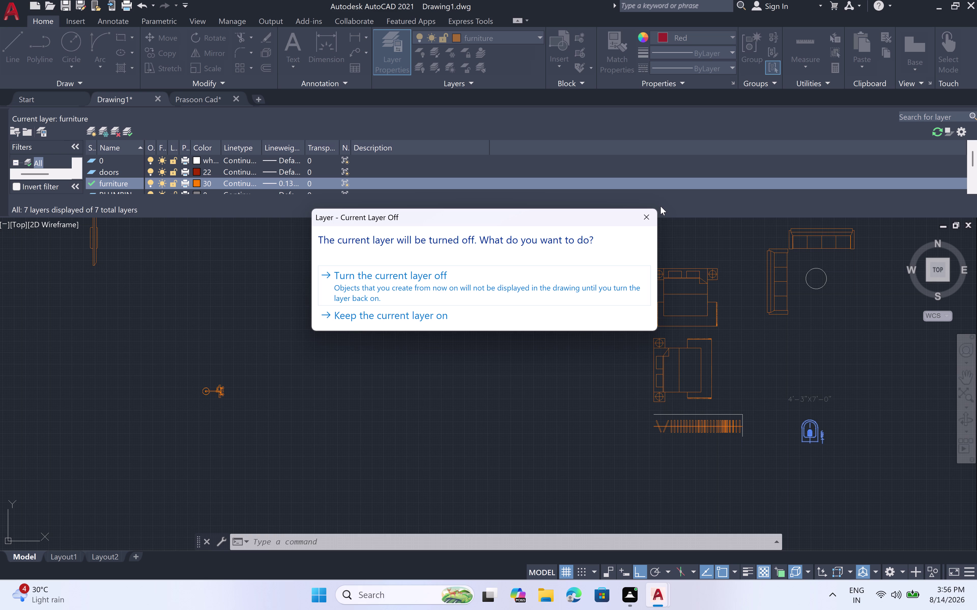
Keep the furniture layer on and close the Cannot Freeze notice after trying to freeze it.
click(639, 213)
click(455, 37)
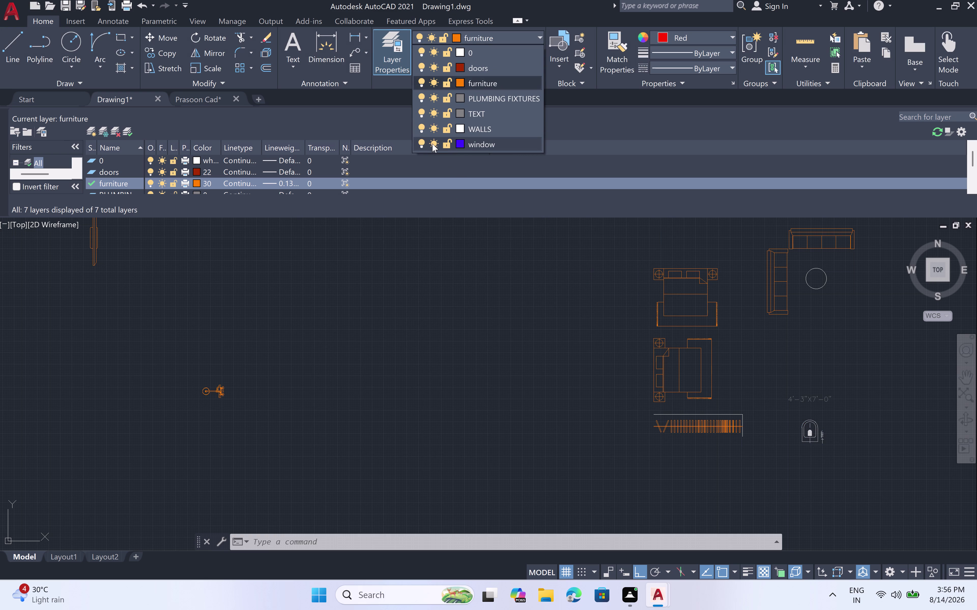
double_click(435, 82)
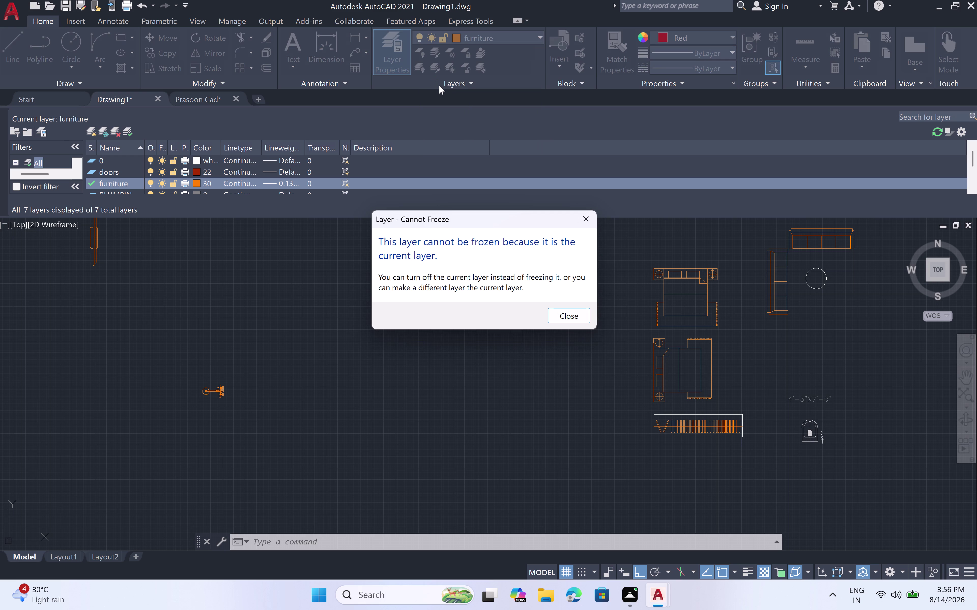
drag(579, 216, 579, 210)
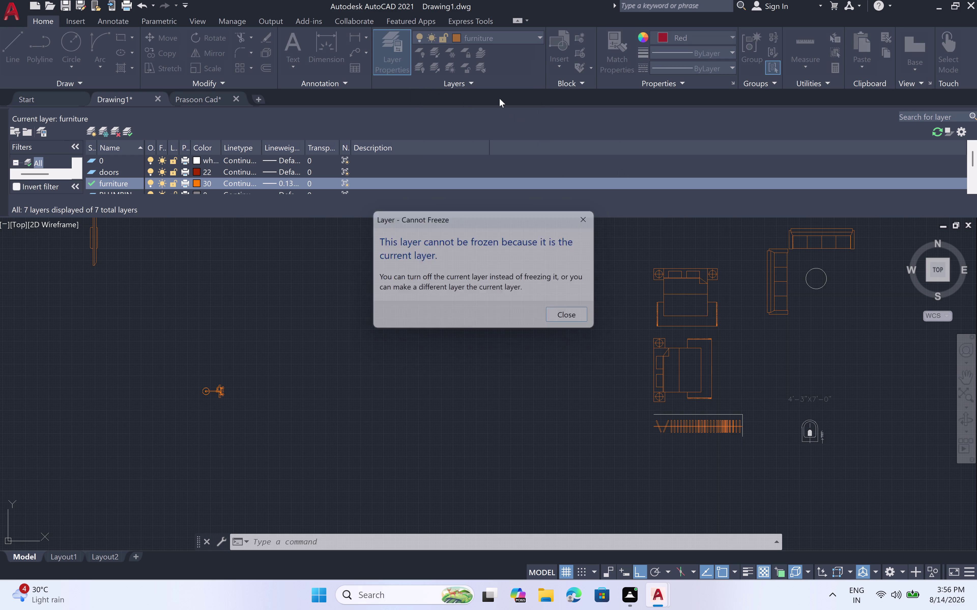
double_click(457, 36)
click(453, 37)
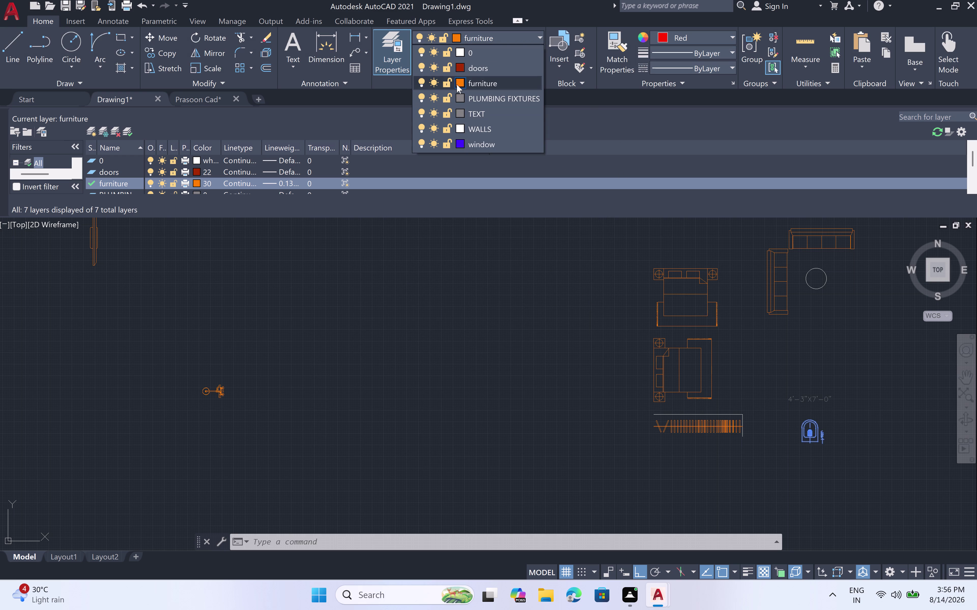
Window-select around the blue fixture with furniture still the current layer.
click(808, 437)
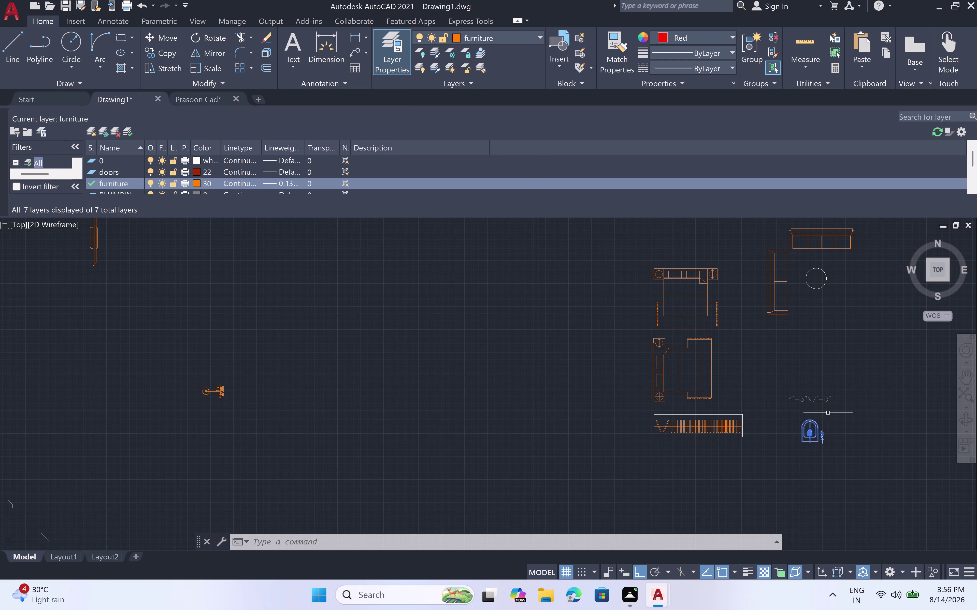
click(828, 413)
drag(797, 462, 801, 457)
scroll(down, 3)
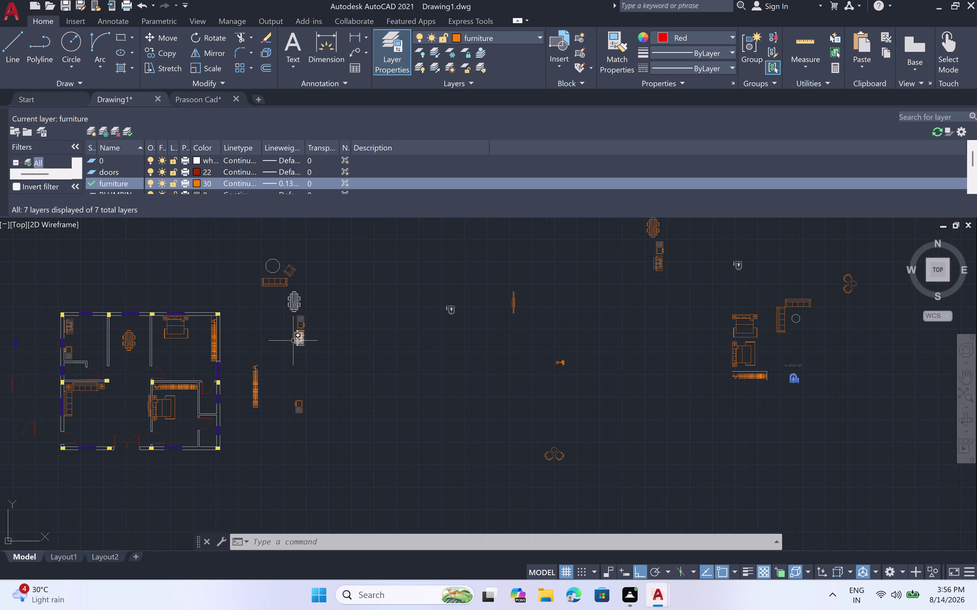
scroll(up, 3)
scroll(down, 3)
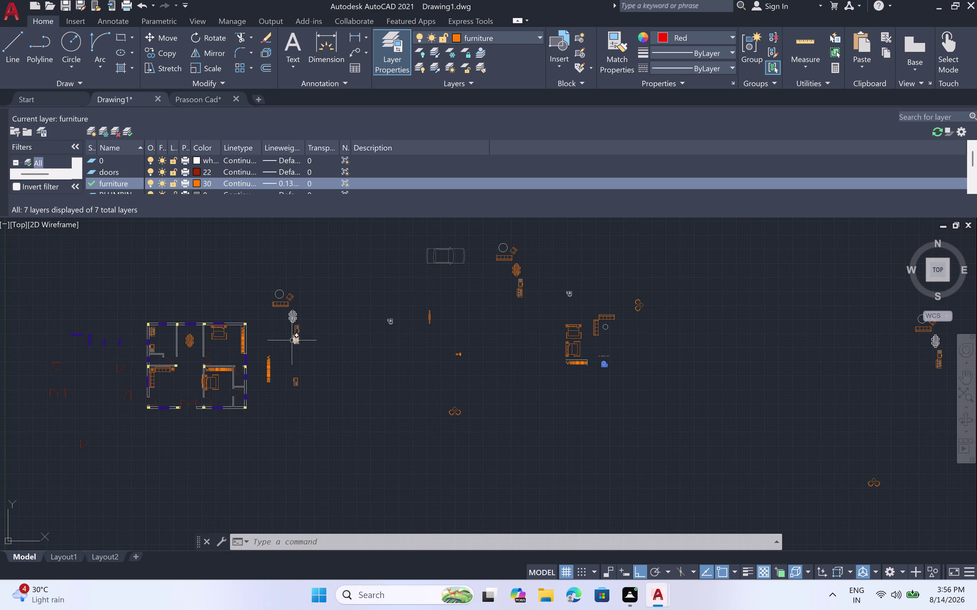
scroll(down, 3)
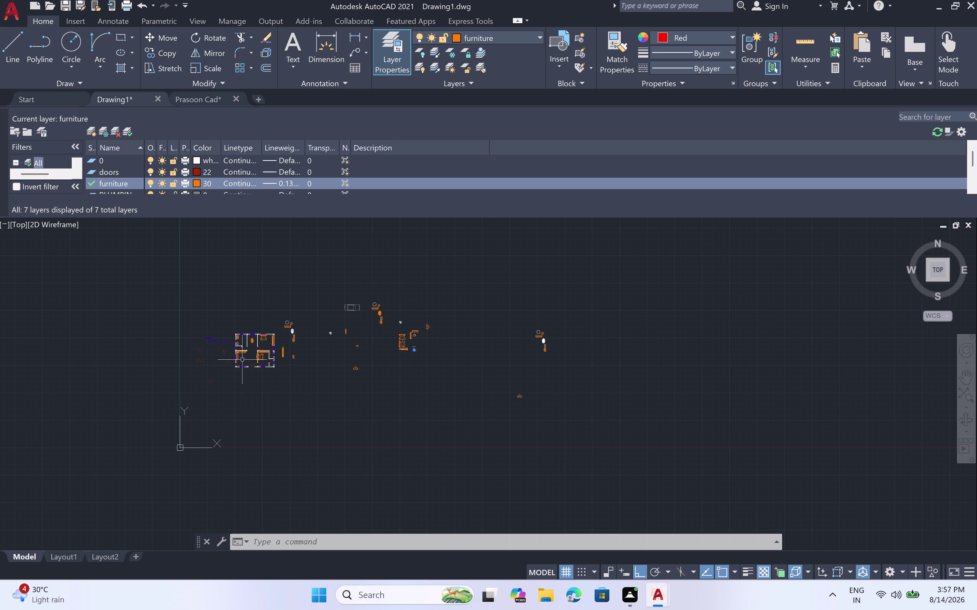
middle_drag(242, 361, 474, 324)
scroll(up, 3)
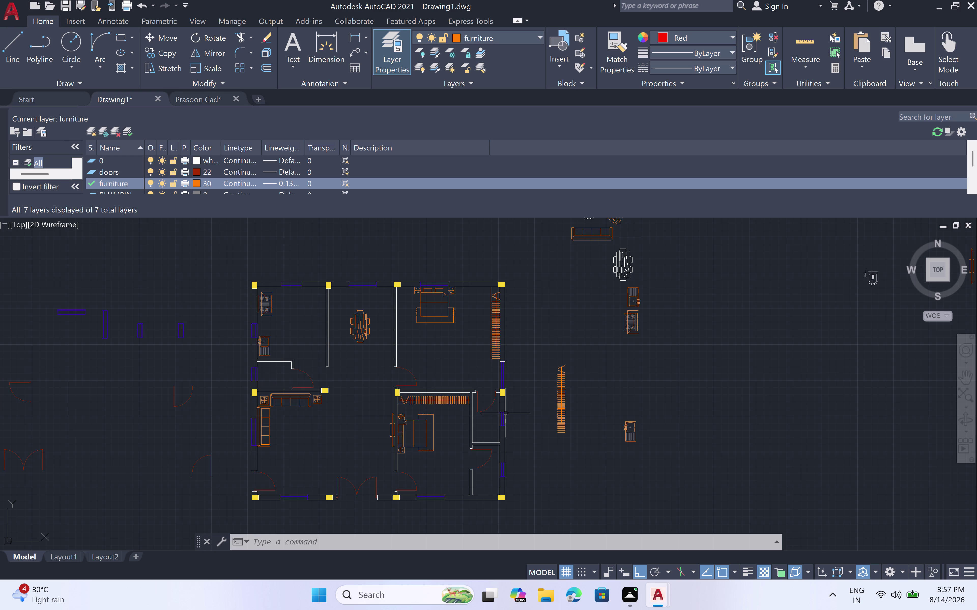
scroll(down, 3)
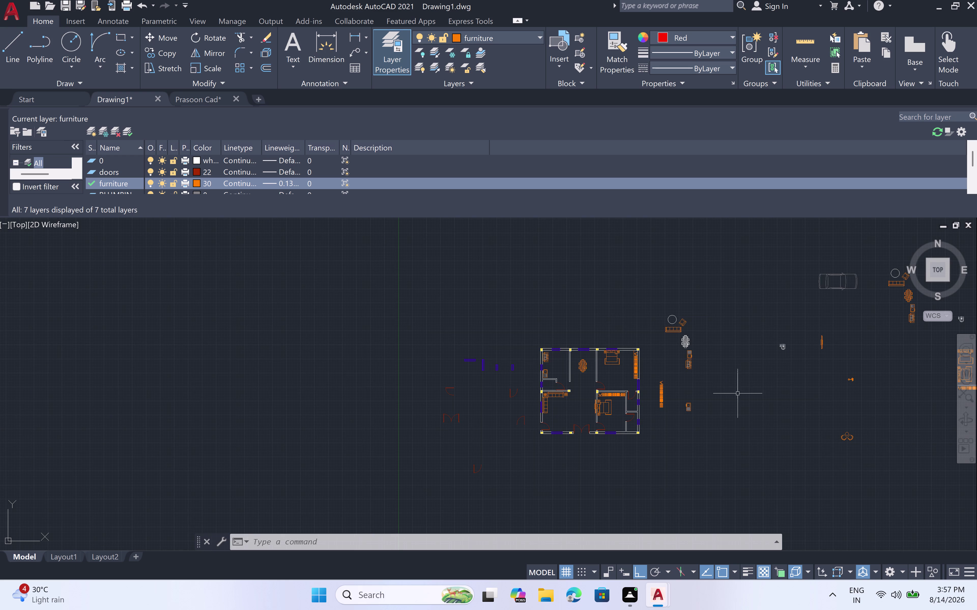
middle_drag(806, 425, 591, 417)
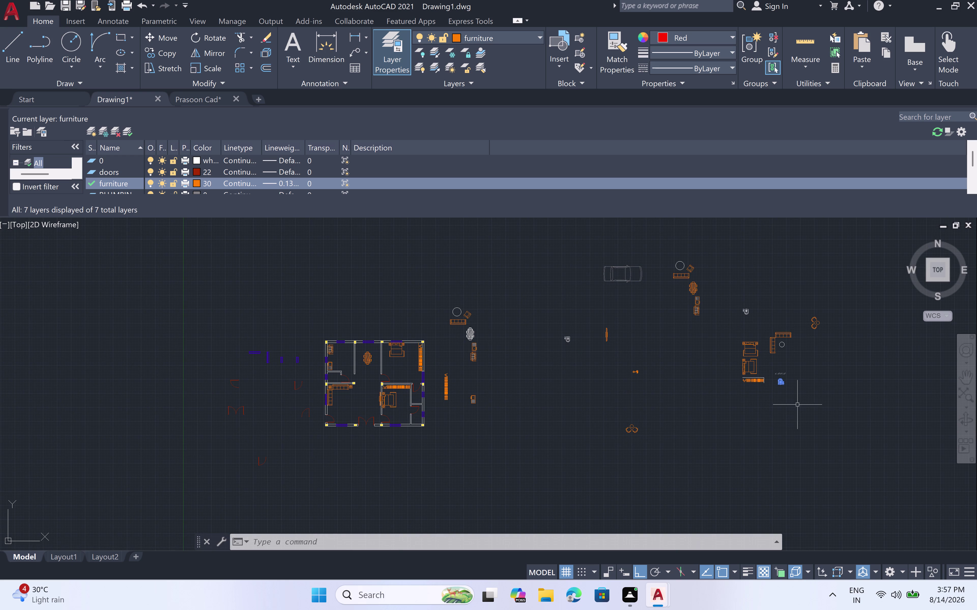
scroll(up, 3)
scroll(down, 3)
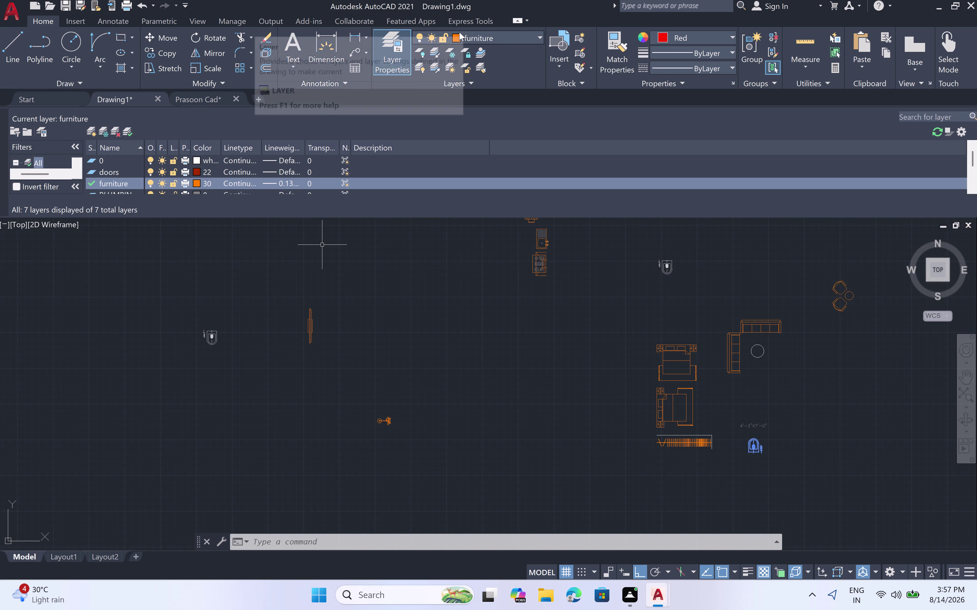
Confirm colour 30 for the furniture layer in Select Color.
click(473, 34)
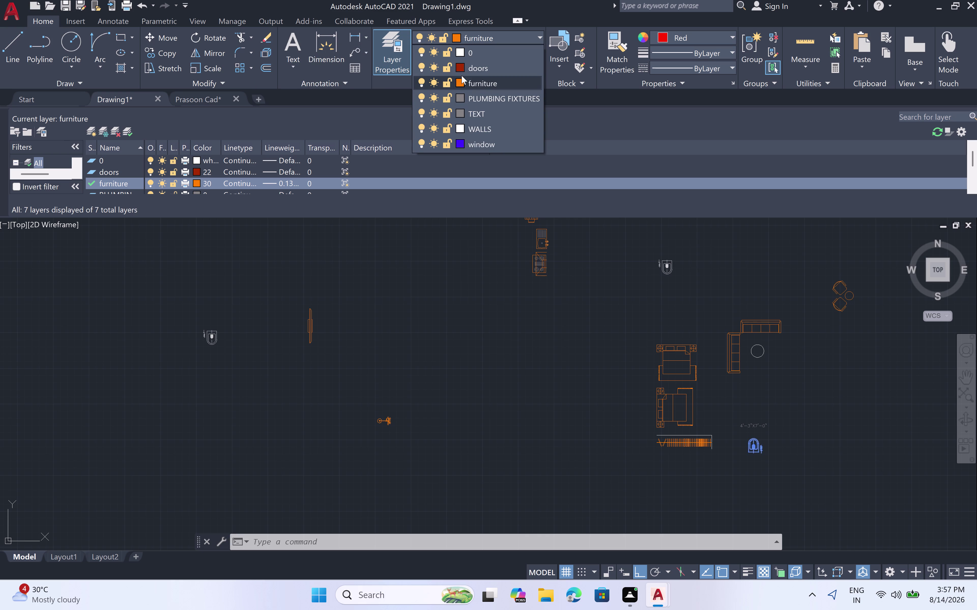
click(461, 82)
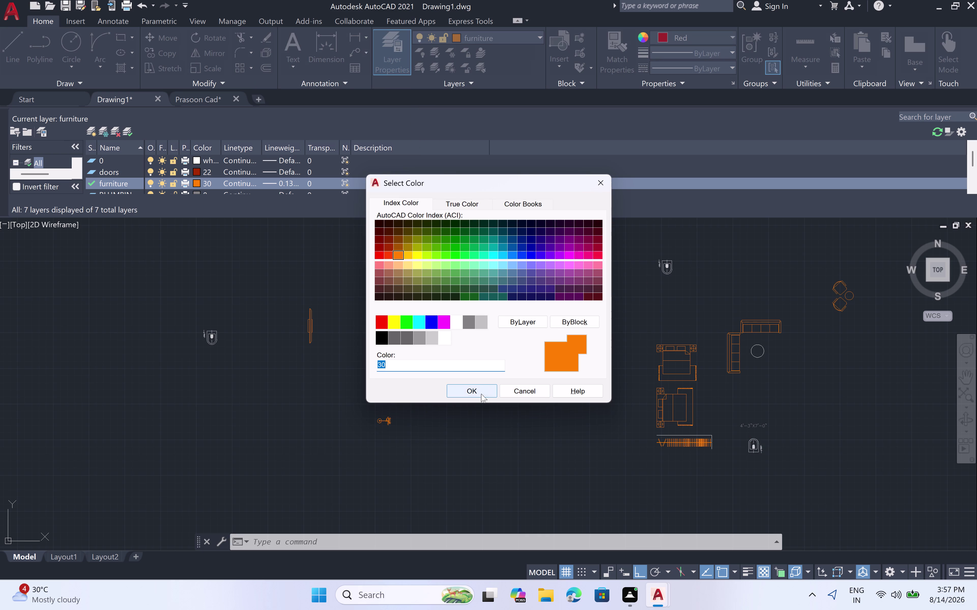
click(479, 397)
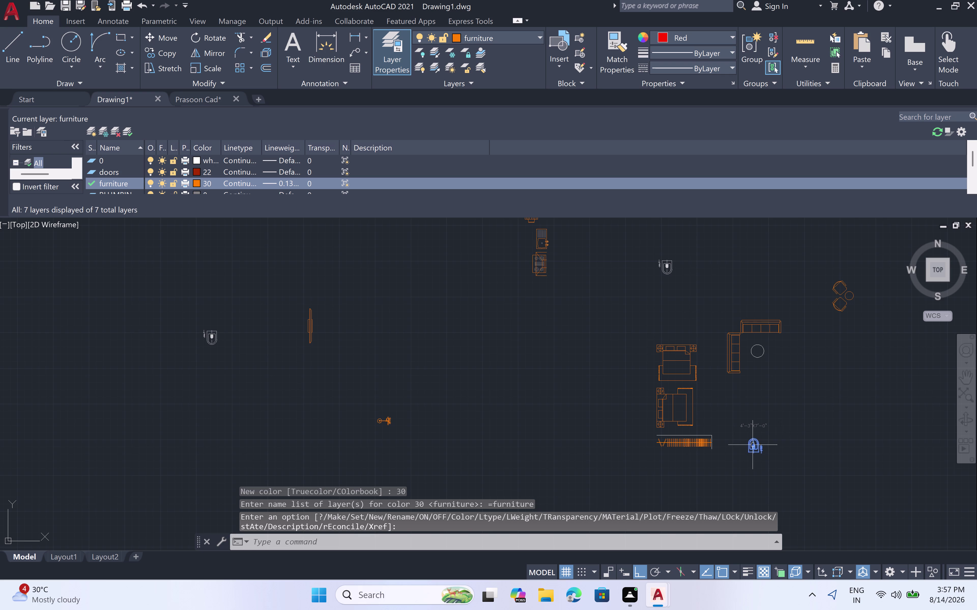
scroll(up, 3)
scroll(down, 3)
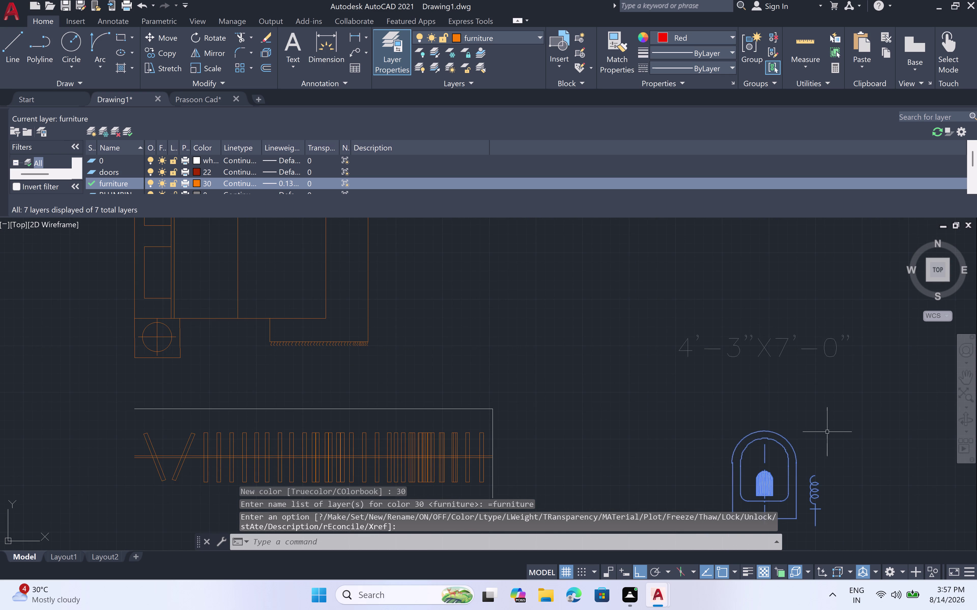
scroll(down, 3)
Window-select the blue fixture, then cancel the selection.
click(825, 431)
click(782, 481)
drag(782, 479, 785, 475)
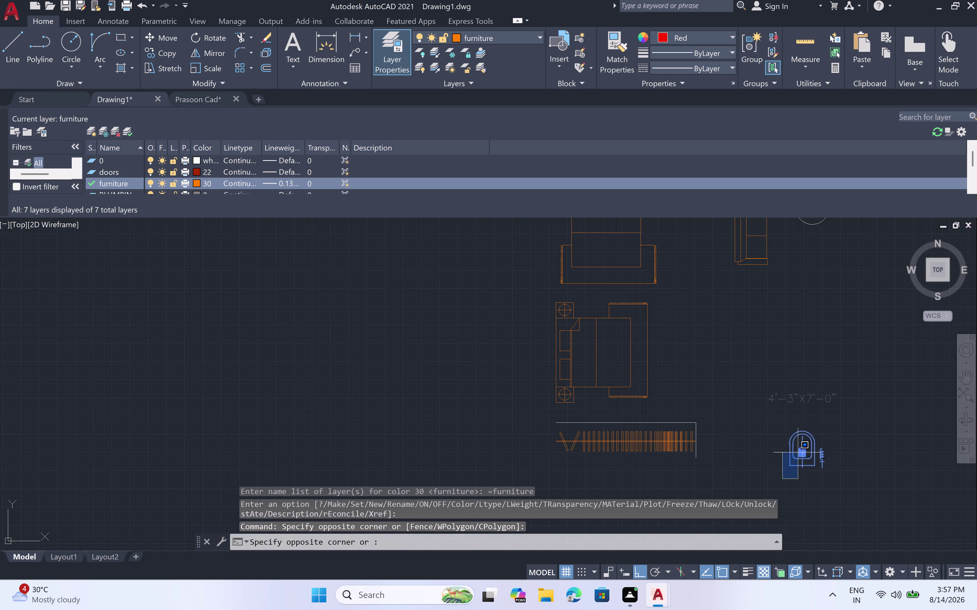
double_click(827, 441)
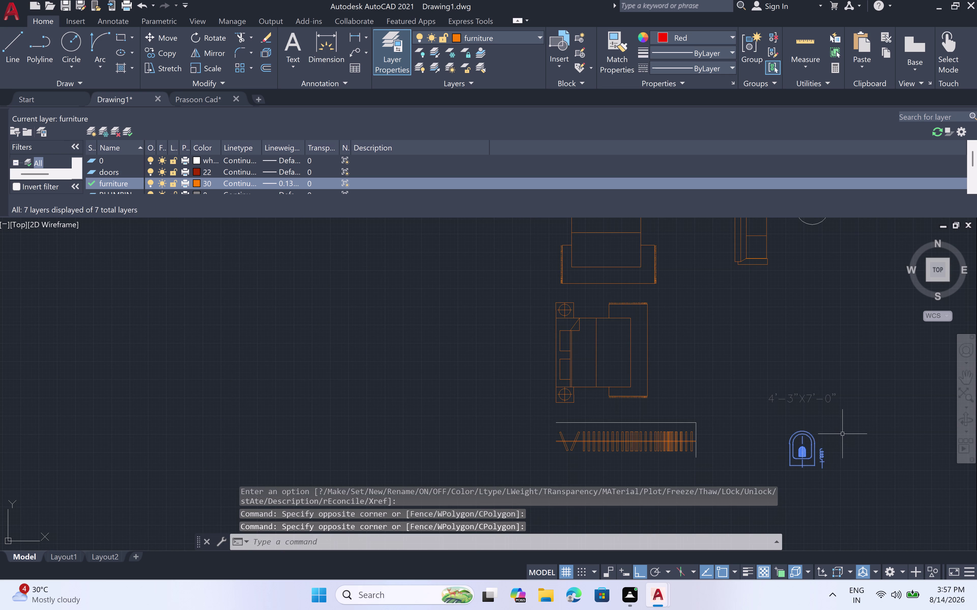
click(454, 33)
click(789, 444)
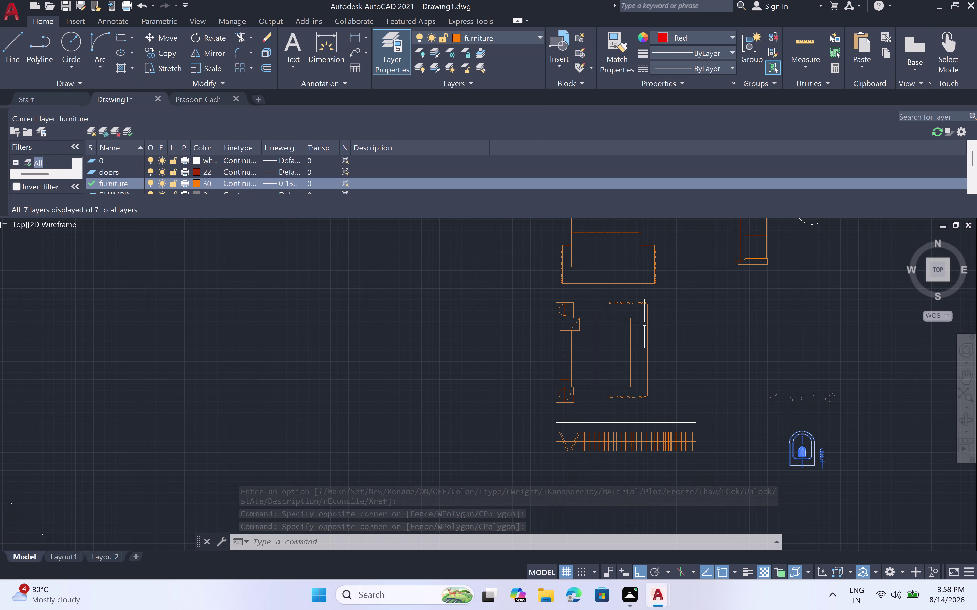
scroll(down, 3)
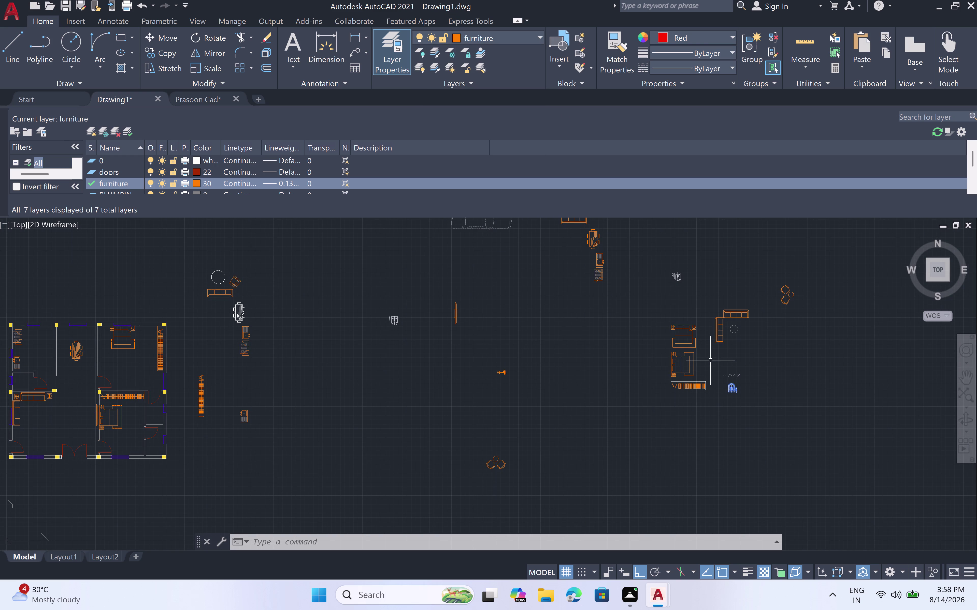
key(Escape)
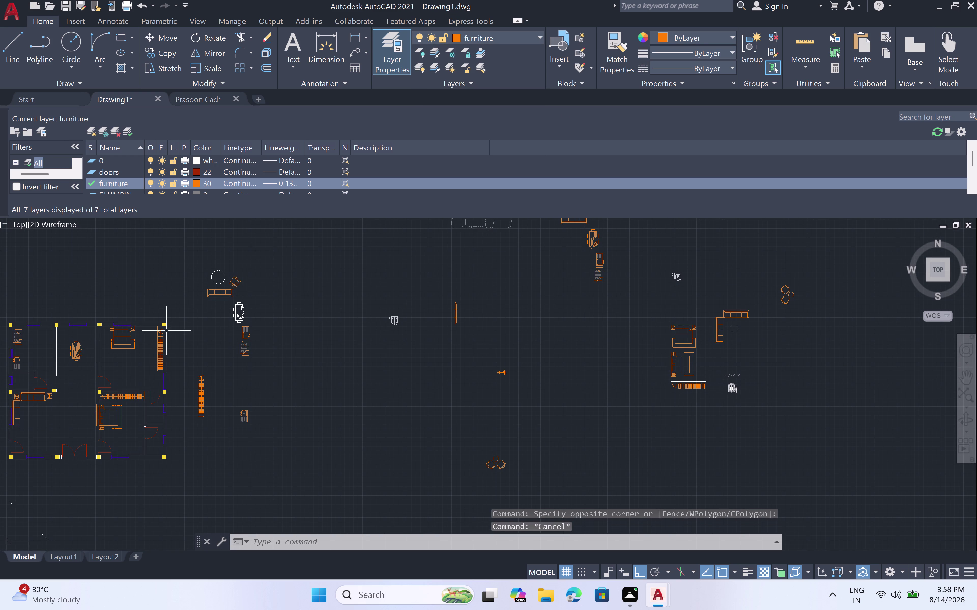
Close the Layer Properties manager and switch to the Prasoon Cad document.
scroll(up, 3)
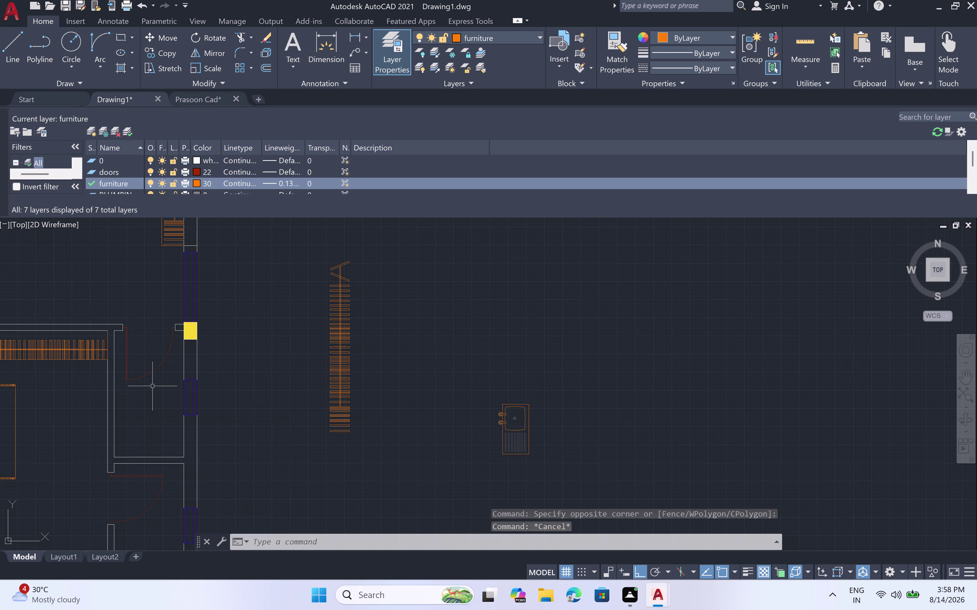
scroll(down, 3)
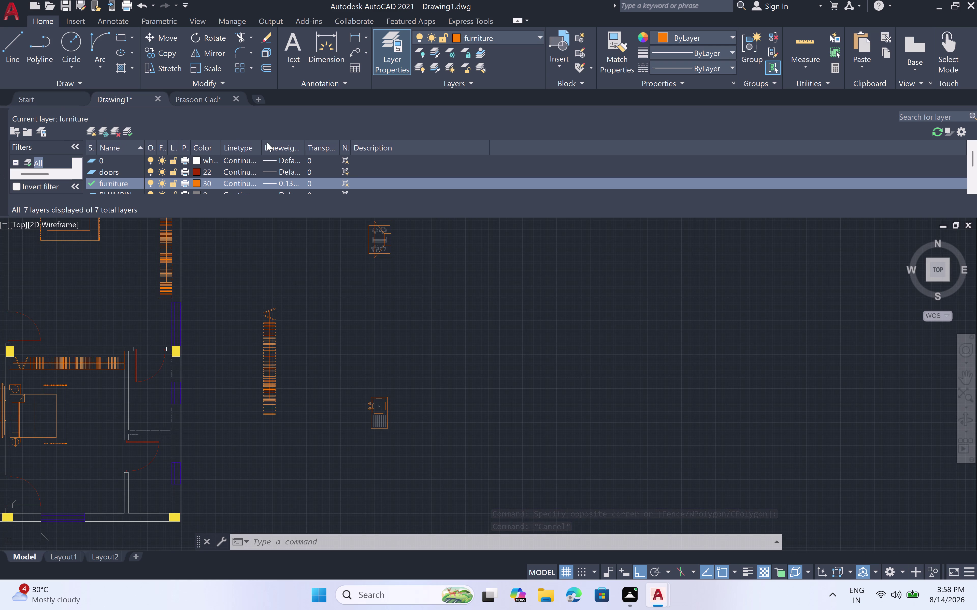
click(422, 262)
click(420, 261)
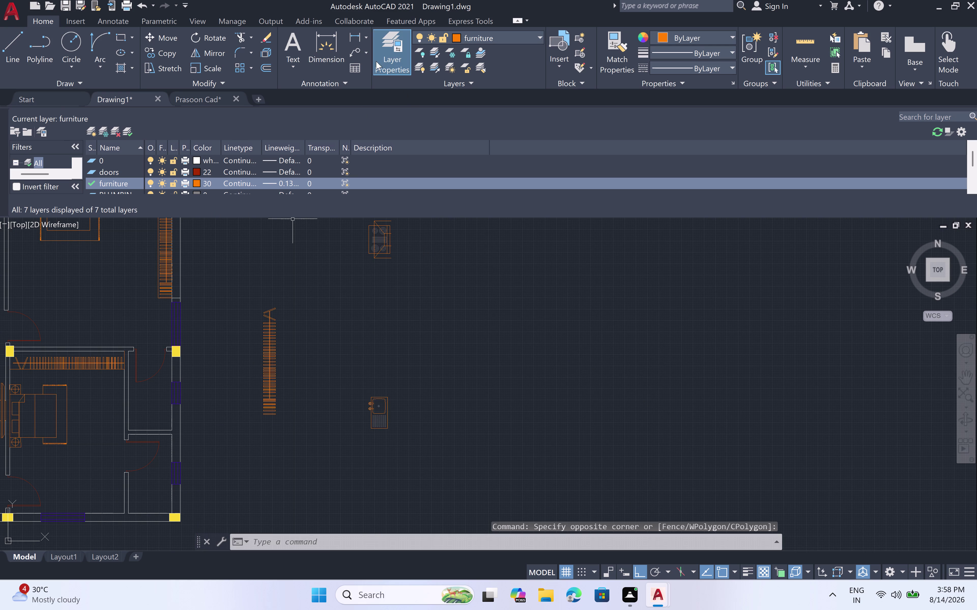
click(395, 59)
scroll(down, 3)
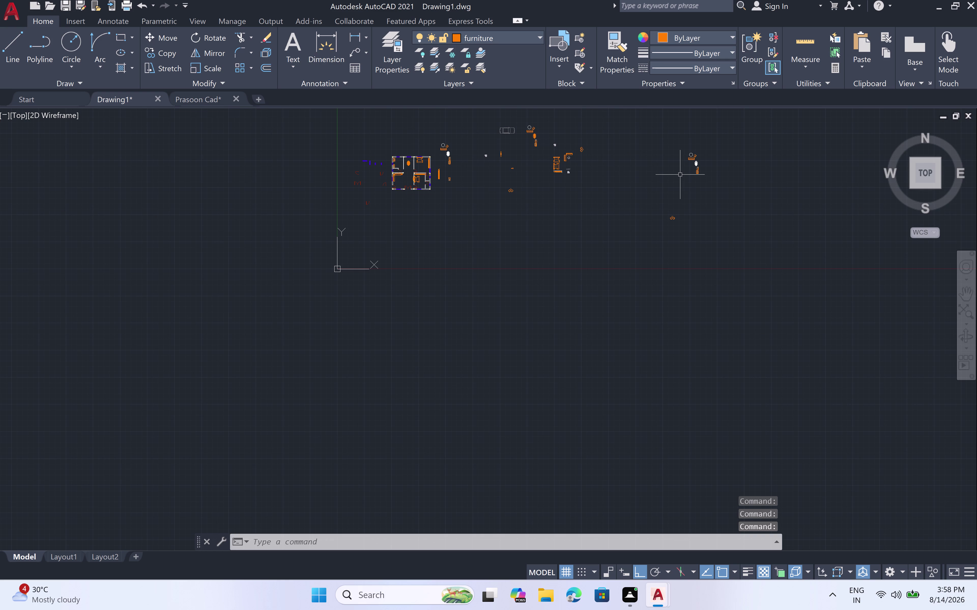
click(199, 102)
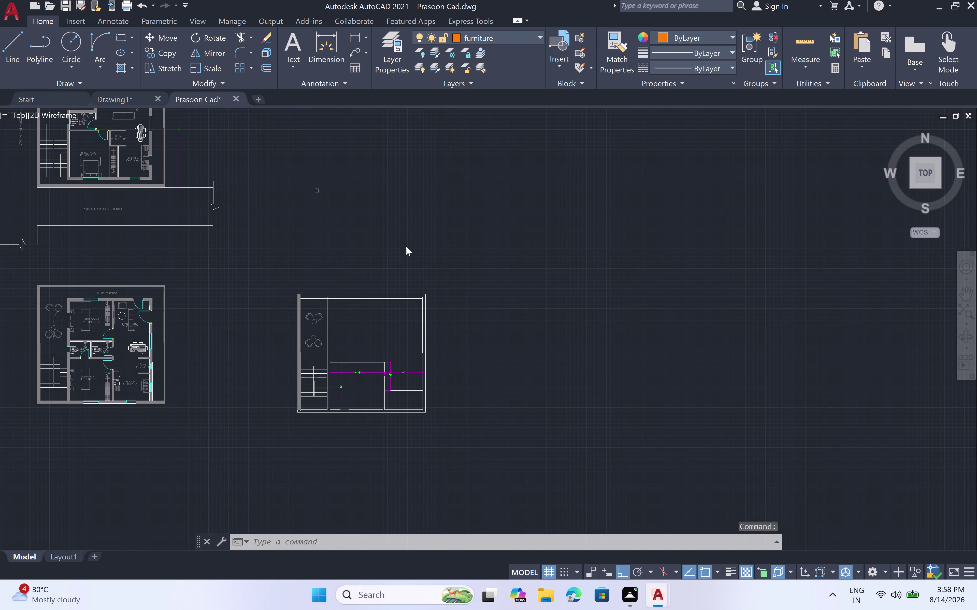
Zoom to the Prasoon Cad plan, select the toilet fixture, and copy it.
scroll(down, 3)
scroll(down, 3)
scroll(down, 3)
scroll(up, 3)
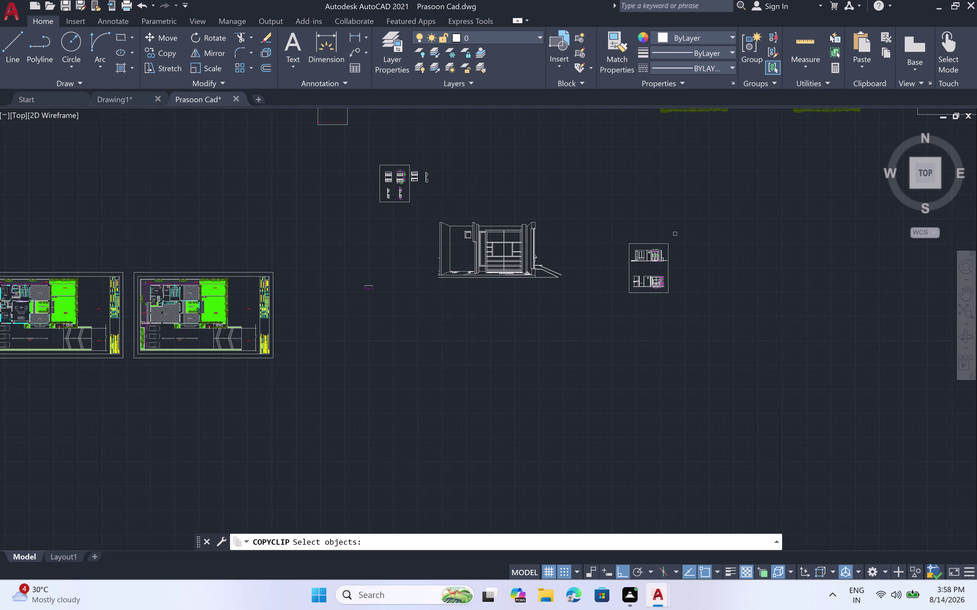
scroll(up, 3)
scroll(down, 3)
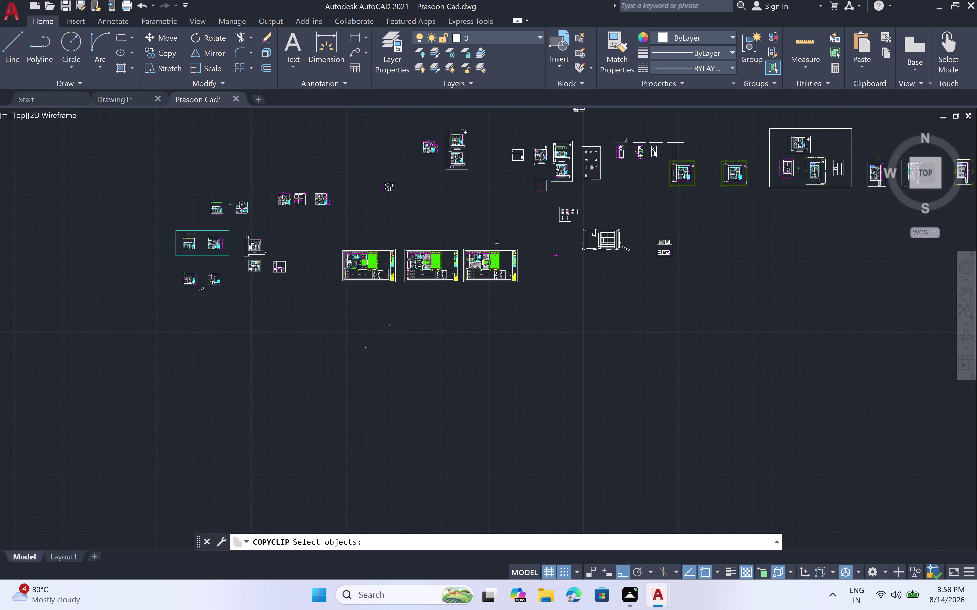
scroll(up, 3)
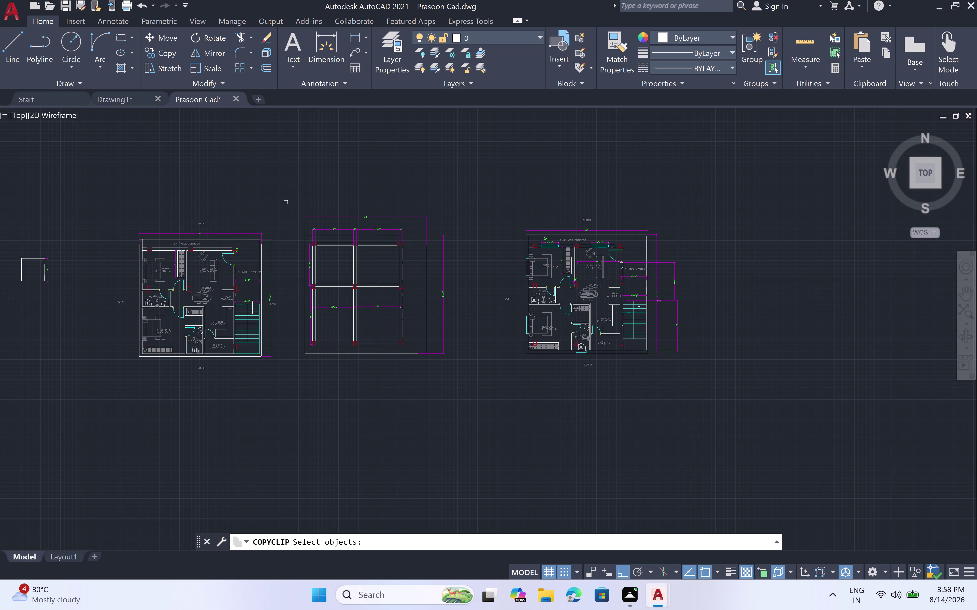
scroll(up, 3)
scroll(up, 3)
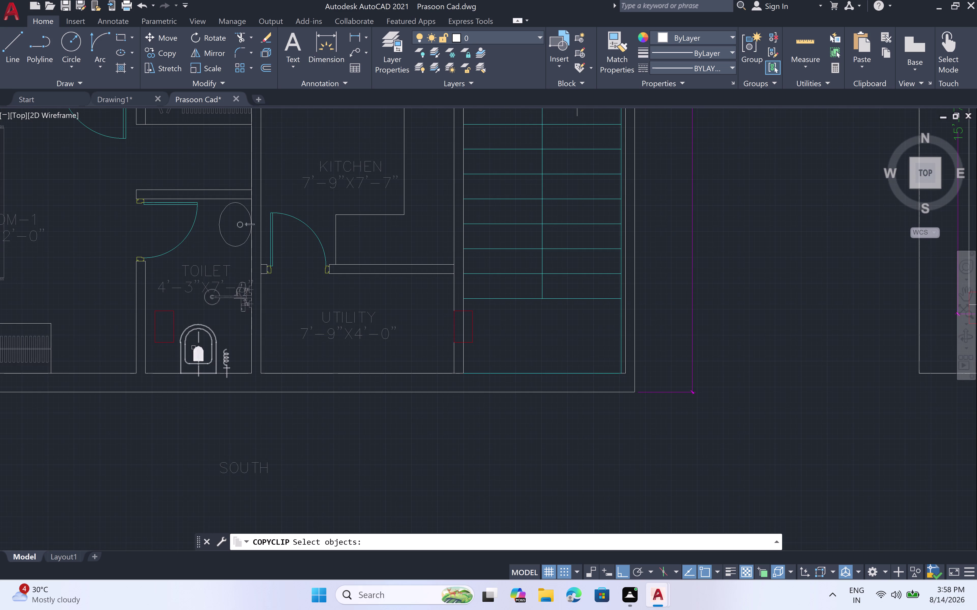
click(198, 339)
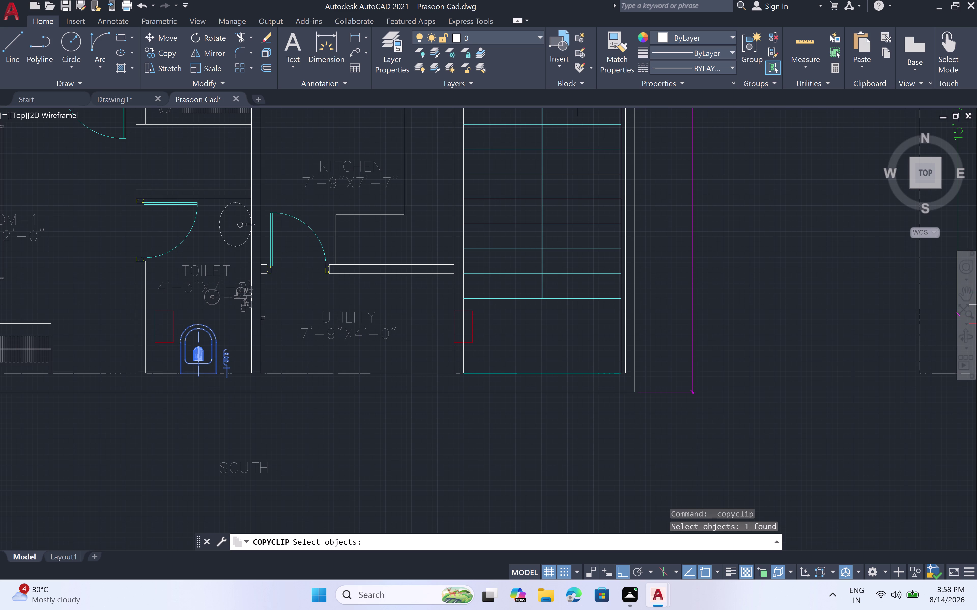
key(ctrl+c)
key(ctrl+c)
key(ctrl+c)
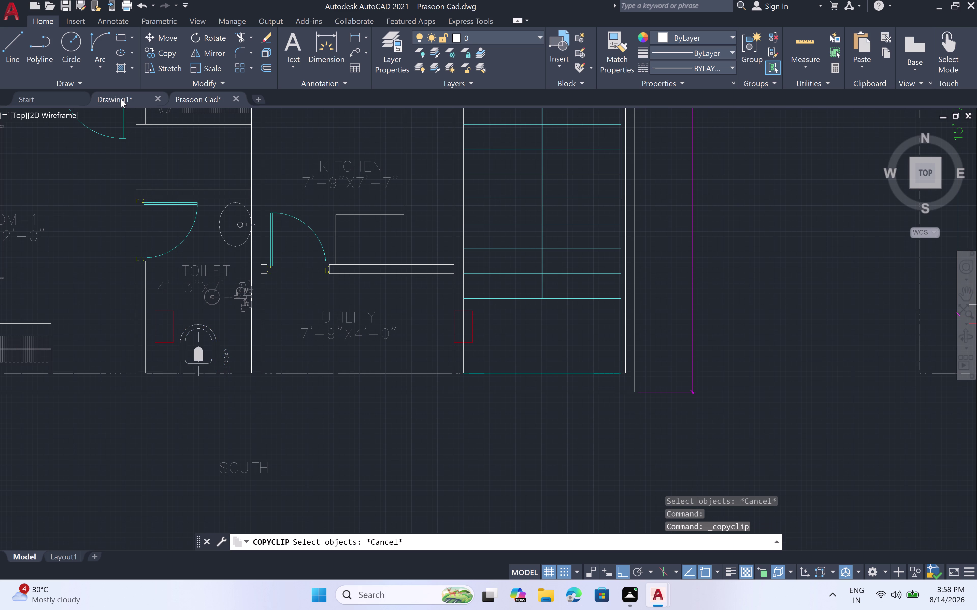
Try pasting the toilet into Drawing1, then cancel the placement.
click(122, 97)
key(ctrl+v)
key(ctrl+v)
key(ctrl+v)
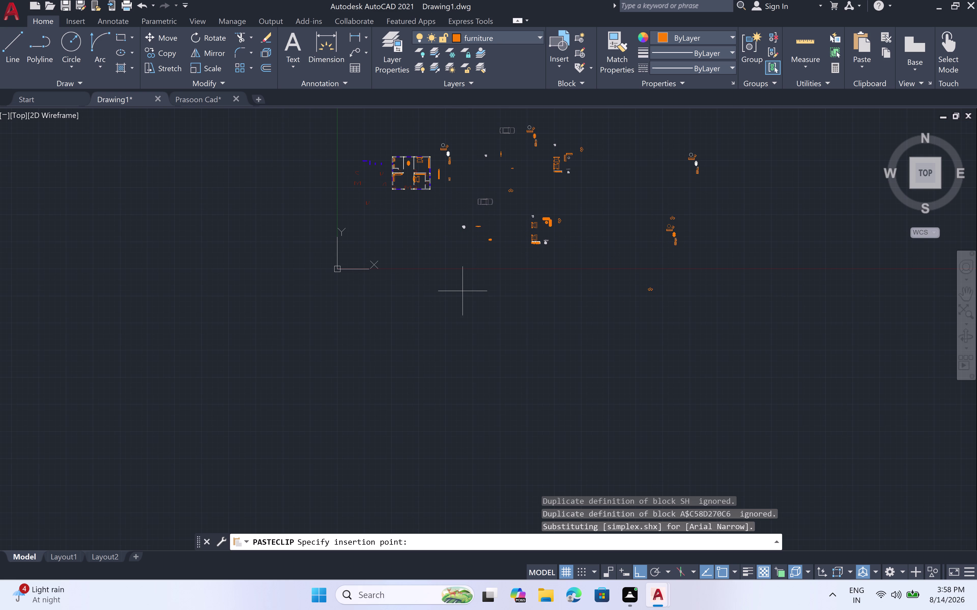
key(Escape)
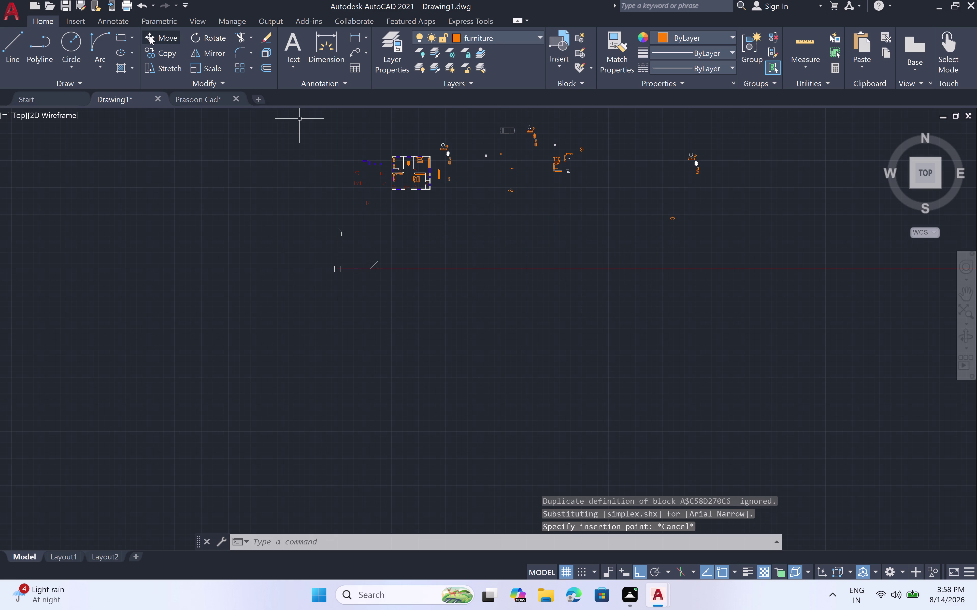
Return to Prasoon Cad, pick the toilet fixture, and clear the selection.
click(209, 97)
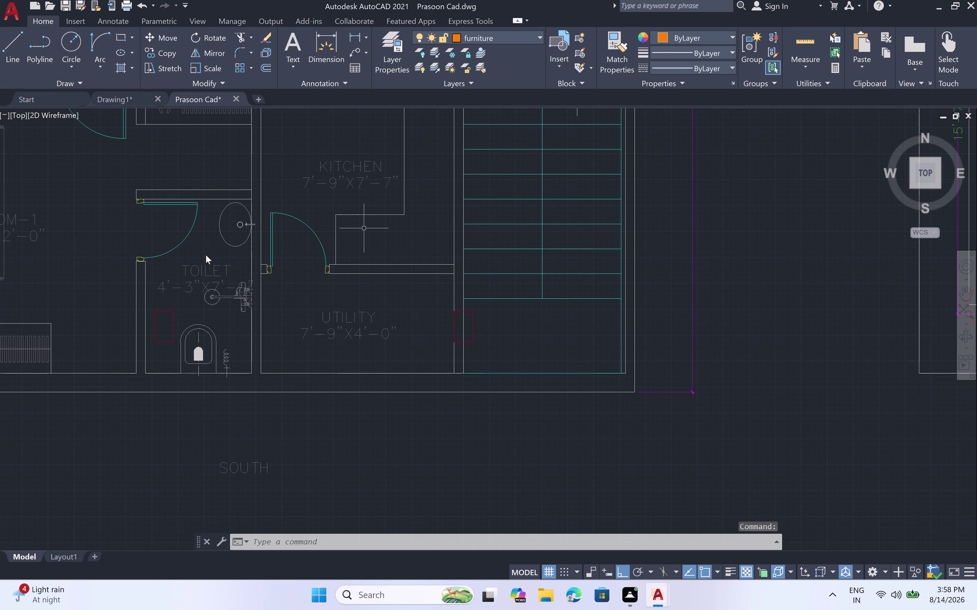
drag(209, 342, 212, 337)
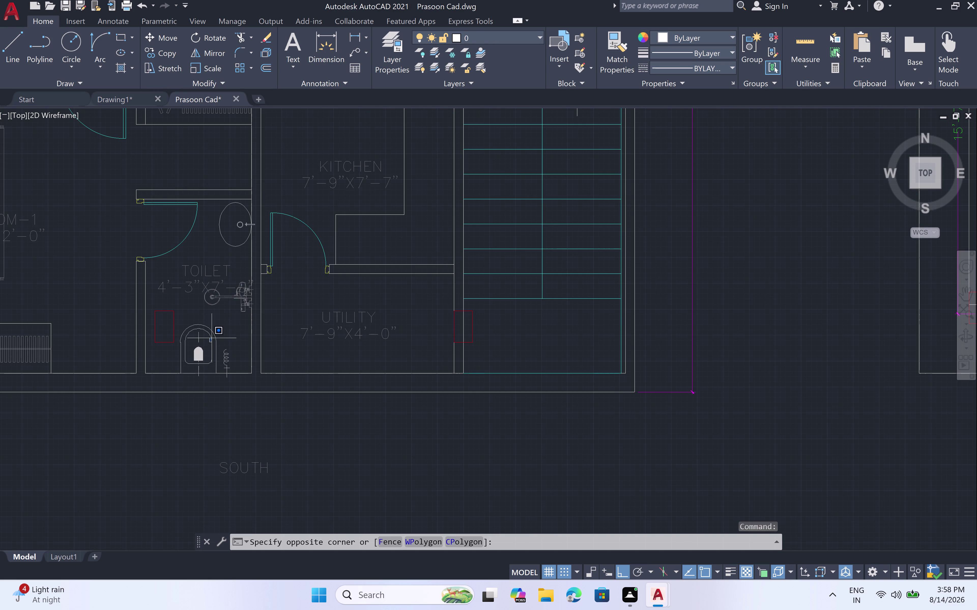
click(213, 336)
click(216, 333)
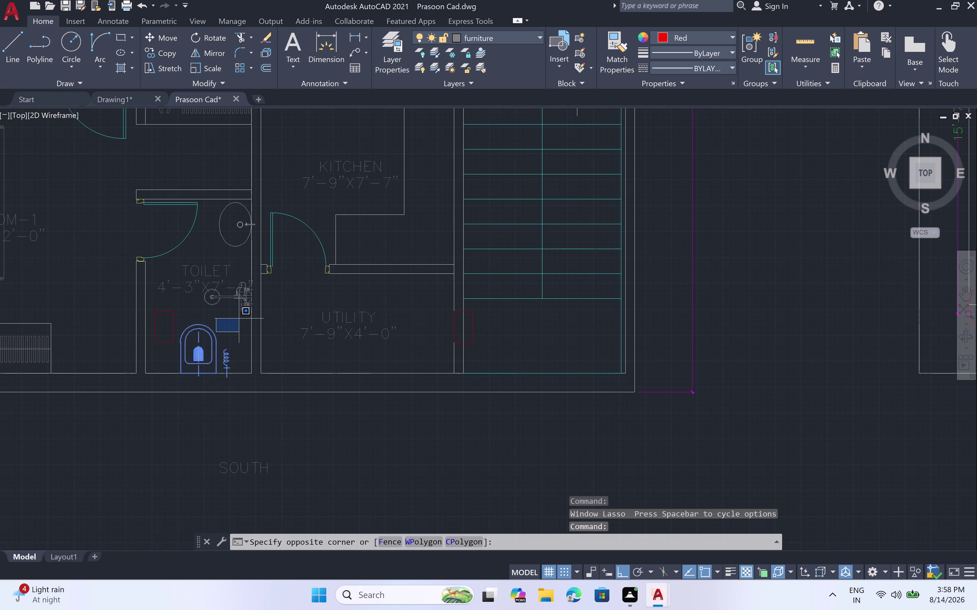
key(Escape)
key(Escape)
key(Escape)
key(Escape)
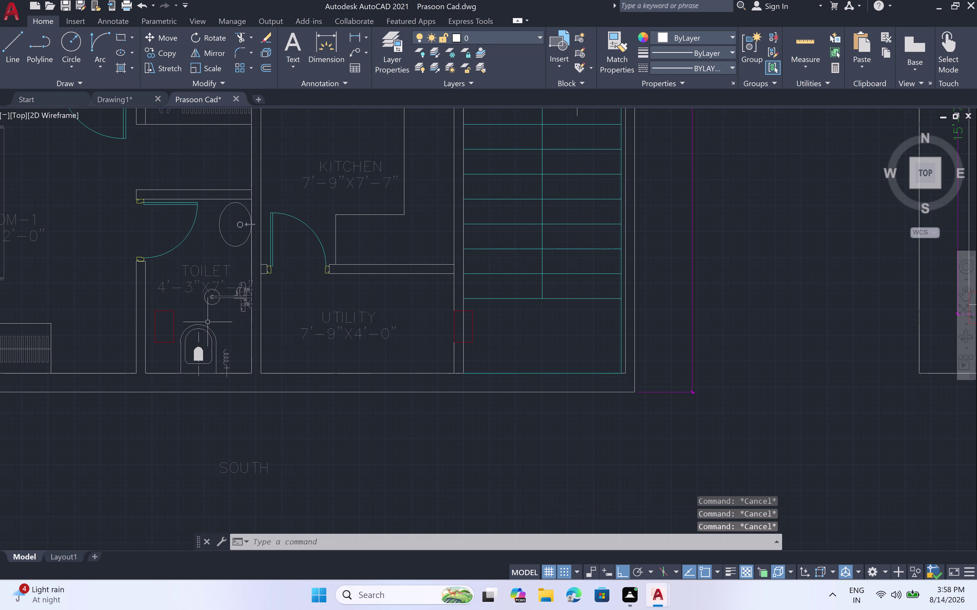
Reselect and copy the toilet fixture, then return to Drawing1.
click(207, 327)
key(ctrl+c)
key(ctrl+c)
key(ctrl+c)
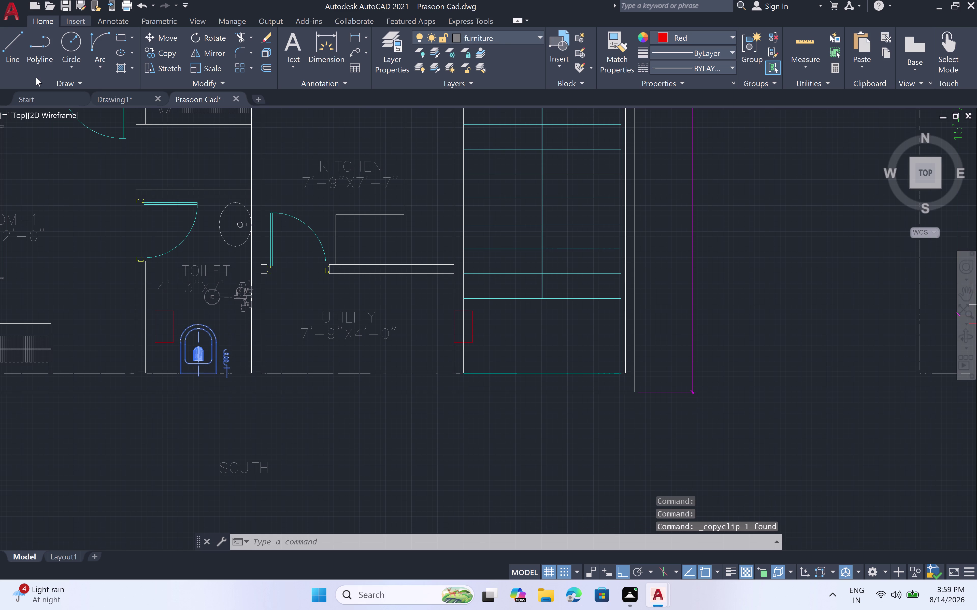
click(109, 95)
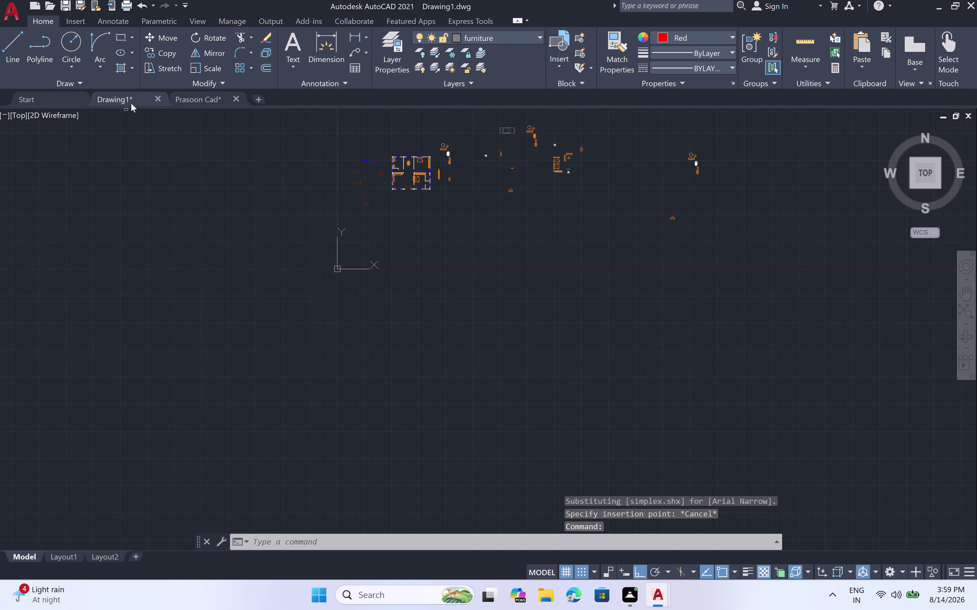
Paste the WC block into open space in Drawing1 and select it.
key(ctrl+v)
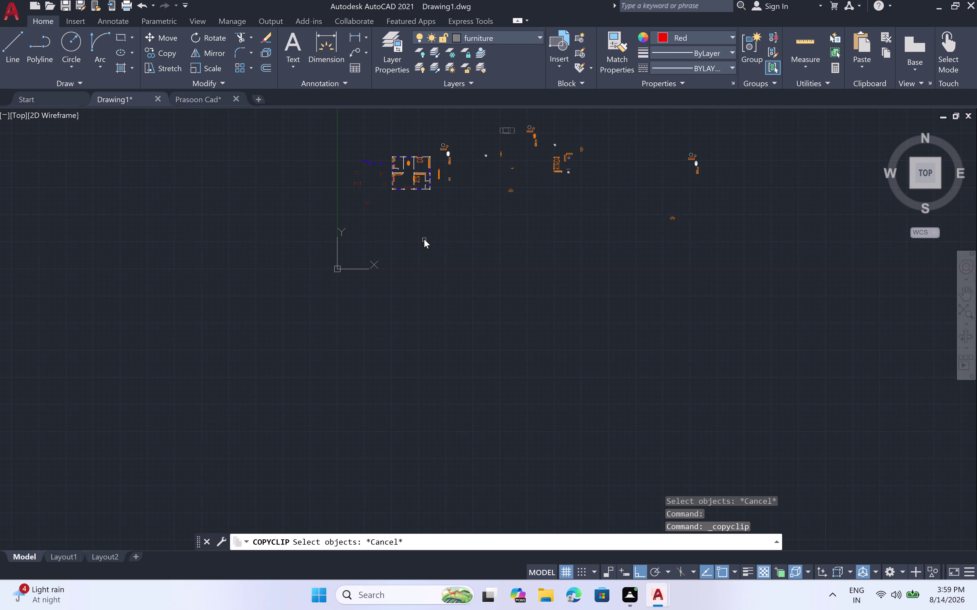
click(454, 208)
scroll(up, 3)
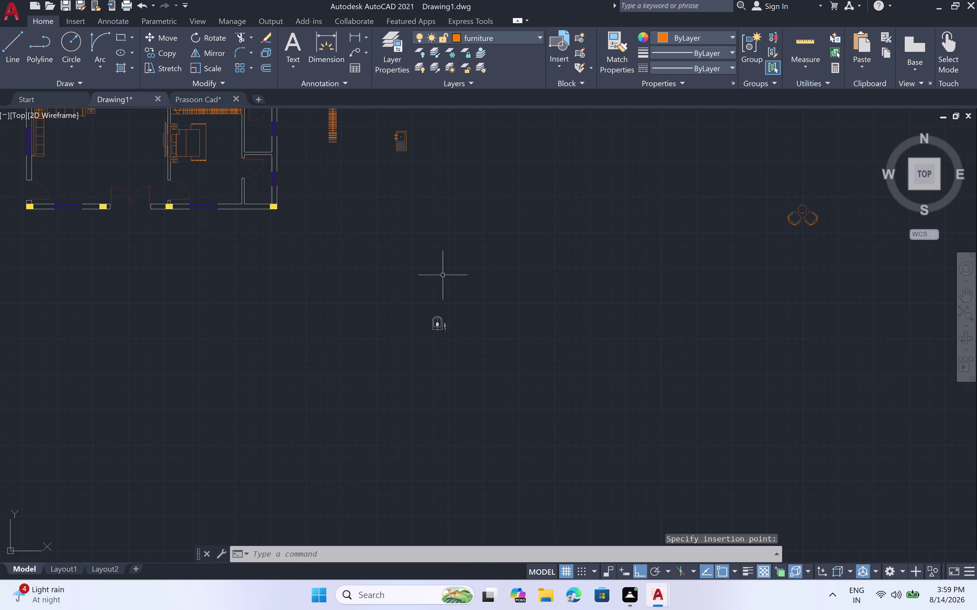
scroll(up, 3)
click(411, 152)
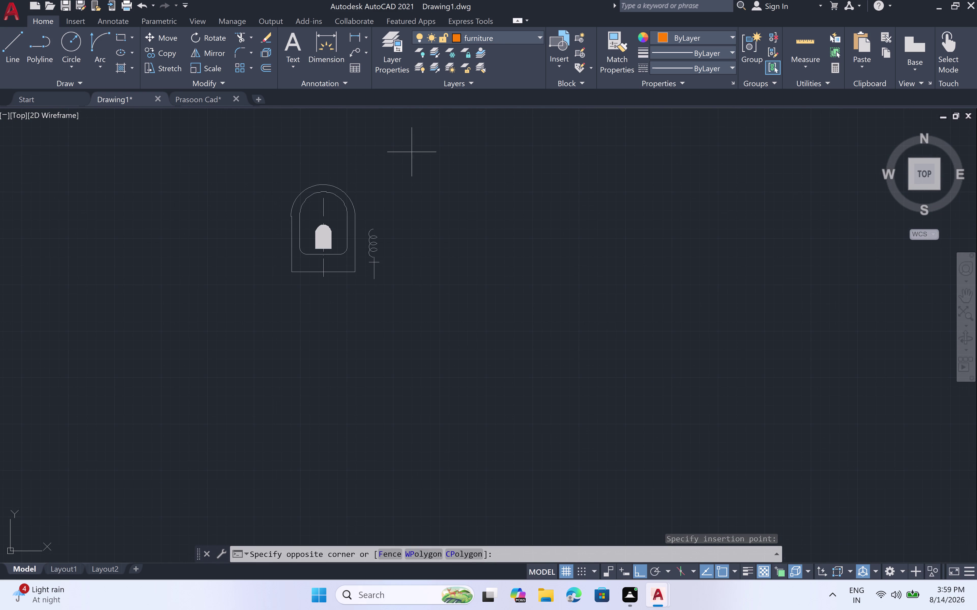
drag(281, 318, 281, 314)
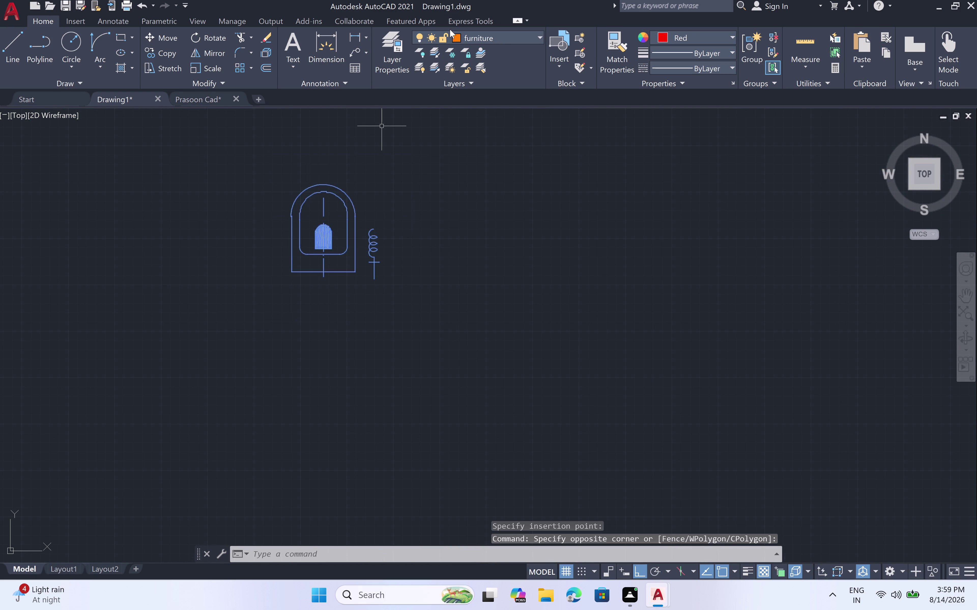
Reapply colour 30 to the furniture layer and clear the selection.
click(457, 36)
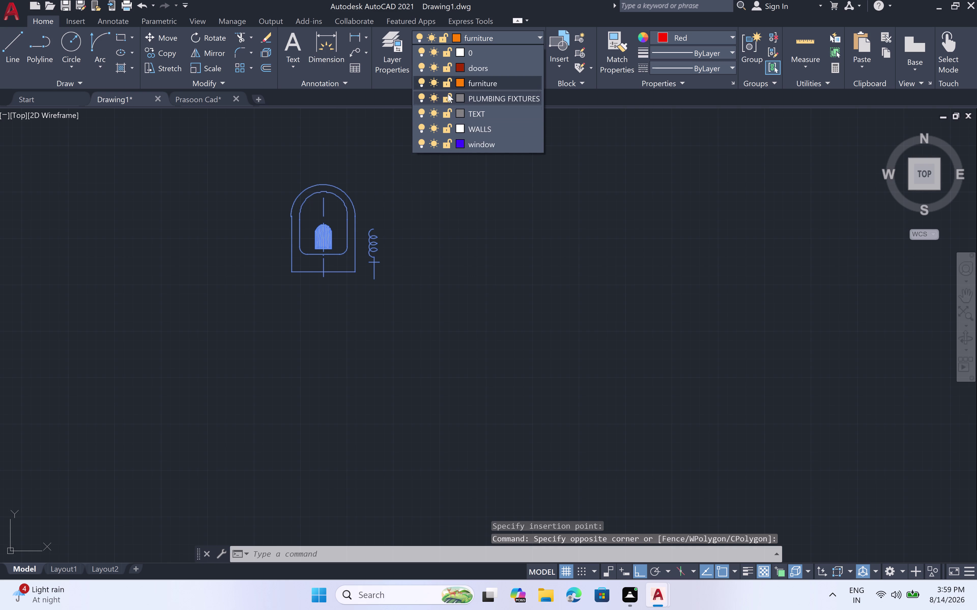
click(481, 75)
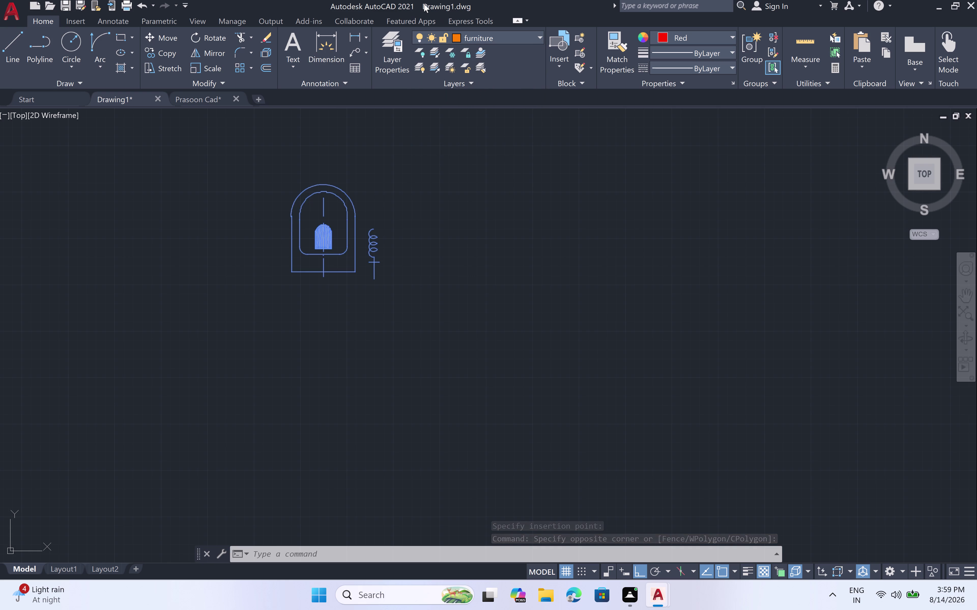
click(459, 34)
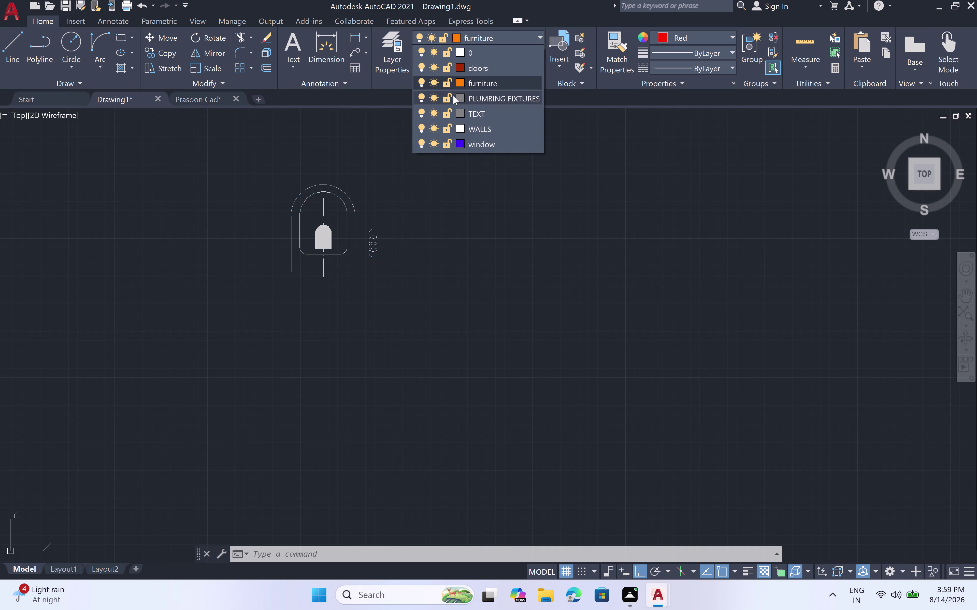
click(460, 78)
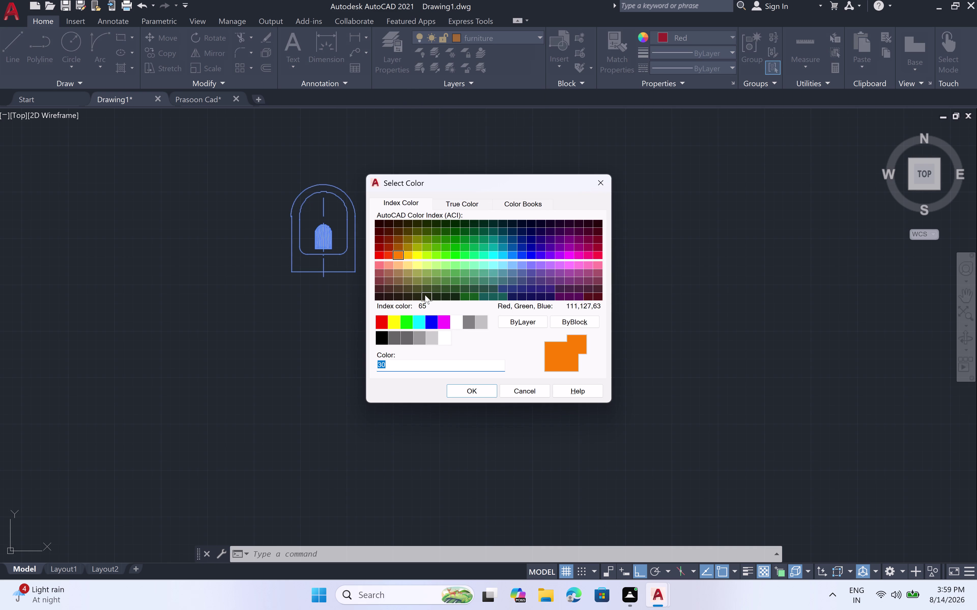
click(472, 386)
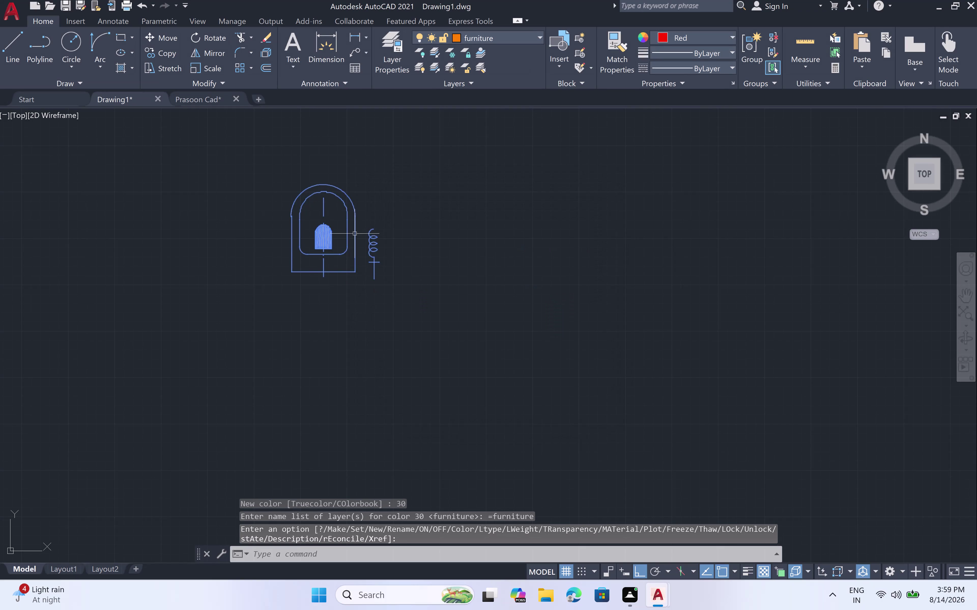
key(Escape)
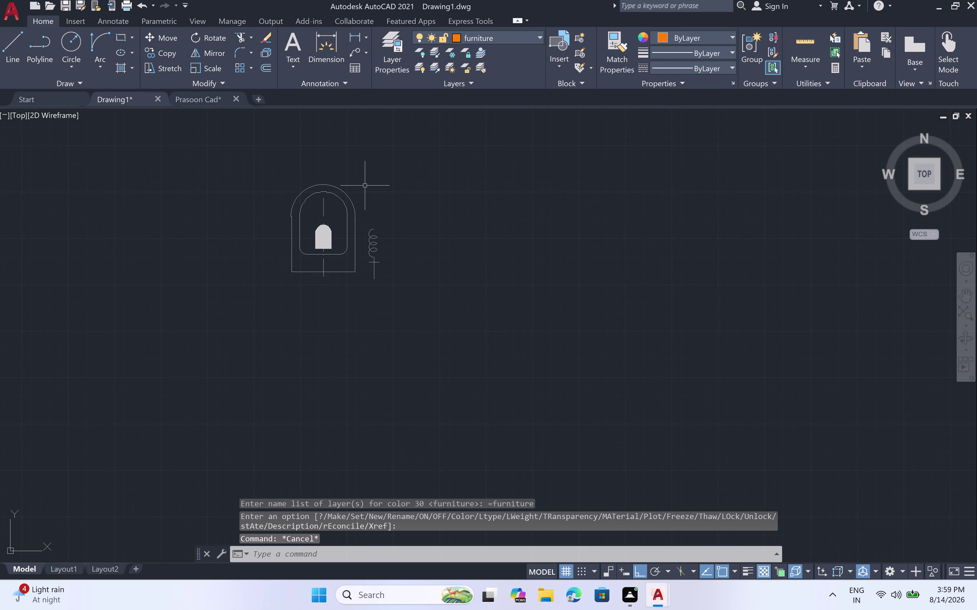
scroll(down, 3)
middle_drag(365, 176, 452, 227)
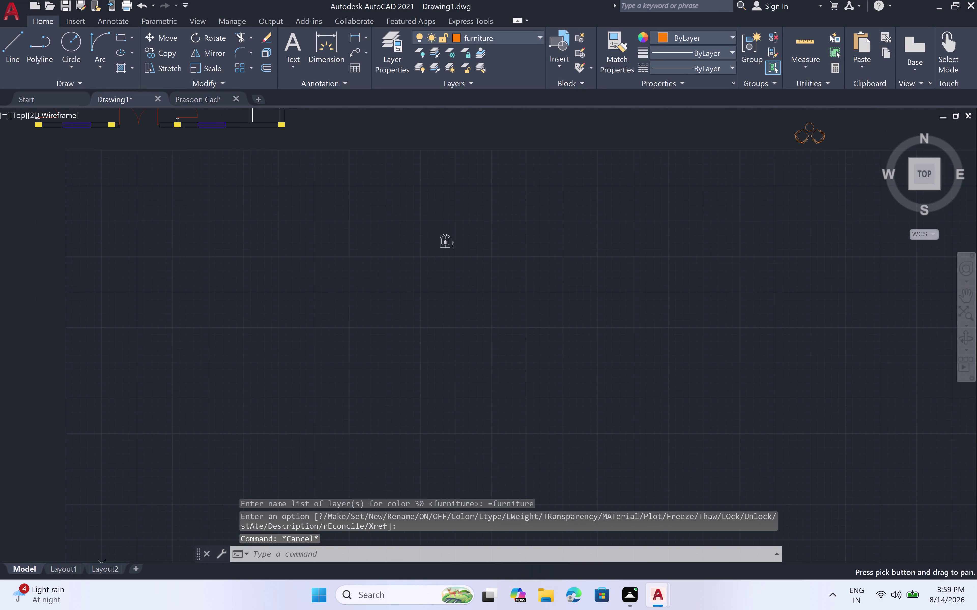
scroll(down, 3)
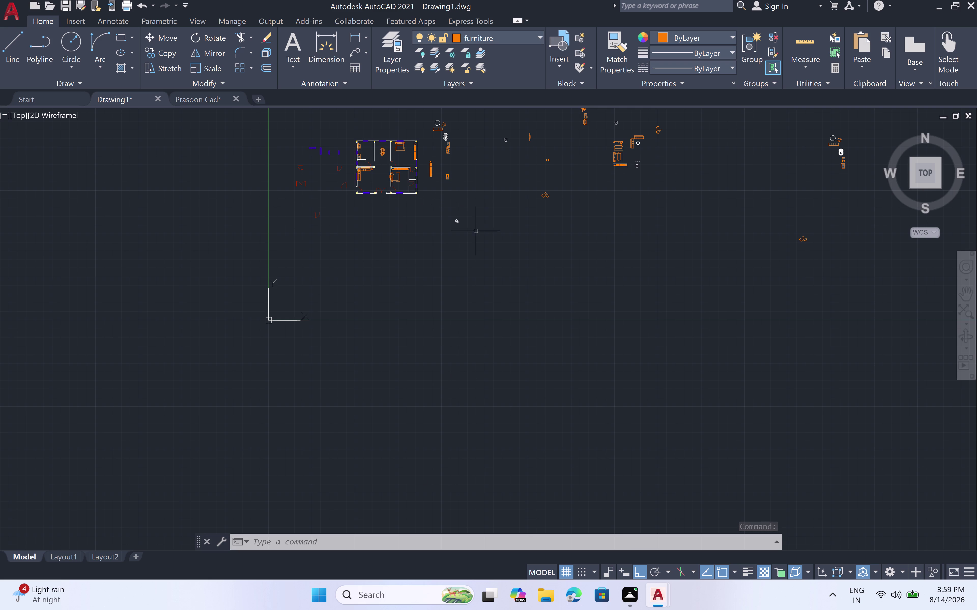
Zoom out, select the pasted WC block, and zoom in on it.
scroll(up, 3)
scroll(up, 3)
scroll(down, 3)
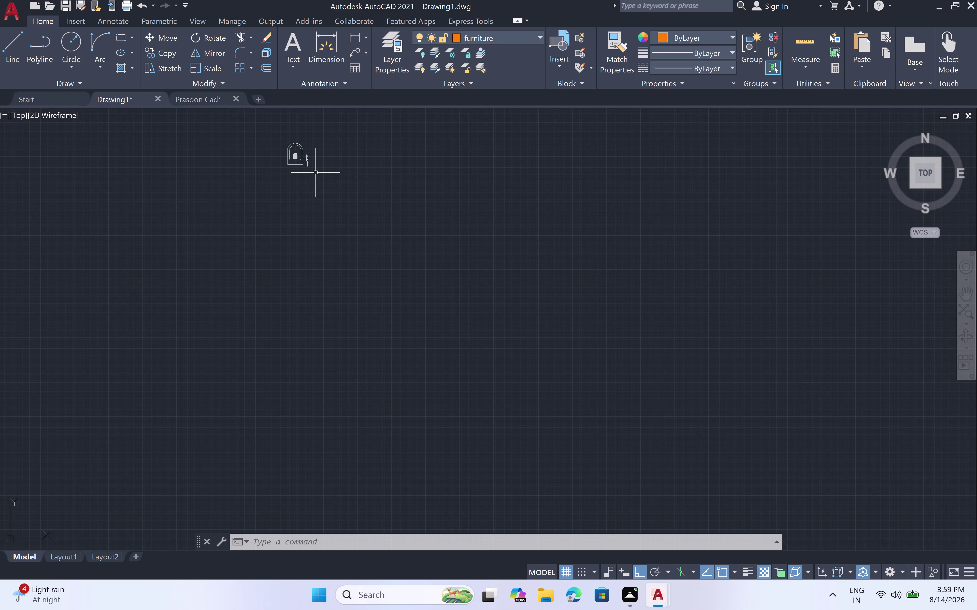
click(302, 153)
scroll(up, 3)
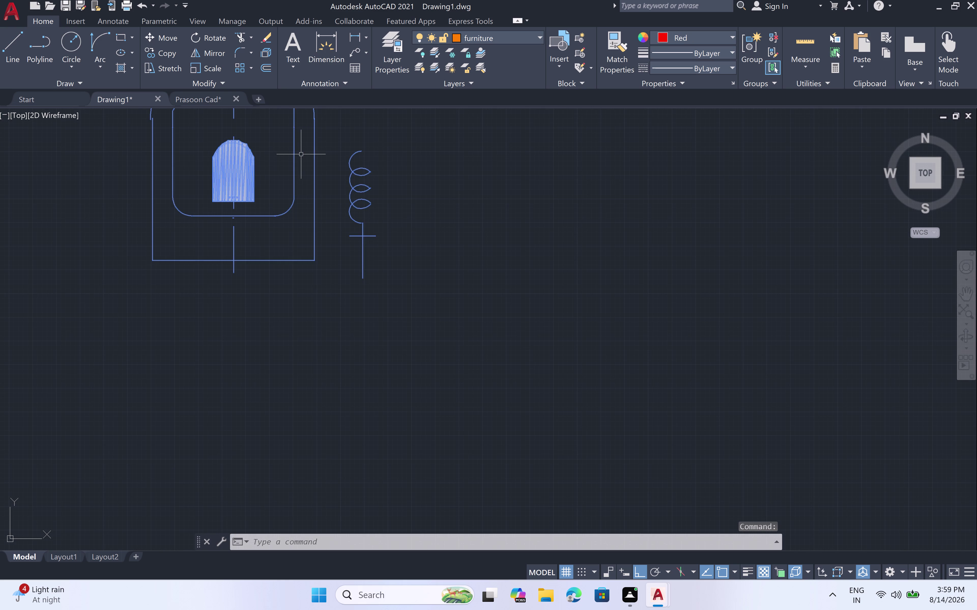
scroll(down, 3)
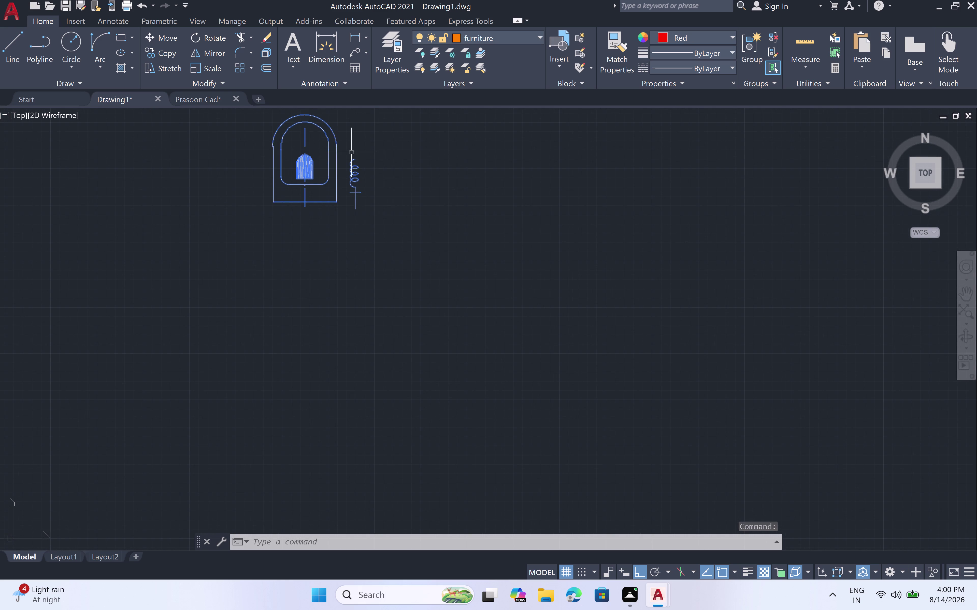
click(316, 150)
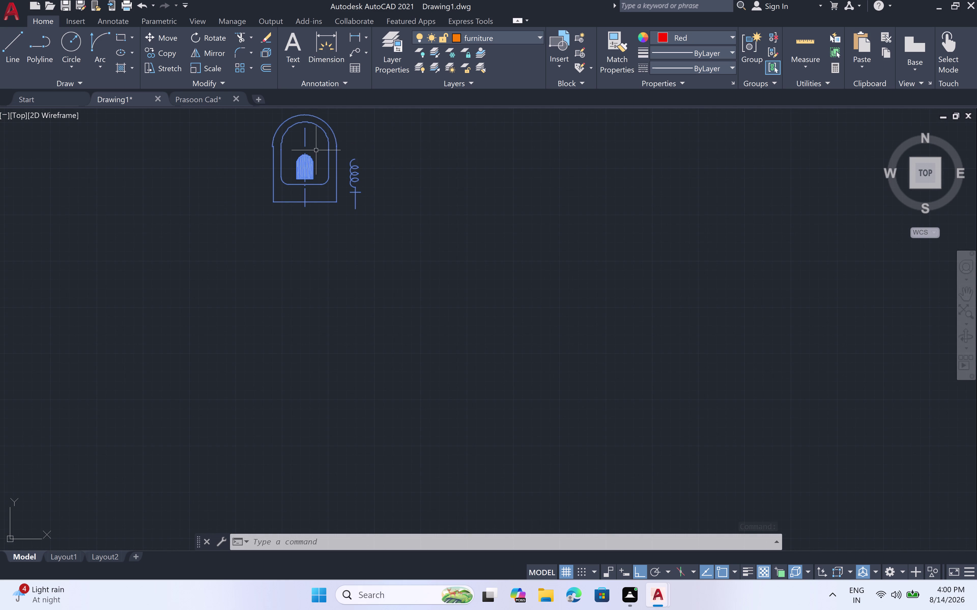
click(361, 150)
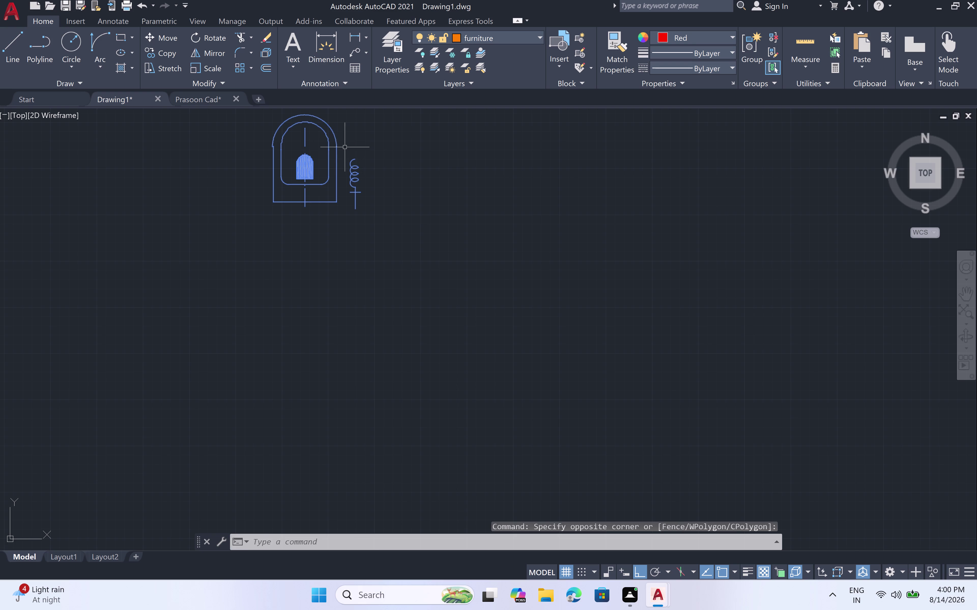
click(731, 35)
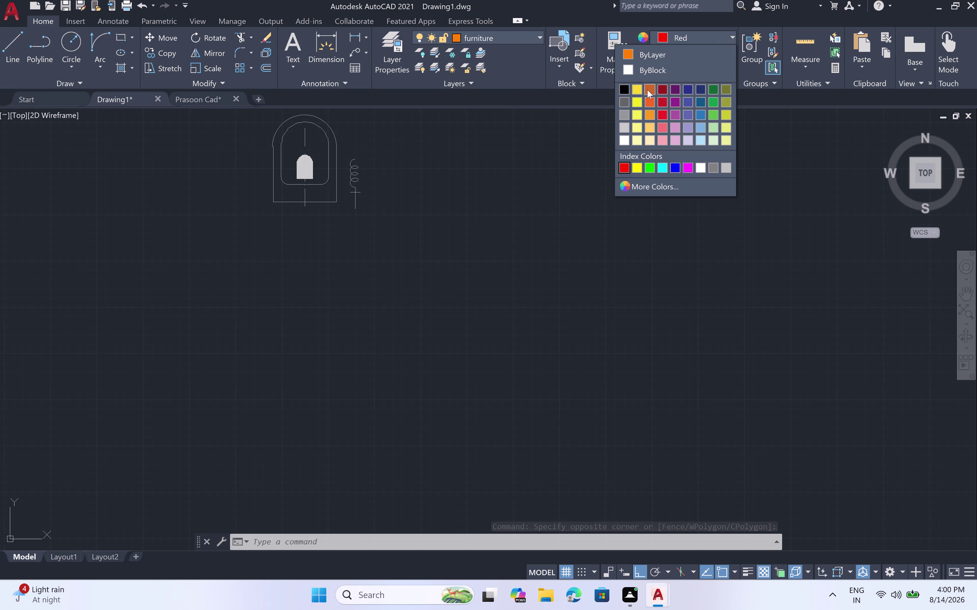
double_click(646, 90)
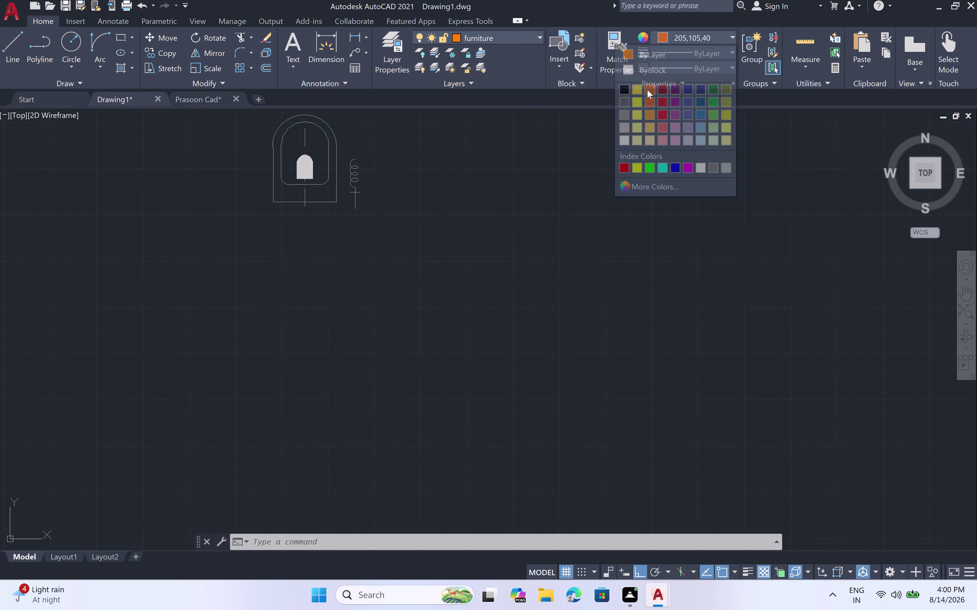
double_click(299, 193)
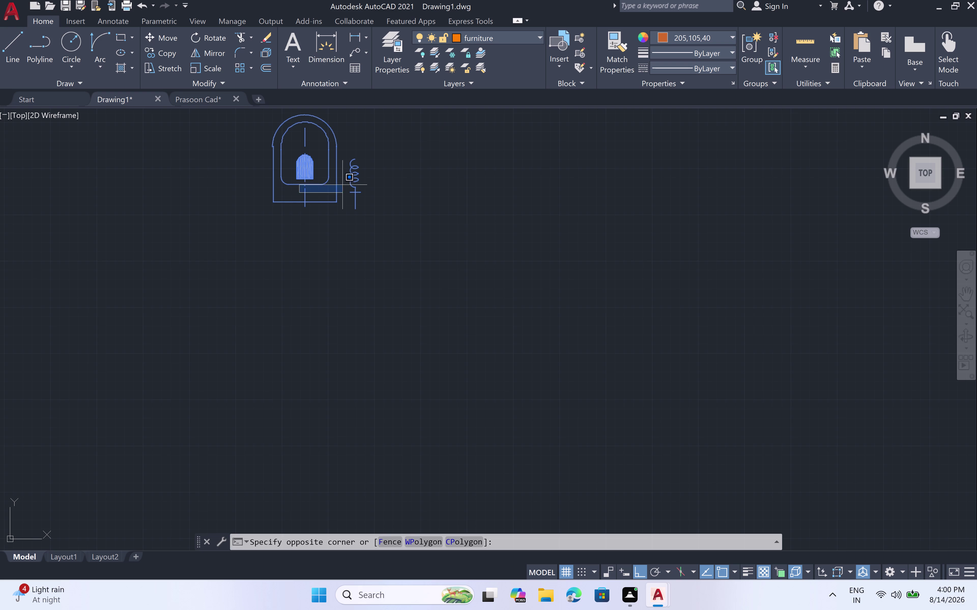
click(341, 177)
click(328, 155)
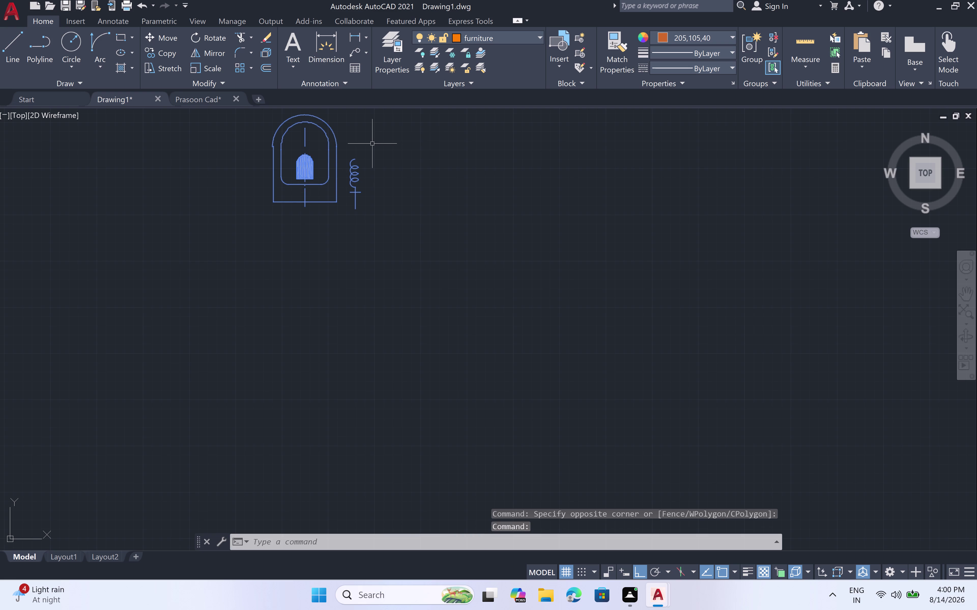
key(Escape)
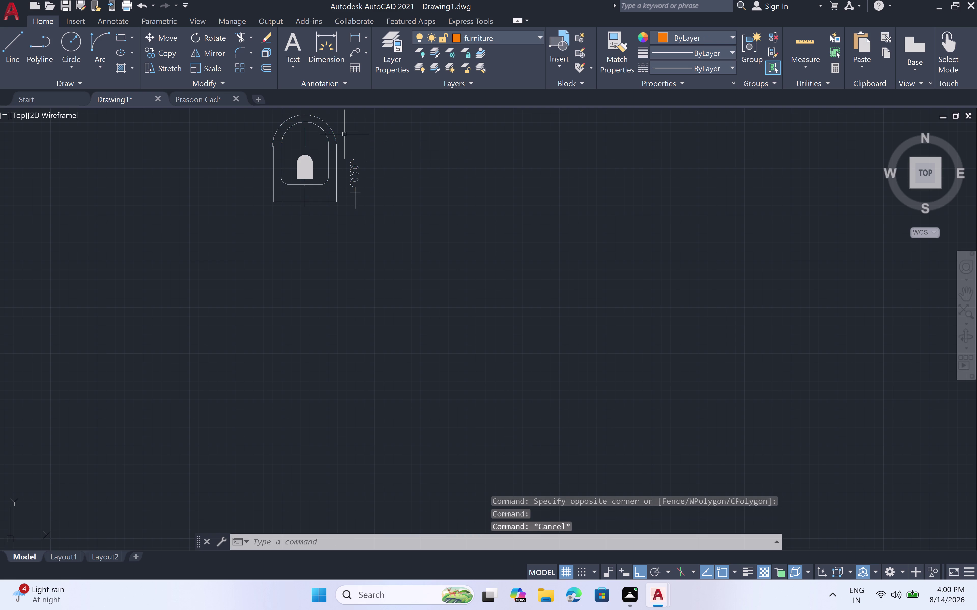
click(333, 137)
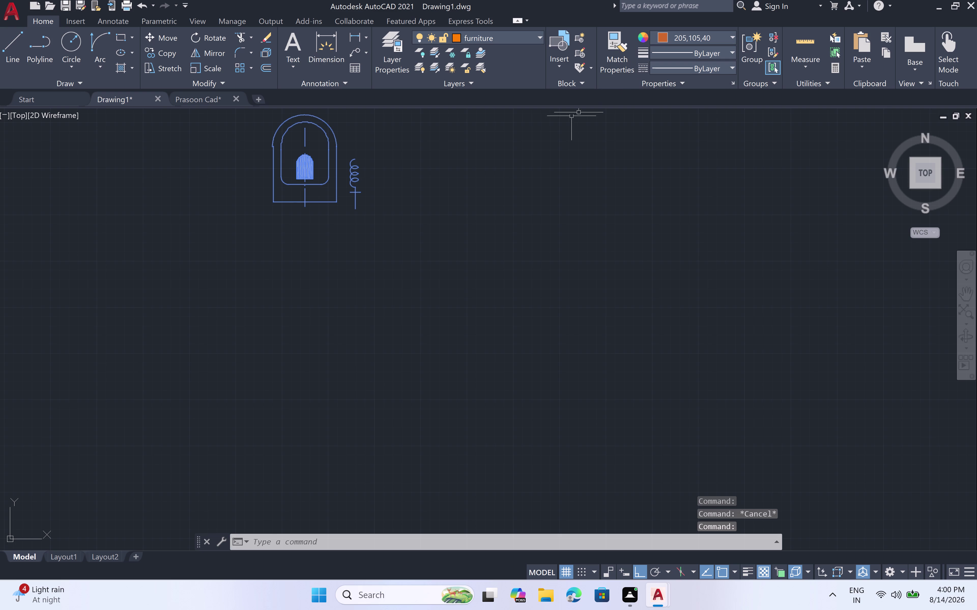
click(731, 32)
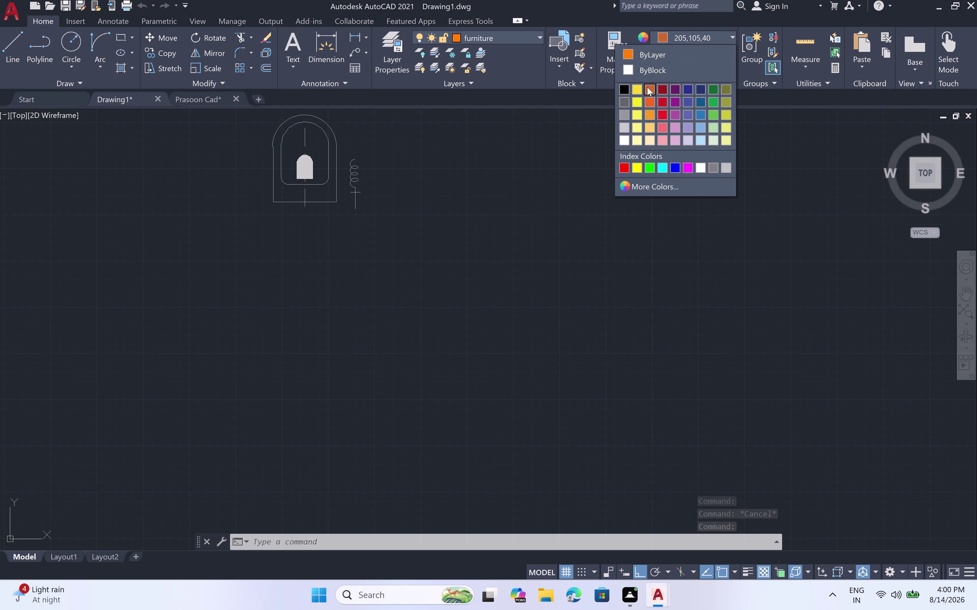
click(646, 87)
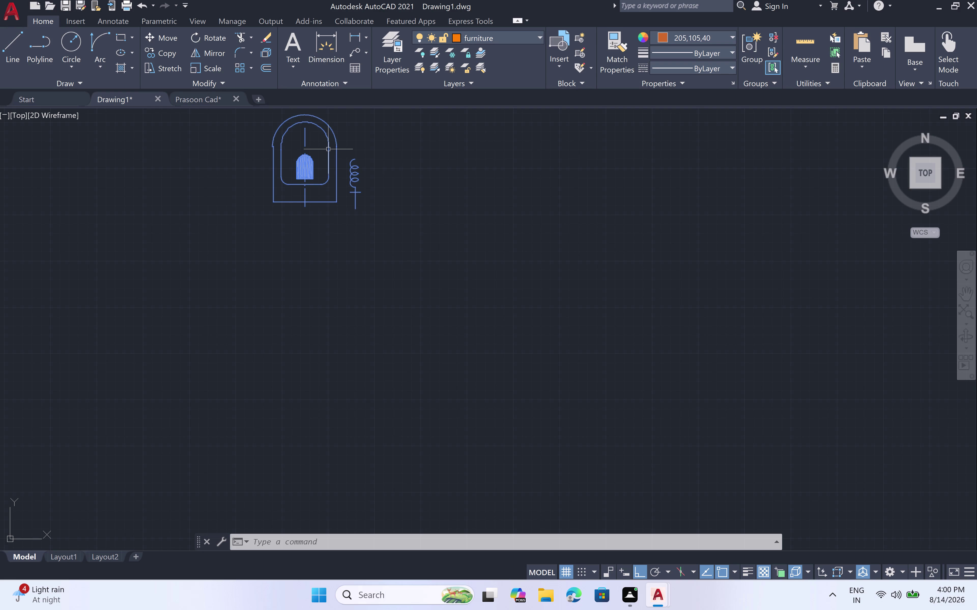
key(Escape)
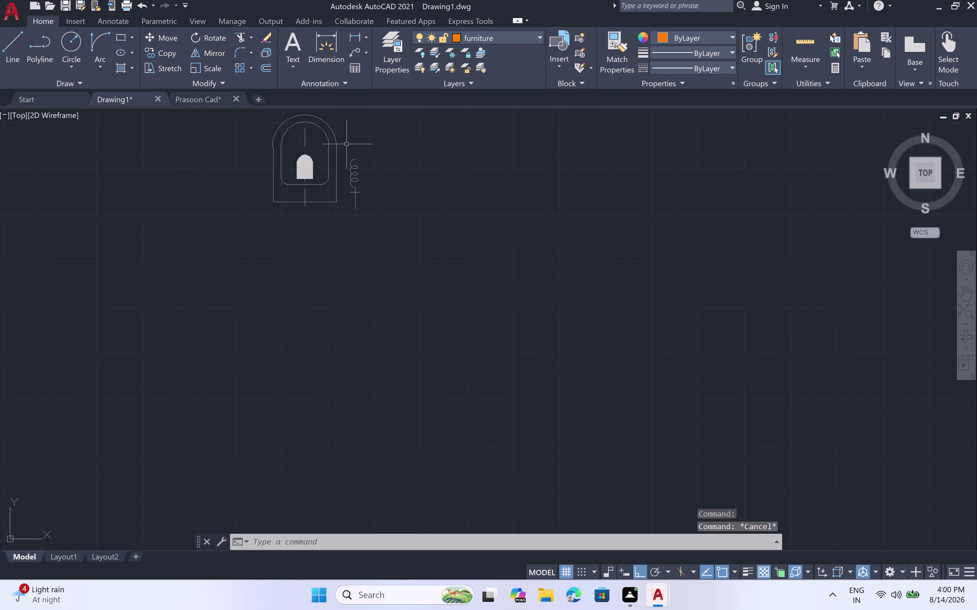
scroll(down, 3)
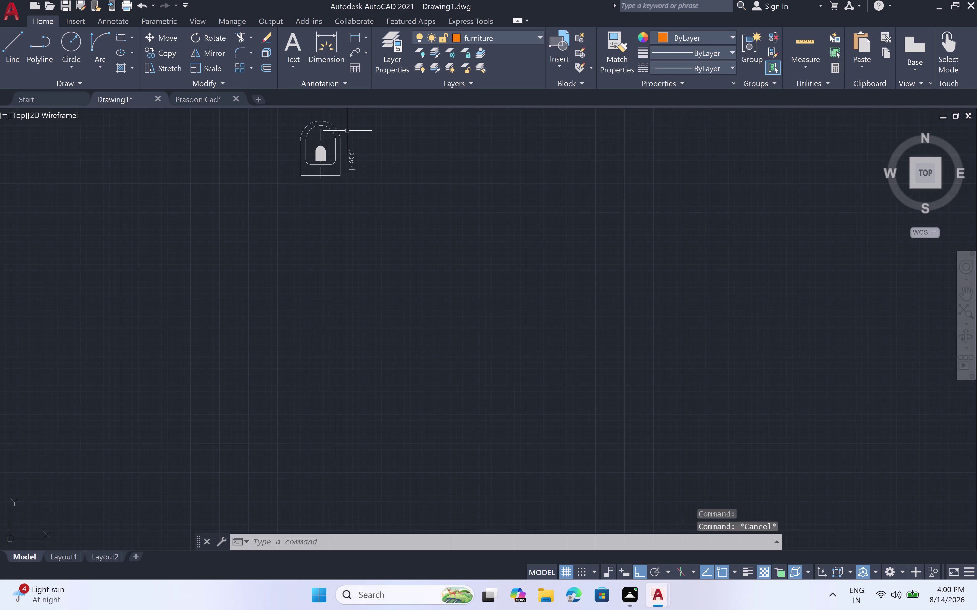
middle_drag(347, 131, 350, 242)
drag(375, 228, 367, 224)
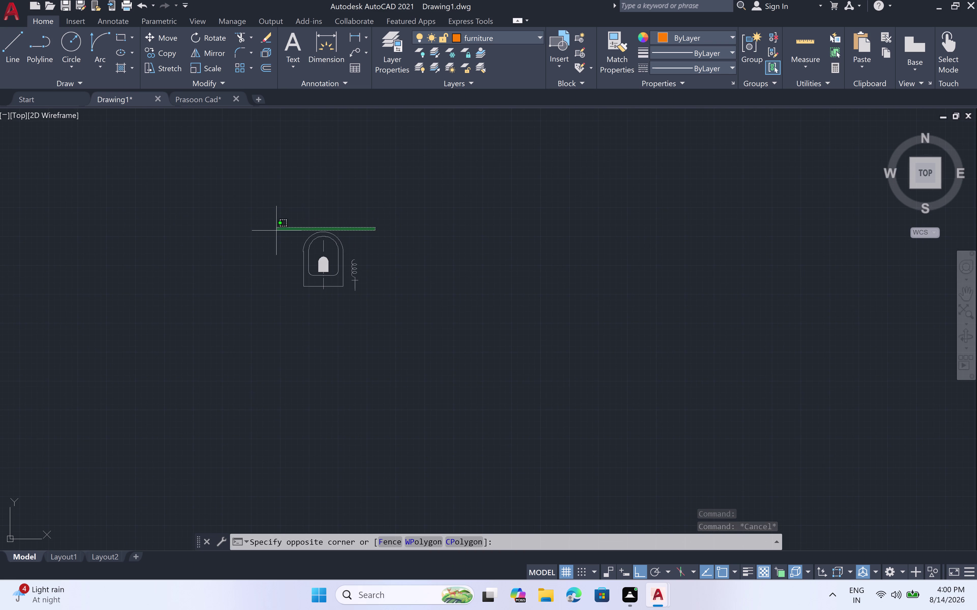
Window-select the door and spring symbols and start an EXPLODE command, then cancel.
click(287, 312)
drag(287, 311, 290, 310)
double_click(345, 324)
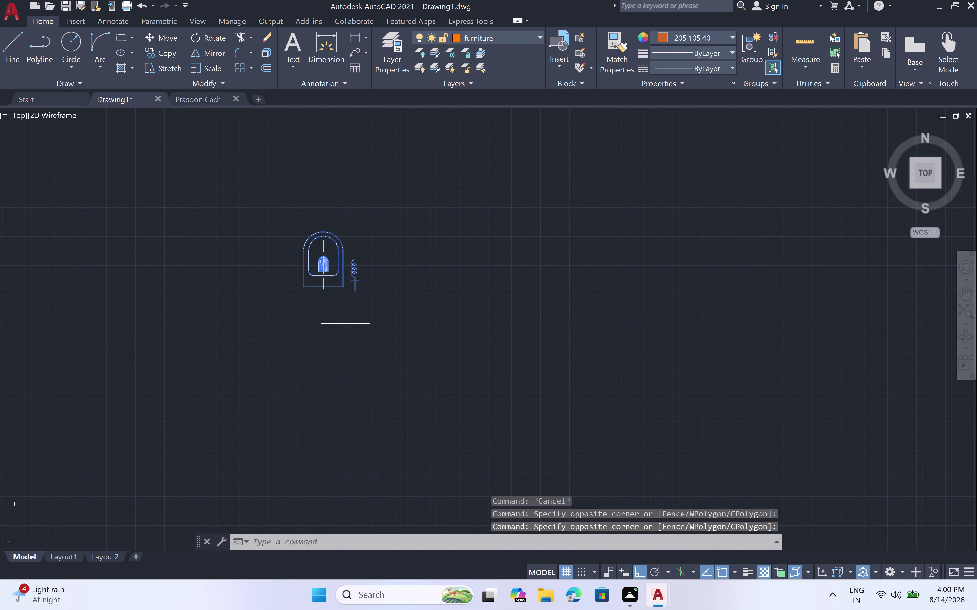
key(e)
key(x)
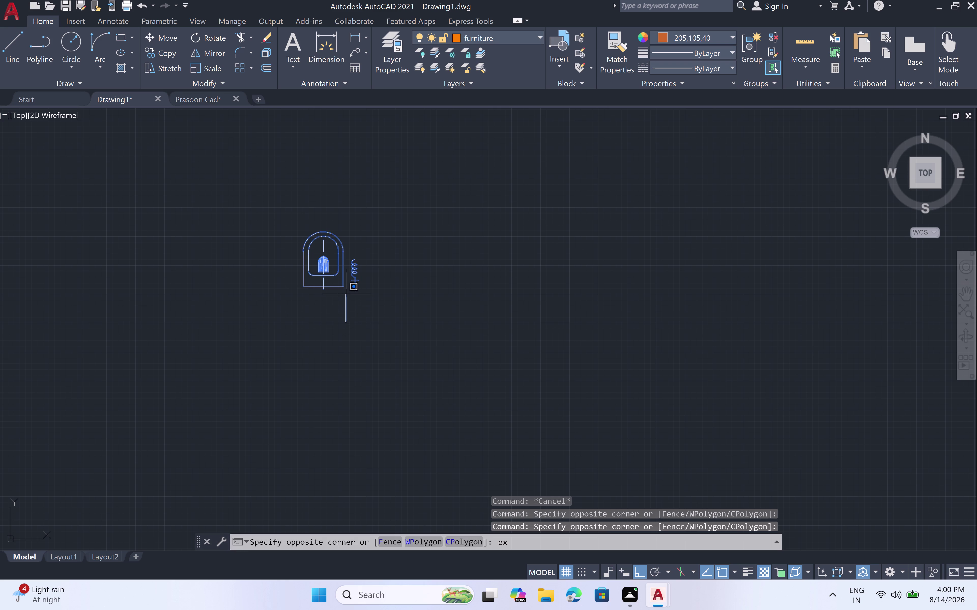
key(p)
key(l)
key(o)
text(d)
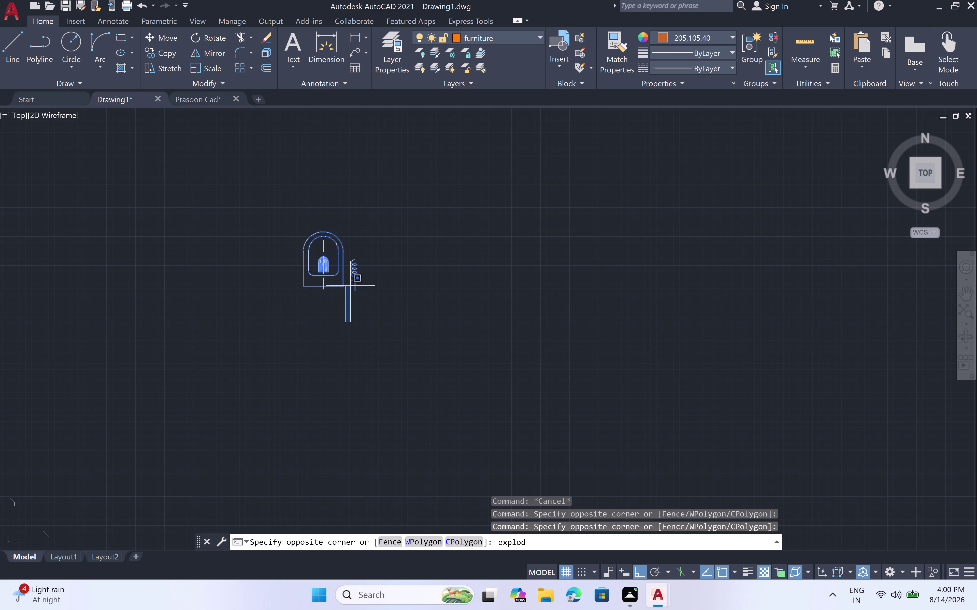
text(e)
key(Escape)
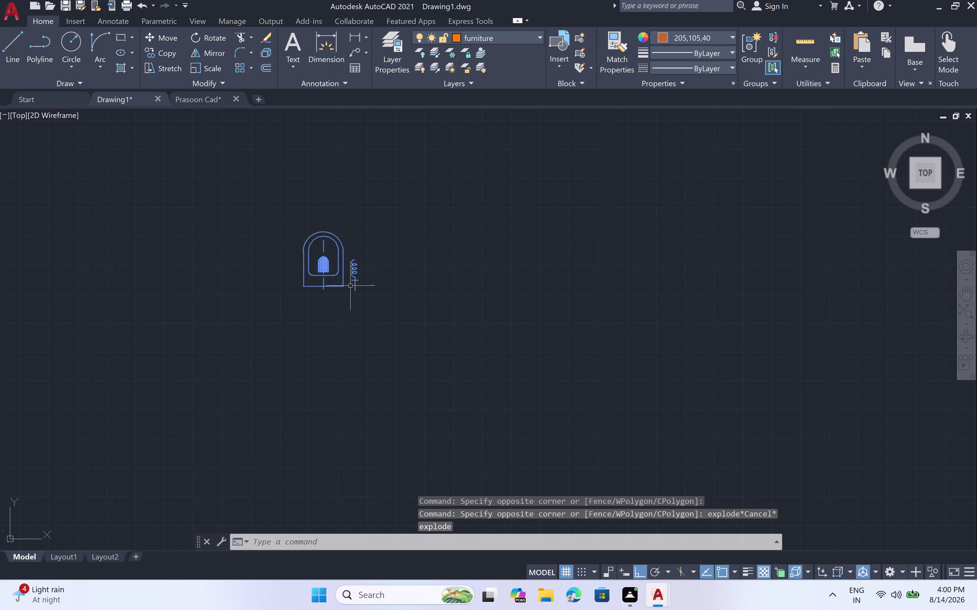
Run EXPLODE on the door block to split it into components.
key(e)
key(x)
text(pl)
key(o)
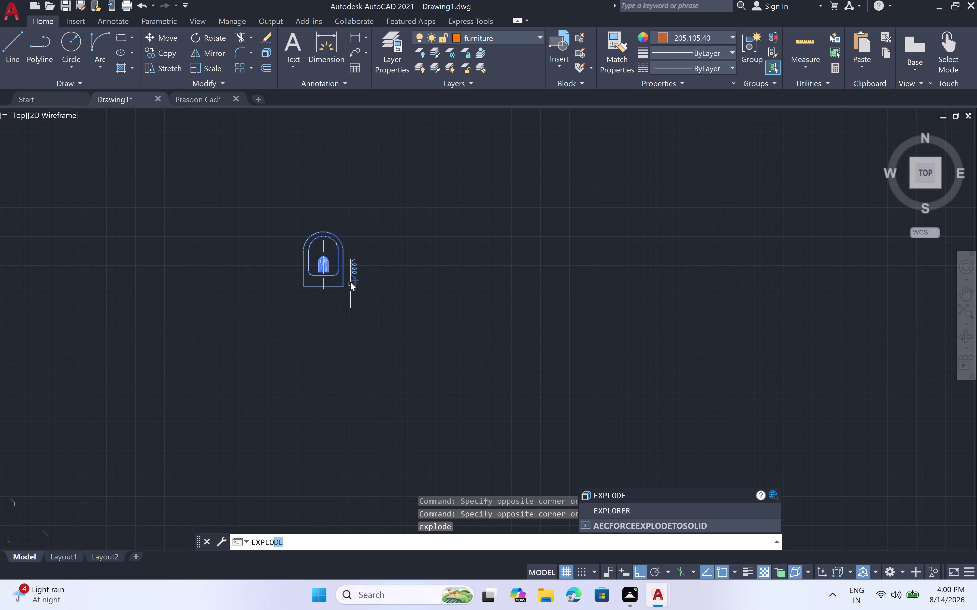
double_click(608, 492)
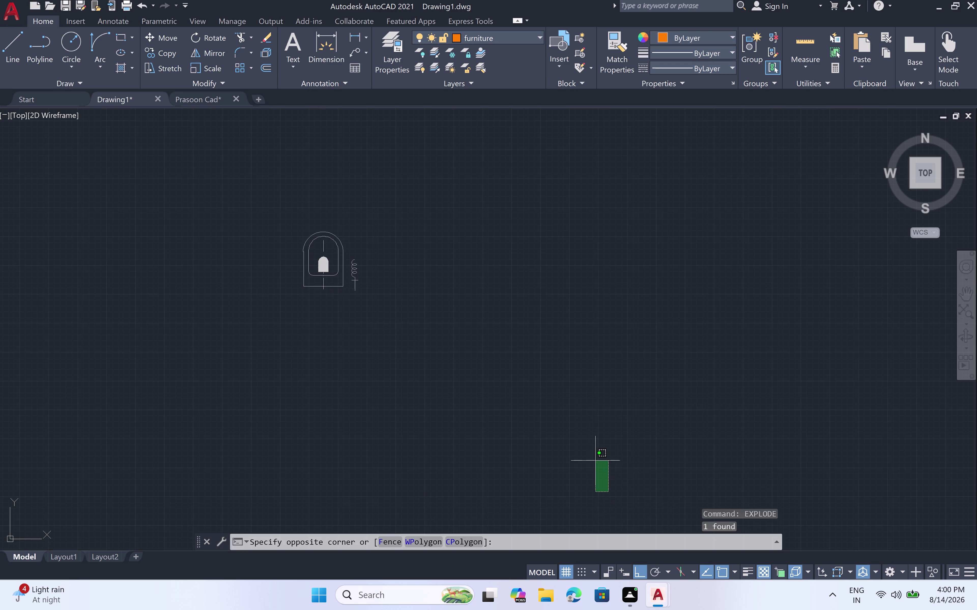
click(271, 185)
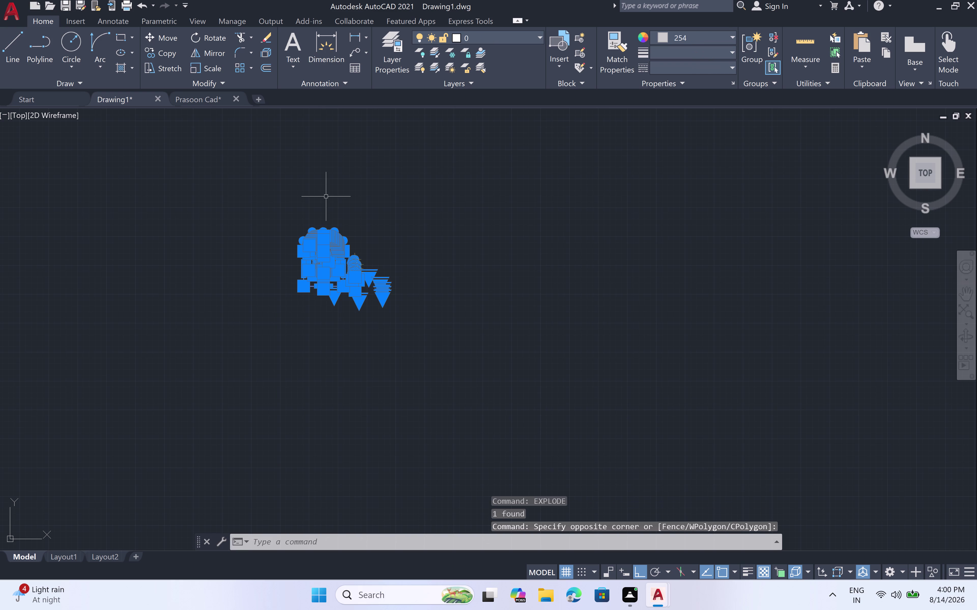
double_click(536, 33)
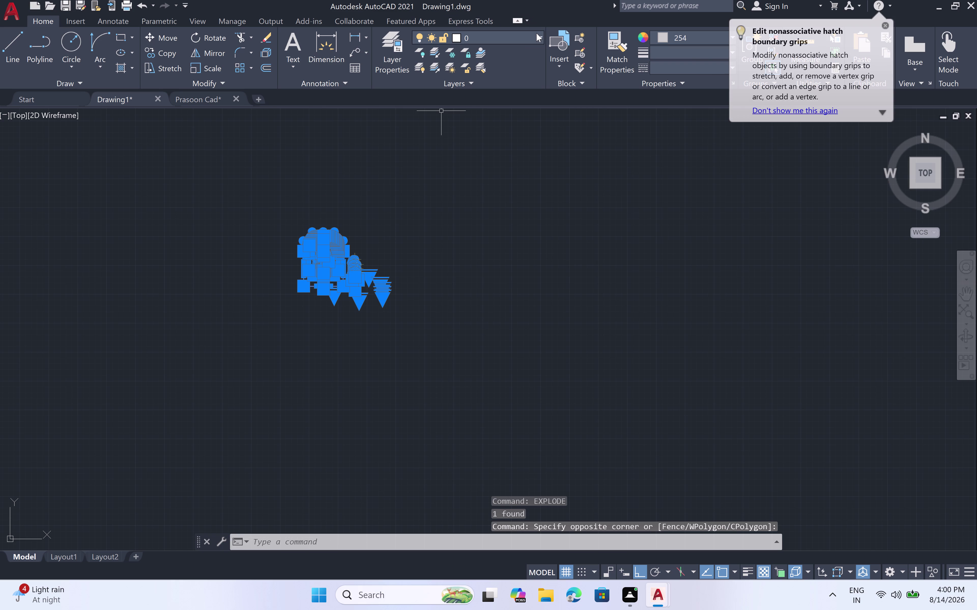
click(537, 35)
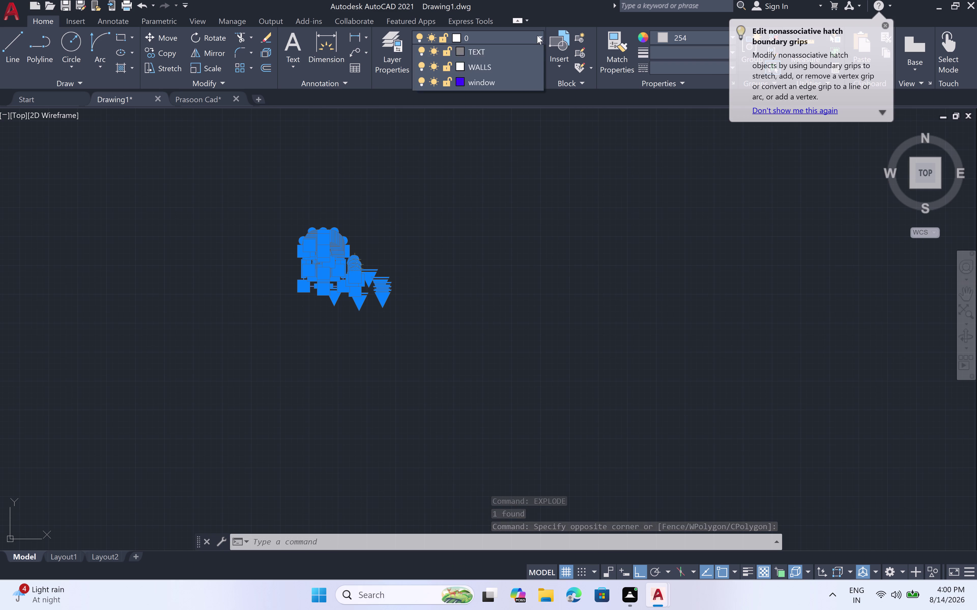
click(517, 83)
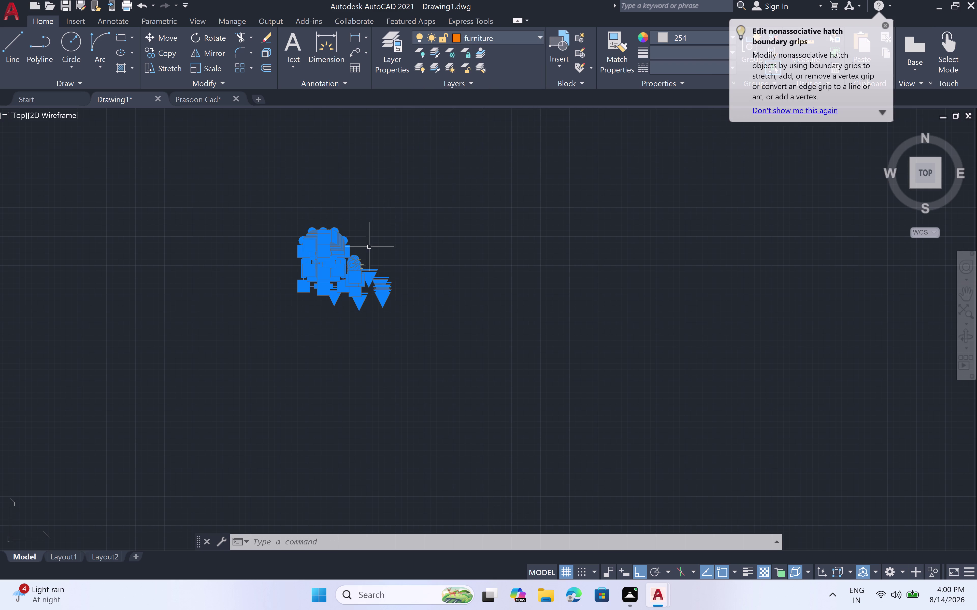
click(367, 247)
scroll(up, 3)
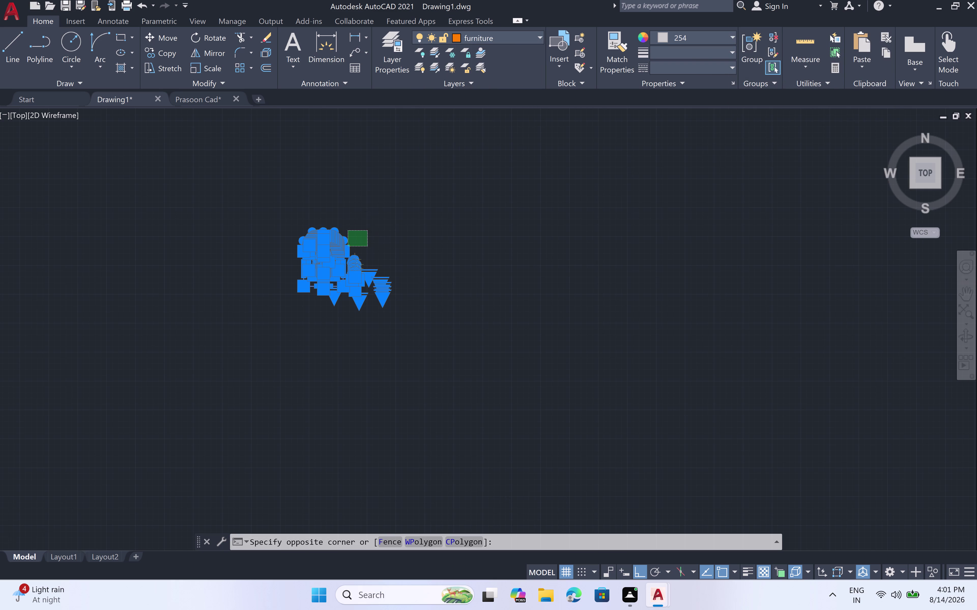
scroll(up, 3)
scroll(down, 3)
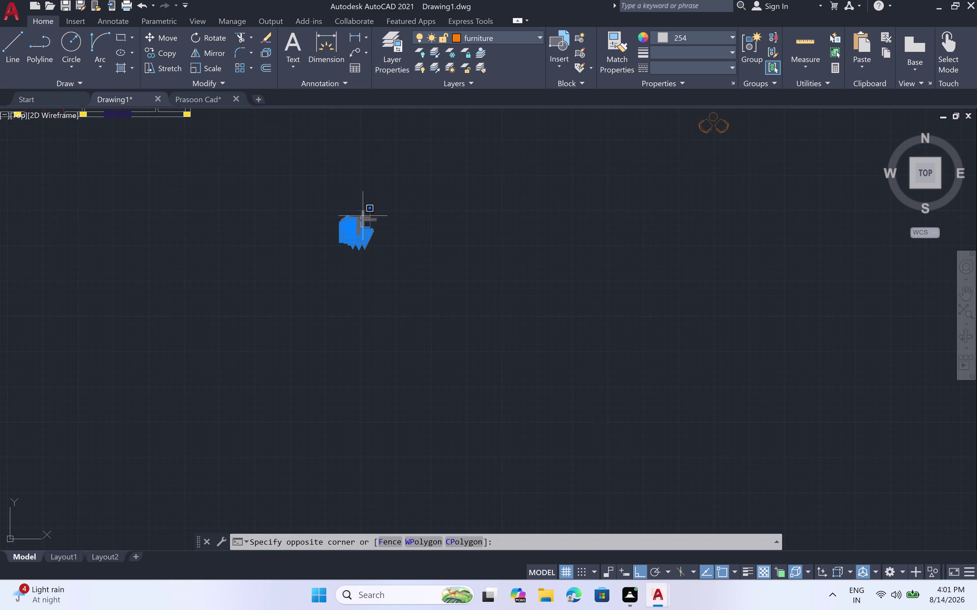
click(402, 199)
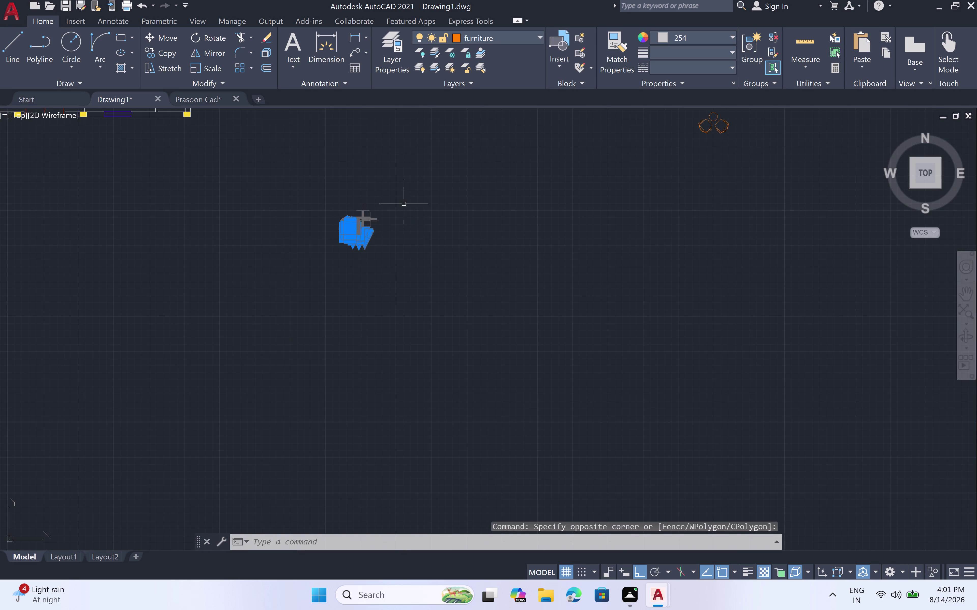
key(Escape)
scroll(up, 3)
double_click(366, 221)
click(302, 269)
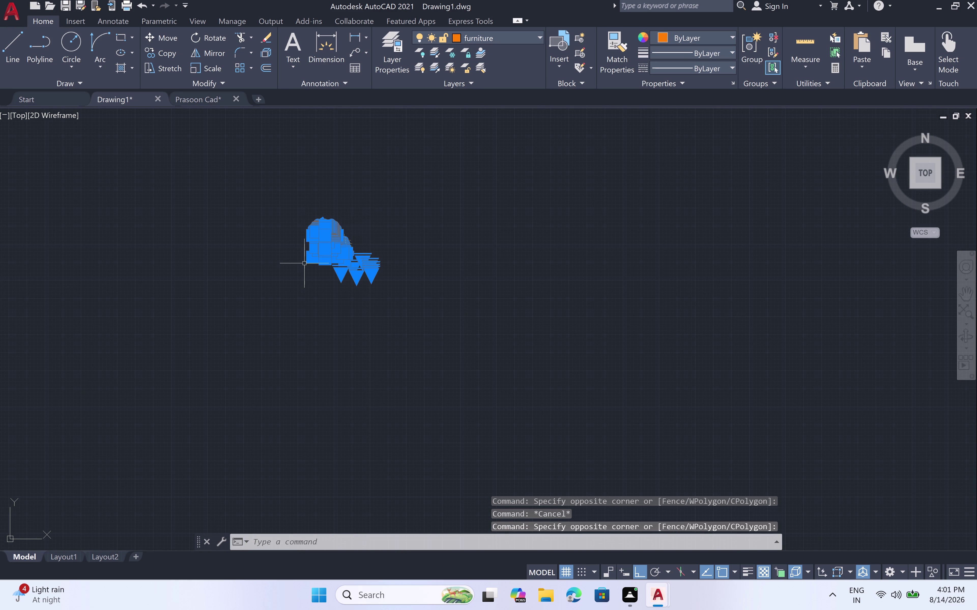
click(536, 36)
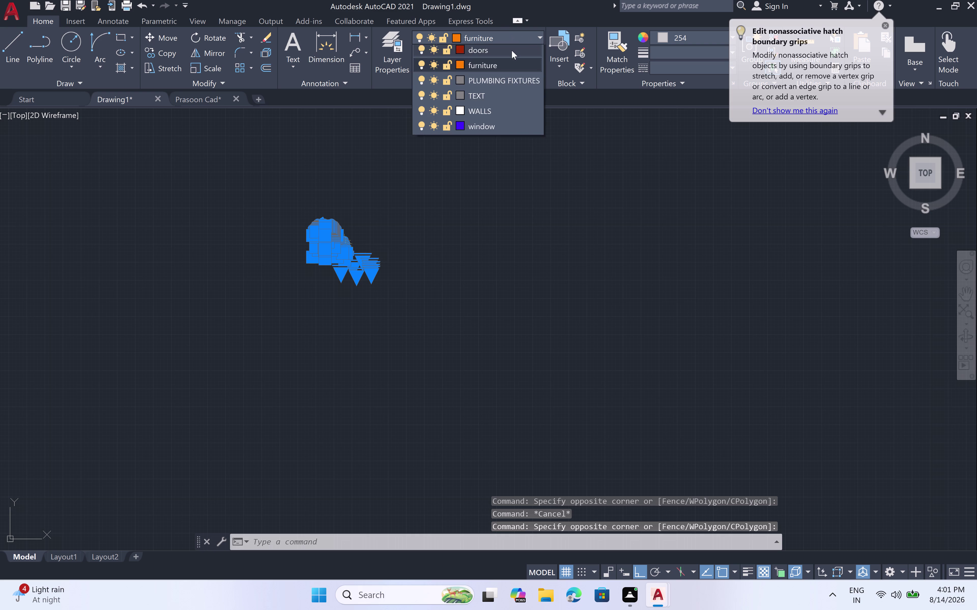
click(486, 87)
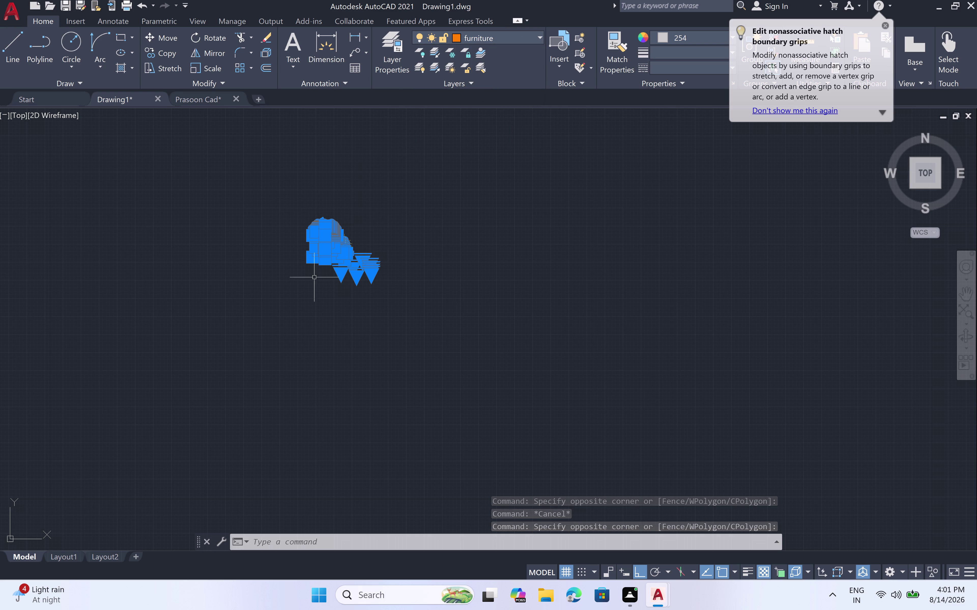
scroll(up, 3)
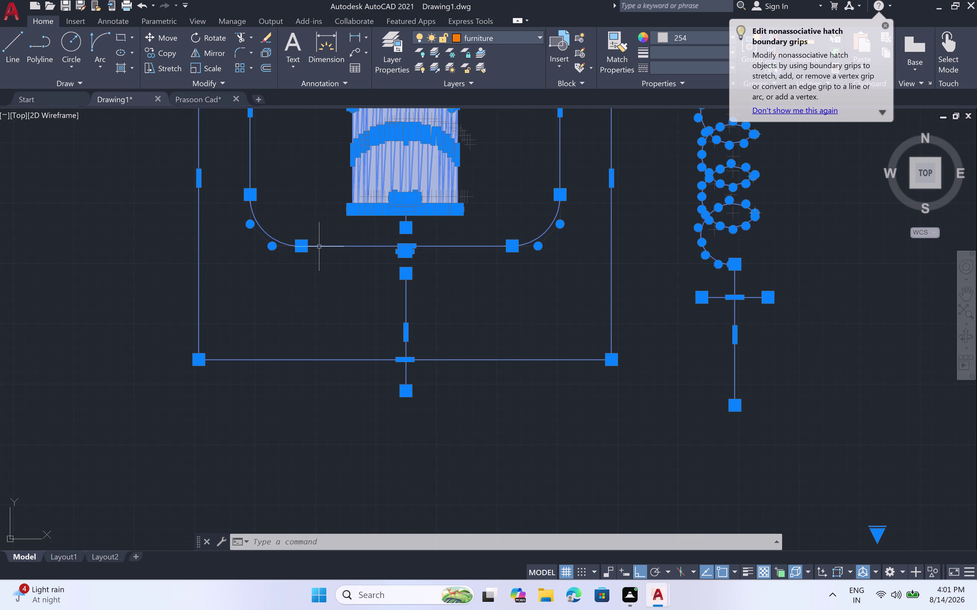
scroll(down, 3)
scroll(down, 3)
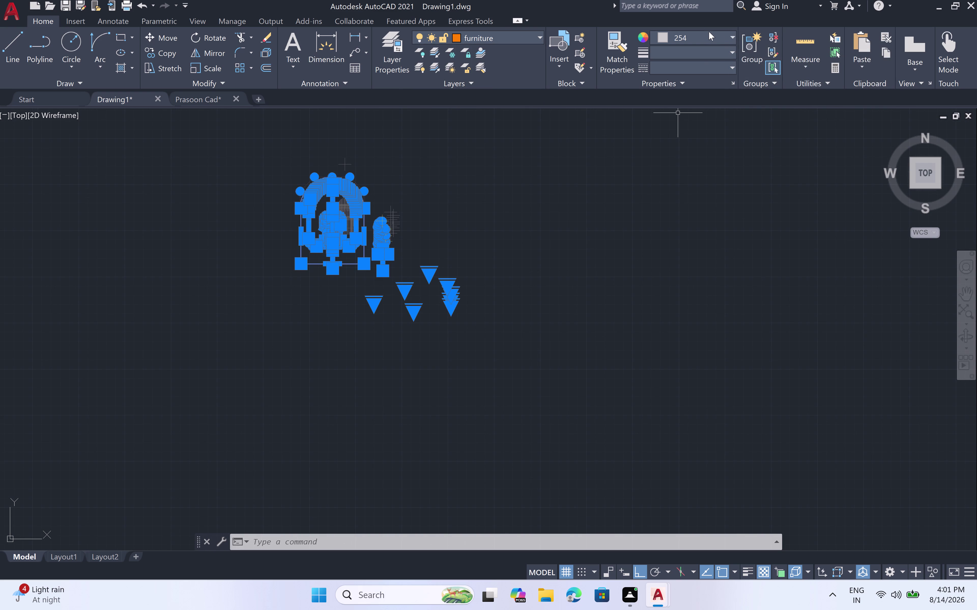
click(733, 38)
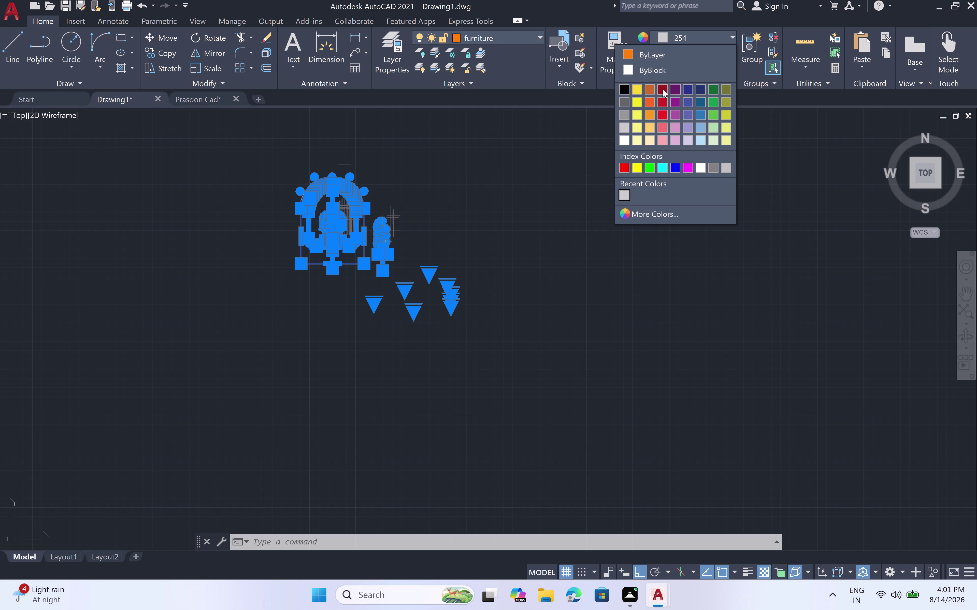
click(647, 88)
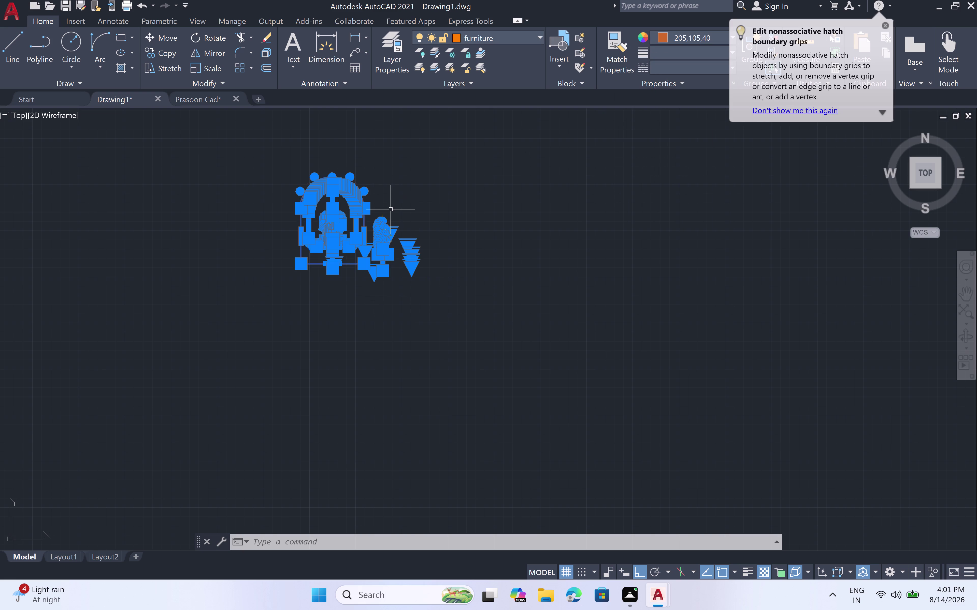
key(Escape)
scroll(down, 3)
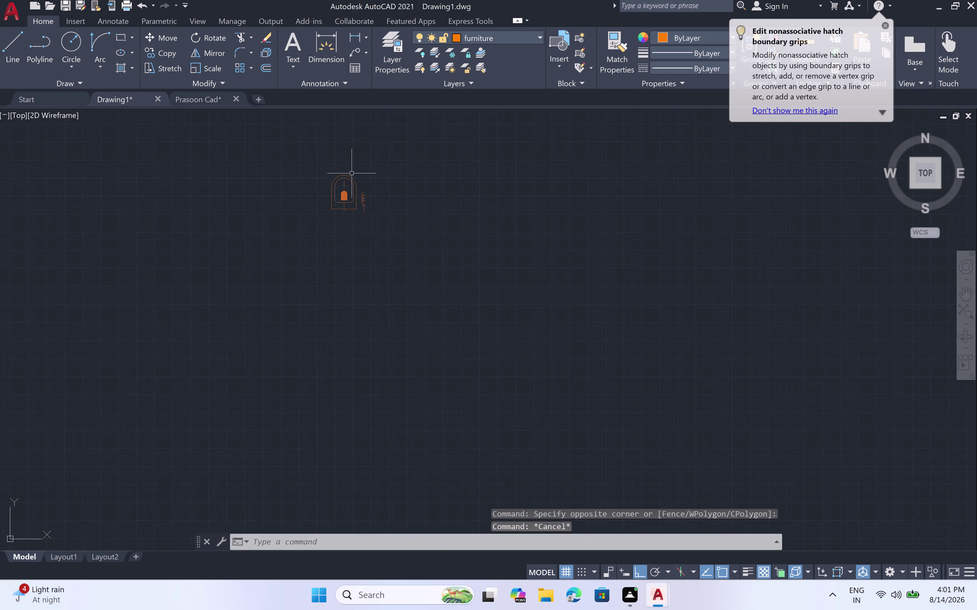
middle_drag(364, 161, 390, 236)
scroll(down, 3)
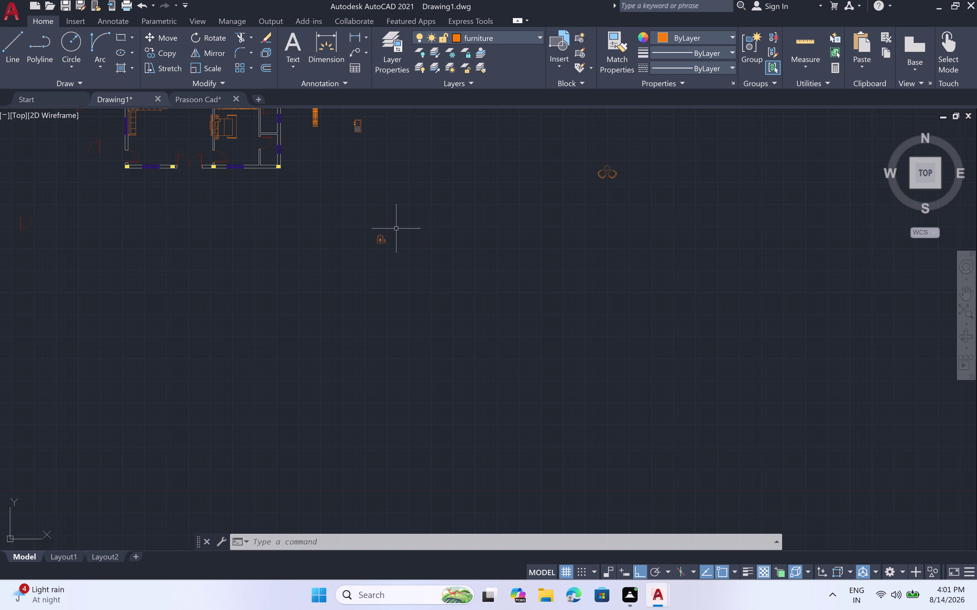
Window-select the arched toilet fixture and start COPY from a base point on it.
scroll(up, 3)
drag(367, 249, 375, 249)
click(374, 249)
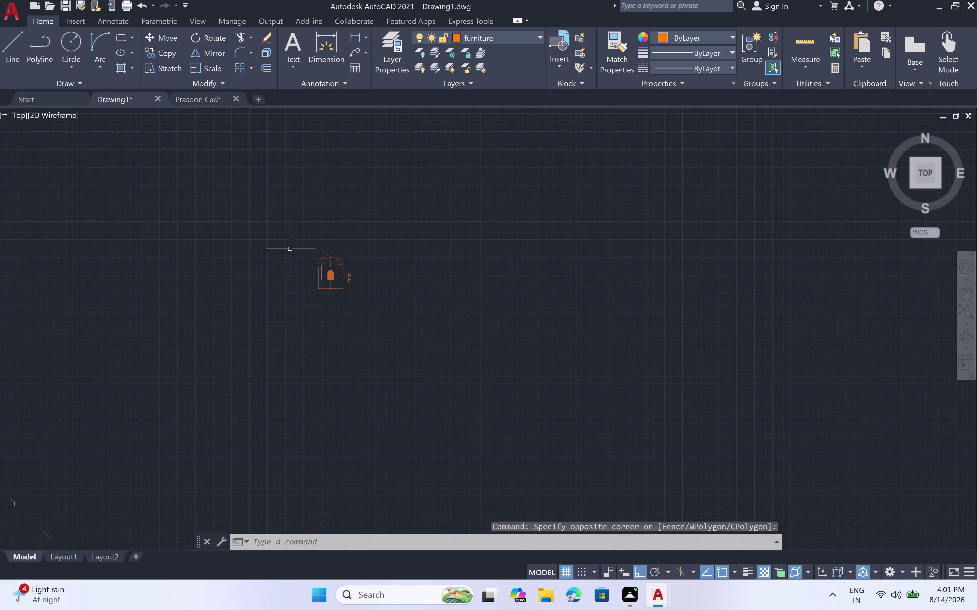
double_click(366, 245)
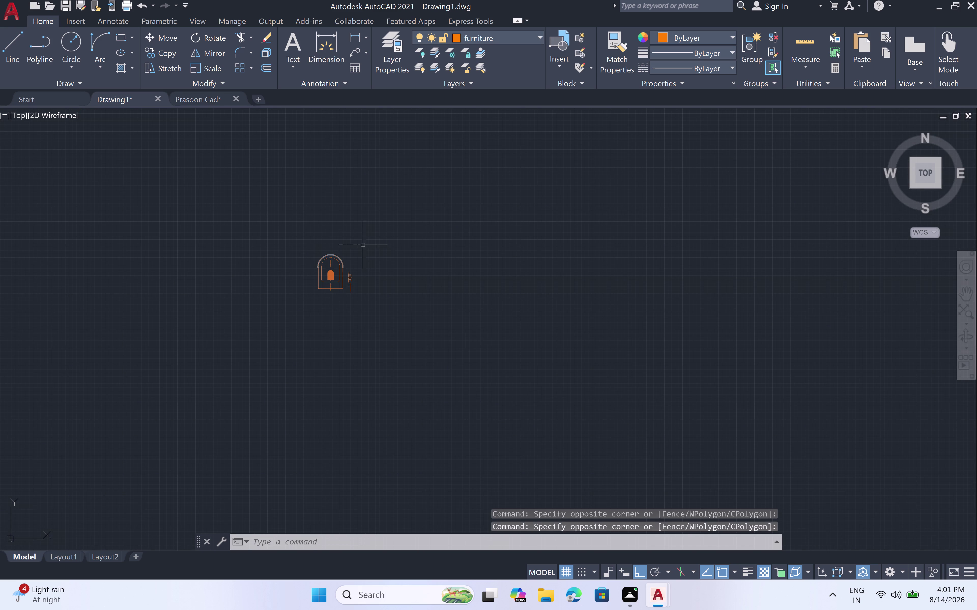
click(364, 242)
click(316, 312)
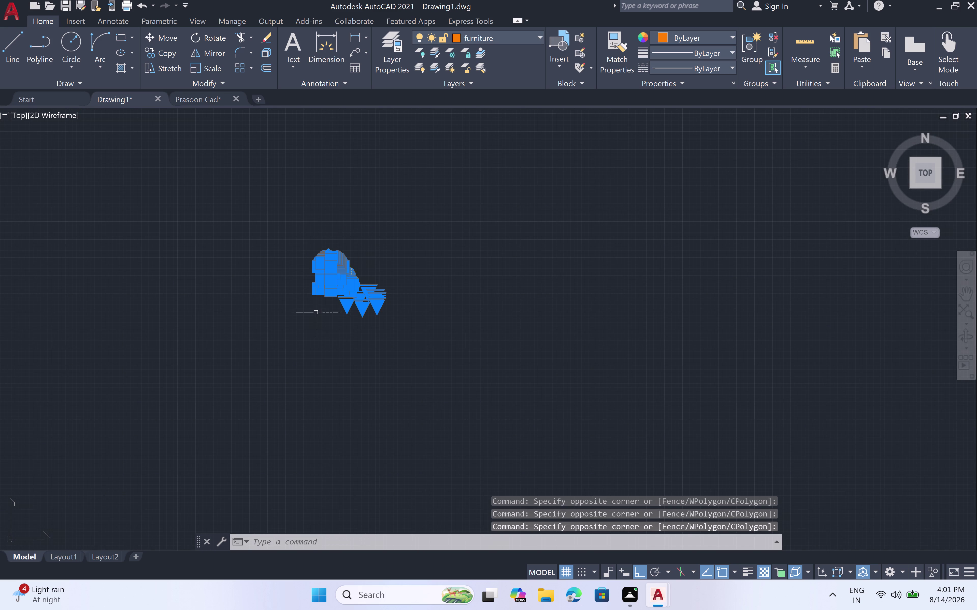
key(c)
key(o)
key(space)
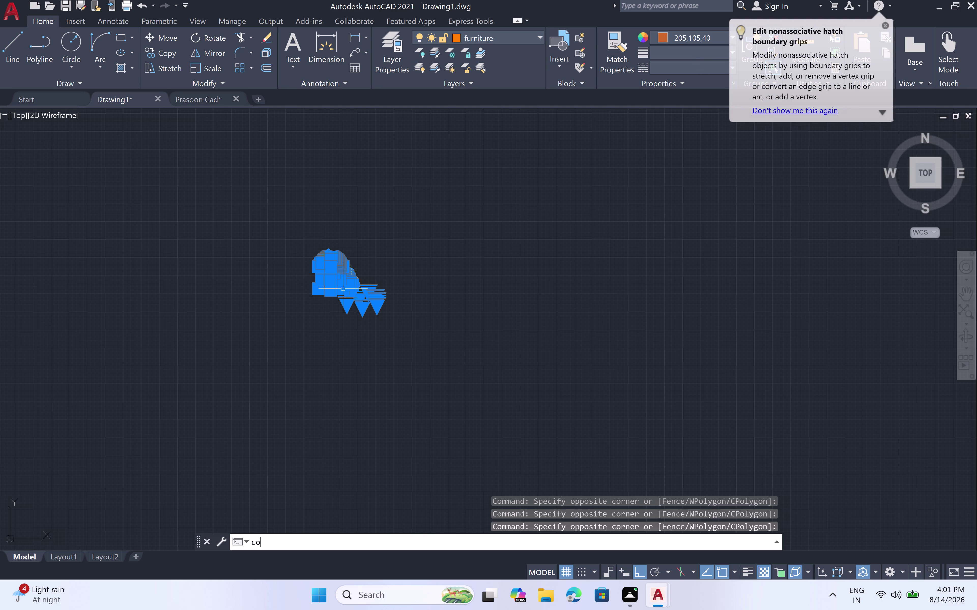
scroll(up, 3)
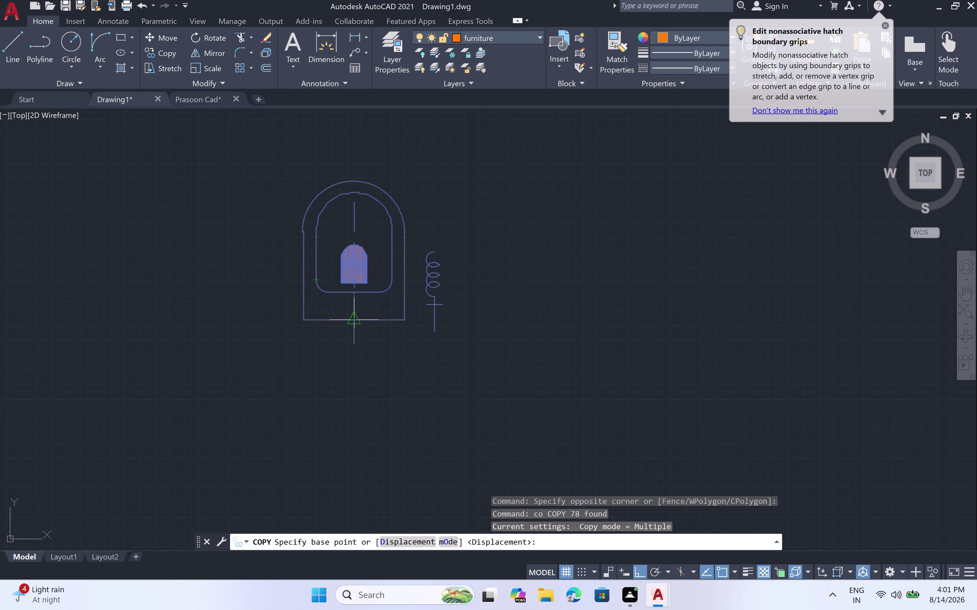
click(347, 322)
With Ortho off, place the fixture copy in the bottom-right room corner and end COPY.
scroll(down, 3)
middle_drag(146, 261, 276, 293)
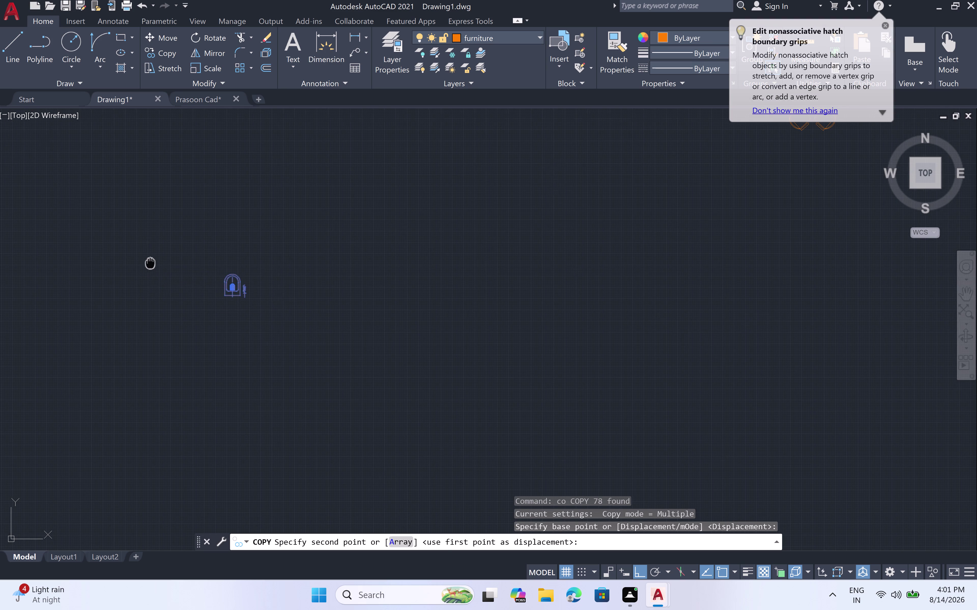
middle_drag(277, 294, 425, 316)
middle_drag(309, 200, 335, 380)
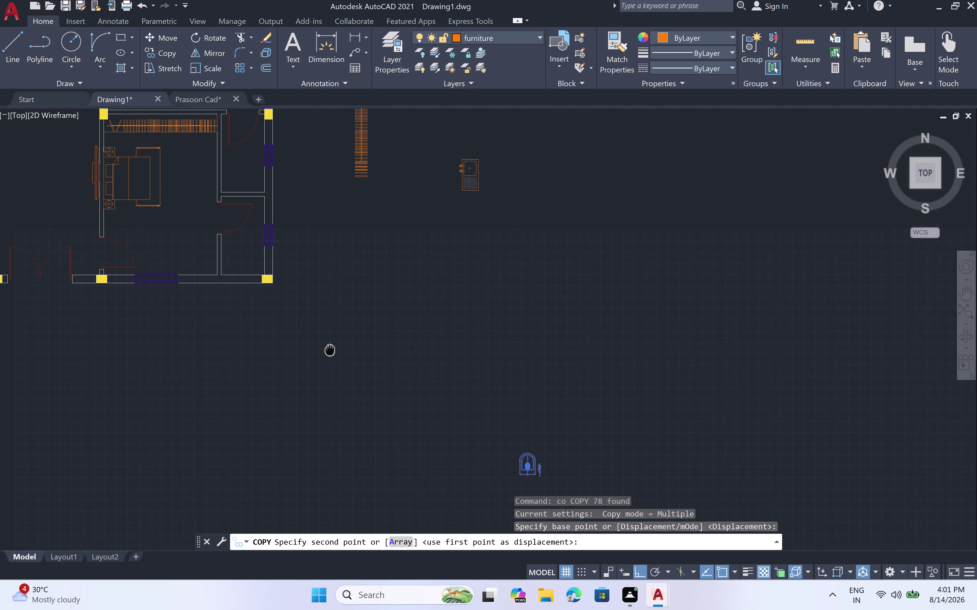
middle_drag(336, 381, 340, 406)
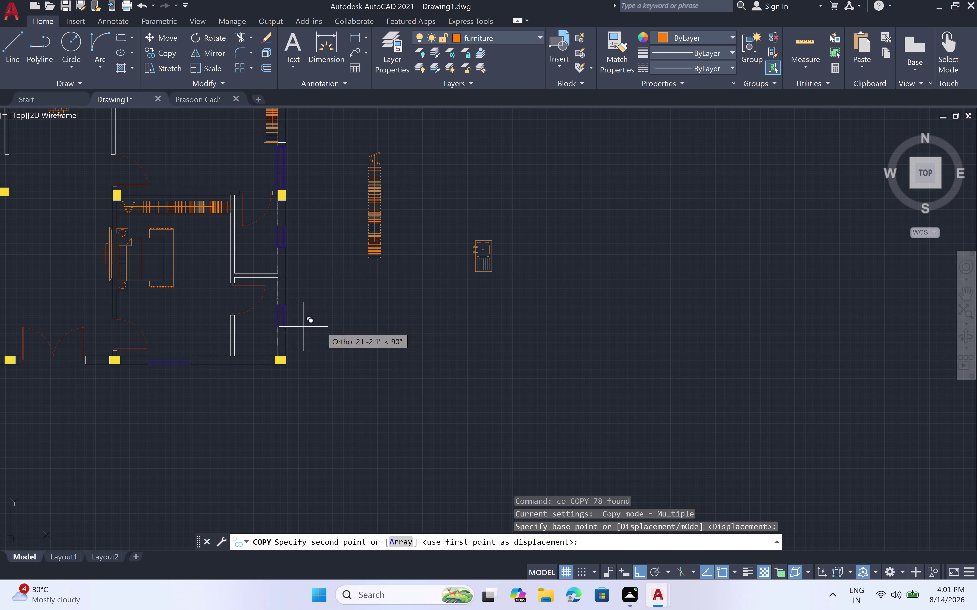
key(F8)
scroll(up, 3)
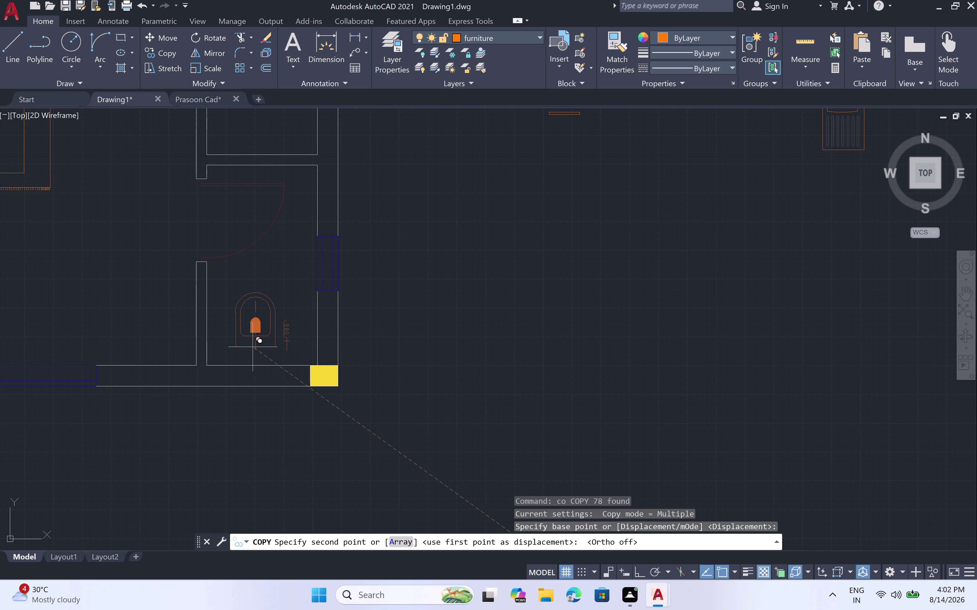
scroll(up, 3)
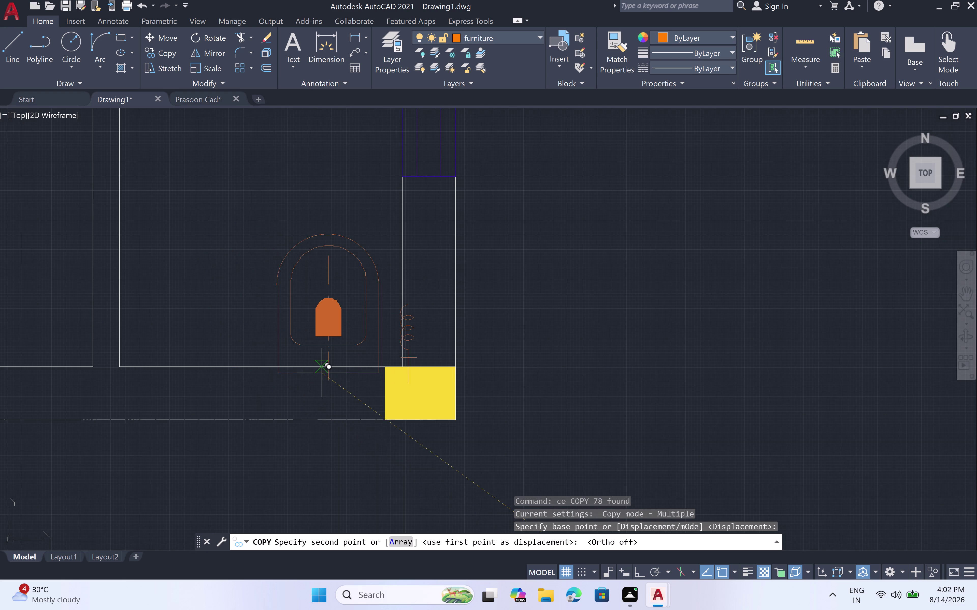
double_click(290, 369)
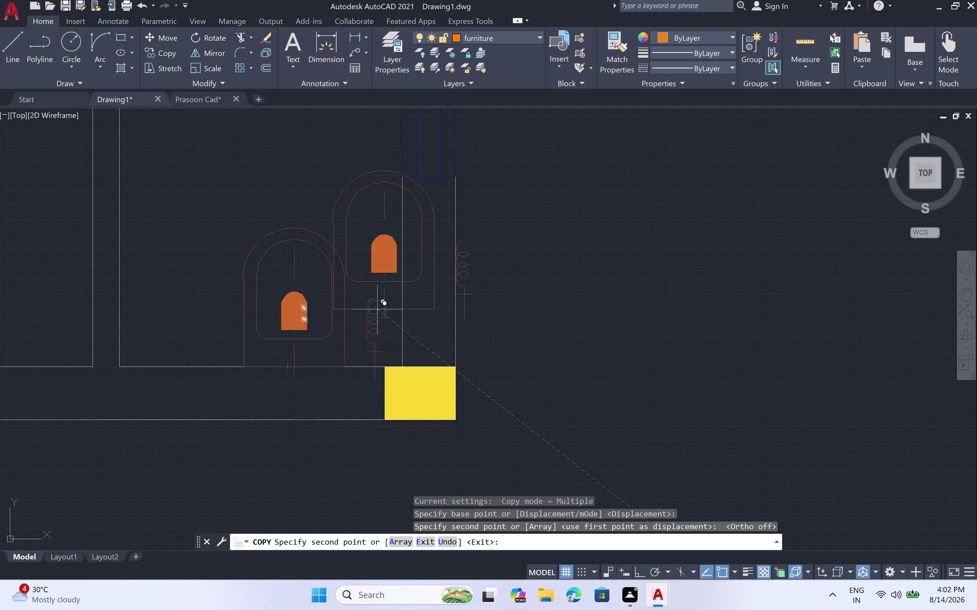
scroll(down, 3)
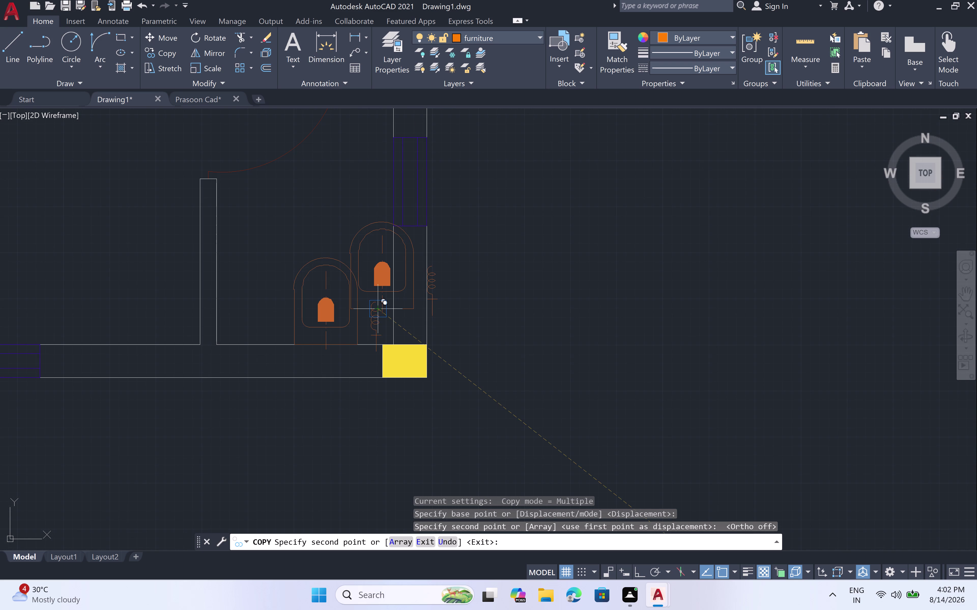
scroll(down, 3)
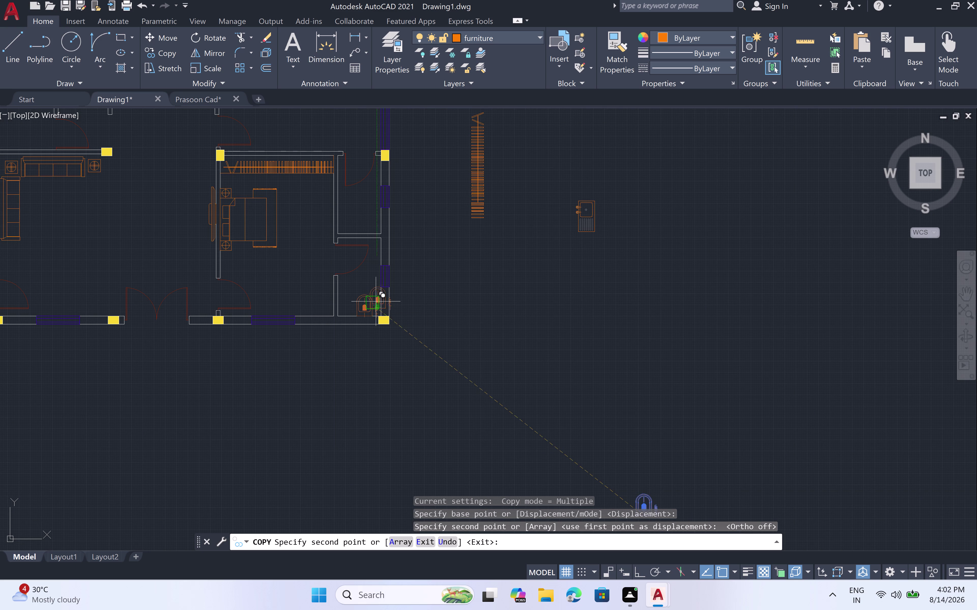
scroll(down, 3)
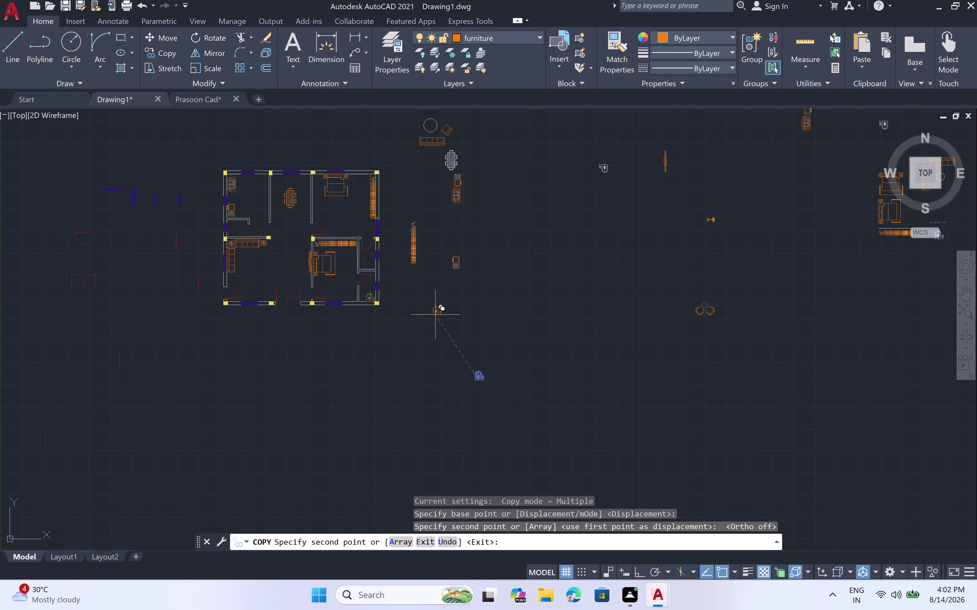
key(Escape)
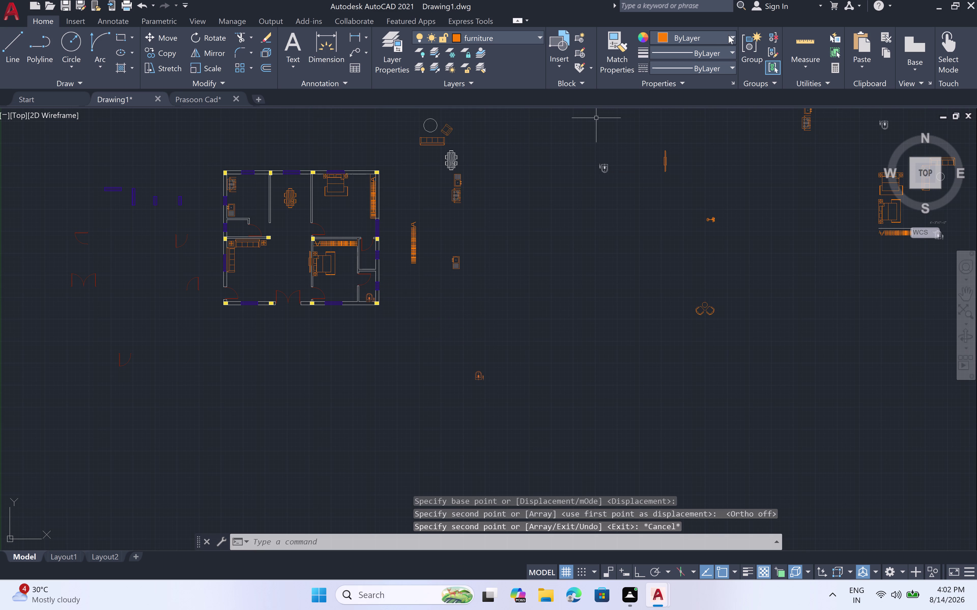
Check the Color and Linetype lists and set the current object colour back to ByLayer.
click(728, 35)
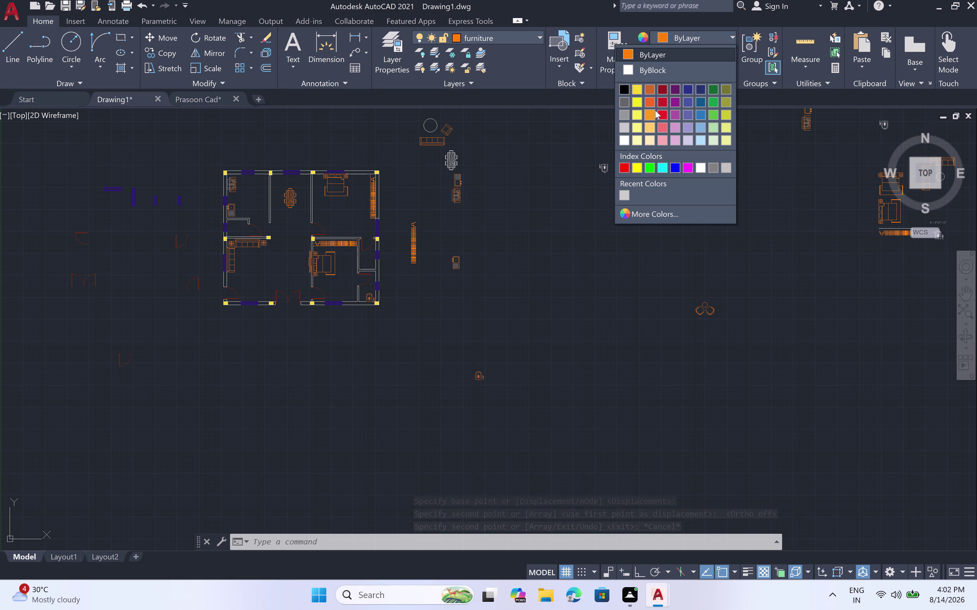
double_click(656, 70)
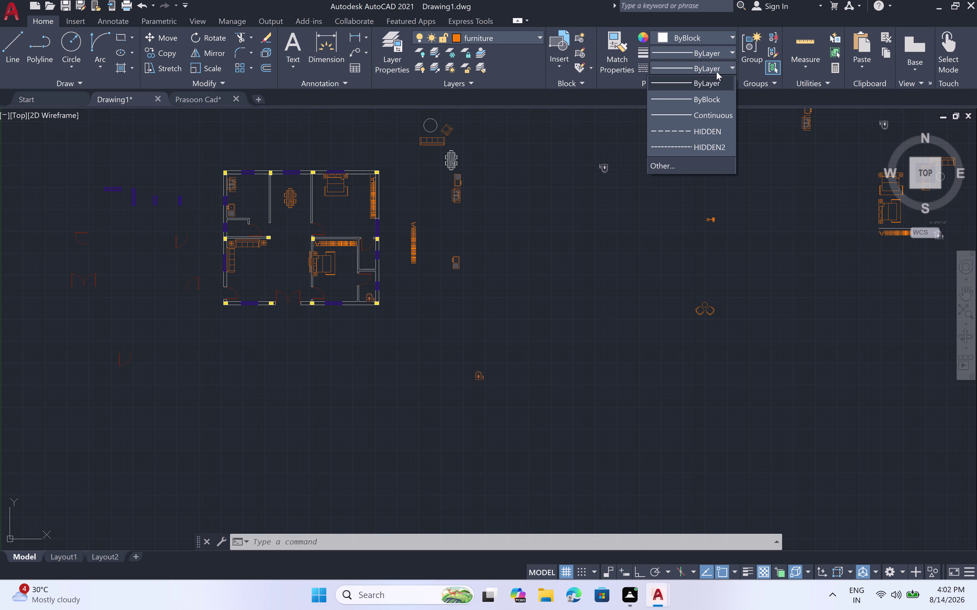
click(765, 132)
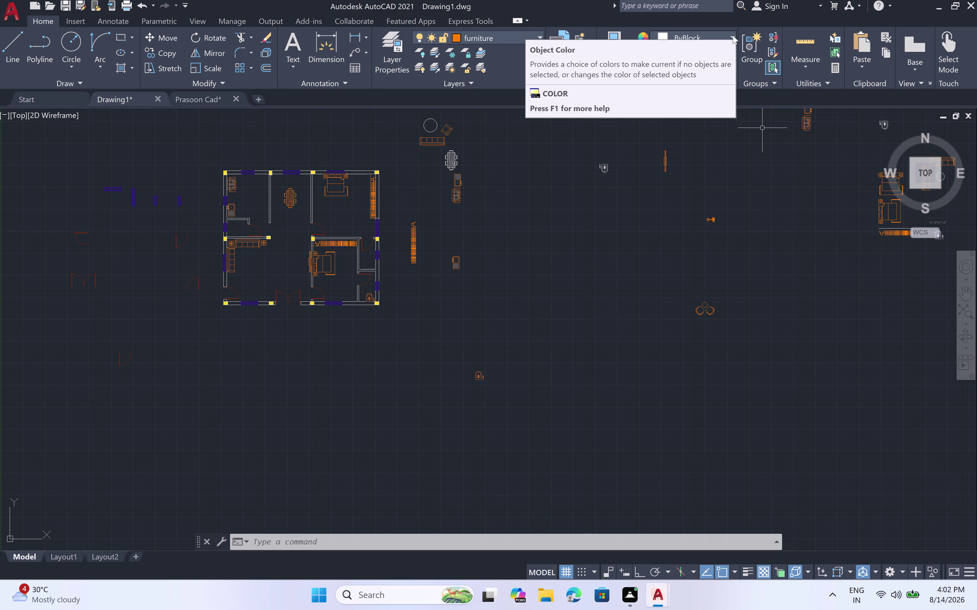
click(733, 35)
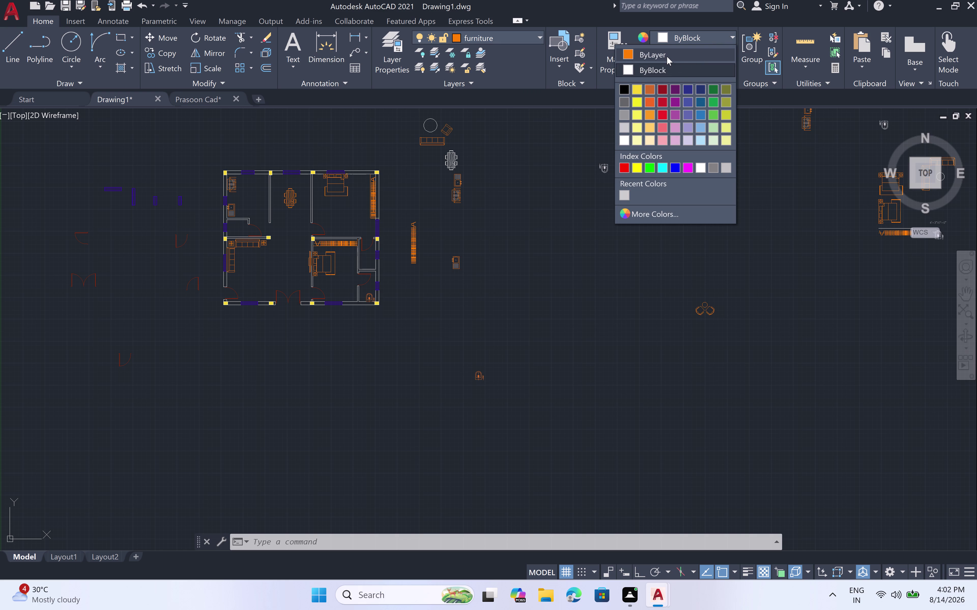
double_click(666, 56)
click(606, 120)
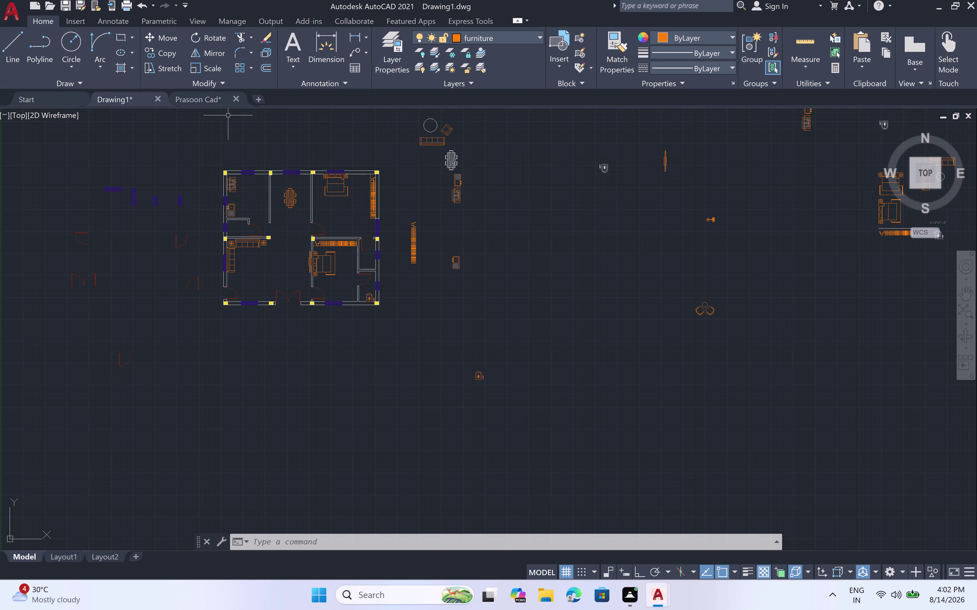
scroll(up, 3)
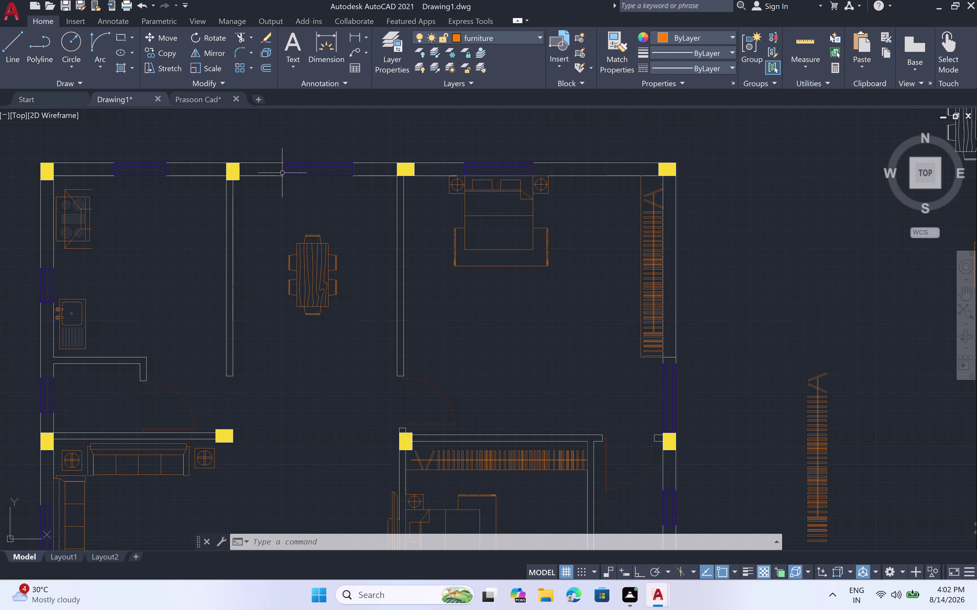
scroll(down, 3)
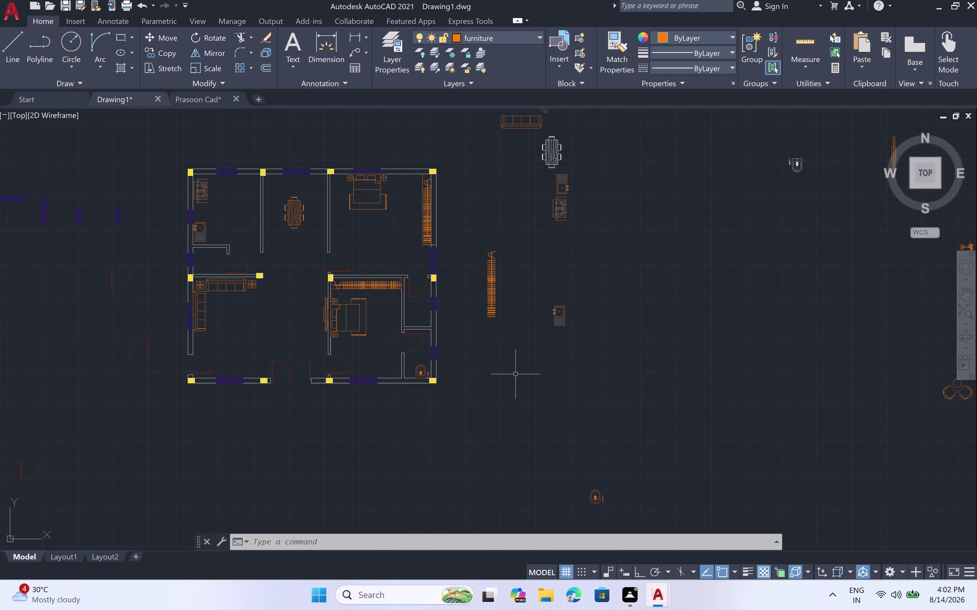
Start the hatch command and set the hatch colour to grey 99,100,102.
key(h)
key(space)
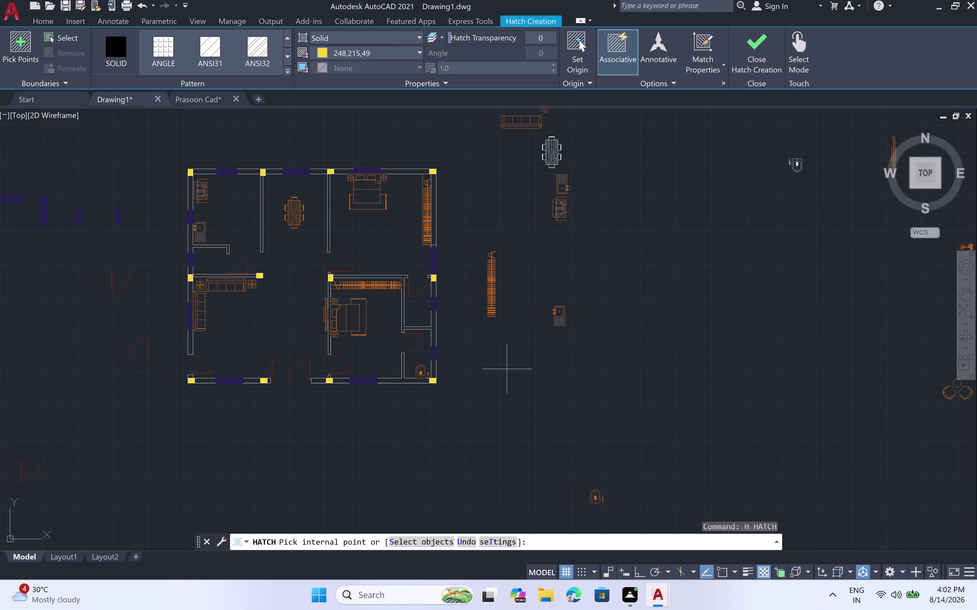
click(122, 40)
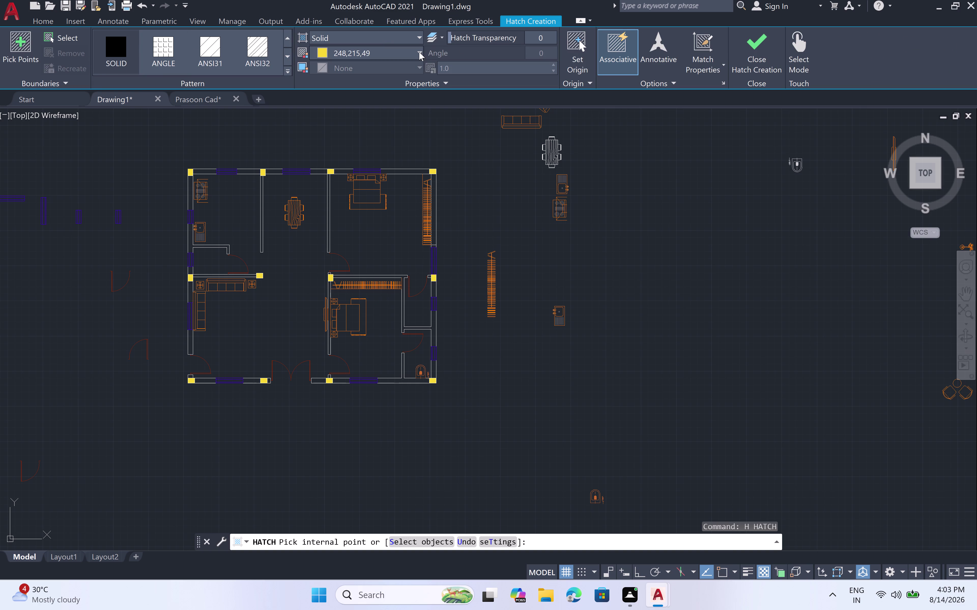
double_click(418, 52)
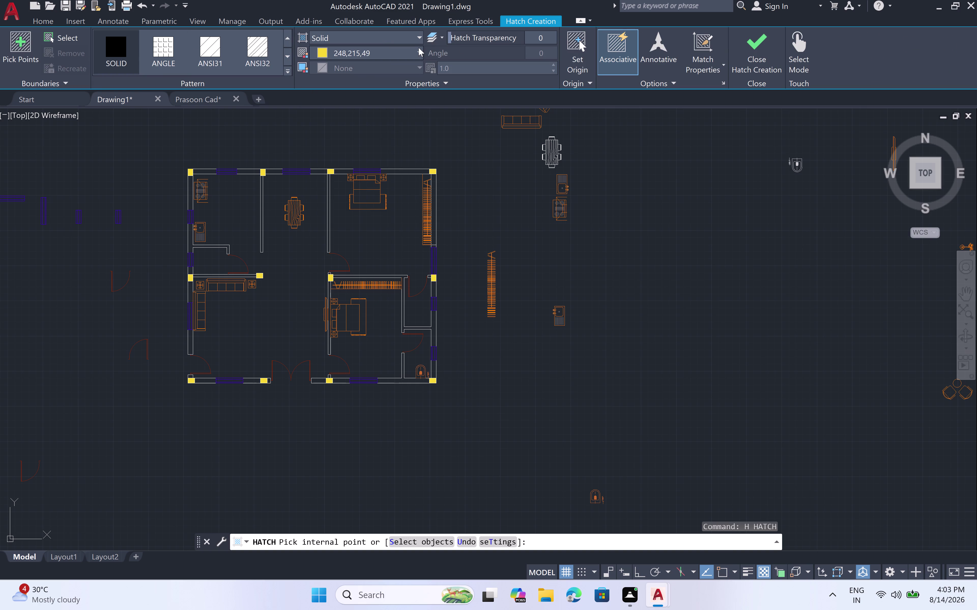
click(419, 48)
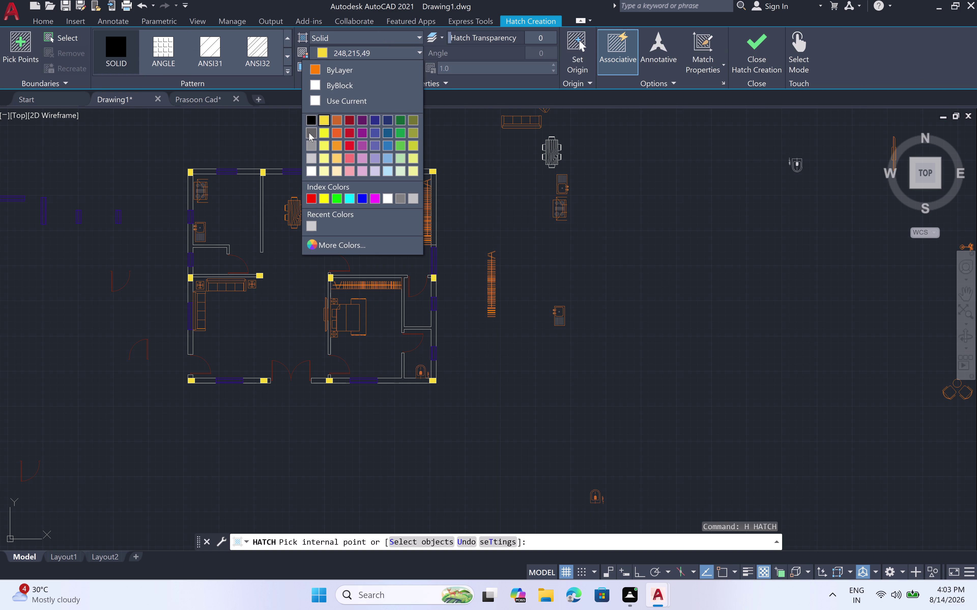
click(309, 132)
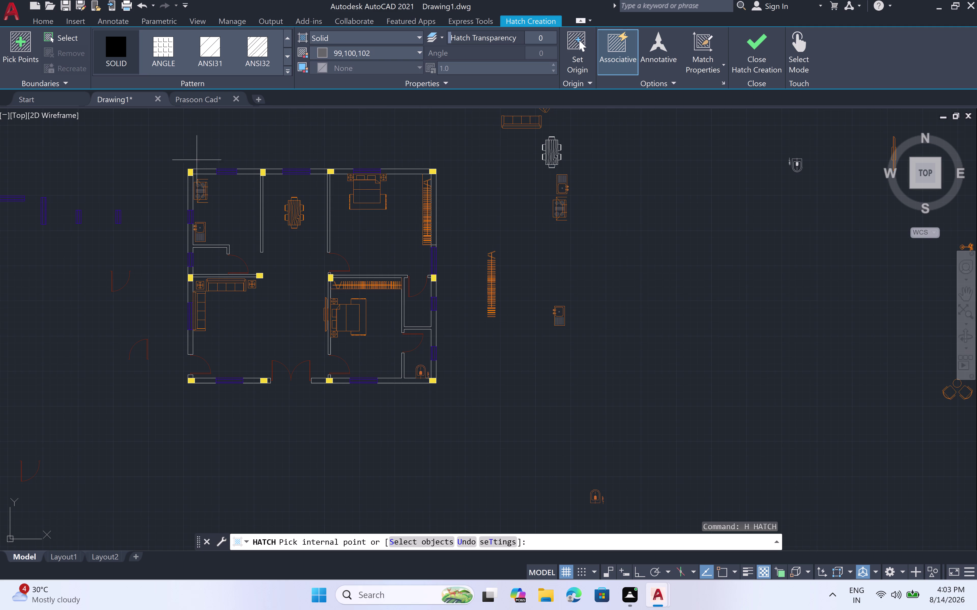
Zoom in and fill the top-left wall segment with the grey solid hatch.
scroll(up, 3)
scroll(up, 3)
scroll(up, 3)
click(201, 164)
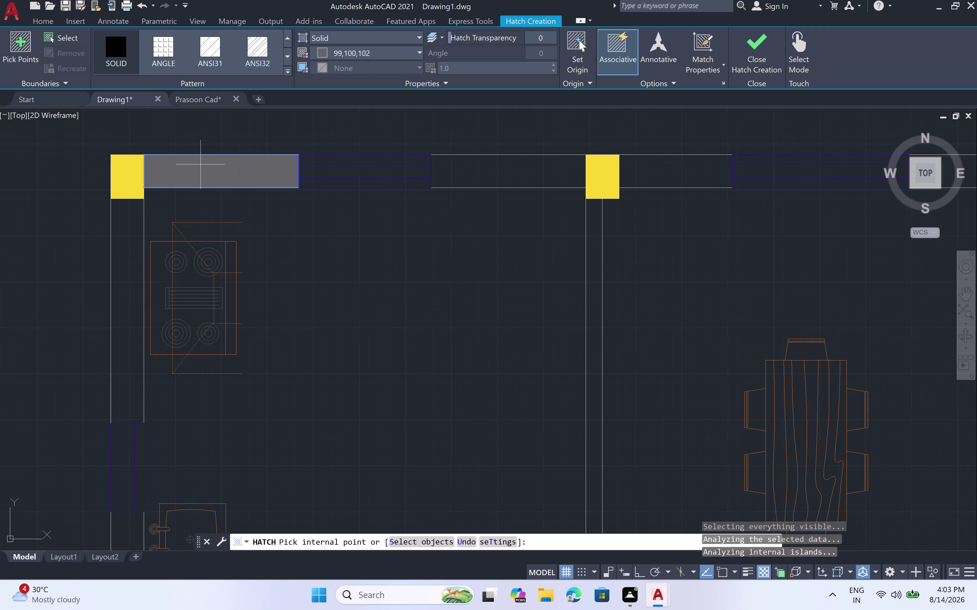
Fill the remaining top wall sections and the vertical interior partition with grey hatch.
click(472, 163)
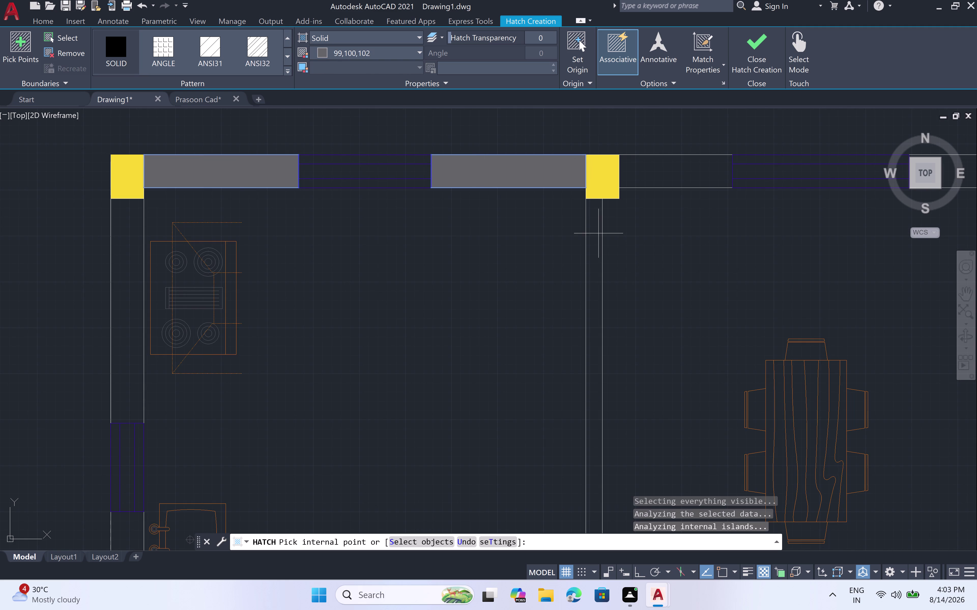
click(597, 233)
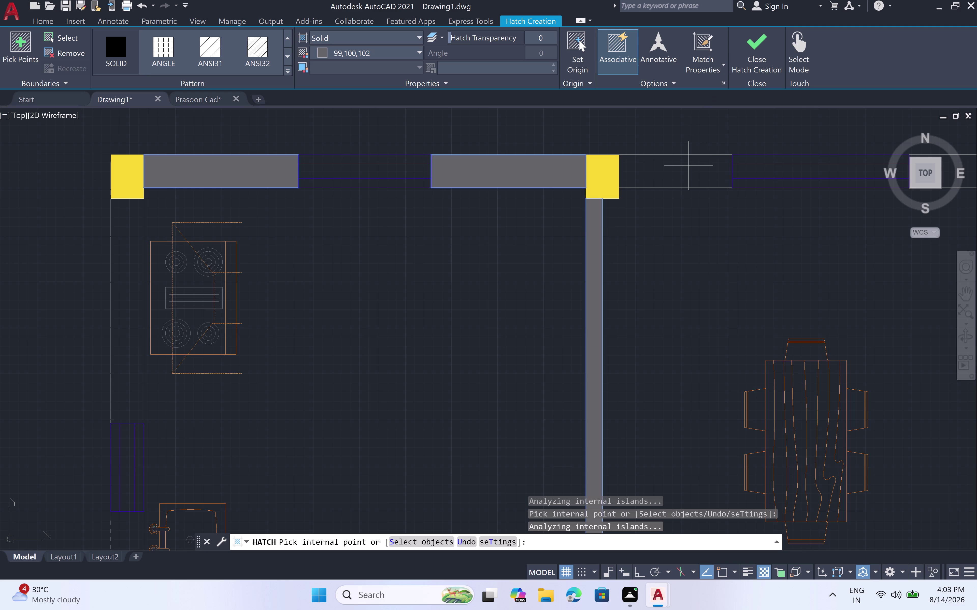
double_click(686, 169)
scroll(down, 3)
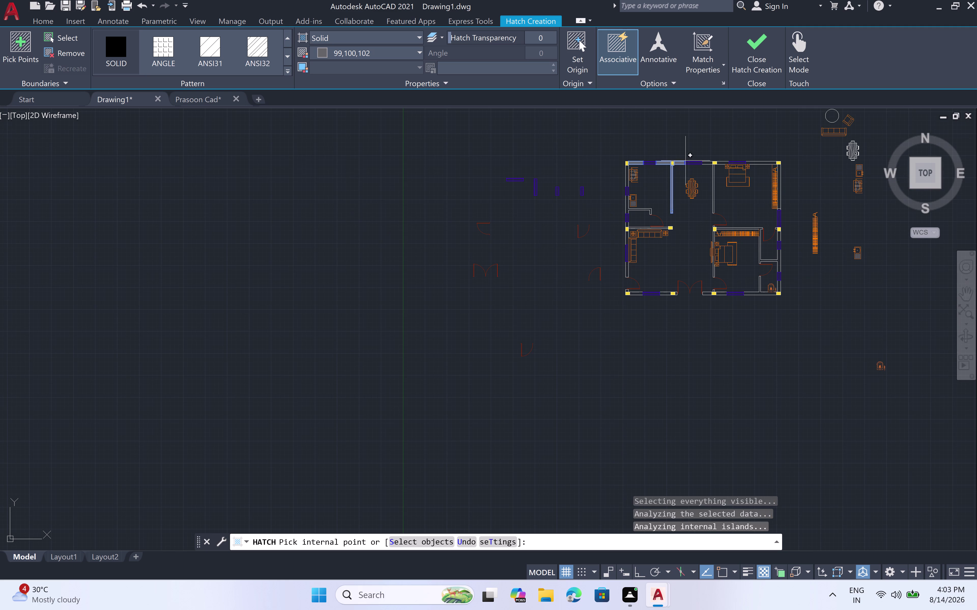
scroll(up, 3)
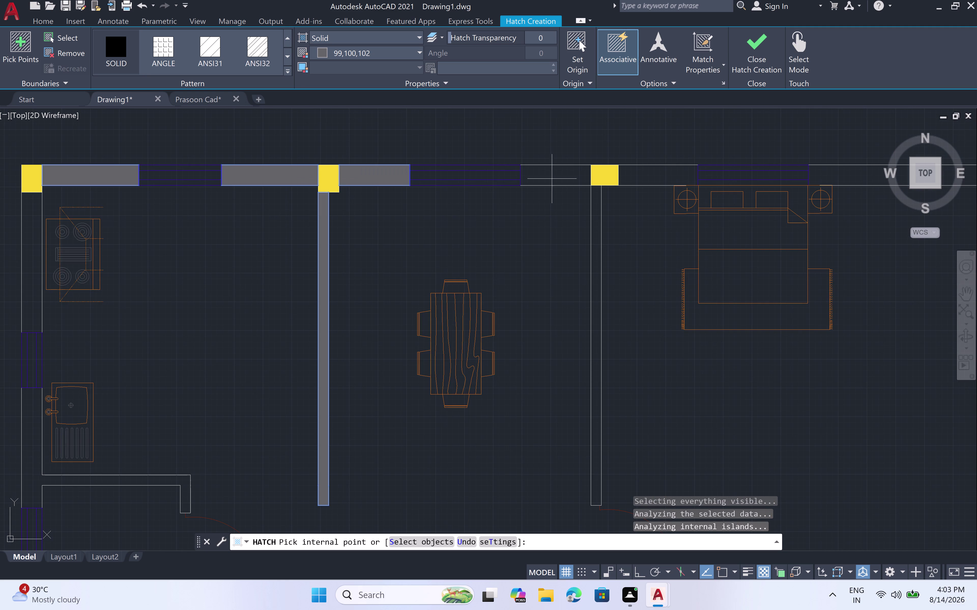
click(537, 182)
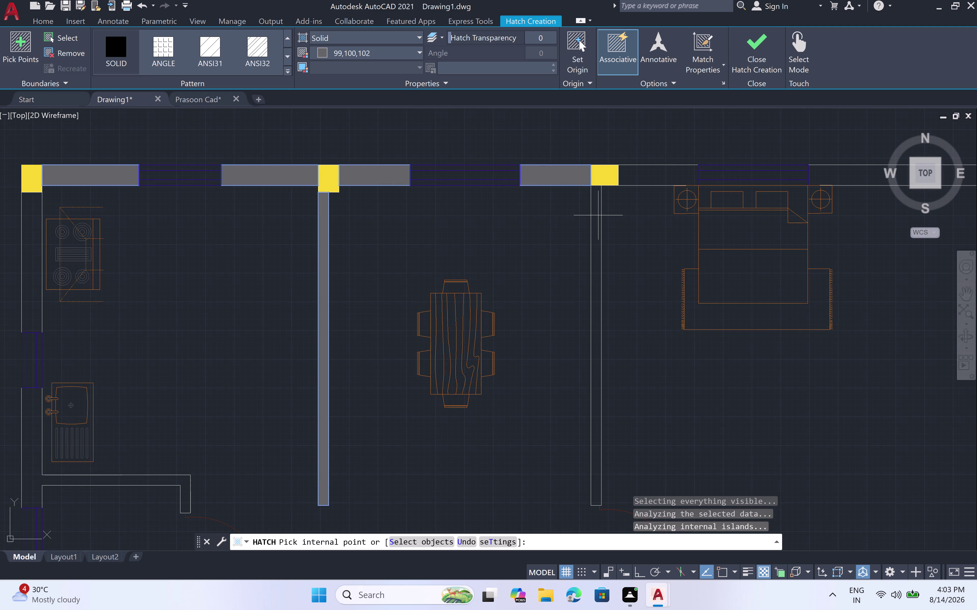
click(597, 216)
click(639, 178)
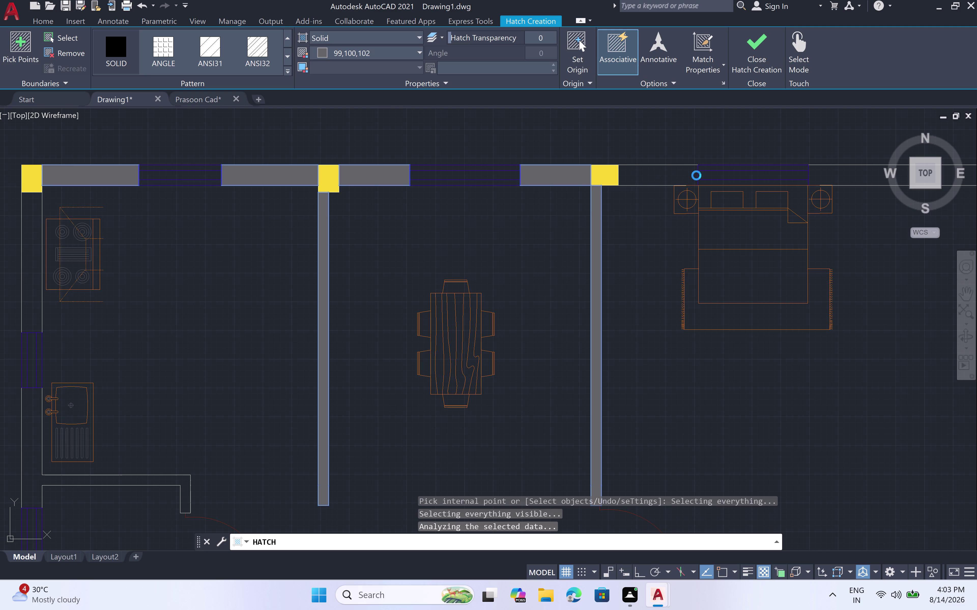
click(657, 171)
scroll(down, 3)
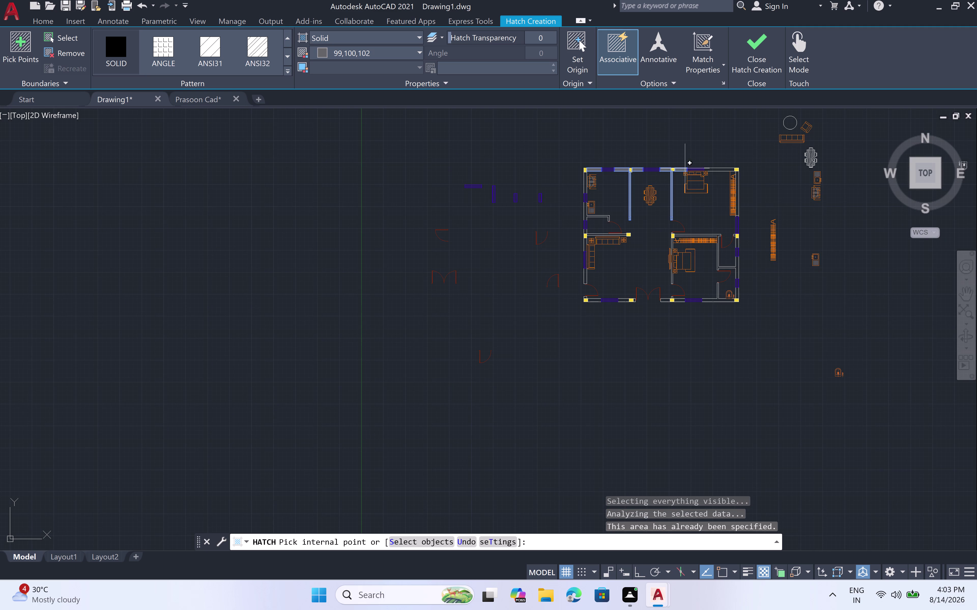
scroll(up, 3)
click(715, 166)
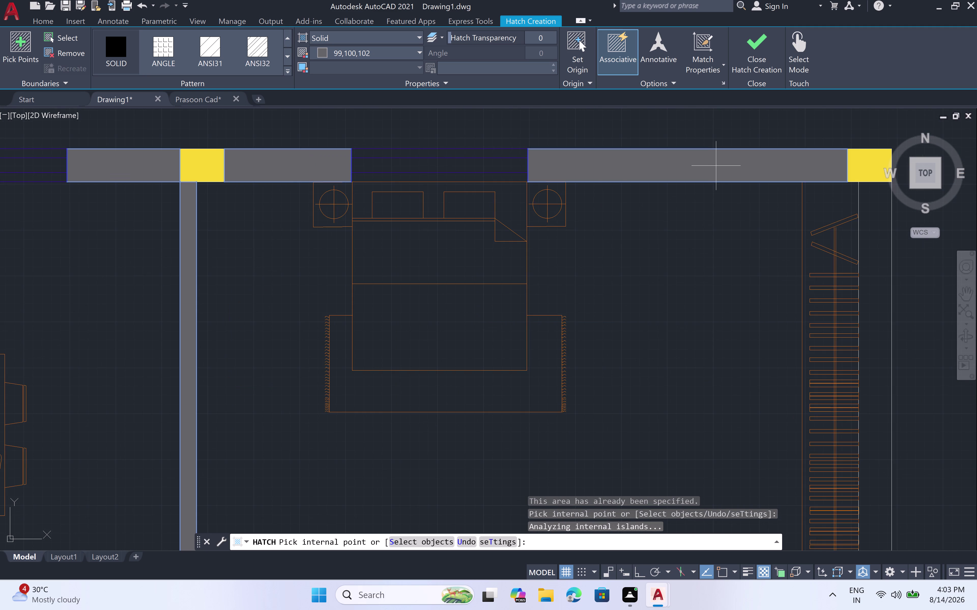
scroll(down, 3)
scroll(up, 3)
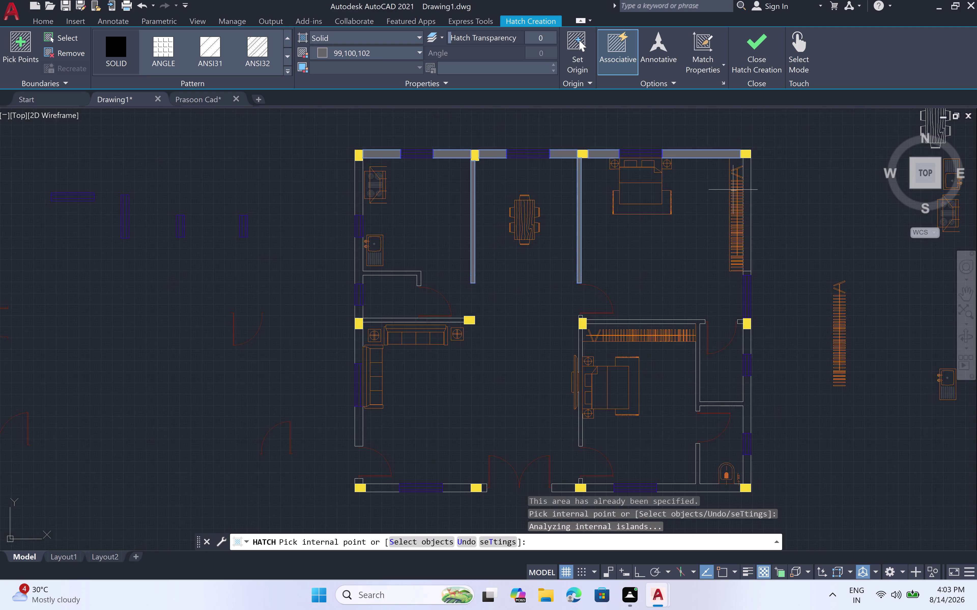
scroll(up, 3)
double_click(785, 182)
Fill the right exterior wall sections from the upper corner down to the lower right.
scroll(down, 3)
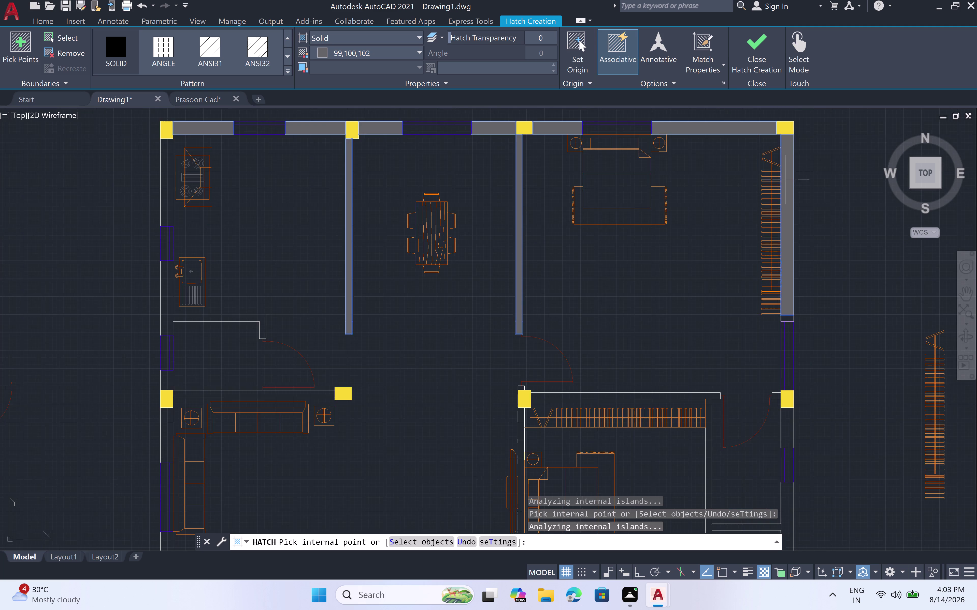
scroll(down, 3)
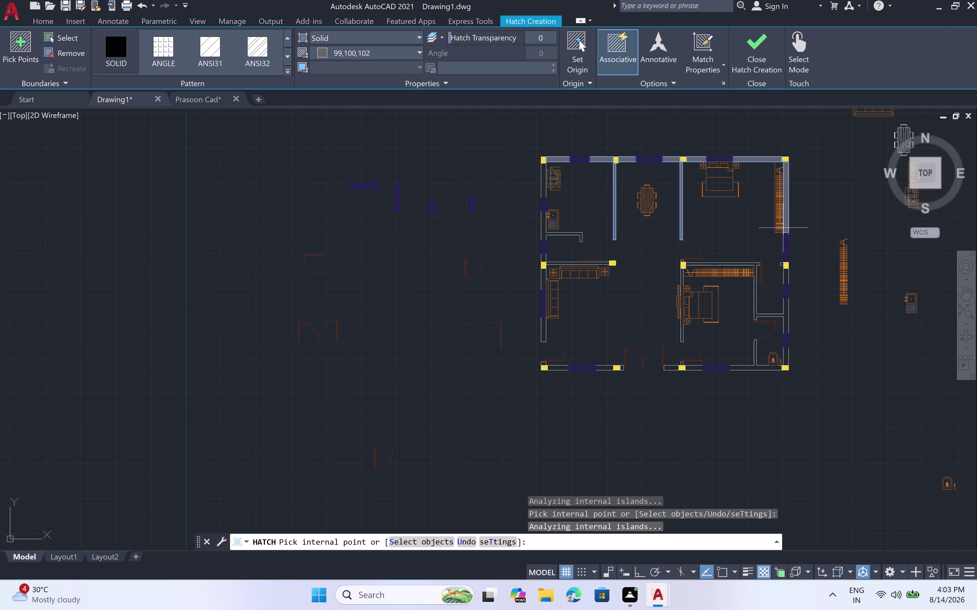
scroll(up, 3)
click(801, 262)
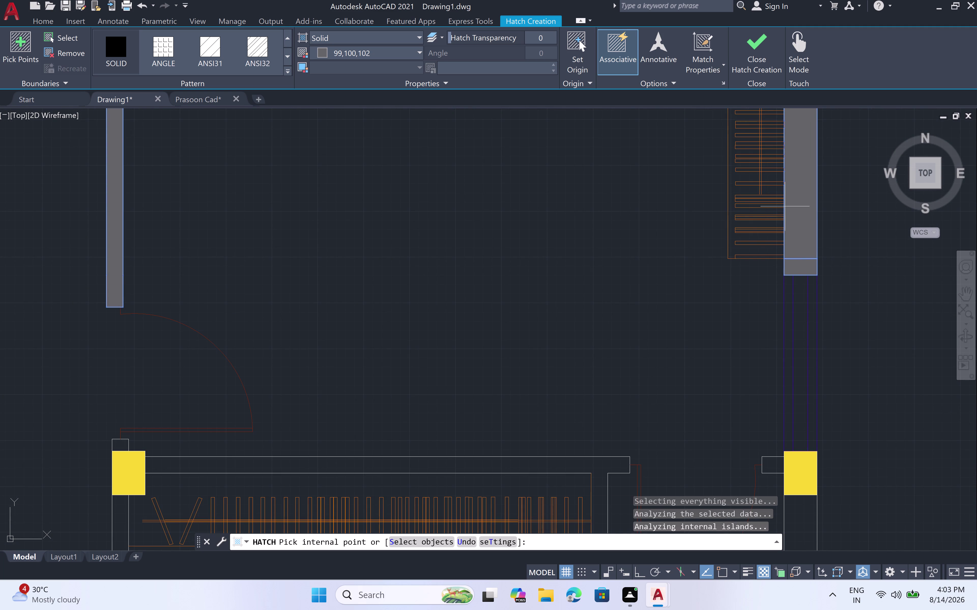
scroll(down, 3)
scroll(up, 3)
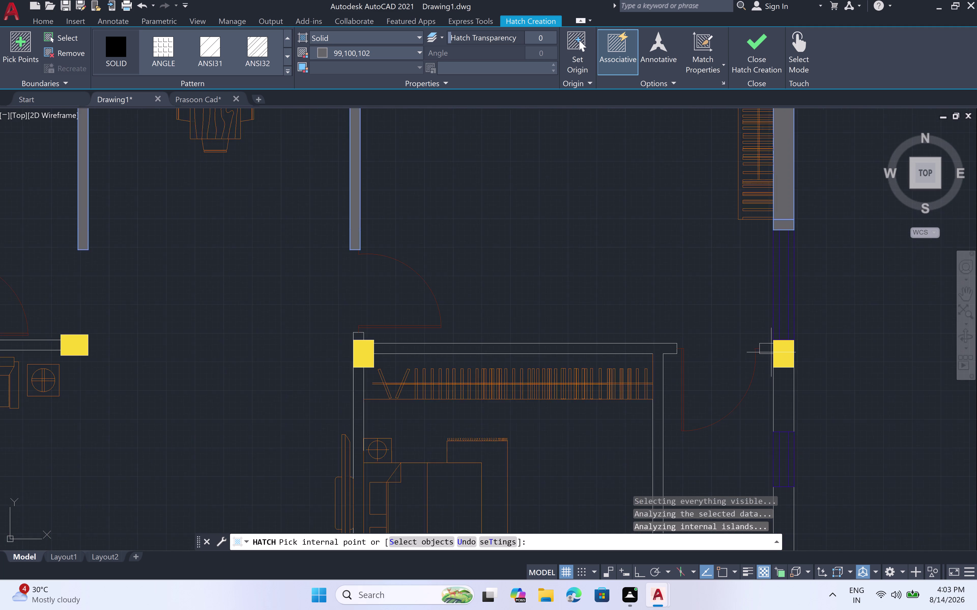
scroll(up, 3)
click(764, 341)
scroll(down, 3)
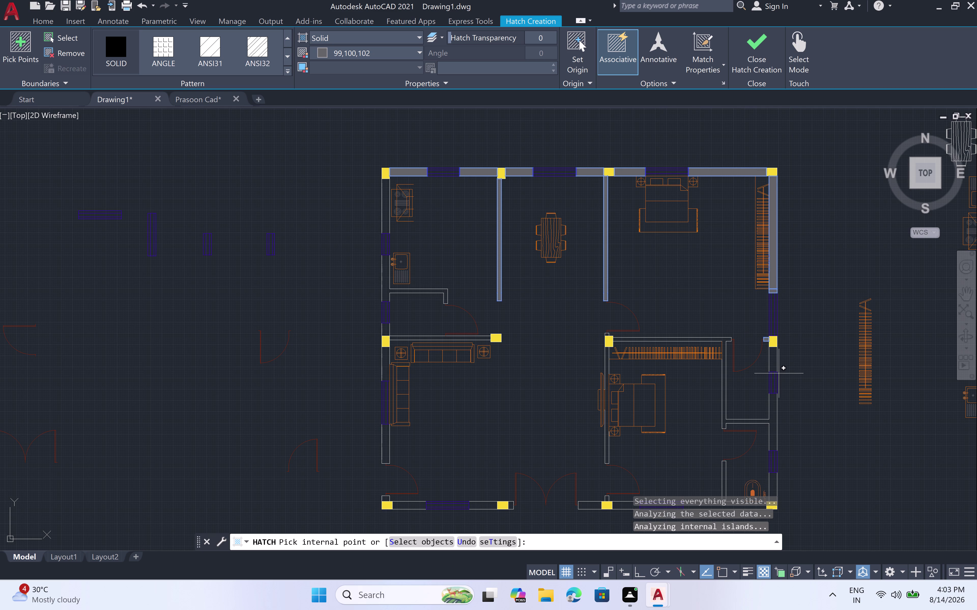
middle_drag(778, 374, 777, 301)
scroll(up, 3)
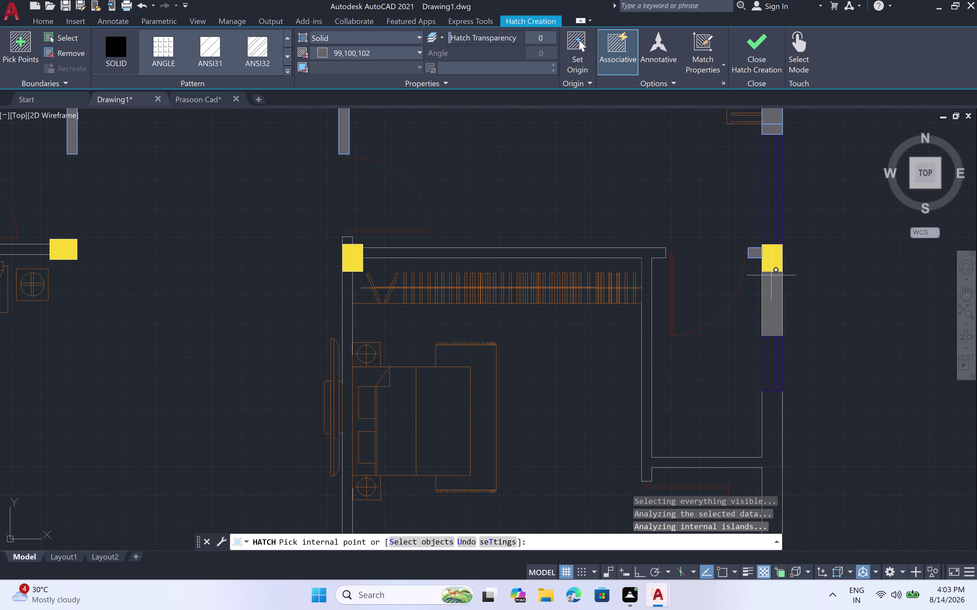
click(775, 290)
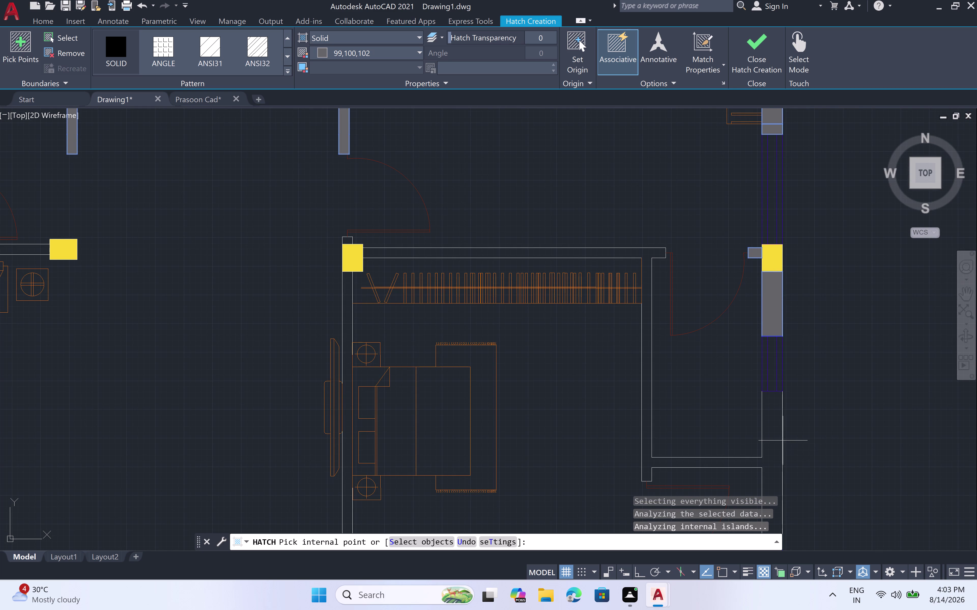
click(771, 438)
click(771, 436)
scroll(down, 3)
middle_drag(760, 468, 759, 466)
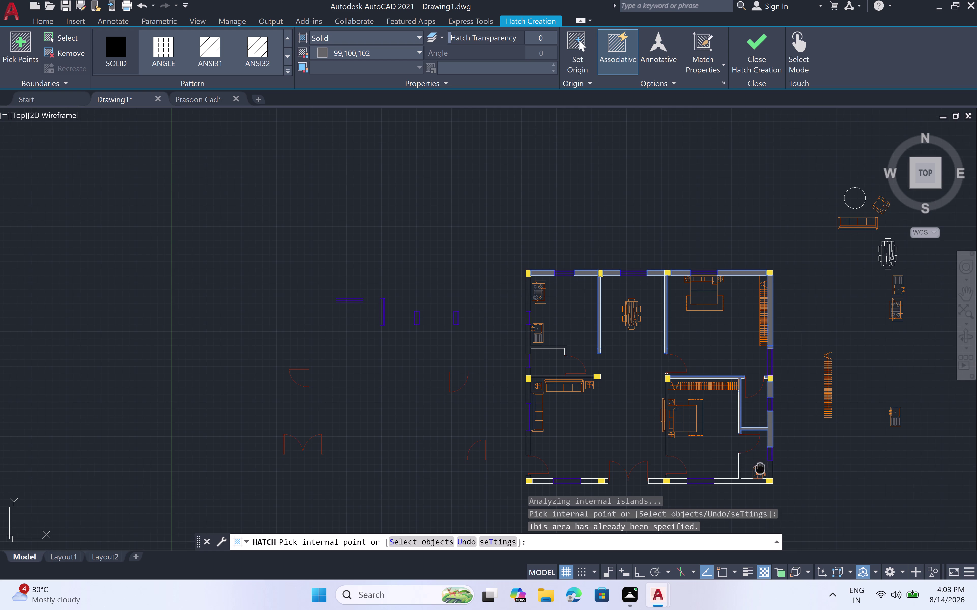
middle_drag(760, 466, 758, 356)
scroll(up, 3)
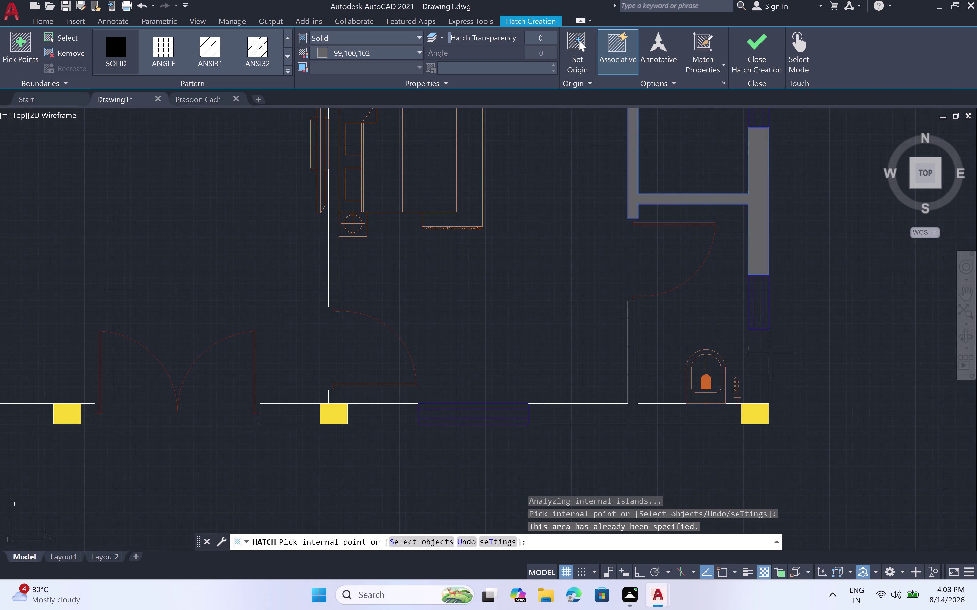
double_click(759, 354)
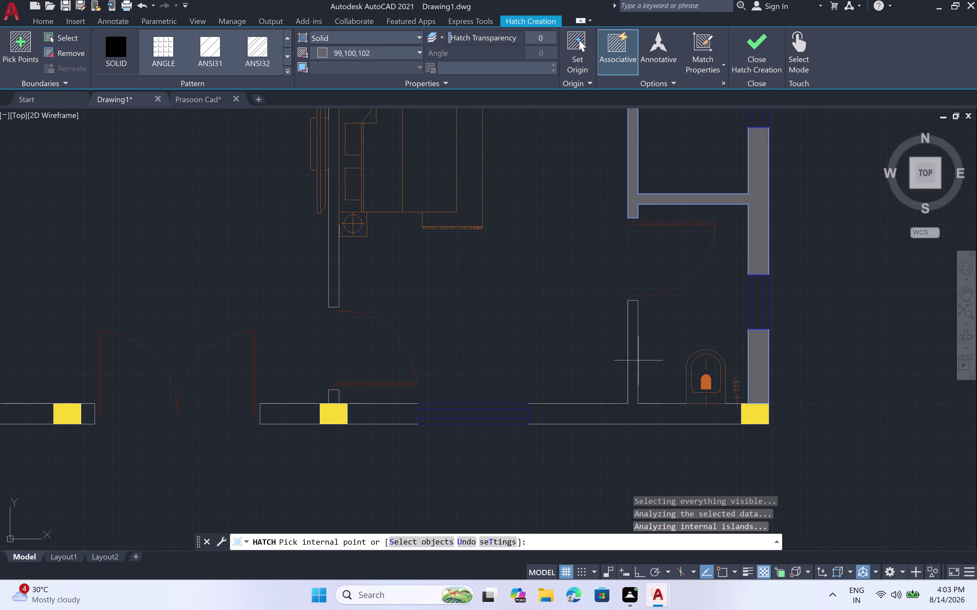
Fill the bottom wall beside the column, the bathroom partition and the bedroom walls.
click(633, 359)
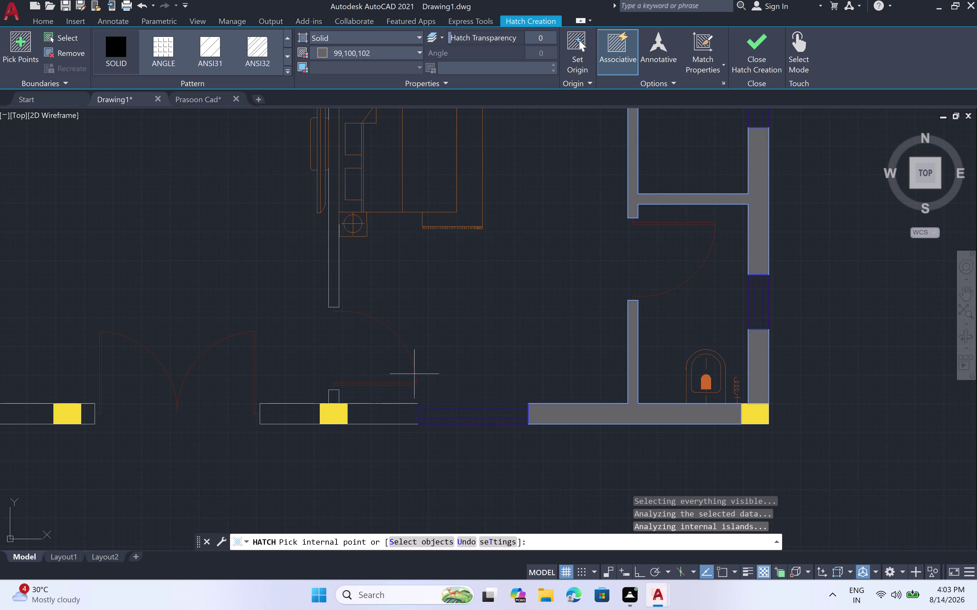
double_click(394, 416)
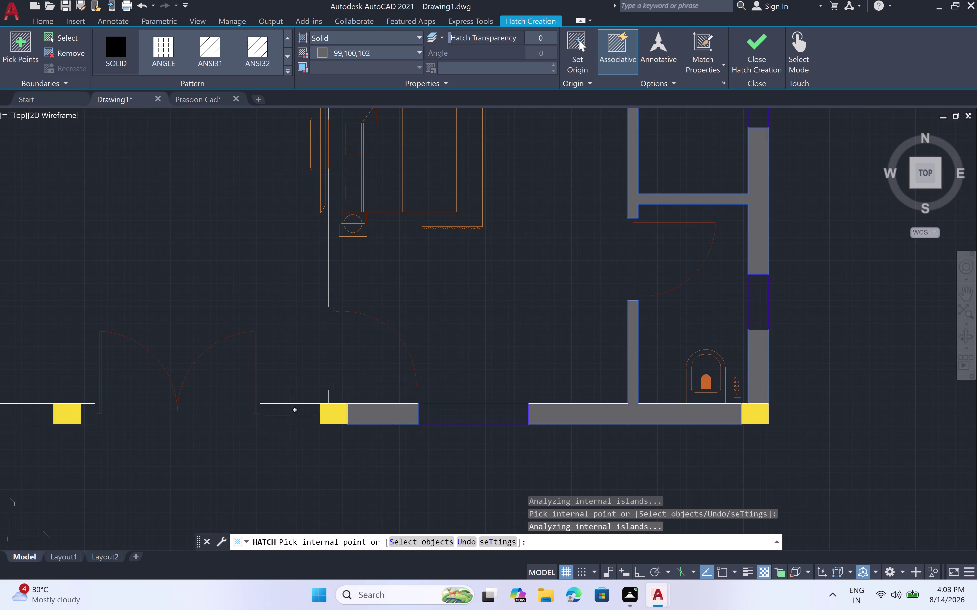
click(288, 416)
click(334, 399)
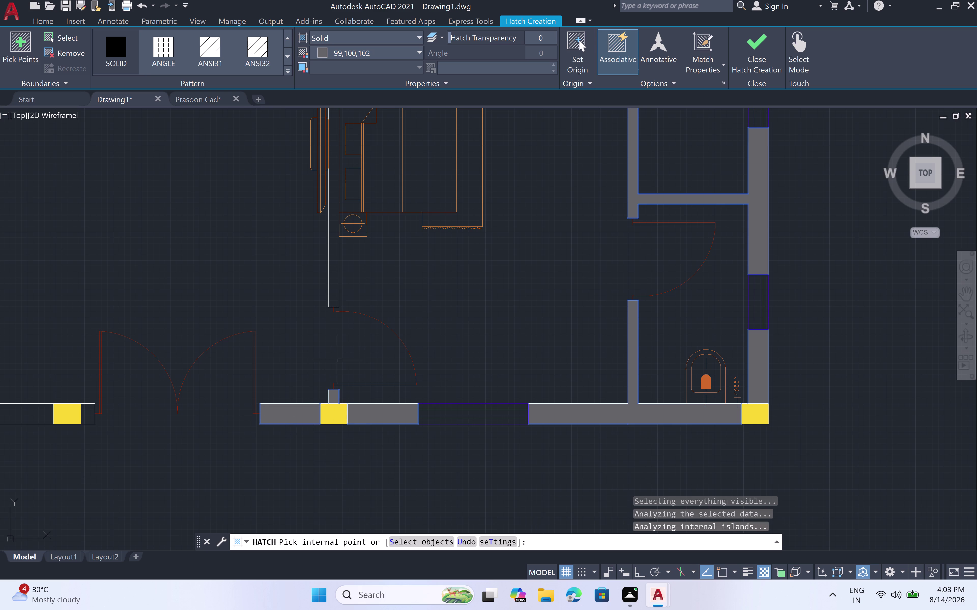
click(332, 266)
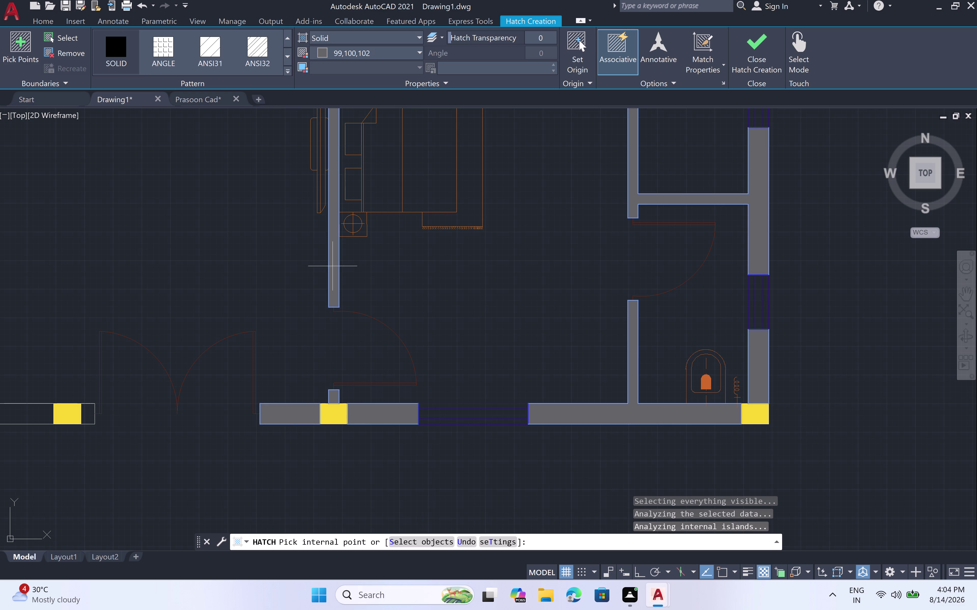
scroll(down, 3)
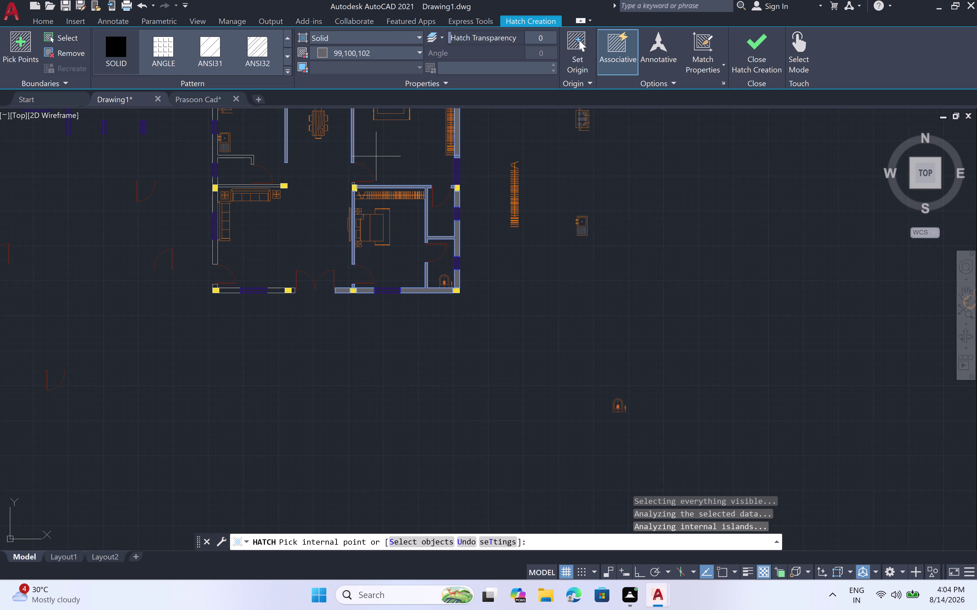
scroll(up, 3)
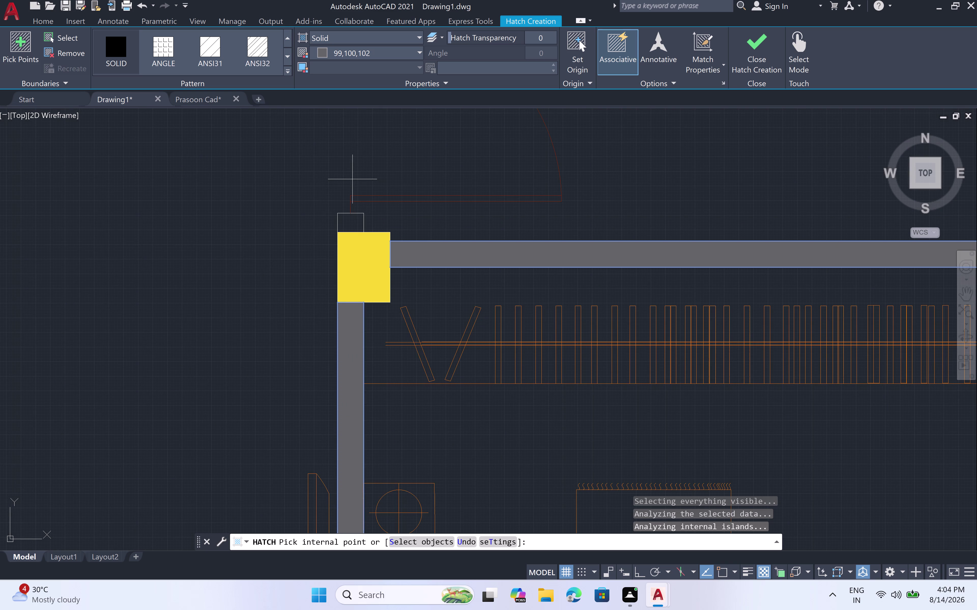
click(344, 220)
scroll(down, 3)
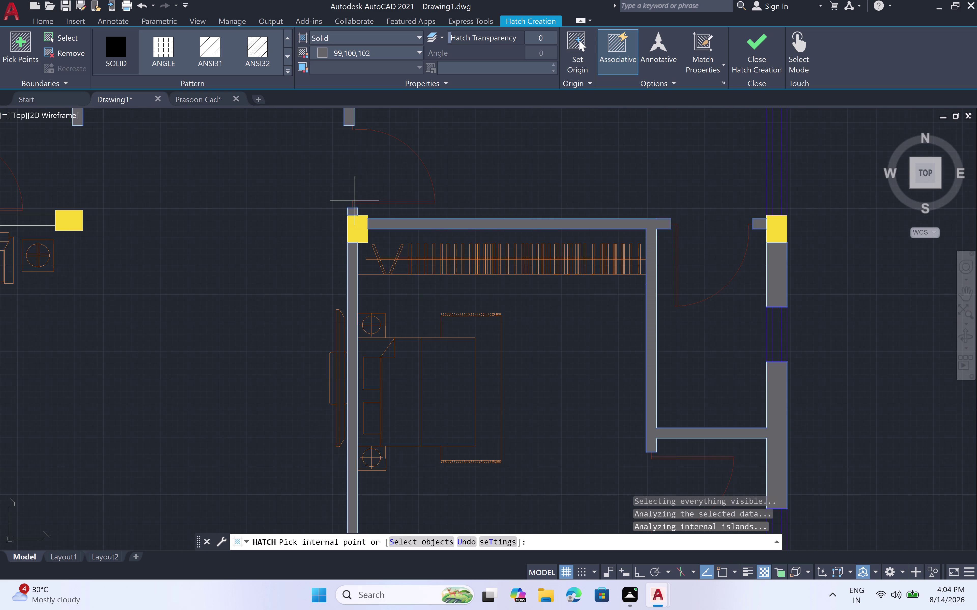
scroll(down, 3)
scroll(down, 3)
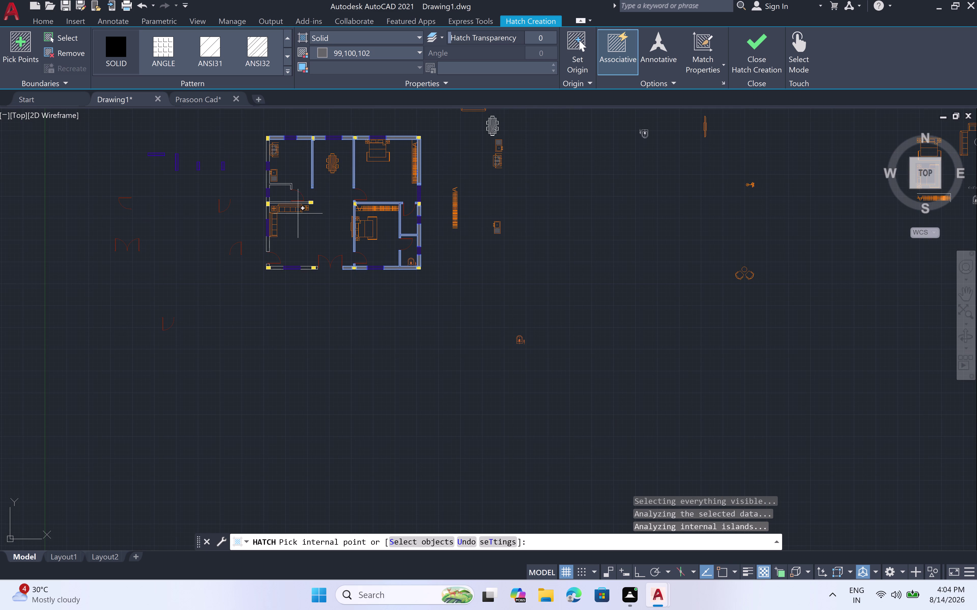
scroll(up, 3)
scroll(up, 3)
scroll(up, 3)
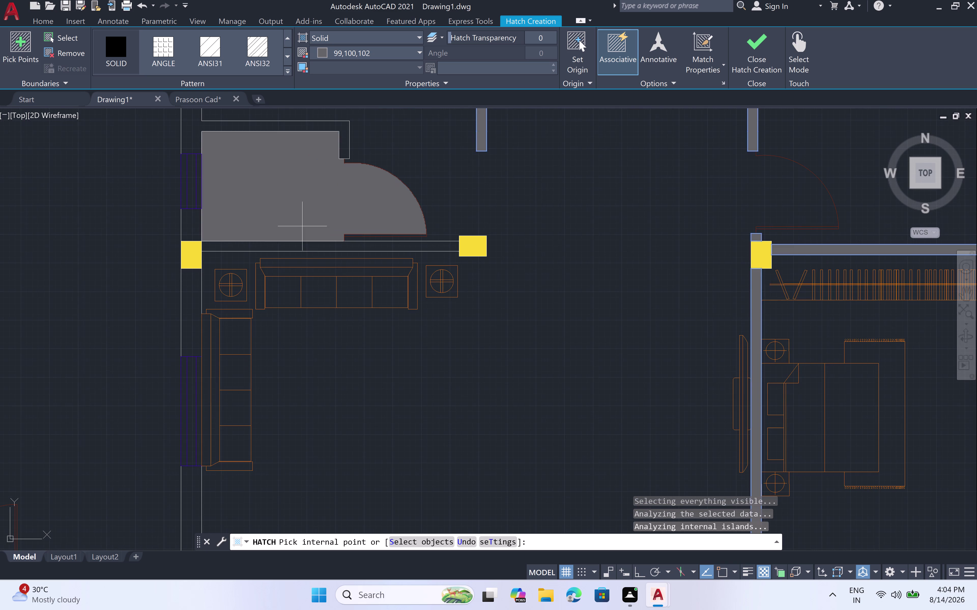
double_click(310, 245)
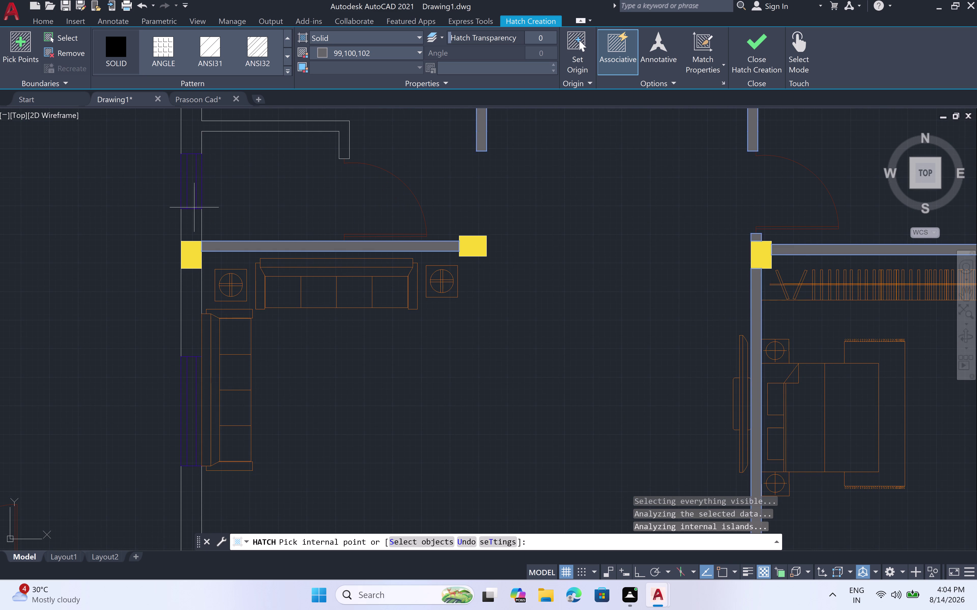
Fill the left exterior wall sections by the kitchen, the sofa and the bottom-left corner.
click(188, 231)
scroll(down, 3)
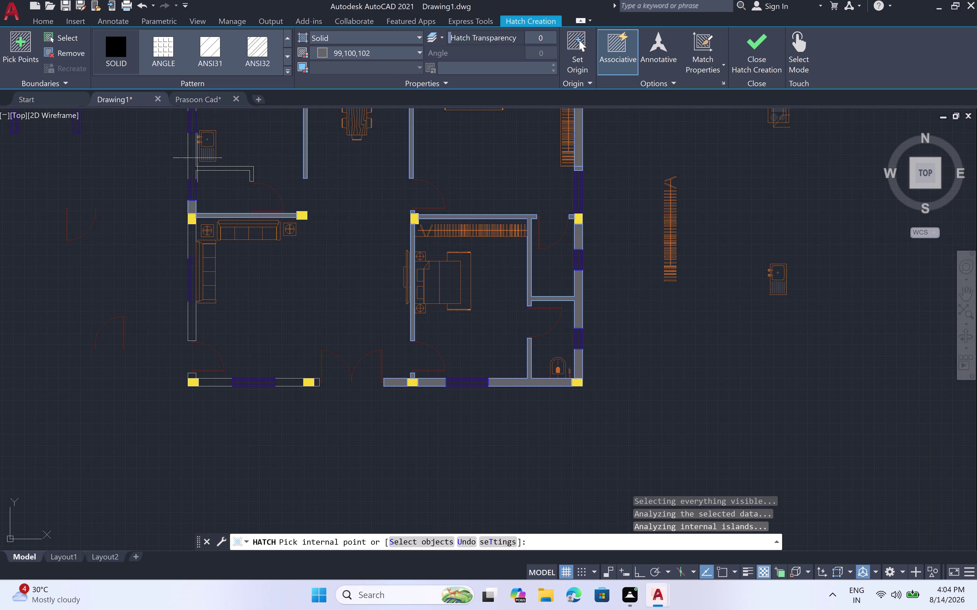
scroll(up, 3)
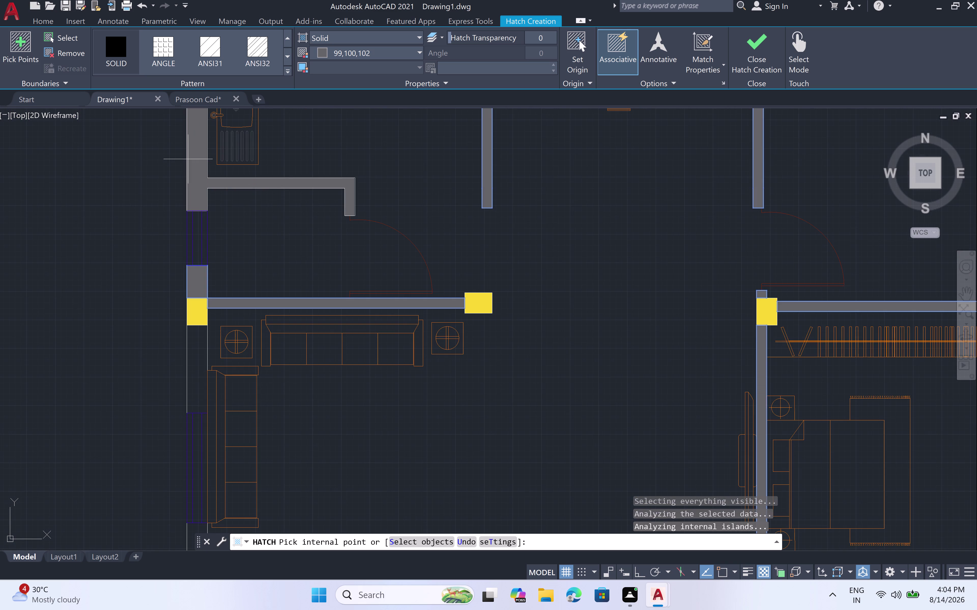
click(190, 159)
scroll(down, 3)
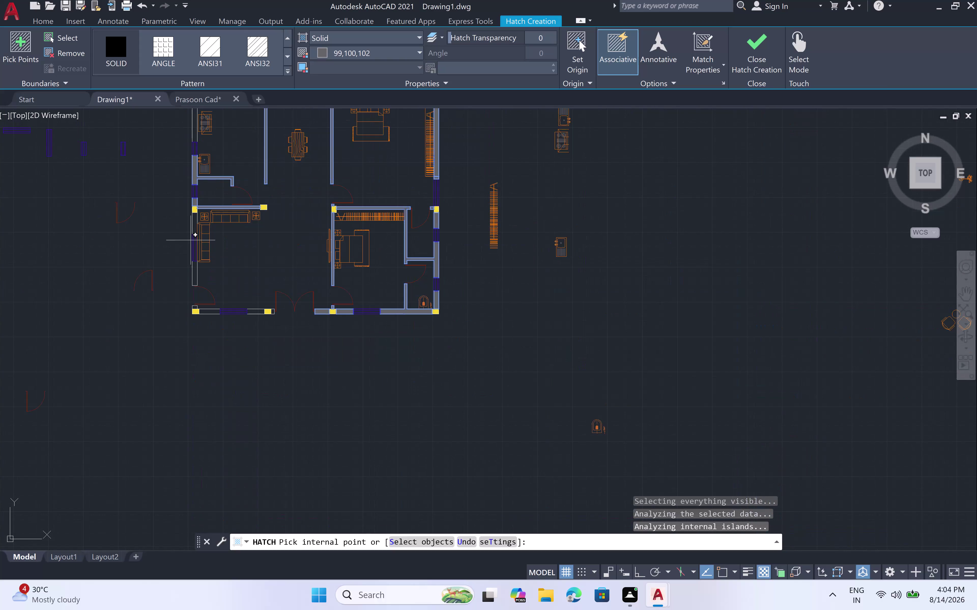
scroll(up, 3)
scroll(up, 3)
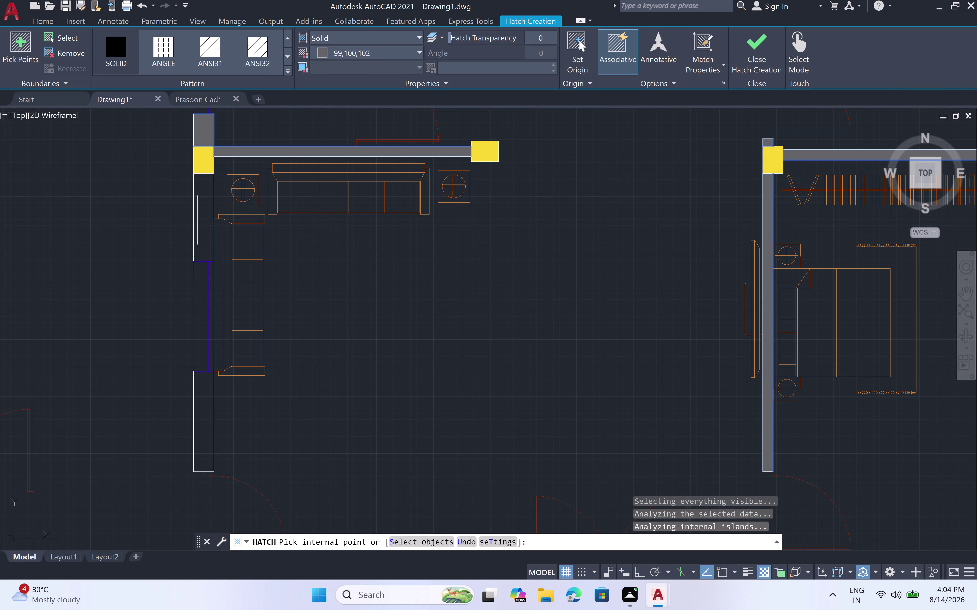
double_click(203, 221)
double_click(201, 388)
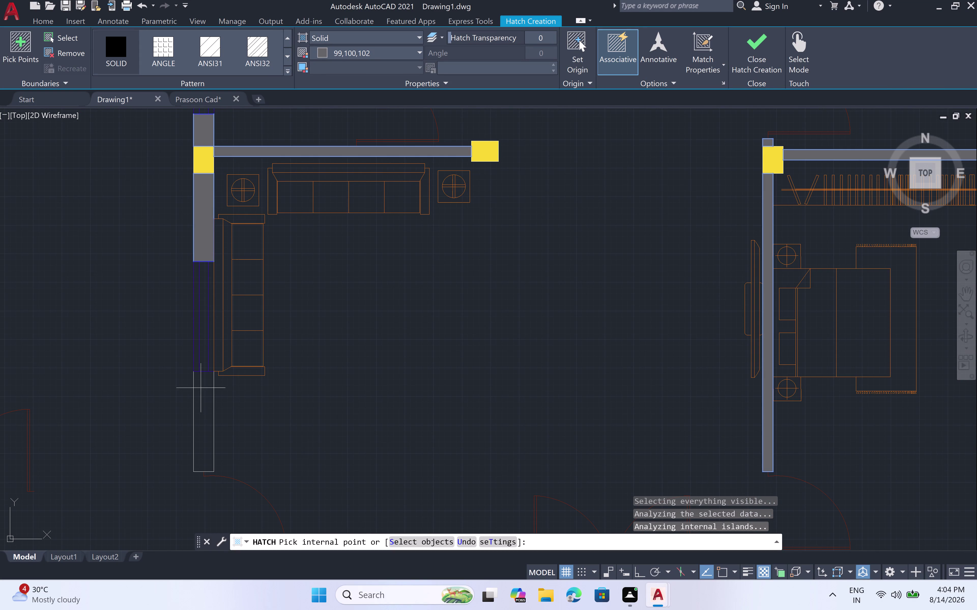
scroll(down, 3)
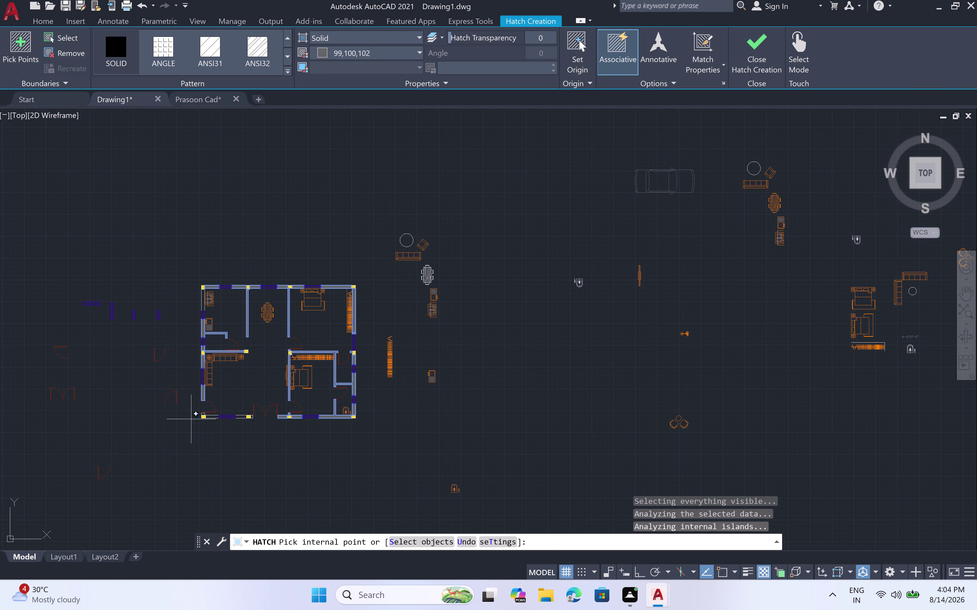
scroll(up, 3)
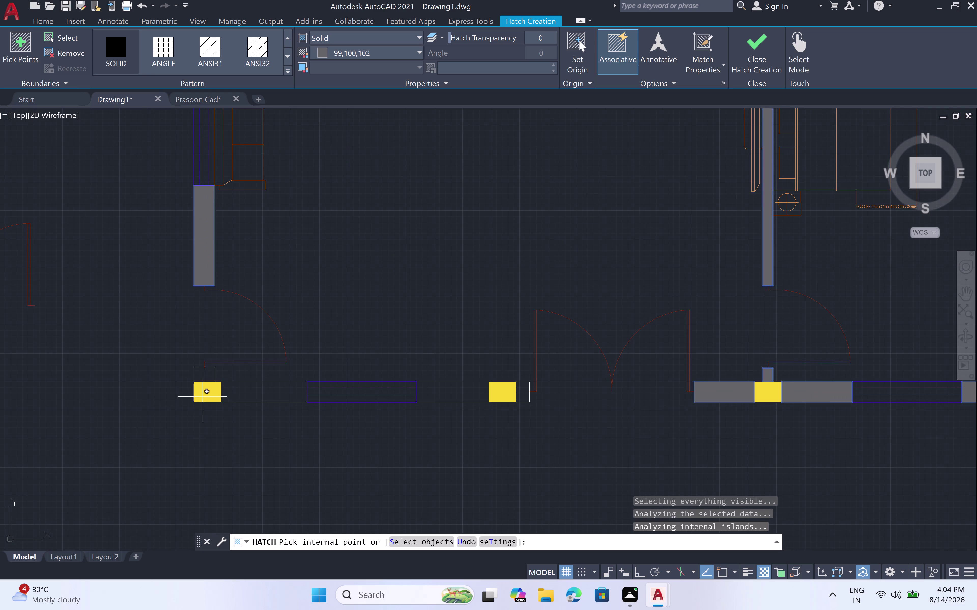
double_click(202, 376)
double_click(233, 397)
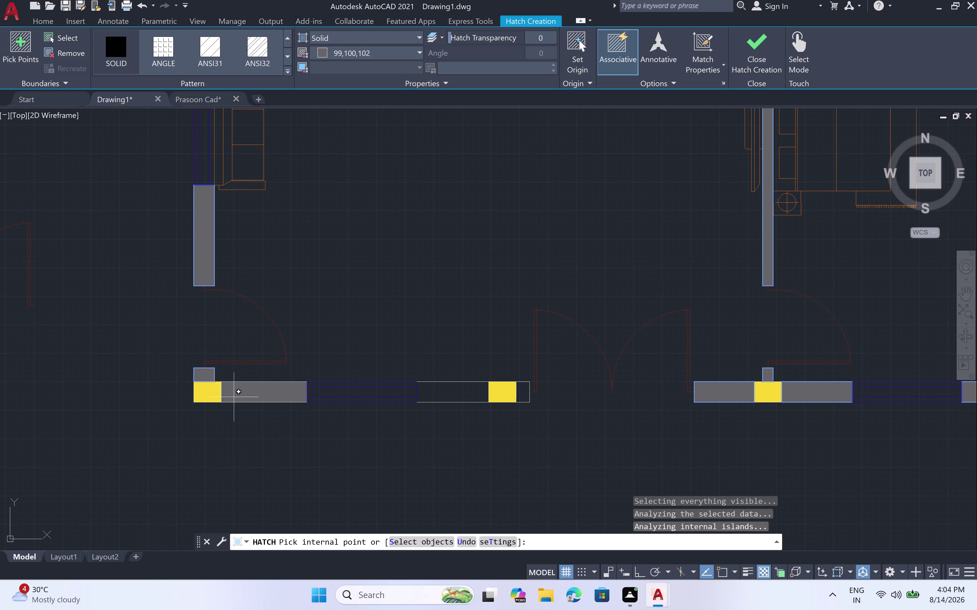
Fill the last bottom wall pieces near the middle column, then cancel hatching.
double_click(461, 396)
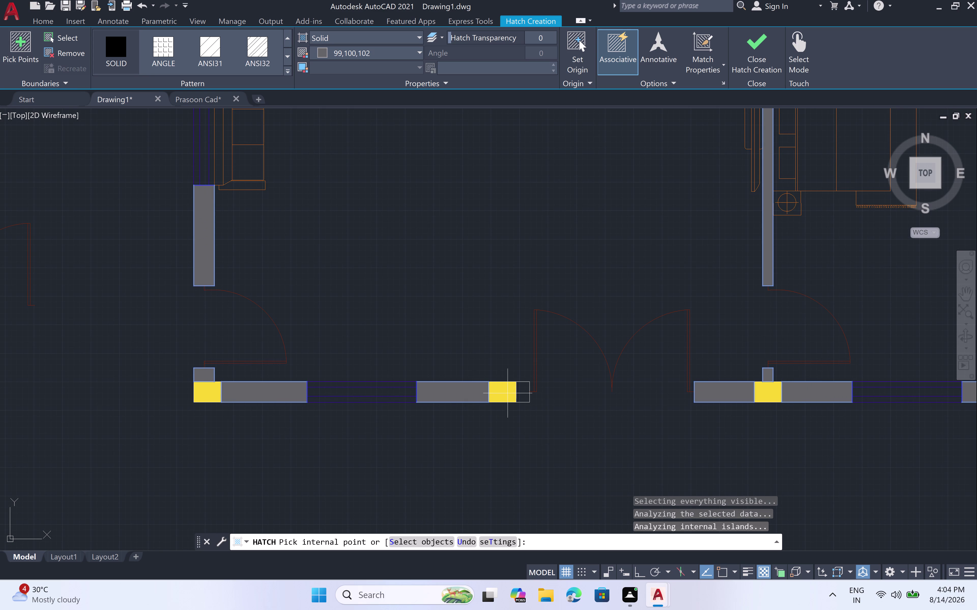
click(516, 393)
scroll(down, 3)
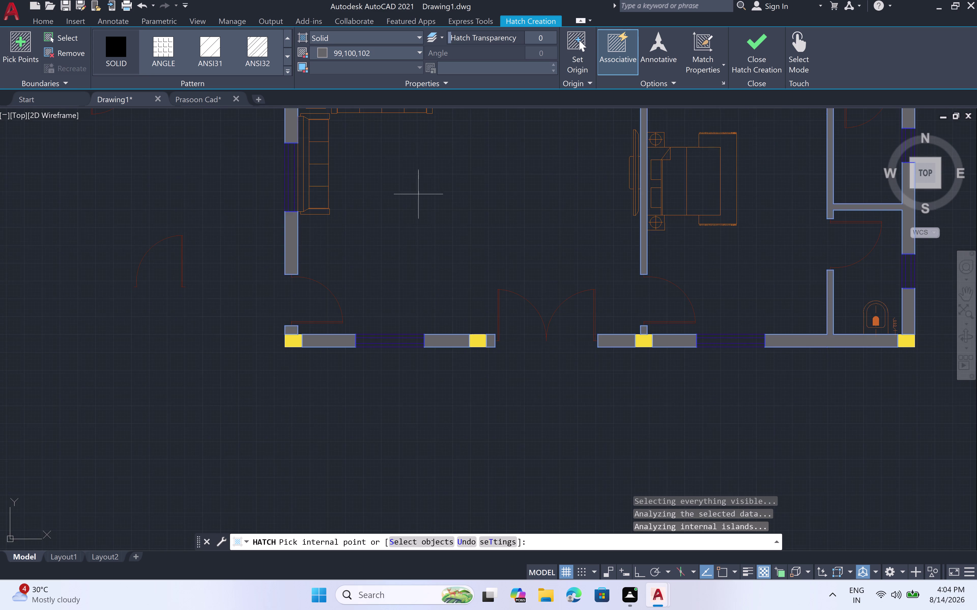
scroll(down, 3)
middle_drag(434, 171, 469, 316)
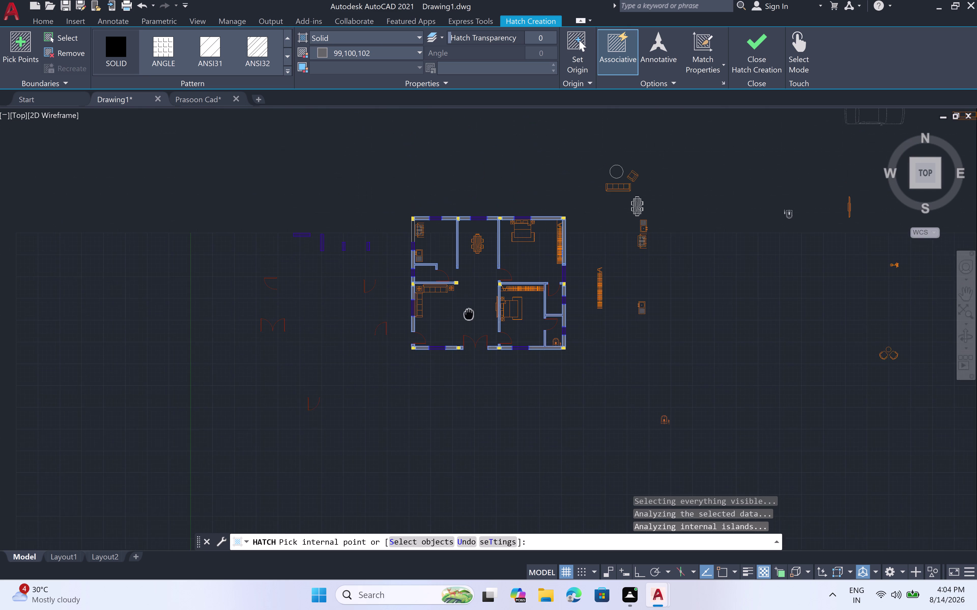
middle_drag(469, 316, 471, 322)
scroll(up, 3)
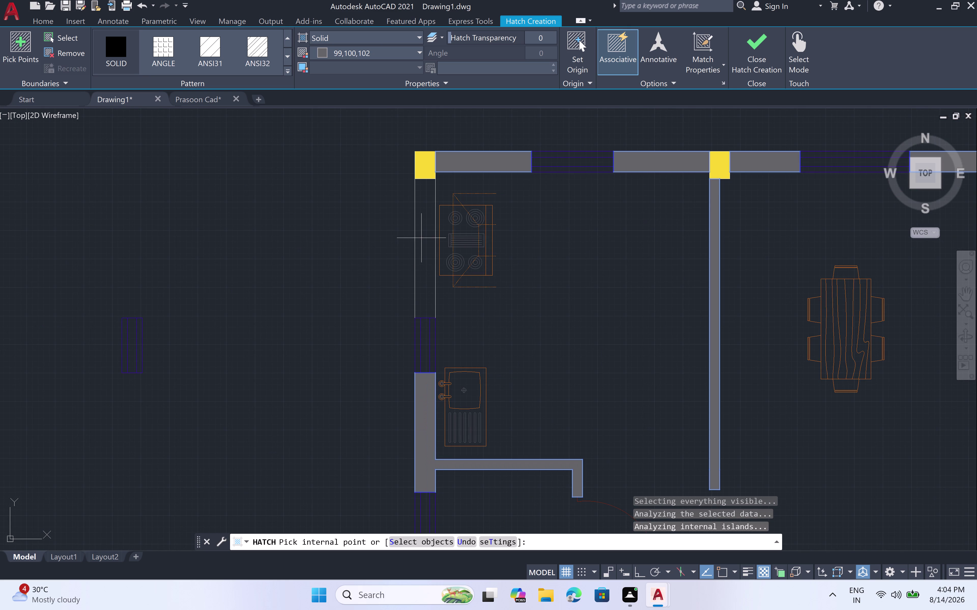
click(421, 238)
scroll(down, 3)
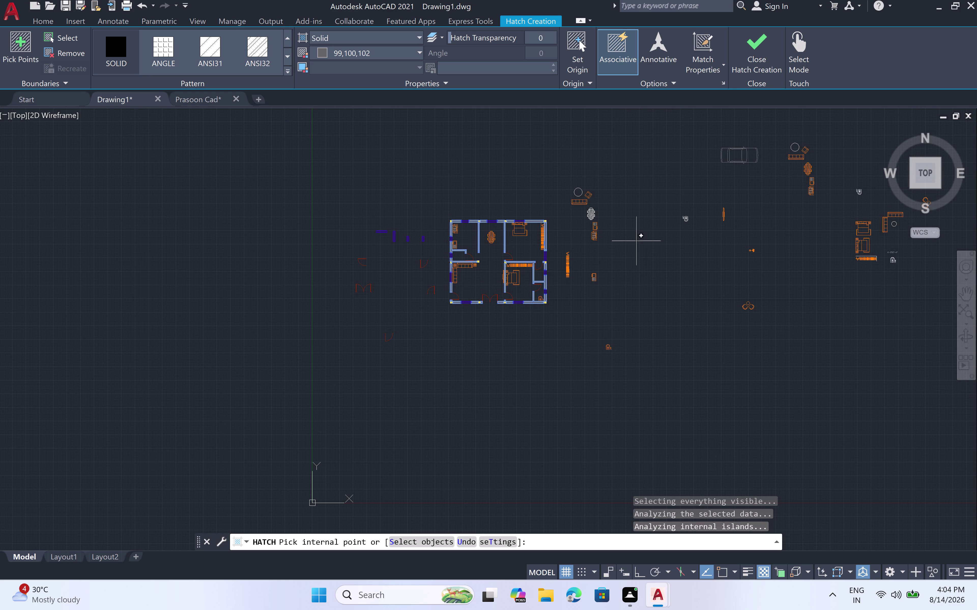
key(Escape)
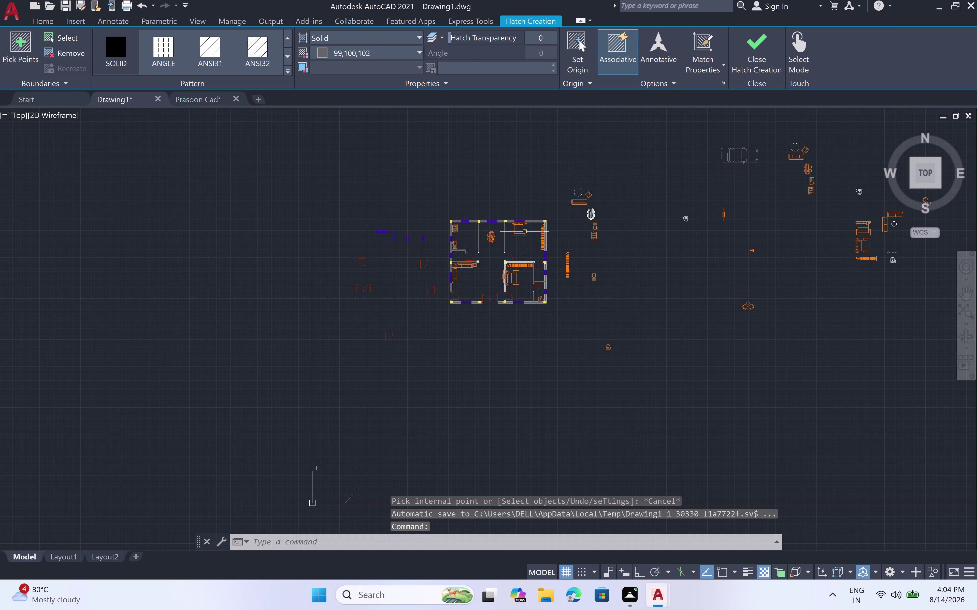
Zoom out over the grey-walled plan and start a selection window left of it.
scroll(up, 3)
scroll(down, 3)
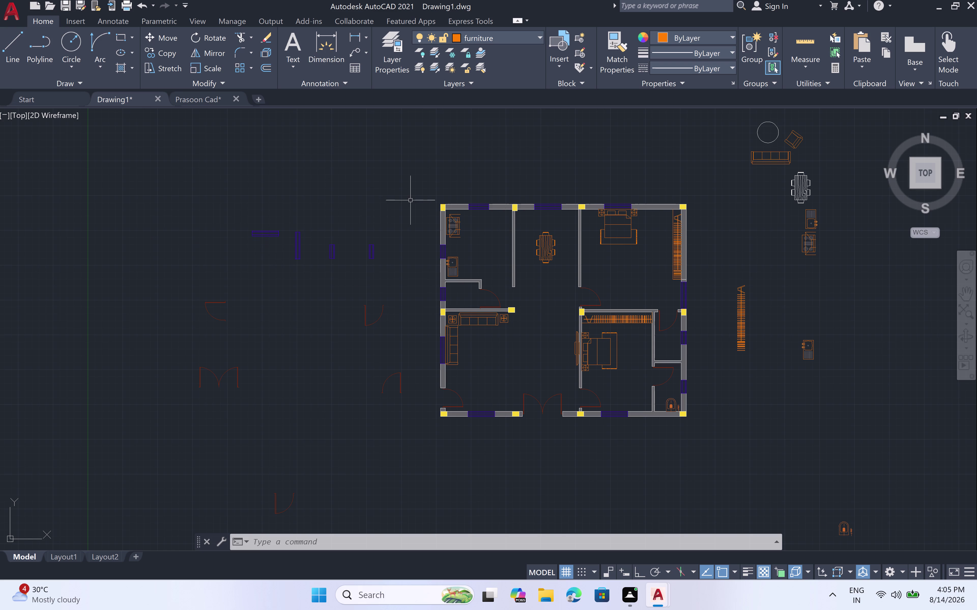
click(398, 188)
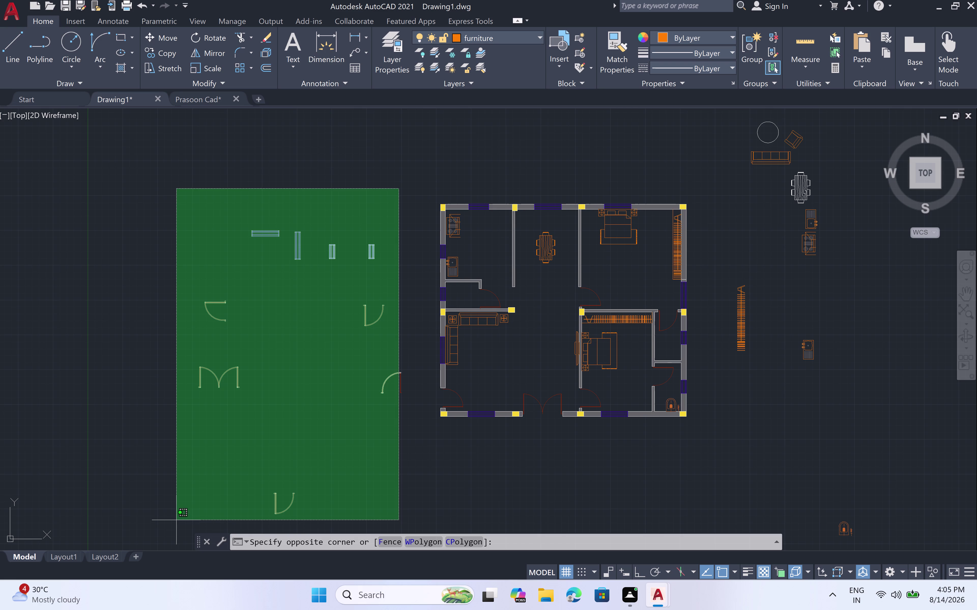
Window-select the loose doors and windows left of the plan, plus furniture and car on its right.
click(176, 520)
scroll(down, 3)
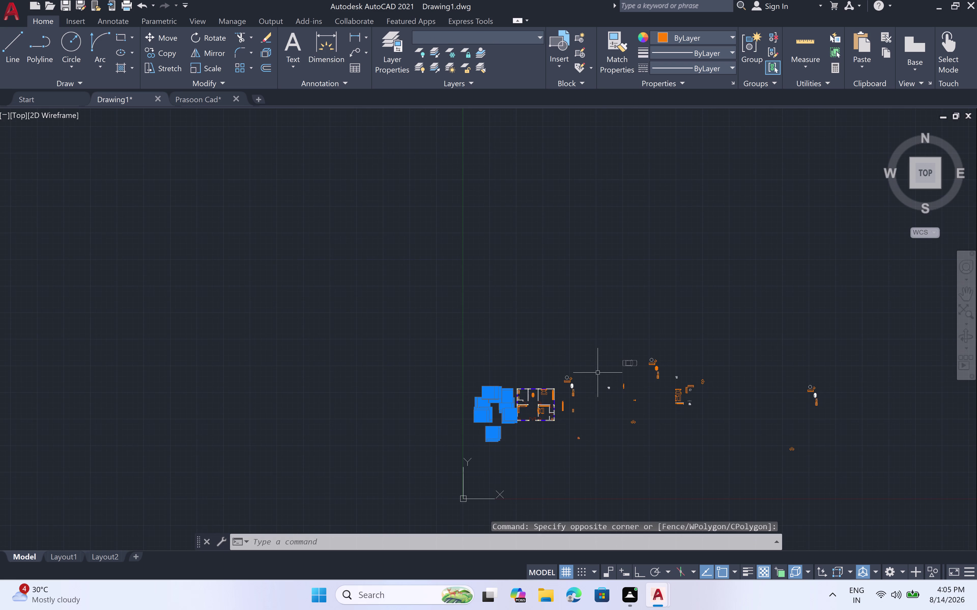
scroll(up, 3)
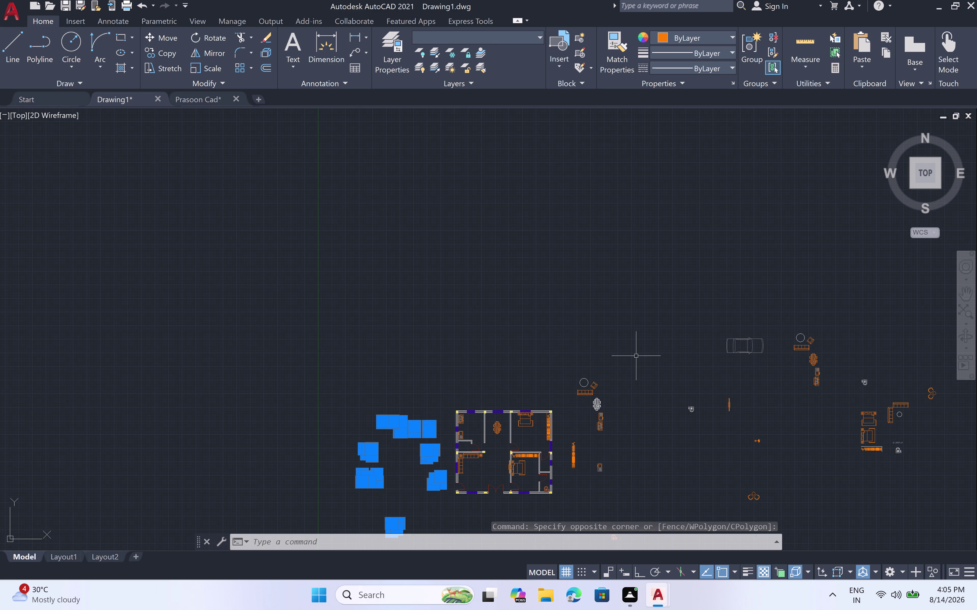
click(636, 356)
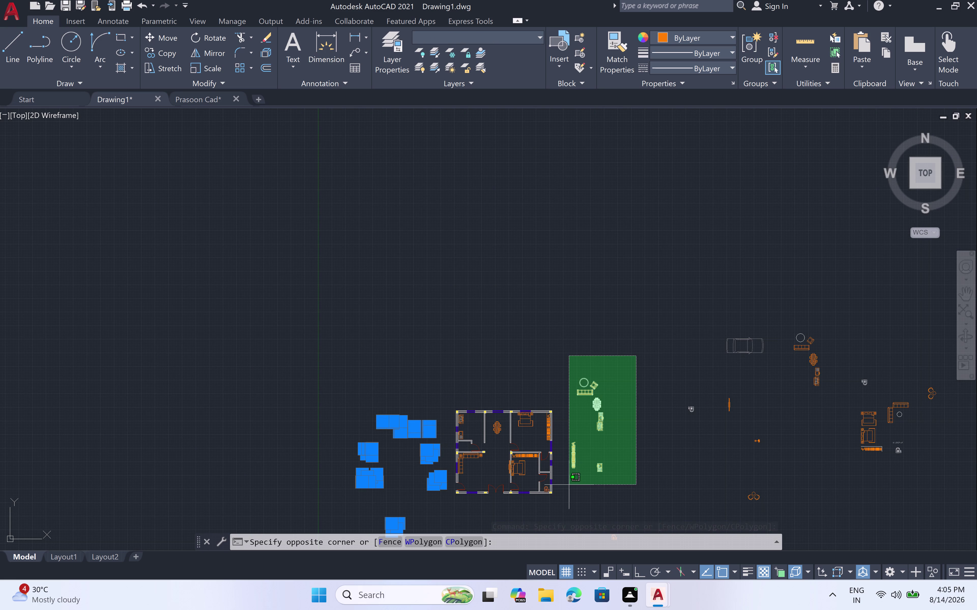
click(562, 496)
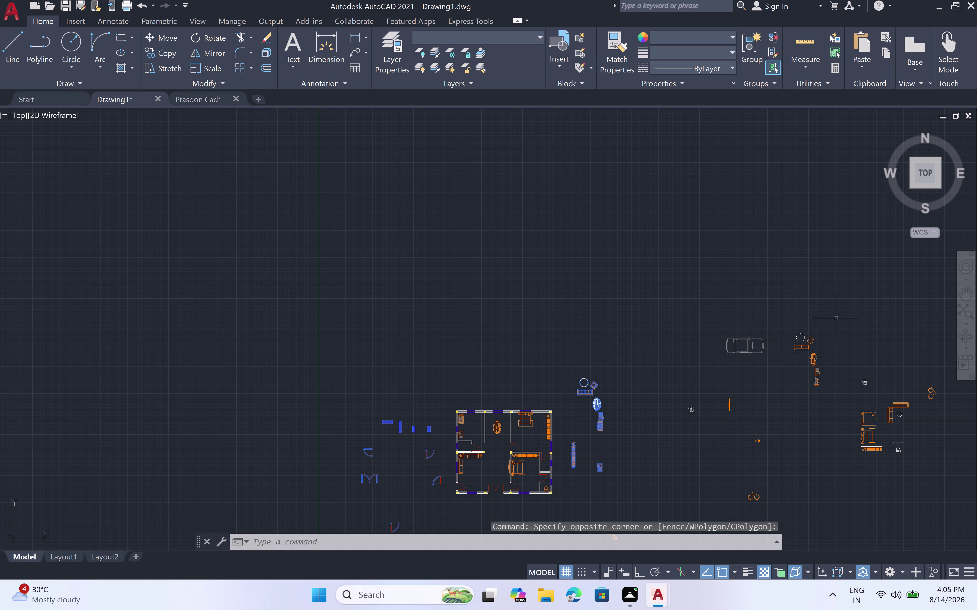
click(836, 319)
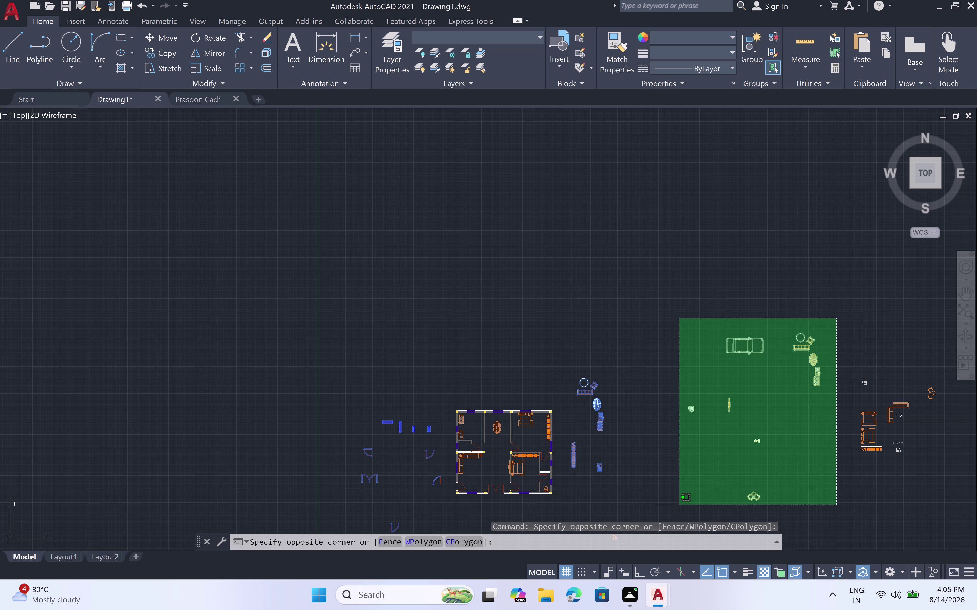
click(679, 506)
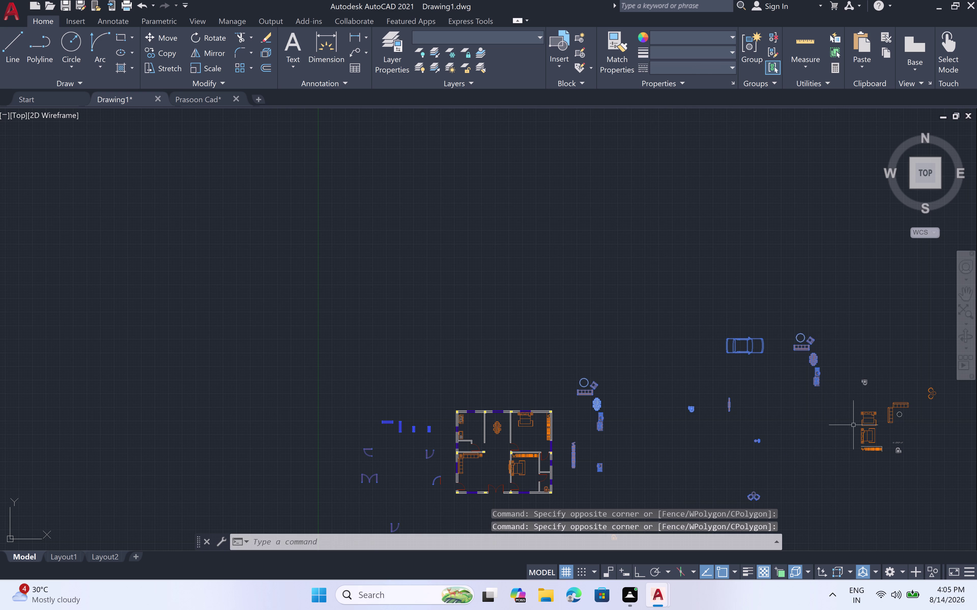
Add the far-right furniture and leftover pieces to the selection and delete all 274 objects.
middle_drag(853, 425, 547, 389)
scroll(up, 3)
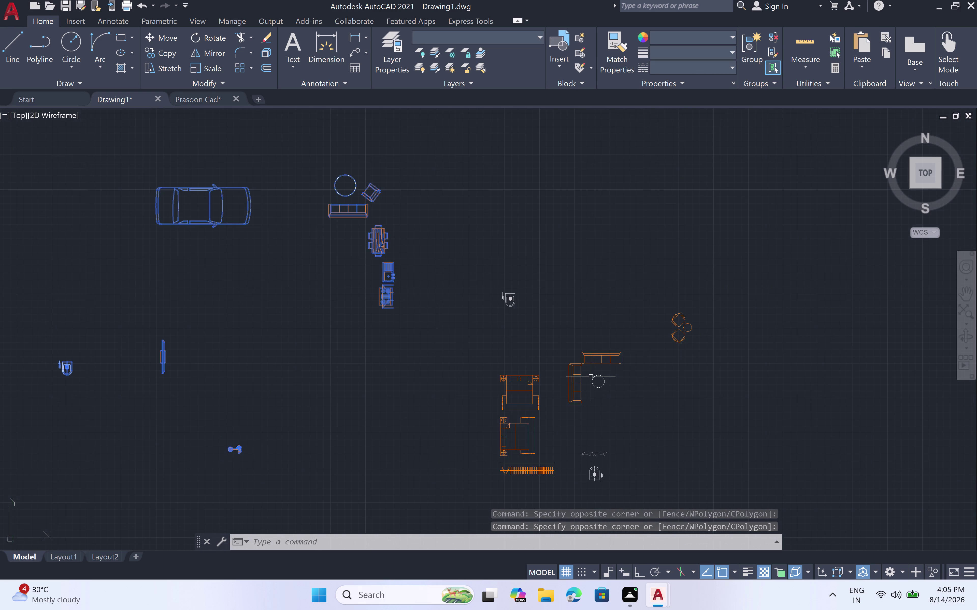
click(723, 278)
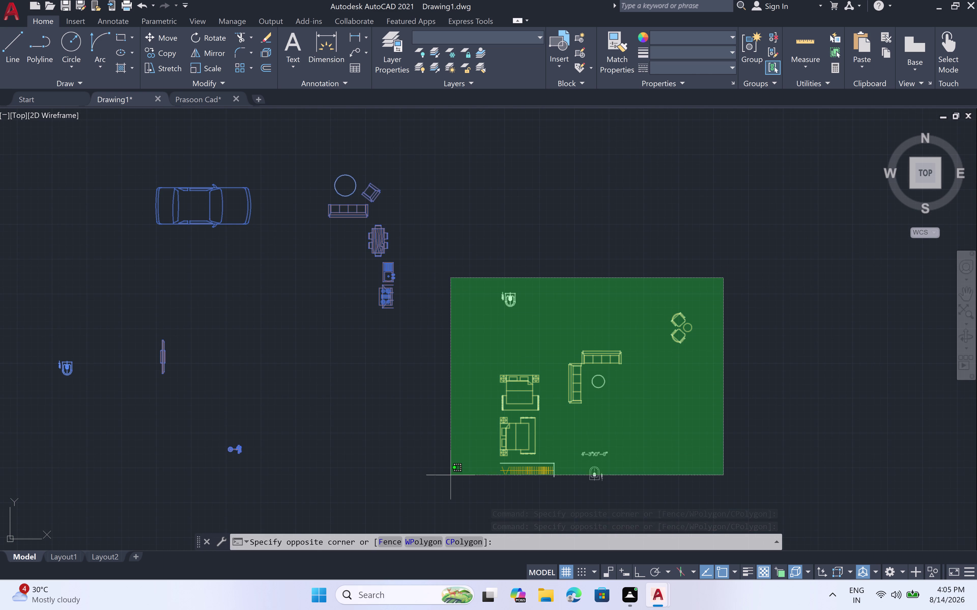
click(456, 502)
scroll(down, 3)
click(701, 414)
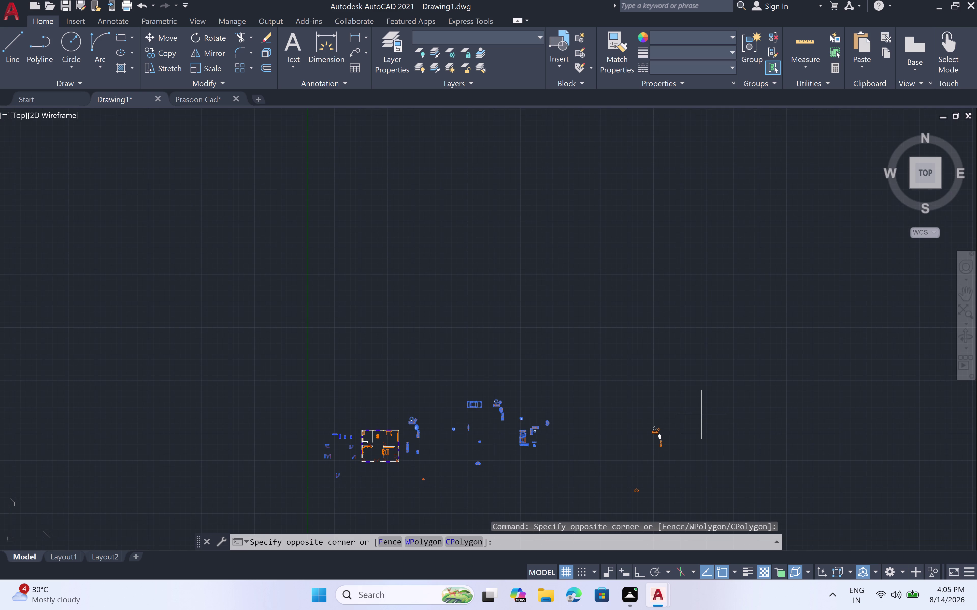
click(617, 506)
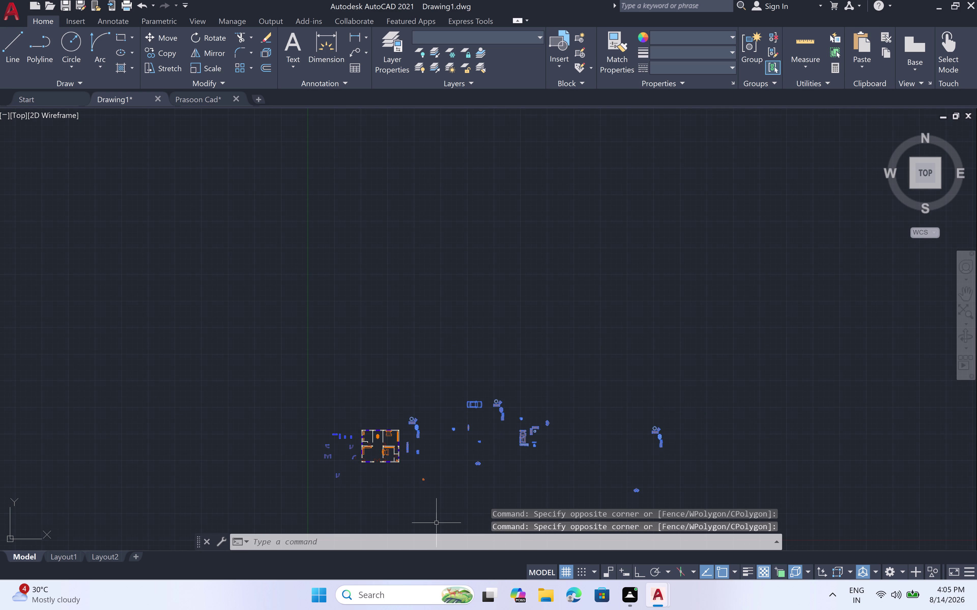
click(440, 469)
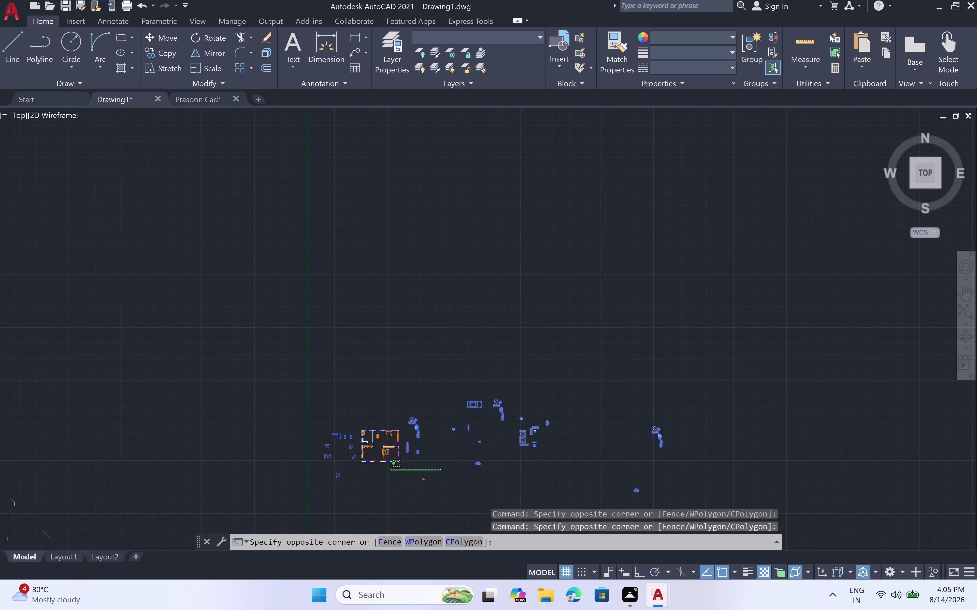
click(395, 493)
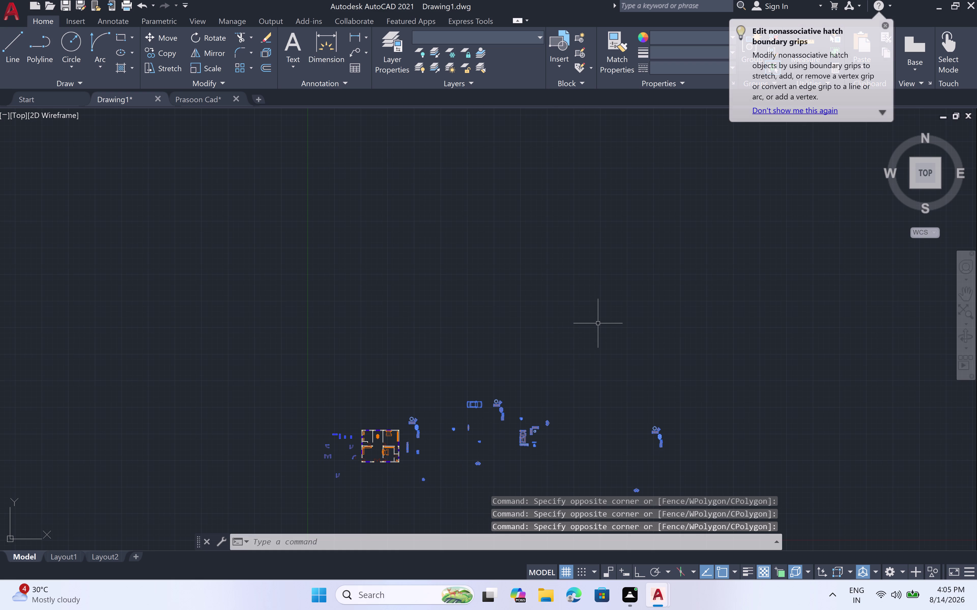
key(Delete)
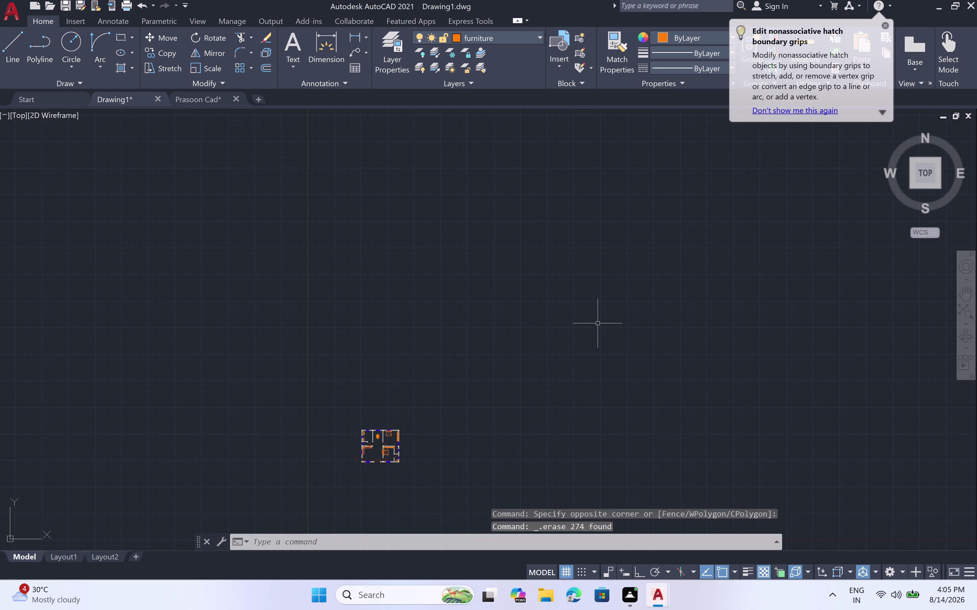
Window-select the stray line left of the floor plan and delete it.
scroll(up, 3)
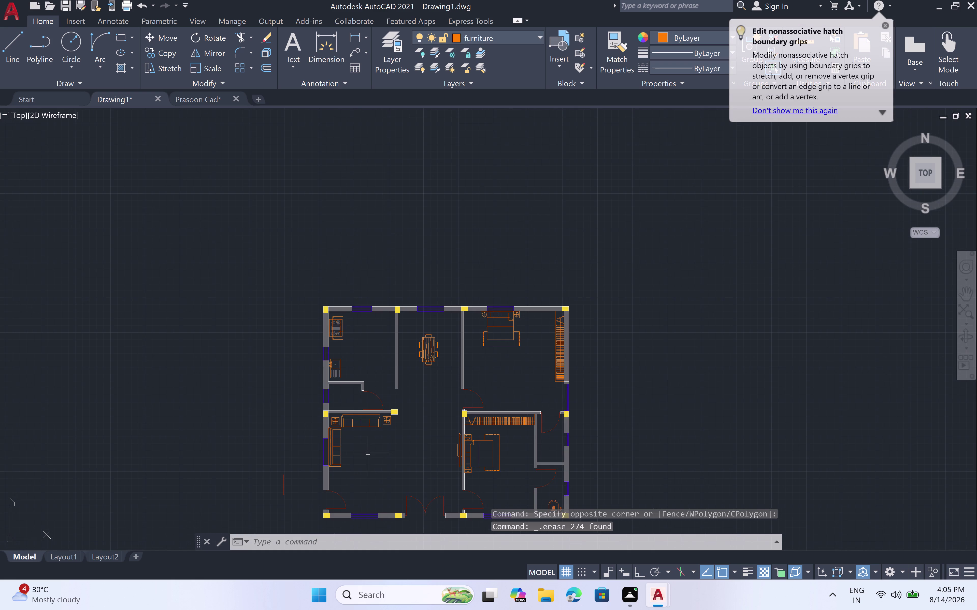
scroll(down, 3)
middle_drag(368, 452, 401, 366)
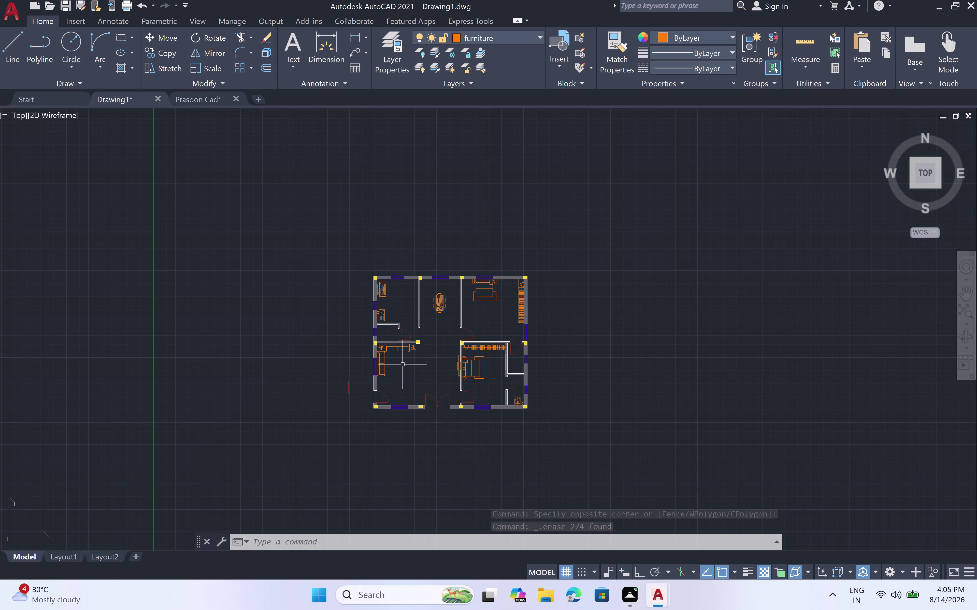
scroll(up, 3)
click(329, 372)
click(275, 444)
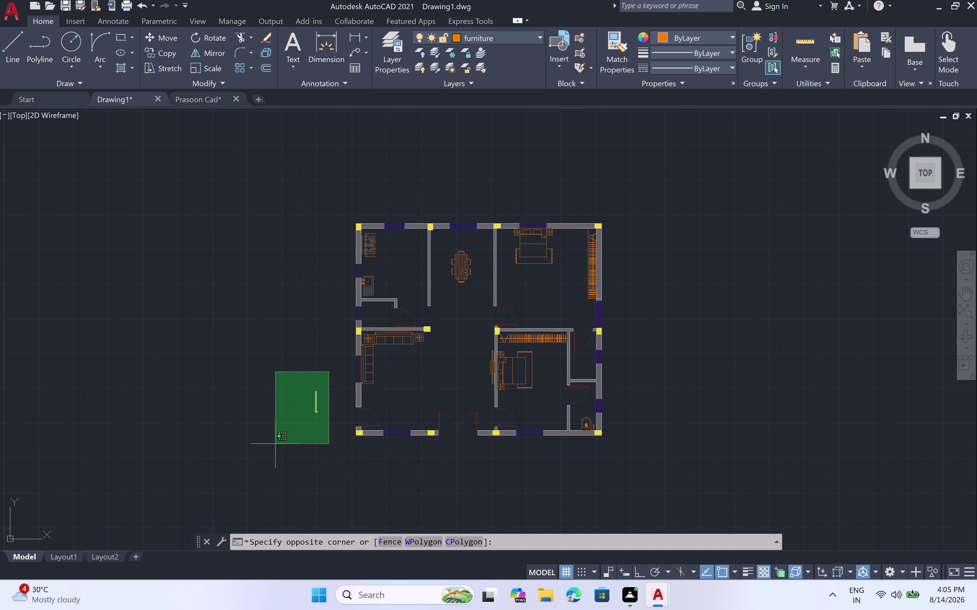
key(Delete)
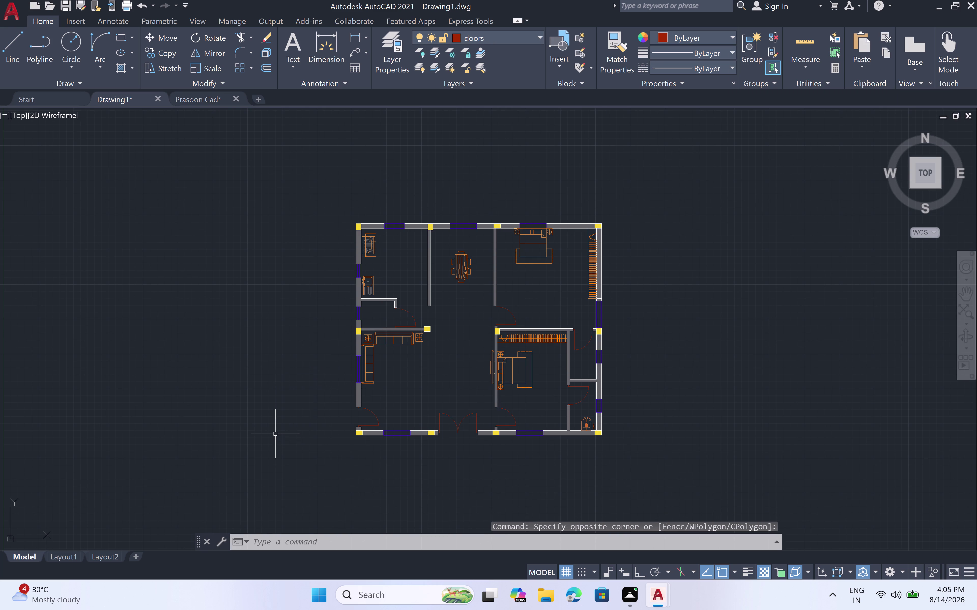
Pan the floor plan to the centre of the screen.
scroll(down, 3)
scroll(up, 3)
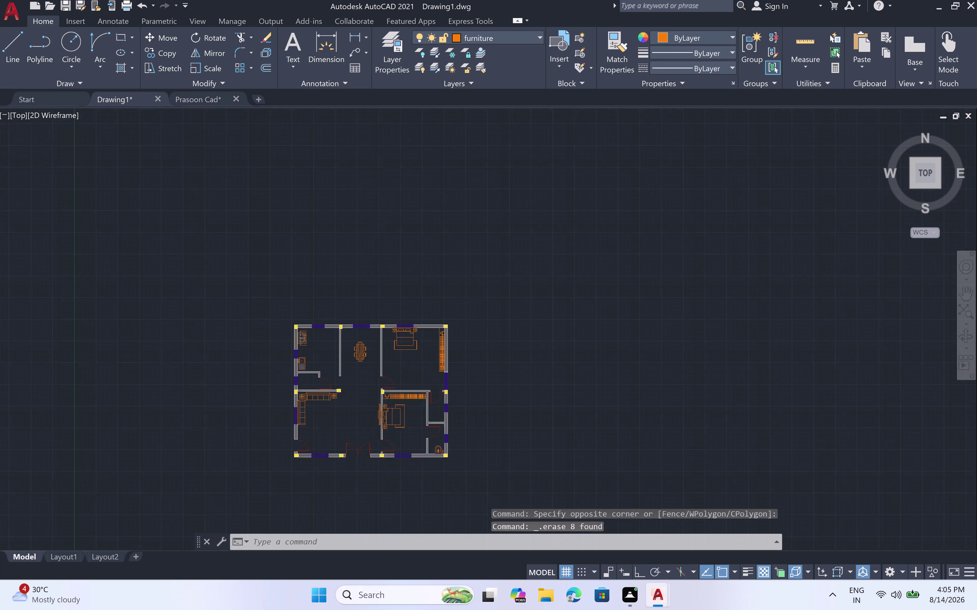
middle_drag(343, 381, 405, 313)
middle_drag(432, 314, 432, 314)
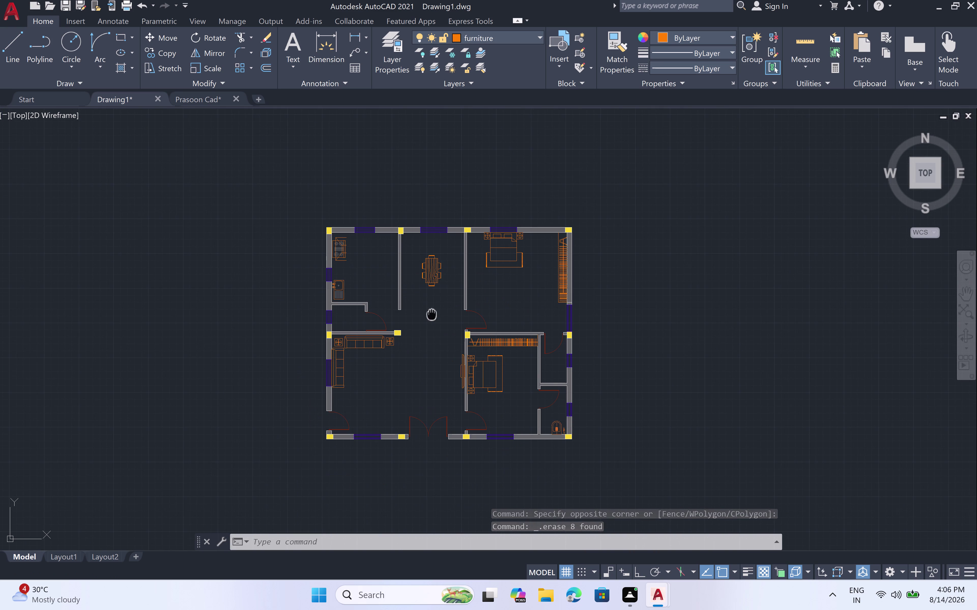
middle_drag(432, 314, 448, 295)
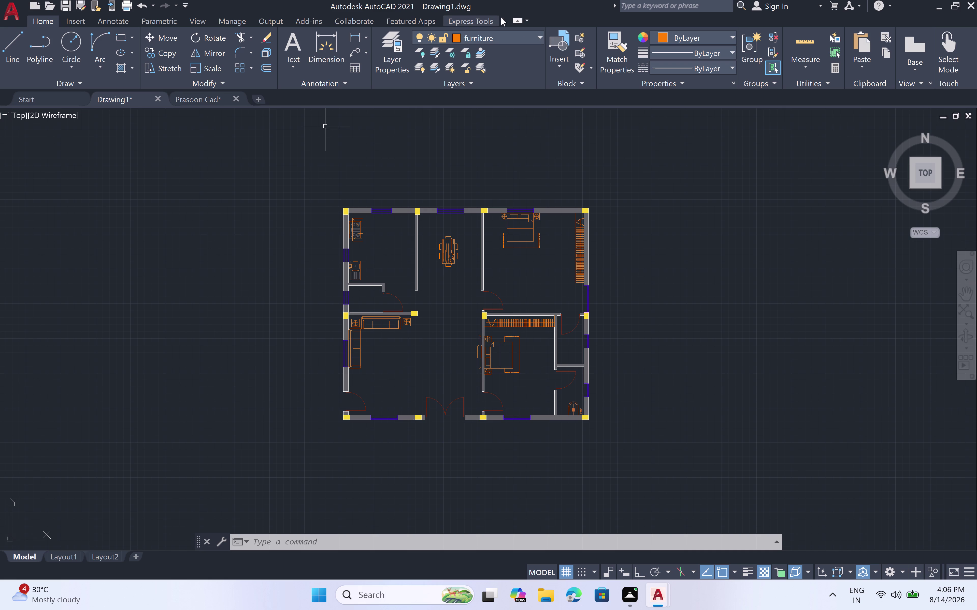
click(538, 37)
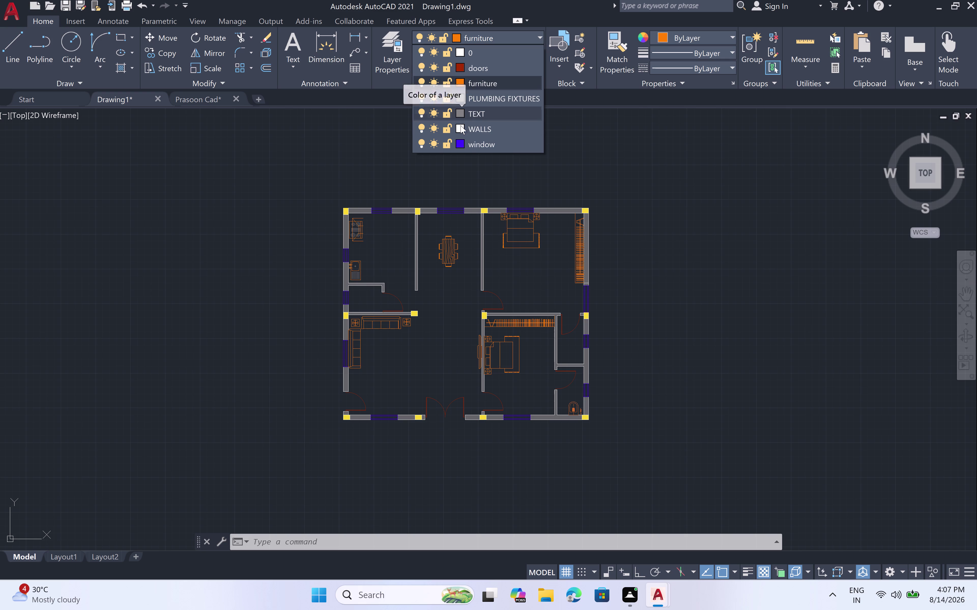
Assign green ACI colour 114 to the WALLS layer, then zoom in on the wall.
click(457, 128)
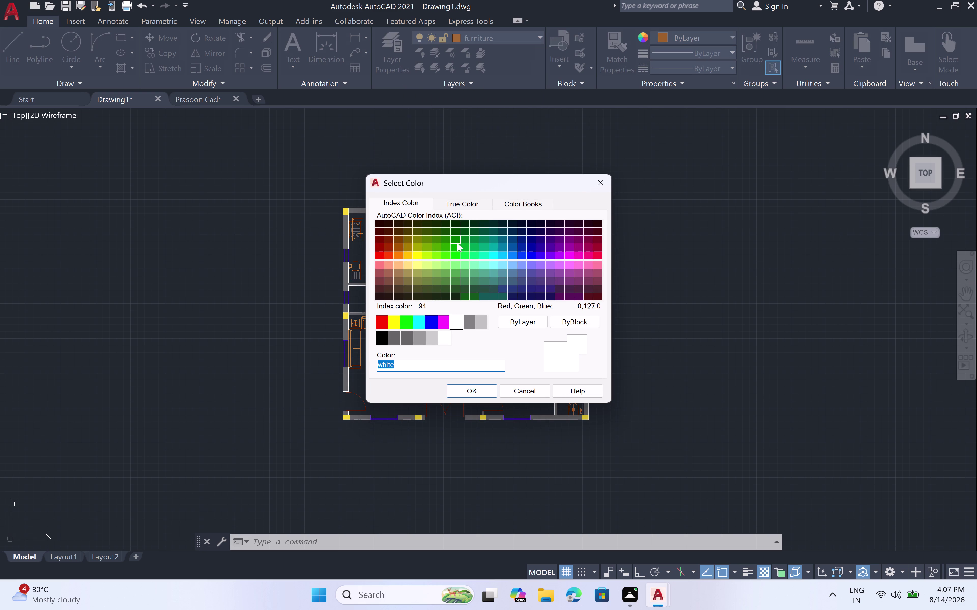
click(465, 245)
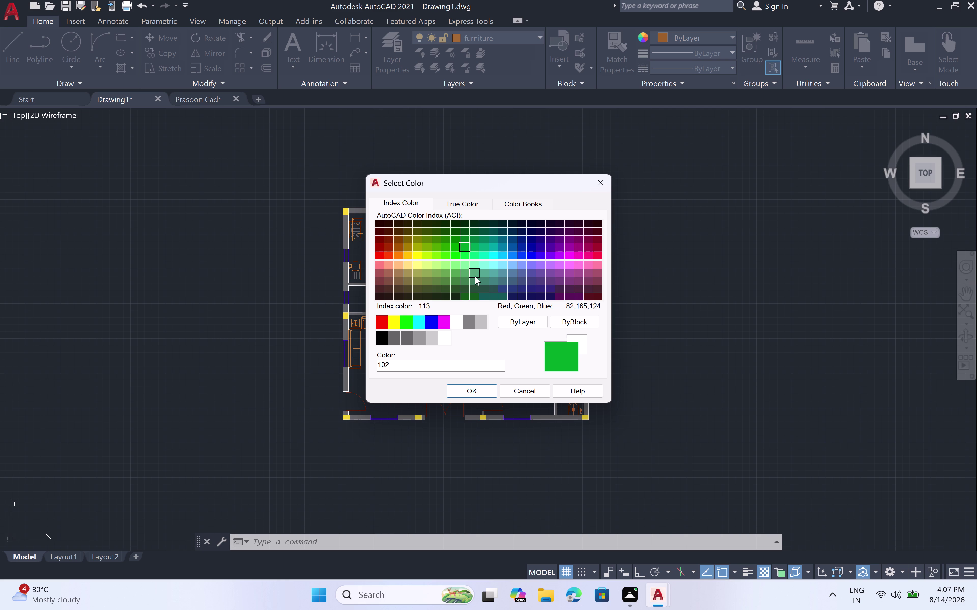
click(473, 244)
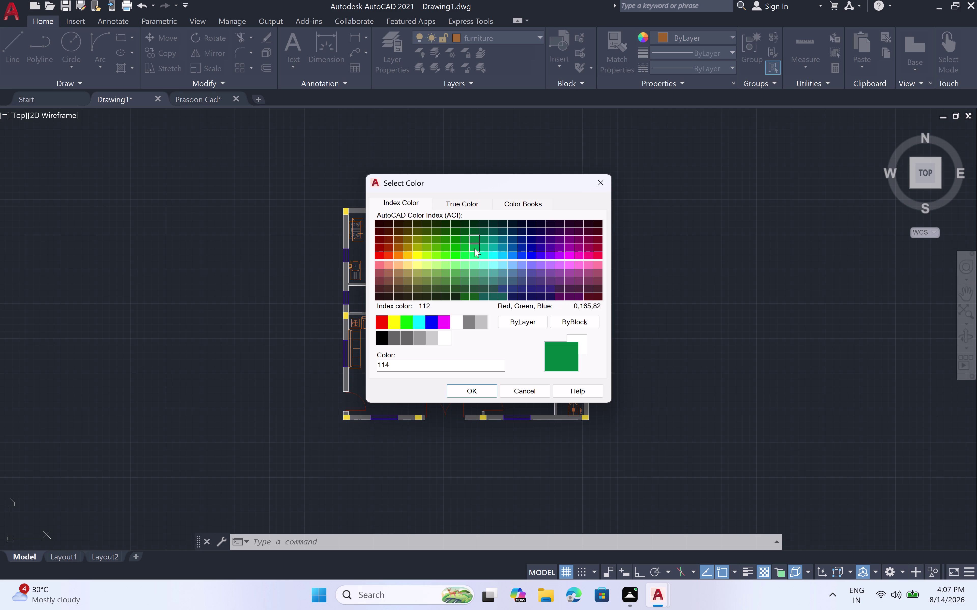
click(487, 395)
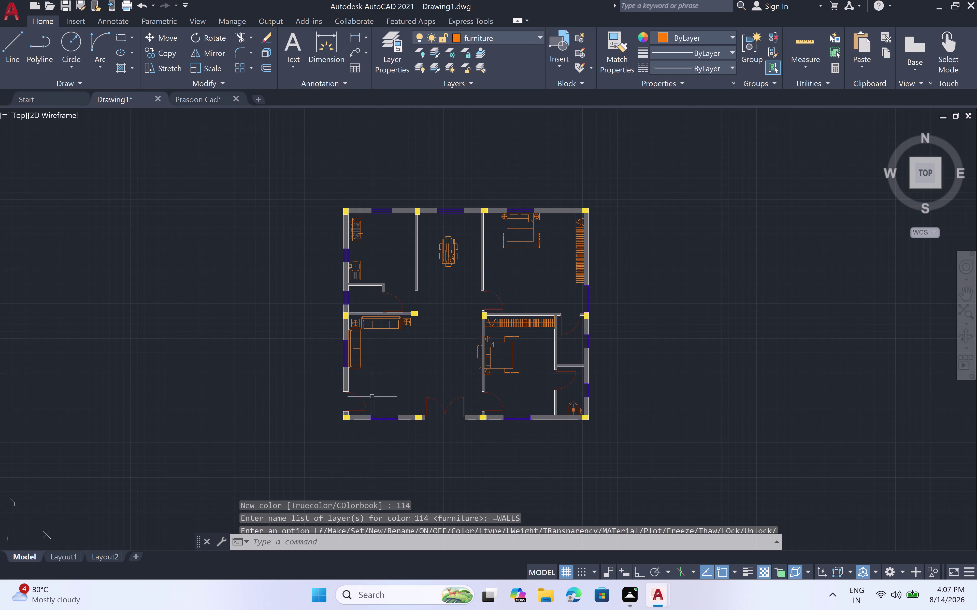
scroll(up, 3)
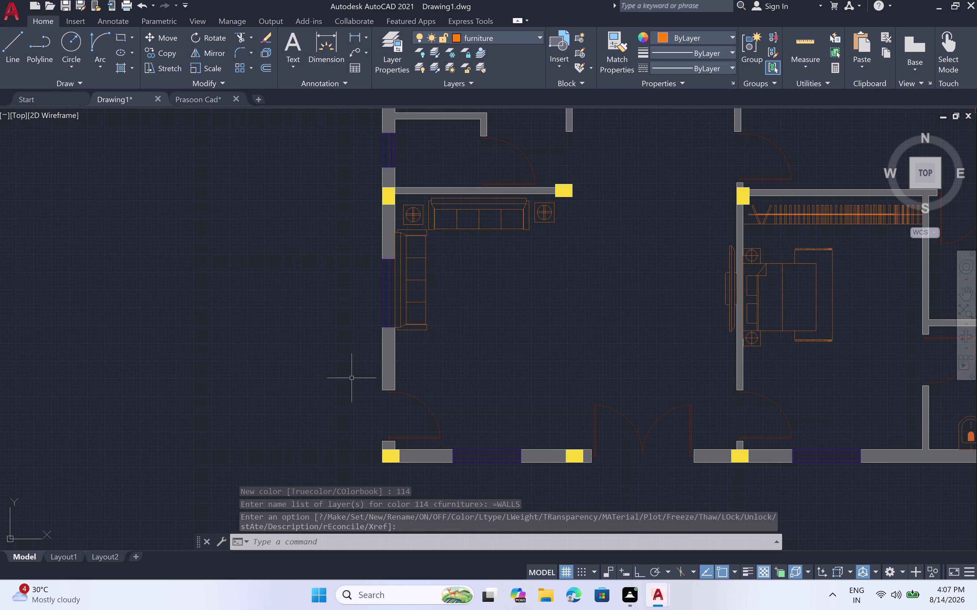
scroll(up, 3)
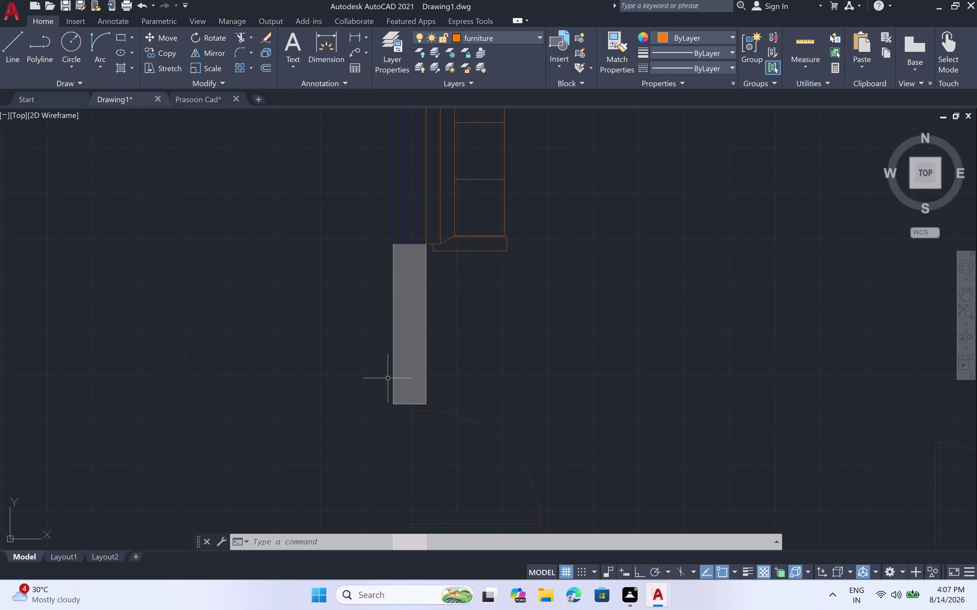
Start a 4' line from the wall's outer face.
key(l)
key(space)
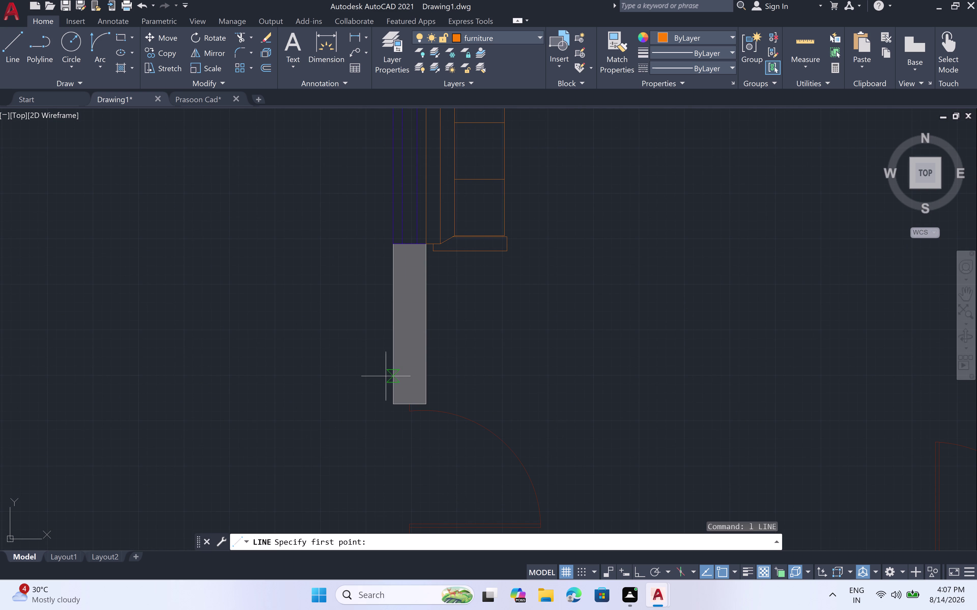
click(394, 376)
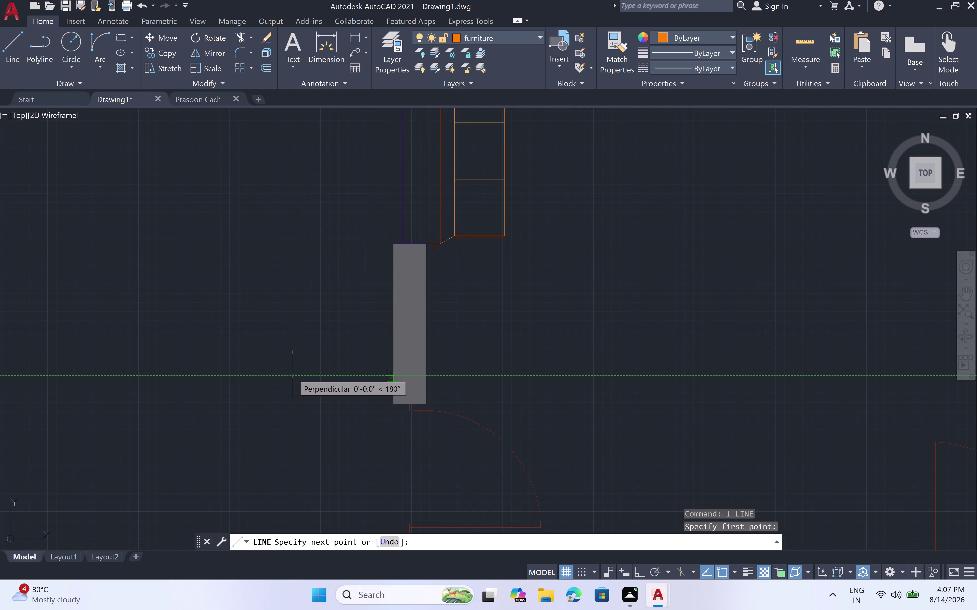
text(4)
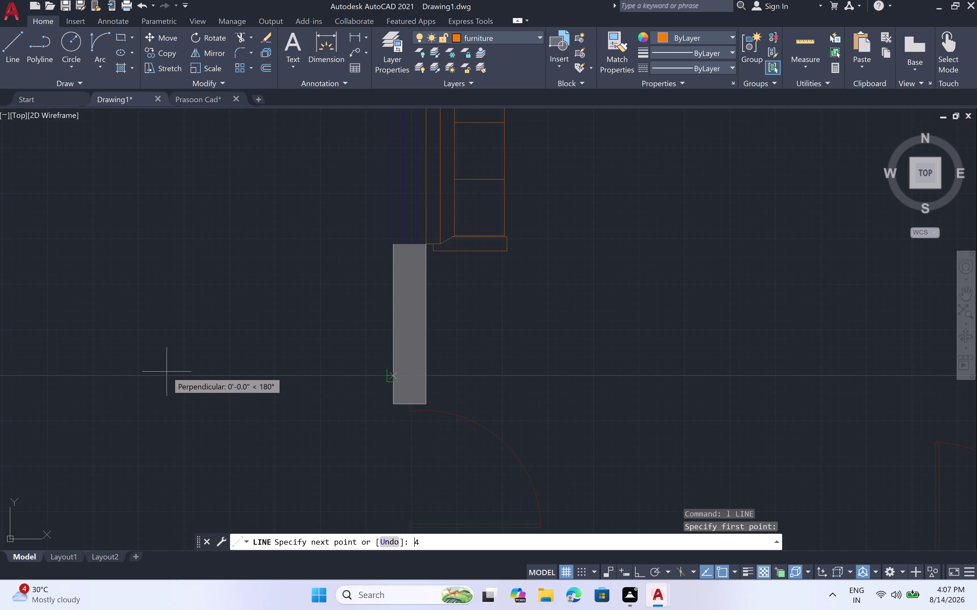
text(')
key(space)
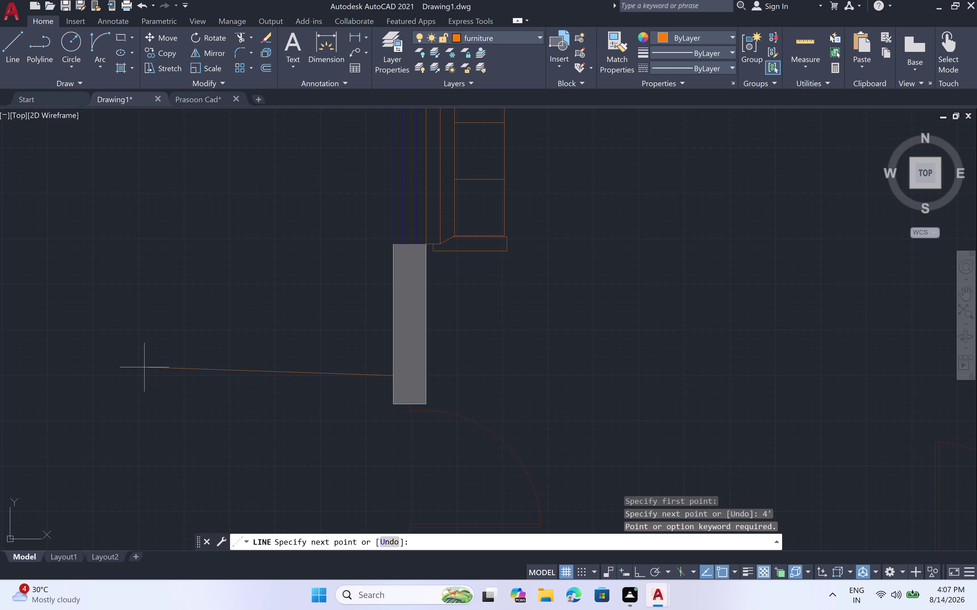
Turn on Ortho, make WALLS the current layer, and restart LINE.
key(F8)
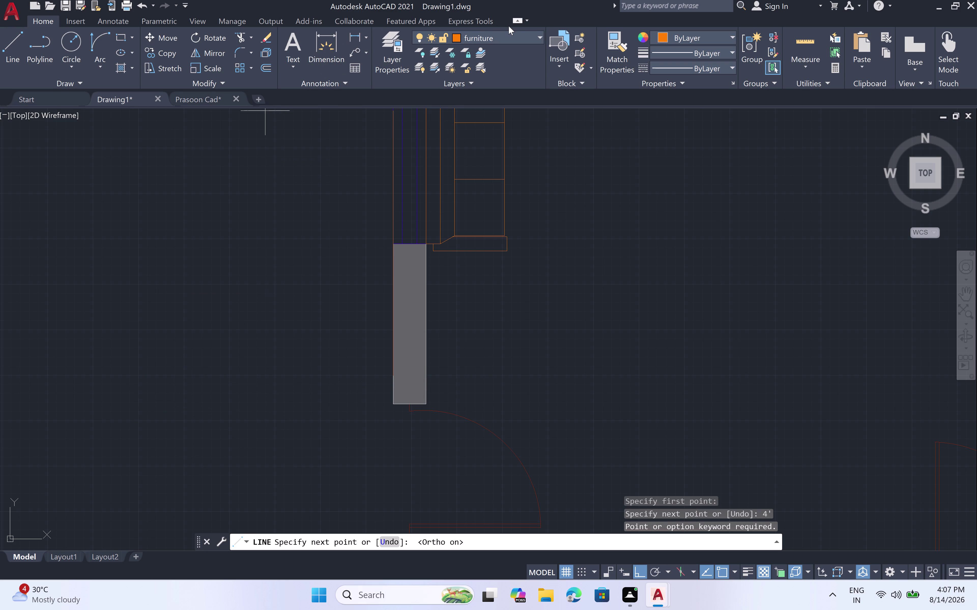
click(539, 34)
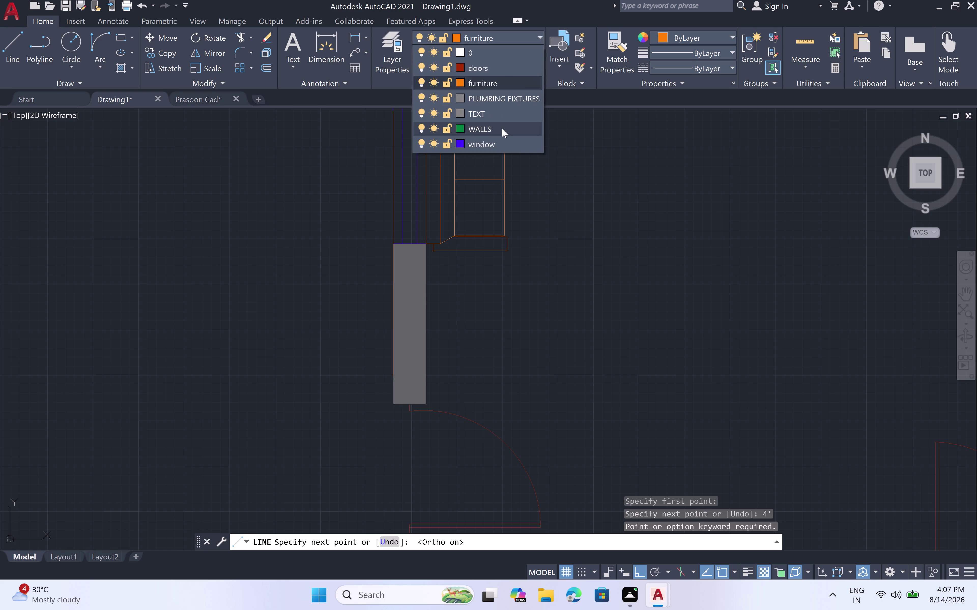
click(501, 129)
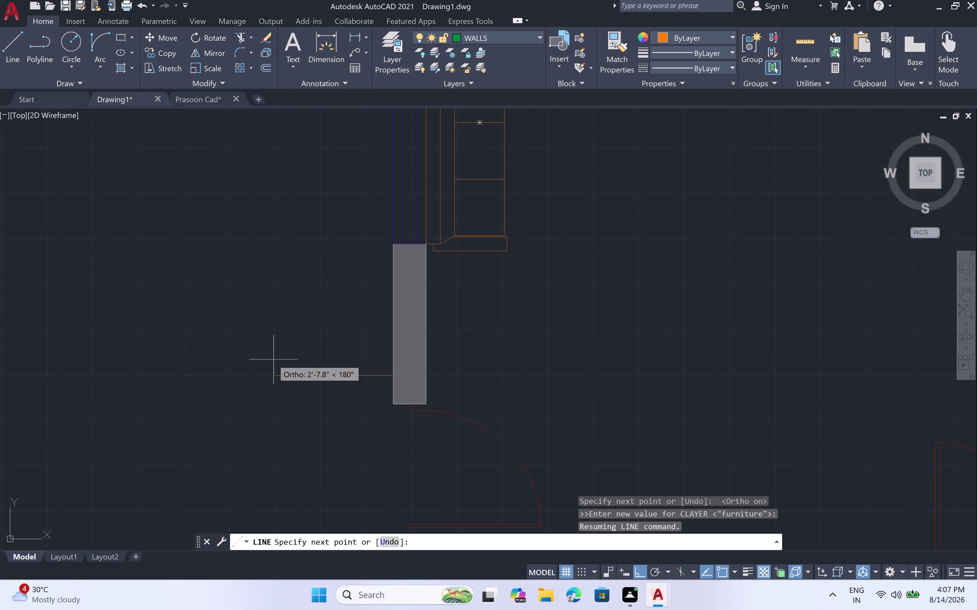
key(Escape)
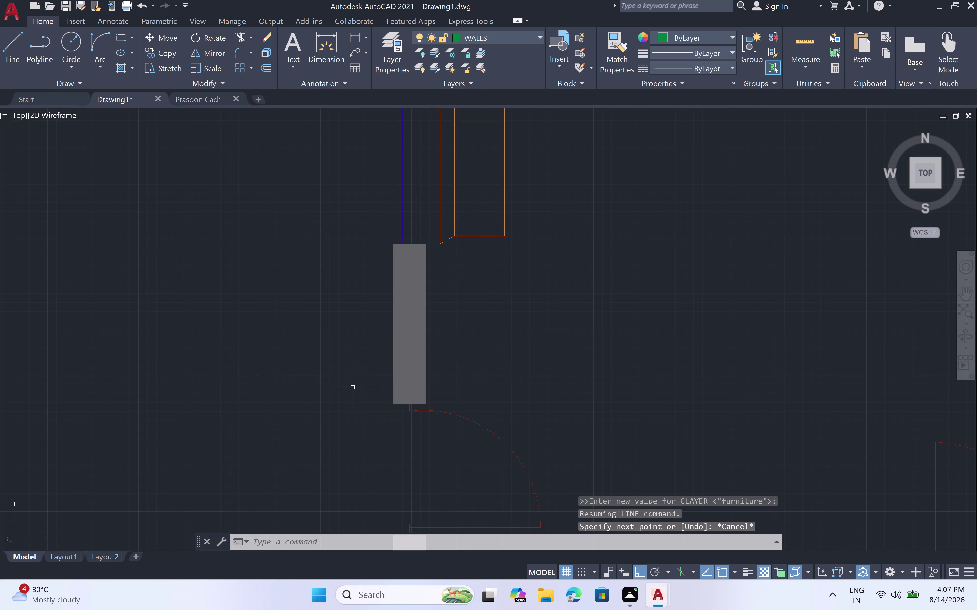
key(l)
key(space)
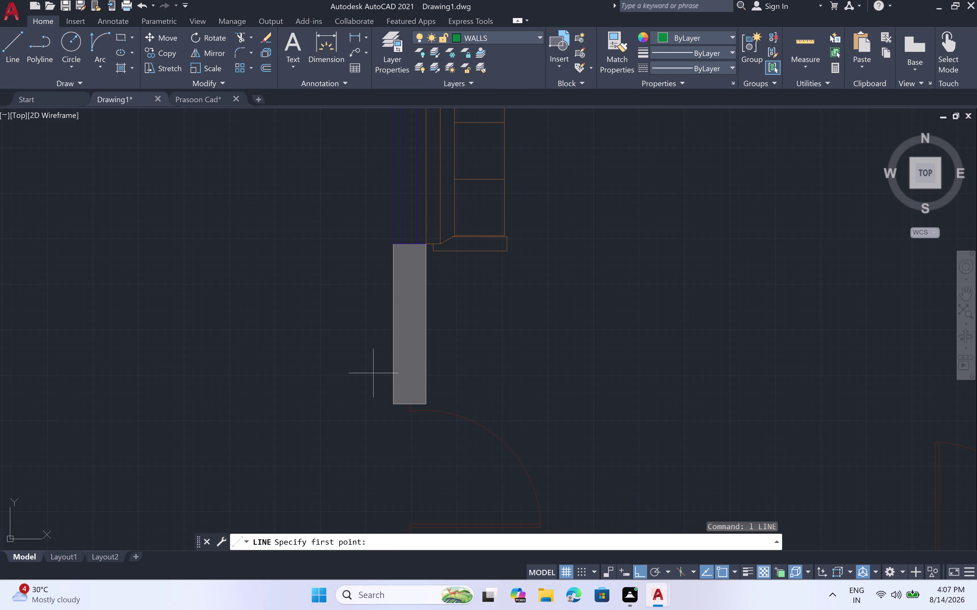
Draw a 4' line left from the lower-left wall's outer face, then pan out.
click(392, 368)
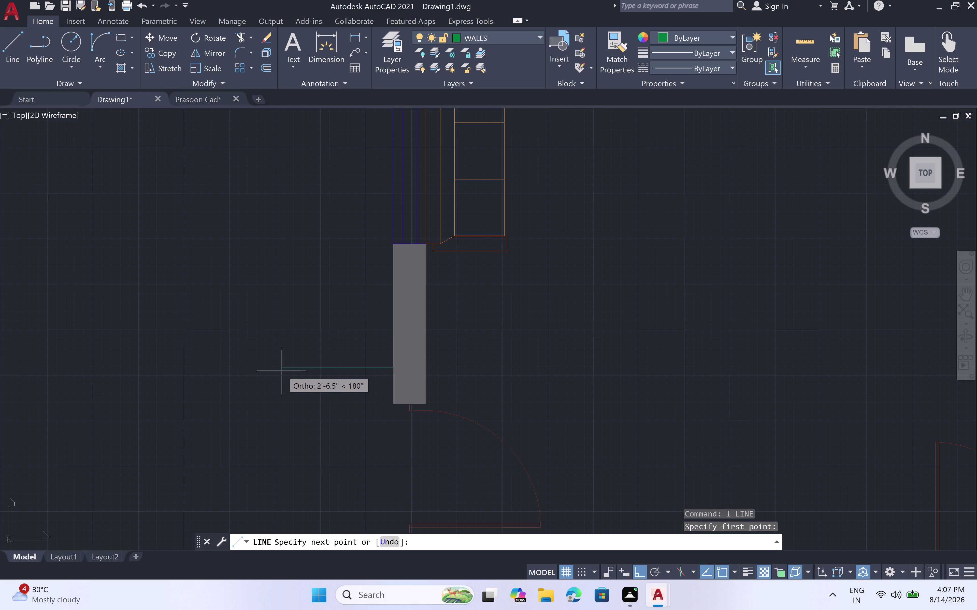
text(4')
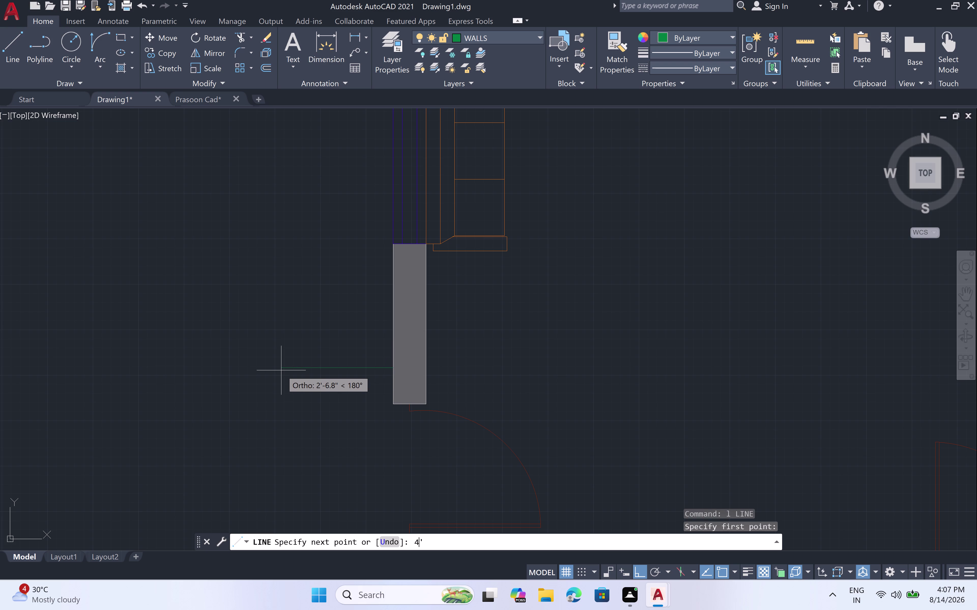
key(space)
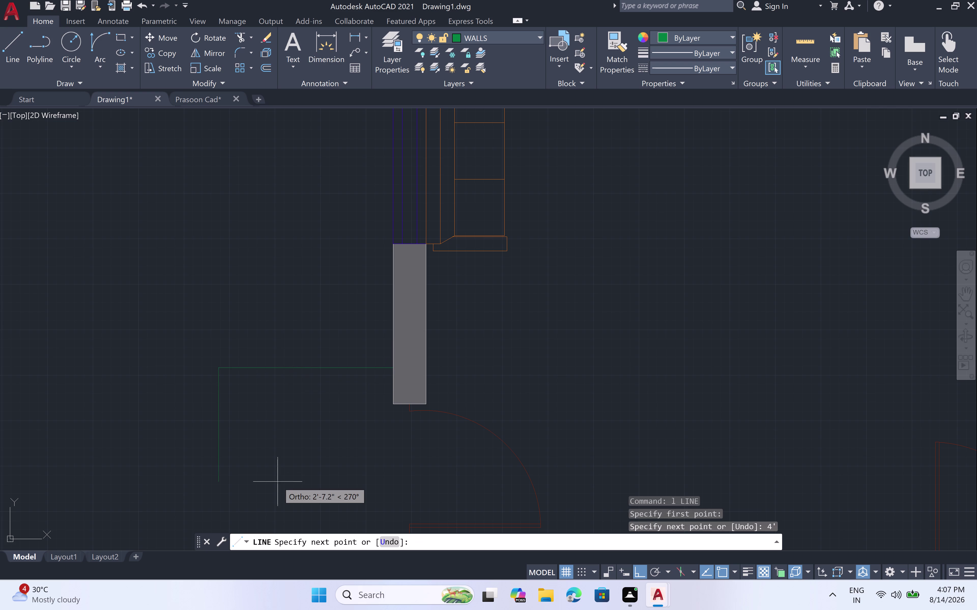
scroll(down, 3)
middle_drag(276, 489, 268, 415)
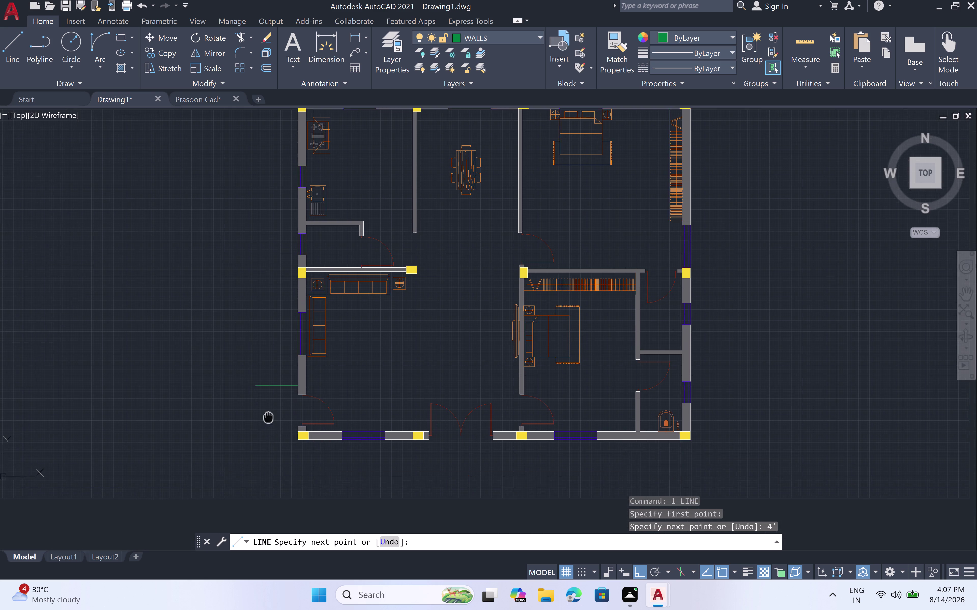
middle_drag(269, 415, 266, 391)
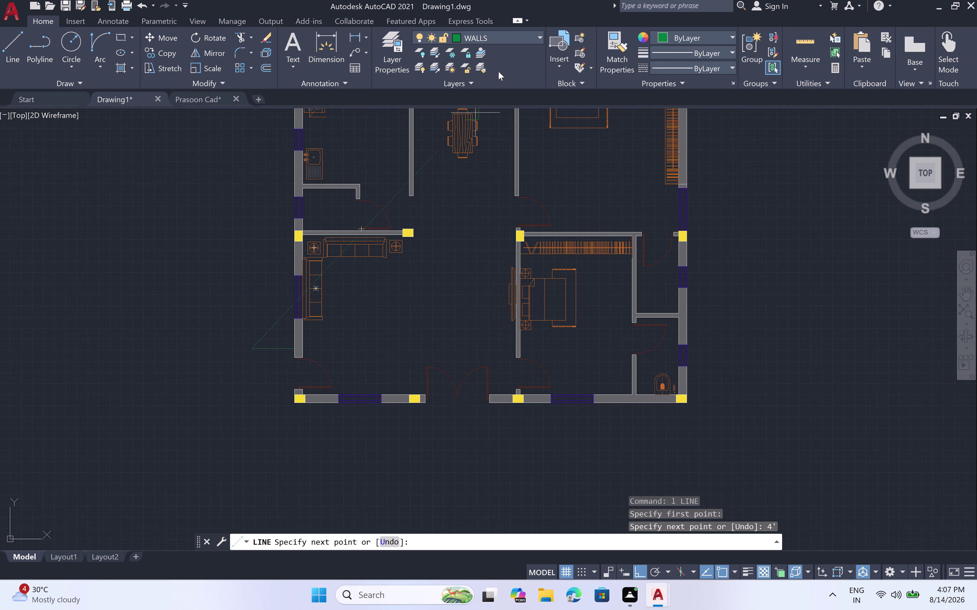
double_click(539, 35)
click(538, 35)
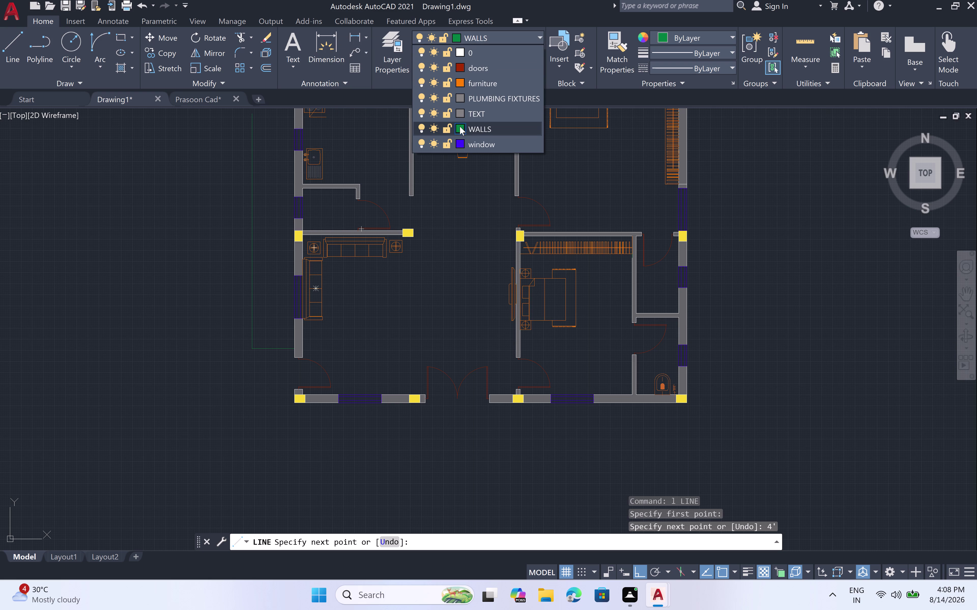
Switch the WALLS layer colour to green 92.
click(462, 125)
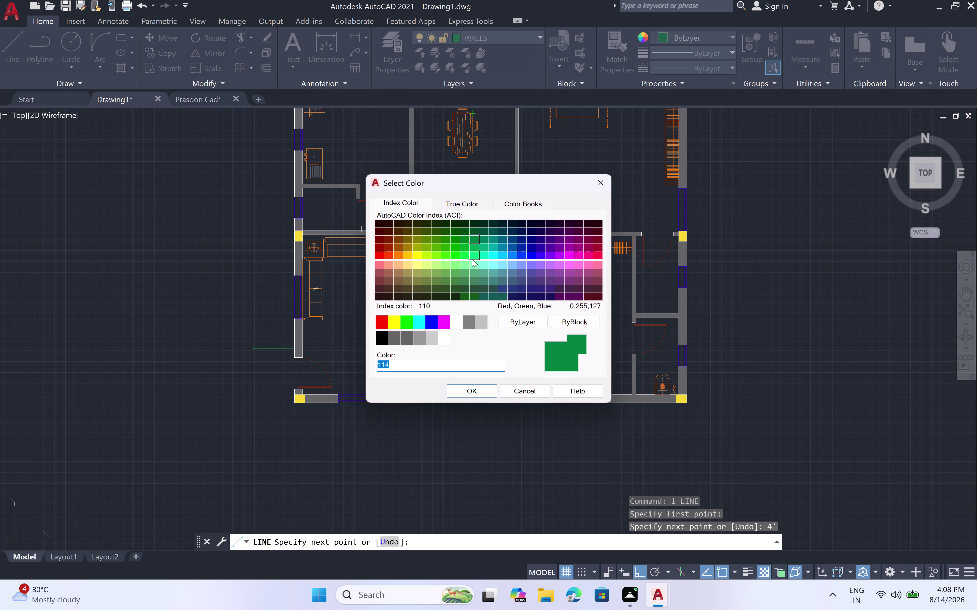
click(457, 245)
click(469, 394)
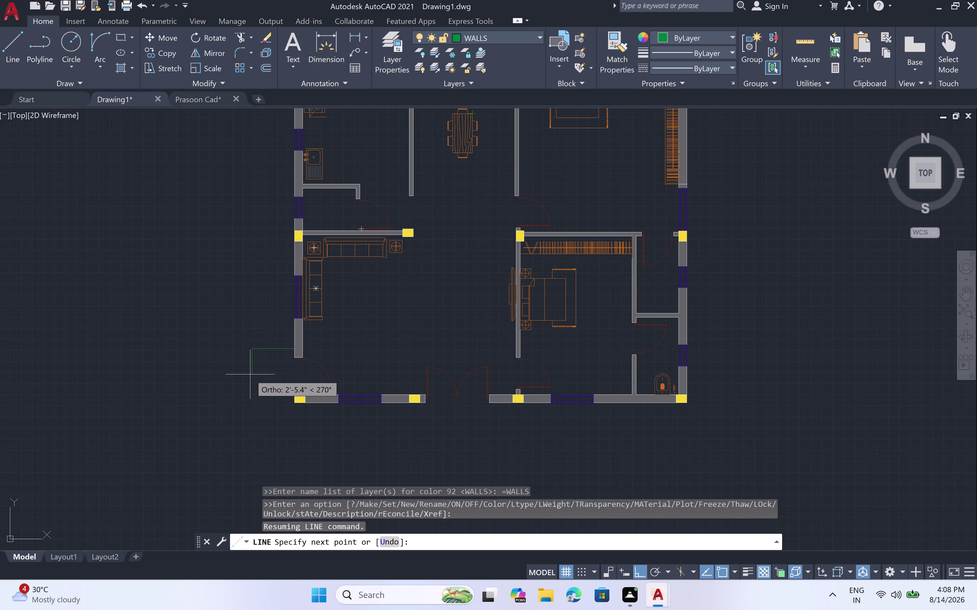
Continue the outline 1' below the wall bottom, across, and back up to the wall corner.
scroll(down, 3)
scroll(up, 3)
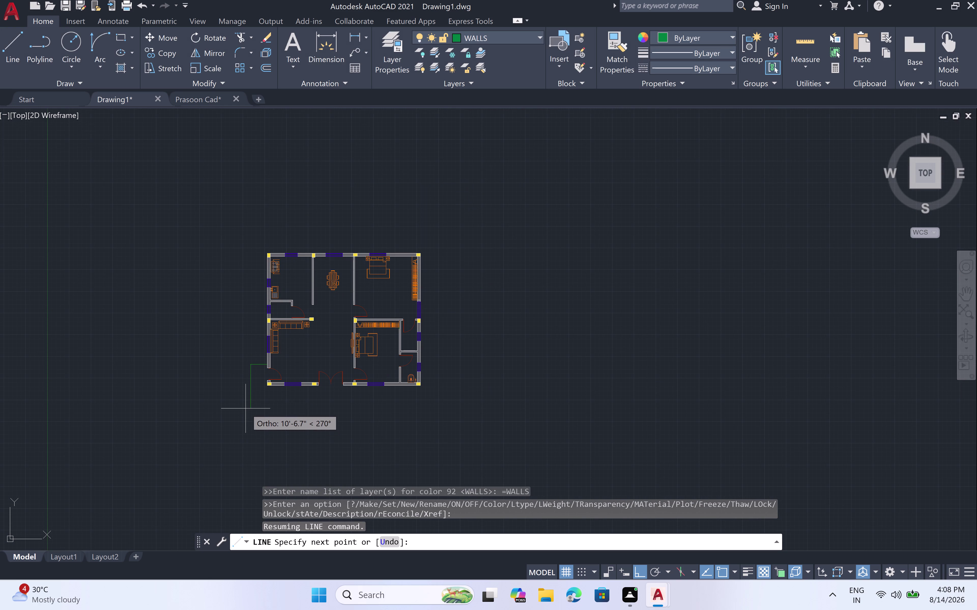
scroll(up, 3)
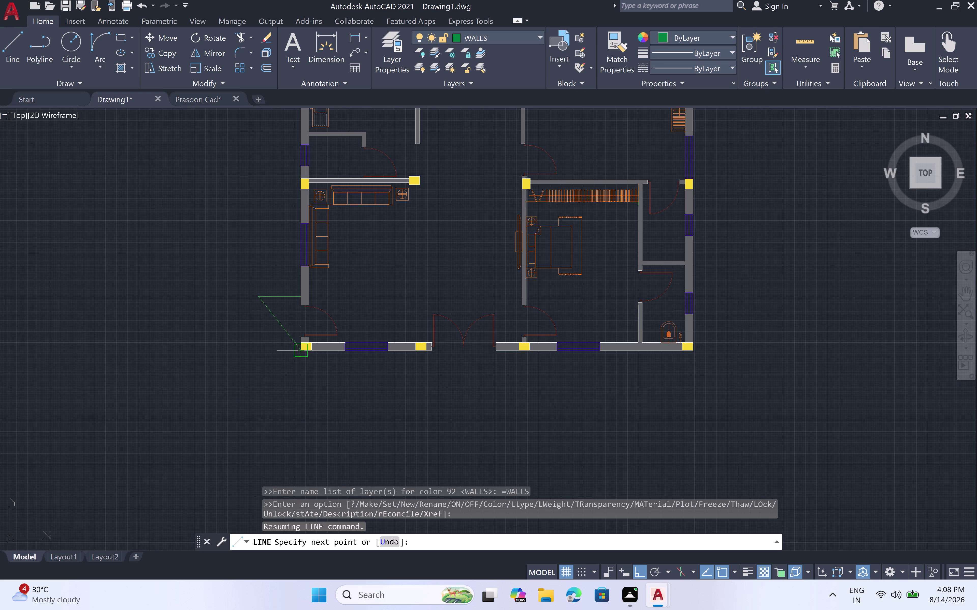
scroll(up, 3)
scroll(up, 3)
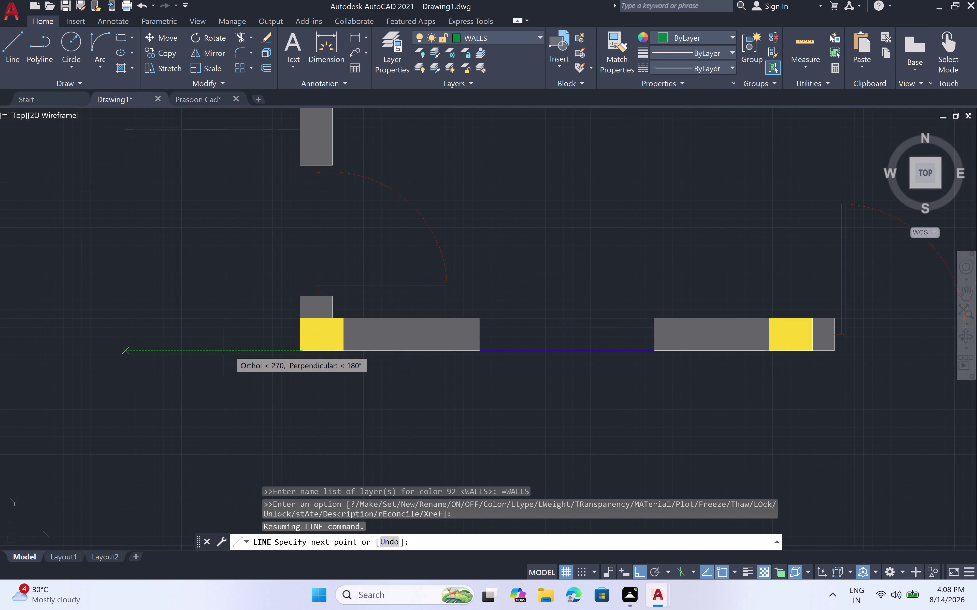
double_click(124, 351)
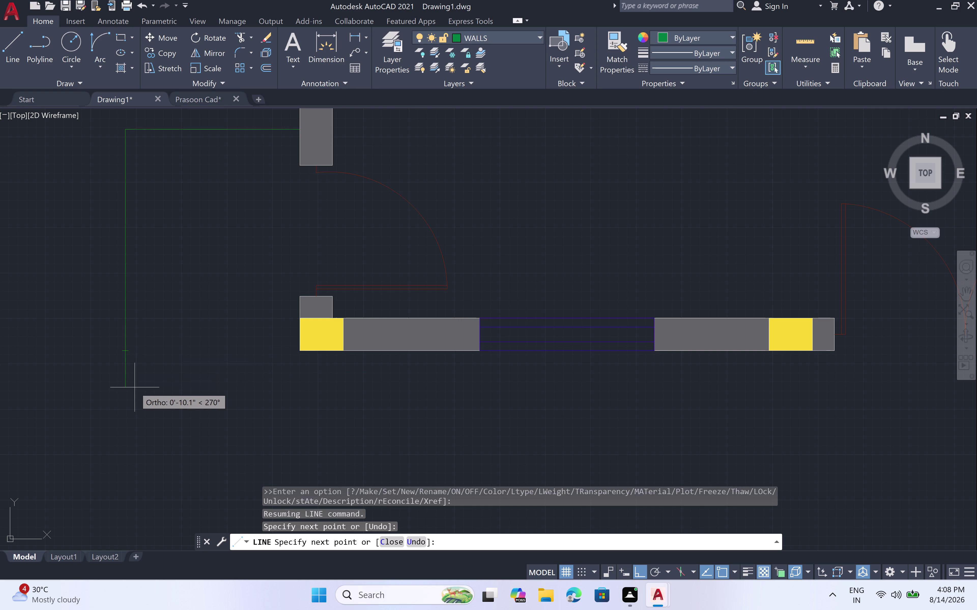
text(1')
key(space)
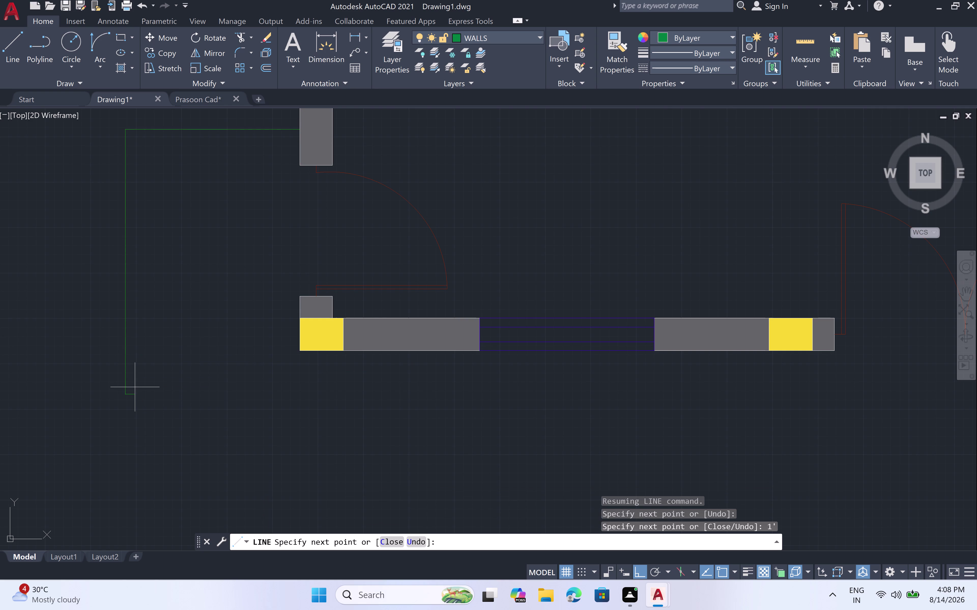
click(299, 396)
click(300, 350)
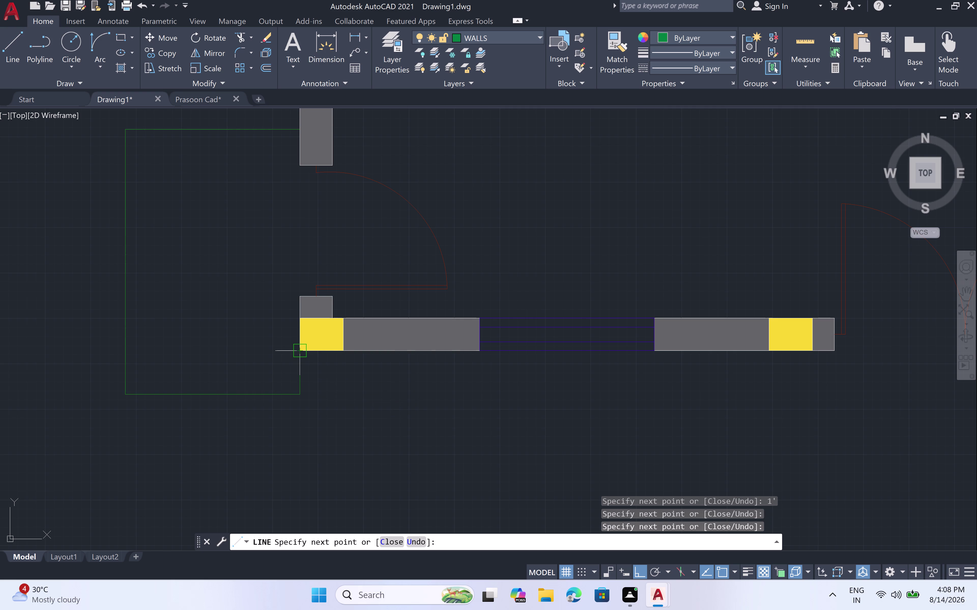
key(Escape)
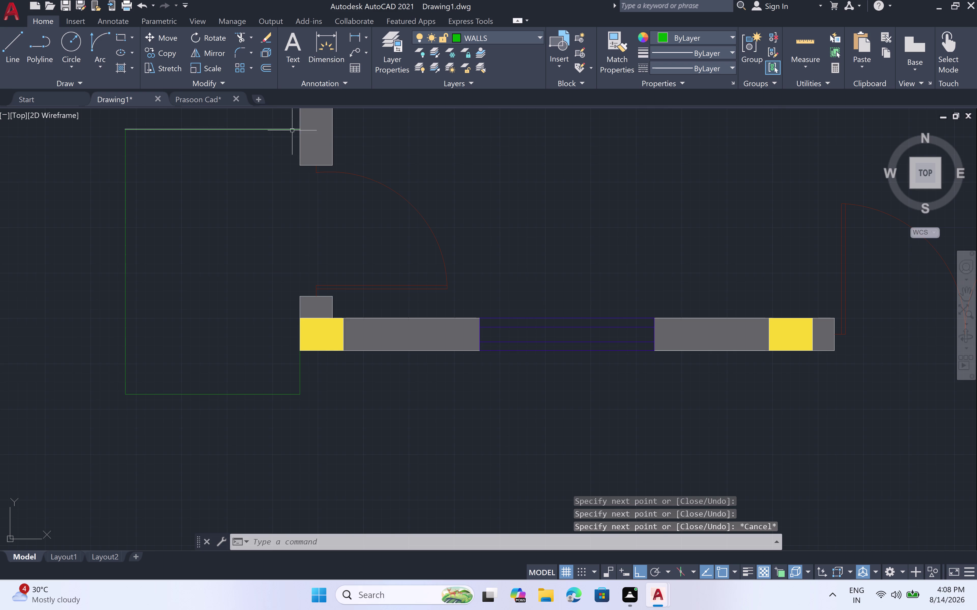
Draw a line from the rectangle's top-right corner to the wall corner.
key(l)
key(space)
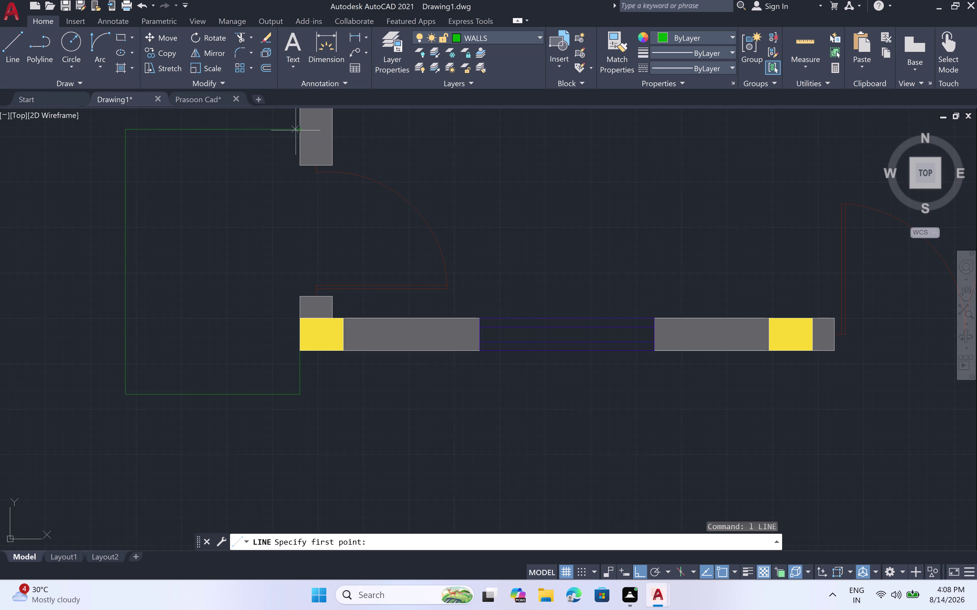
drag(297, 132, 297, 134)
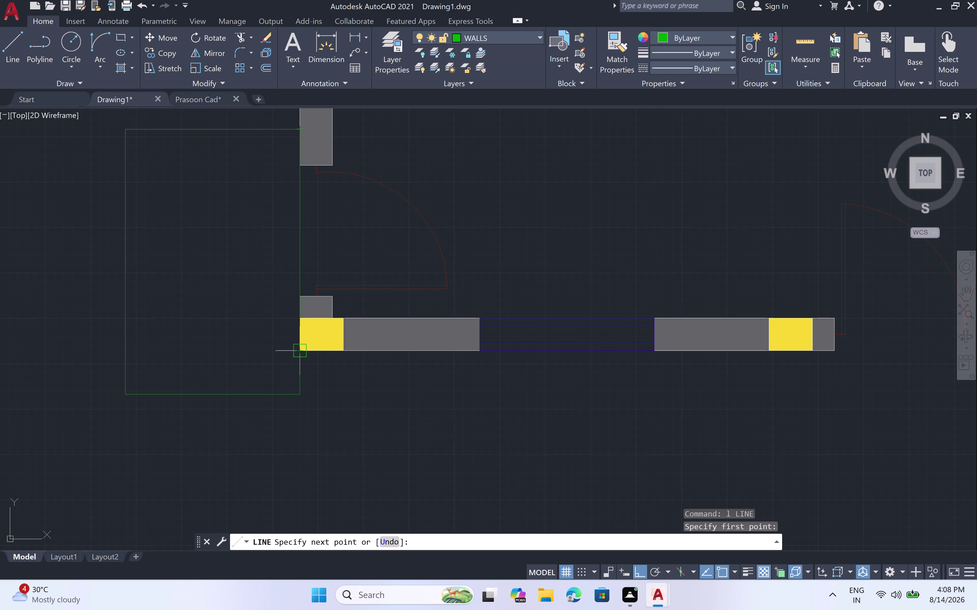
click(297, 352)
key(Escape)
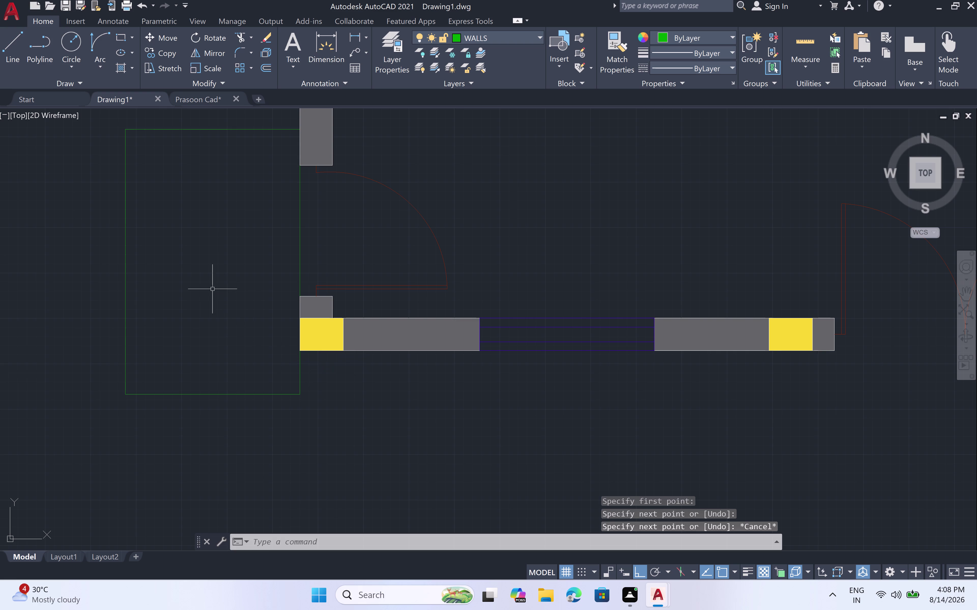
scroll(up, 3)
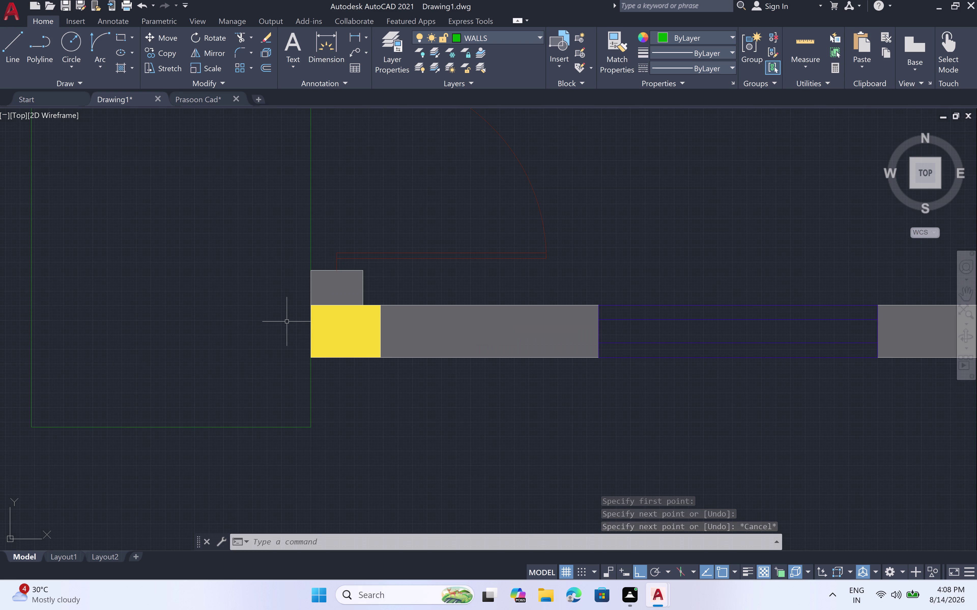
Draw a horizontal line from the wall's top-left corner to the rectangle's left edge.
key(l)
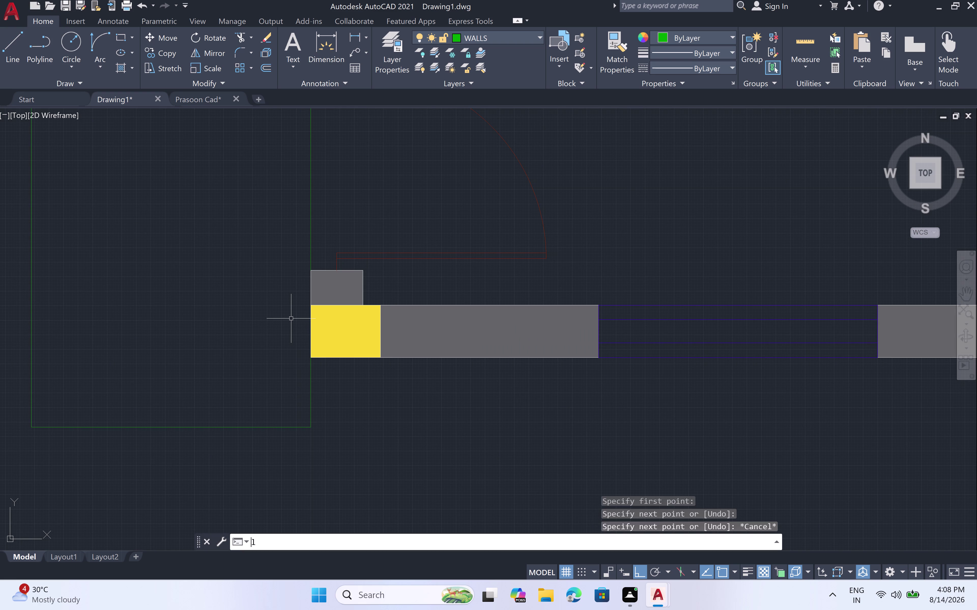
key(space)
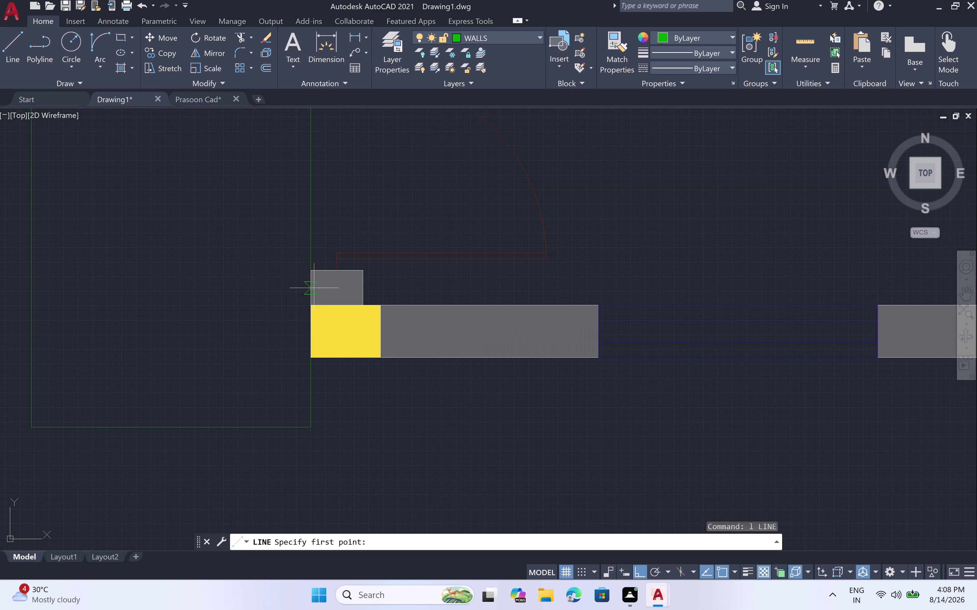
double_click(310, 304)
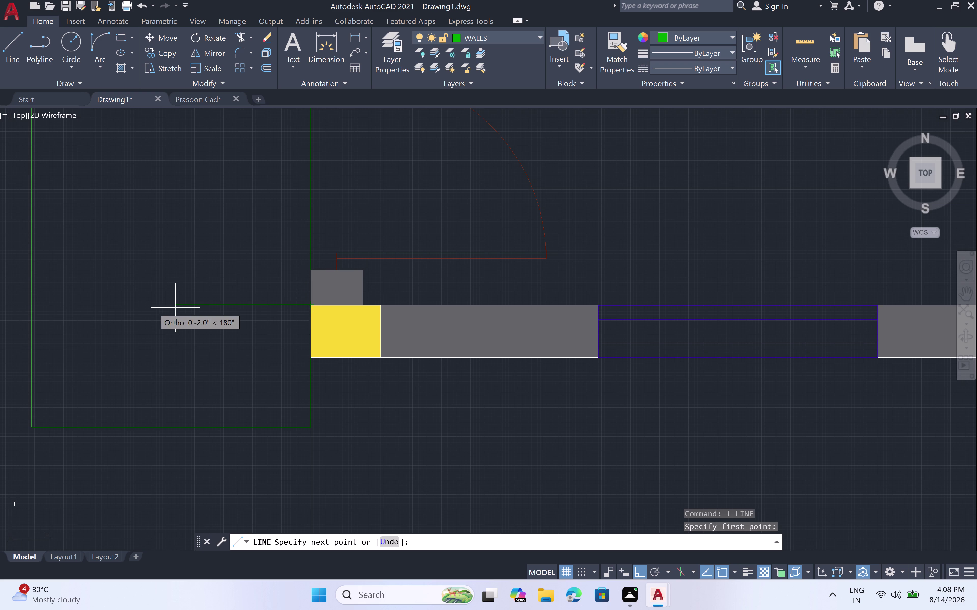
double_click(31, 307)
key(Escape)
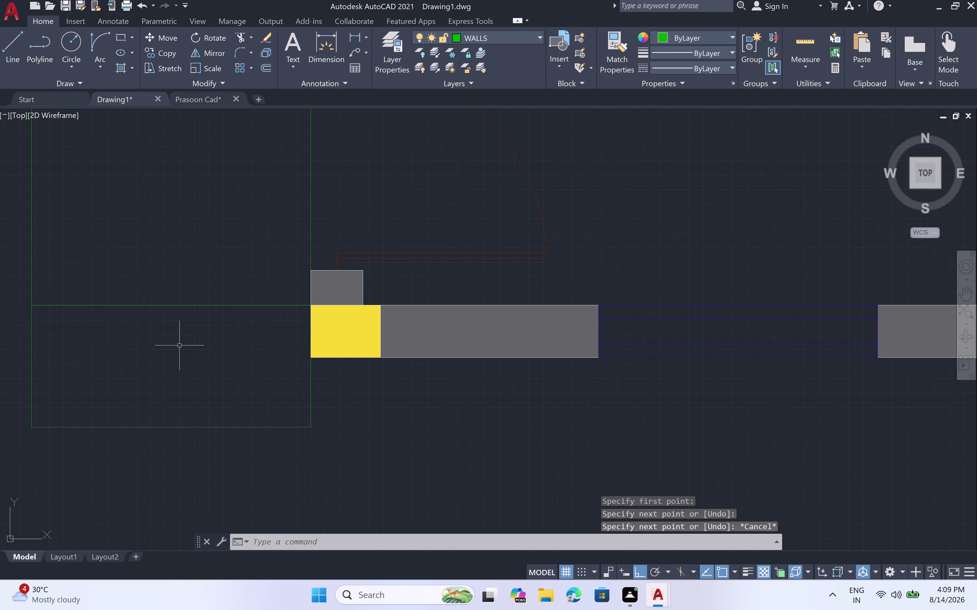
Try offsetting the new horizontal line by 1', then cancel.
key(o)
text(f)
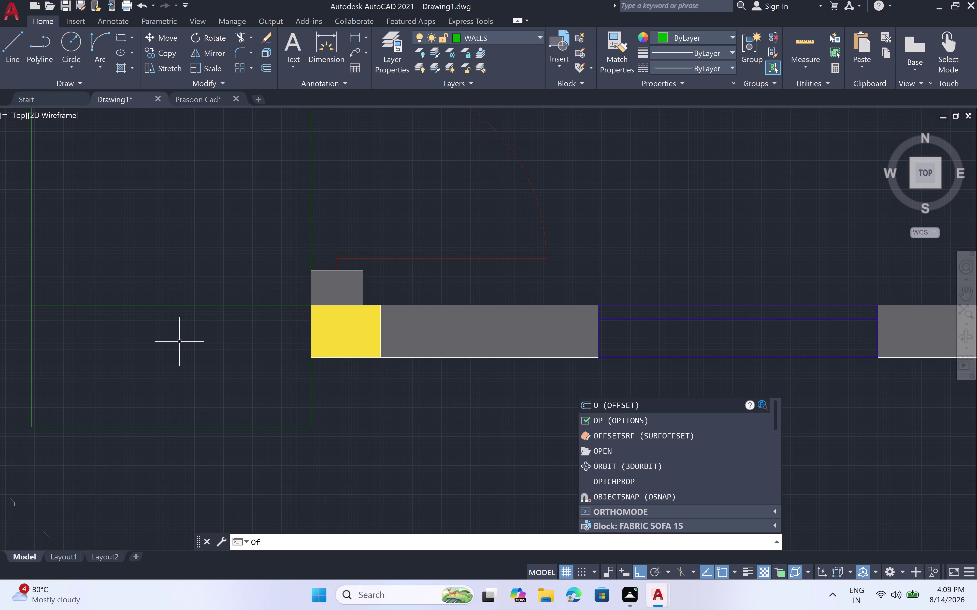
text(f)
key(space)
key(1)
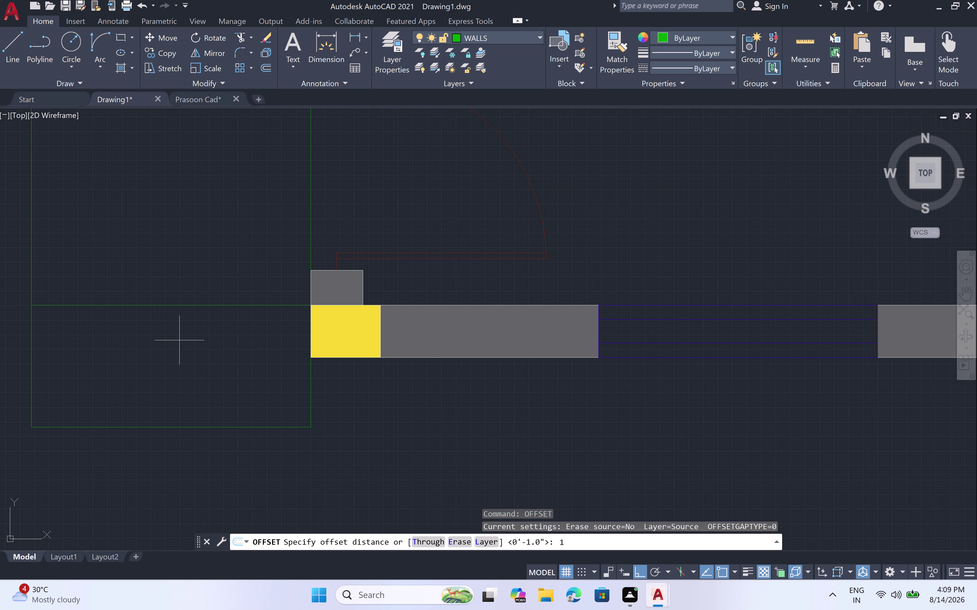
key(apostrophe)
key(space)
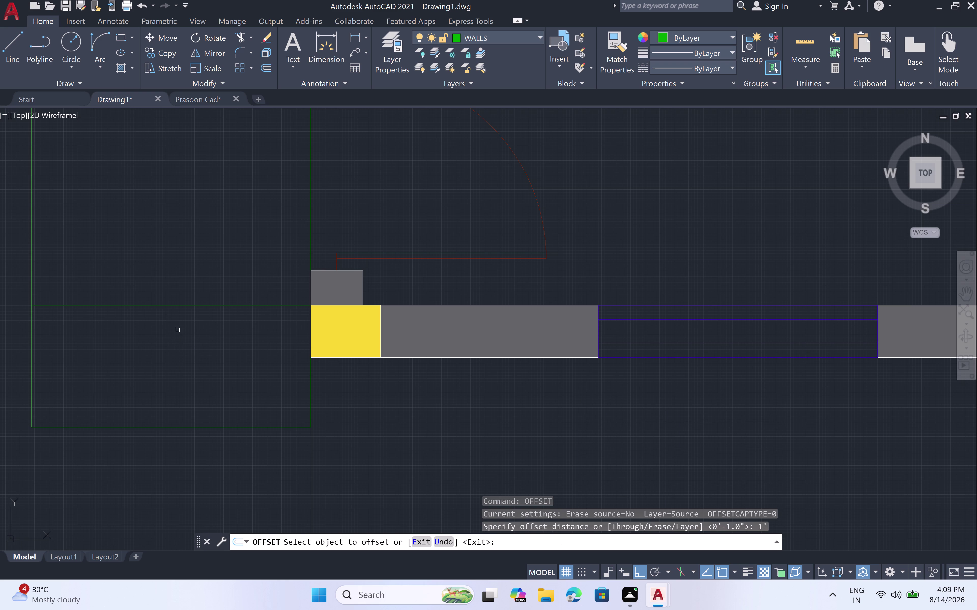
click(173, 306)
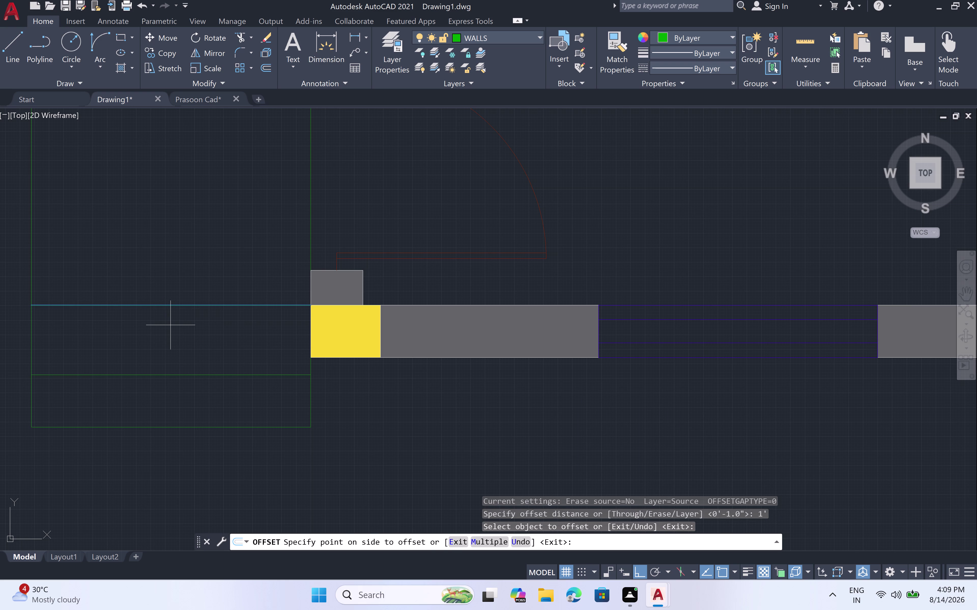
key(Escape)
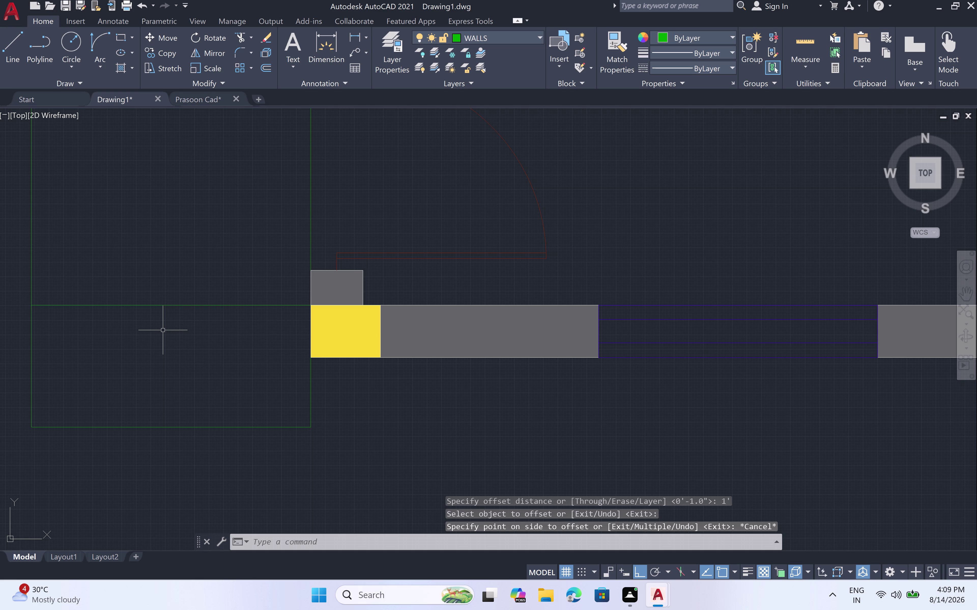
Offset two 7" copies down from the top line, then undo both.
key(o)
text(ff)
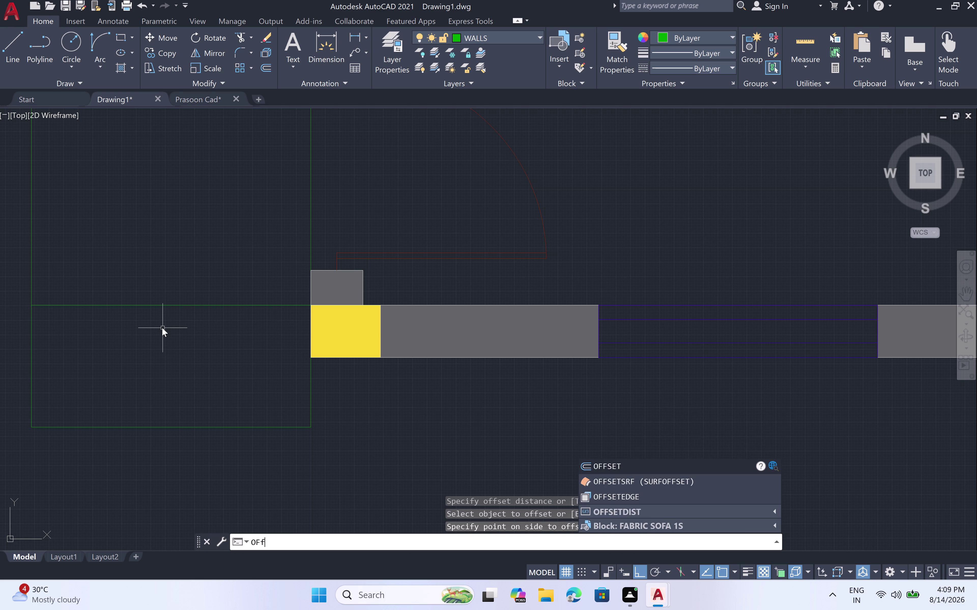
key(space)
text(7")
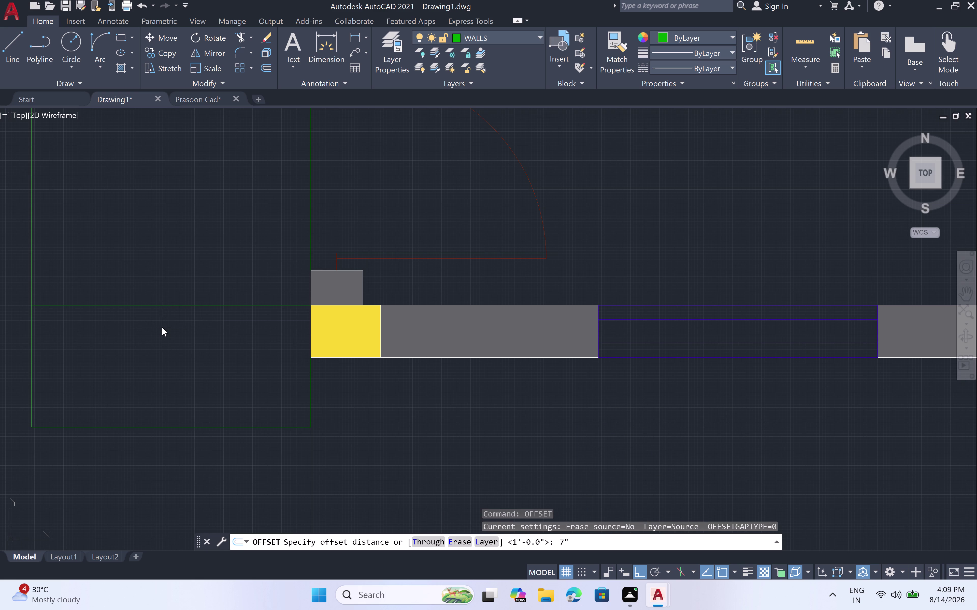
key(space)
click(153, 305)
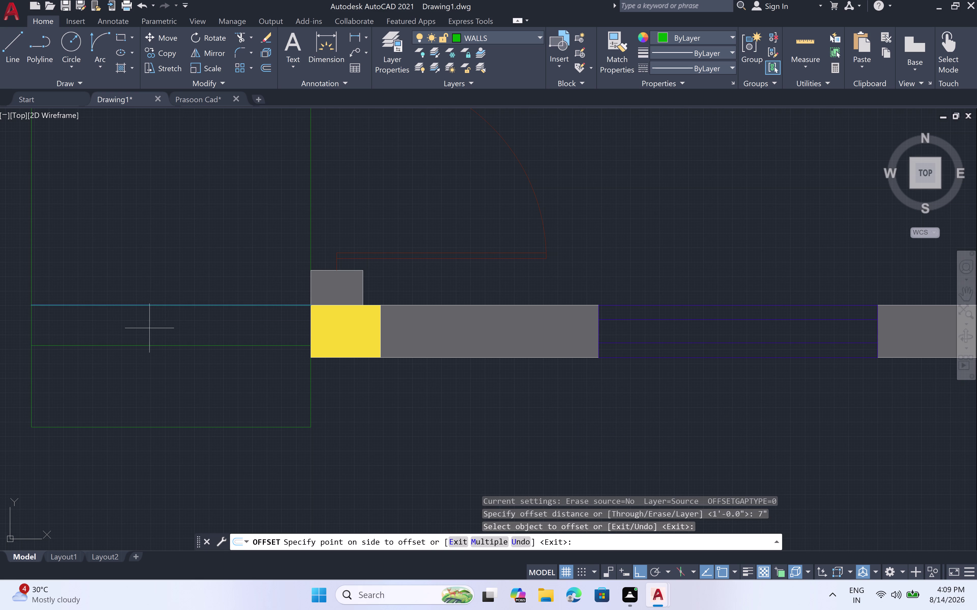
click(143, 358)
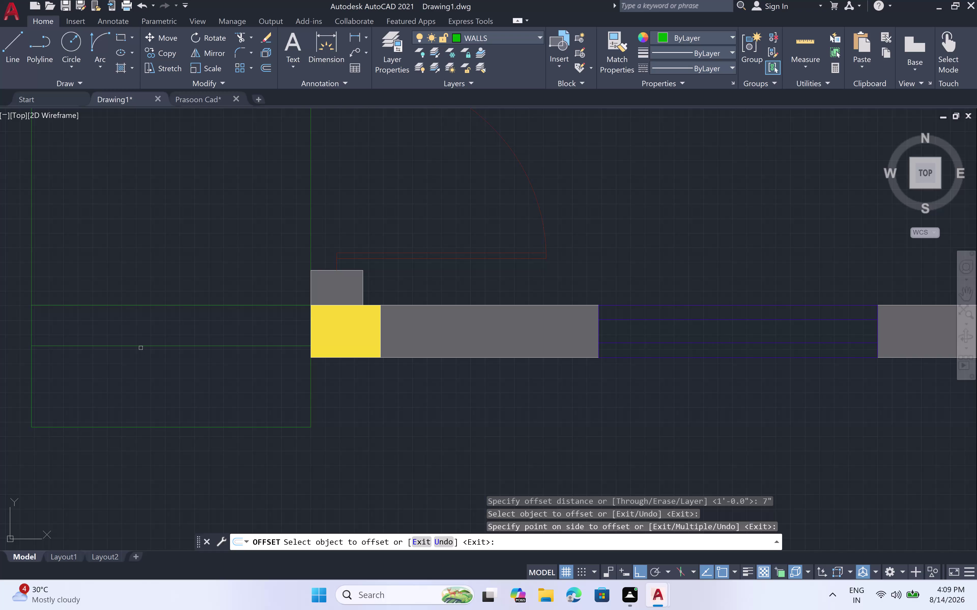
click(140, 346)
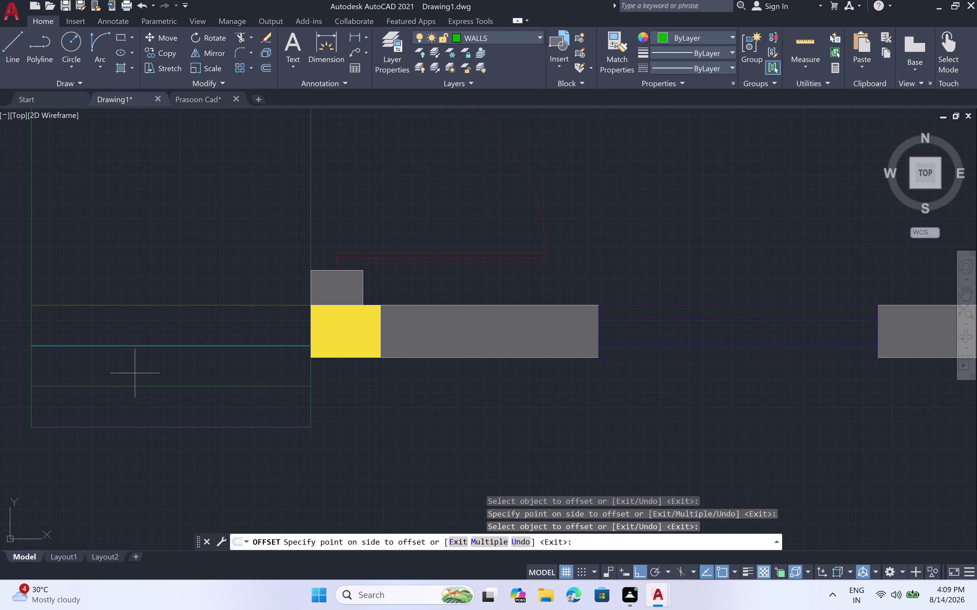
double_click(135, 373)
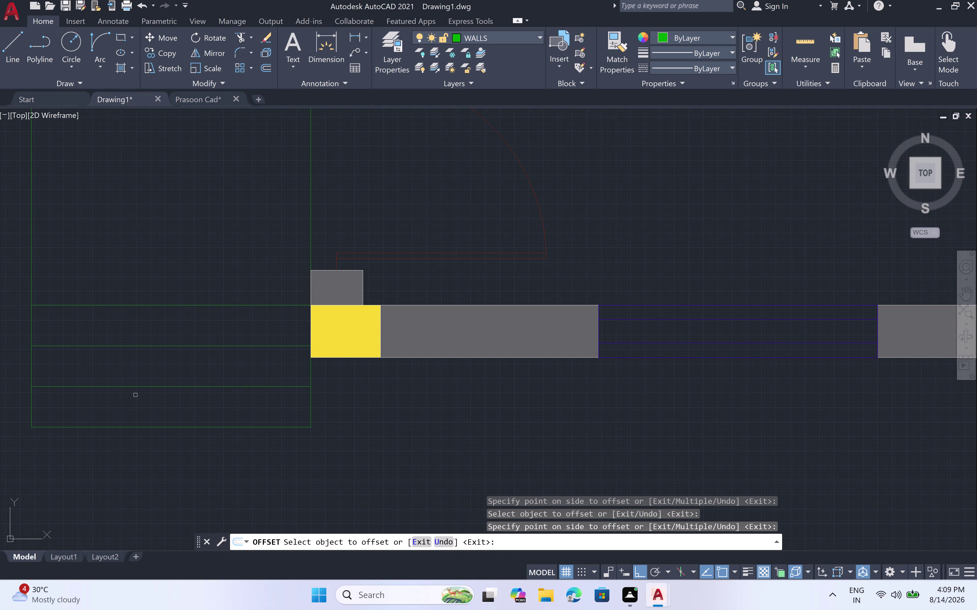
scroll(down, 3)
scroll(up, 3)
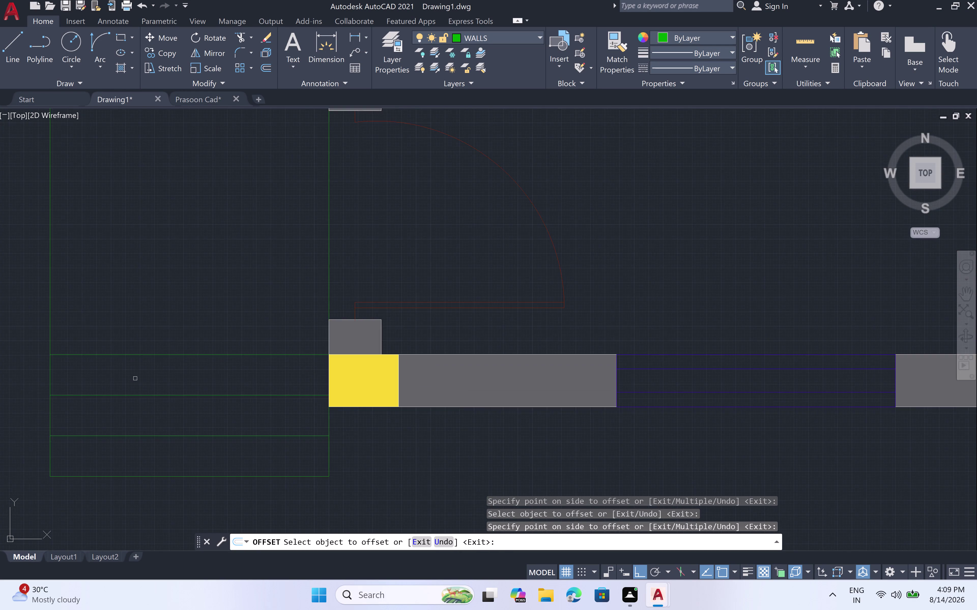
scroll(up, 3)
scroll(down, 3)
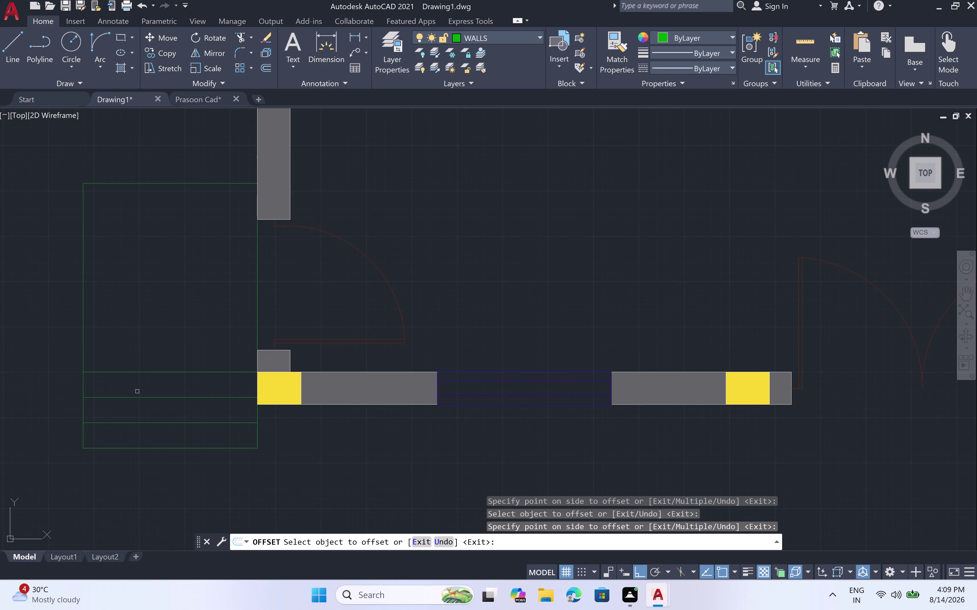
key(Escape)
key(ctrl+z)
key(ctrl+z)
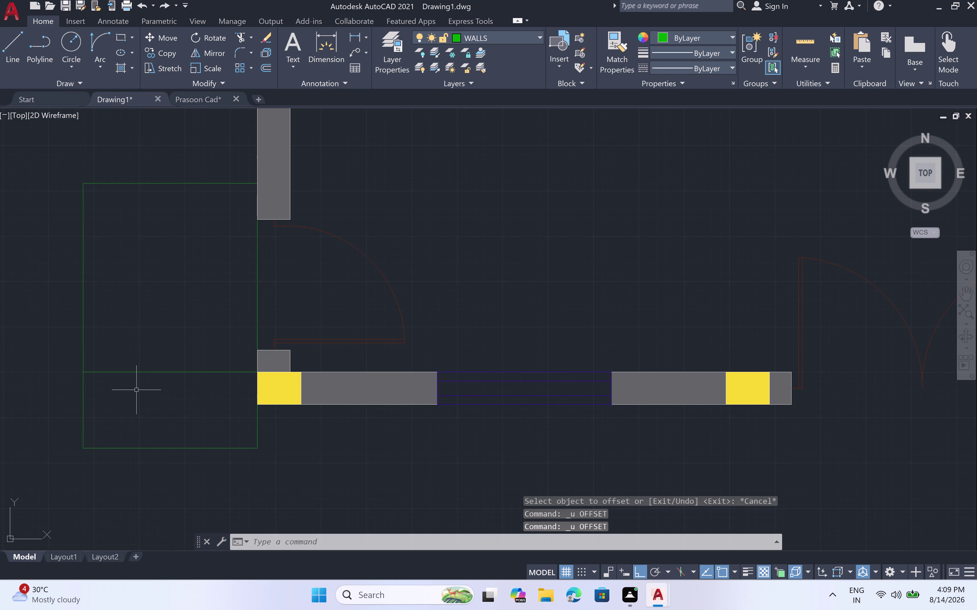
Offset three successive 5" copies down from the top line.
key(o)
text(ff)
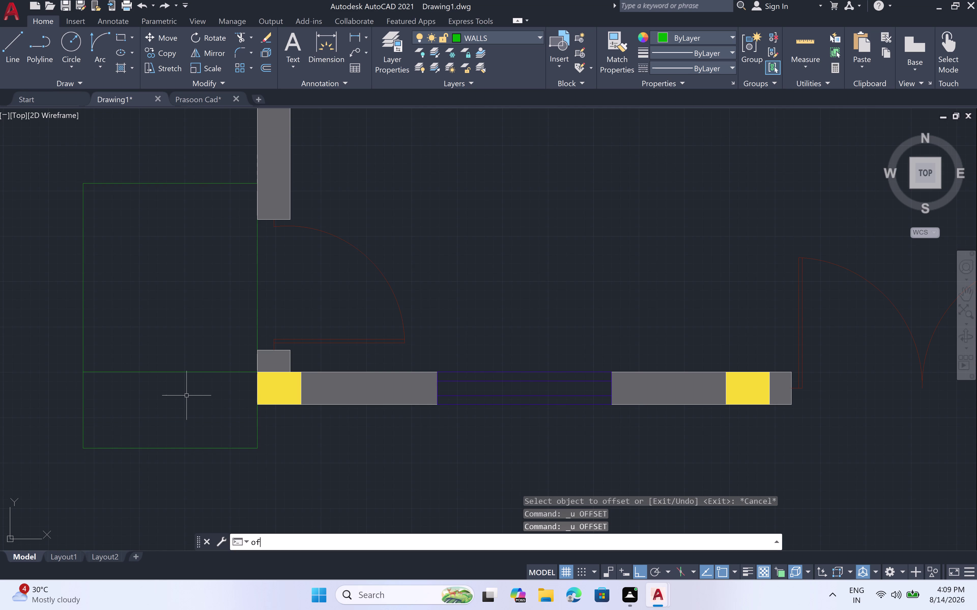
key(space)
key(5)
key(shift+quotedbl)
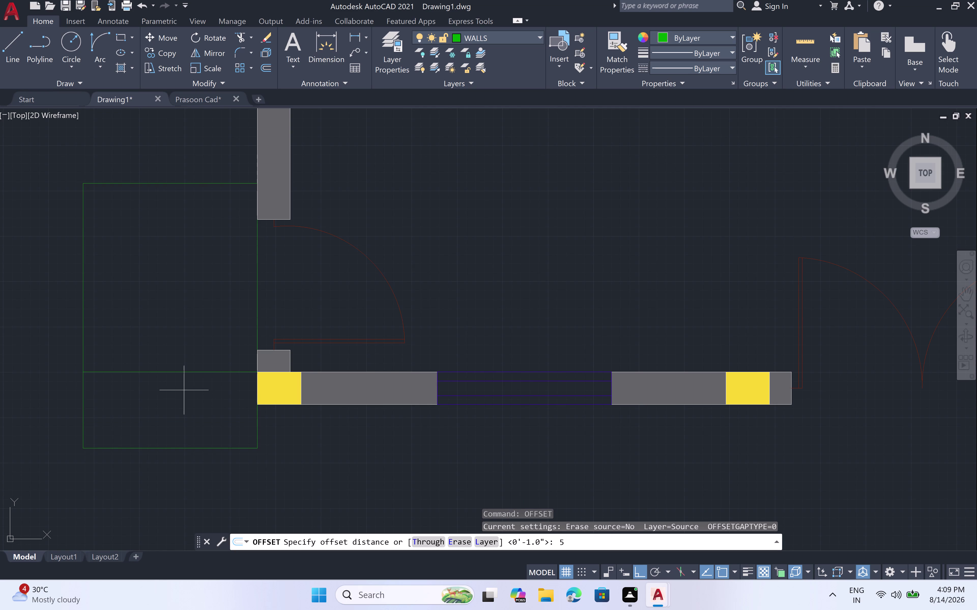
key(space)
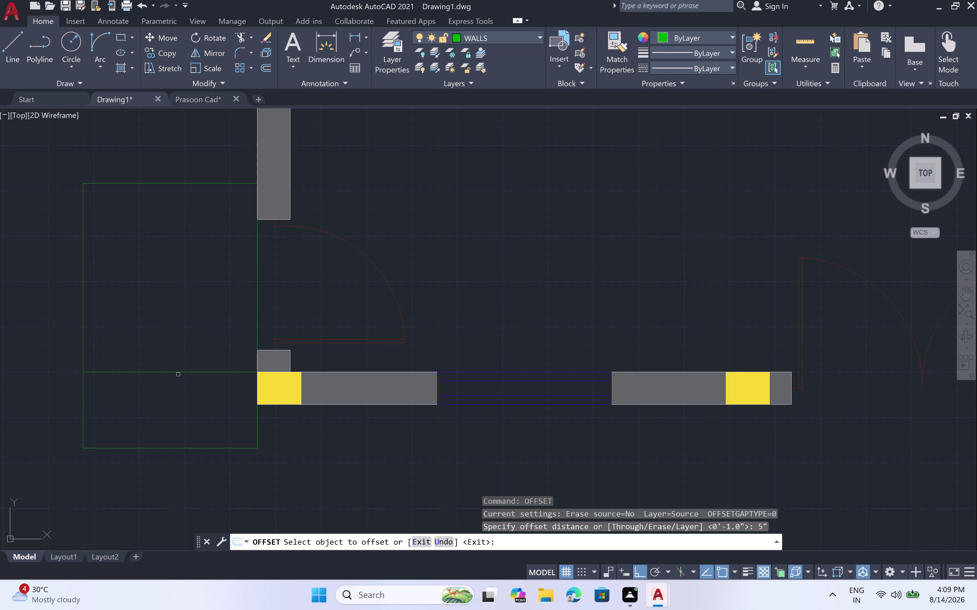
click(177, 373)
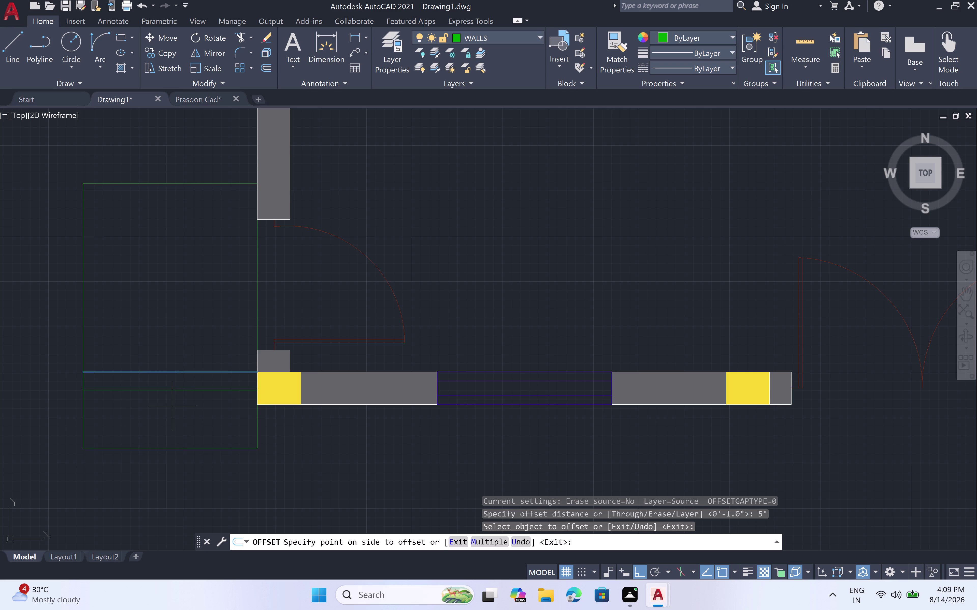
click(171, 406)
click(168, 390)
click(165, 416)
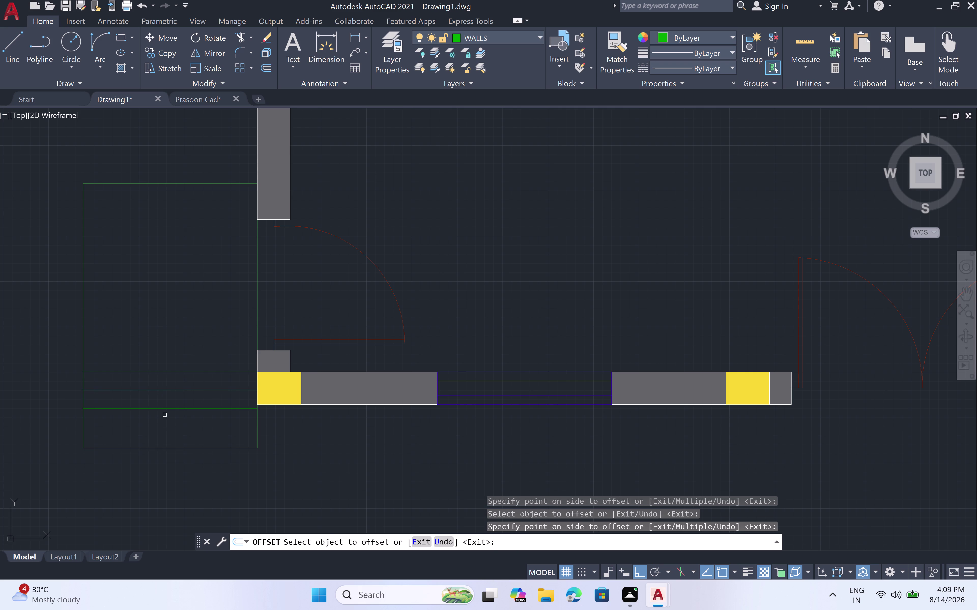
click(164, 407)
click(160, 434)
key(Escape)
Draw a peaked line from the bottom-left corner, up to the lowest line, to the bottom-right corner.
key(l)
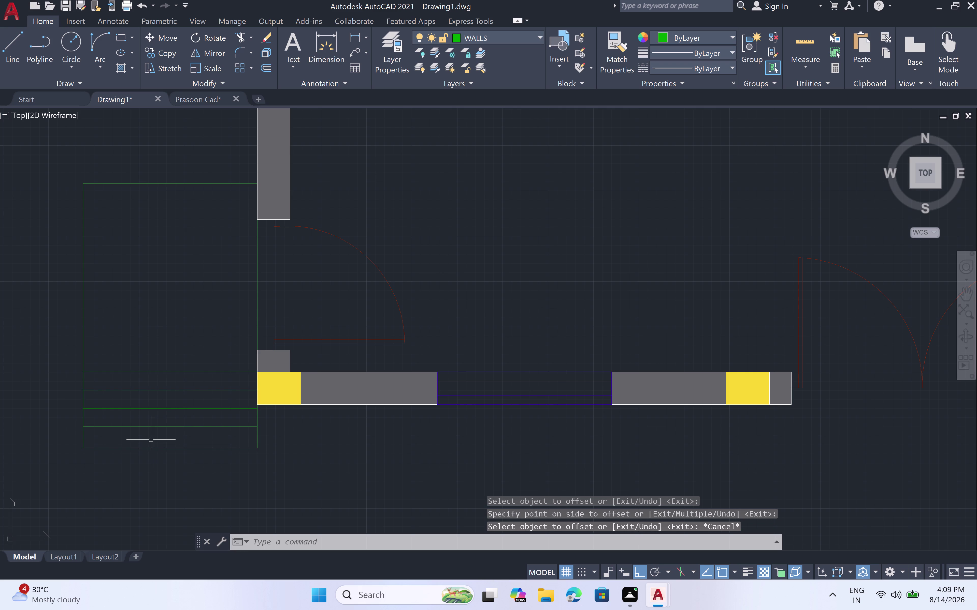
key(space)
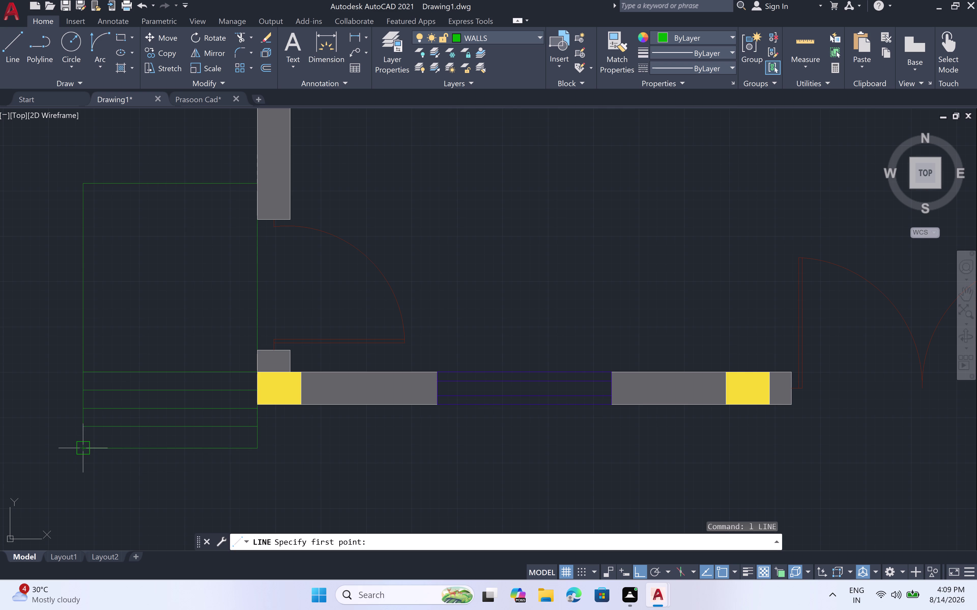
click(81, 448)
click(170, 430)
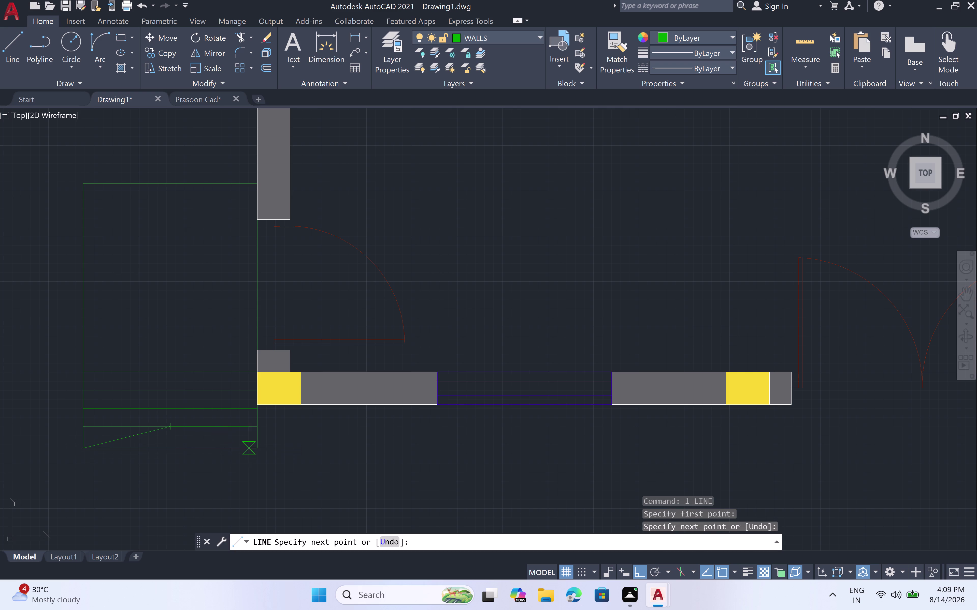
click(264, 454)
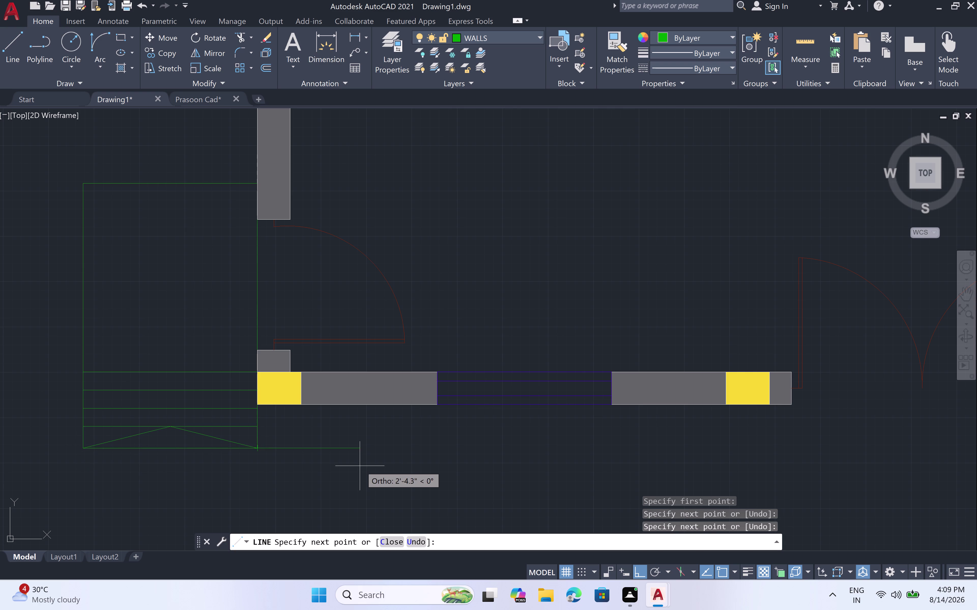
key(Escape)
scroll(down, 3)
Start a line at the wall's lower corner below the opening and draw it 4' down.
middle_drag(417, 493, 145, 439)
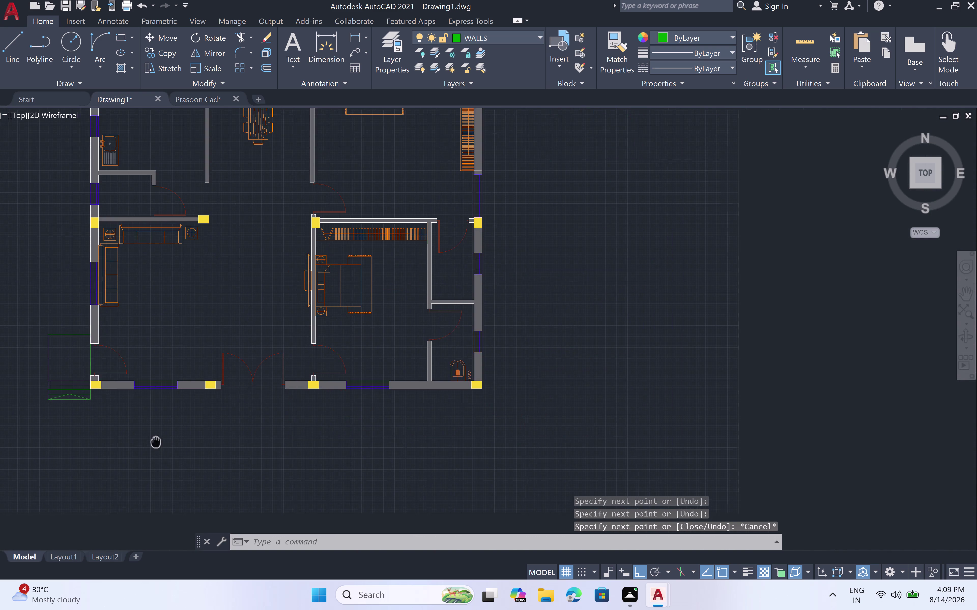
middle_drag(146, 439, 140, 437)
scroll(down, 3)
middle_drag(136, 451, 196, 412)
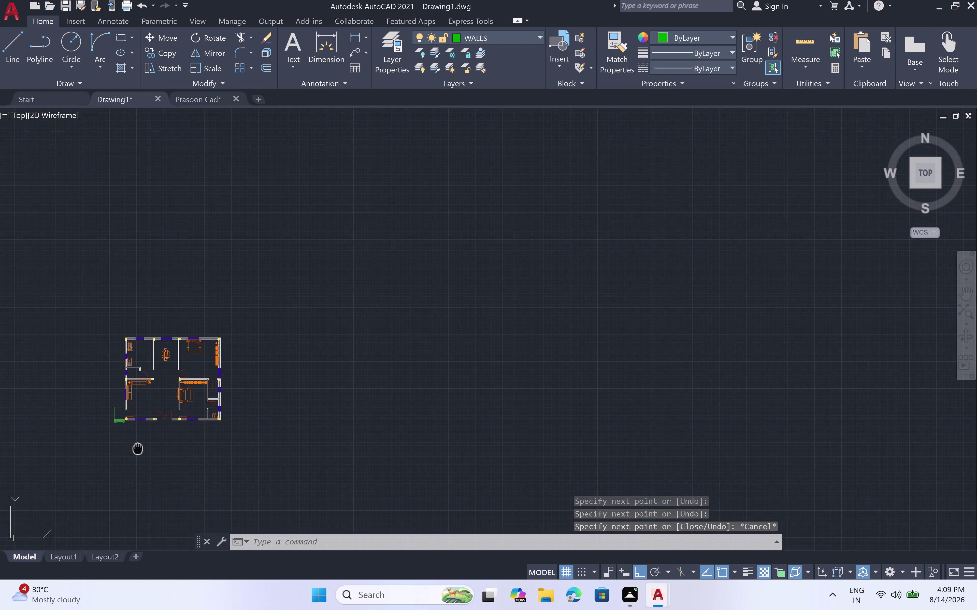
middle_drag(197, 412, 220, 398)
scroll(up, 3)
scroll(up, 3)
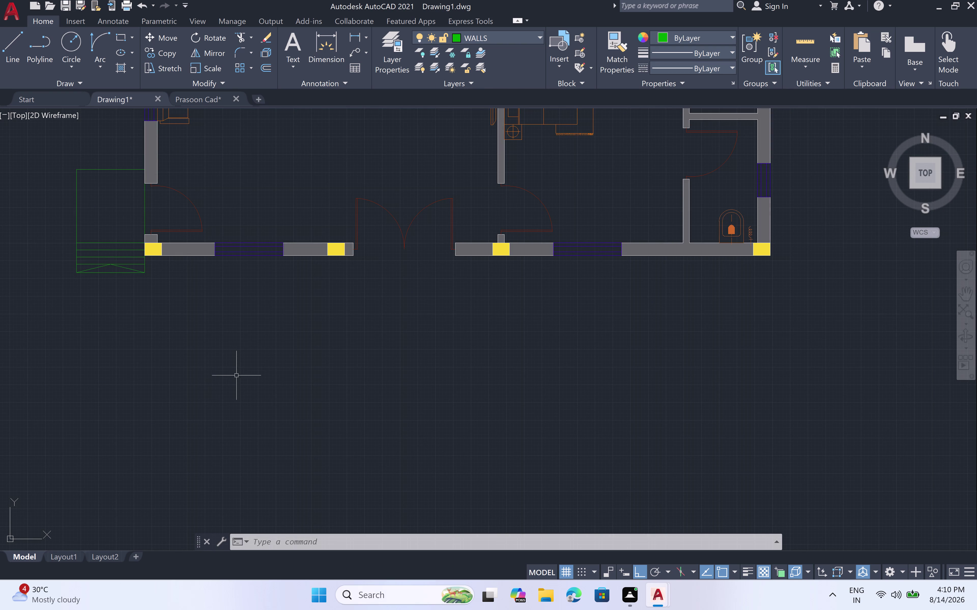
scroll(up, 3)
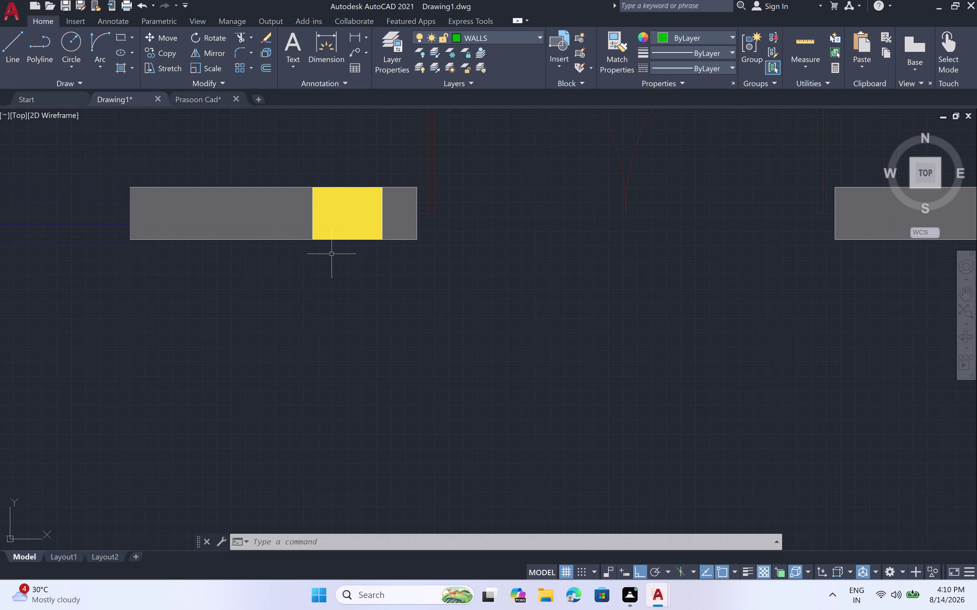
key(l)
key(space)
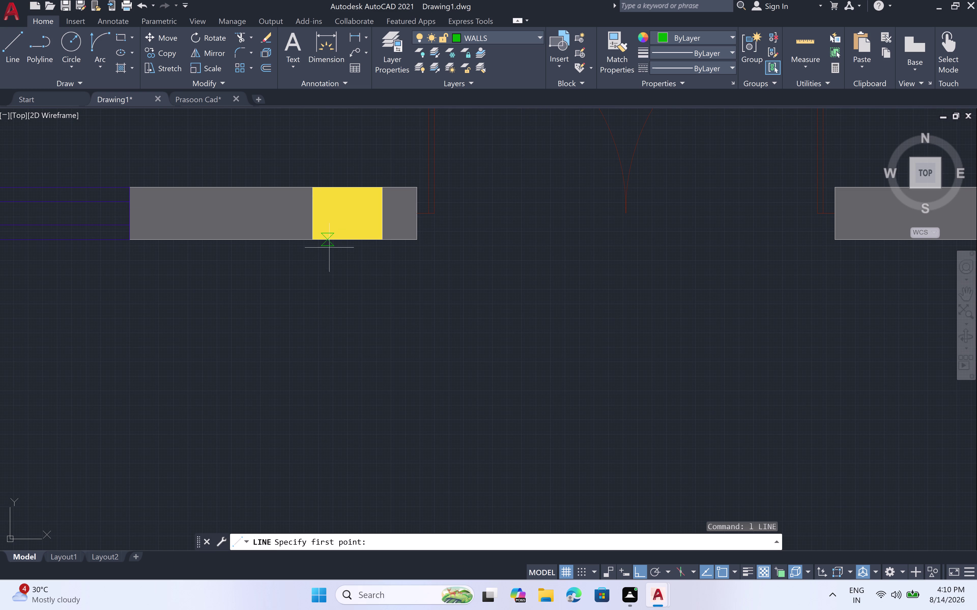
click(415, 239)
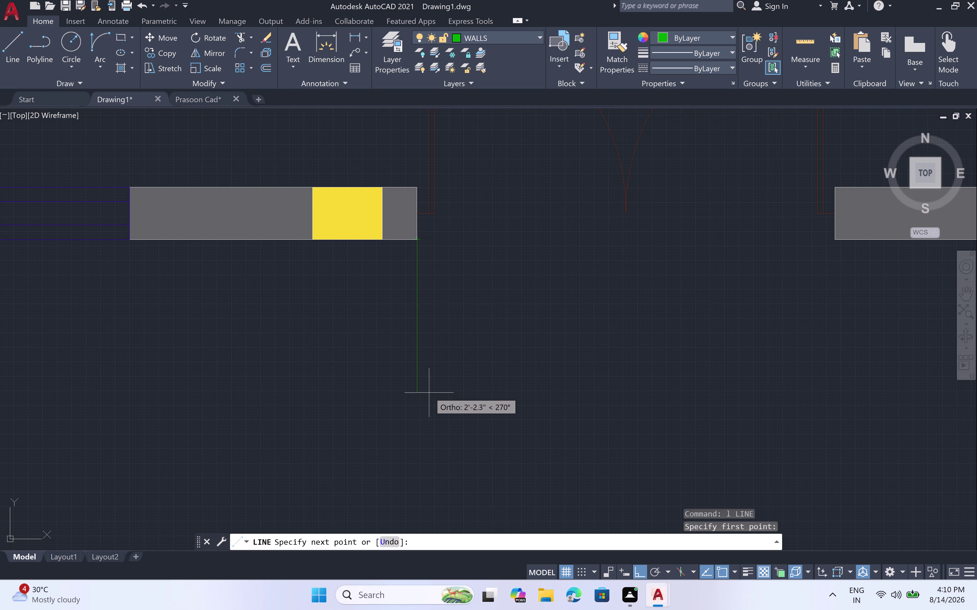
key(4)
key(apostrophe)
key(space)
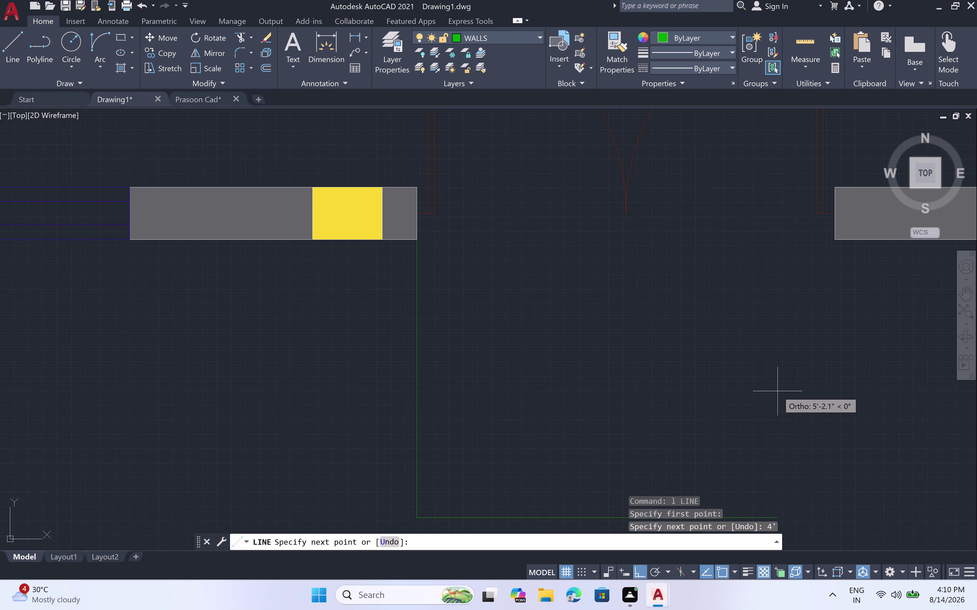
Continue the line right, then up to the right wall's corner.
scroll(down, 3)
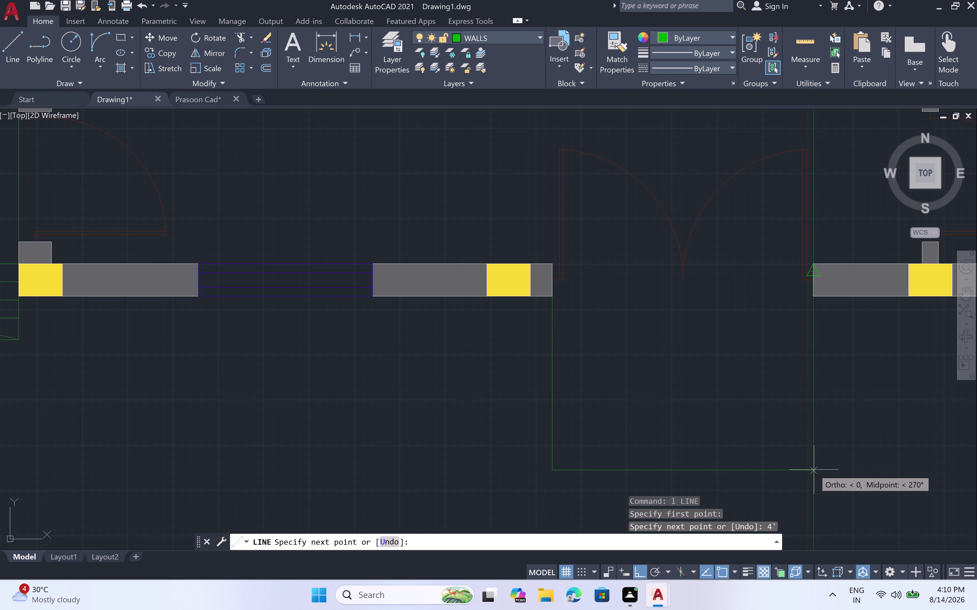
click(813, 470)
click(809, 300)
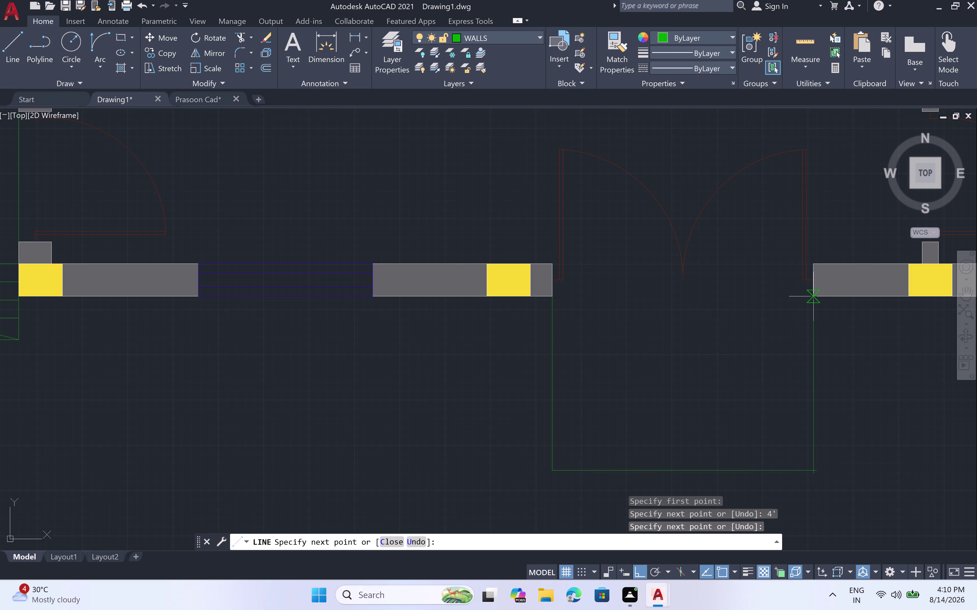
key(Escape)
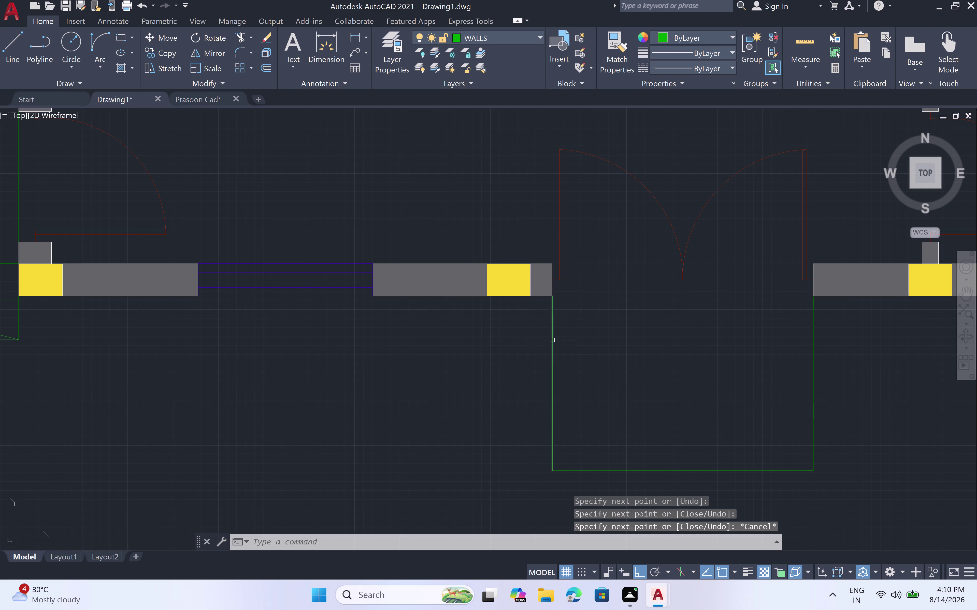
Offset the outline's left line leftward repeatedly at the default 5" distance.
key(o)
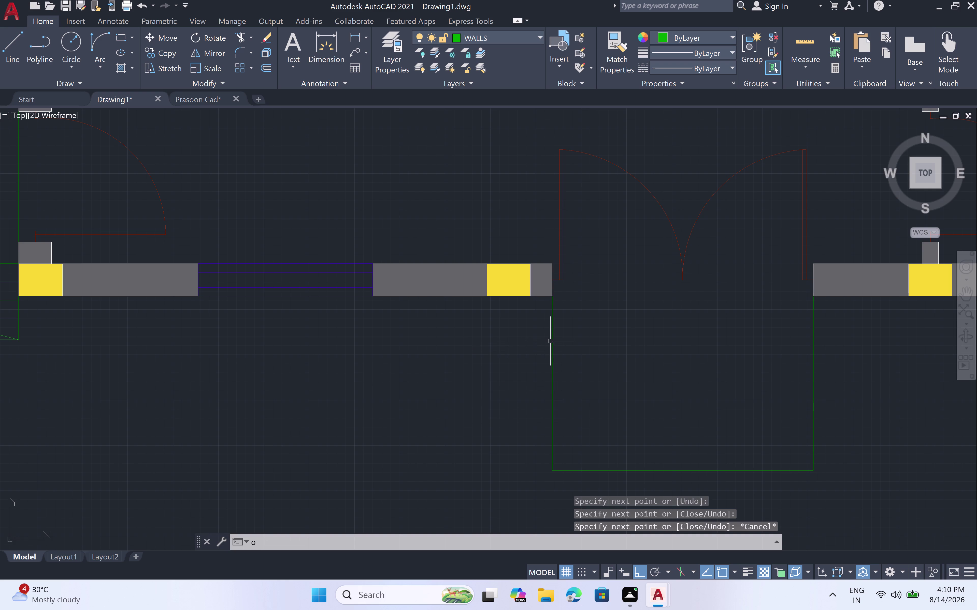
text(ff)
key(space)
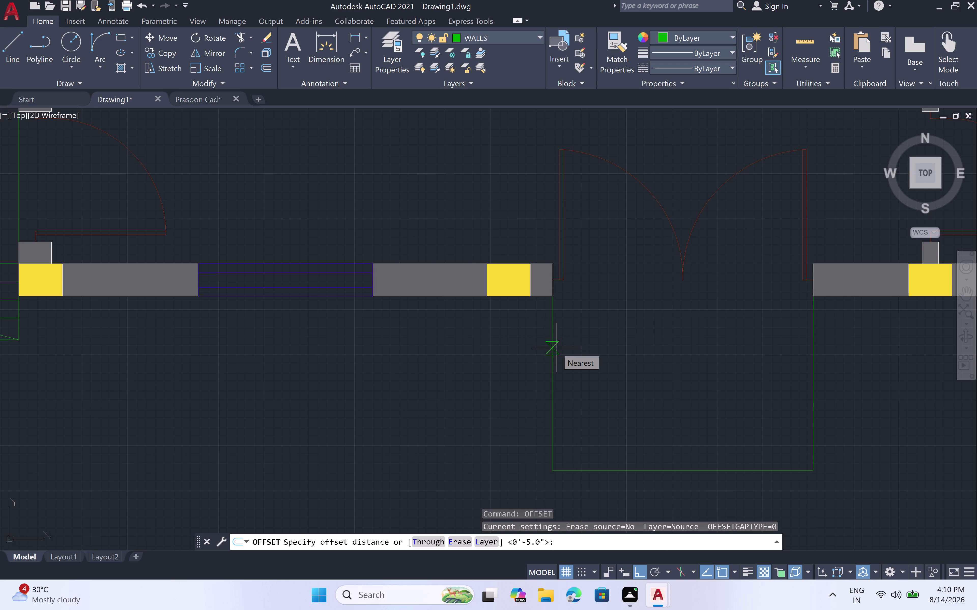
key(space)
click(550, 348)
click(495, 356)
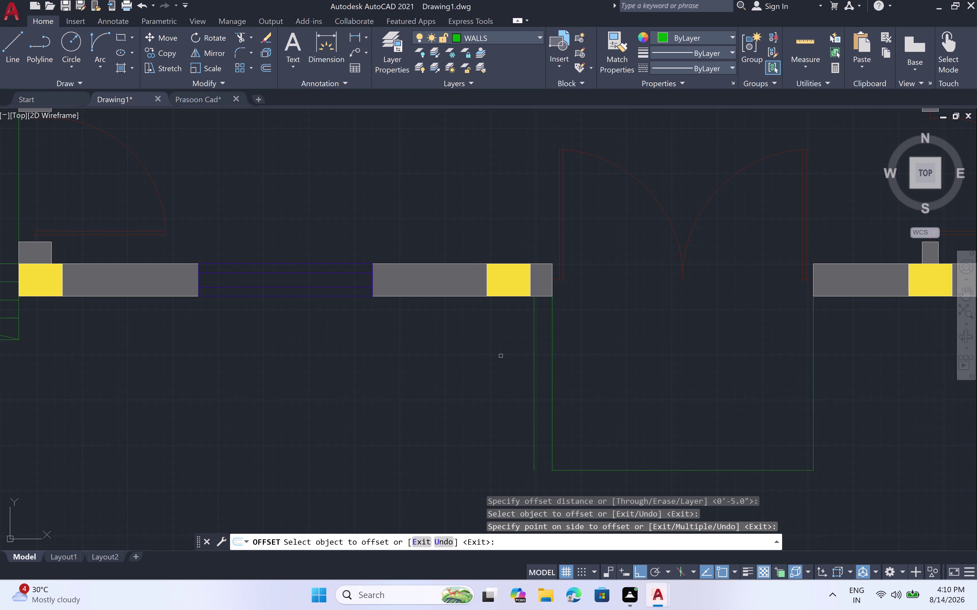
click(534, 353)
click(532, 354)
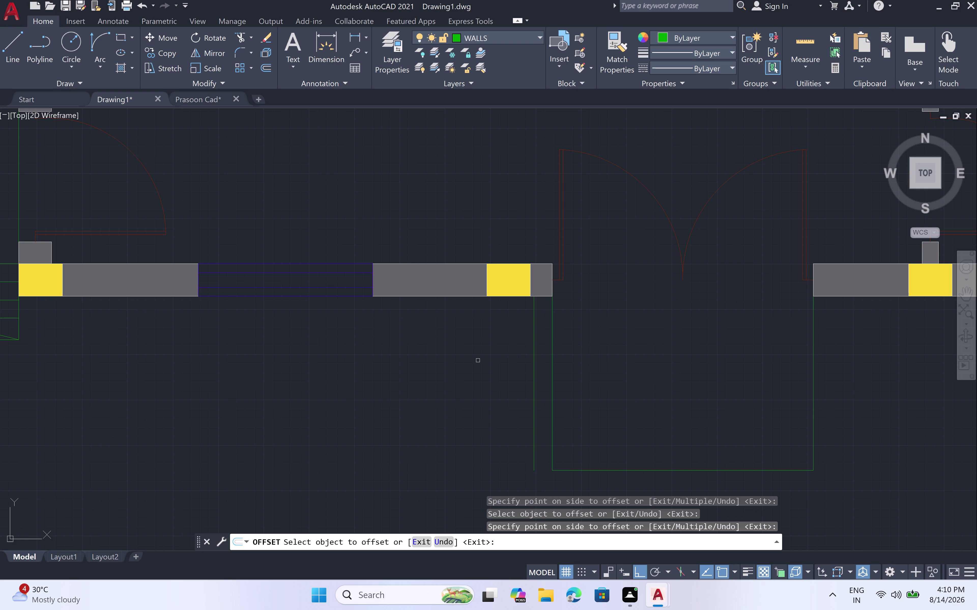
click(532, 358)
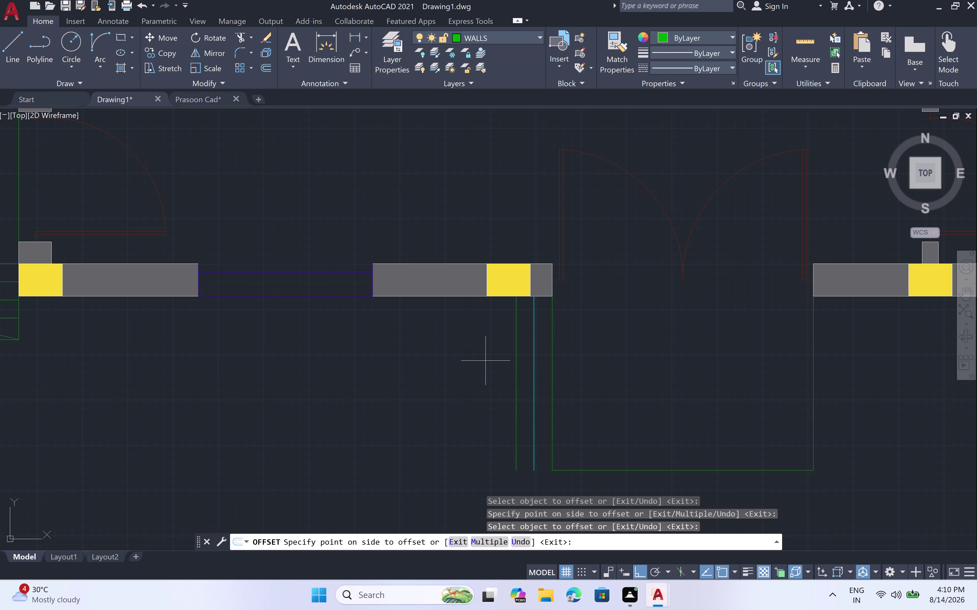
click(484, 361)
double_click(516, 359)
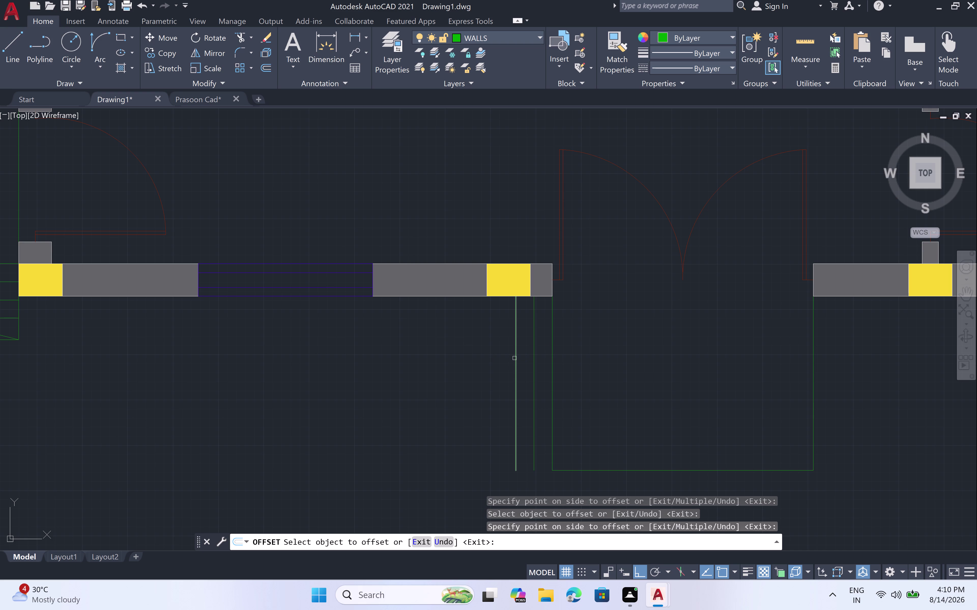
click(514, 358)
drag(513, 358, 510, 359)
click(514, 362)
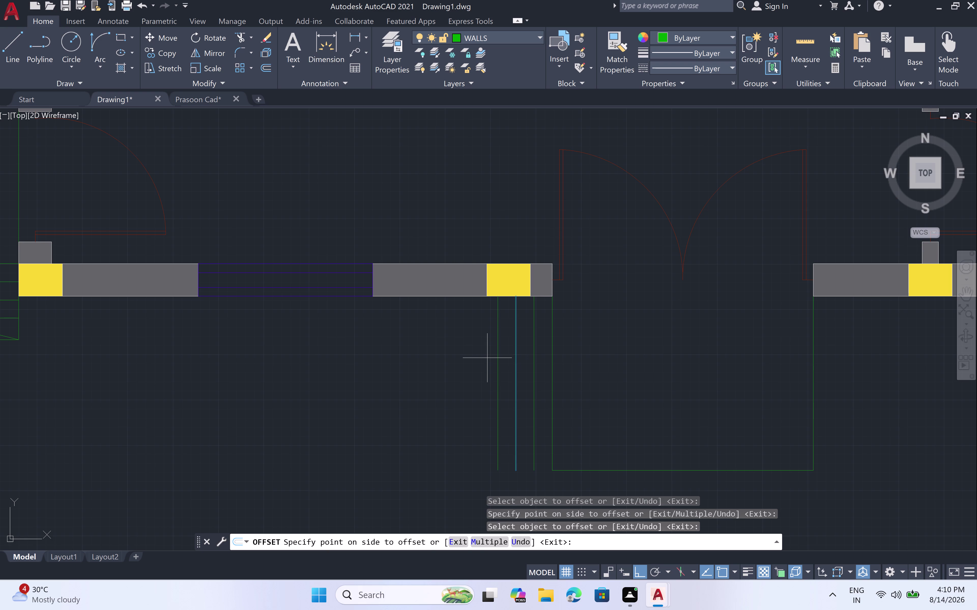
click(487, 358)
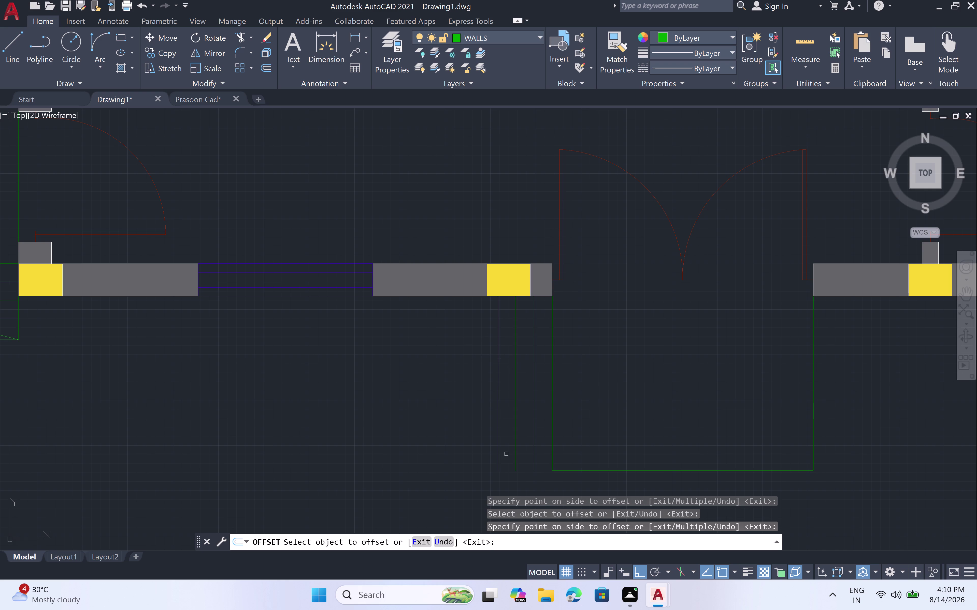
key(Escape)
Draw a bottom line from the outline's corner to the outermost offset line.
key(l)
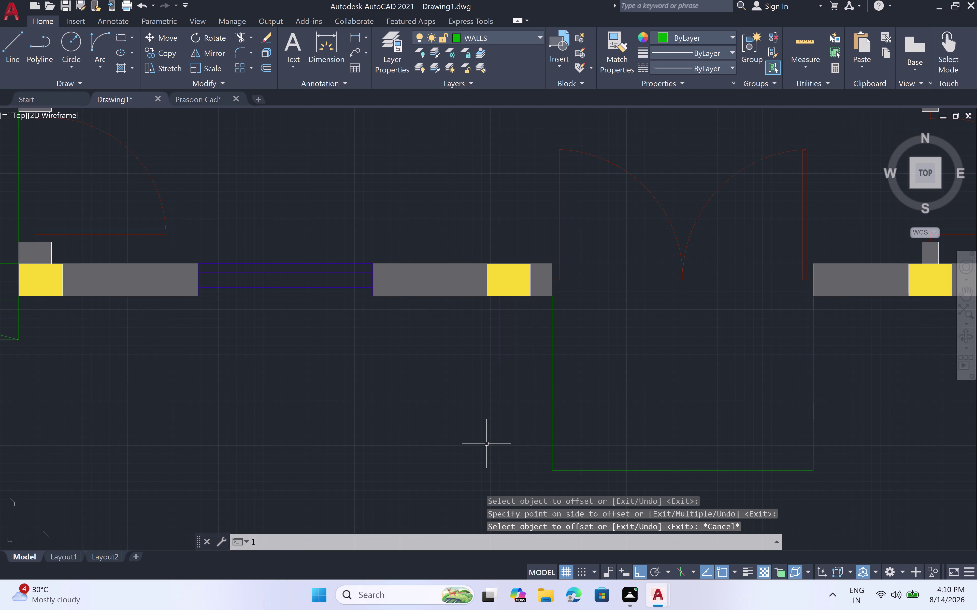
key(space)
click(496, 469)
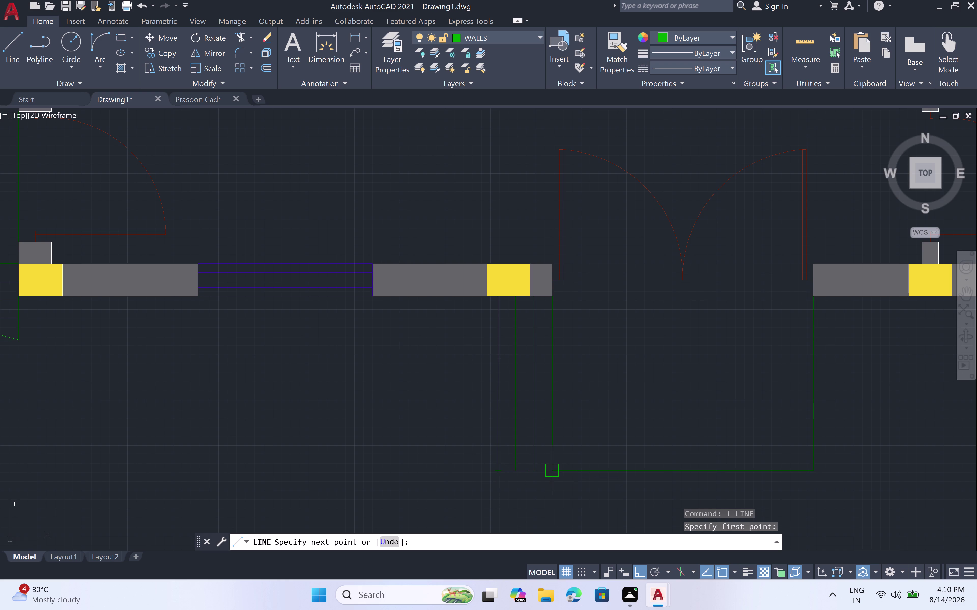
click(547, 468)
key(Escape)
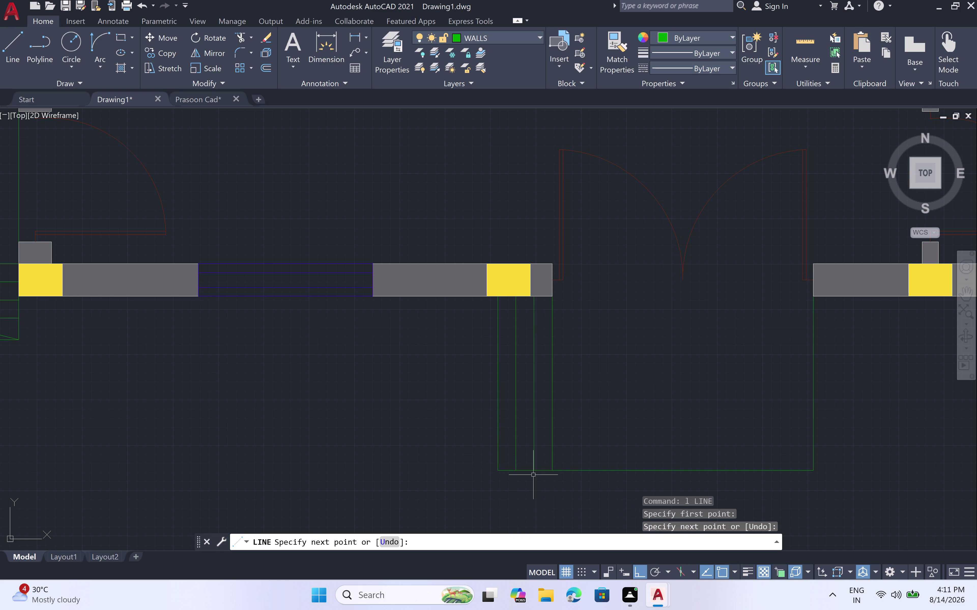
Draw another line from the top of the new lines down to the bottom corner.
key(l)
key(space)
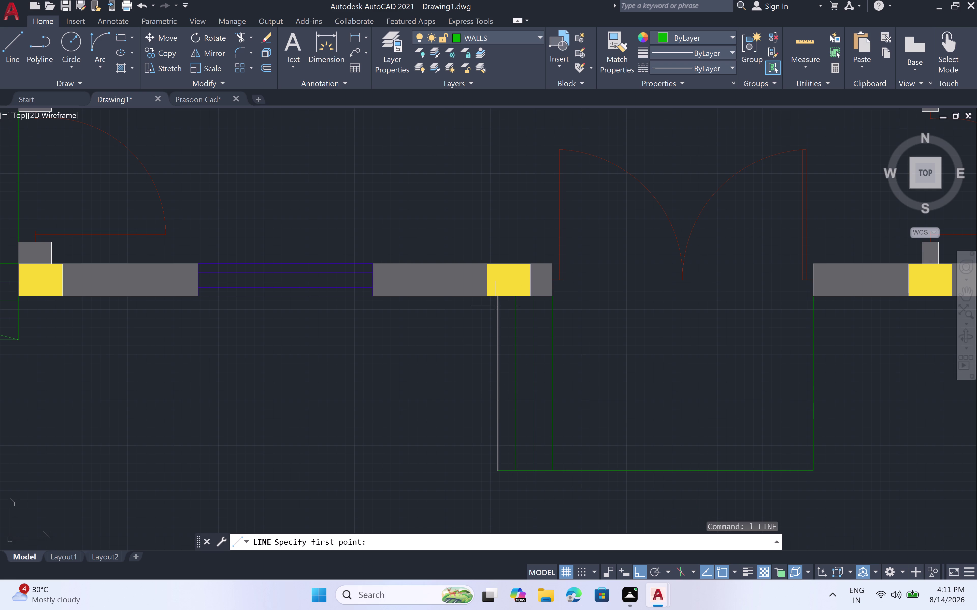
click(496, 298)
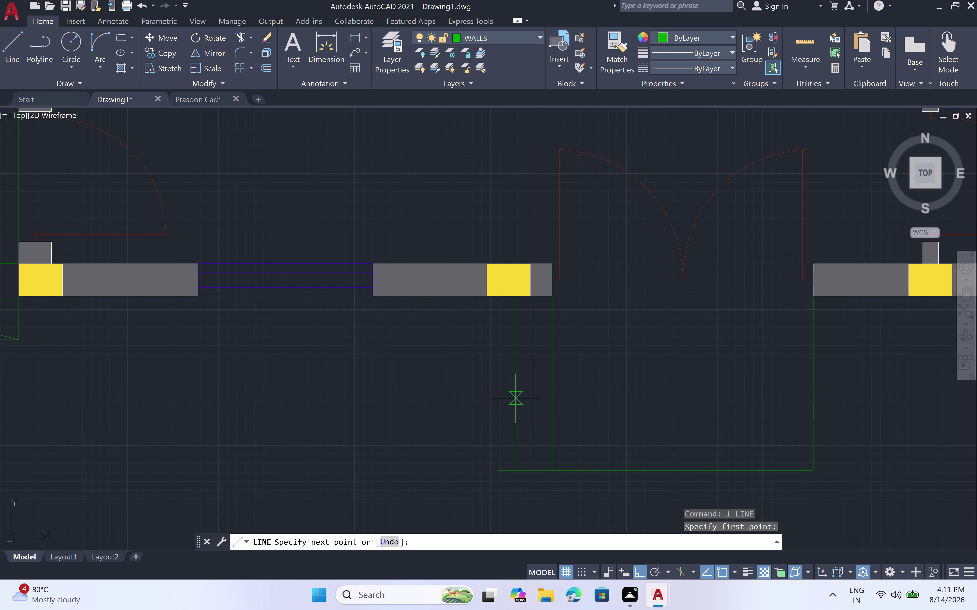
click(510, 382)
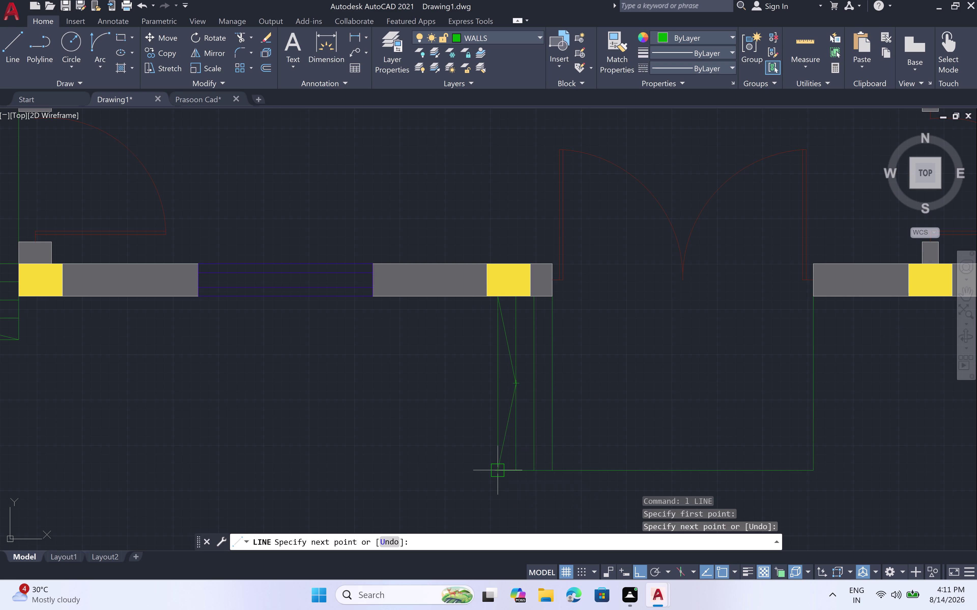
click(495, 468)
key(Escape)
scroll(down, 3)
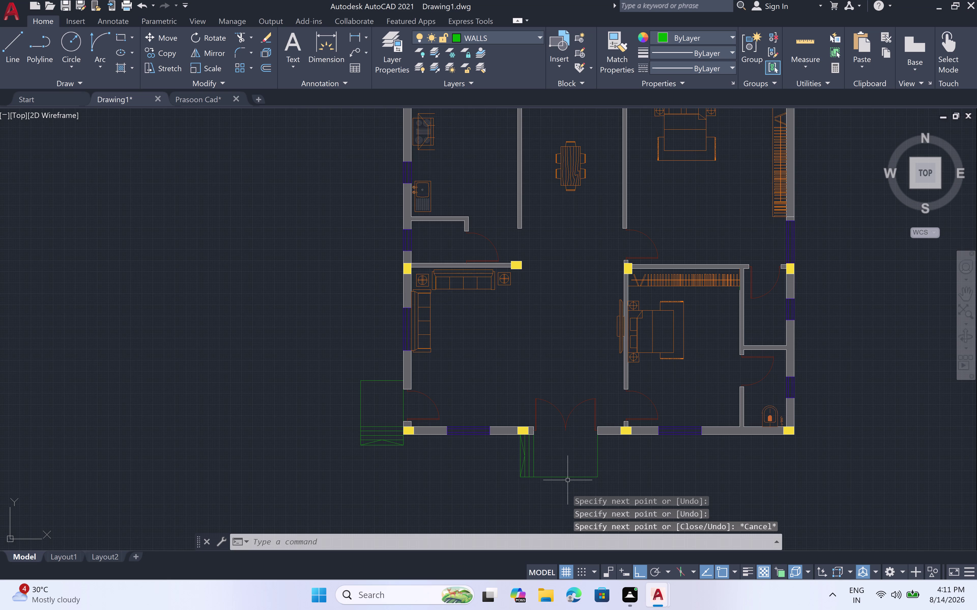
Zoom out and pan so the whole floor plan is visible.
scroll(down, 3)
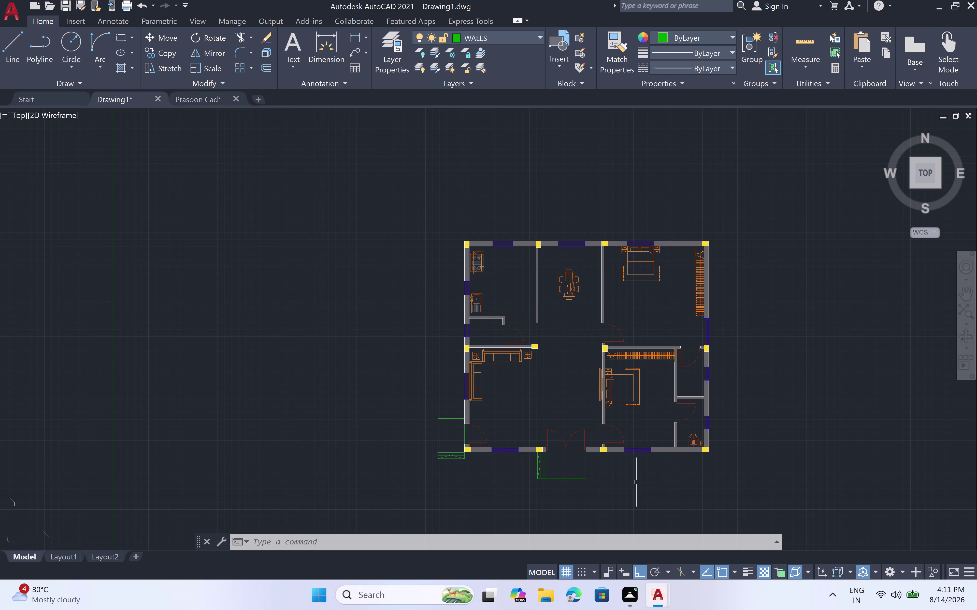
scroll(down, 3)
middle_drag(637, 490, 540, 400)
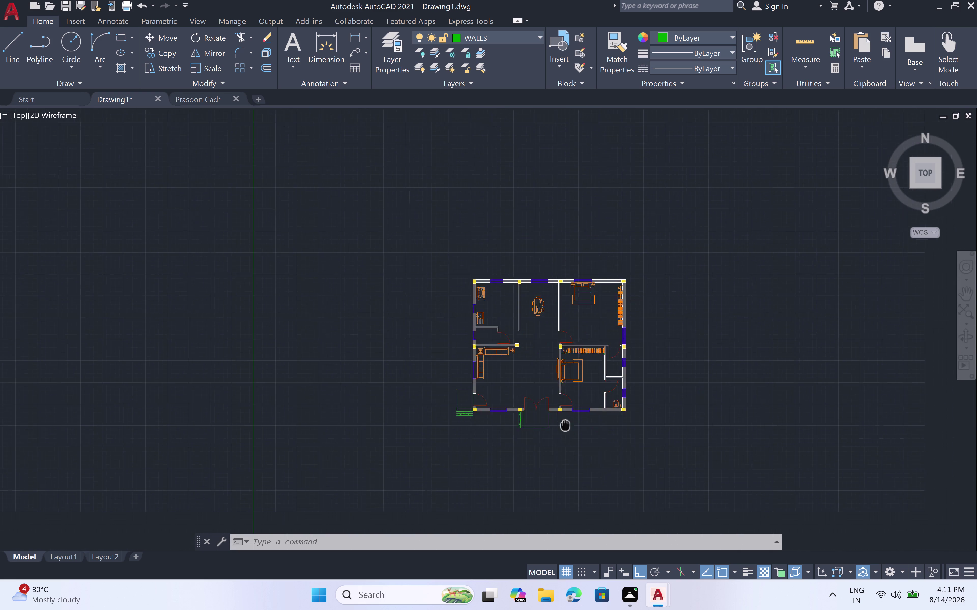
middle_drag(539, 399, 512, 369)
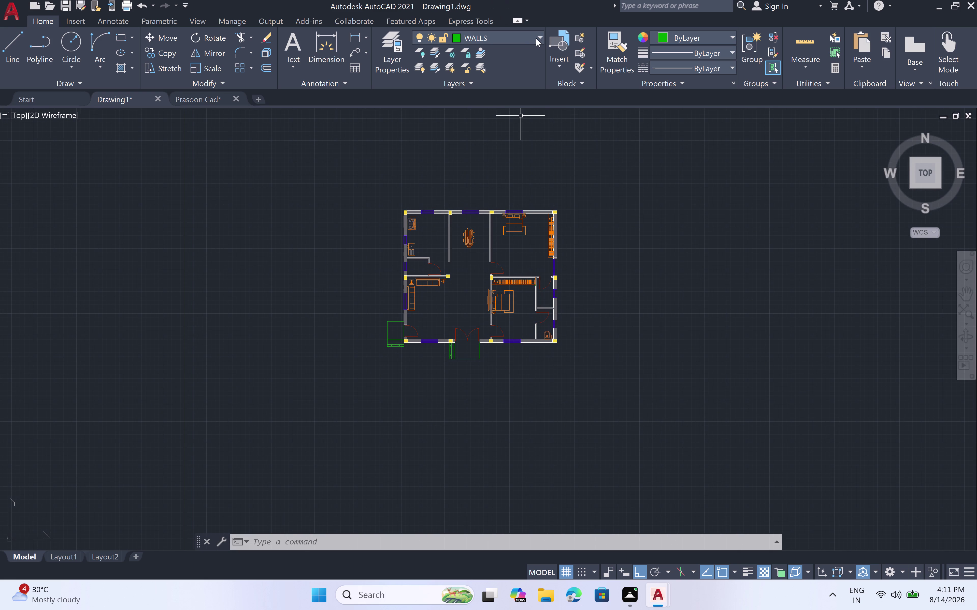
Make furniture the current layer and open its colour choice from the layer list.
click(540, 35)
click(508, 83)
click(539, 37)
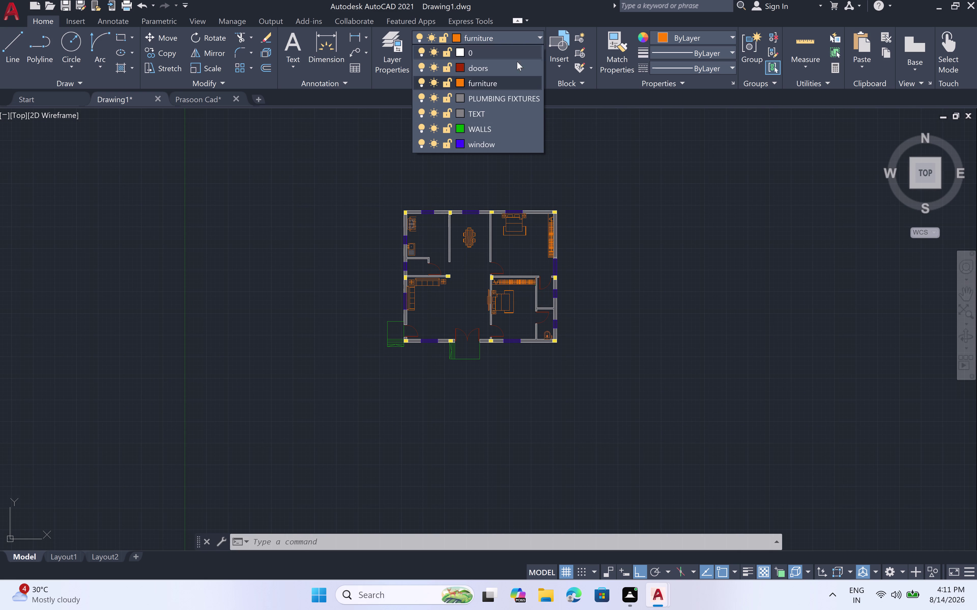
drag(499, 128, 496, 127)
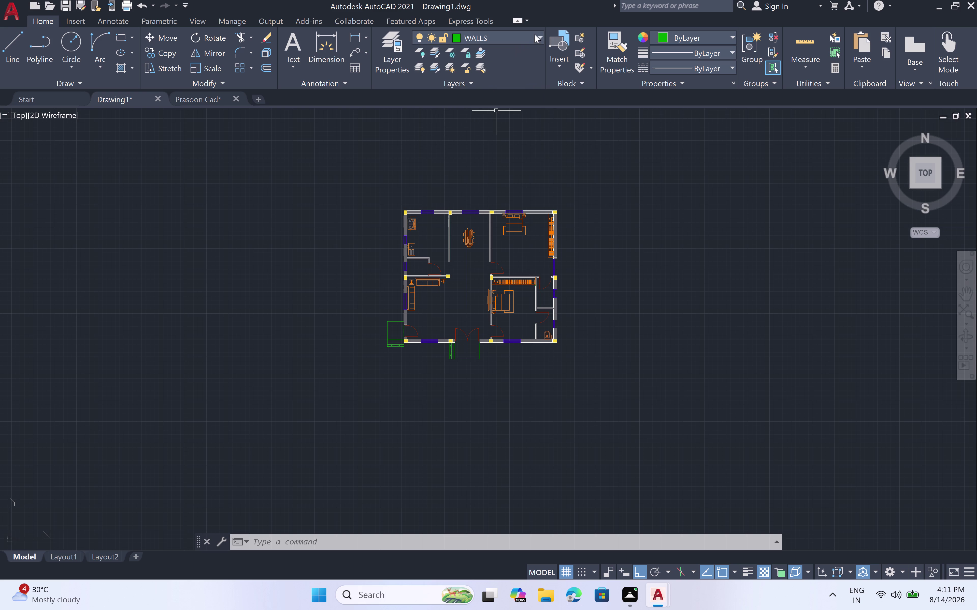
click(540, 34)
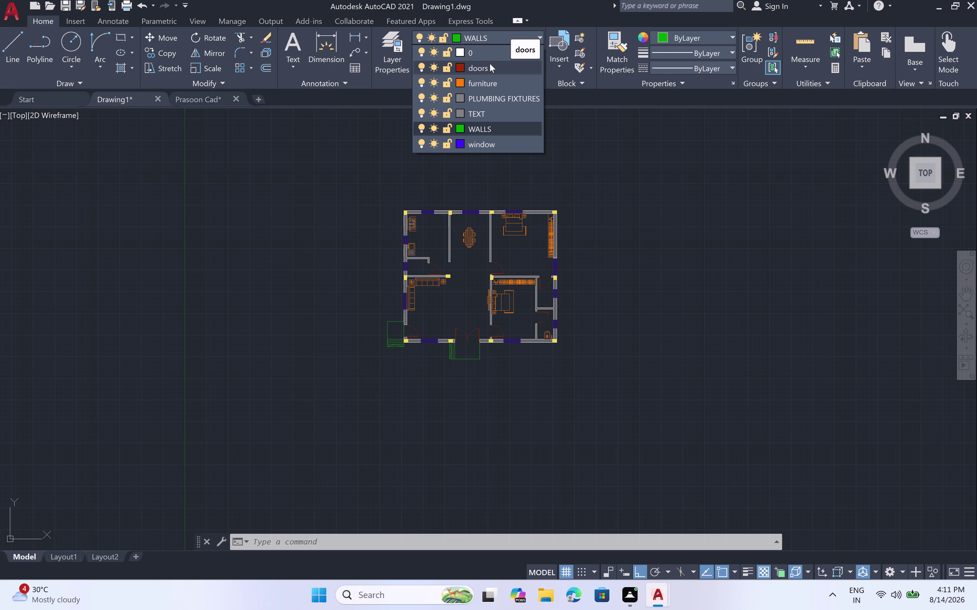
click(457, 80)
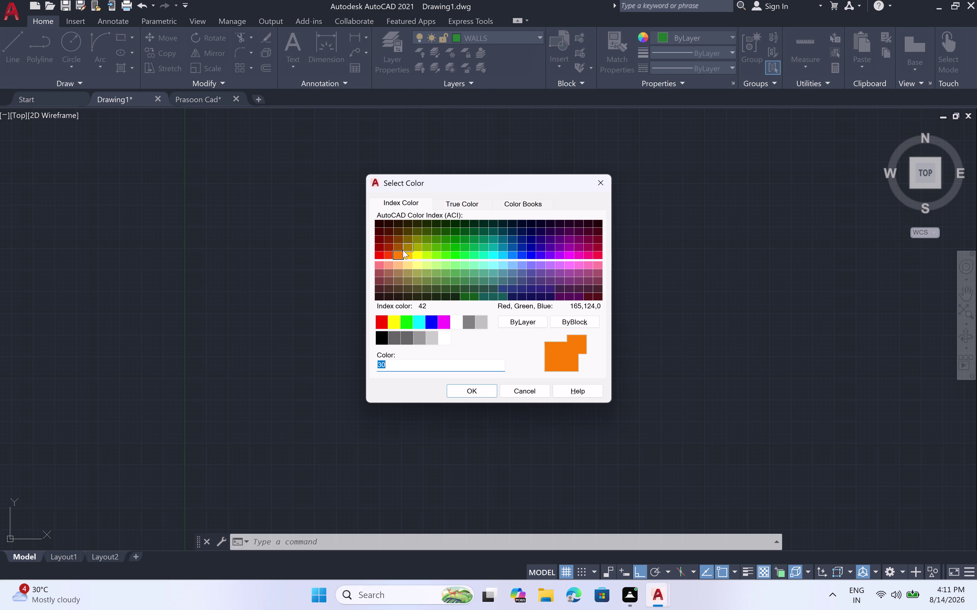
Try a yellow-orange for the furniture layer, then enter colour number 20 and apply it.
click(407, 255)
click(486, 394)
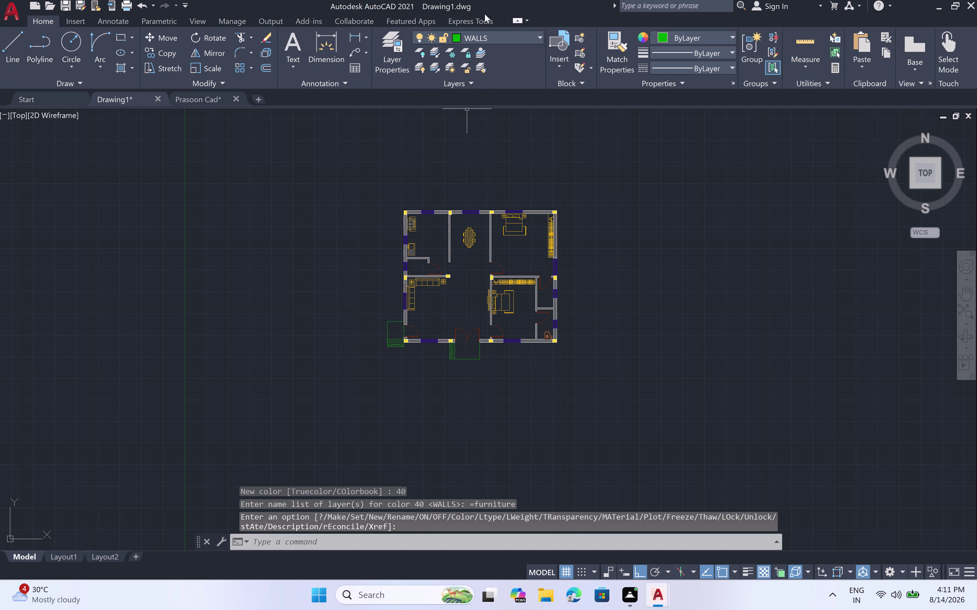
click(536, 34)
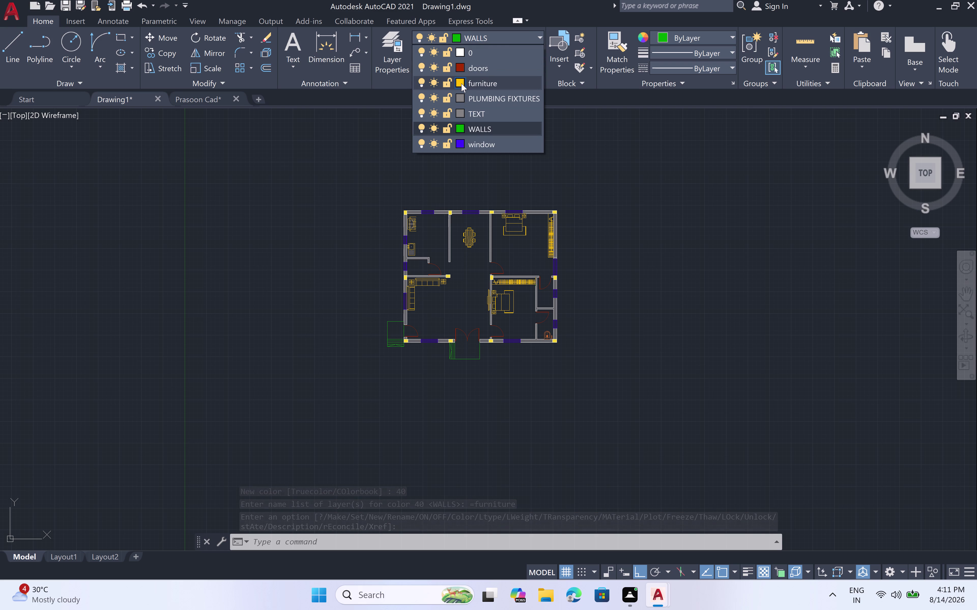
click(461, 83)
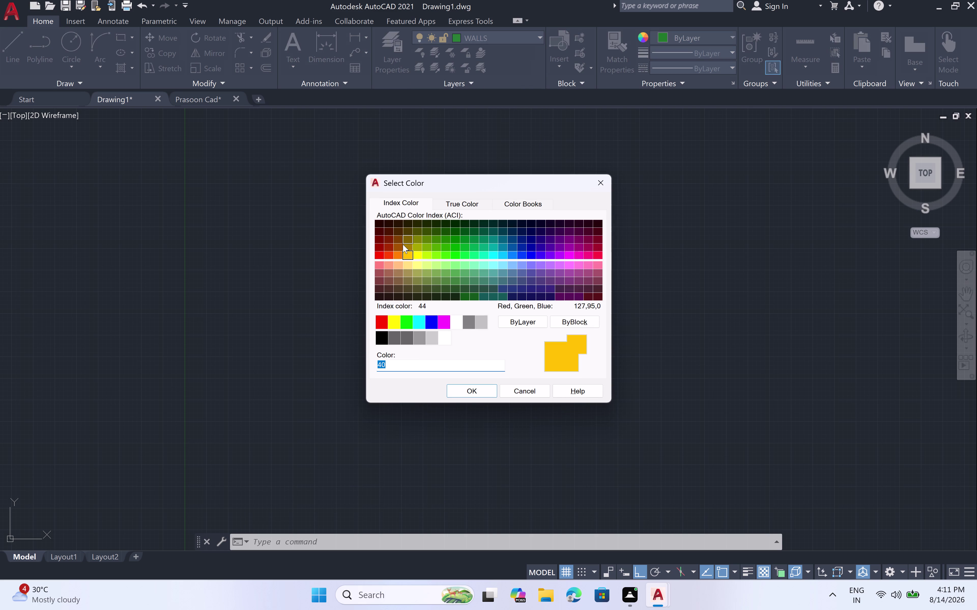
click(397, 253)
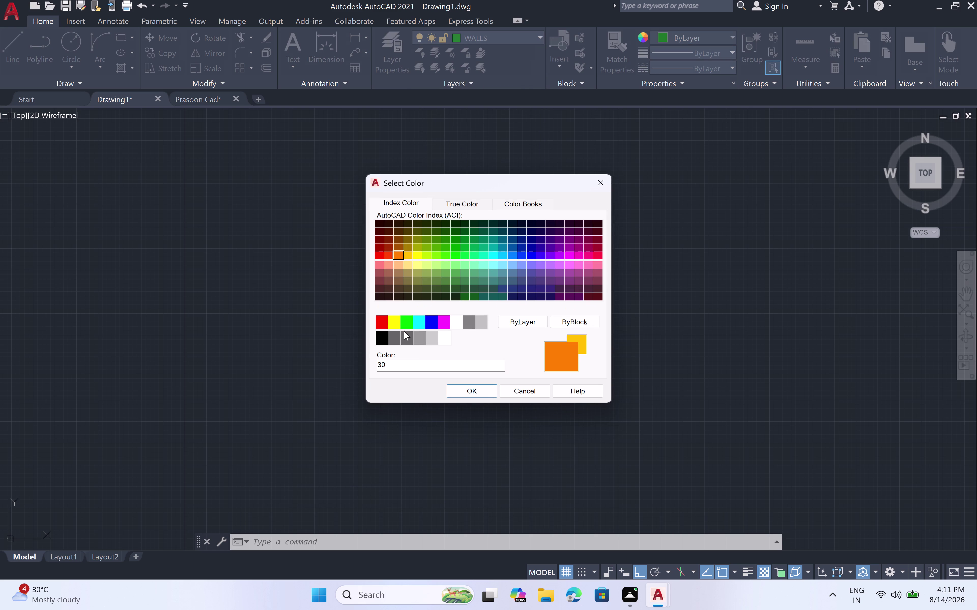
click(388, 365)
key(BackSpace)
key(BackSpace)
key(2)
key(0)
key(space)
click(454, 392)
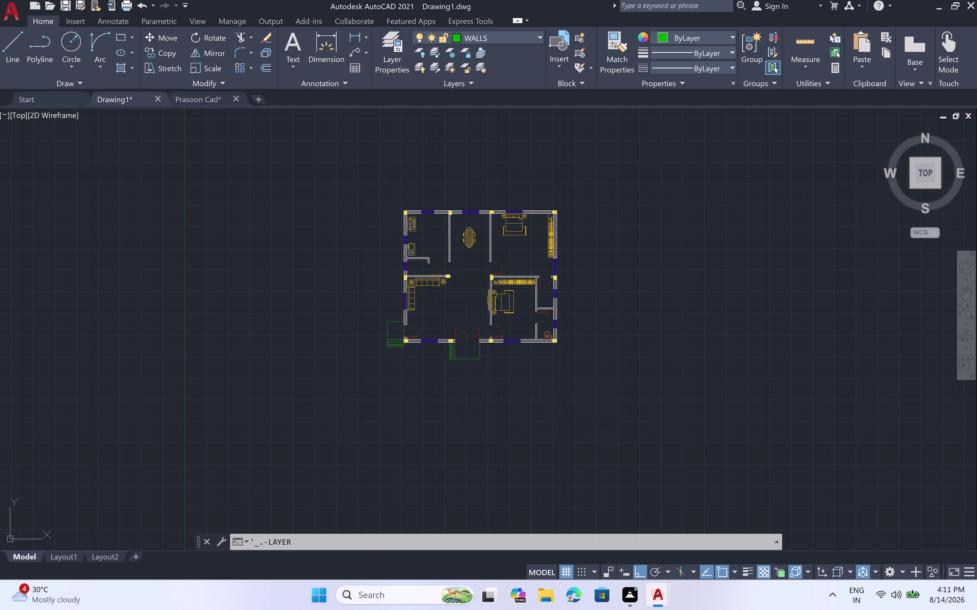
Set the furniture layer colour to pale orange, index 31.
click(538, 35)
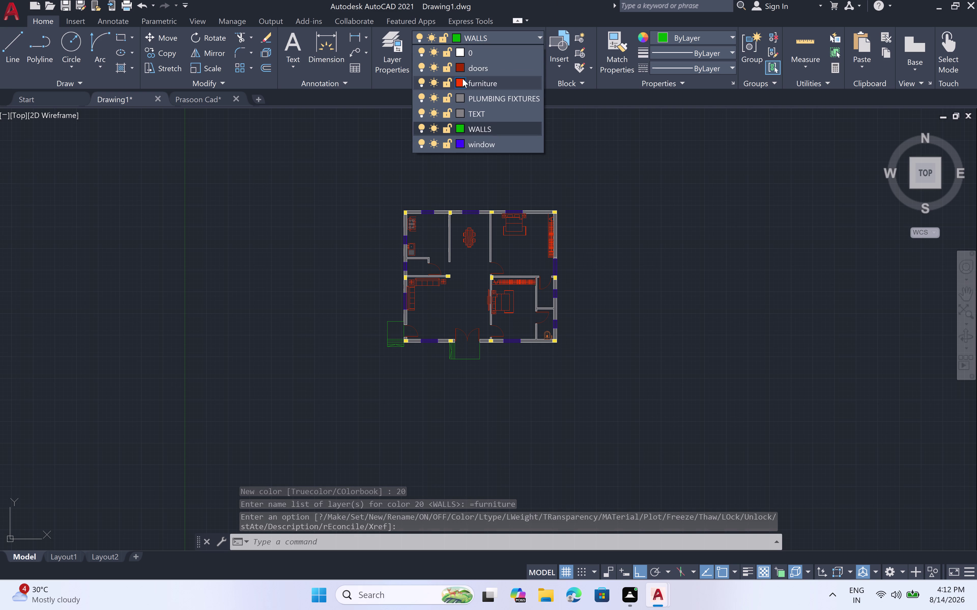
click(462, 79)
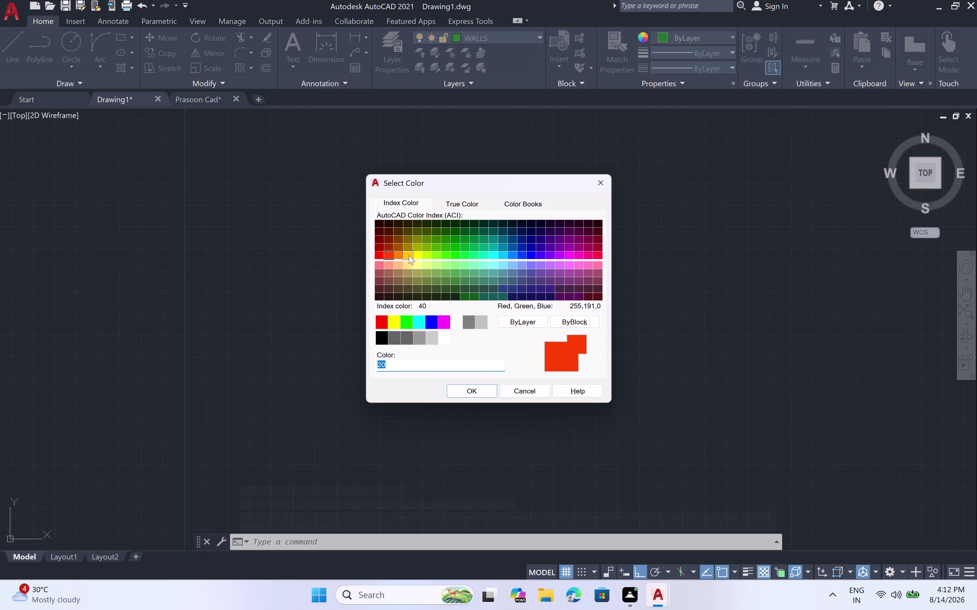
click(401, 254)
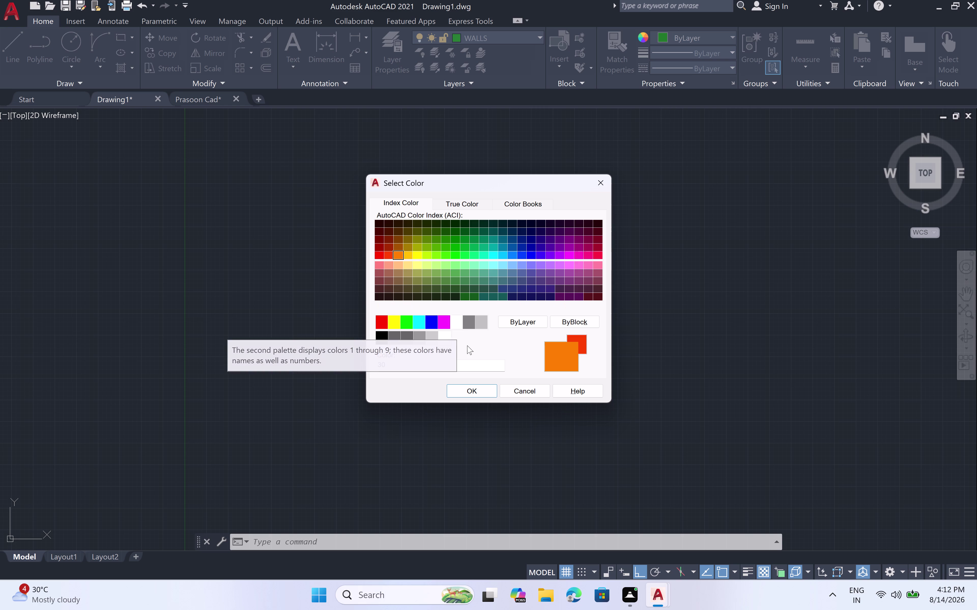
click(396, 263)
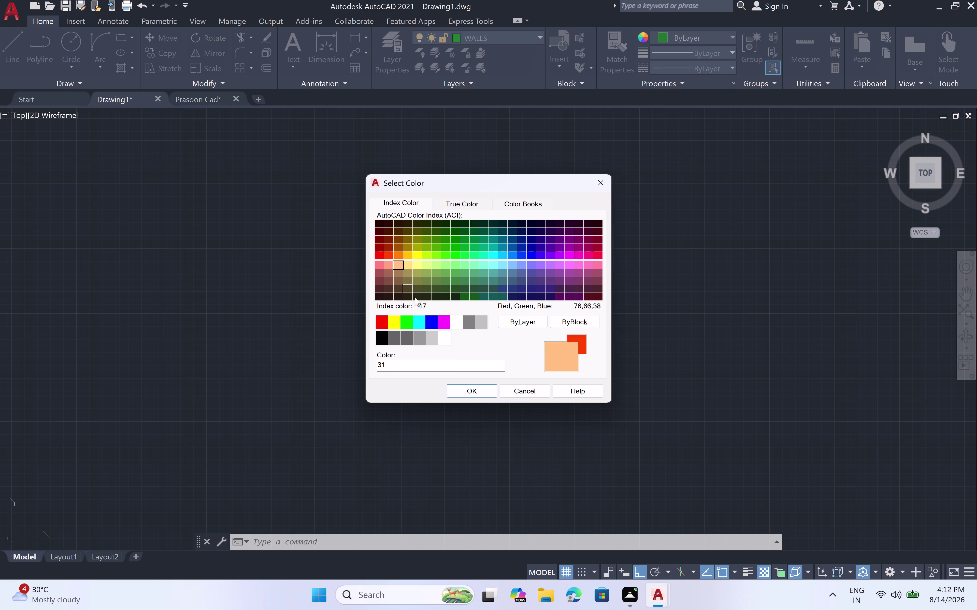
click(477, 390)
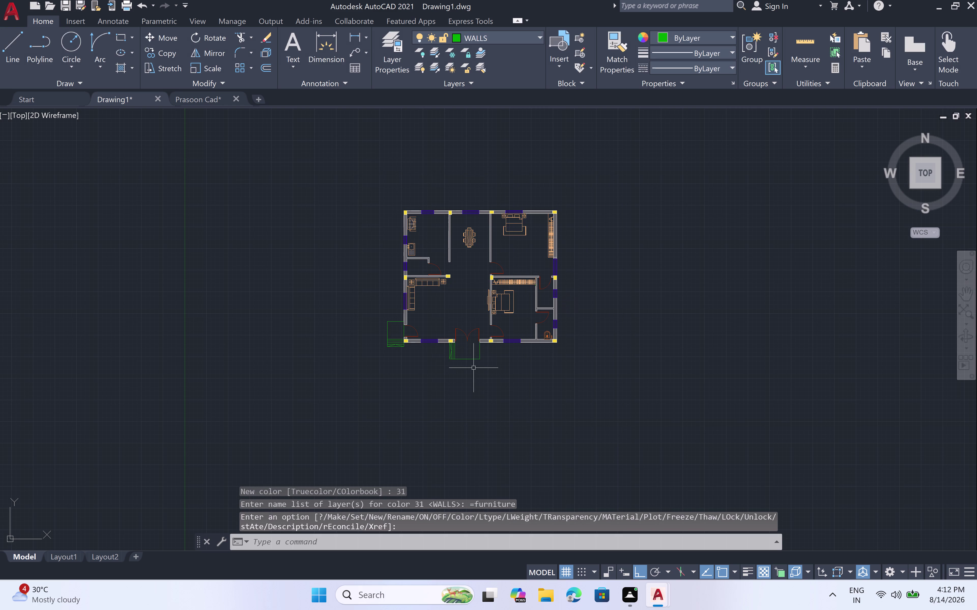
scroll(up, 3)
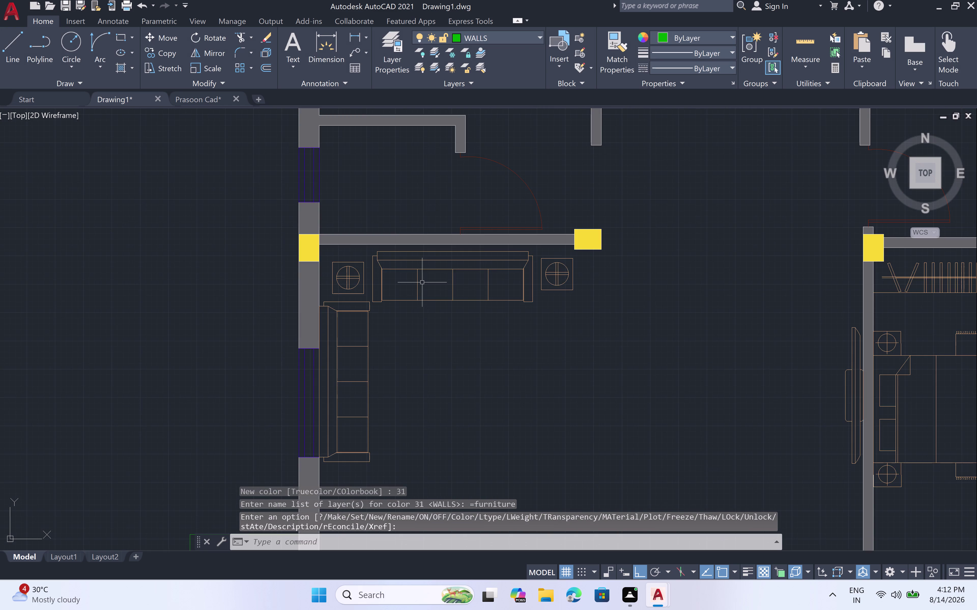
scroll(down, 3)
scroll(down, 3)
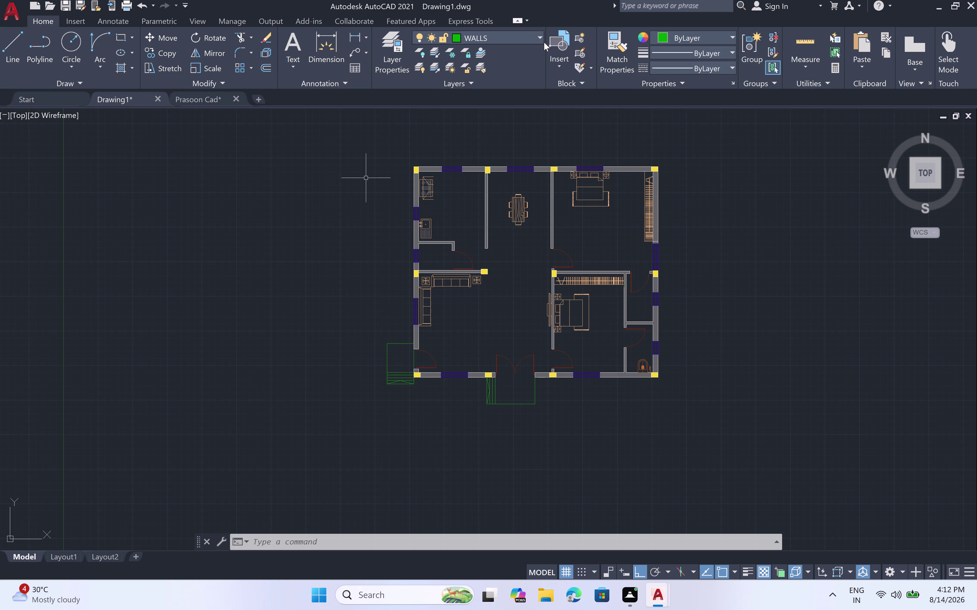
click(540, 35)
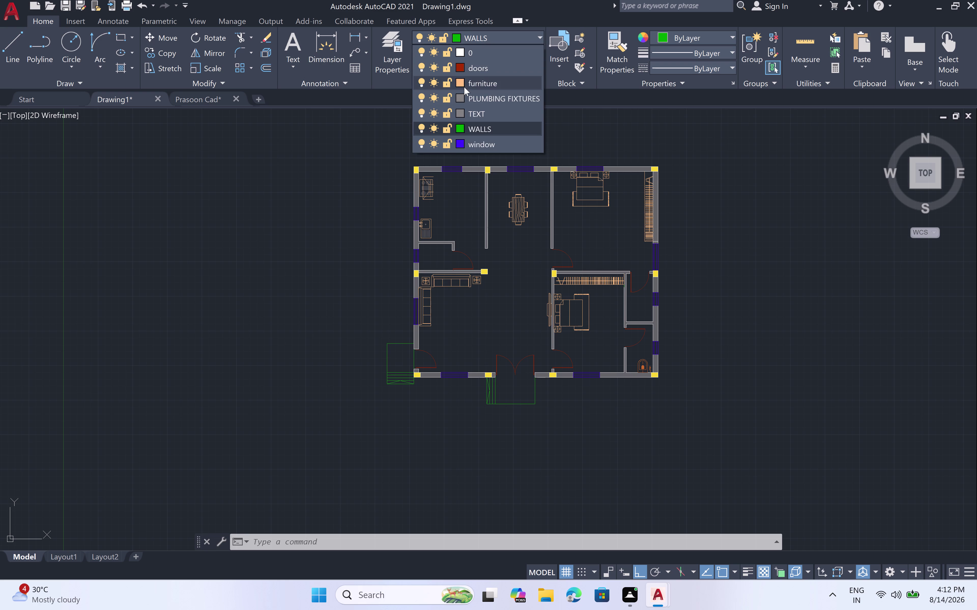
Change the furniture layer colour to bright orange, index 30.
click(457, 80)
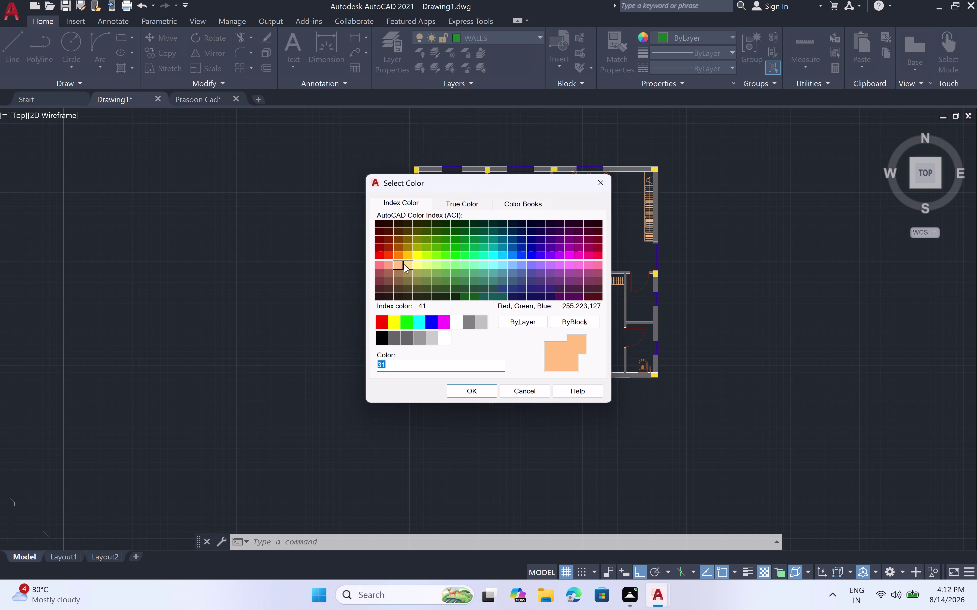
click(404, 256)
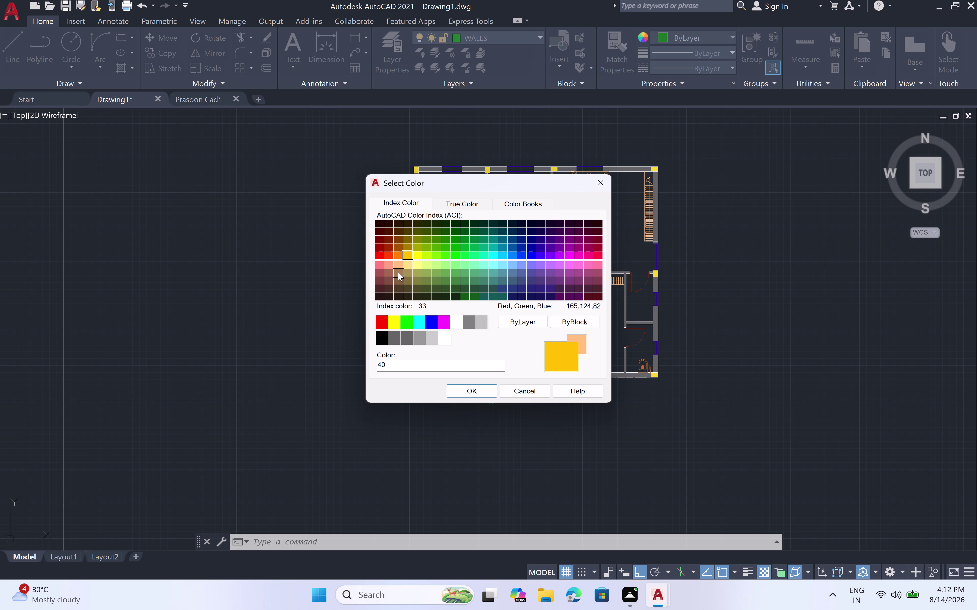
click(394, 255)
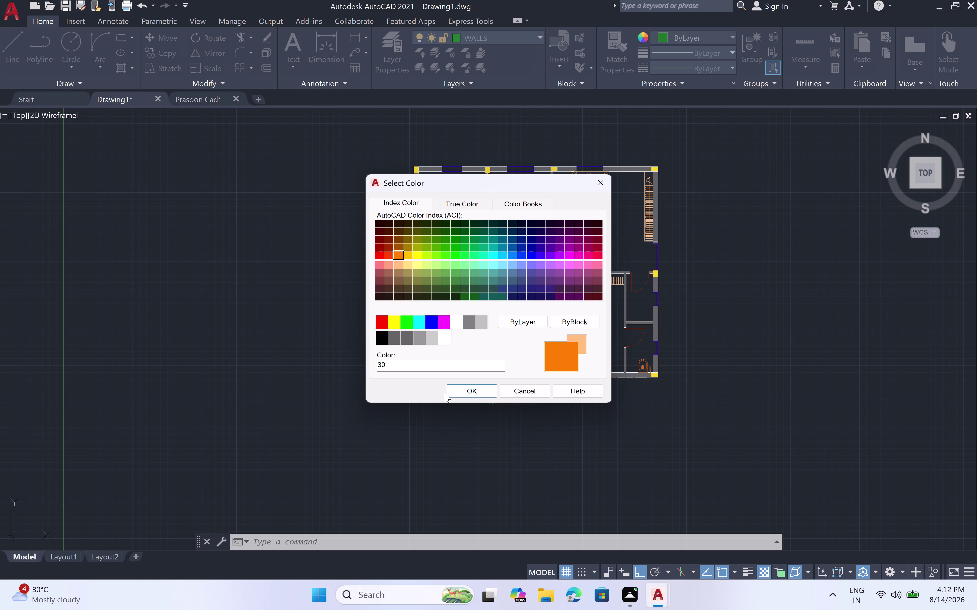
click(458, 391)
scroll(down, 3)
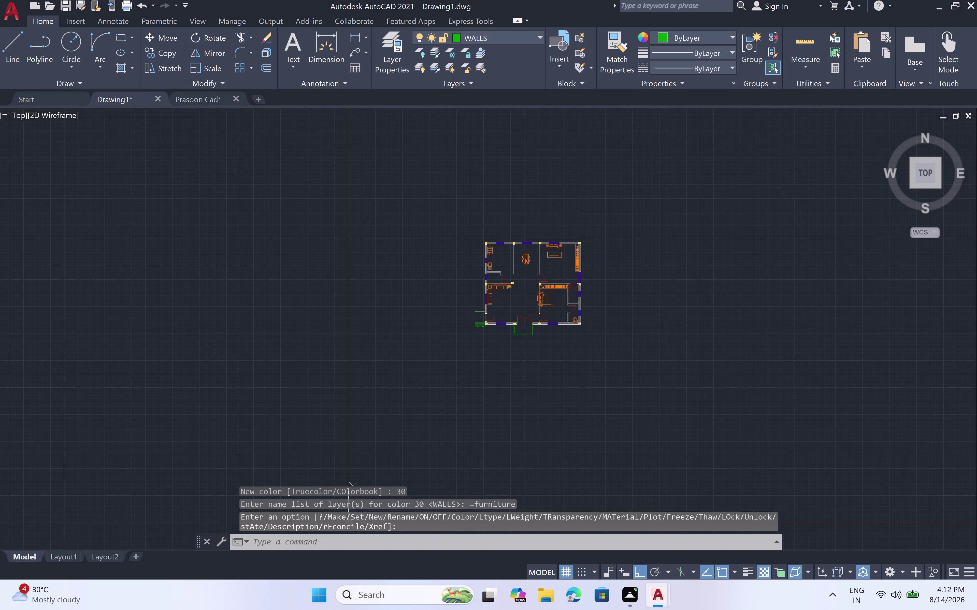
scroll(up, 3)
scroll(up, 3)
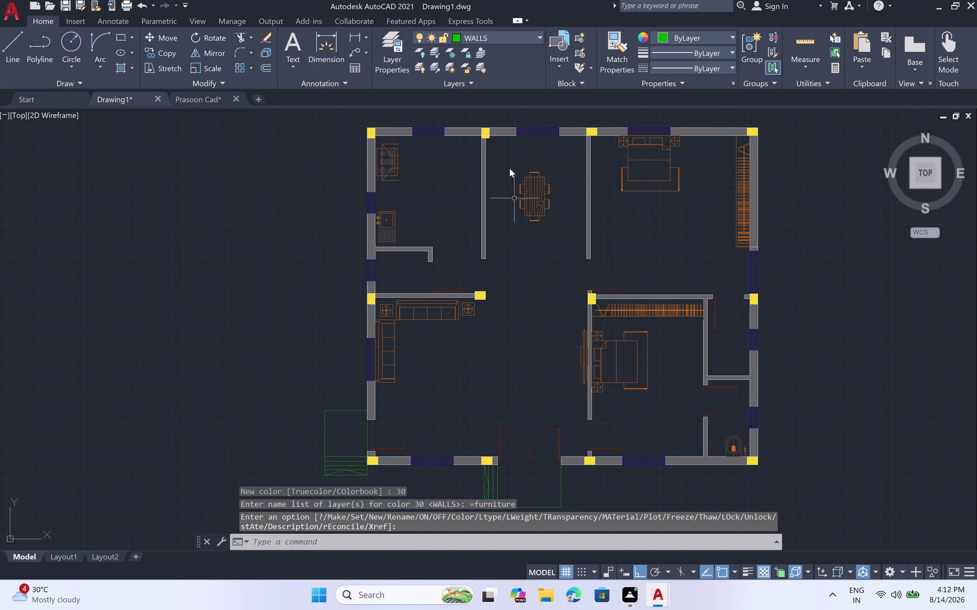
double_click(539, 35)
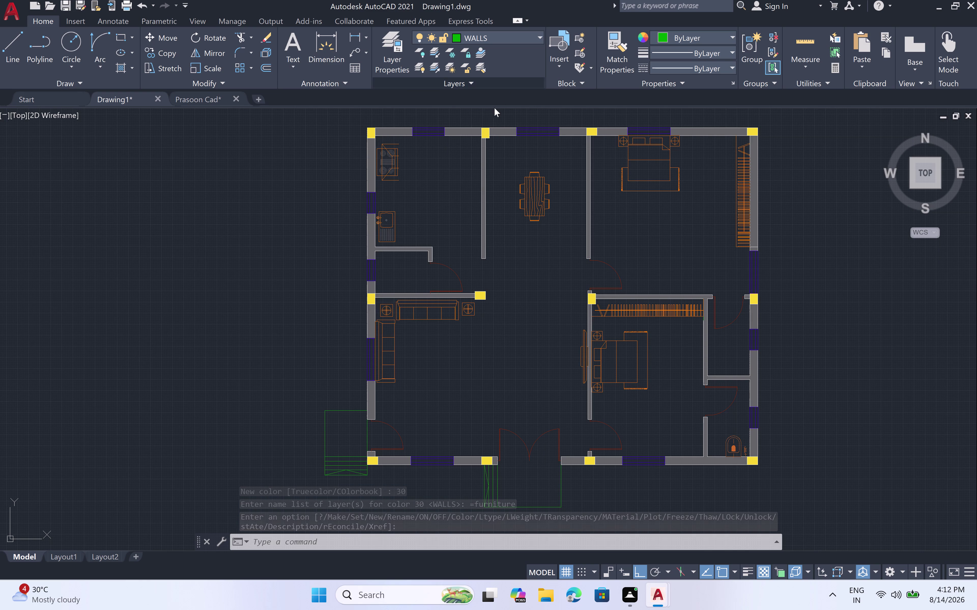
Switch the furniture layer colour back to pale orange, index 31.
click(540, 34)
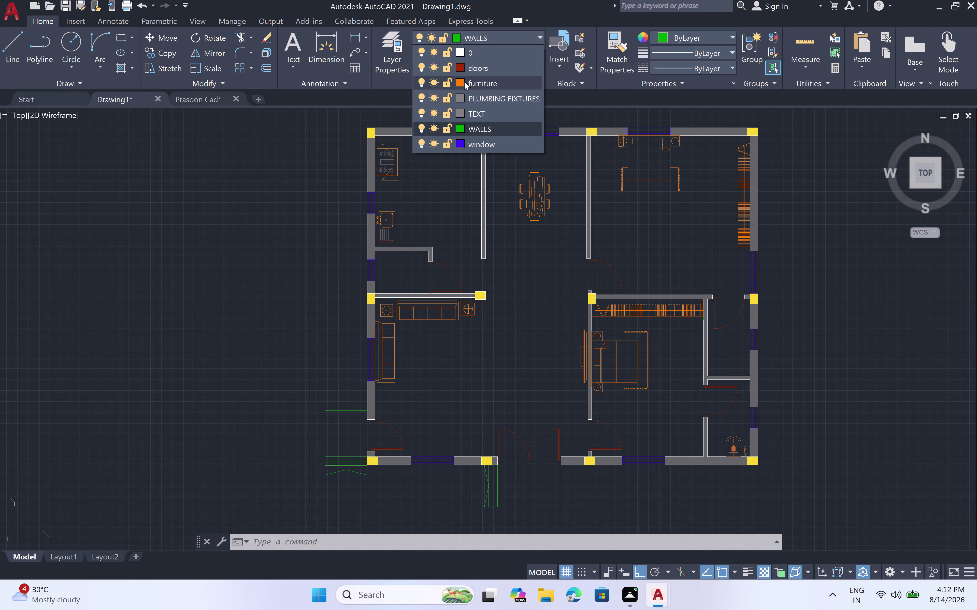
click(460, 80)
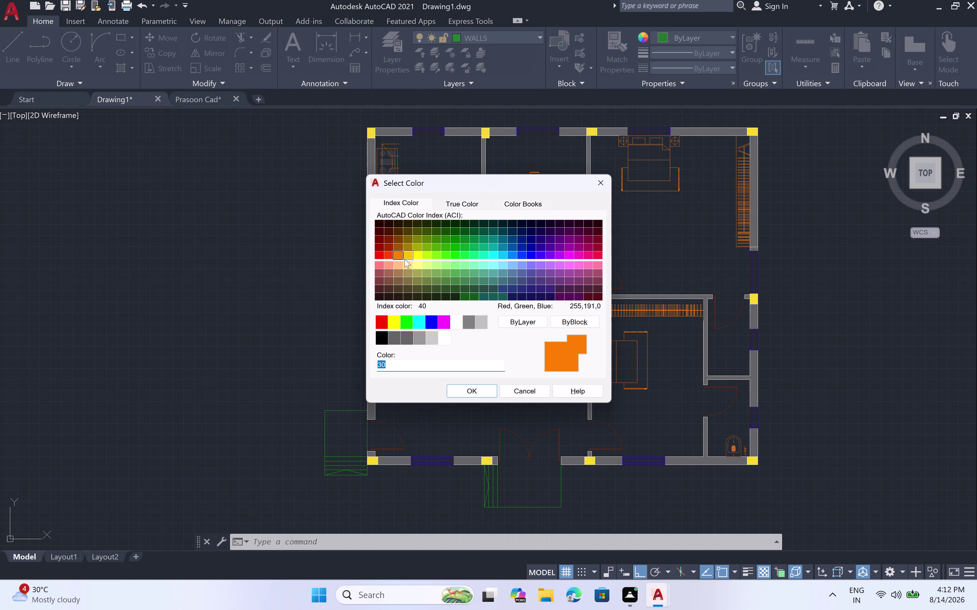
click(394, 266)
click(467, 391)
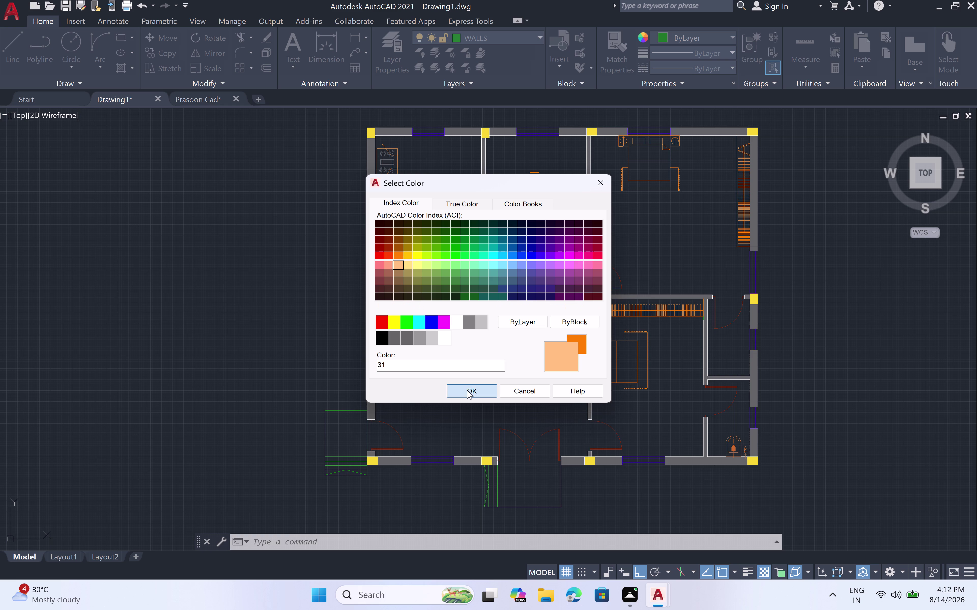
scroll(down, 3)
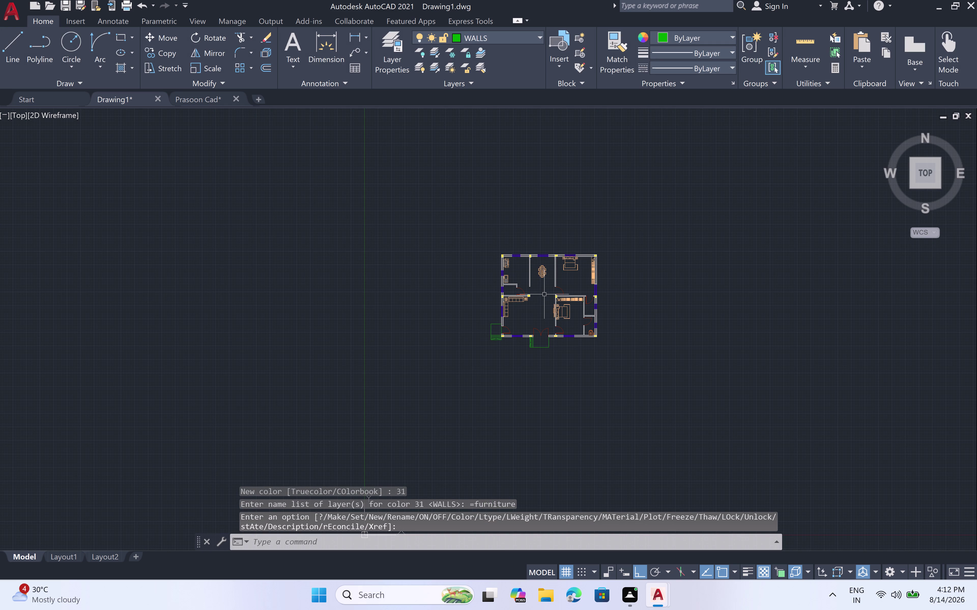
scroll(up, 3)
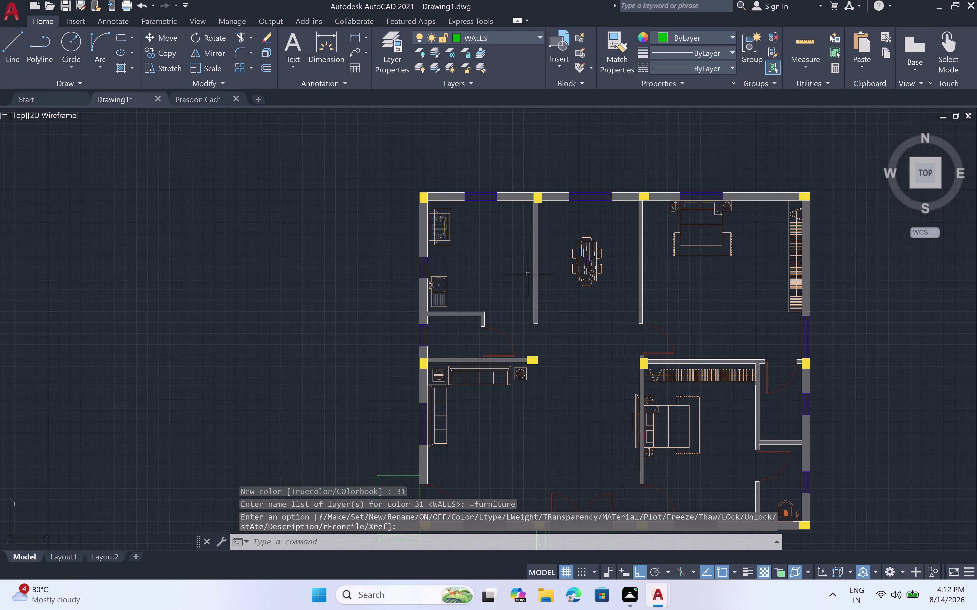
scroll(down, 3)
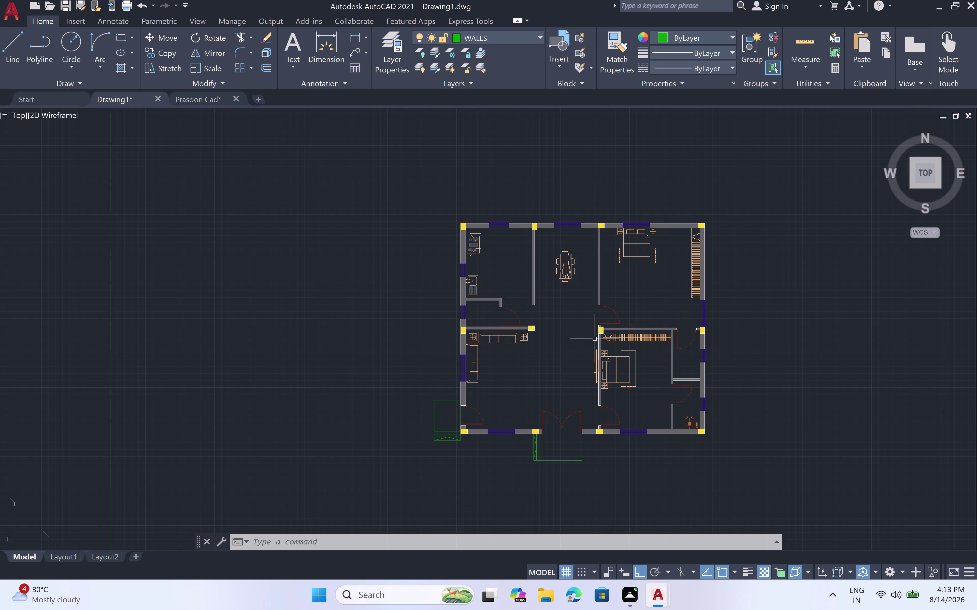
scroll(down, 3)
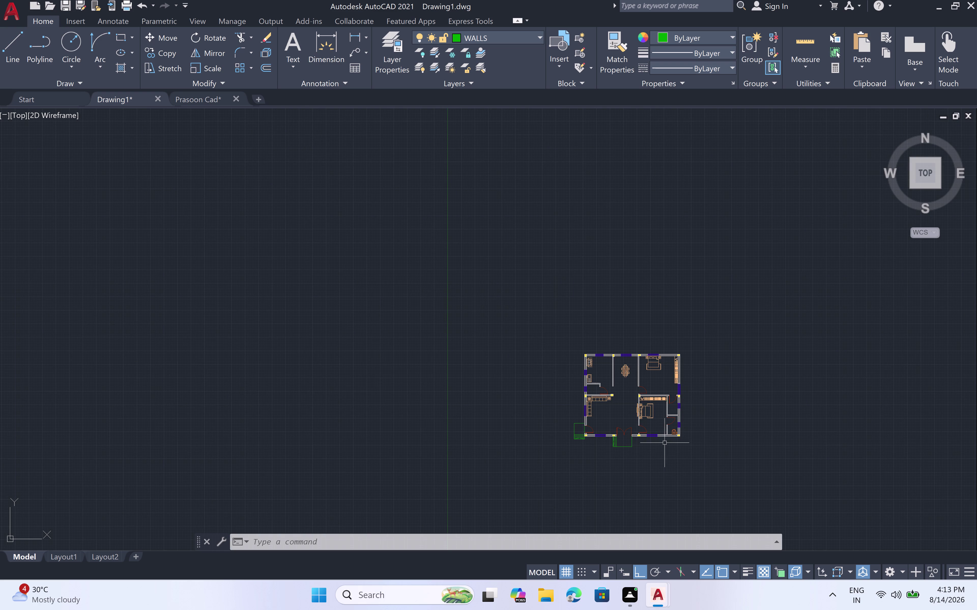
Pan the plan up to show space below it and make layer 0 current.
middle_drag(664, 443, 576, 316)
scroll(up, 3)
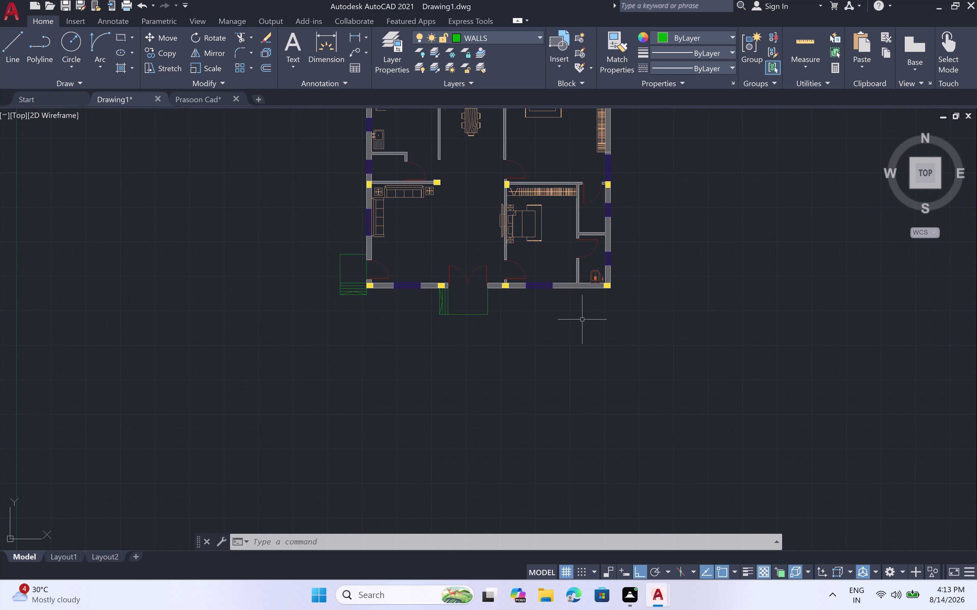
double_click(540, 36)
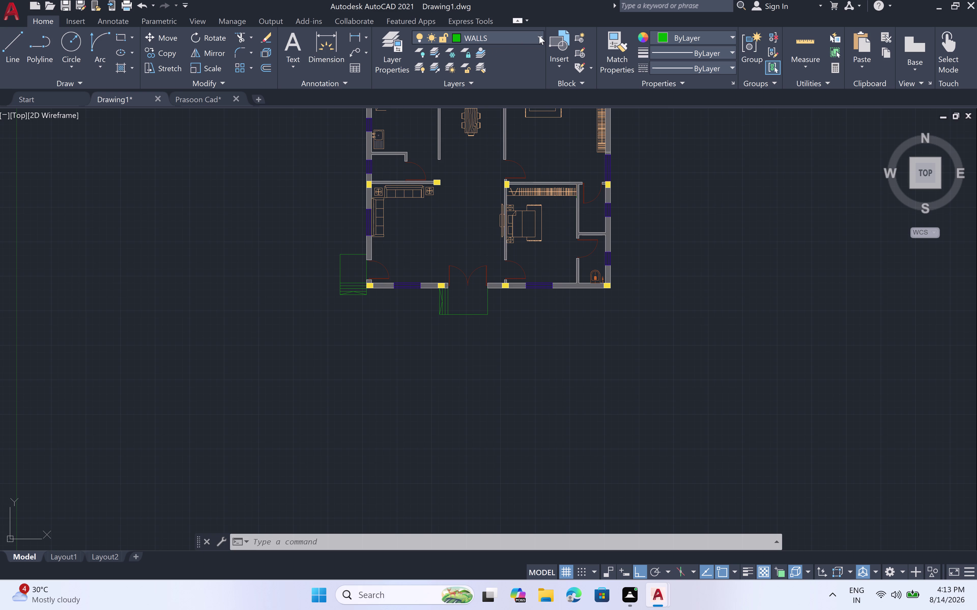
click(539, 35)
click(495, 52)
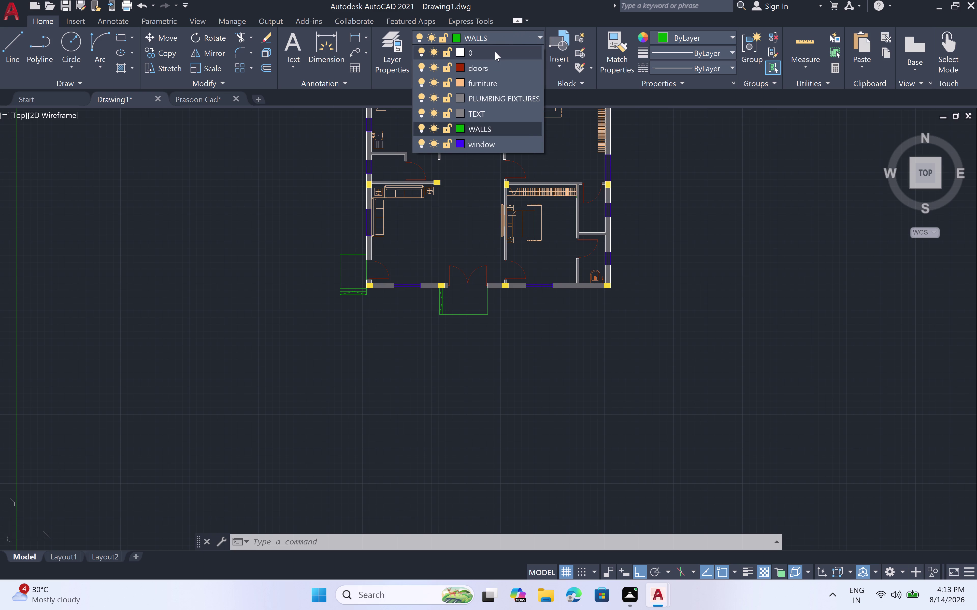
scroll(up, 3)
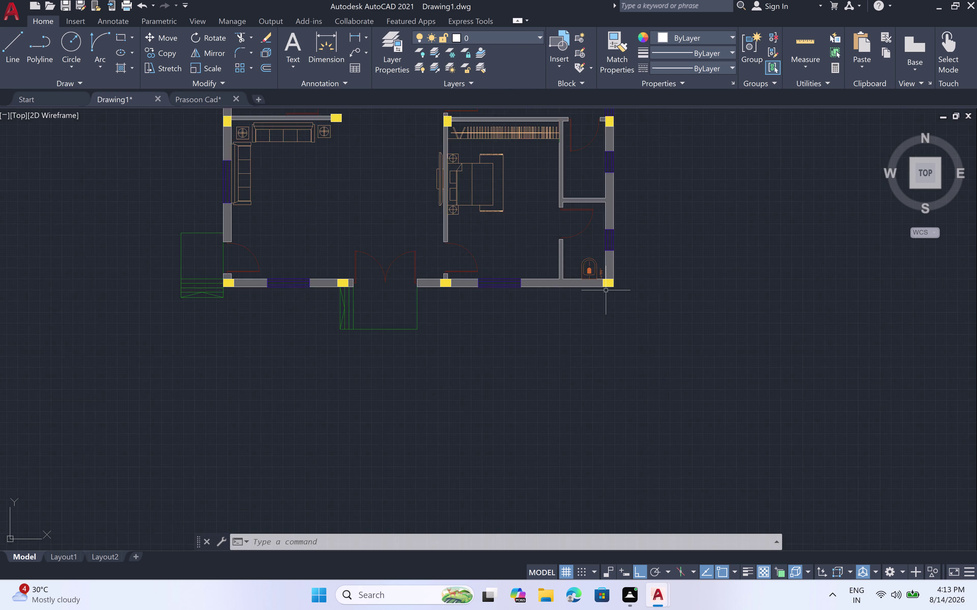
Start a line at the bottom-right outer wall corner and zoom in on that corner.
scroll(up, 3)
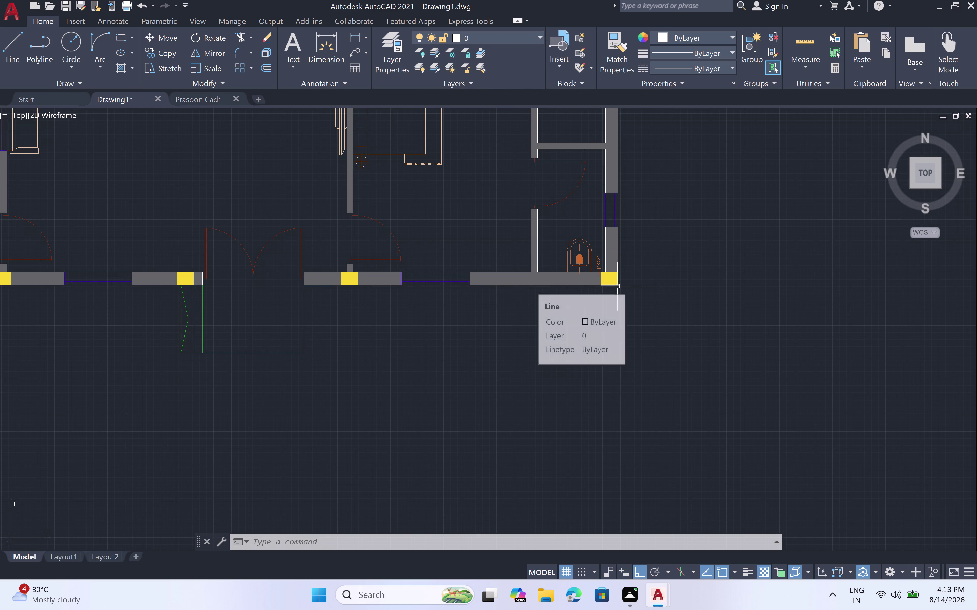
key(l)
key(space)
click(616, 284)
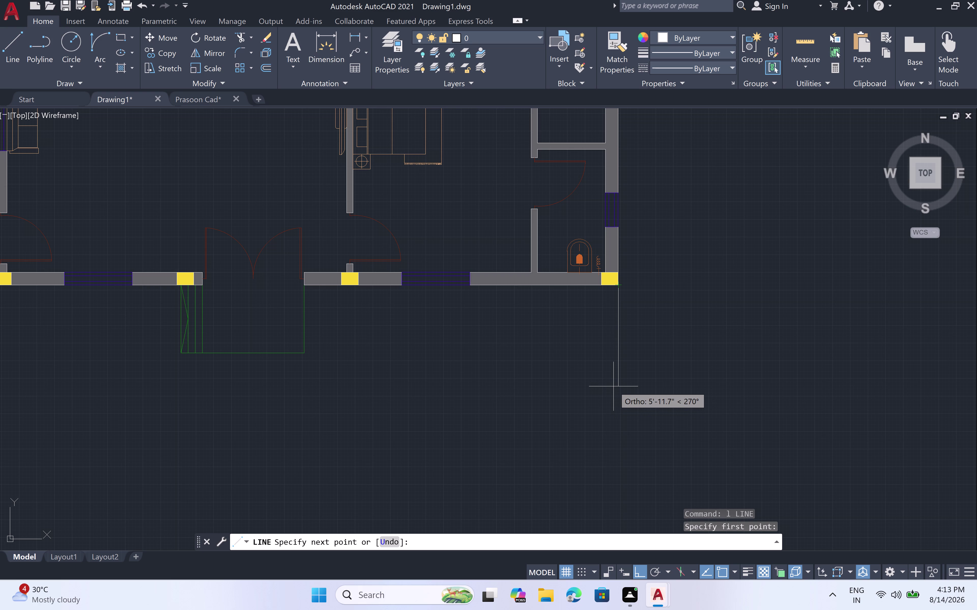
scroll(down, 3)
scroll(down, 3)
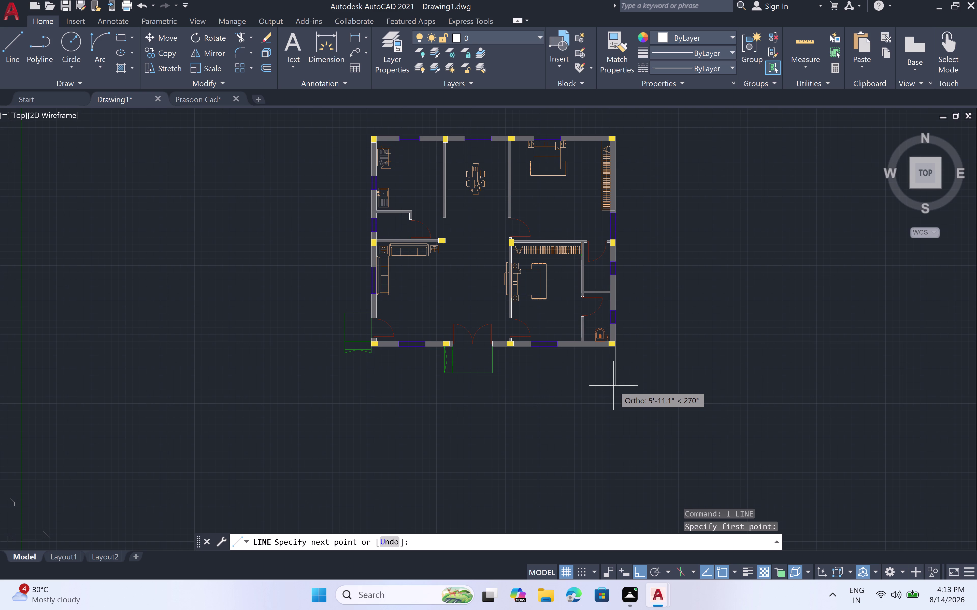
scroll(down, 3)
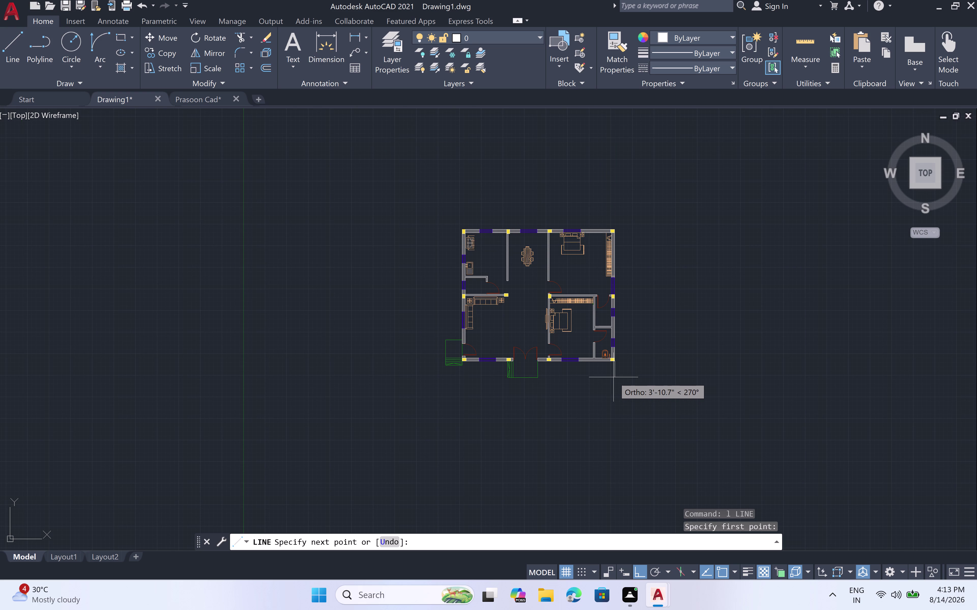
scroll(up, 3)
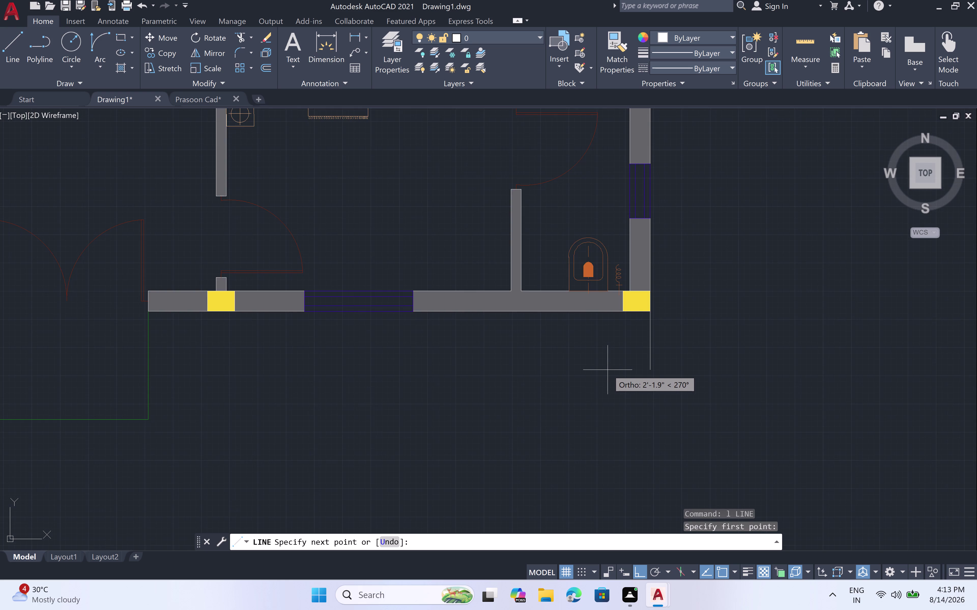
scroll(up, 3)
scroll(down, 3)
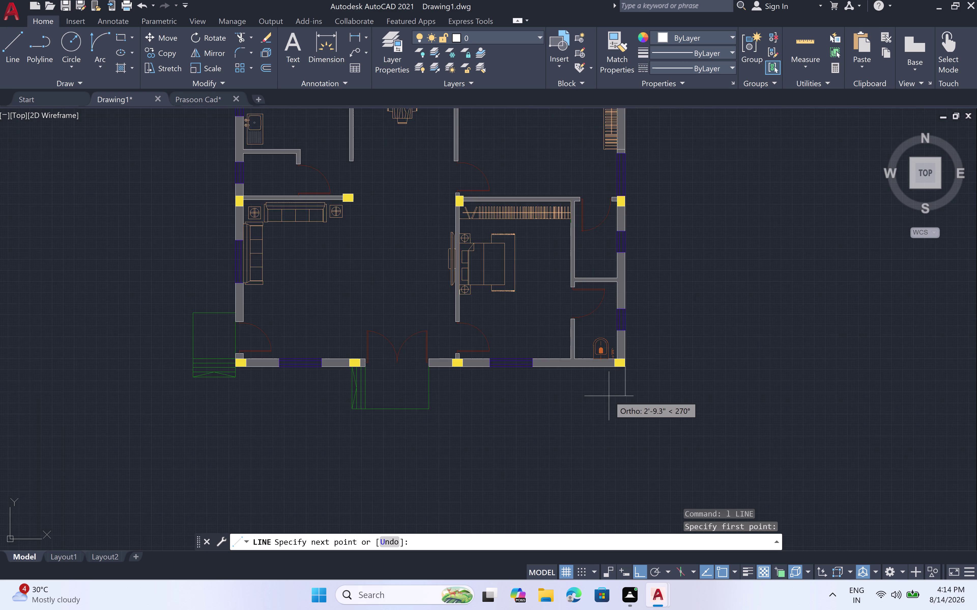
scroll(down, 3)
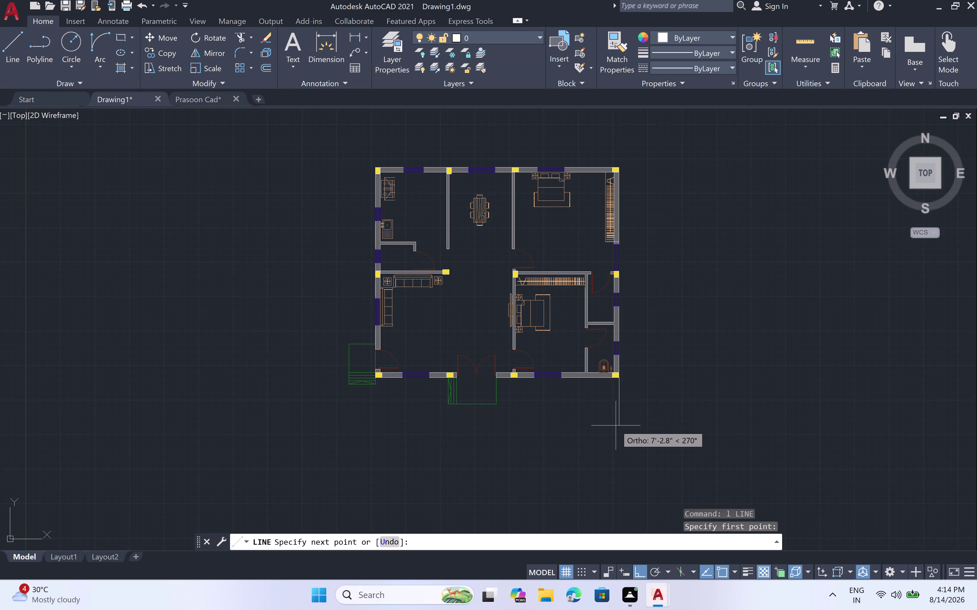
middle_drag(615, 426, 607, 398)
scroll(up, 3)
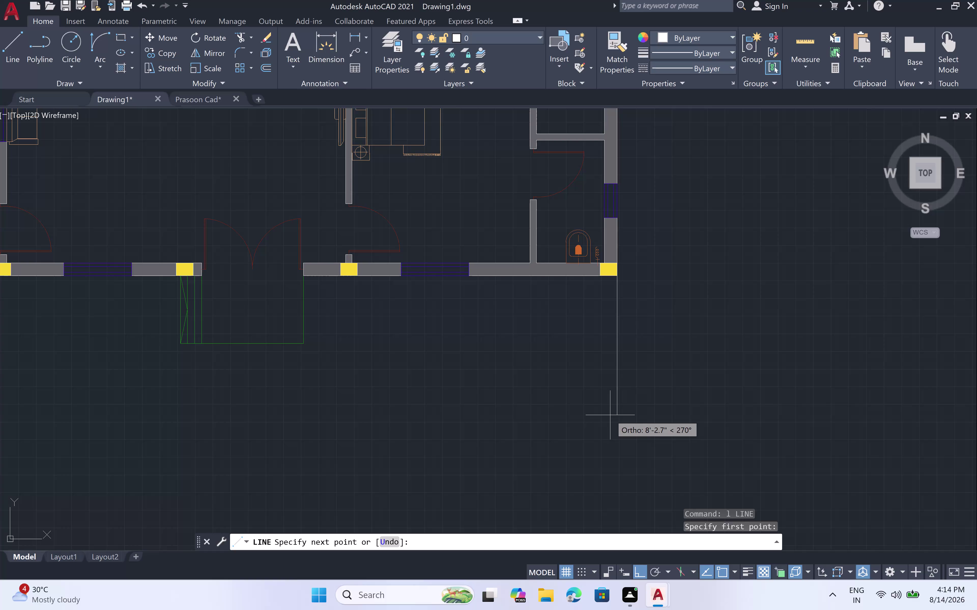
Draw the downward line segment 6' long, dismissing a stray popup and character.
text(6')
key(space)
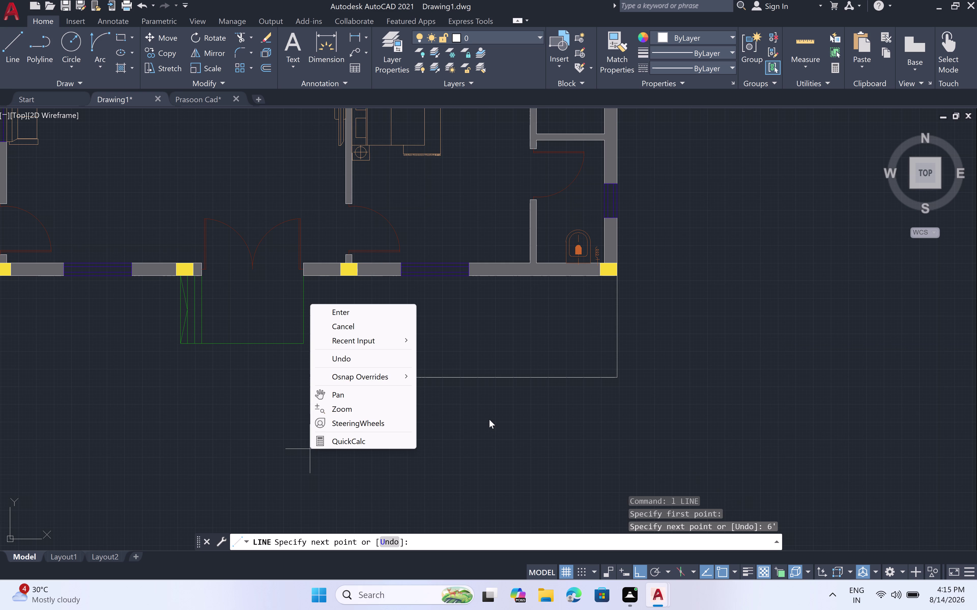
key(Escape)
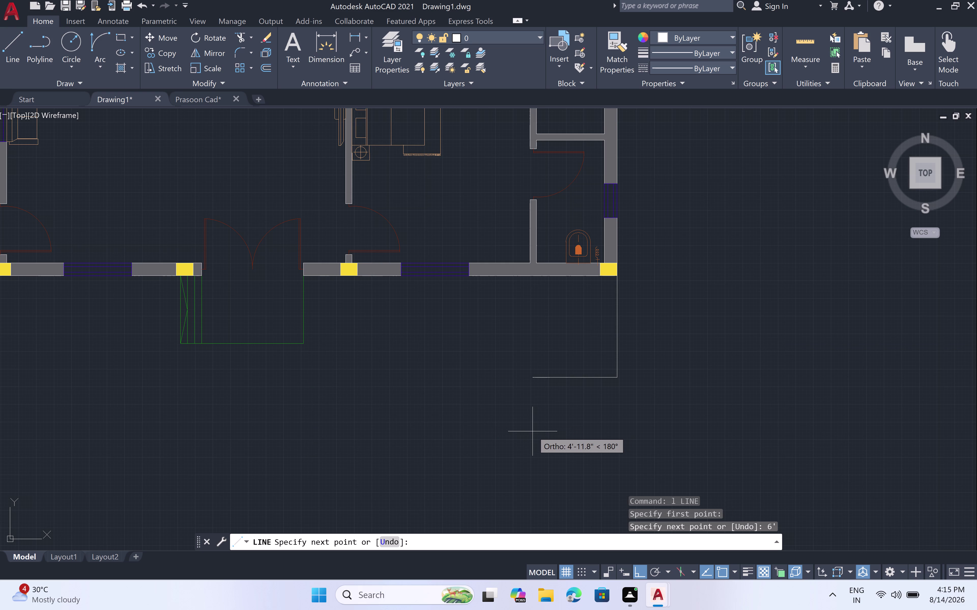
key(q)
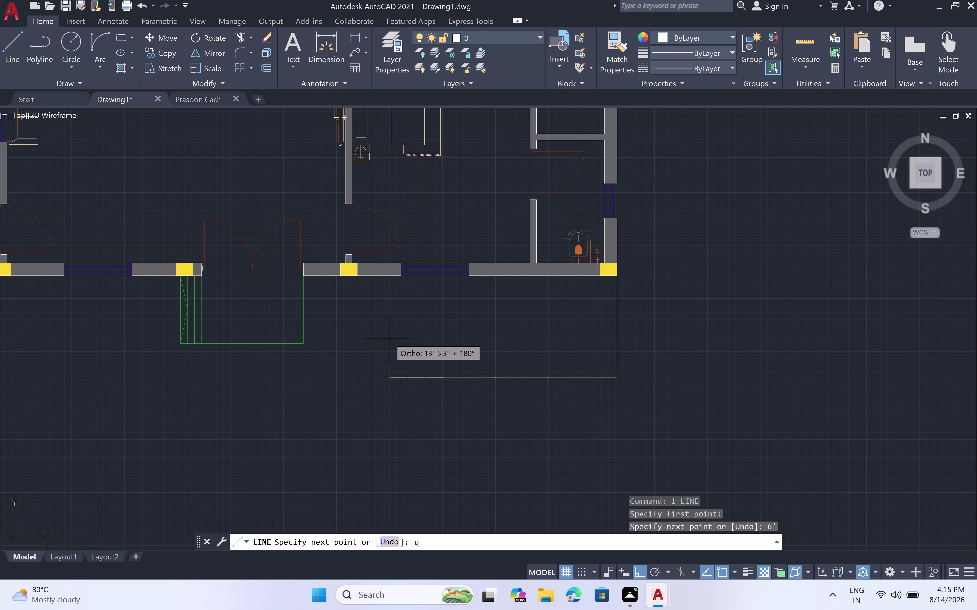
scroll(down, 3)
scroll(up, 3)
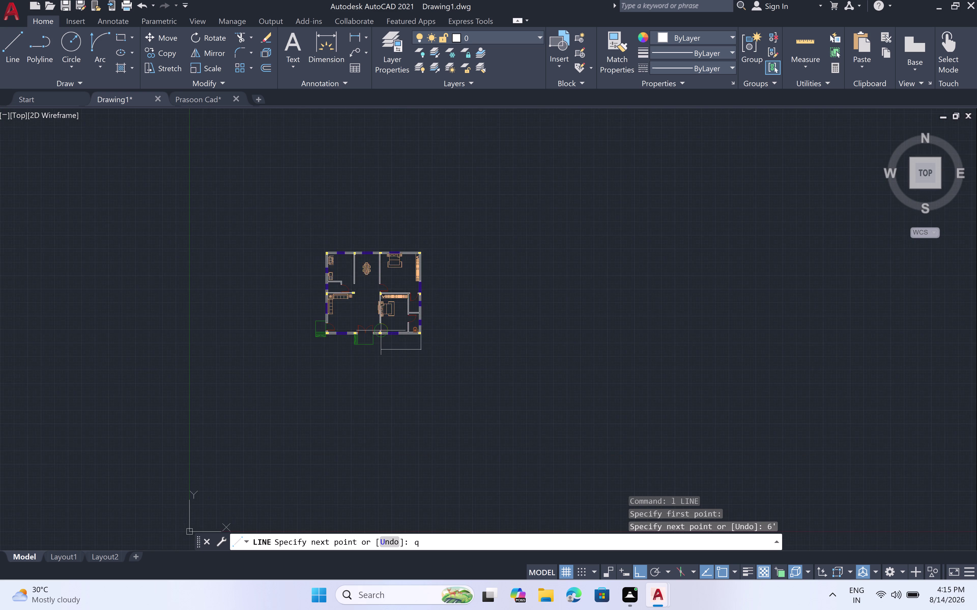
scroll(up, 3)
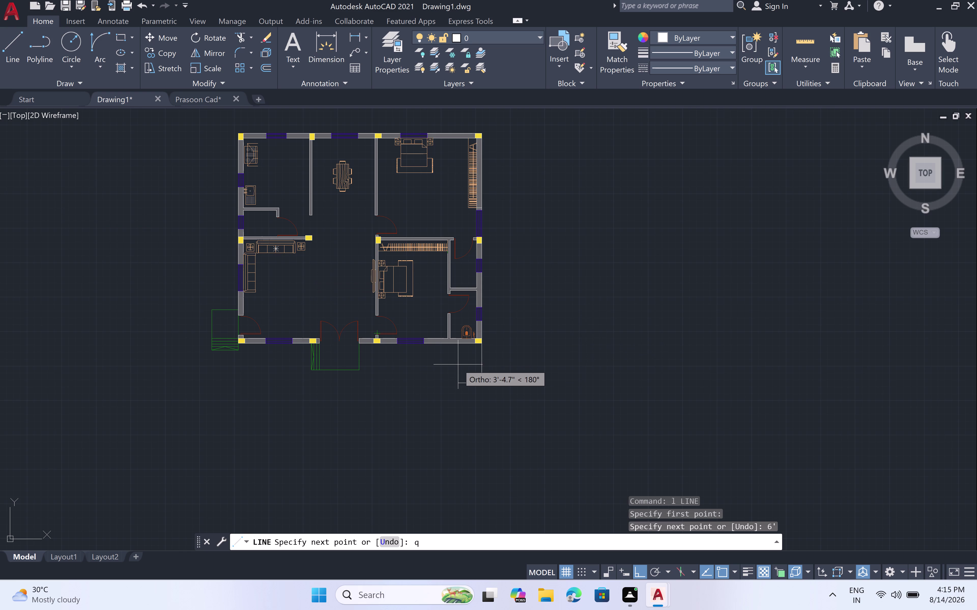
scroll(up, 3)
scroll(down, 3)
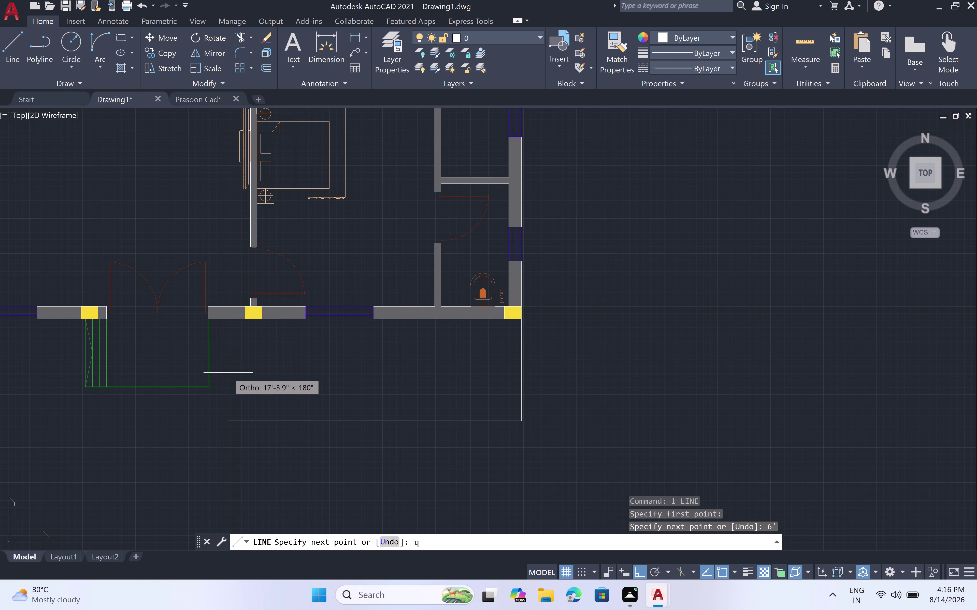
key(BackSpace)
Place the bottom-left corner and run the left side back up to the wall.
key(BackSpace)
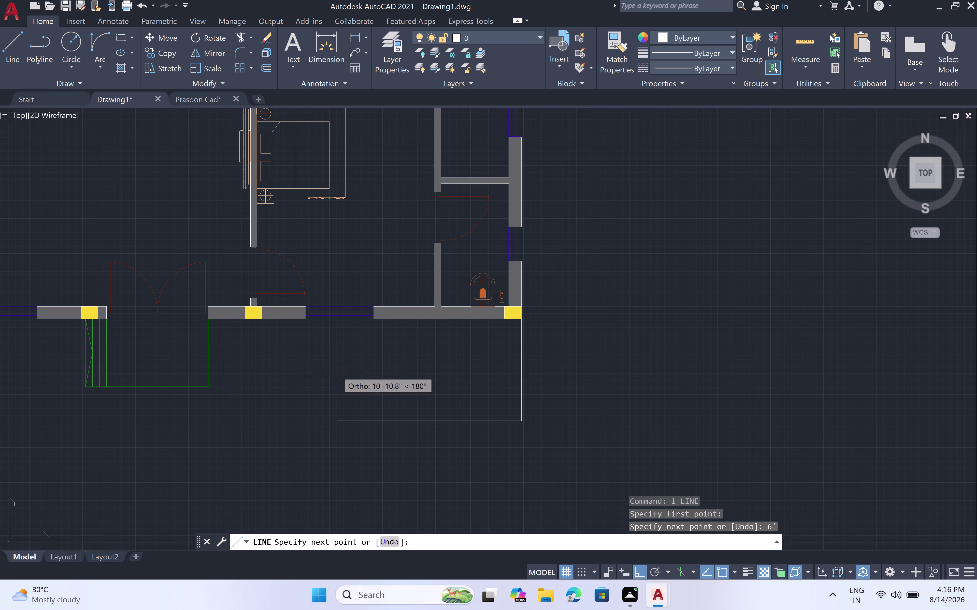
scroll(down, 3)
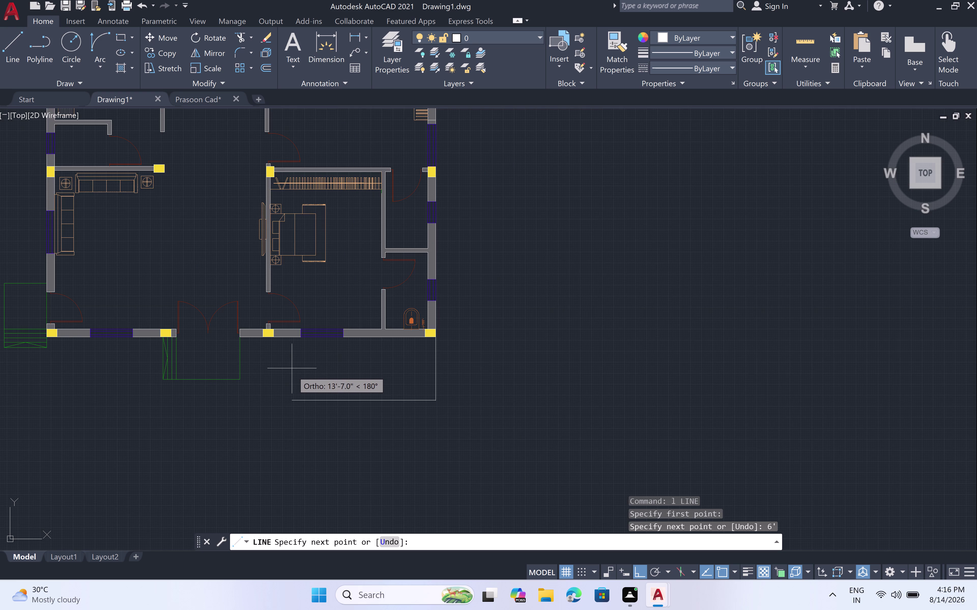
scroll(up, 3)
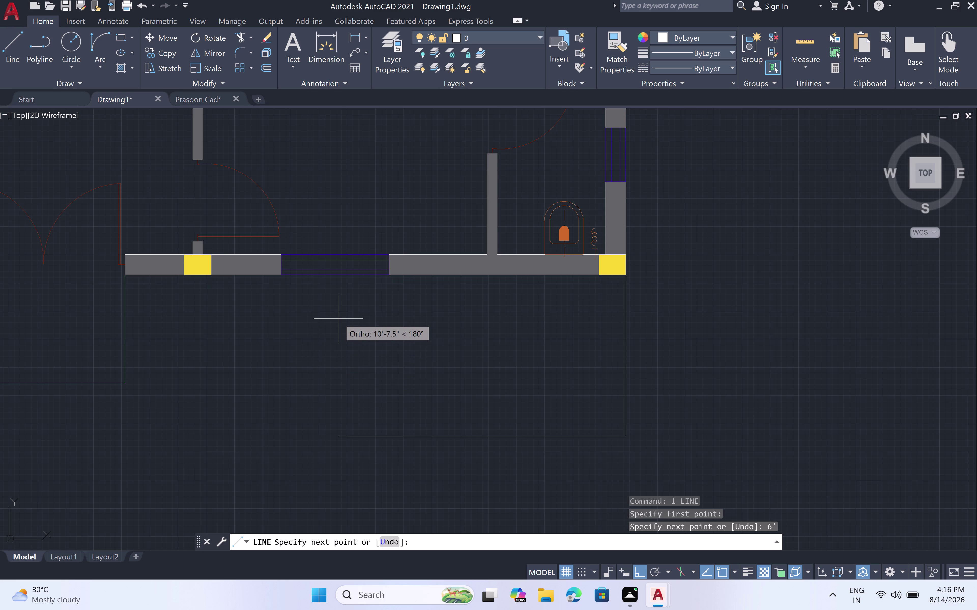
click(329, 329)
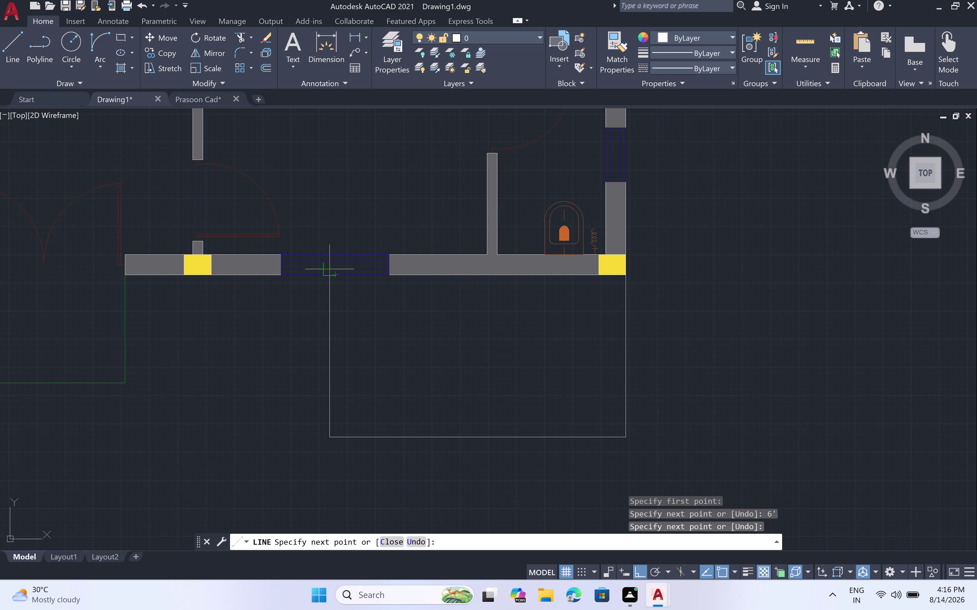
scroll(up, 3)
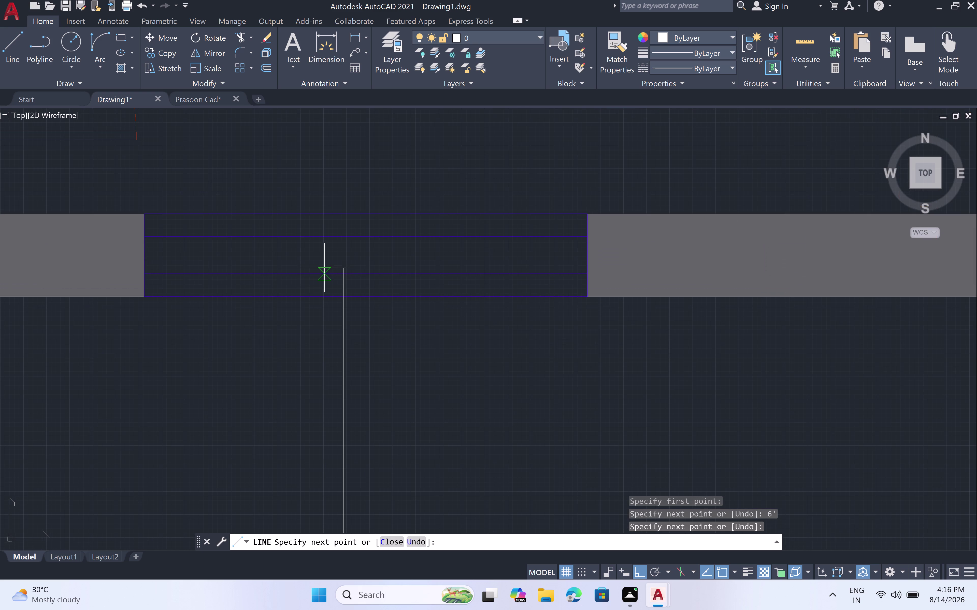
click(320, 268)
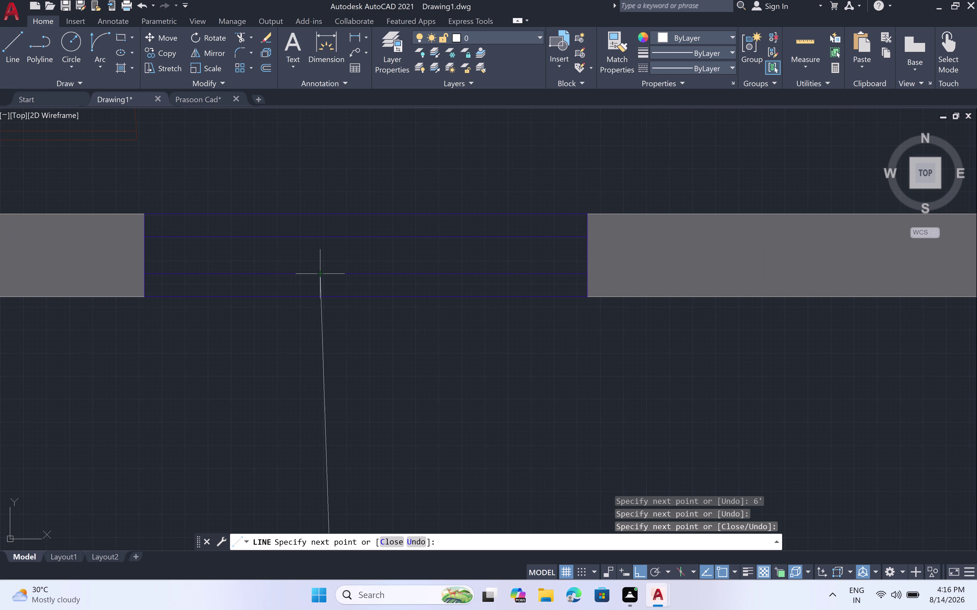
key(ctrl+z)
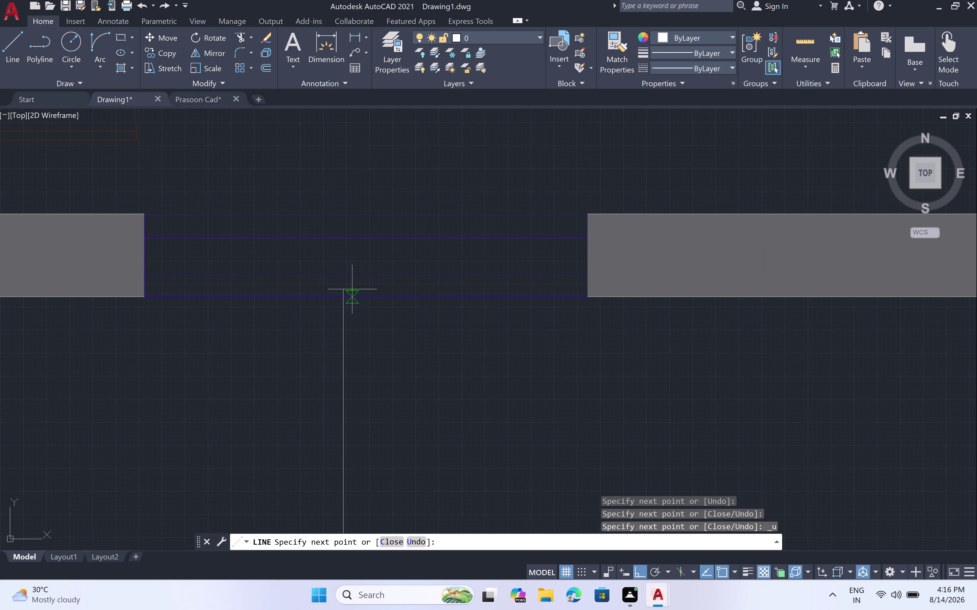
click(342, 294)
scroll(down, 3)
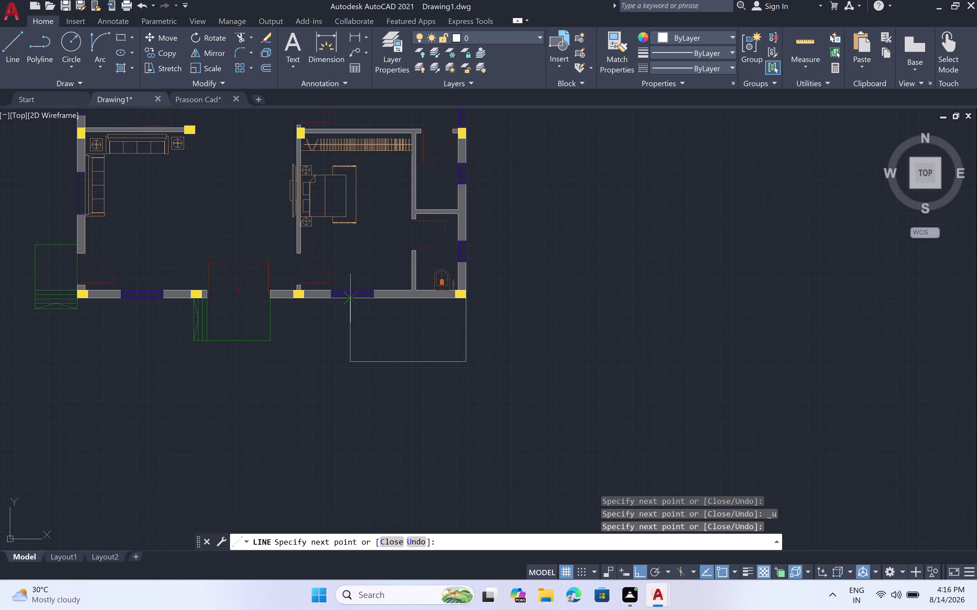
key(Escape)
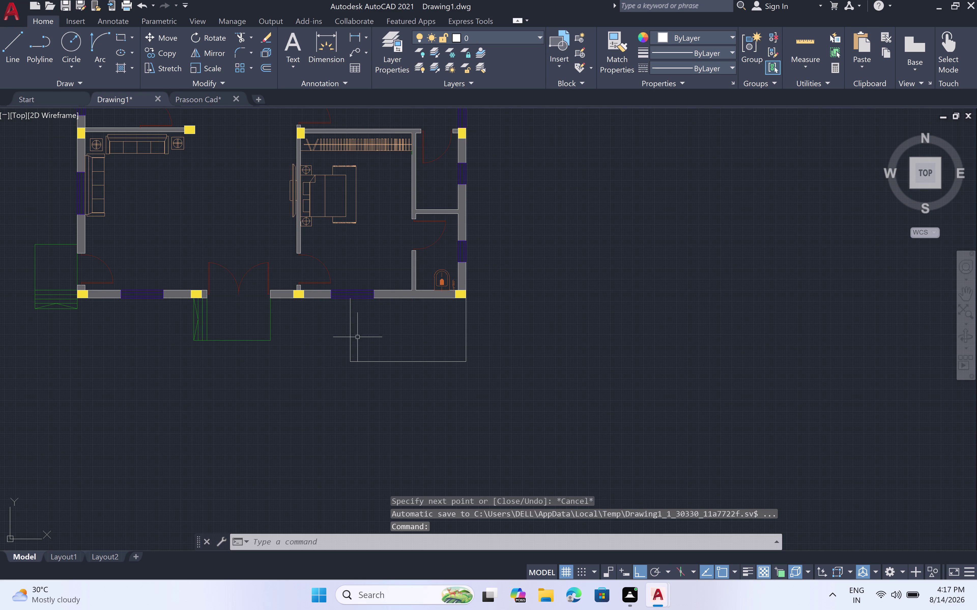
key(o)
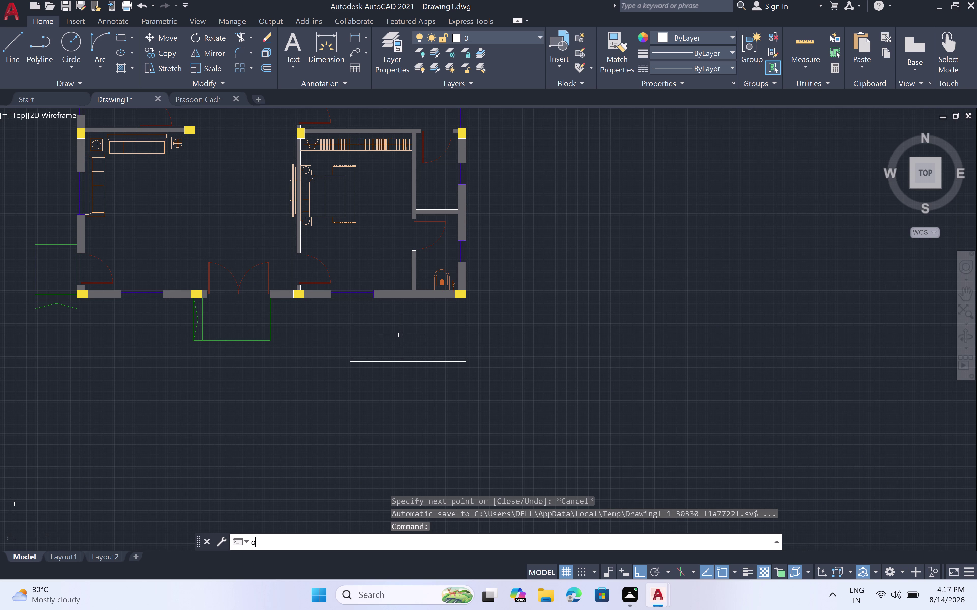
text(ff)
key(space)
key(5)
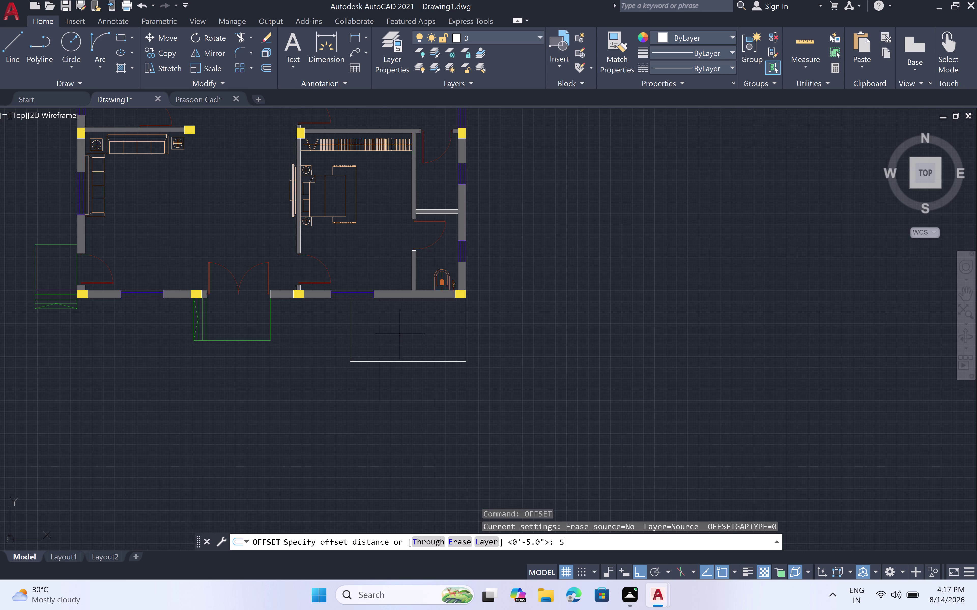
key(shift+quotedbl)
key(space)
scroll(up, 3)
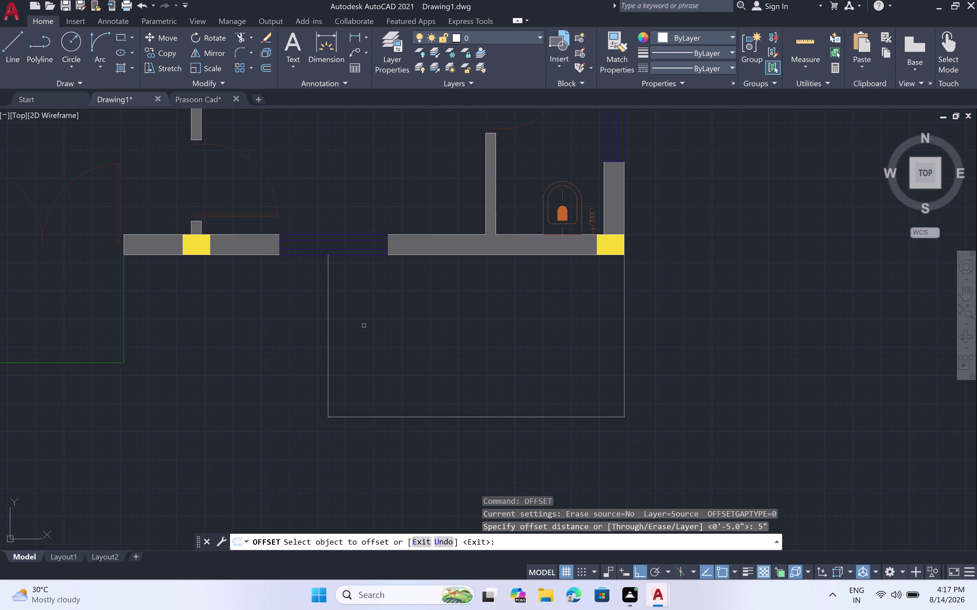
click(329, 320)
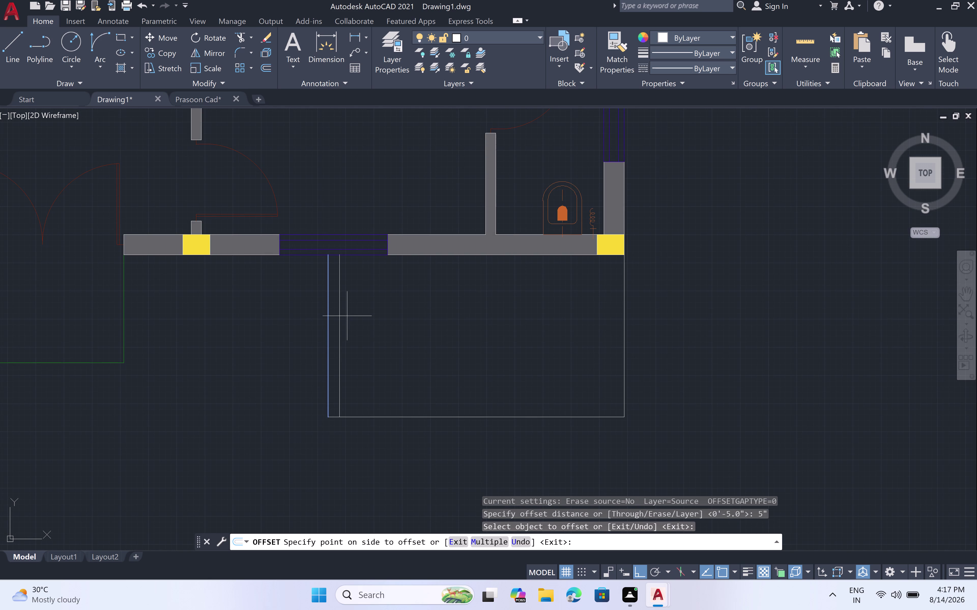
click(360, 316)
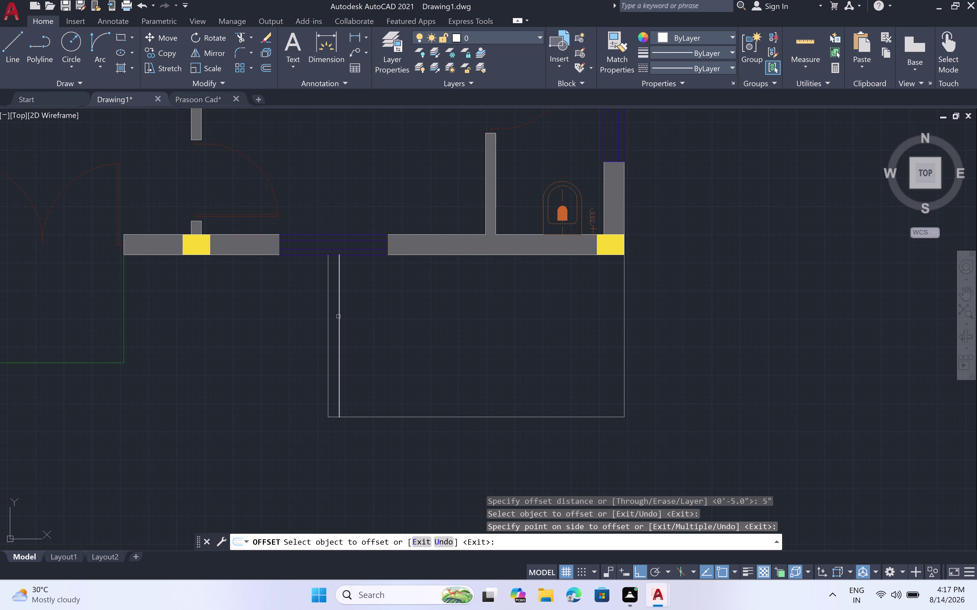
click(338, 316)
click(360, 317)
click(349, 316)
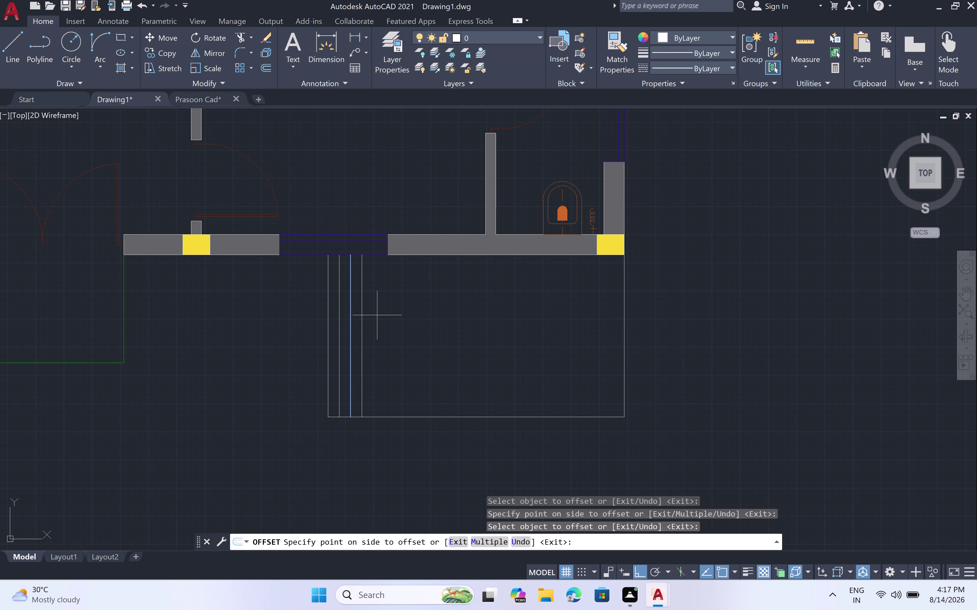
click(385, 315)
click(364, 316)
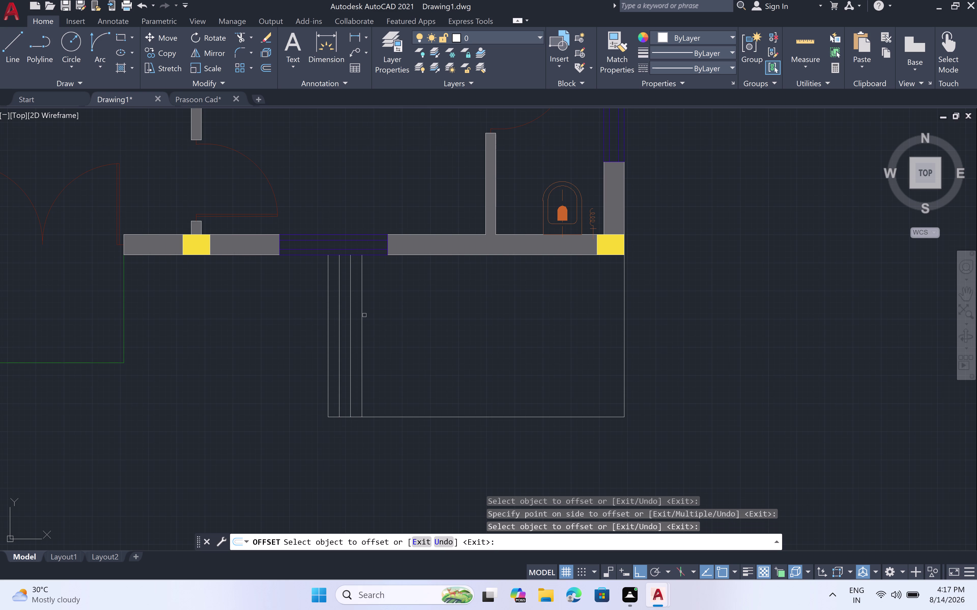
click(361, 312)
click(405, 312)
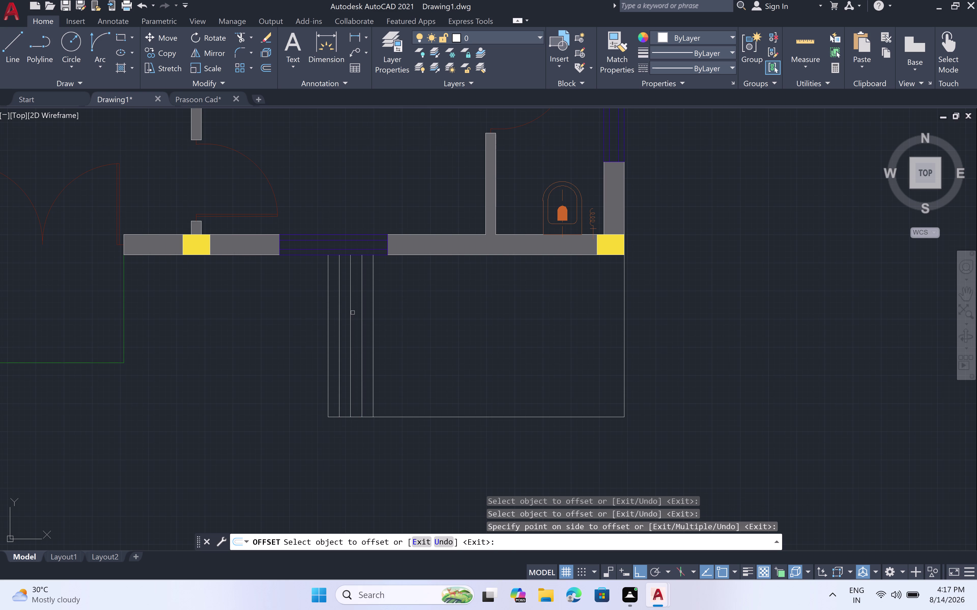
key(ctrl+z)
key(ctrl+z)
key(ctrl+z)
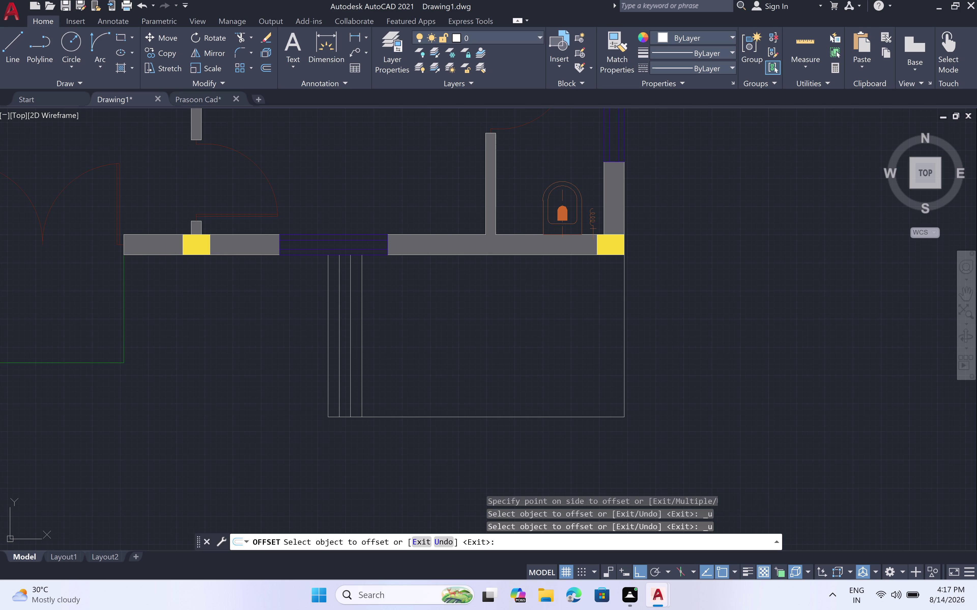
key(ctrl+z)
key(ctrl+z)
key(z)
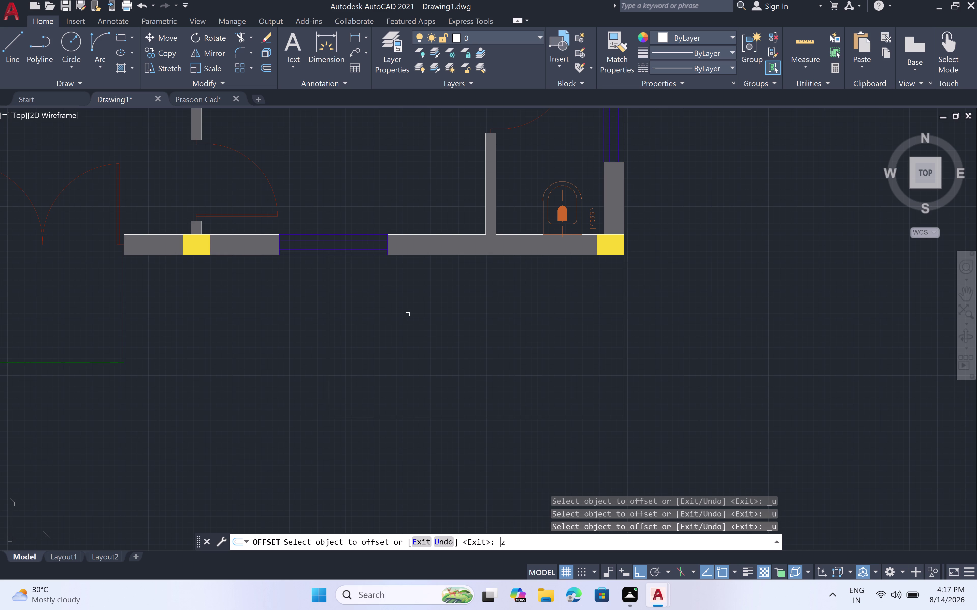
key(BackSpace)
key(Escape)
text(off)
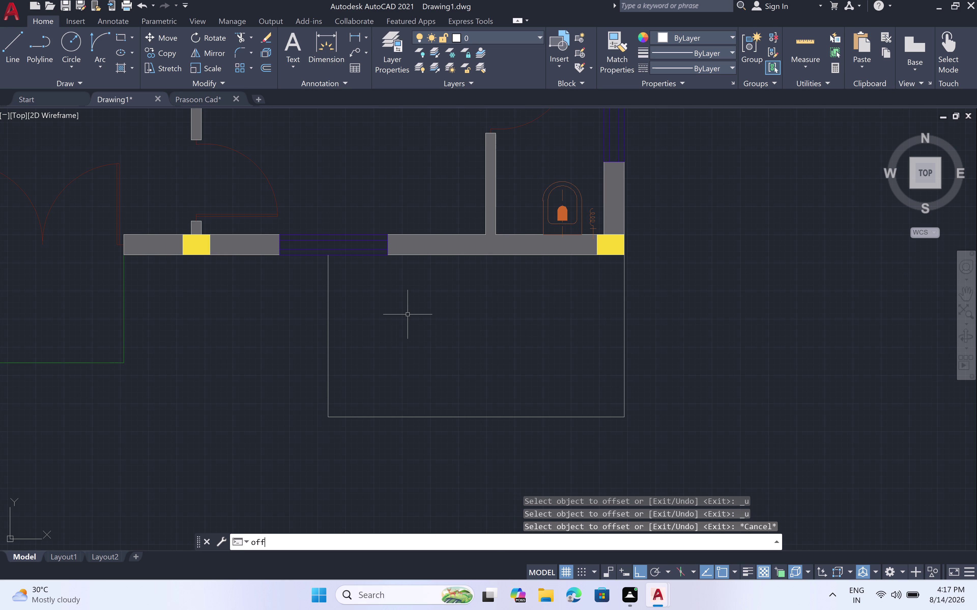
Restart OFFSET with a 7-inch offset distance.
key(space)
text(7")
key(space)
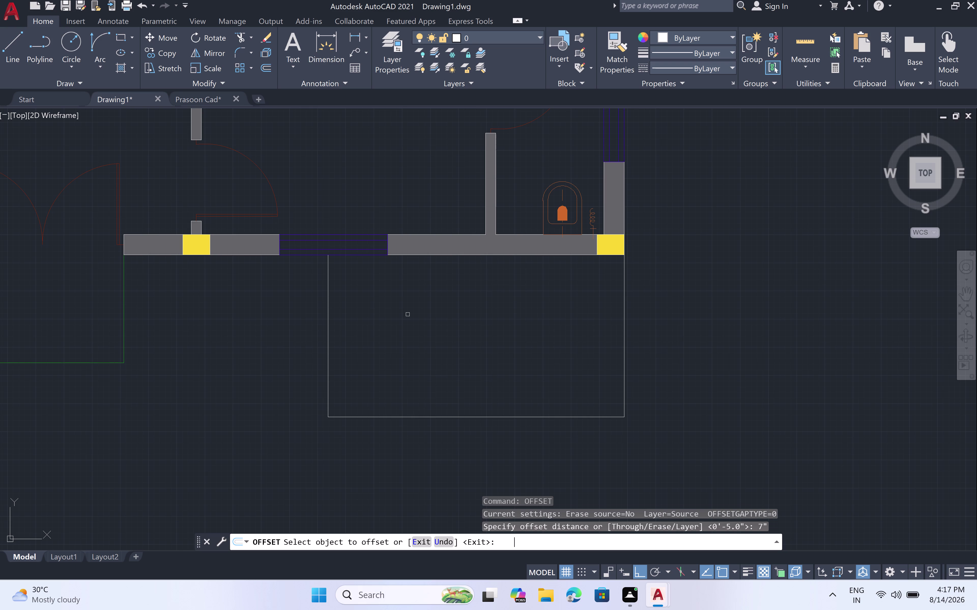
right_click(408, 315)
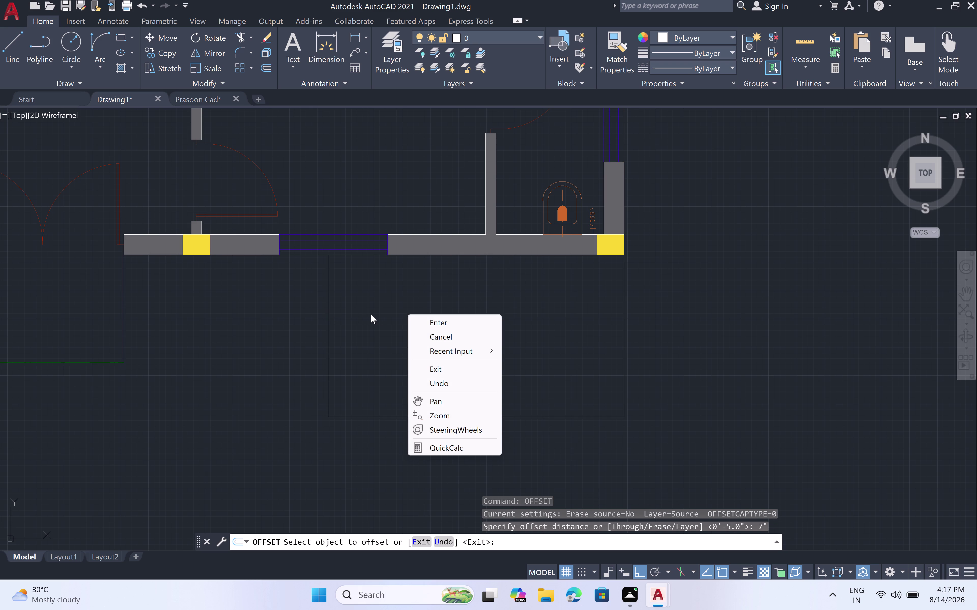
key(space)
click(533, 312)
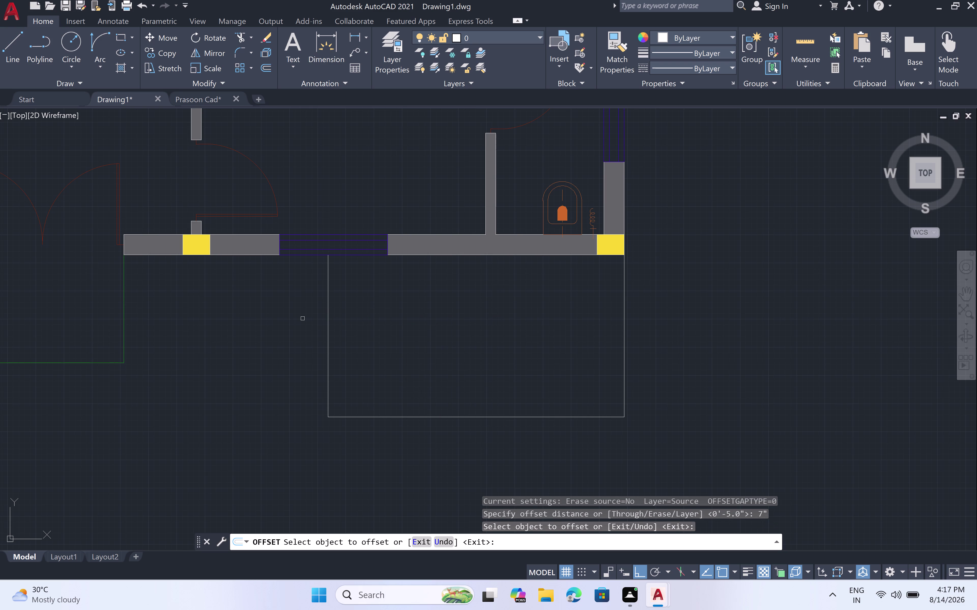
Offset a series of vertical lines rightward at 7" inside the rectangle.
click(330, 316)
click(370, 316)
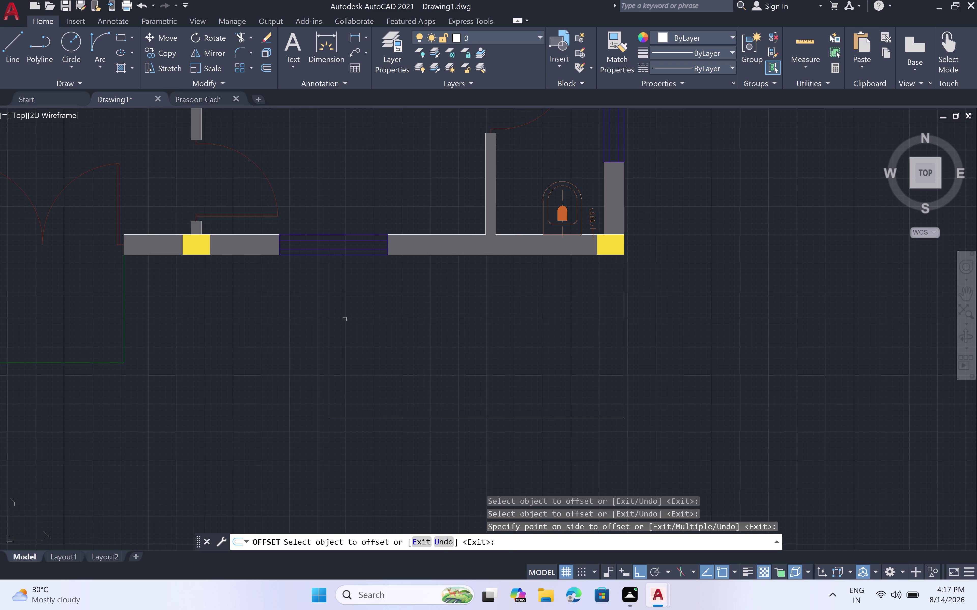
click(344, 318)
click(388, 313)
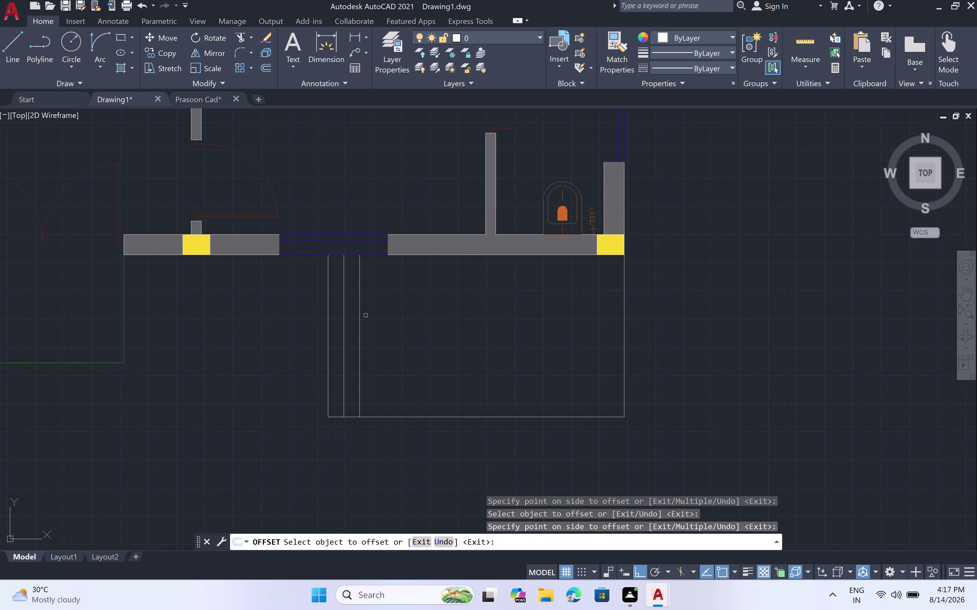
click(359, 313)
click(420, 309)
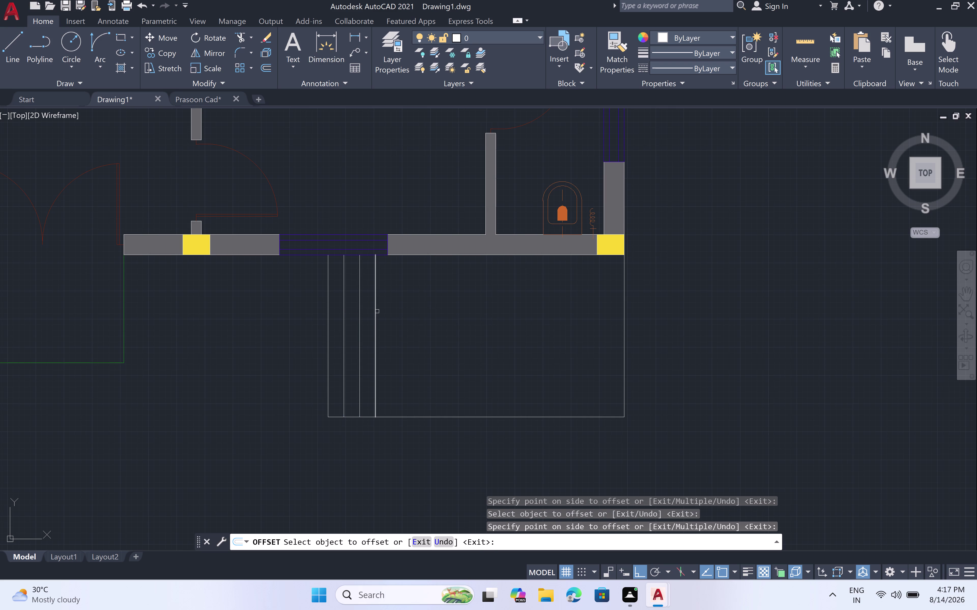
click(375, 311)
click(442, 305)
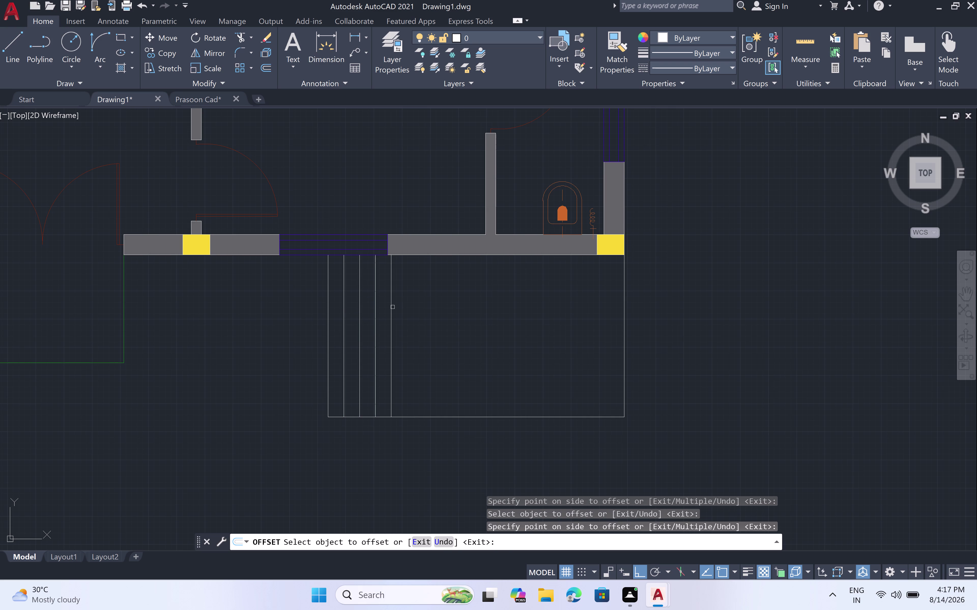
click(391, 307)
click(454, 306)
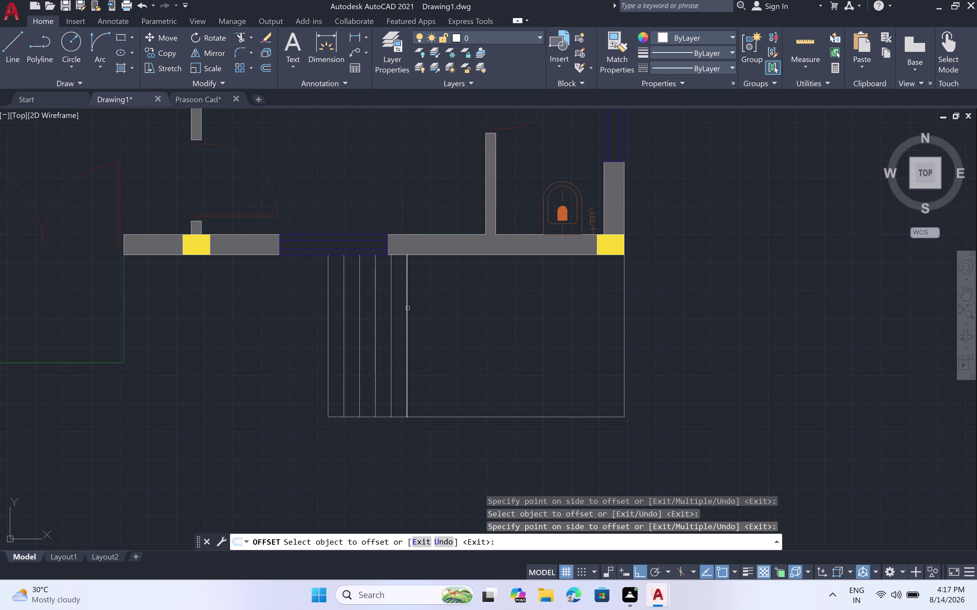
click(407, 308)
click(443, 307)
click(422, 314)
click(461, 313)
click(438, 310)
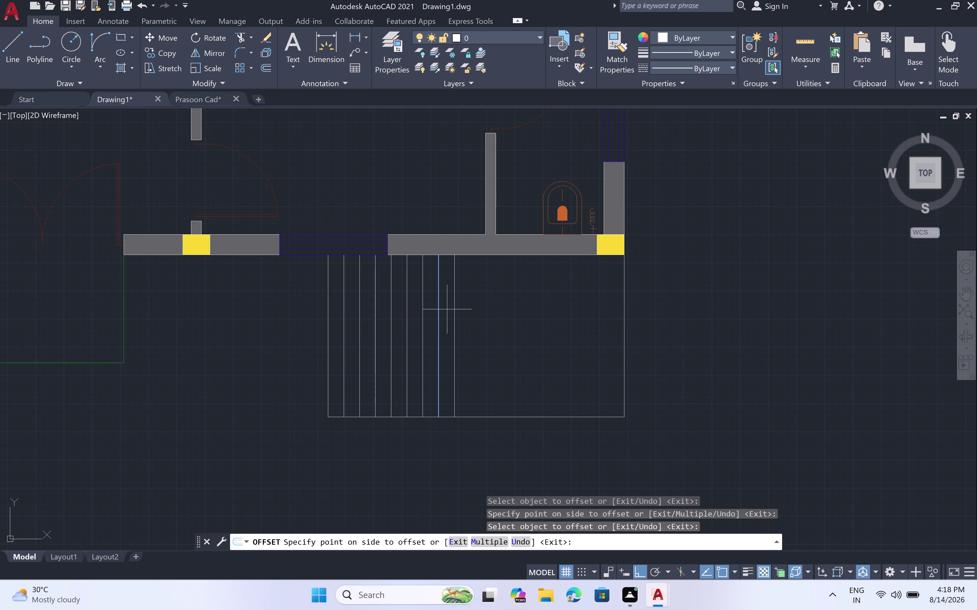
click(495, 309)
double_click(456, 309)
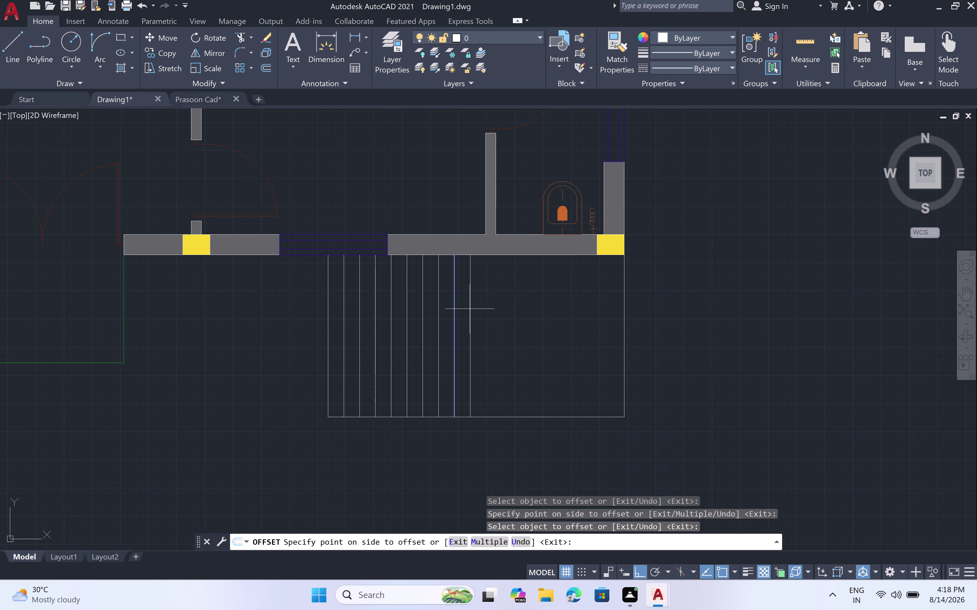
click(513, 312)
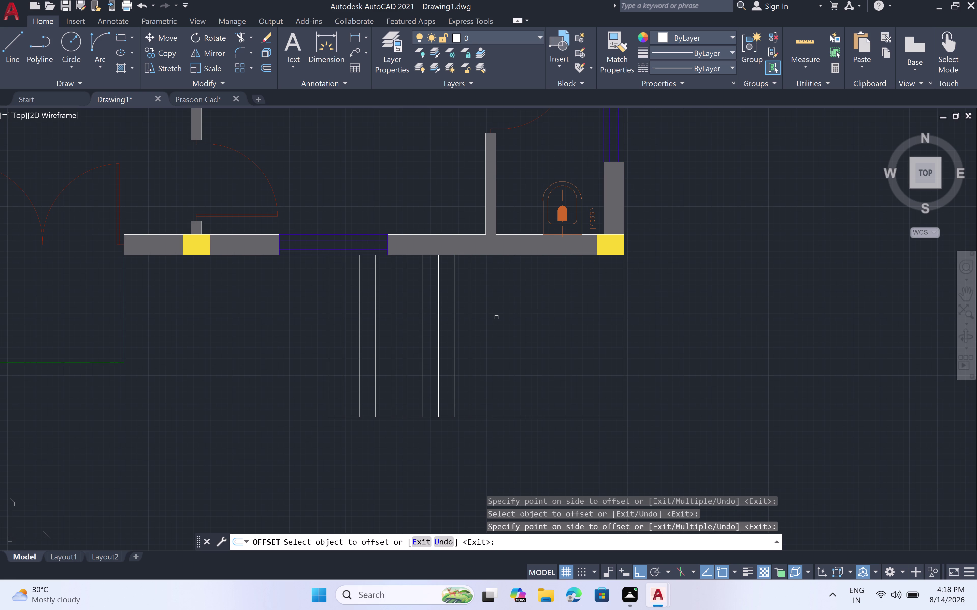
Undo all the 7-inch offset lines, leaving the rectangle empty.
key(ctrl+z)
key(ctrl+z)
key(ctrl+z)
key(ctrl+z)
key(ctrl+z)
key(ctrl+z)
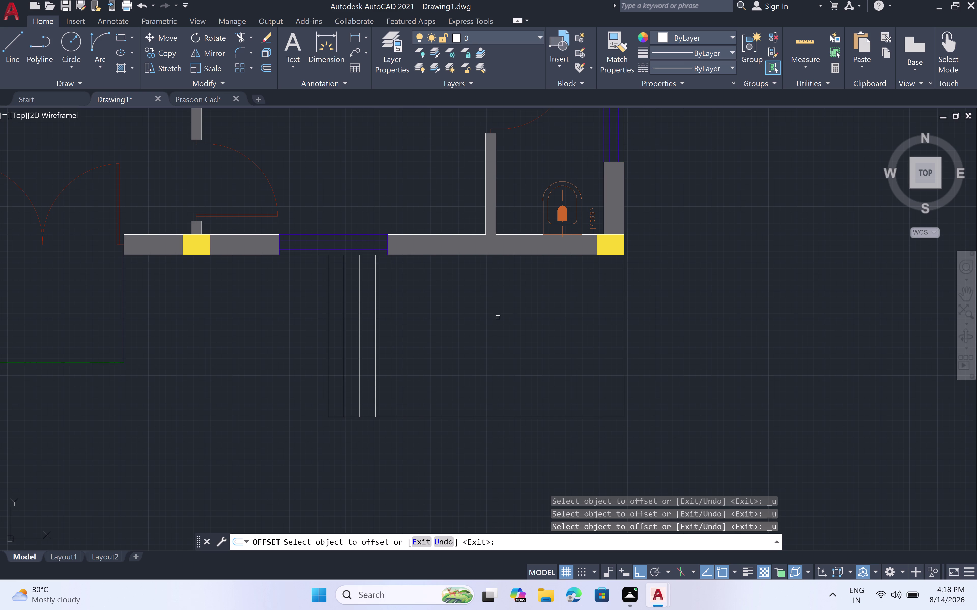
key(ctrl+z)
key(ctrl+z)
key(ctrl+z)
key(space)
key(space)
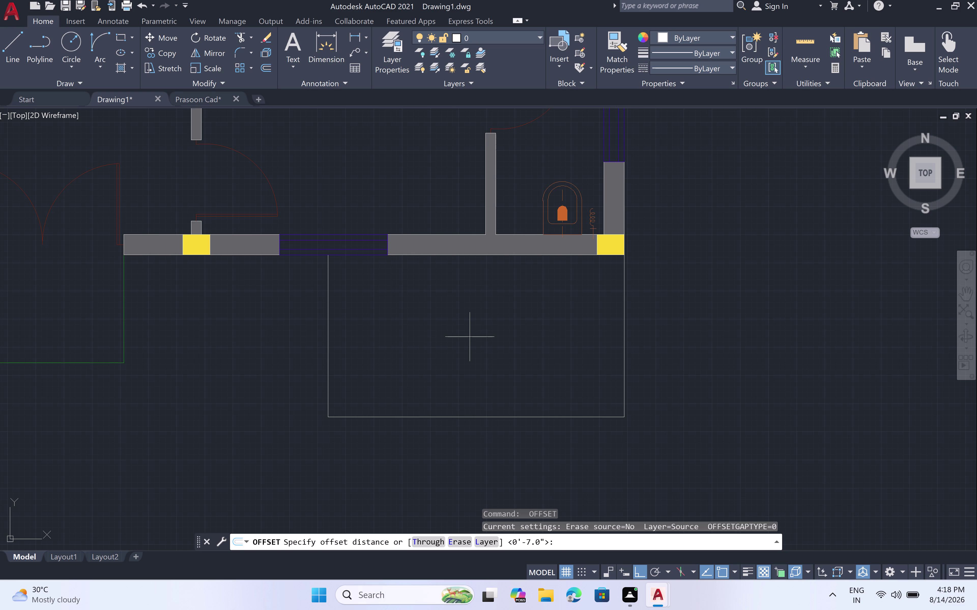
Try a 1-foot offset of the rectangle's left edge, then undo it.
key(1)
key(shift+quotedbl)
key(BackSpace)
text(')
key(space)
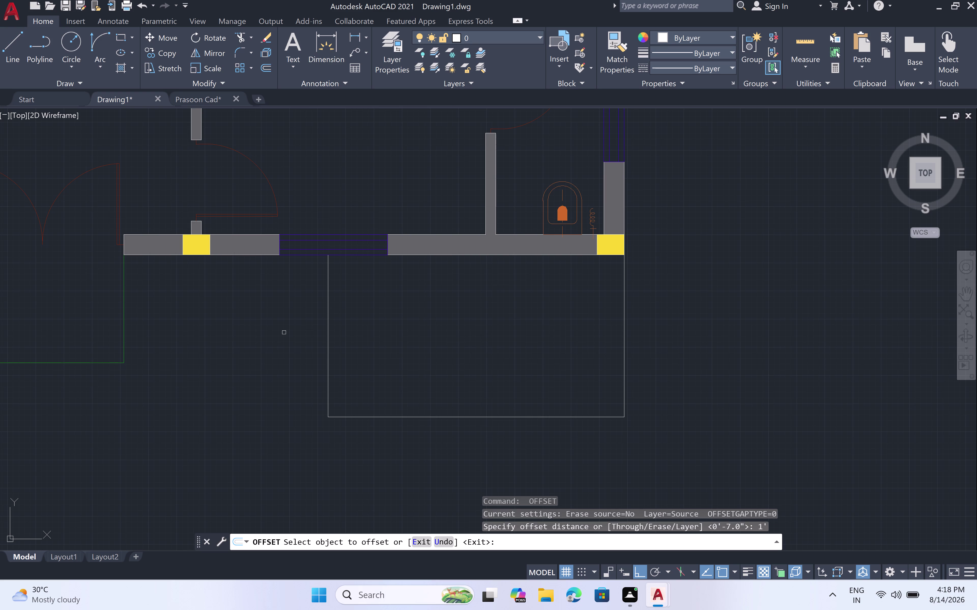
click(330, 343)
click(365, 357)
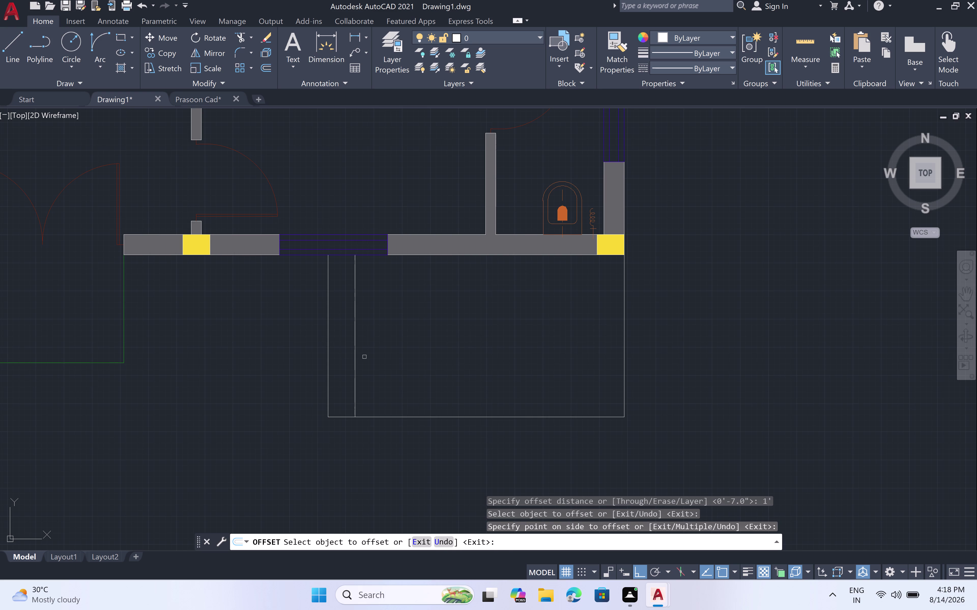
click(358, 358)
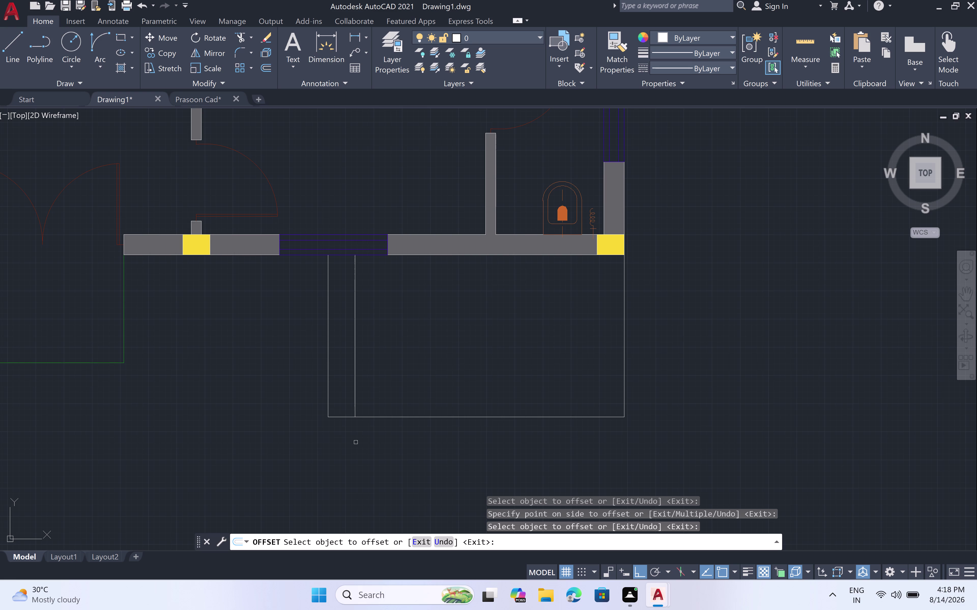
key(ctrl+z)
key(ctrl+z)
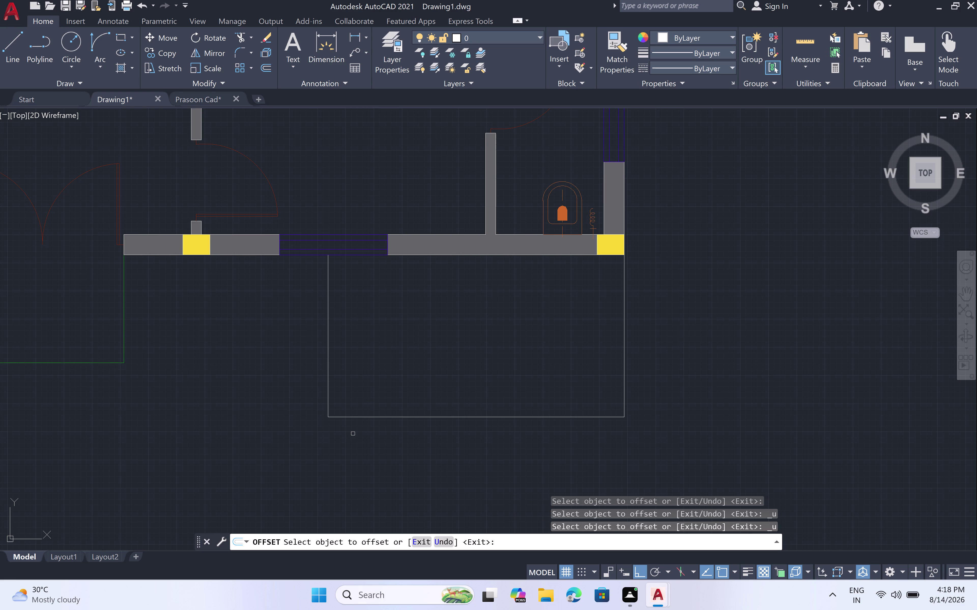
Rerun OFFSET with a 9-inch offset distance.
key(space)
key(space)
key(9)
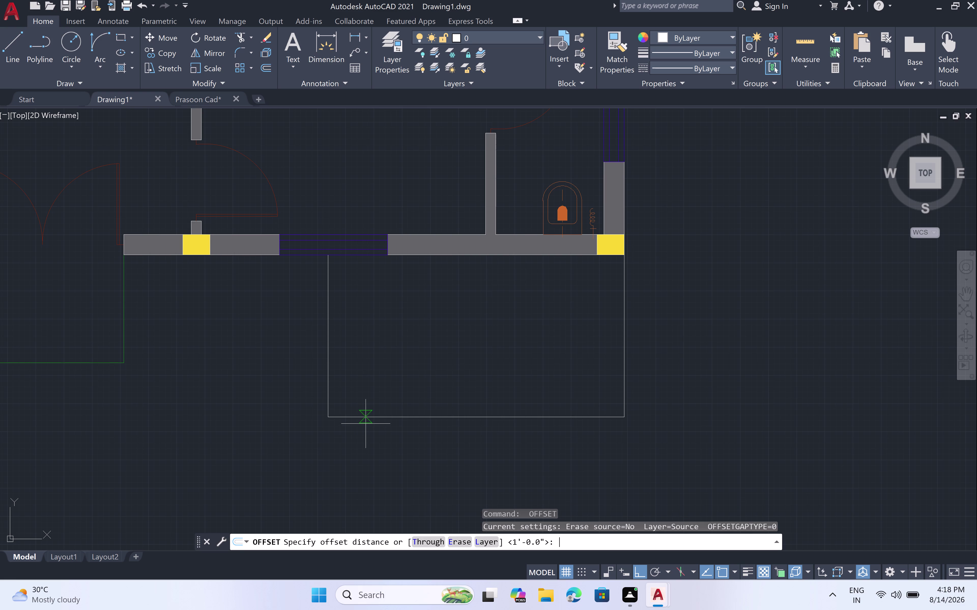
key(shift+quotedbl)
key(space)
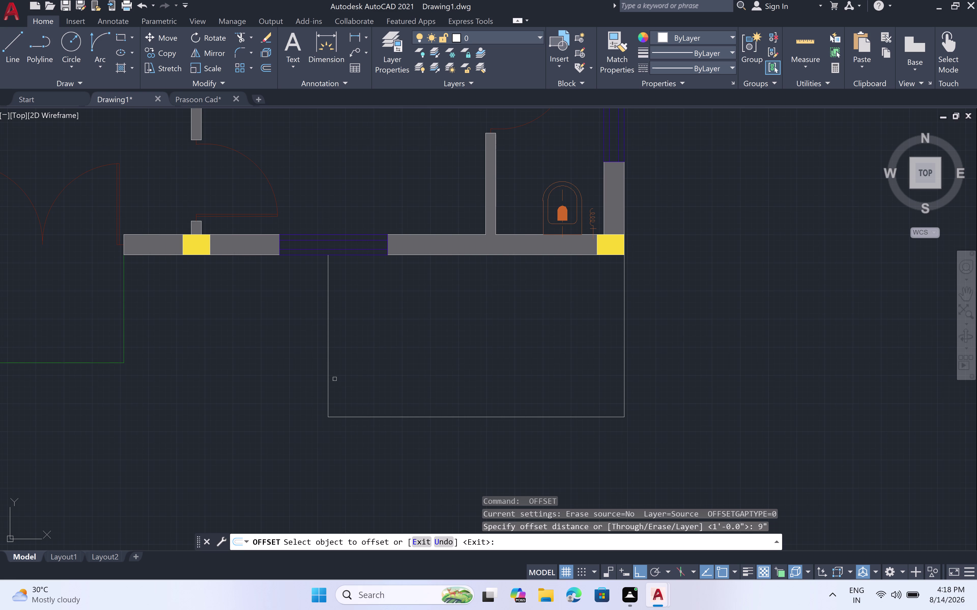
Offset the rectangle's left edge and the first new lines rightward at 9".
click(328, 374)
click(372, 371)
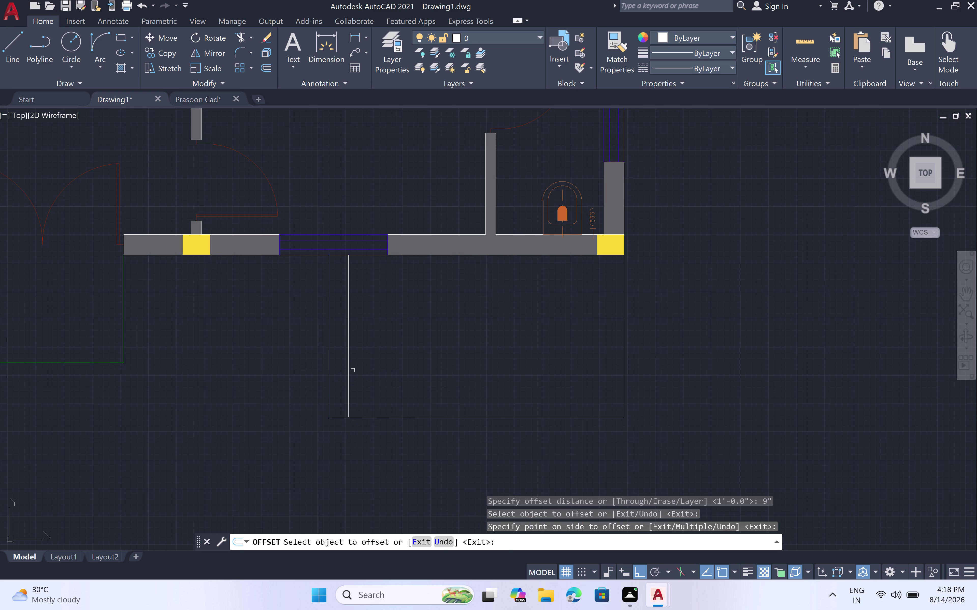
click(348, 368)
click(410, 356)
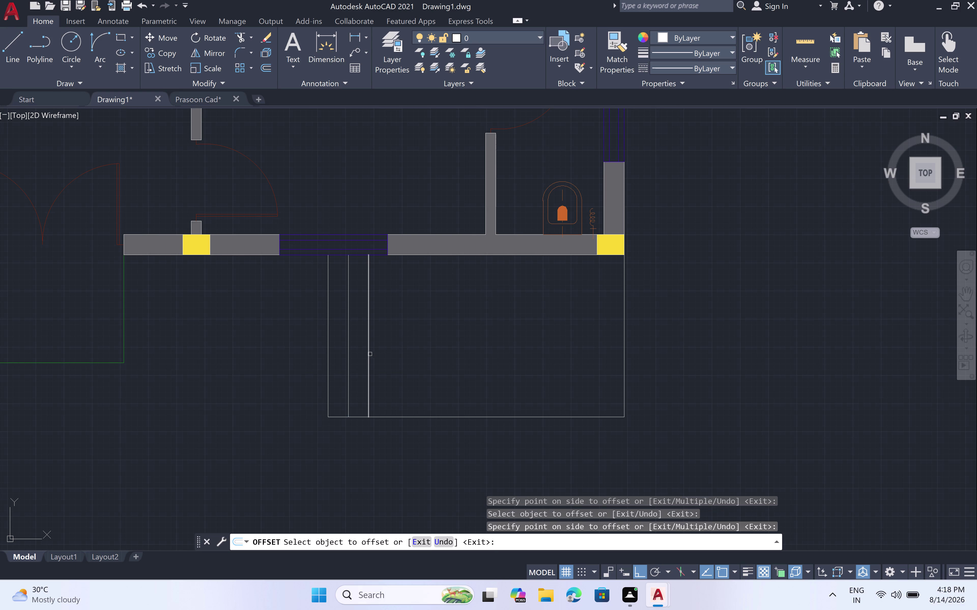
click(369, 353)
click(442, 346)
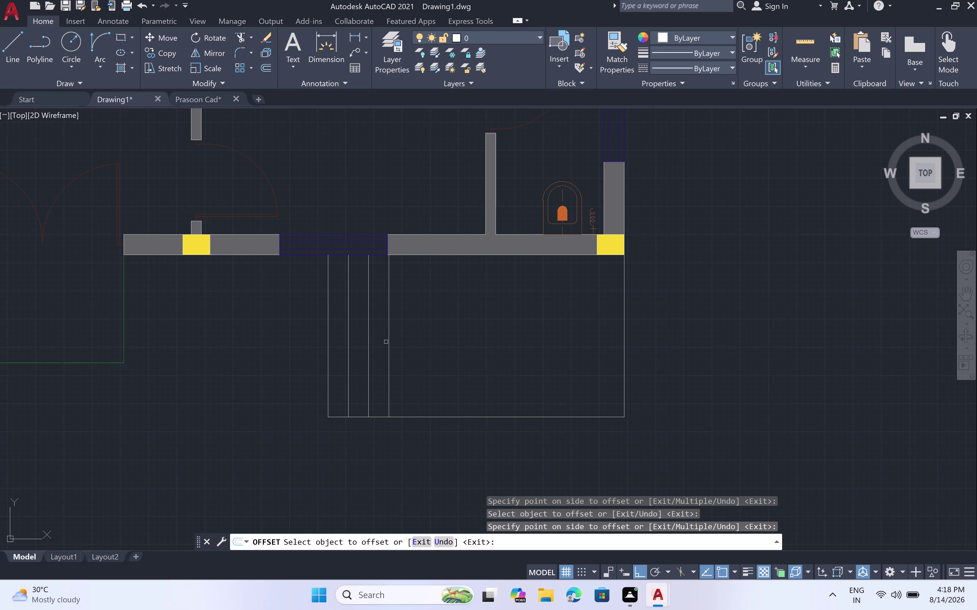
click(389, 341)
drag(393, 340, 397, 341)
click(437, 334)
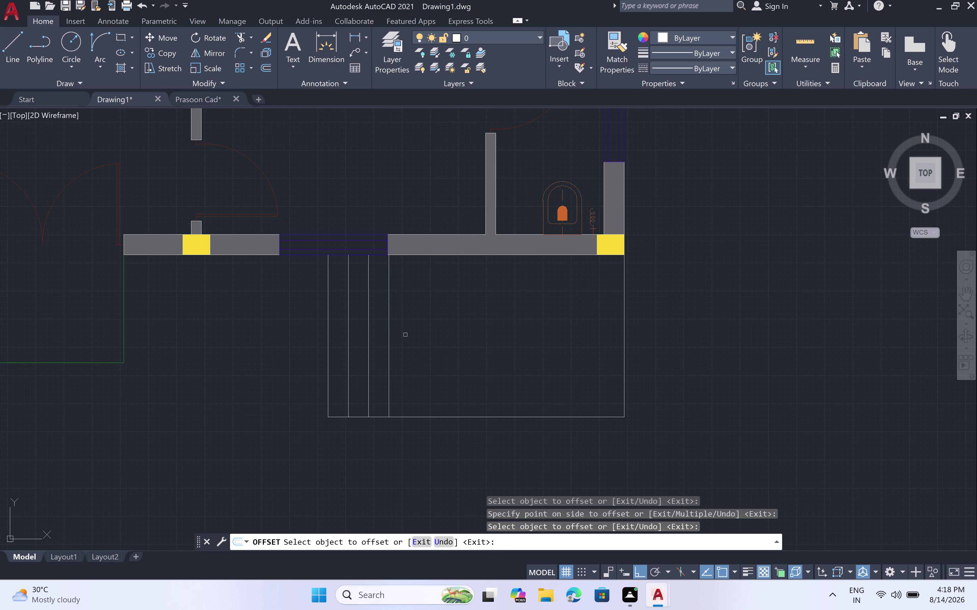
click(389, 326)
click(419, 325)
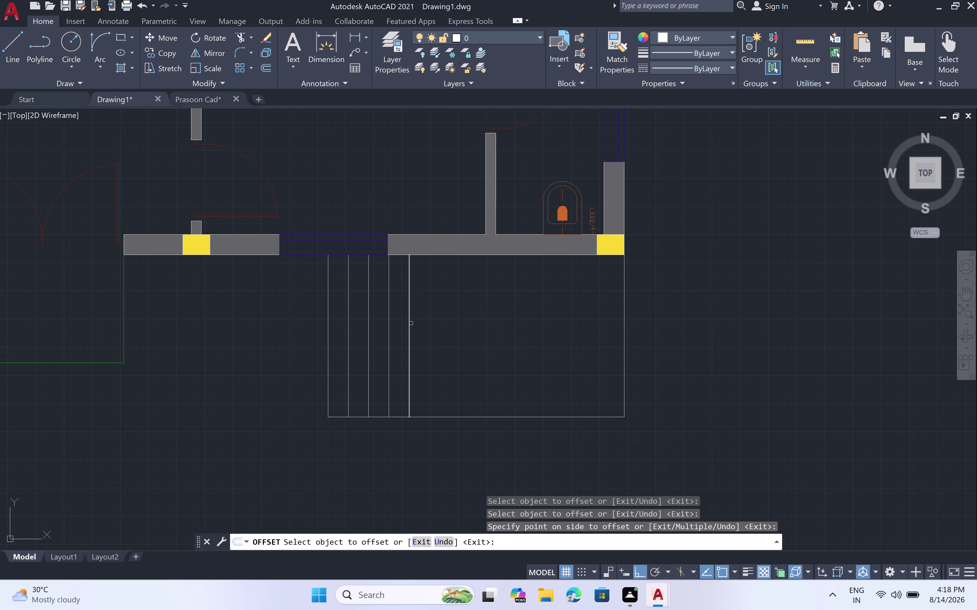
click(411, 324)
click(435, 323)
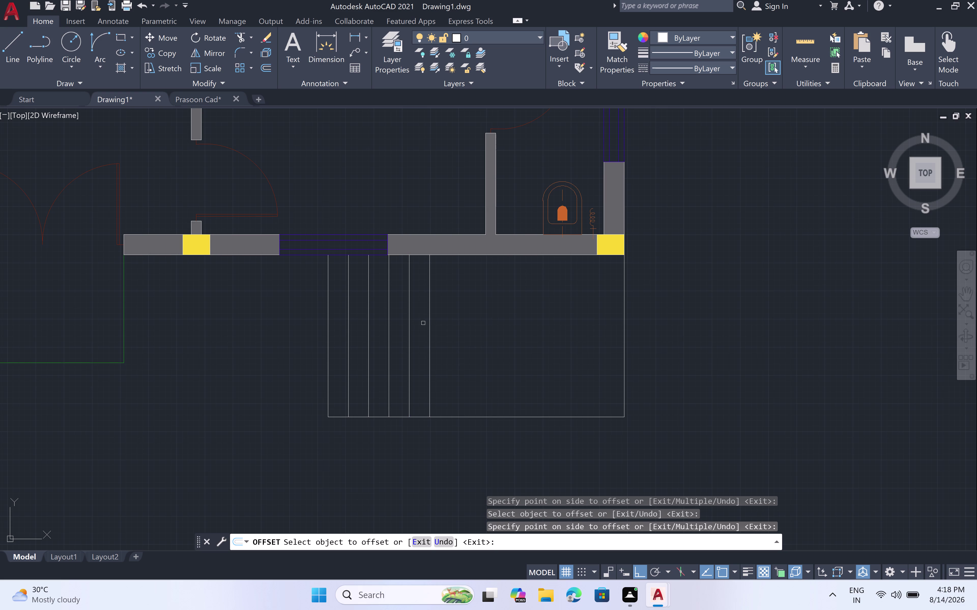
Keep offsetting 9-inch vertical lines across the rectangle, then end OFFSET.
click(430, 322)
drag(442, 322, 454, 323)
double_click(457, 322)
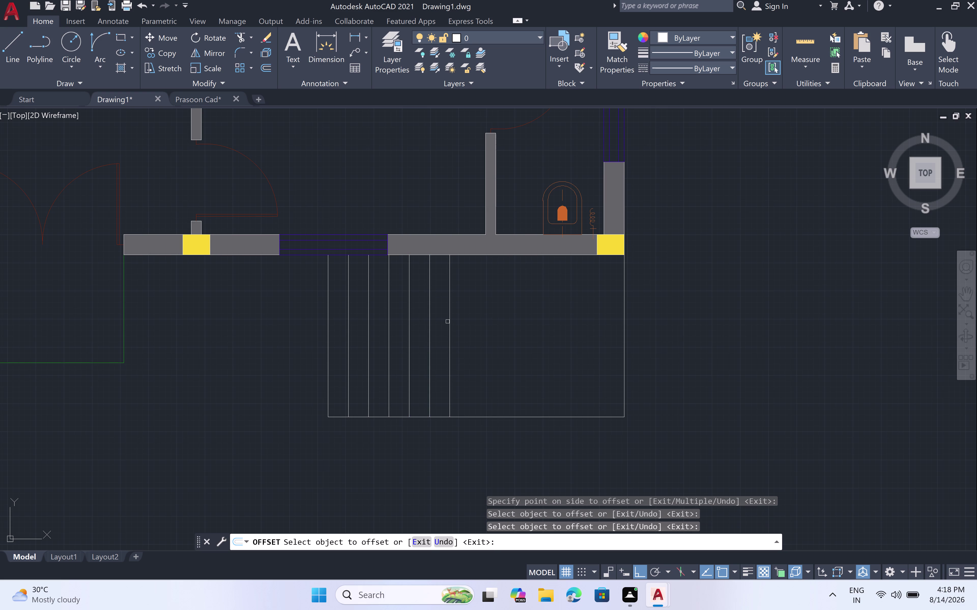
double_click(451, 321)
click(486, 321)
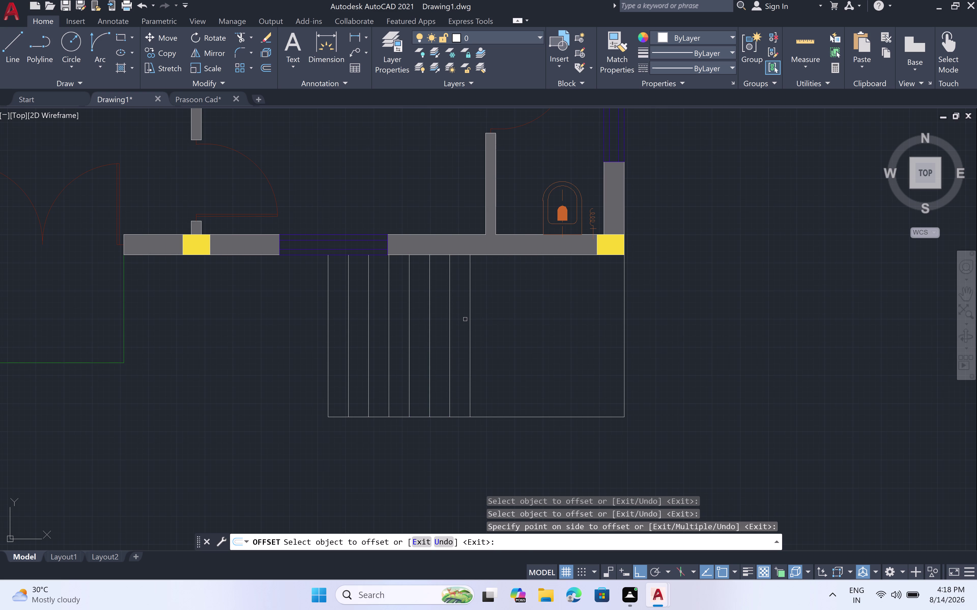
double_click(469, 318)
click(500, 319)
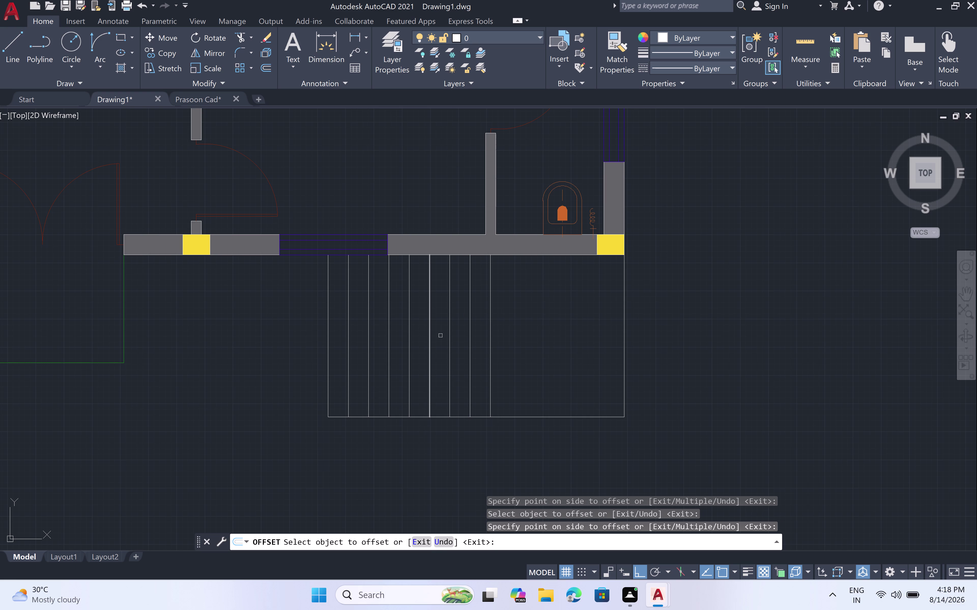
double_click(490, 337)
click(566, 329)
double_click(512, 329)
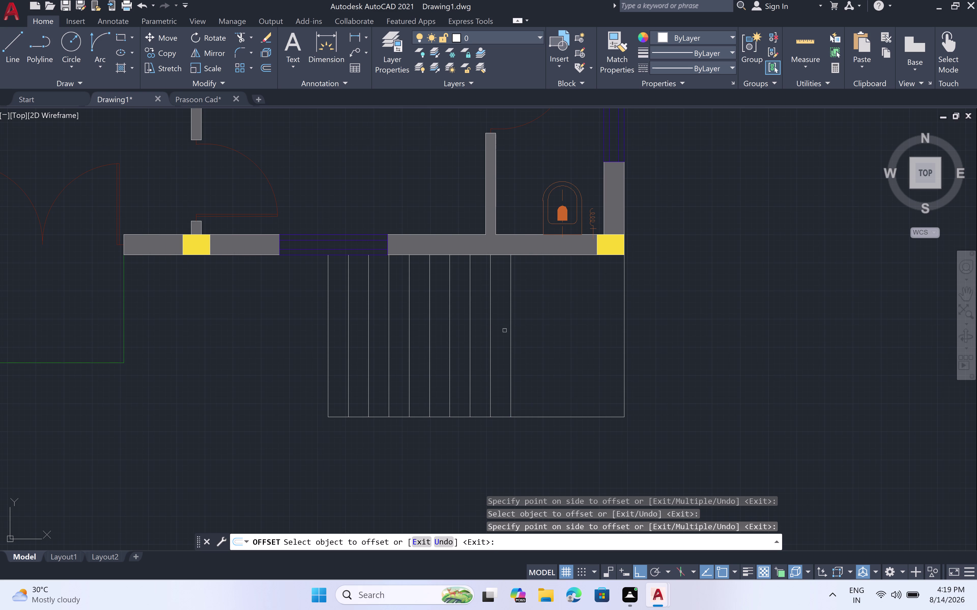
click(511, 329)
click(537, 328)
key(Escape)
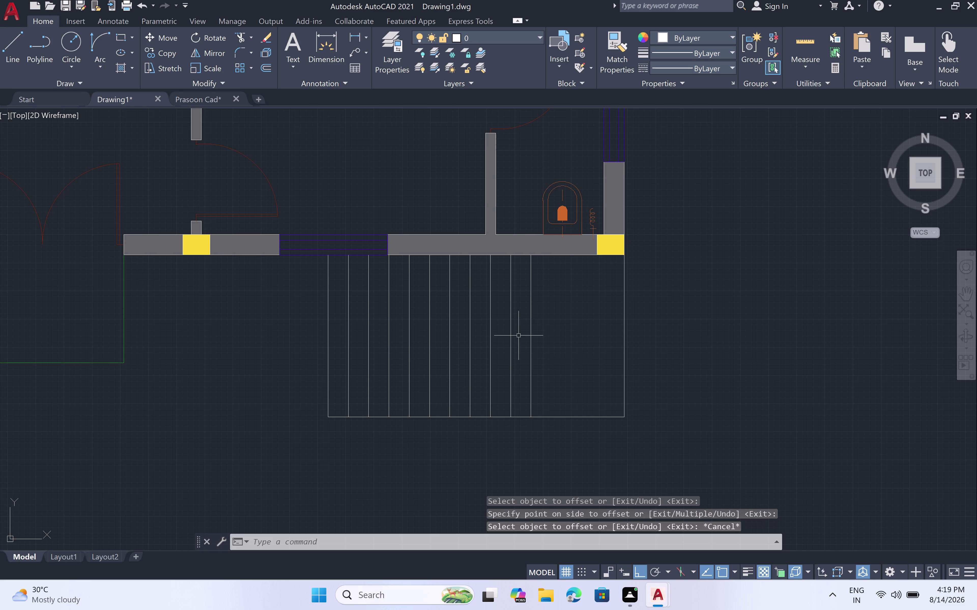